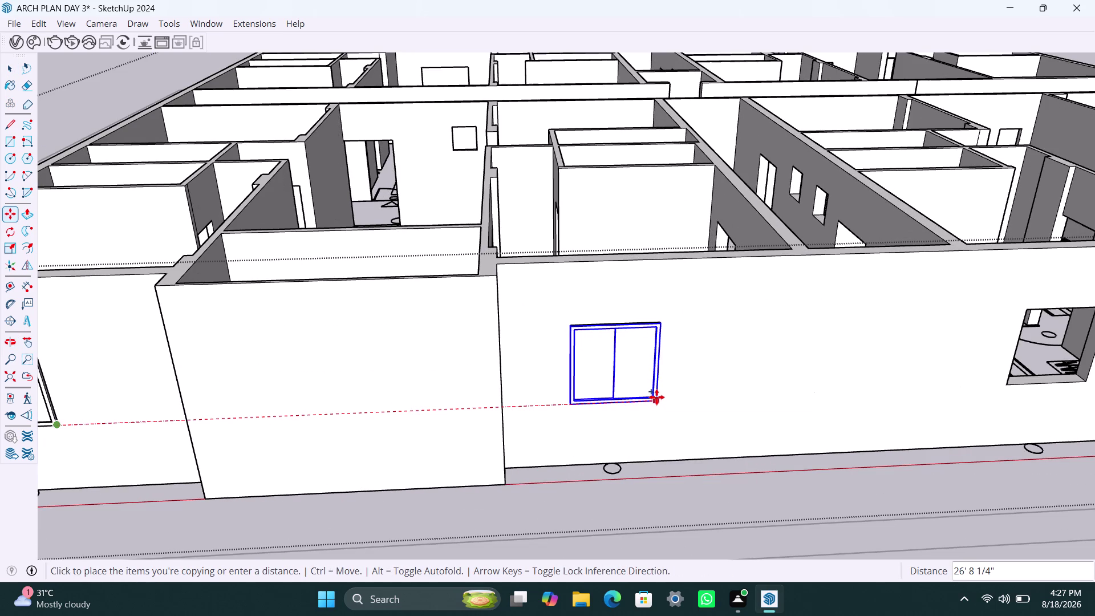
Copy the framed window into the next empty opening on the front wall.
click(656, 396)
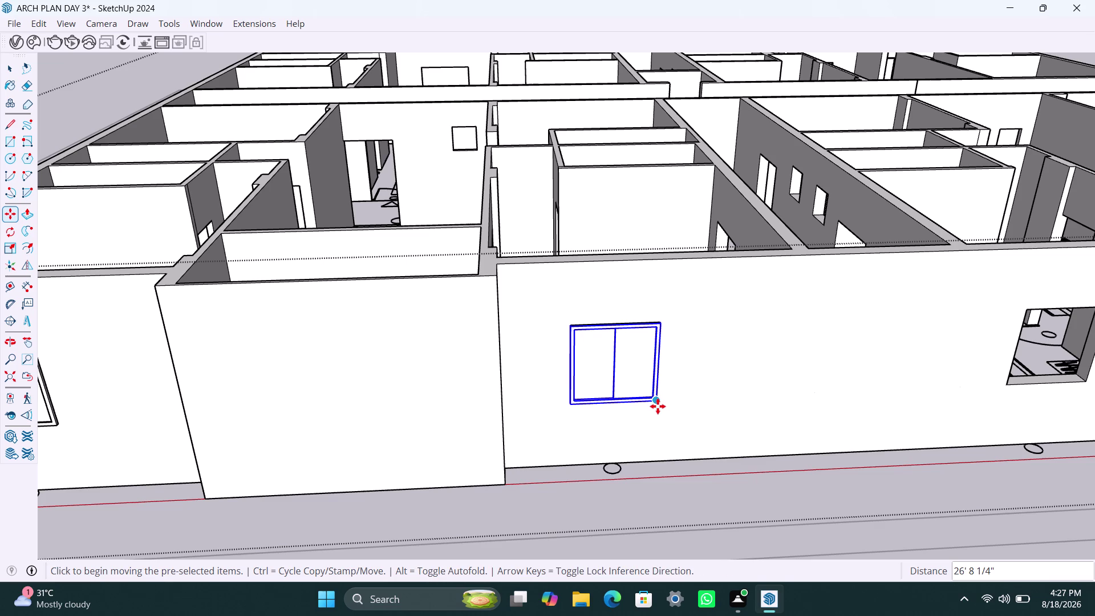
key(m)
click(658, 406)
scroll(down, 3)
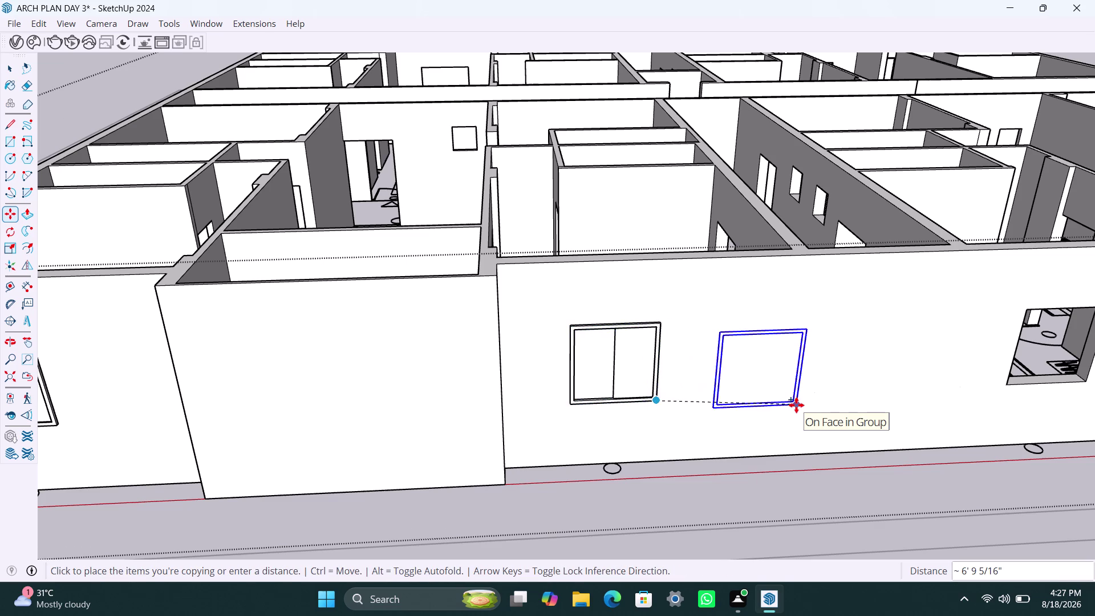
scroll(down, 3)
scroll(down, 3)
middle_drag(797, 405, 532, 421)
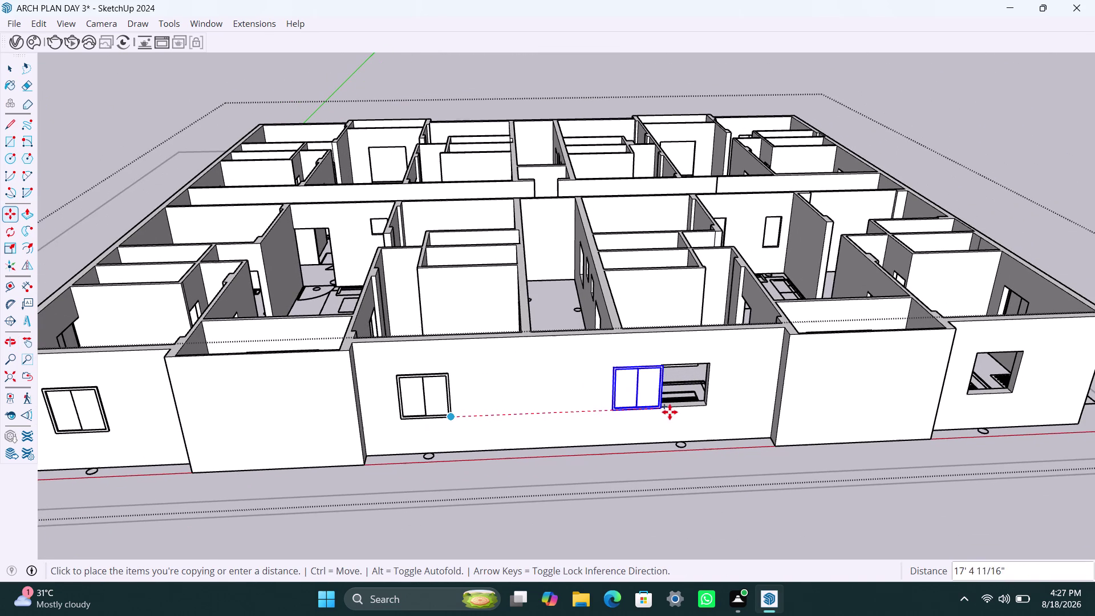
click(705, 406)
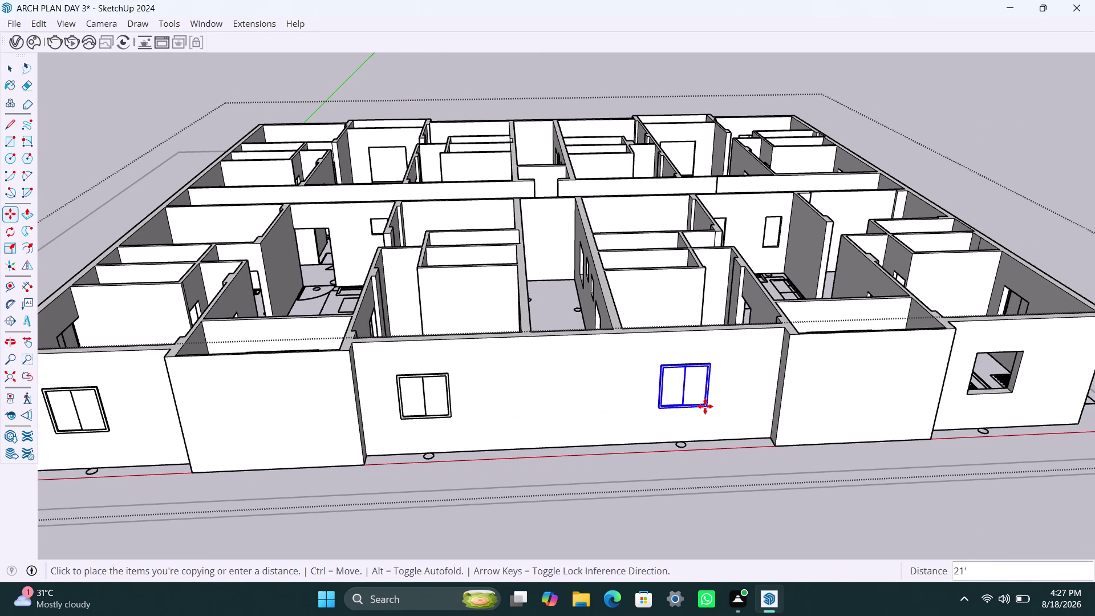
Copy the window into the rightmost front-wall opening, redoing a misplaced copy.
key(m)
click(705, 406)
scroll(down, 3)
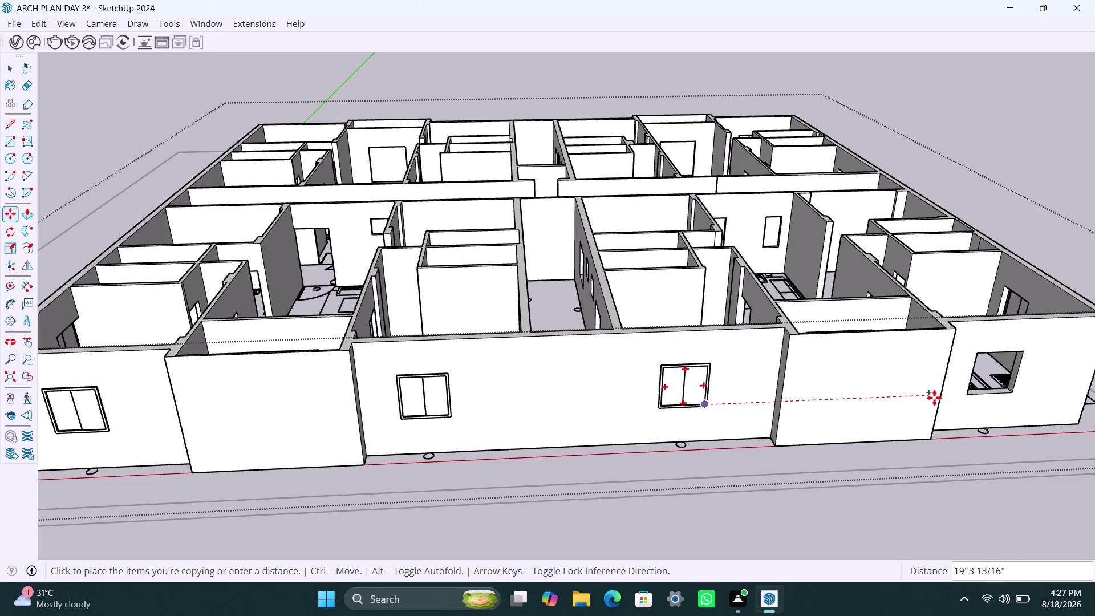
middle_drag(935, 398, 801, 416)
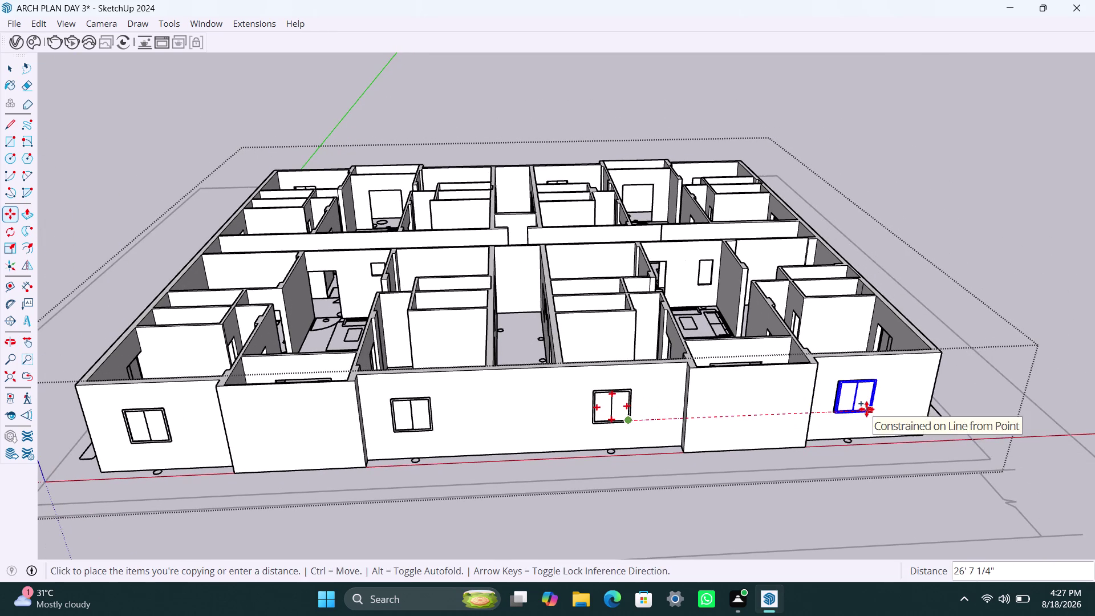
scroll(up, 3)
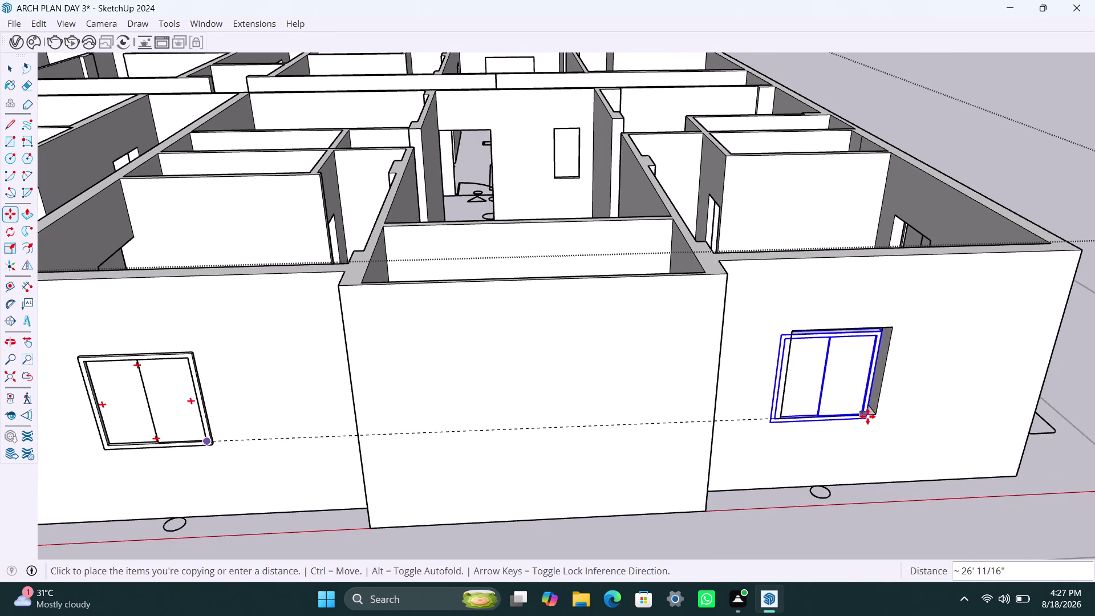
key(Escape)
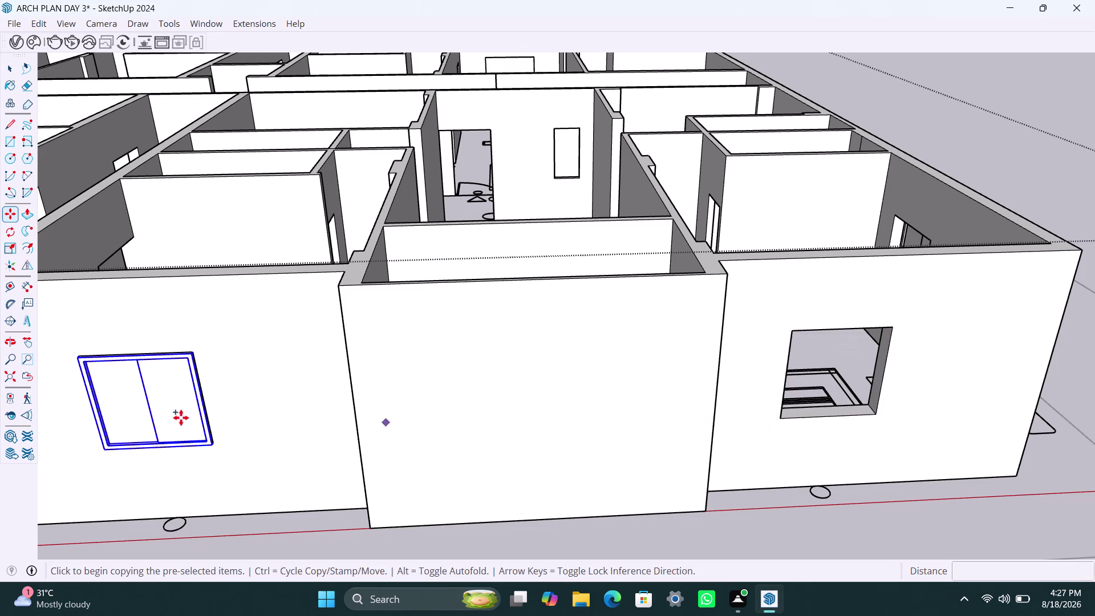
click(216, 444)
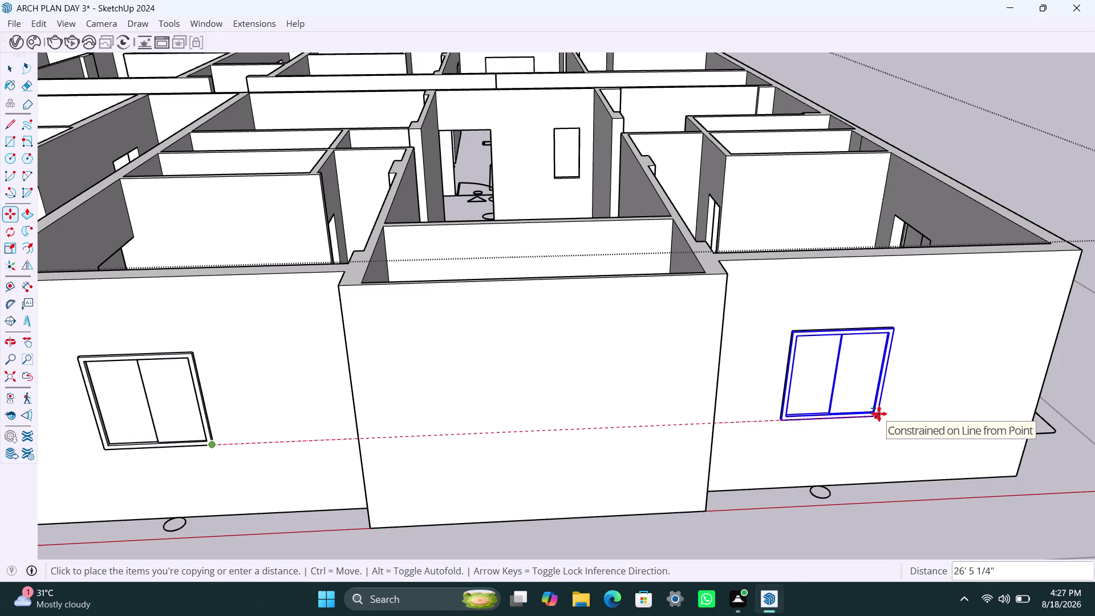
click(879, 414)
key(space)
scroll(down, 3)
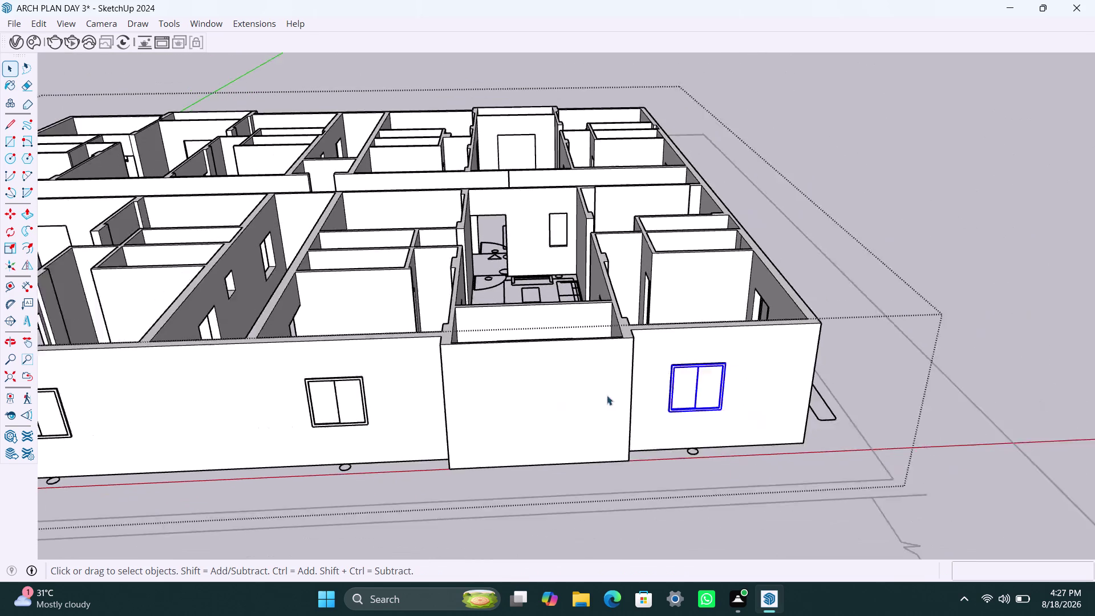
Orbit from the front wall over the house to look along the central corridor.
scroll(down, 3)
middle_drag(699, 383, 212, 455)
middle_drag(711, 375, 366, 412)
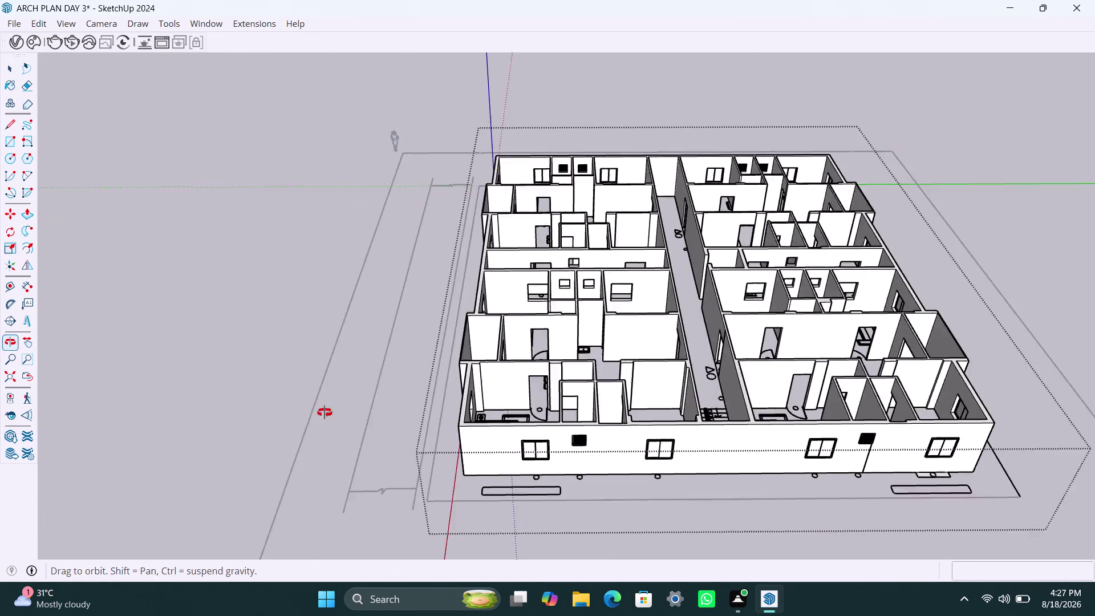
middle_drag(367, 413, 272, 411)
middle_drag(488, 372, 429, 398)
scroll(up, 3)
middle_drag(488, 360, 491, 375)
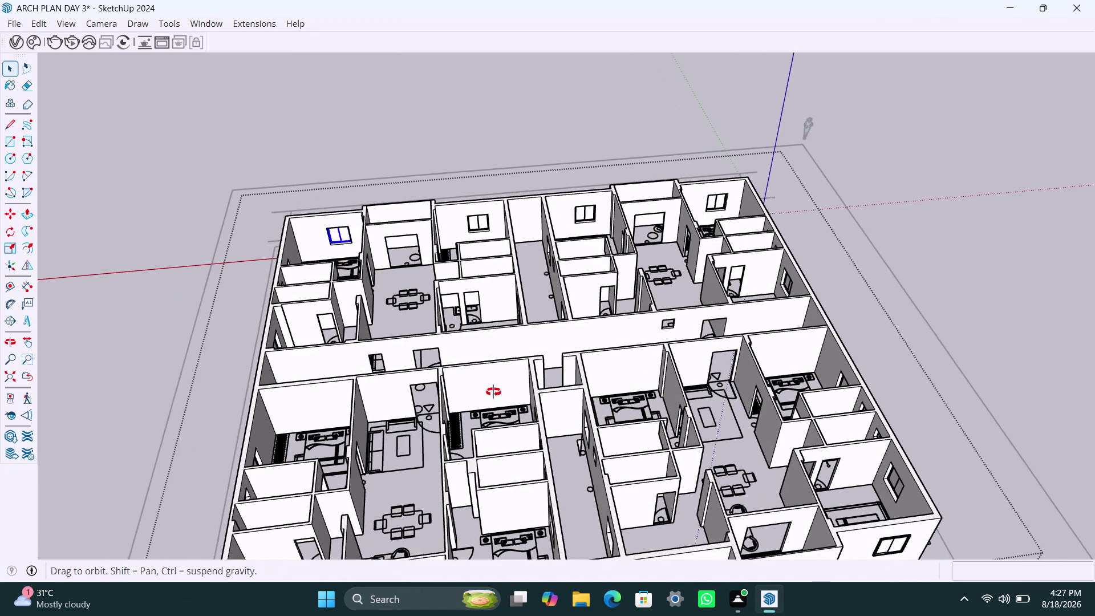
middle_drag(491, 374, 493, 415)
scroll(up, 3)
middle_drag(399, 403, 491, 371)
scroll(up, 3)
middle_drag(500, 379, 469, 395)
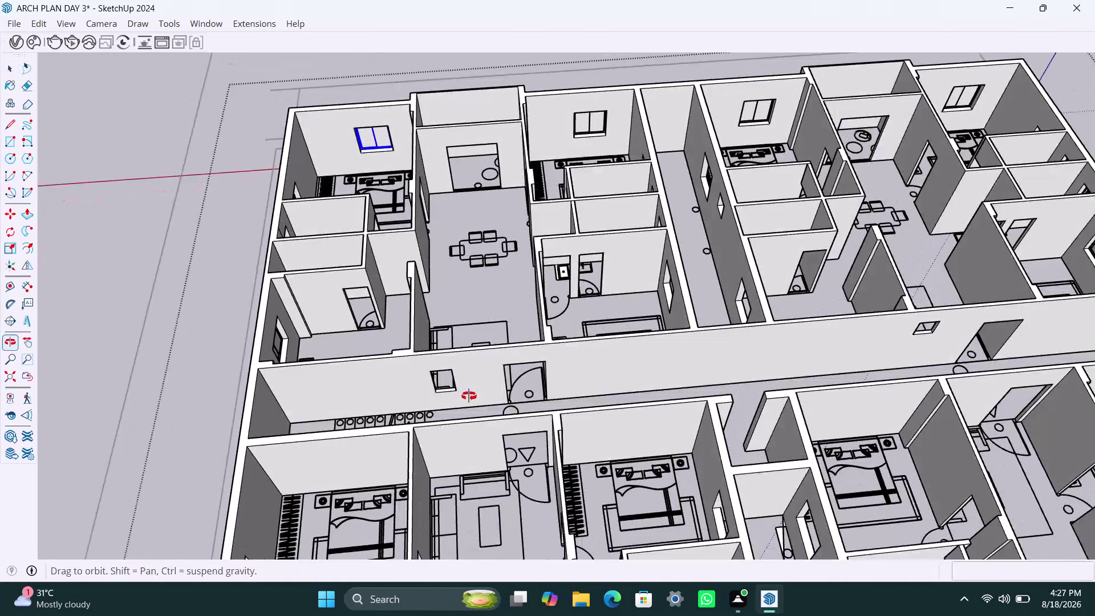
Zoom in and center the view on the small corridor wall opening.
middle_drag(469, 396, 468, 396)
scroll(up, 3)
middle_drag(427, 384, 460, 361)
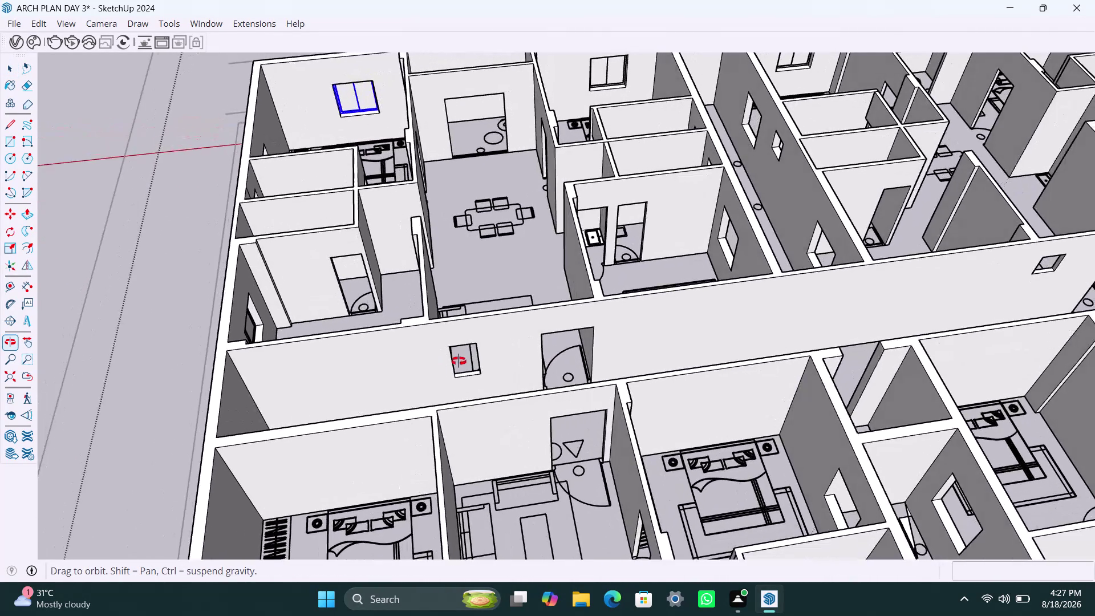
middle_drag(460, 360, 406, 354)
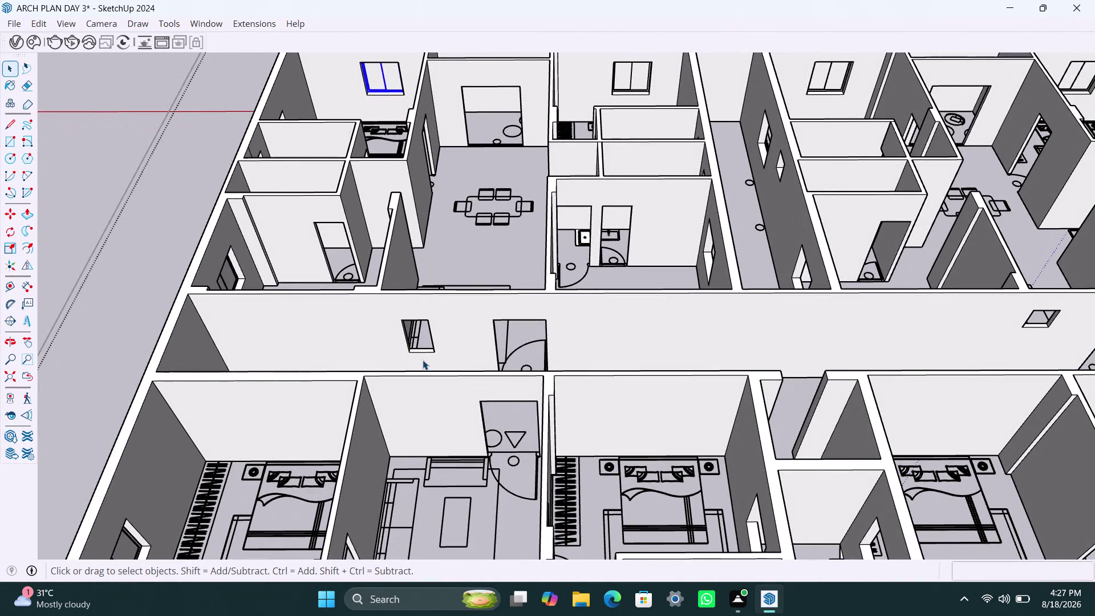
middle_drag(425, 361, 450, 360)
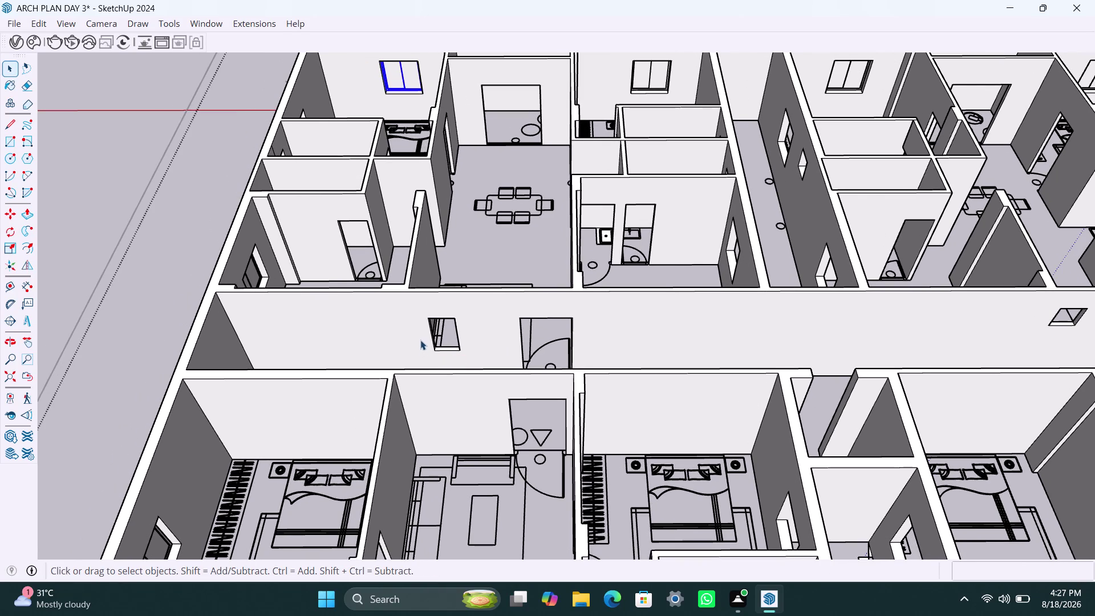
middle_drag(421, 323, 427, 302)
scroll(up, 3)
scroll(up, 3)
middle_drag(430, 290, 426, 284)
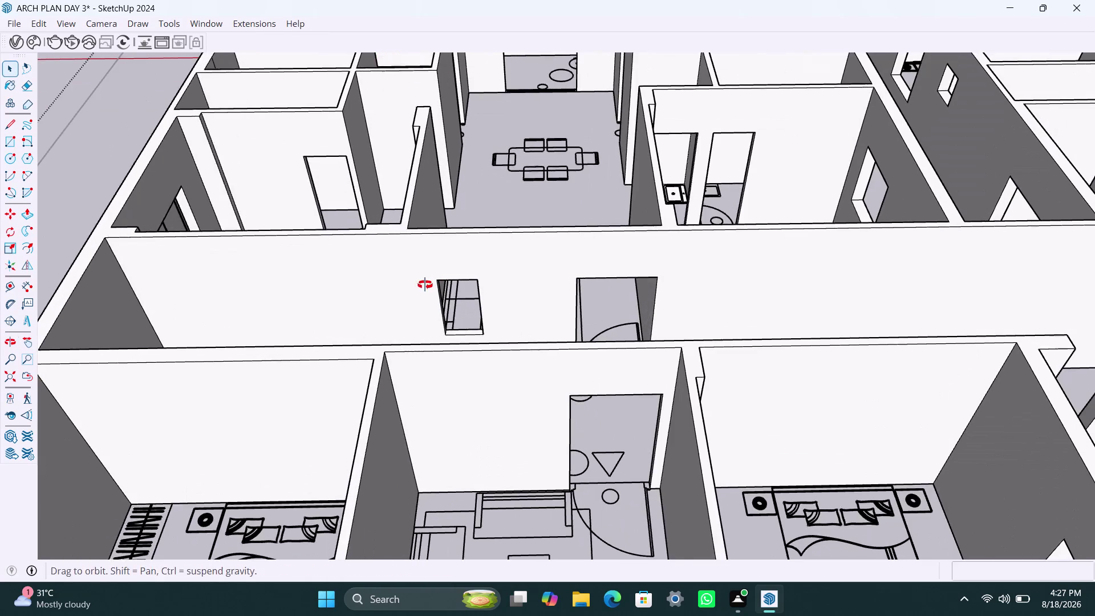
middle_drag(426, 284, 425, 285)
scroll(up, 3)
Draw a rectangular face over the small opening and select it.
key(r)
drag(429, 266, 437, 272)
click(488, 331)
key(space)
double_click(474, 300)
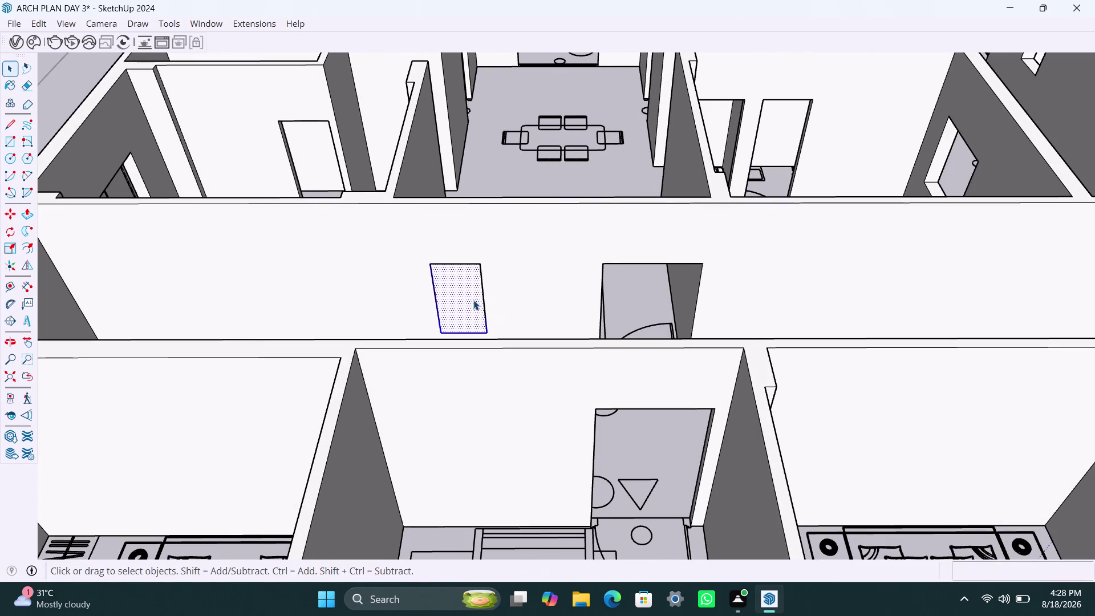
Group the opening's face and offset its outline 2" inward inside the group.
right_click(474, 300)
click(535, 142)
triple_click(461, 287)
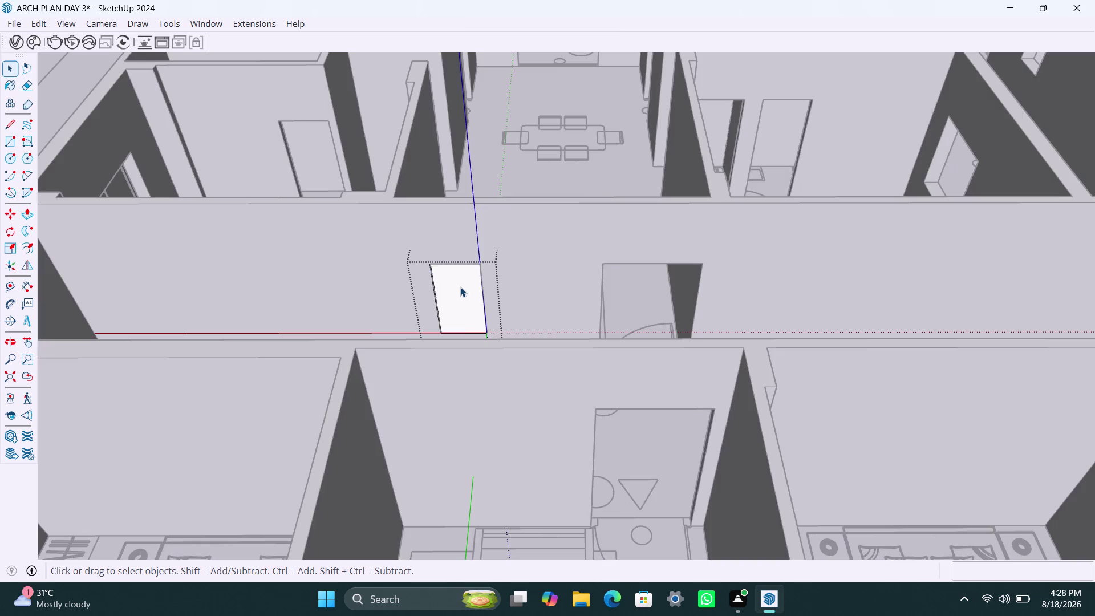
key(f)
click(456, 289)
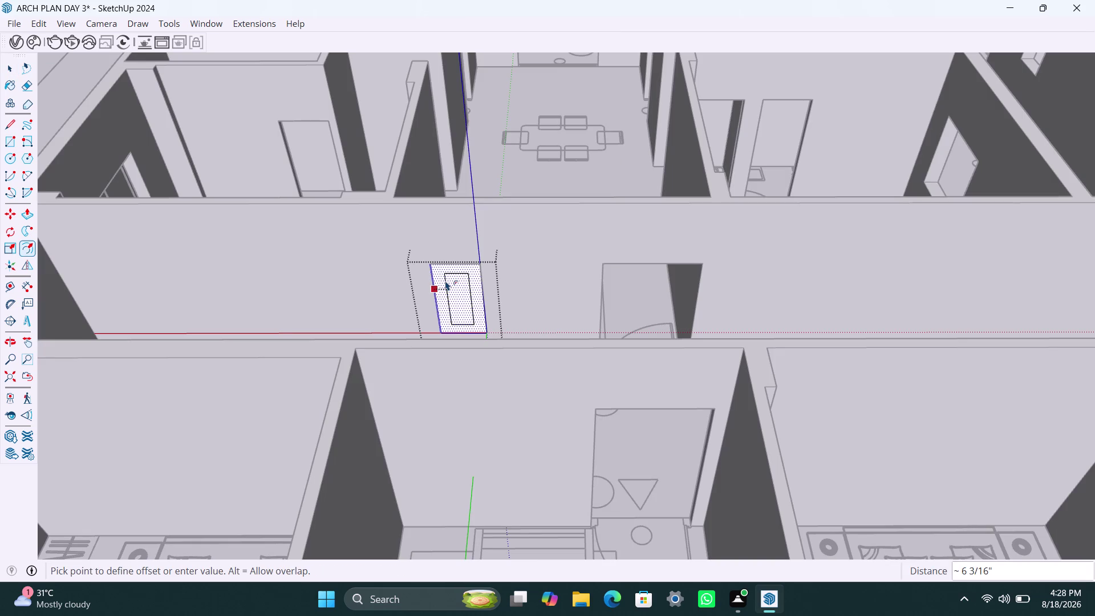
text(2")
key(Return)
key(space)
Delete the inner face and extrude the remaining frame ring 1.5".
click(458, 291)
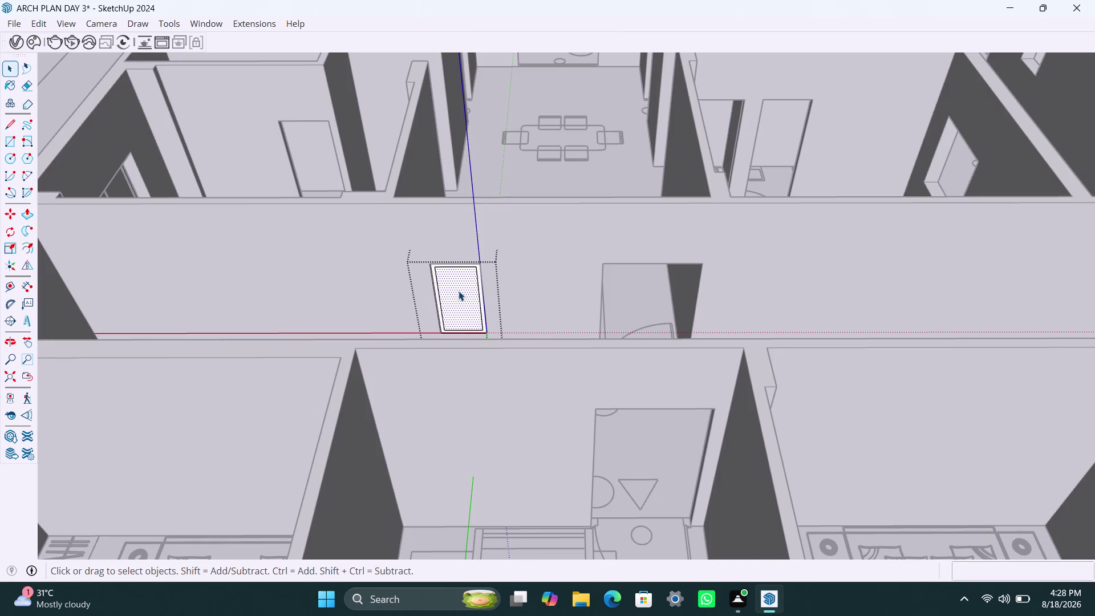
key(Delete)
scroll(up, 3)
click(435, 299)
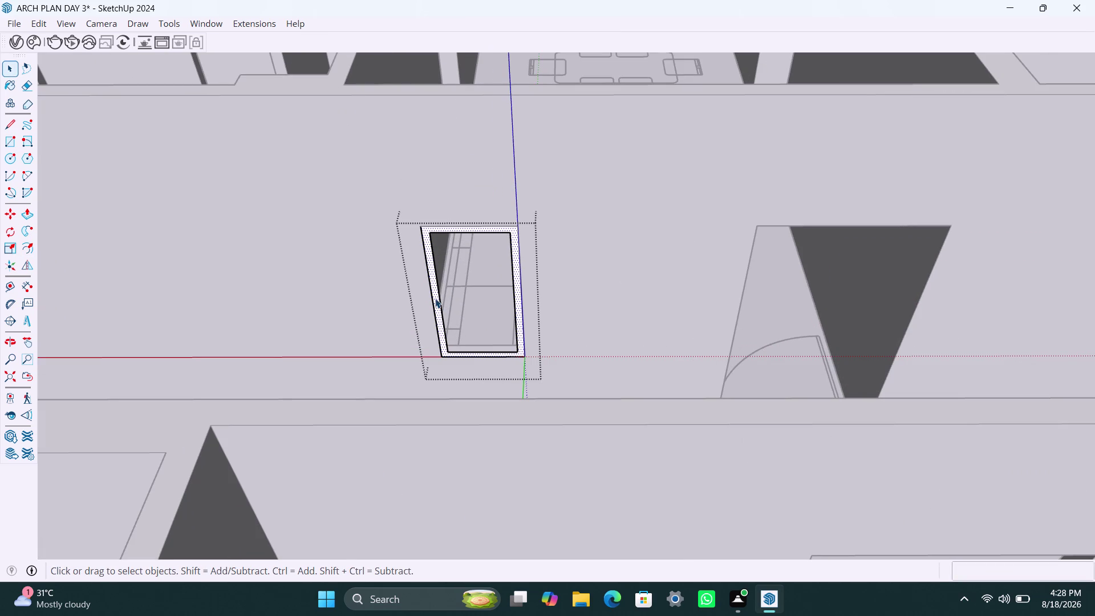
key(p)
click(435, 298)
text(1.)
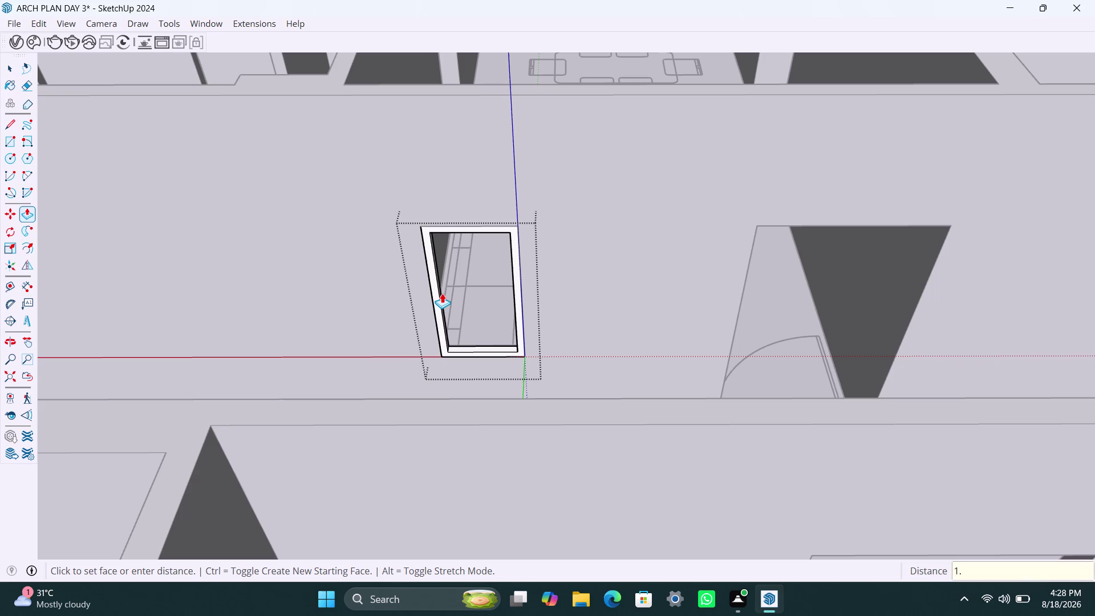
text(5)
key(shift+quotedbl)
key(Return)
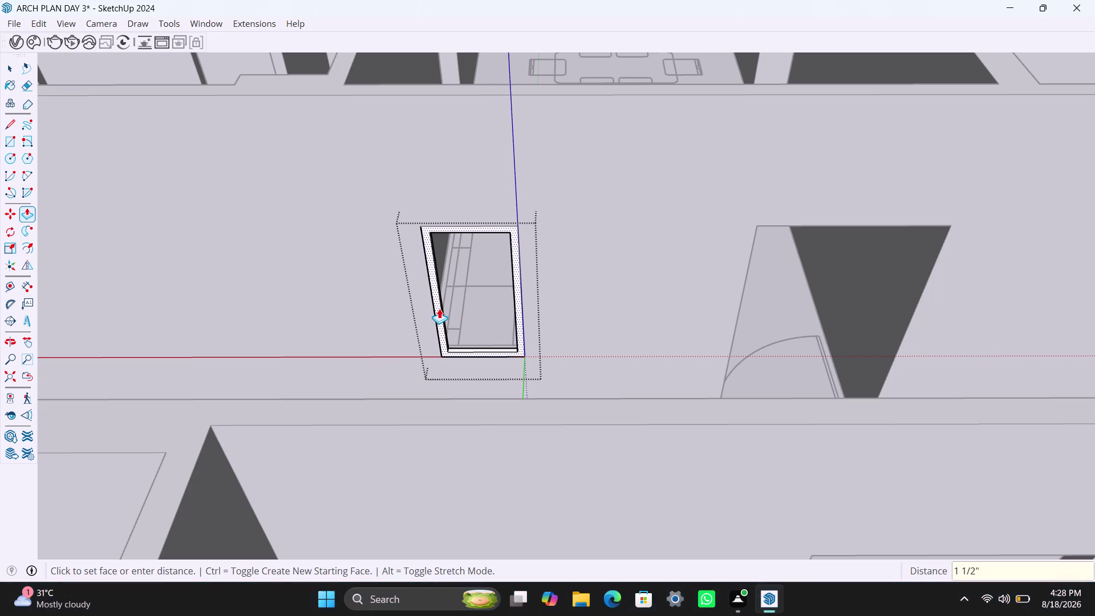
Extrude the frame ring another 1.5" in the other direction.
click(439, 309)
text(1.)
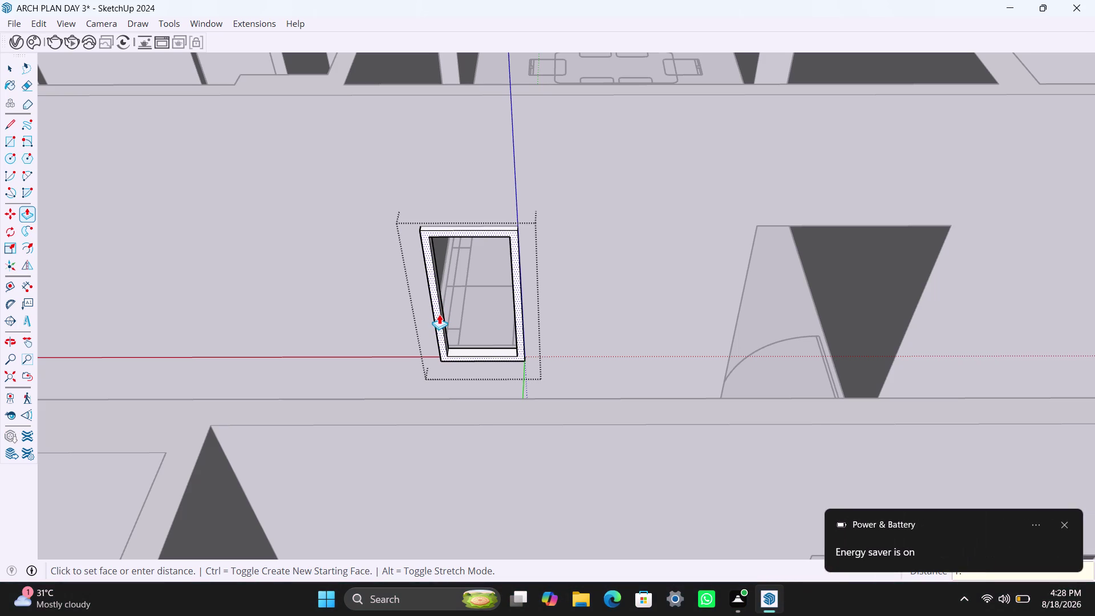
text(5)
key(shift+quotedbl)
key(Return)
key(space)
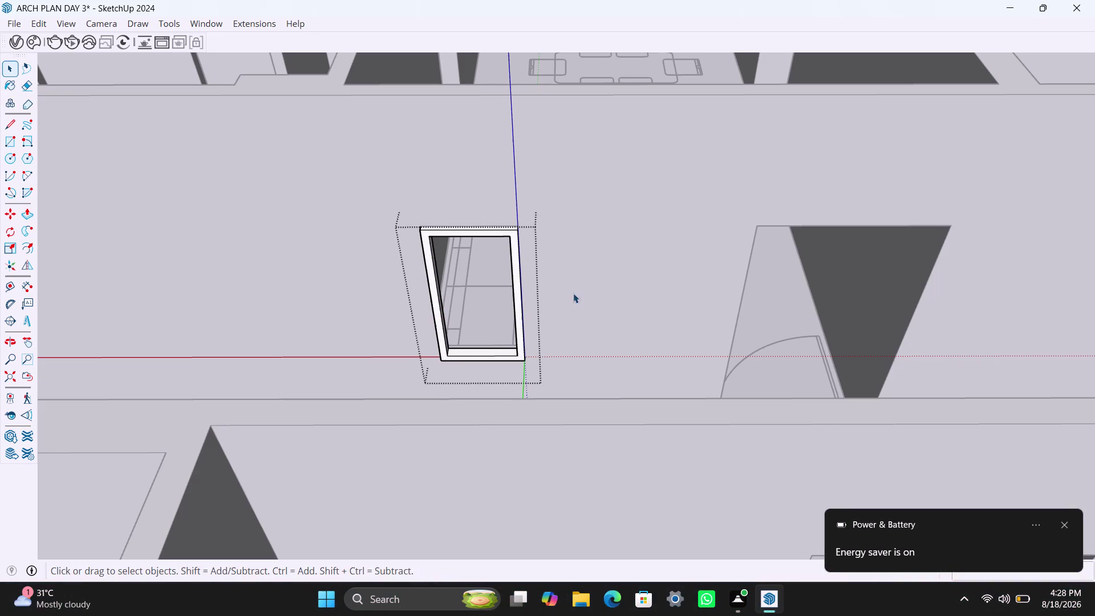
Draw a panel rectangle filling the frame opening and make it a group.
key(r)
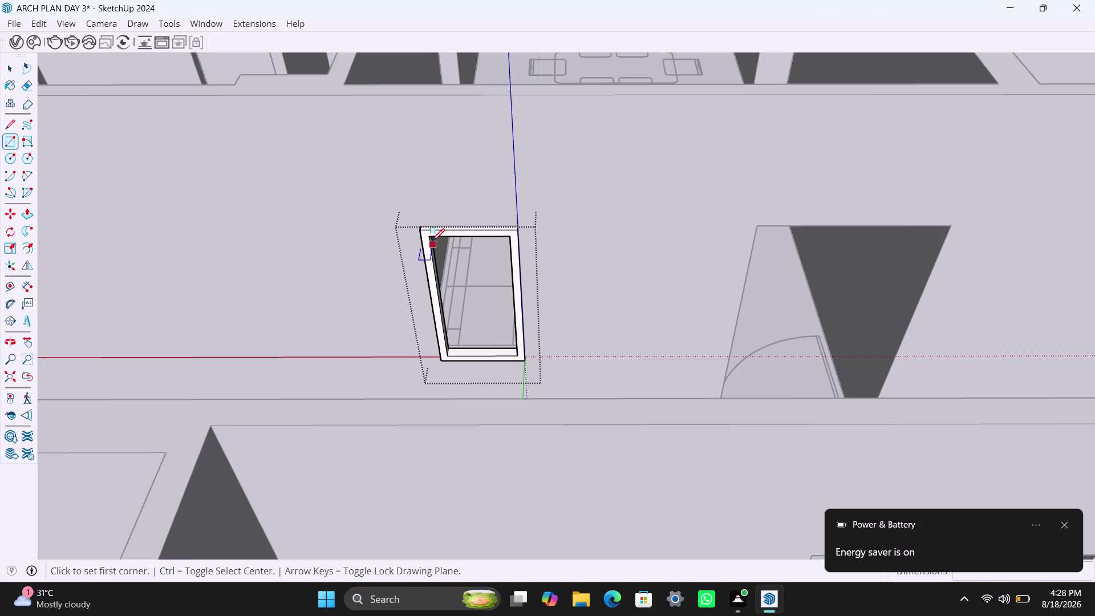
click(432, 241)
click(515, 357)
key(space)
double_click(486, 297)
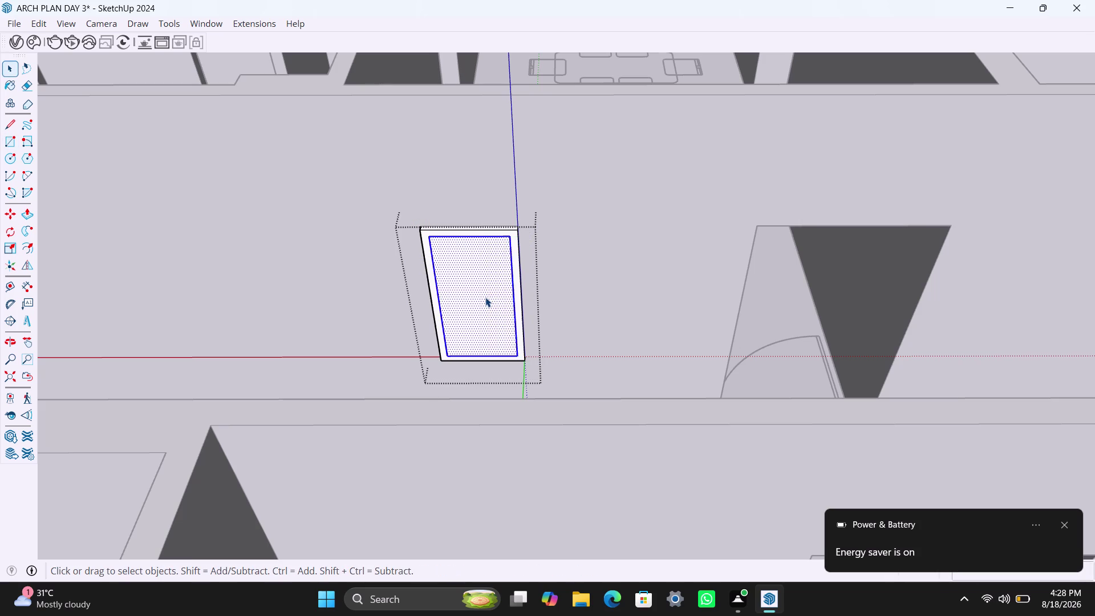
right_click(485, 297)
click(571, 140)
Give the panel group an 18mm depth.
double_click(466, 276)
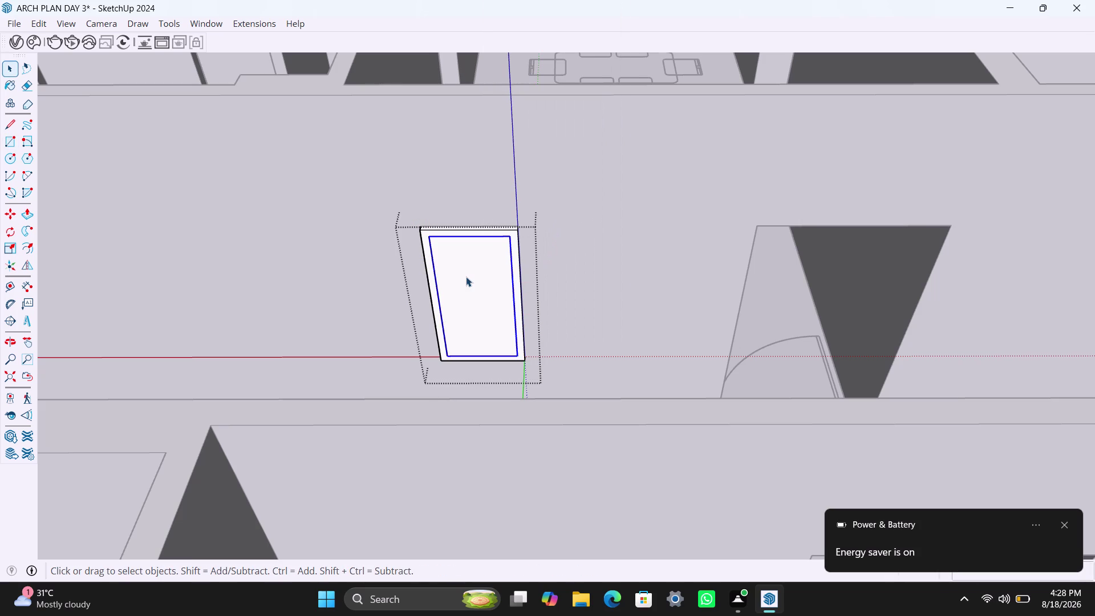
click(466, 276)
key(p)
click(464, 276)
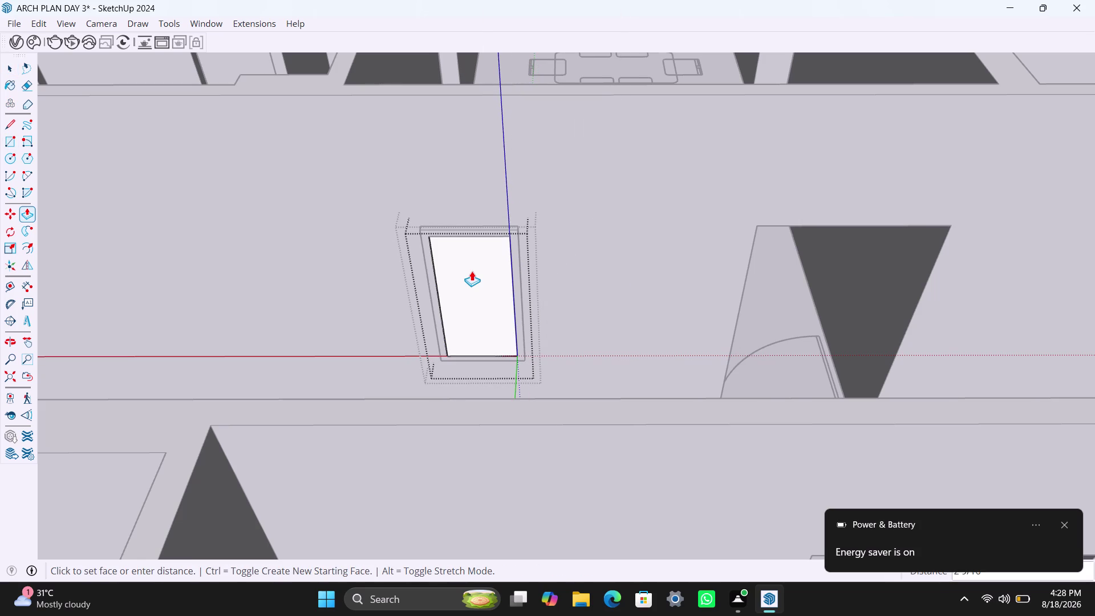
text(18mm)
key(Return)
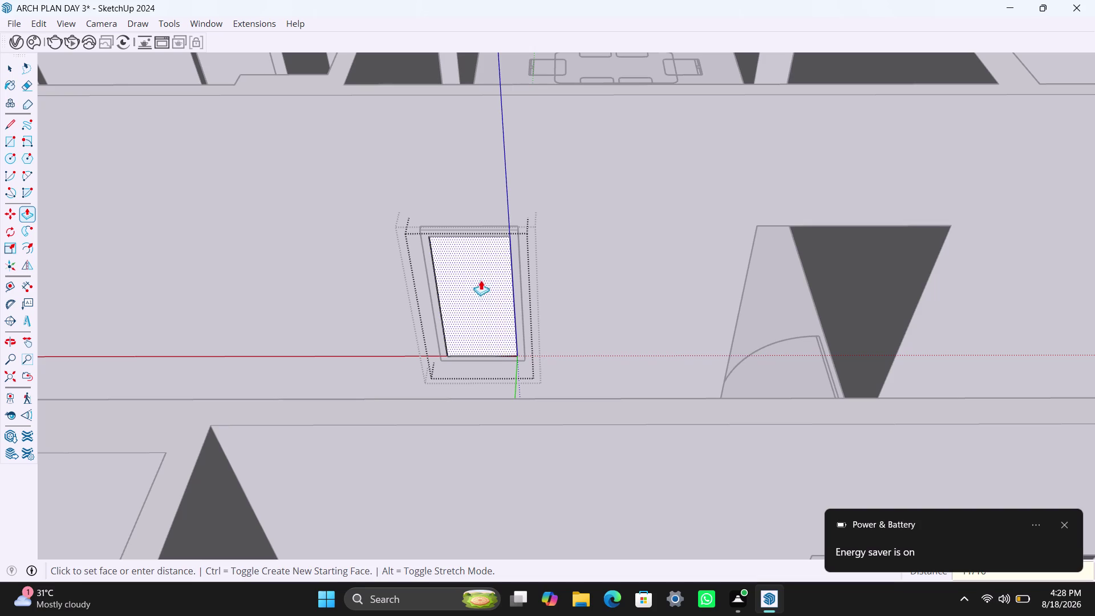
key(space)
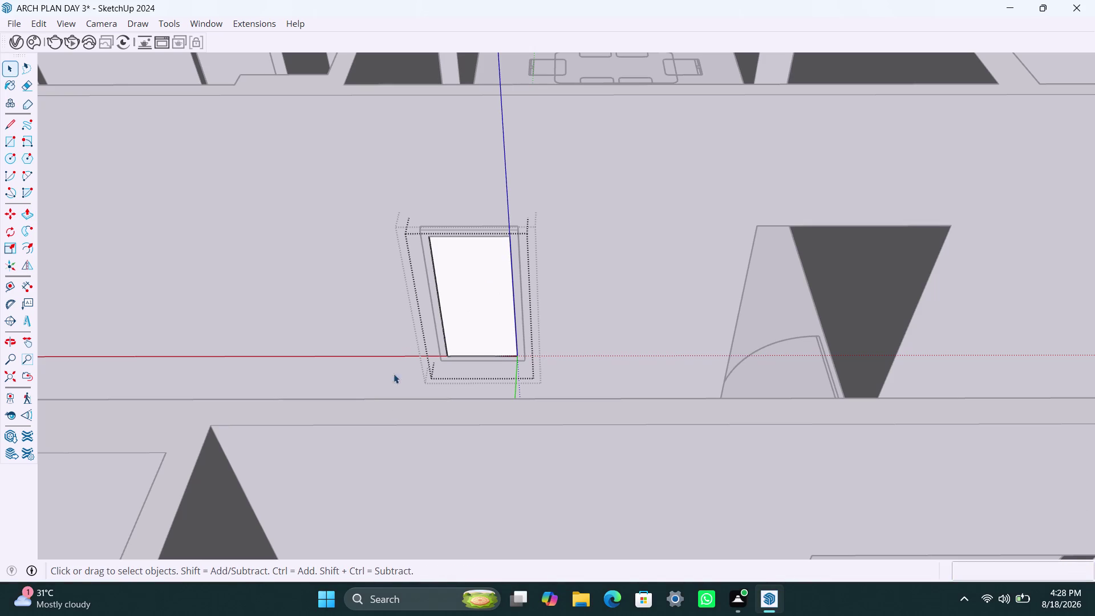
scroll(down, 3)
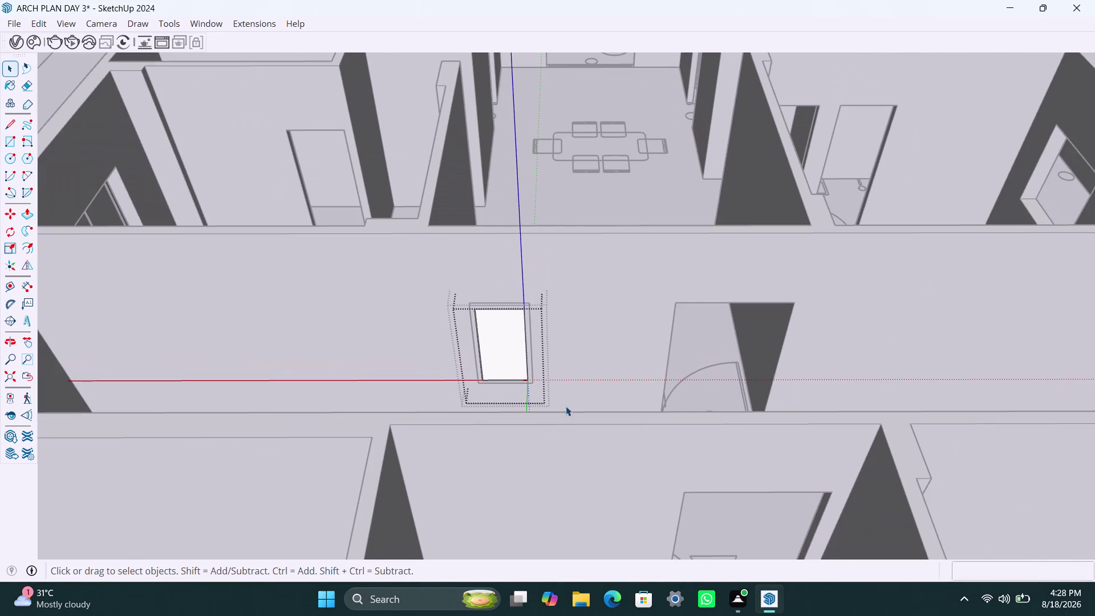
Pull back from the placed window to see the surrounding rooms.
middle_drag(566, 406, 509, 406)
key(ctrl+s)
scroll(down, 3)
scroll(down, 3)
middle_drag(574, 395, 376, 396)
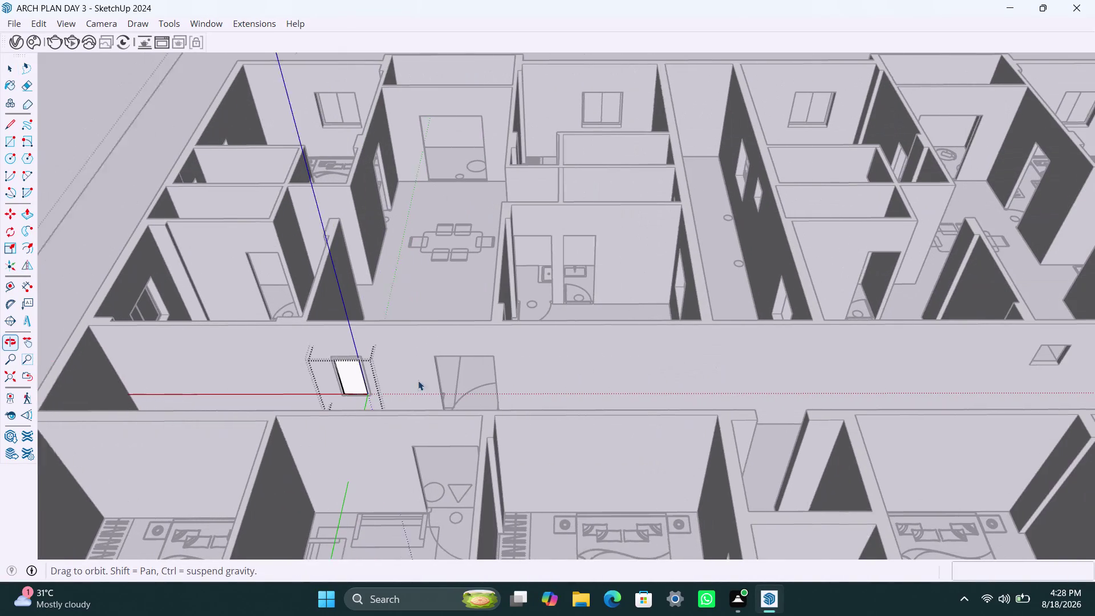
click(652, 298)
scroll(down, 3)
Orbit over the house to bring the opening near the dining area into view.
middle_drag(631, 369, 532, 376)
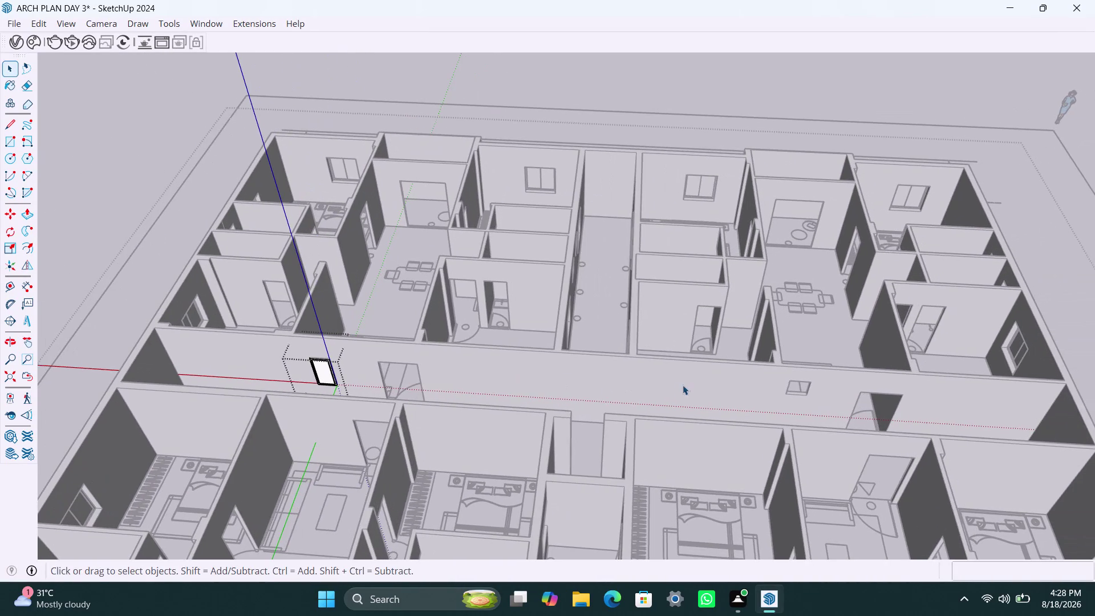
middle_drag(555, 390, 585, 390)
scroll(down, 3)
middle_drag(547, 382, 502, 382)
click(1059, 280)
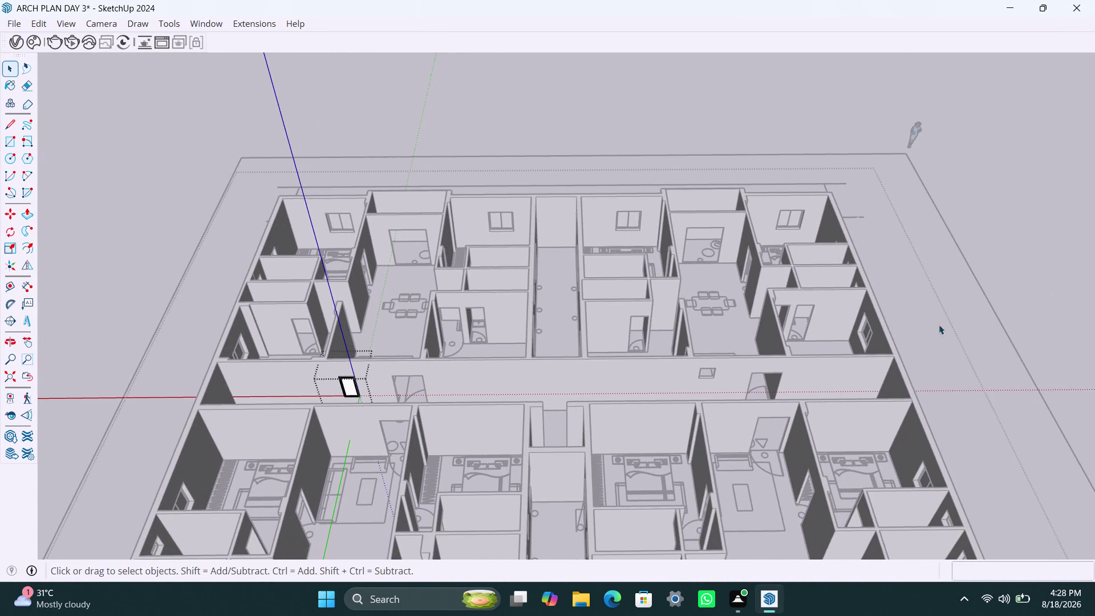
scroll(up, 3)
middle_drag(741, 387, 721, 374)
scroll(up, 3)
scroll(up, 3)
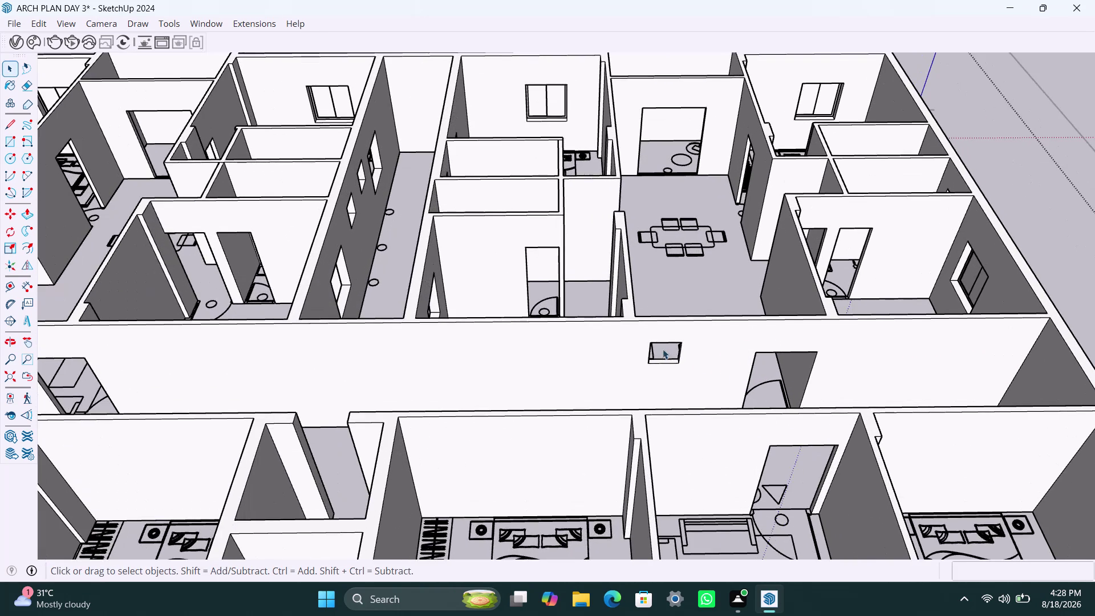
Draw a rectangle across the dining-area opening and select the new face.
key(r)
click(650, 345)
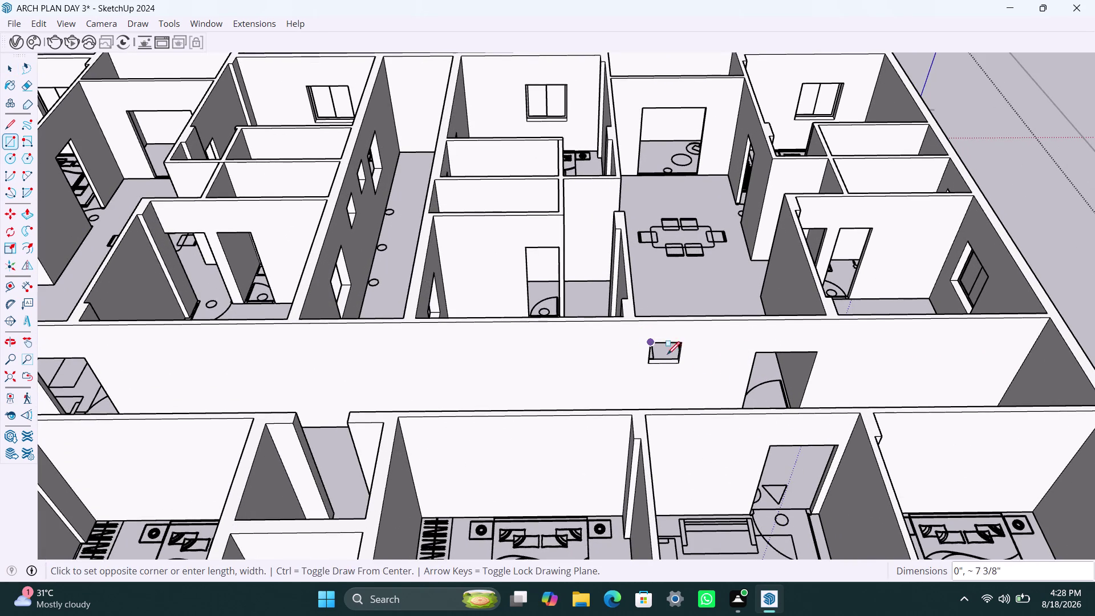
click(679, 361)
key(space)
double_click(666, 357)
Dismiss the new face's context menu and move in closer to the small opening.
right_click(666, 355)
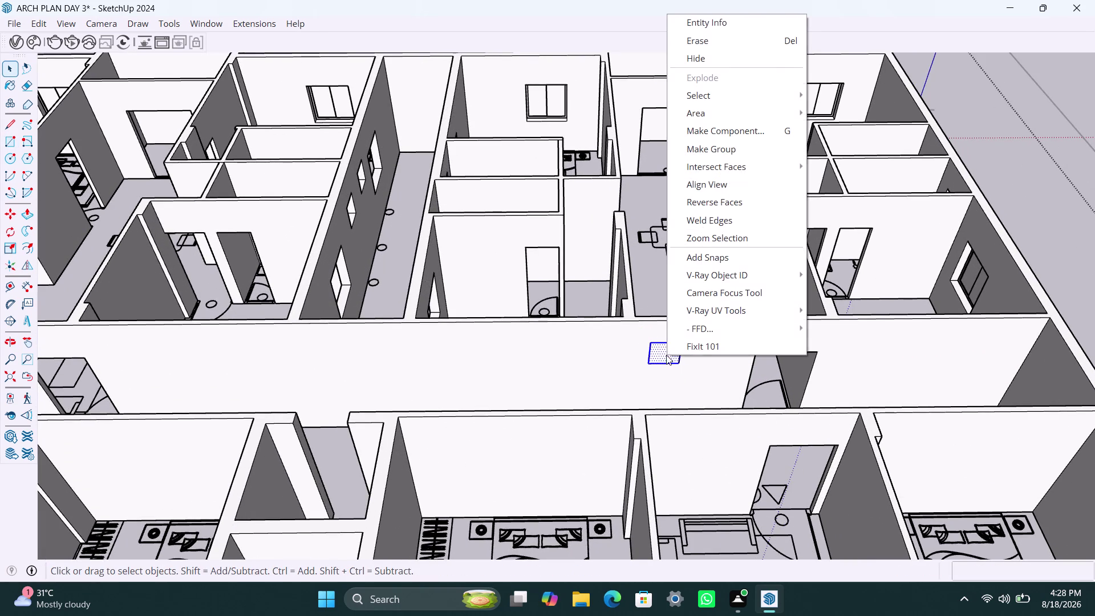
scroll(down, 3)
scroll(down, 3)
scroll(up, 3)
key(space)
click(649, 292)
scroll(down, 3)
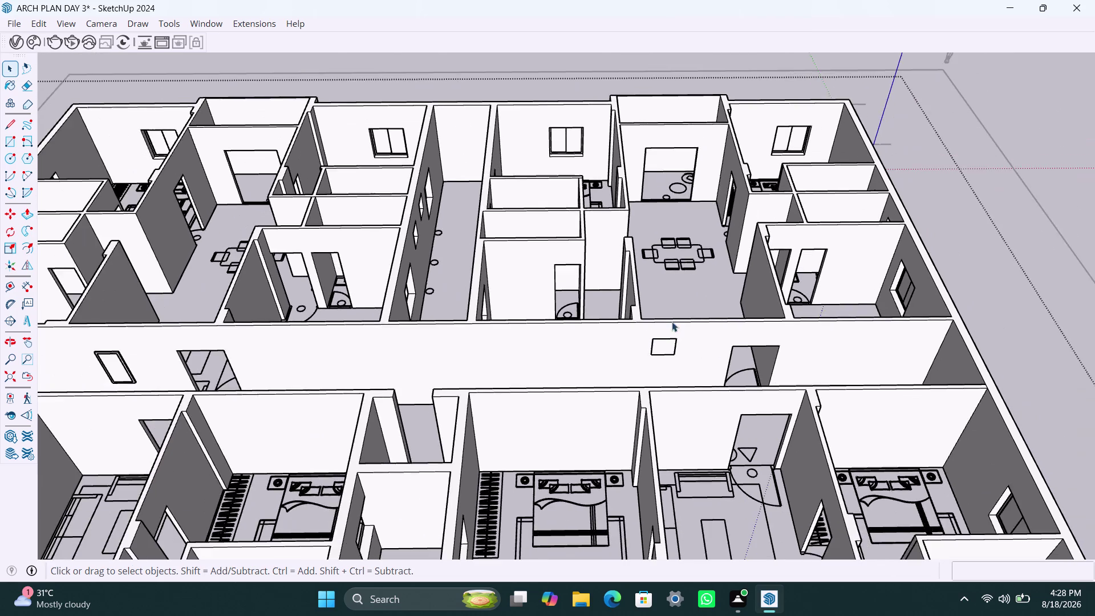
middle_drag(672, 322, 653, 456)
scroll(up, 3)
middle_drag(637, 525, 635, 523)
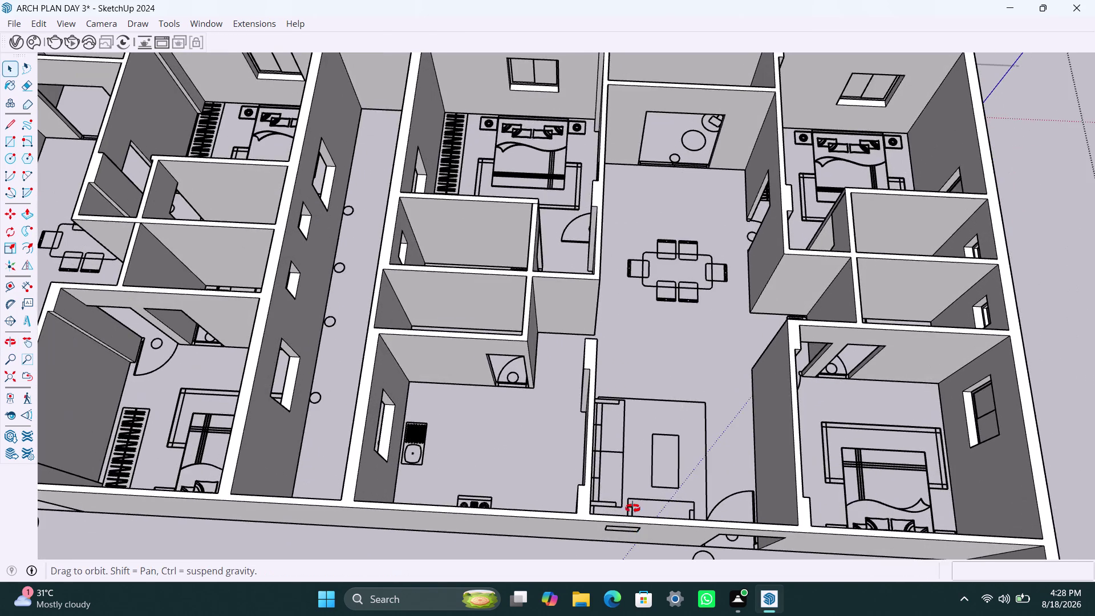
middle_drag(635, 523, 639, 388)
scroll(up, 3)
Remove the face covering the opening and orbit in to look through it.
scroll(up, 3)
click(627, 350)
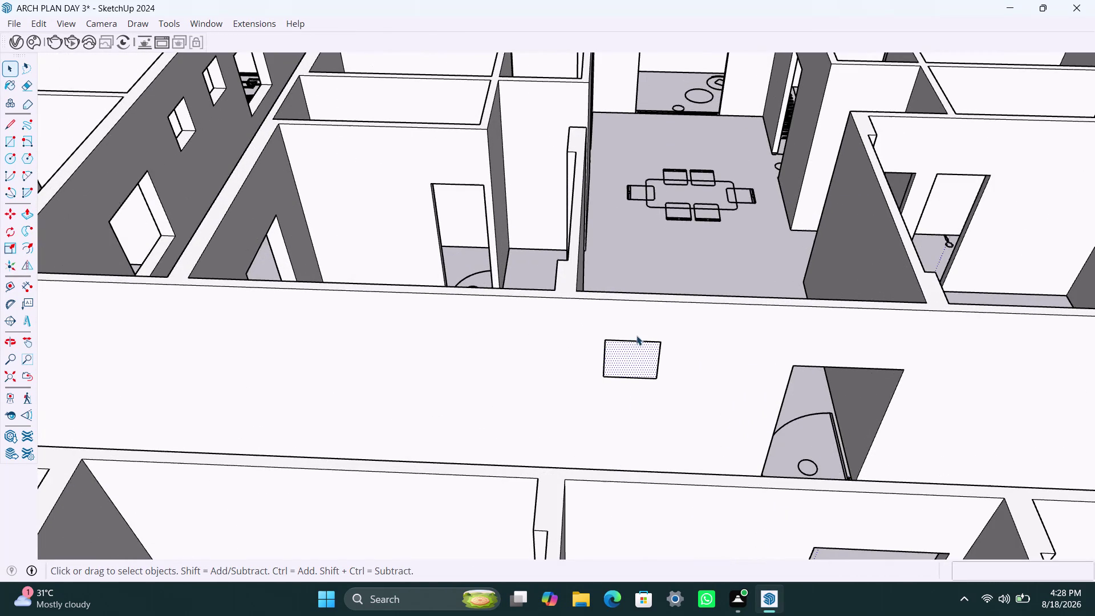
key(ctrl+z)
scroll(up, 3)
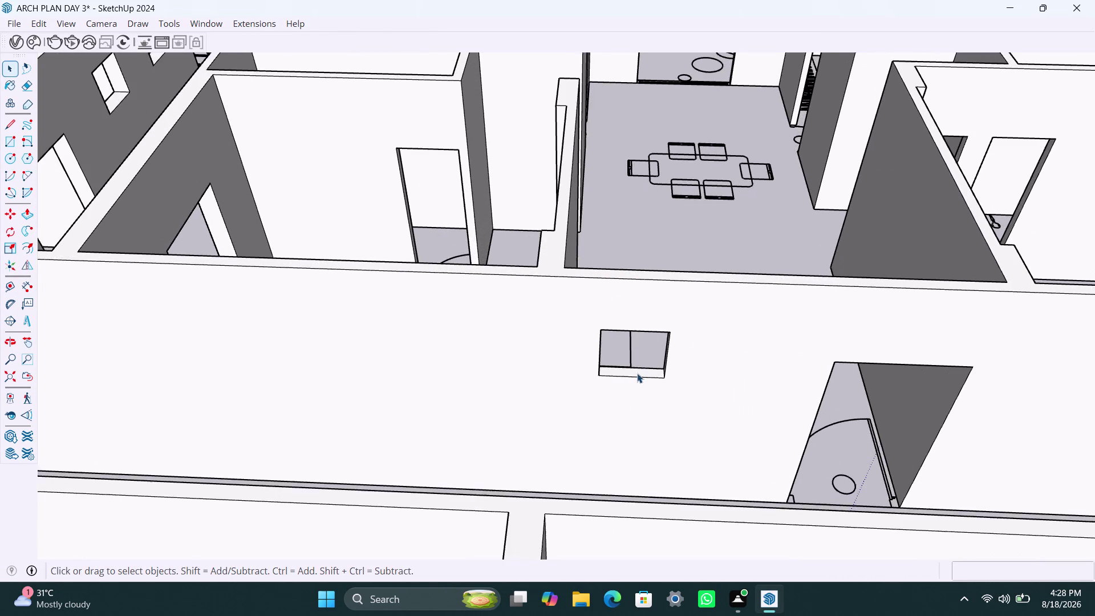
middle_drag(638, 373, 623, 300)
scroll(up, 3)
middle_drag(627, 328, 613, 317)
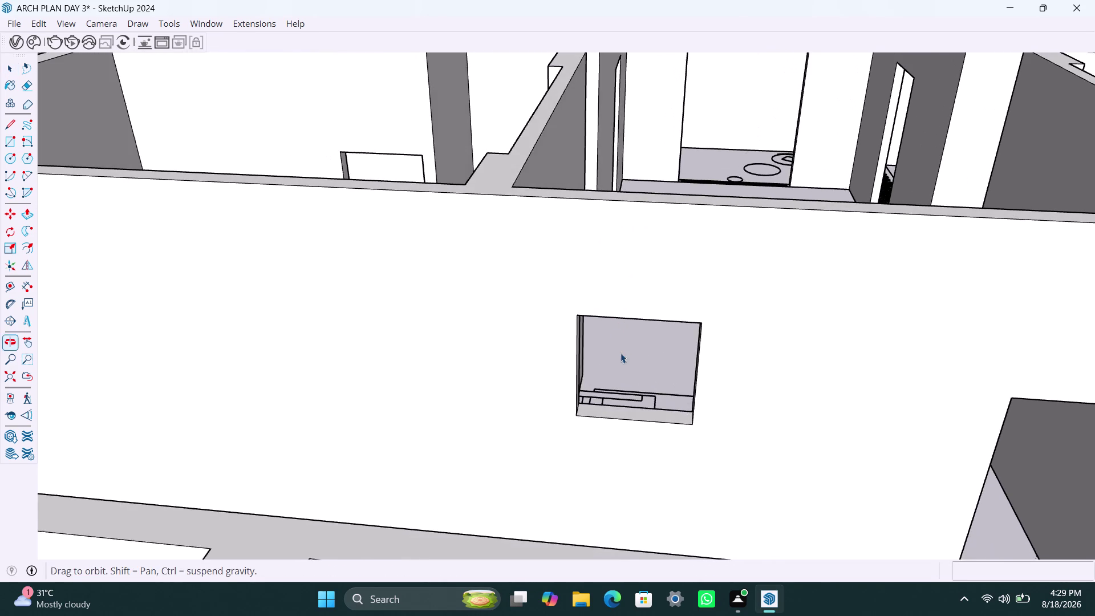
scroll(up, 3)
Select the opening's bottom face and push it down 2'.
click(635, 416)
triple_click(634, 417)
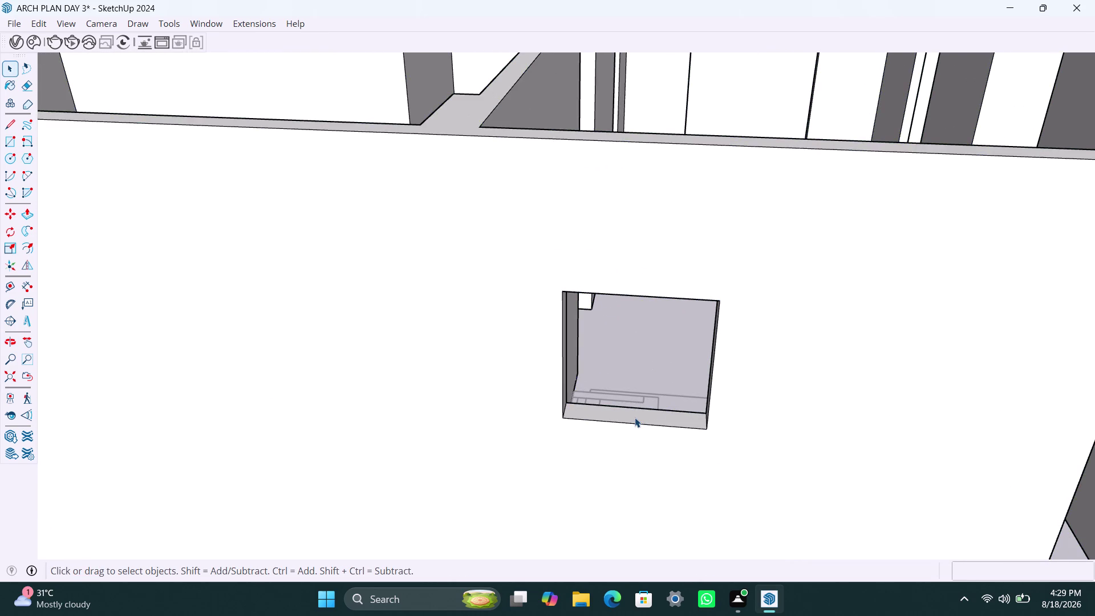
click(634, 417)
click(626, 418)
key(p)
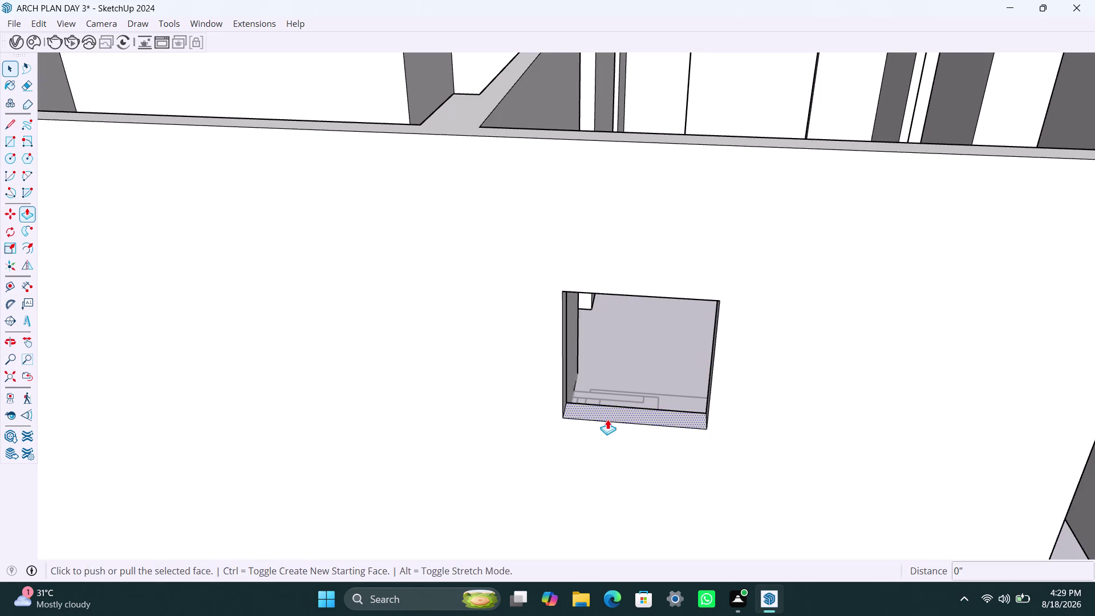
click(607, 419)
key(2)
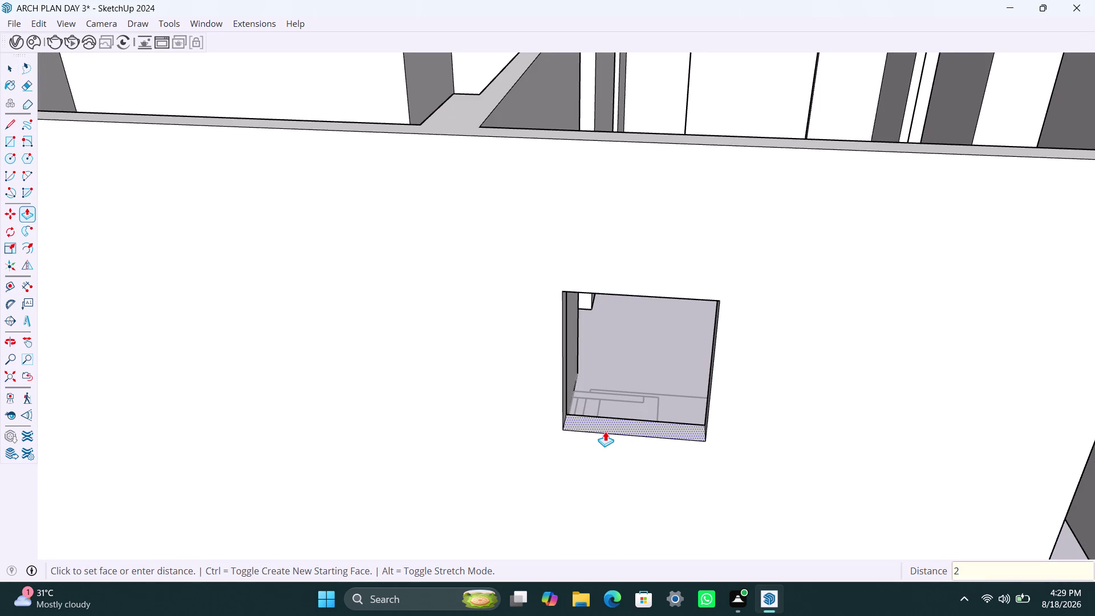
key(apostrophe)
Confirm the 2' push of the window rectangle and orbit to view the lowered opening.
key(Return)
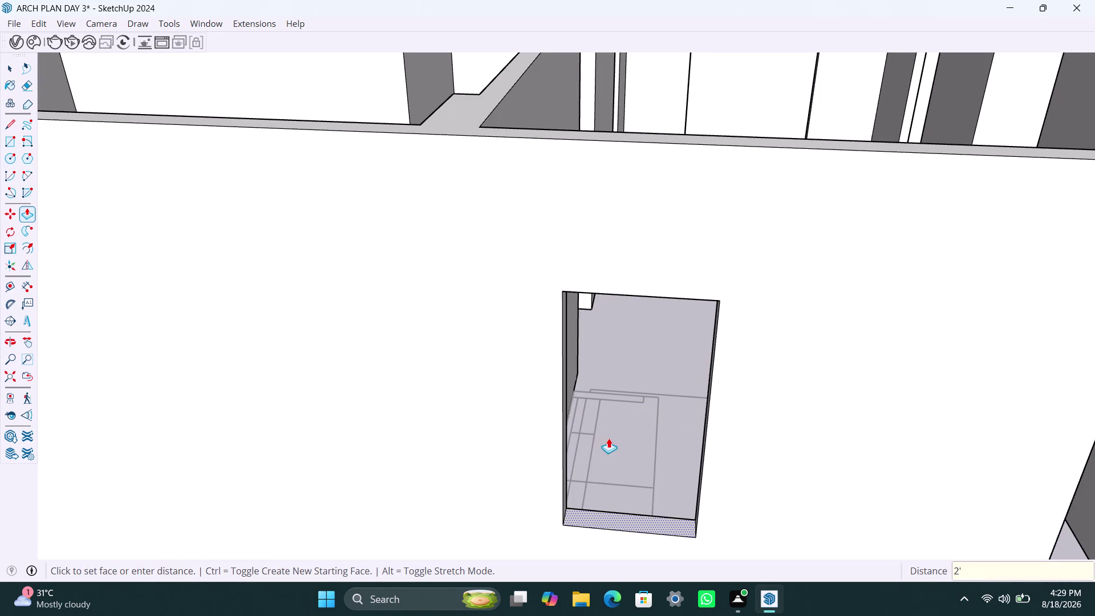
scroll(up, 3)
middle_drag(649, 313, 657, 266)
scroll(down, 3)
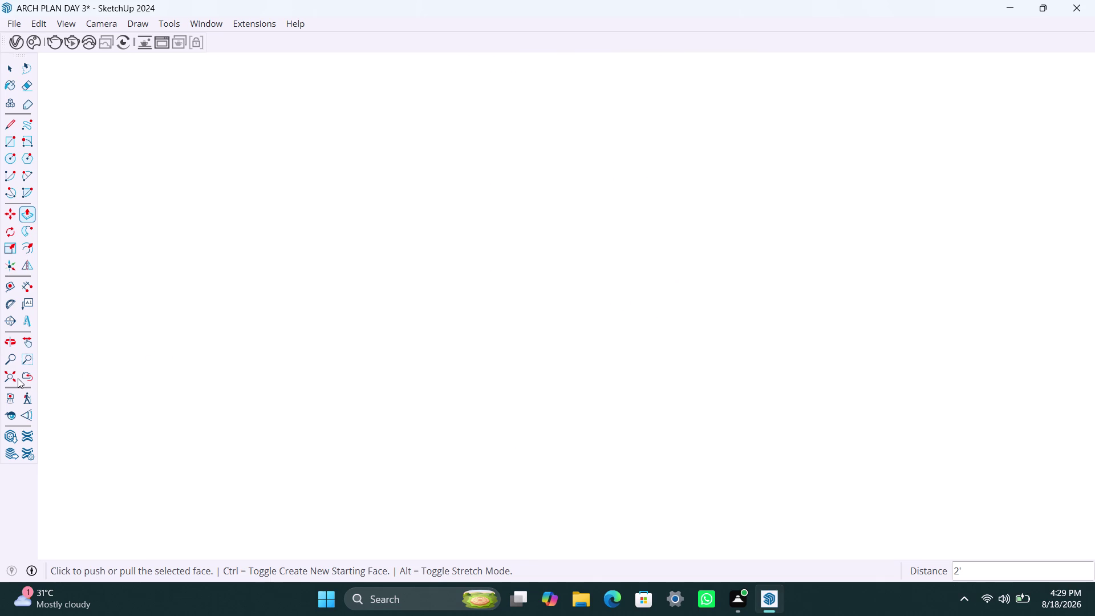
Zoom to the whole house, then orbit in to inspect the tall wall opening.
click(11, 377)
middle_drag(667, 202, 677, 267)
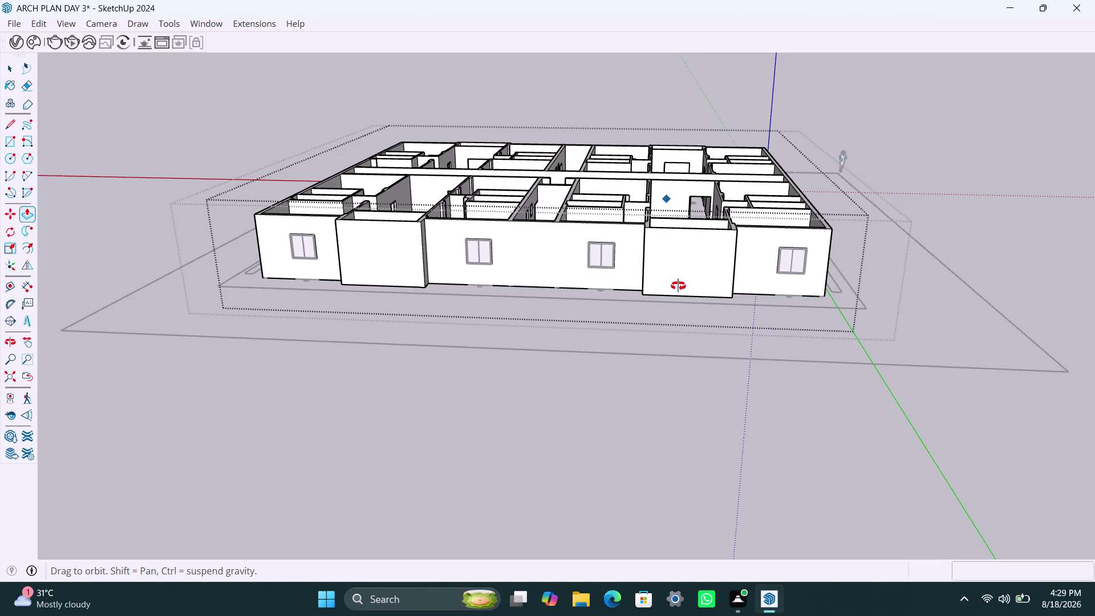
middle_drag(677, 266, 675, 339)
scroll(up, 3)
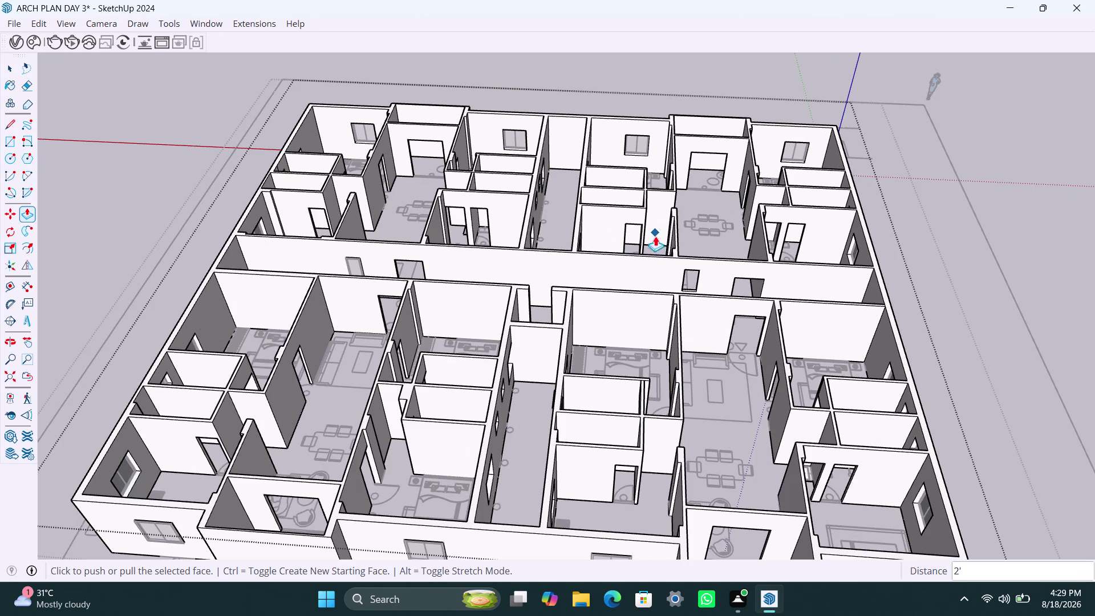
scroll(up, 3)
scroll(up, 3)
middle_drag(684, 268, 719, 251)
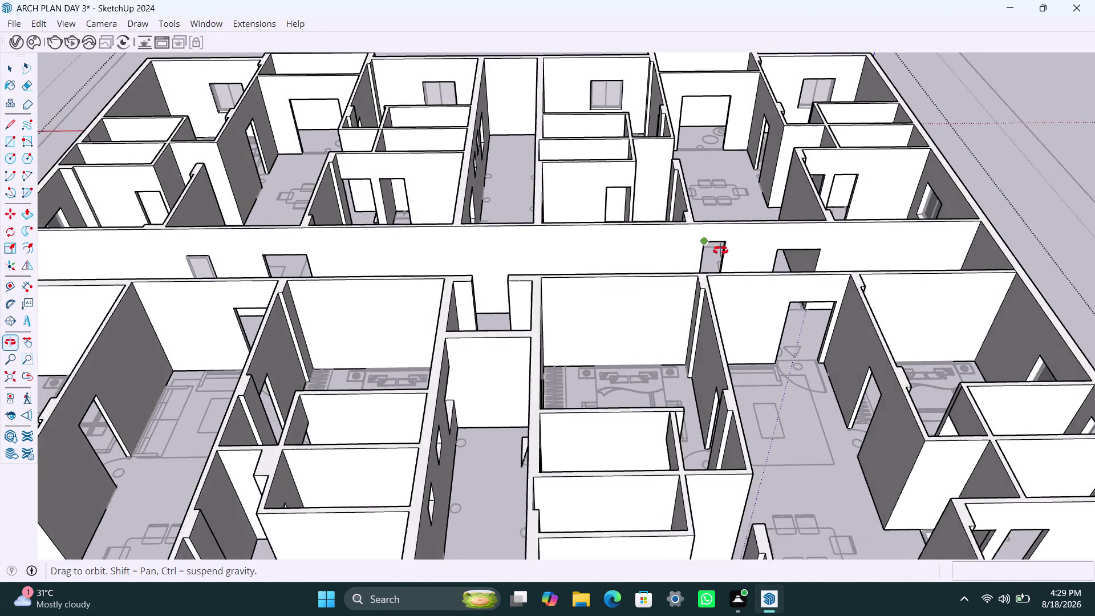
middle_drag(719, 250, 771, 241)
scroll(up, 3)
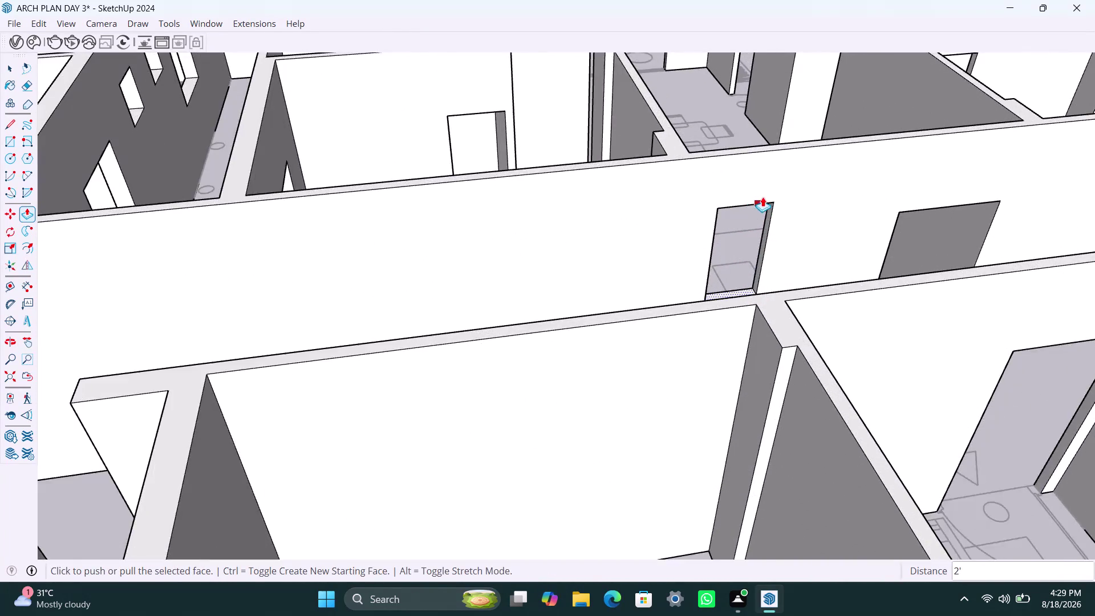
scroll(up, 3)
middle_drag(750, 196, 777, 133)
scroll(up, 3)
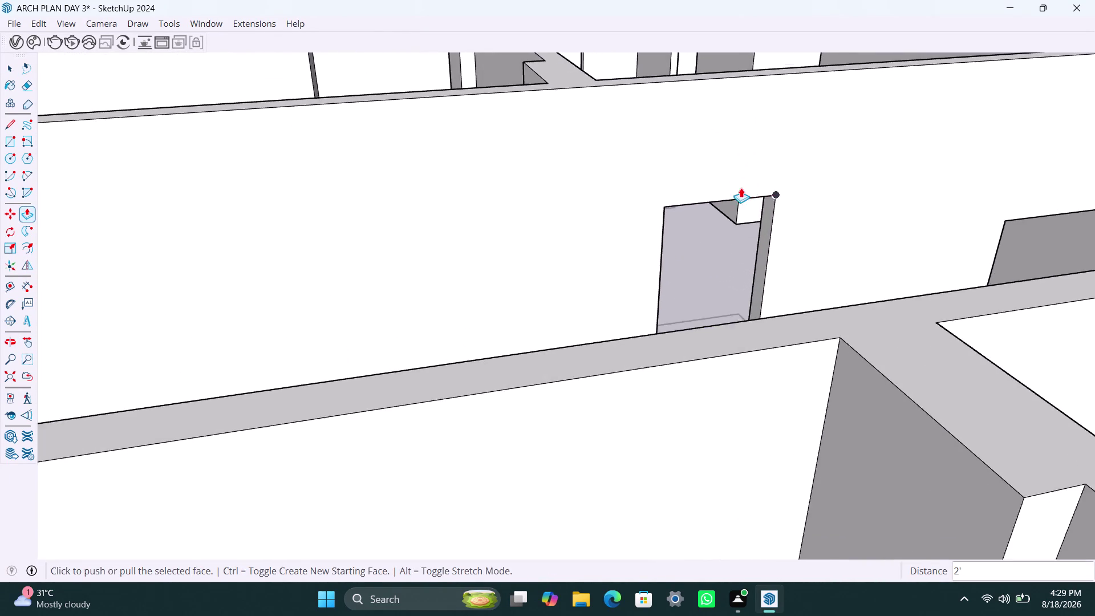
middle_drag(741, 187, 735, 163)
scroll(up, 3)
middle_drag(720, 207, 721, 178)
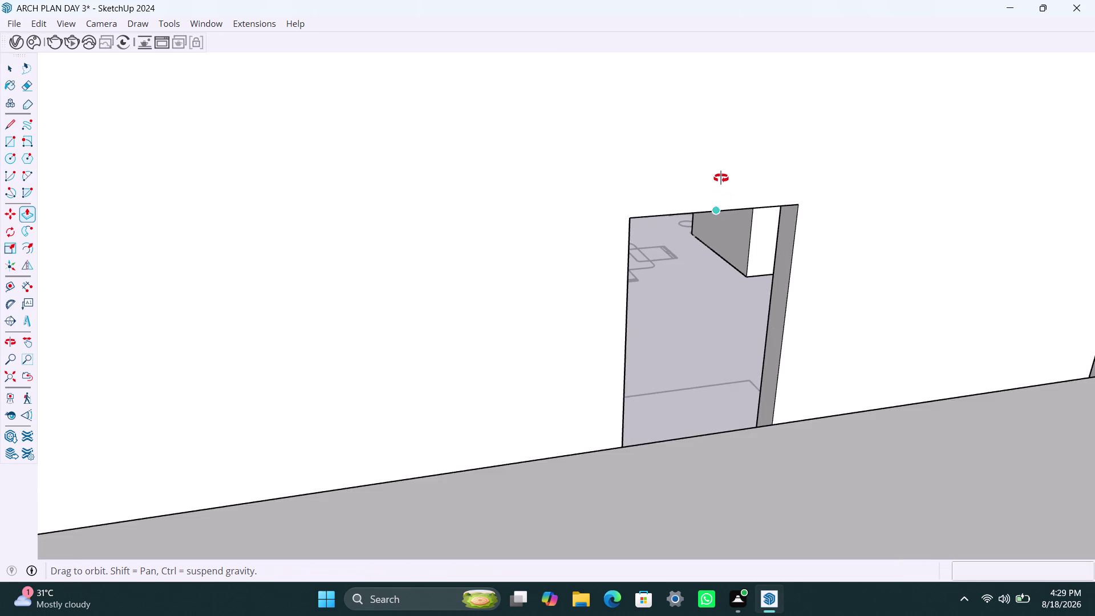
middle_drag(721, 178, 669, 233)
scroll(up, 3)
middle_click(731, 205)
scroll(down, 3)
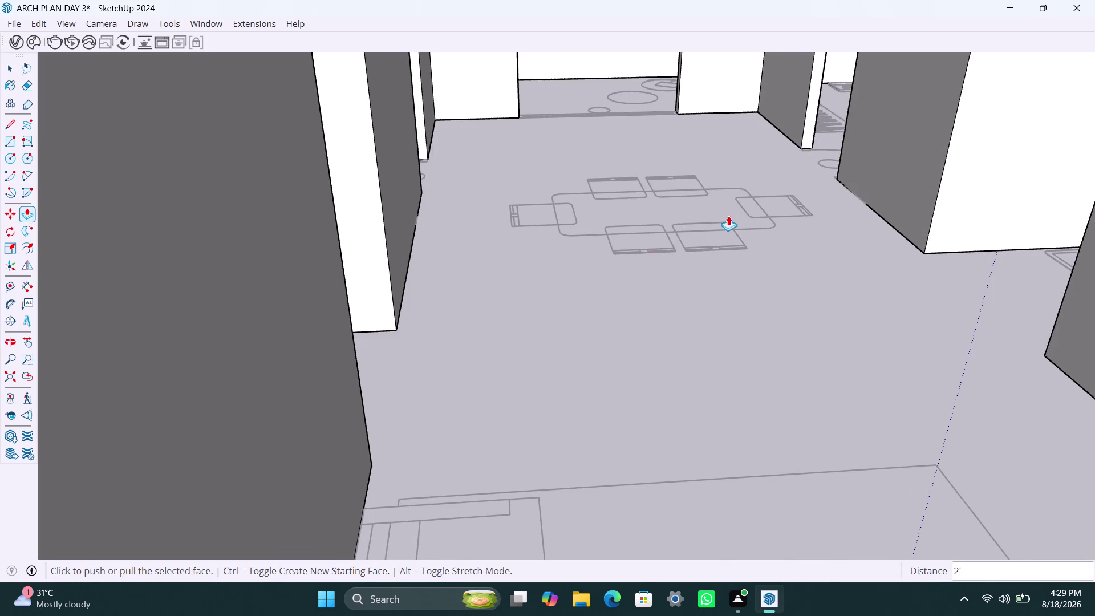
scroll(down, 3)
Orbit over the rooms and bedrooms to inspect the interior window opening's top edge.
middle_drag(753, 219, 574, 250)
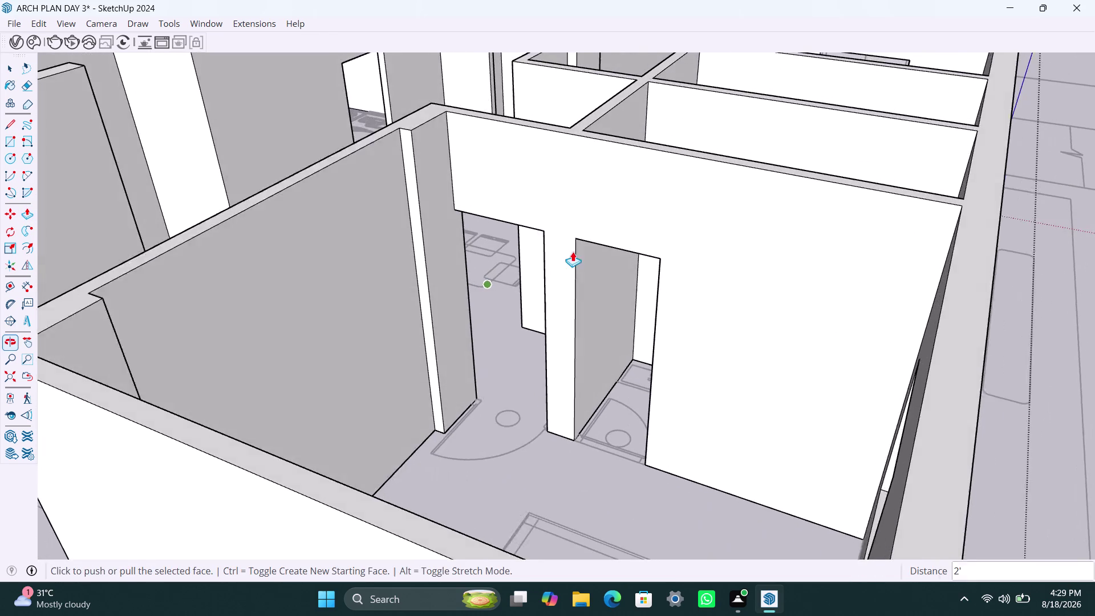
scroll(down, 3)
middle_drag(660, 252, 518, 334)
scroll(down, 3)
middle_drag(539, 247, 539, 247)
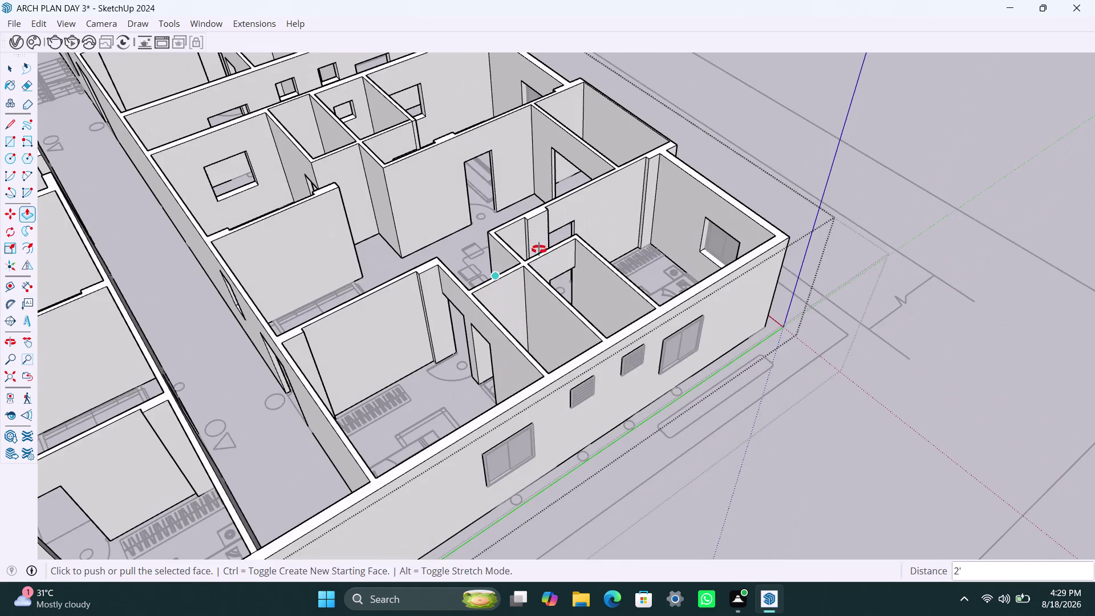
middle_drag(539, 247, 376, 315)
scroll(up, 3)
middle_drag(452, 181, 387, 227)
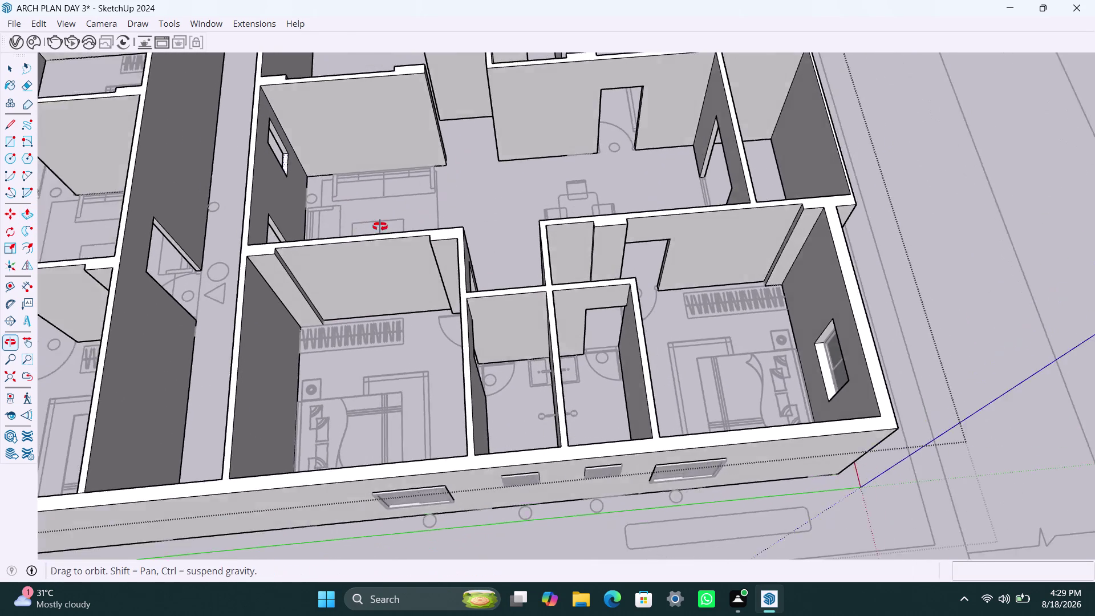
middle_drag(387, 226, 332, 77)
scroll(up, 3)
middle_drag(378, 141, 372, 131)
scroll(up, 3)
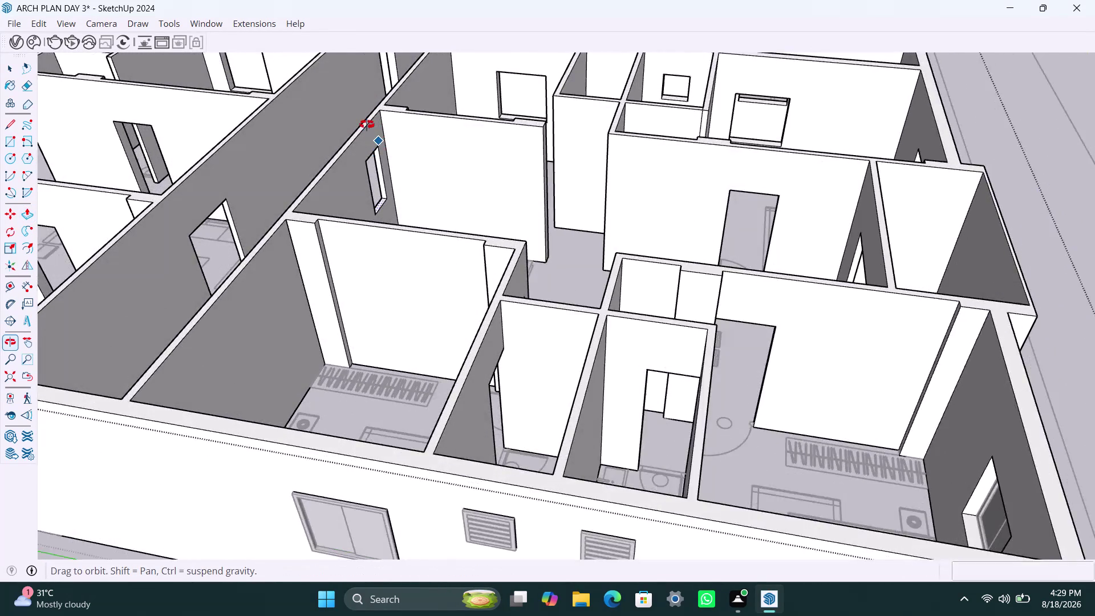
middle_drag(372, 131, 354, 111)
scroll(up, 3)
middle_drag(370, 144, 349, 114)
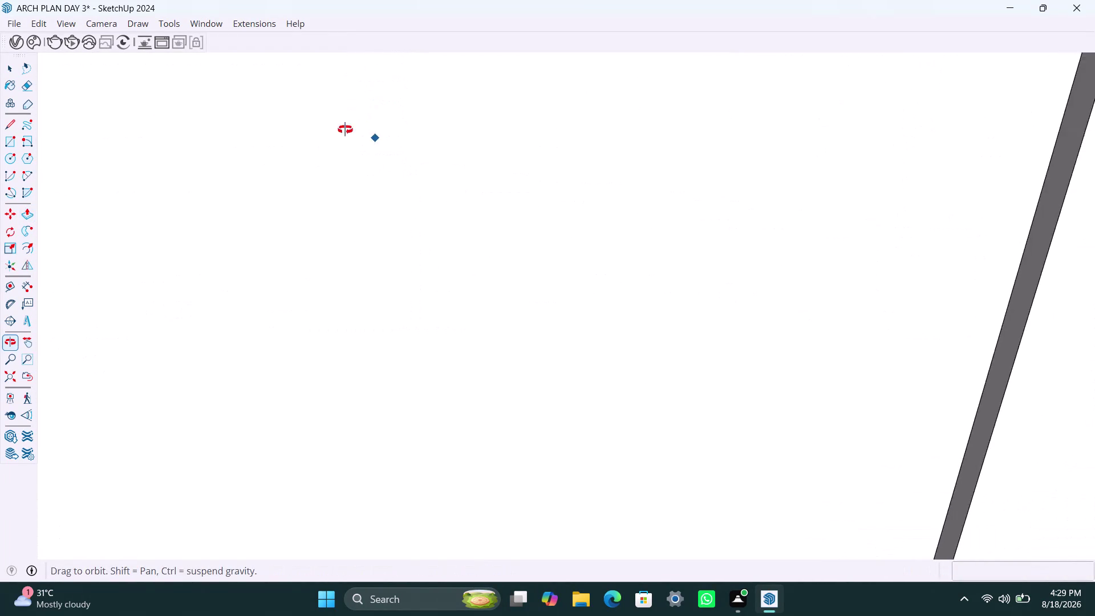
middle_drag(349, 115, 324, 163)
scroll(down, 3)
middle_drag(384, 264, 298, 177)
scroll(up, 3)
scroll(up, 3)
middle_drag(362, 115, 399, 74)
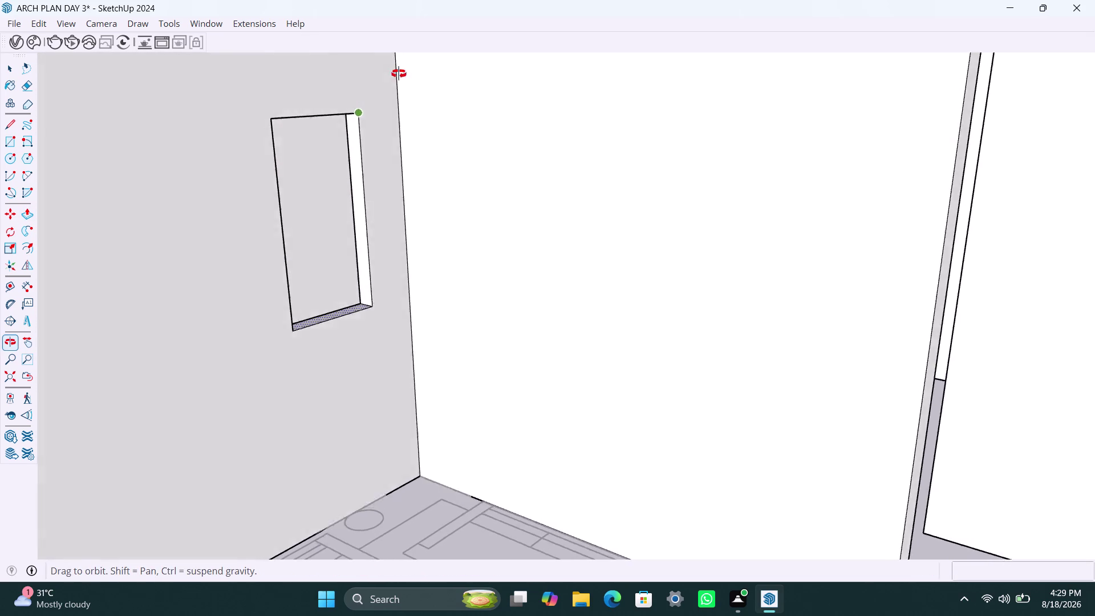
middle_drag(398, 74, 326, 172)
scroll(up, 3)
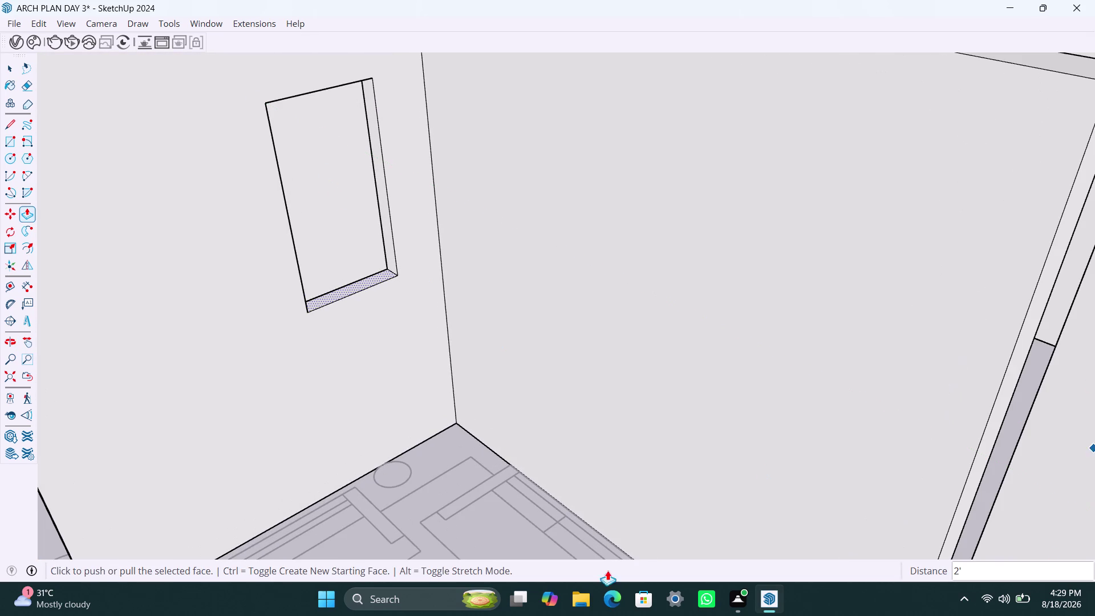
scroll(down, 3)
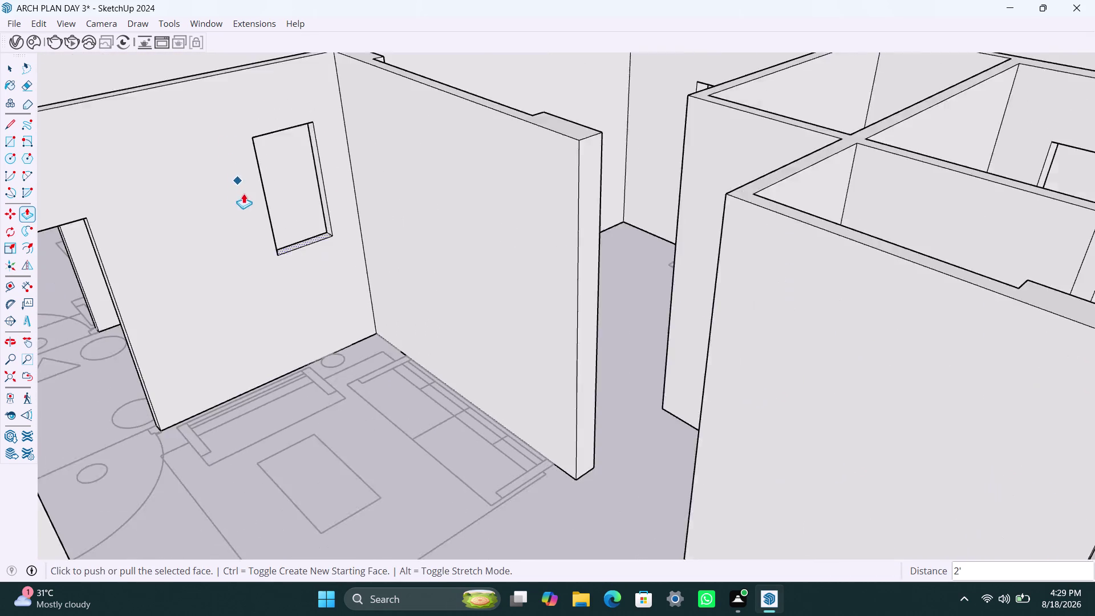
middle_drag(246, 184, 183, 101)
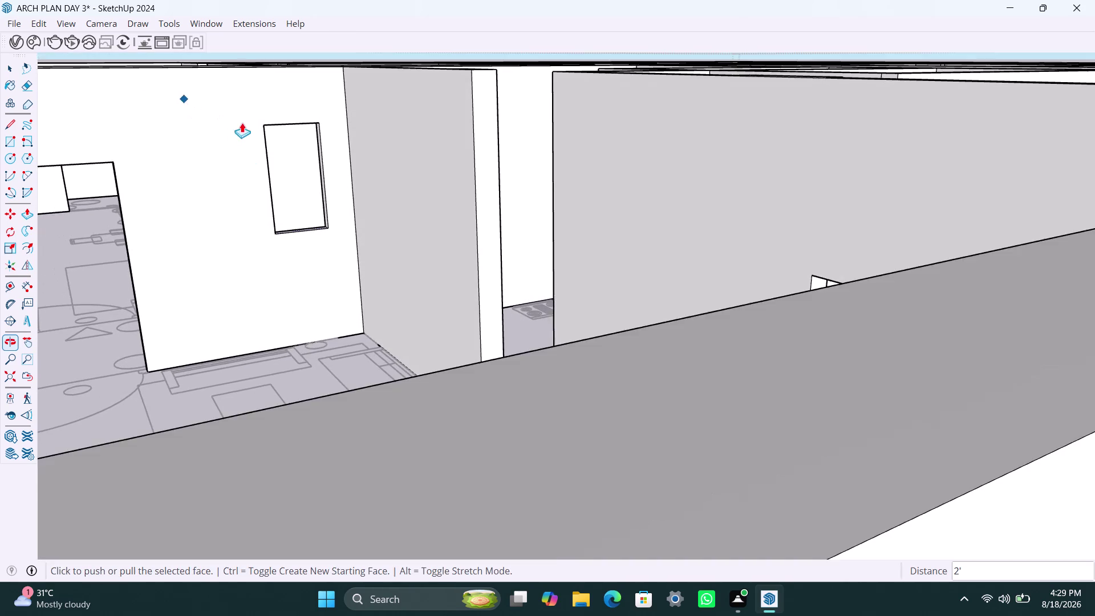
scroll(up, 3)
scroll(down, 3)
middle_drag(312, 134, 353, 340)
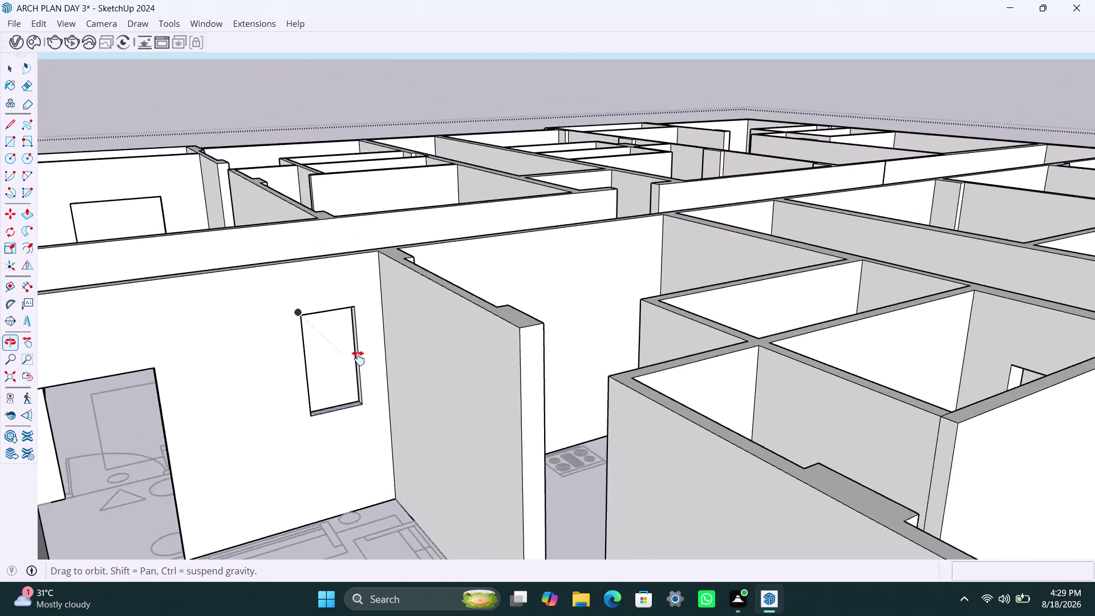
middle_drag(352, 340, 362, 368)
scroll(up, 3)
middle_drag(344, 386, 329, 278)
scroll(up, 3)
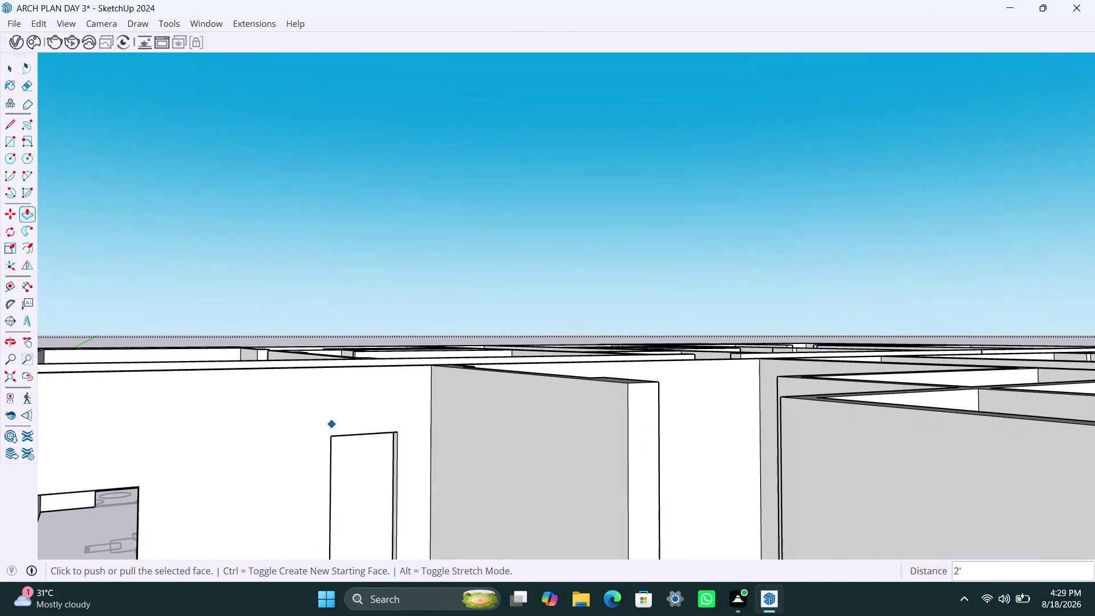
scroll(up, 3)
middle_drag(400, 450, 397, 358)
scroll(up, 3)
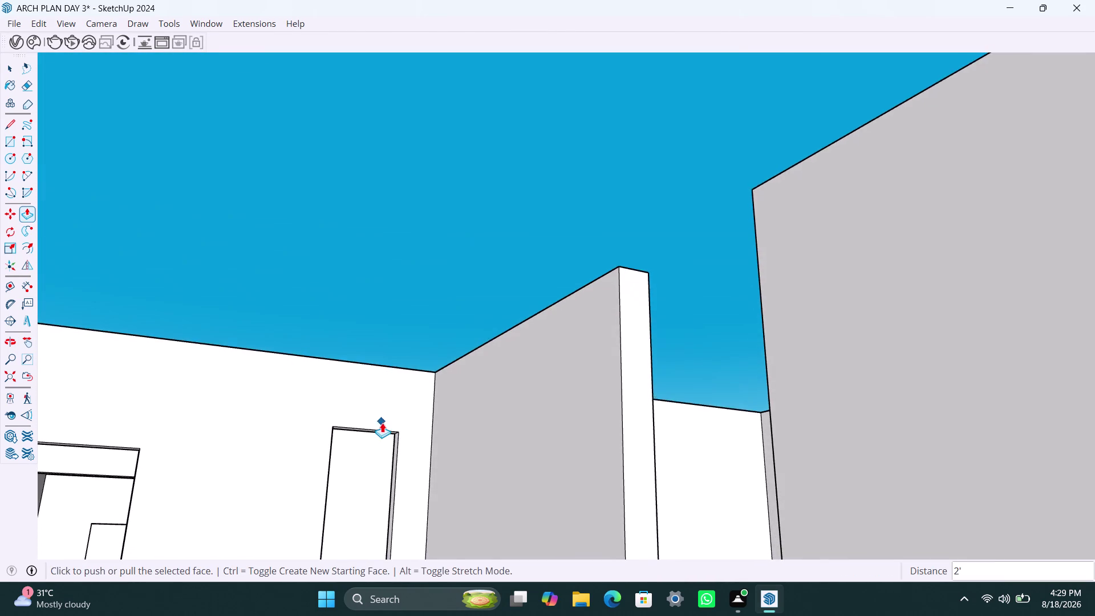
scroll(up, 3)
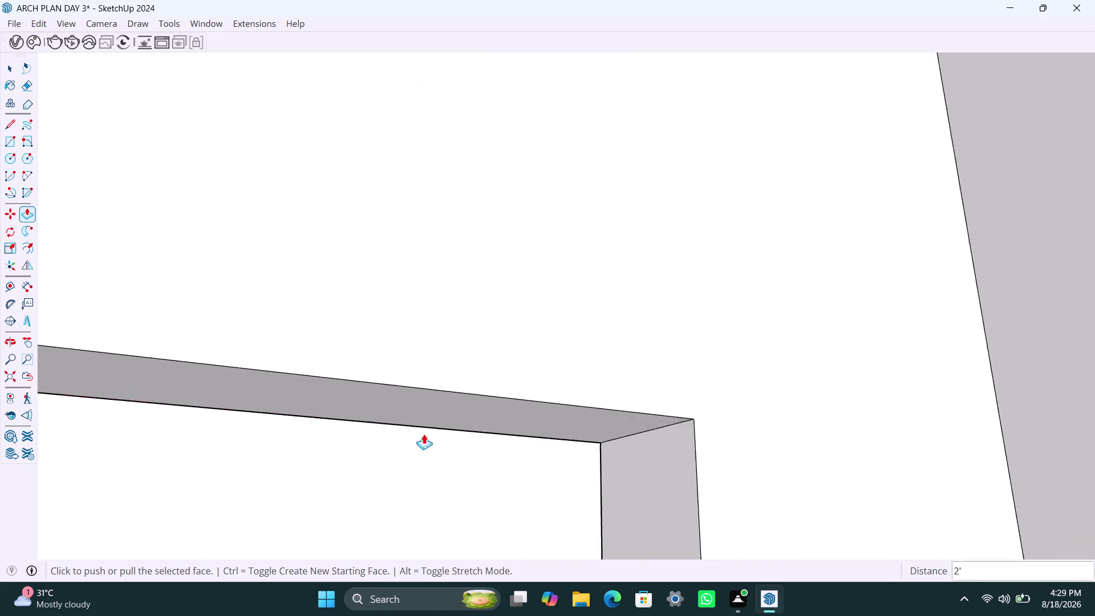
Push/Pull the corridor opening's top face by 1', then zoom out.
key(space)
click(473, 381)
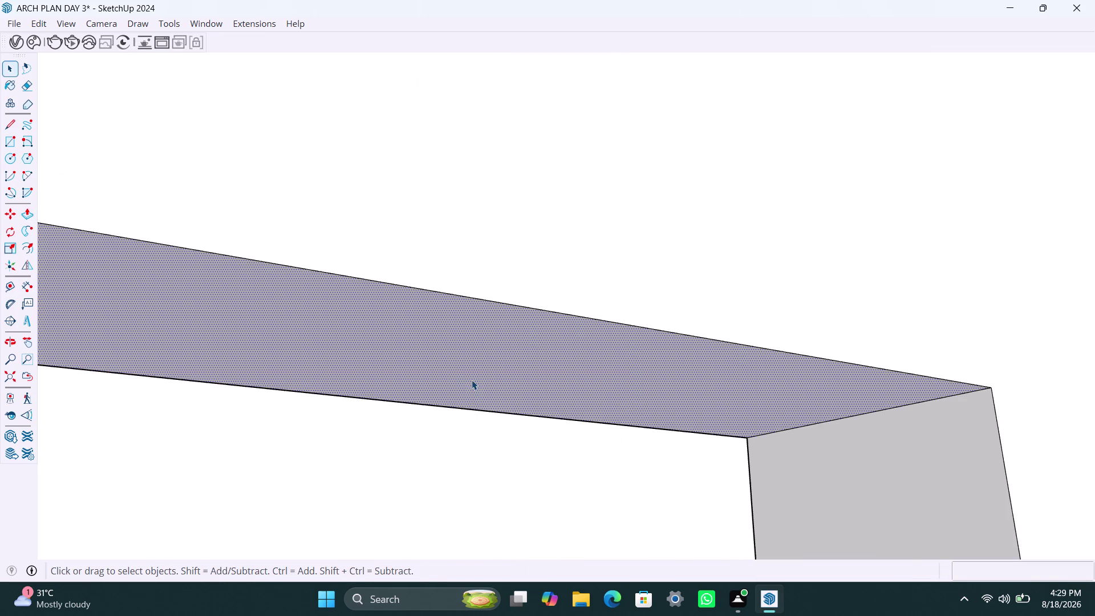
key(p)
click(471, 380)
text(1')
key(Return)
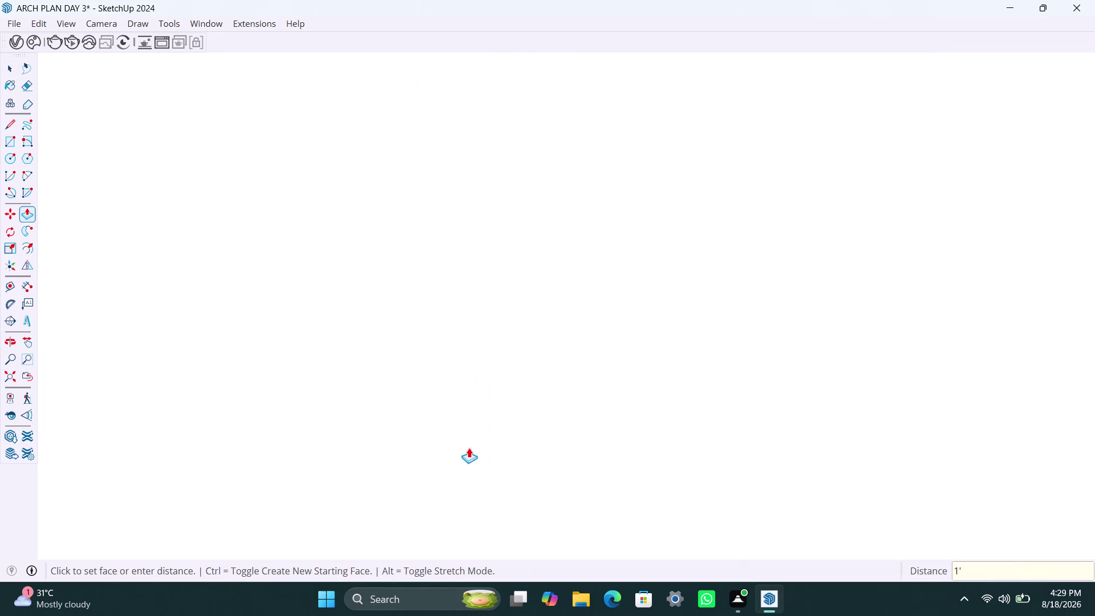
key(space)
scroll(down, 3)
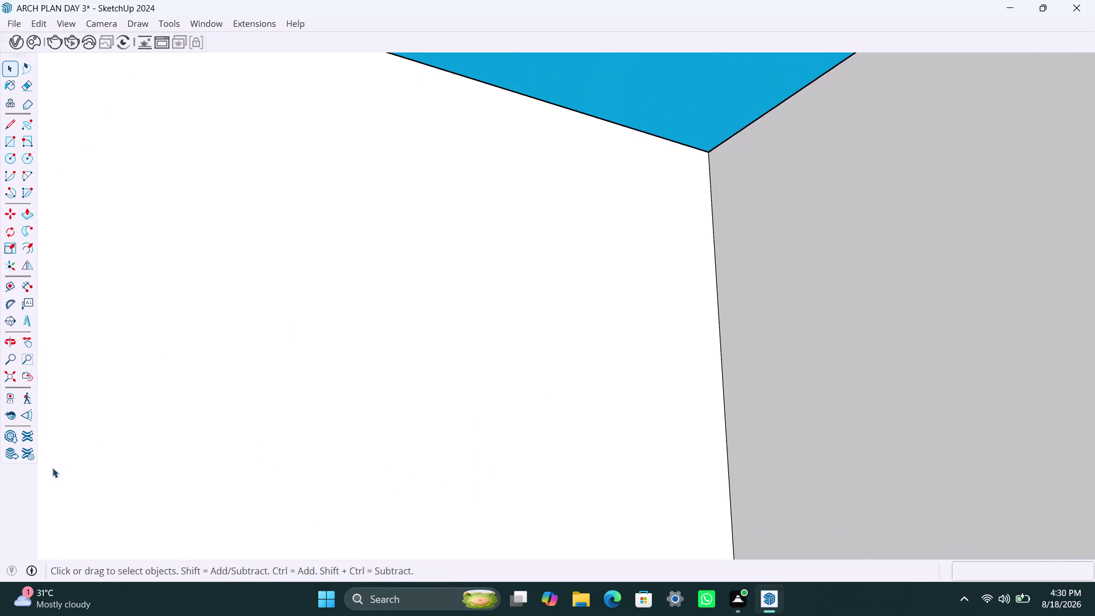
scroll(down, 3)
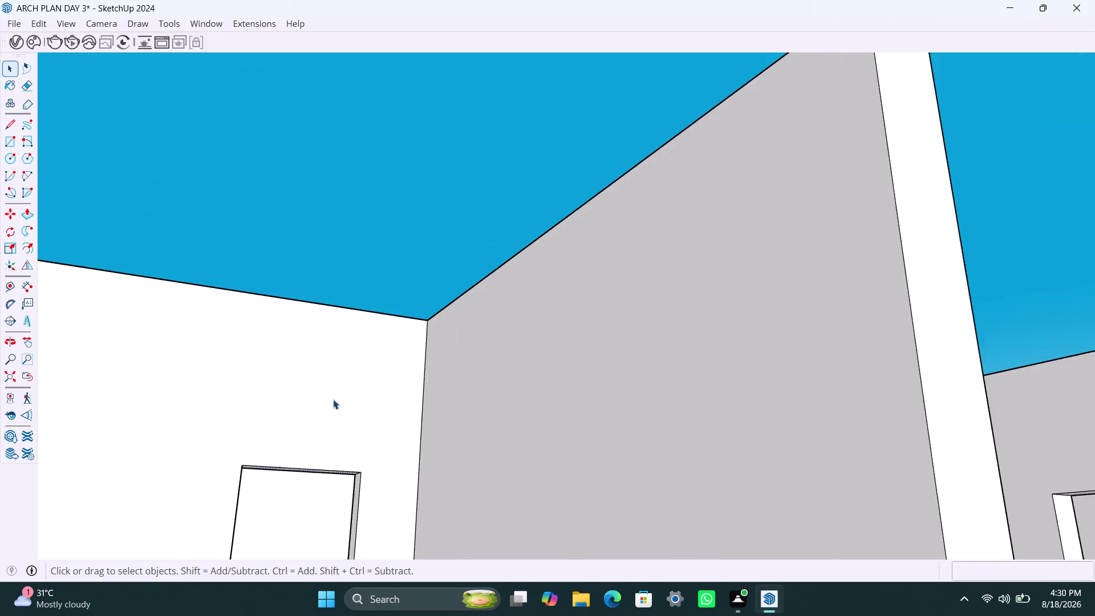
scroll(down, 3)
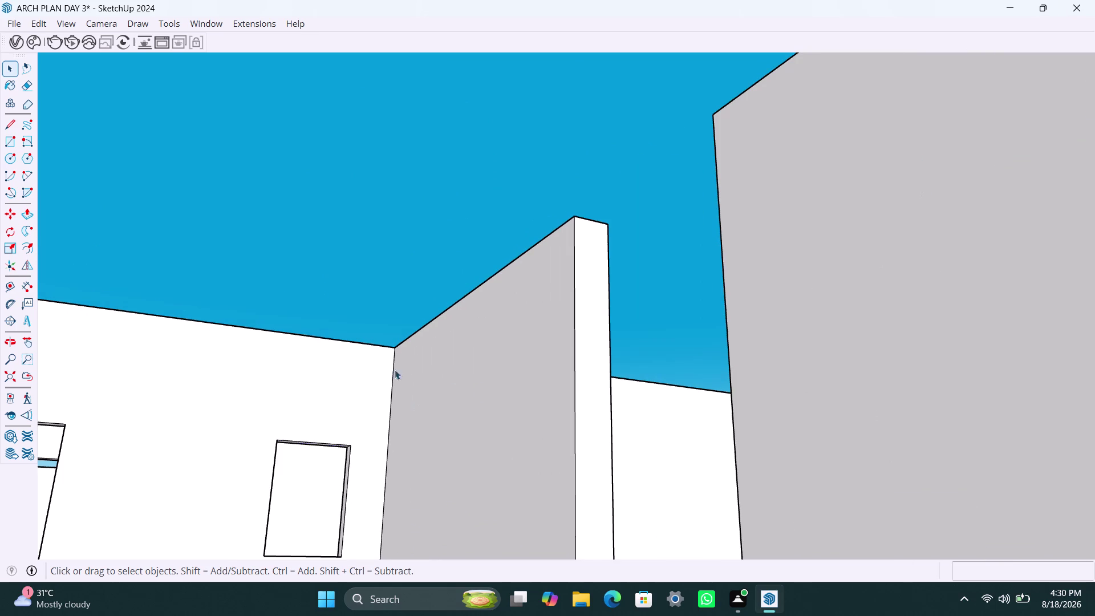
scroll(down, 3)
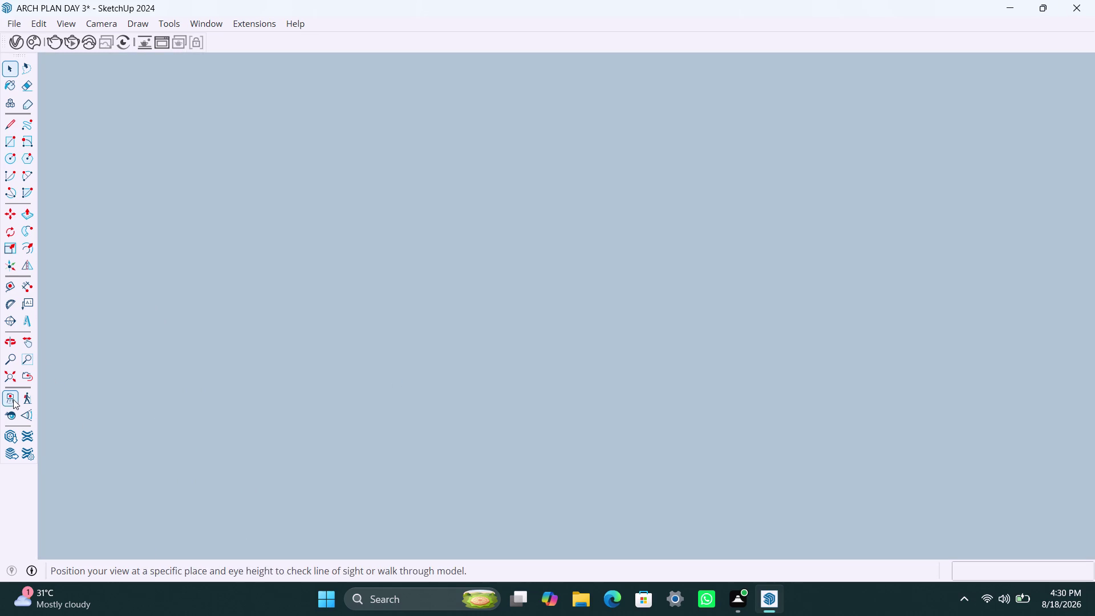
Zoom to the whole house and orbit across the floor plan and corridor walls.
click(12, 371)
scroll(down, 3)
middle_drag(403, 408, 493, 615)
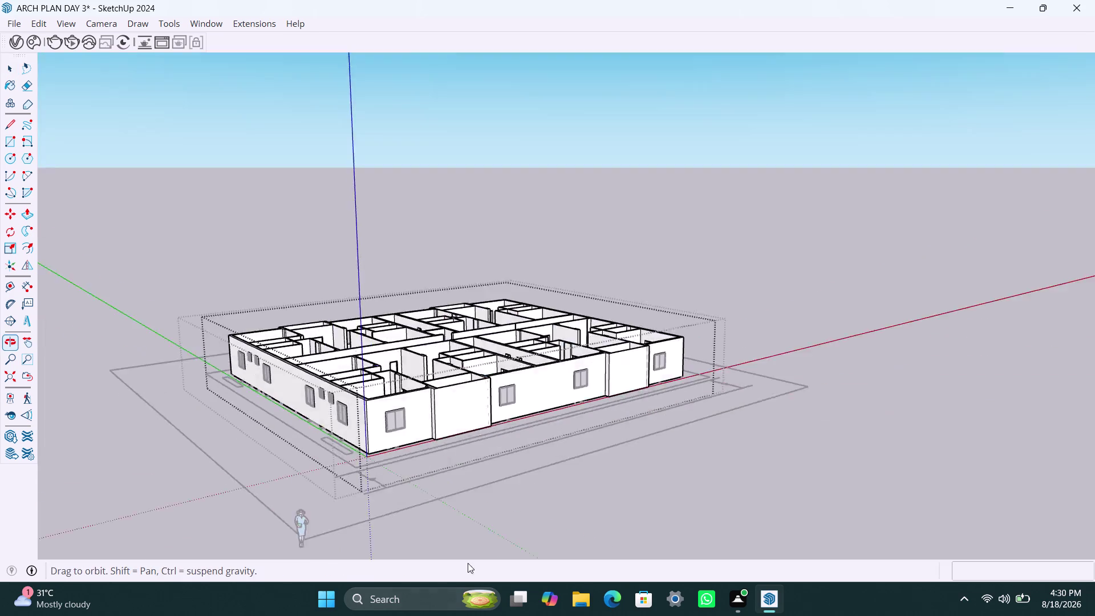
scroll(up, 3)
middle_drag(397, 350, 696, 412)
scroll(up, 3)
middle_drag(565, 372, 676, 406)
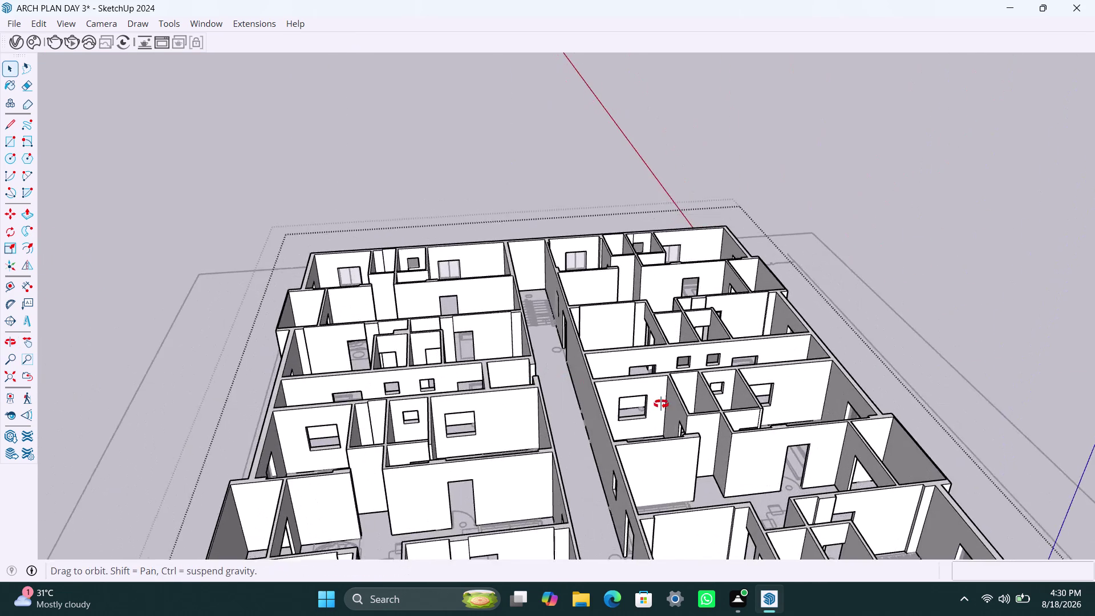
middle_drag(676, 407, 839, 406)
middle_drag(619, 287, 544, 328)
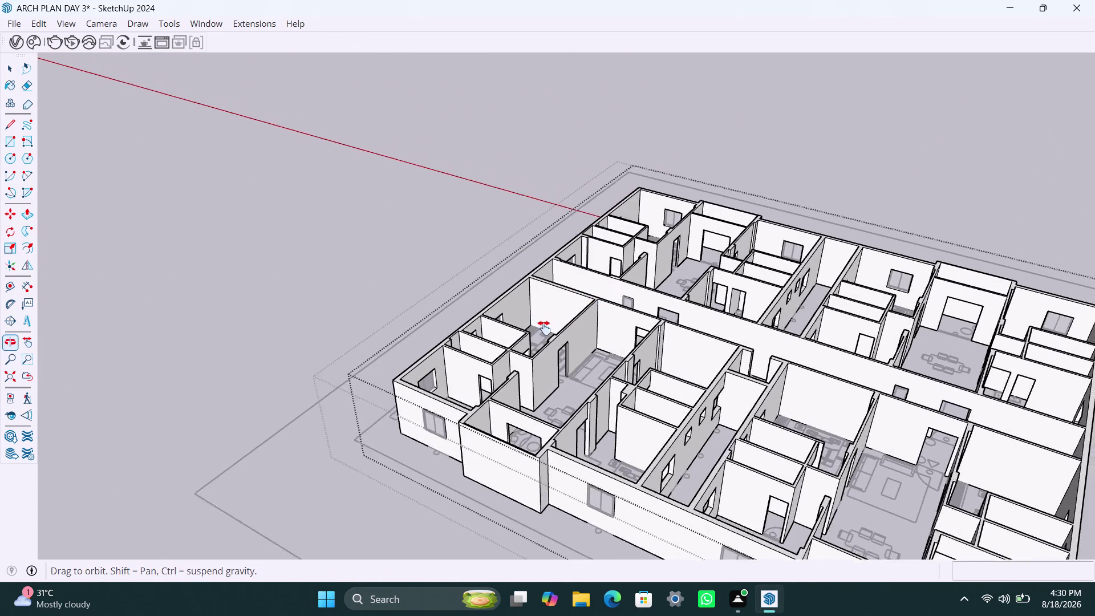
middle_drag(544, 328, 517, 360)
scroll(up, 3)
middle_drag(595, 423, 774, 463)
scroll(down, 3)
middle_drag(657, 365, 653, 365)
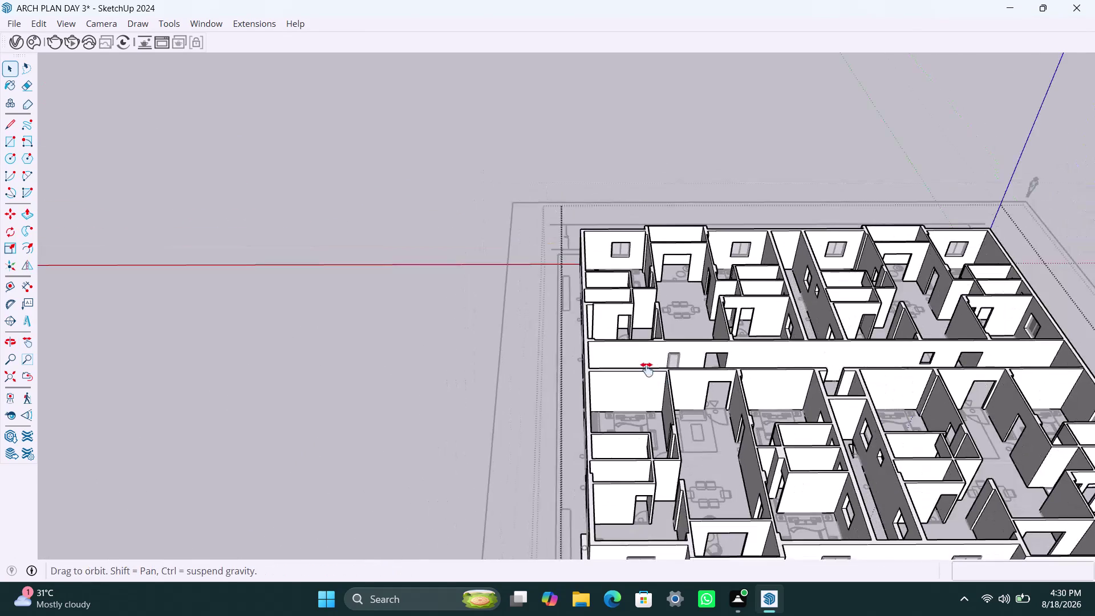
Bring the long corridor wall into view and select its small window frame.
middle_drag(653, 365, 496, 450)
scroll(up, 3)
middle_drag(599, 493, 630, 514)
scroll(up, 3)
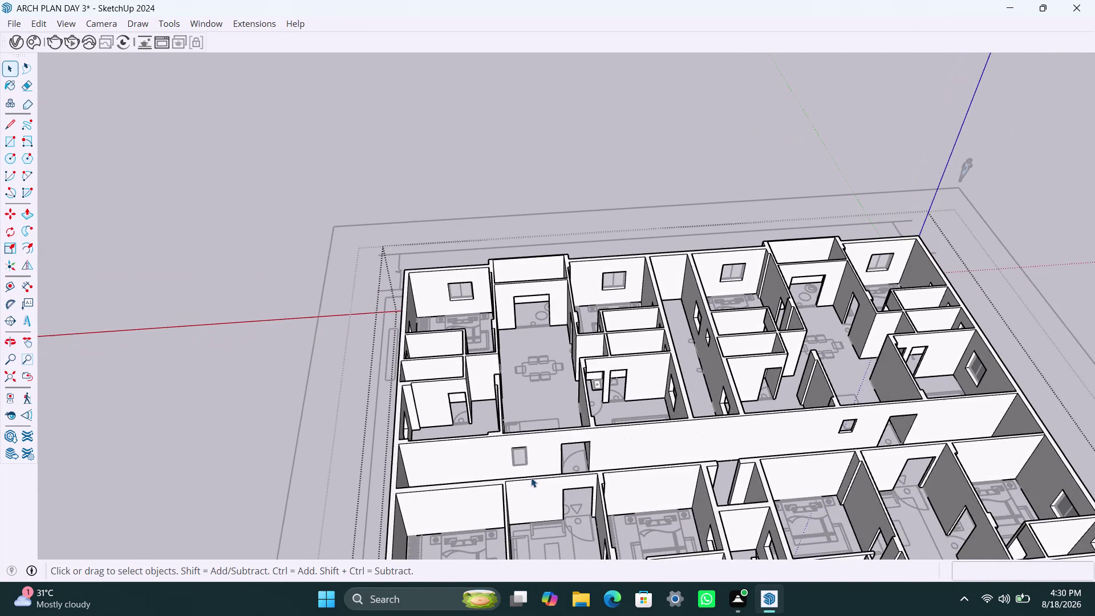
middle_drag(526, 477, 443, 490)
scroll(up, 3)
click(445, 471)
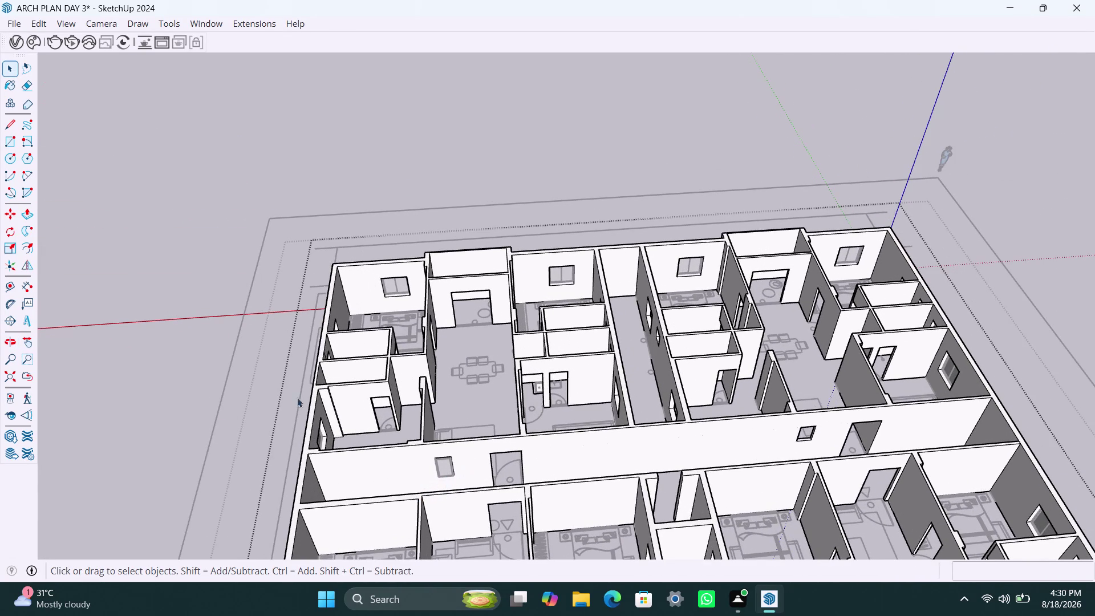
click(222, 407)
click(446, 472)
scroll(up, 3)
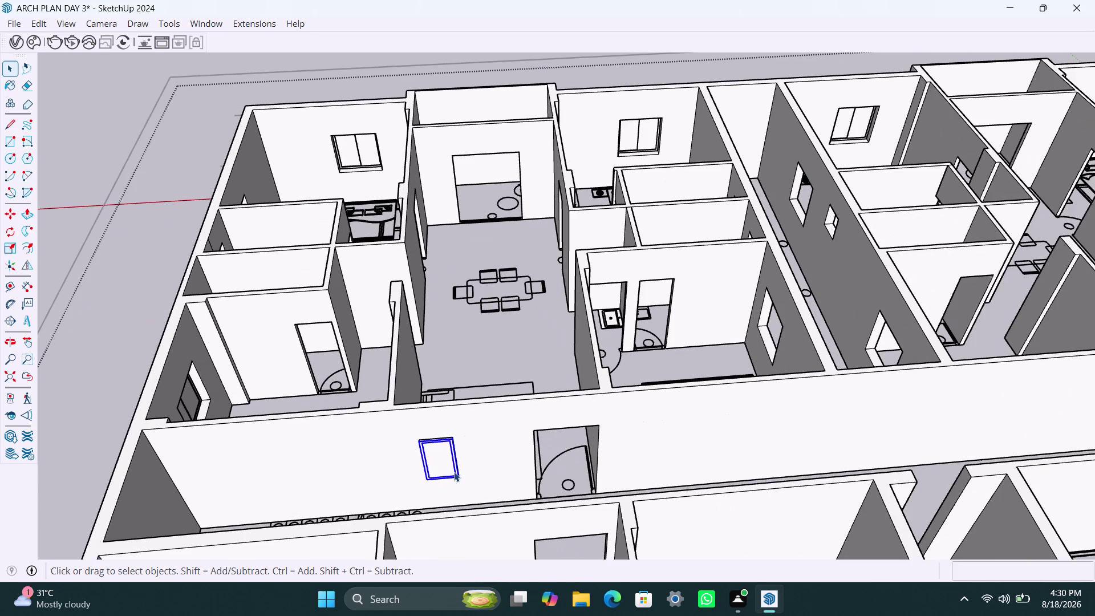
key(m)
click(460, 476)
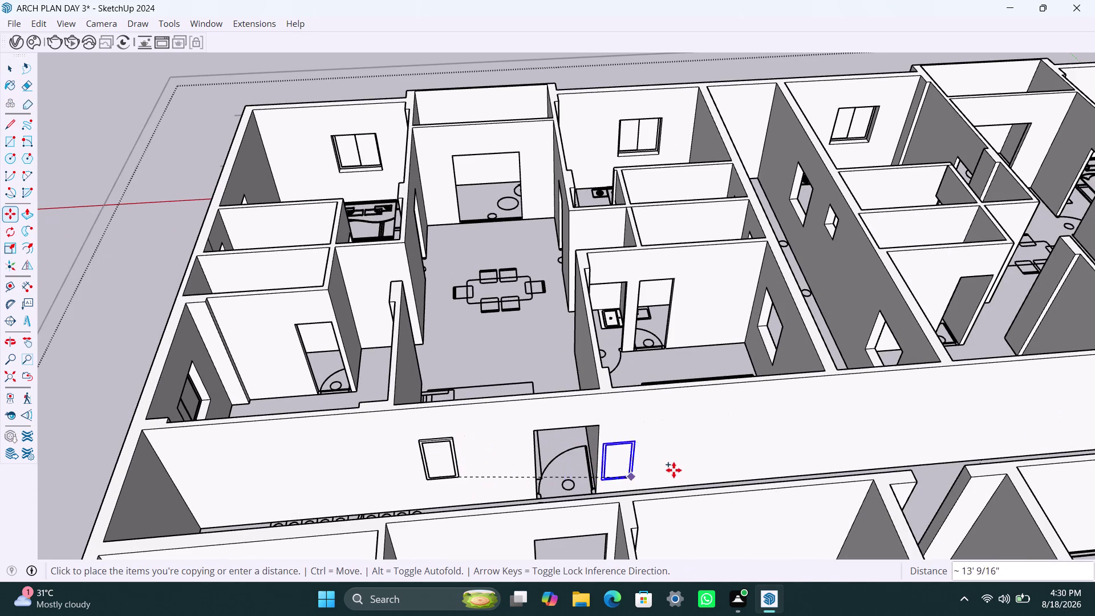
scroll(down, 3)
middle_drag(695, 463, 541, 480)
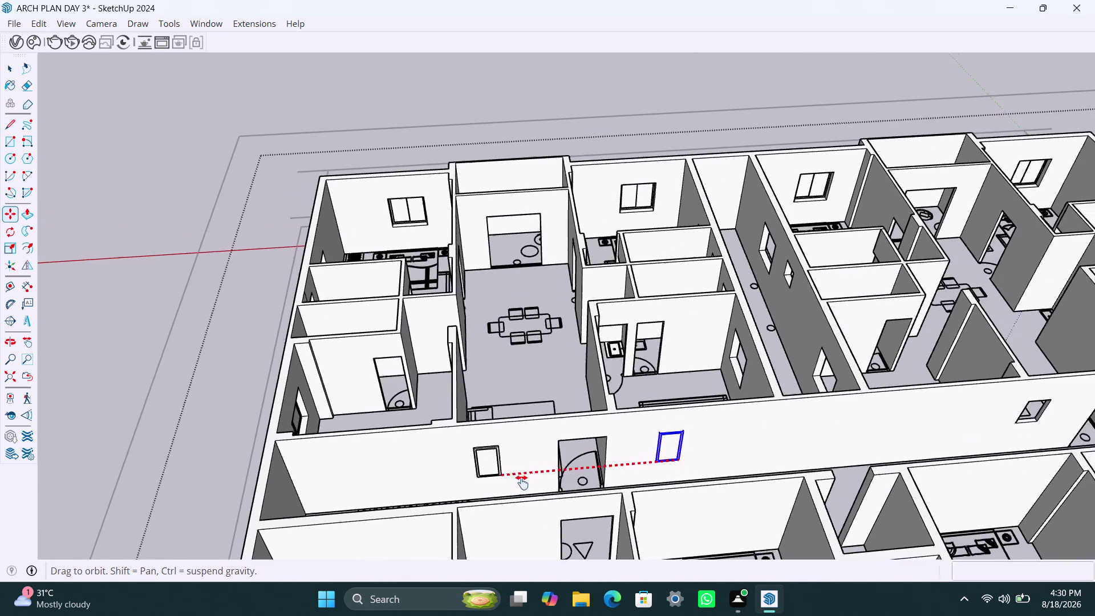
middle_drag(541, 479, 435, 490)
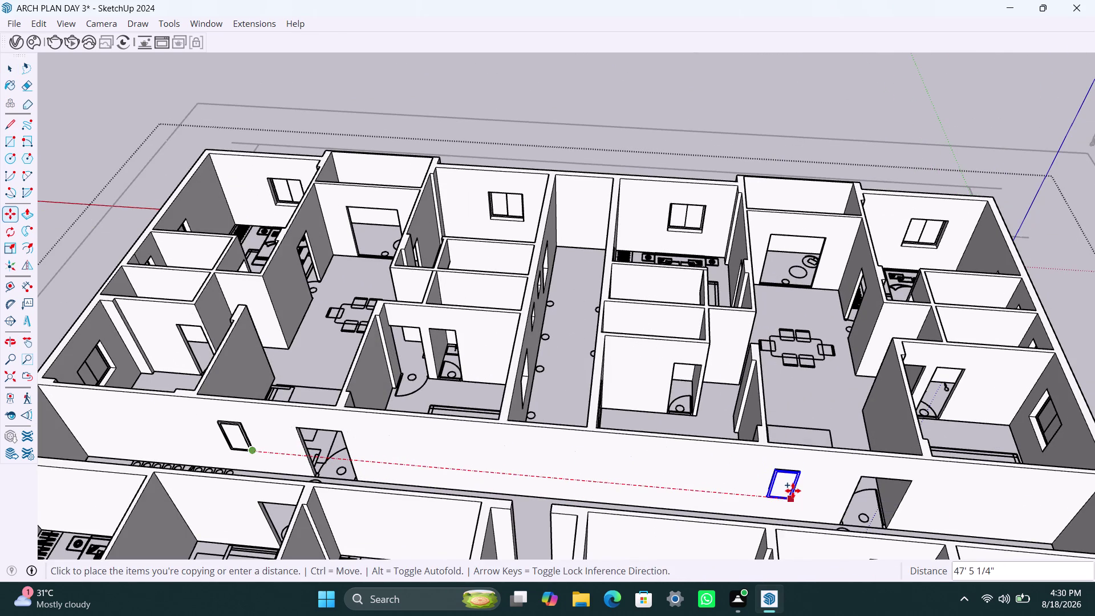
scroll(up, 3)
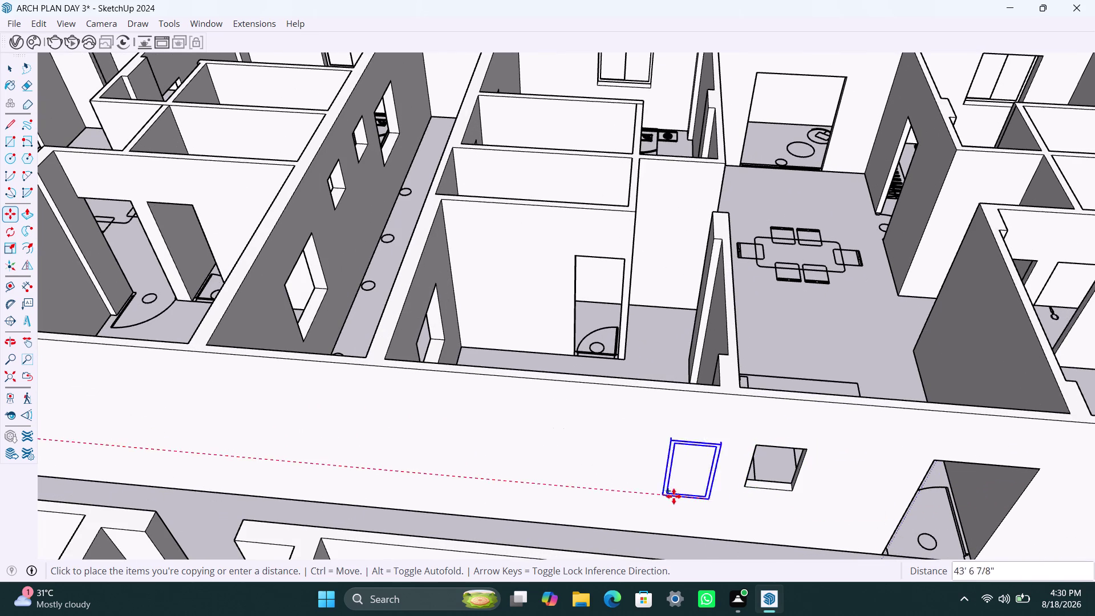
key(space)
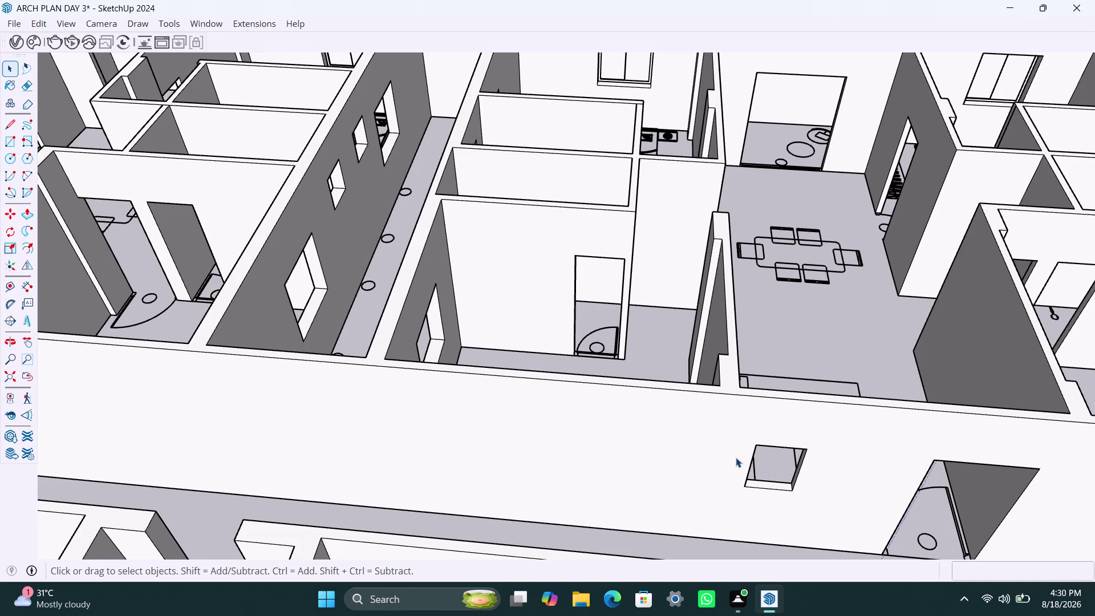
scroll(up, 3)
middle_drag(717, 464, 708, 437)
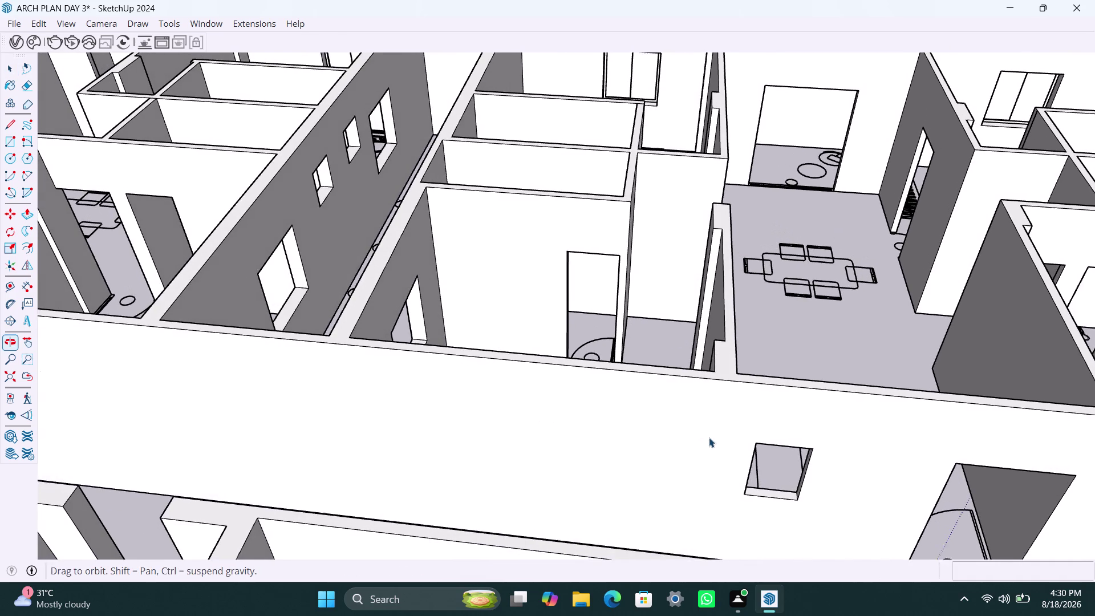
Draw a rectangle across the square opening and make it a group.
key(r)
click(757, 442)
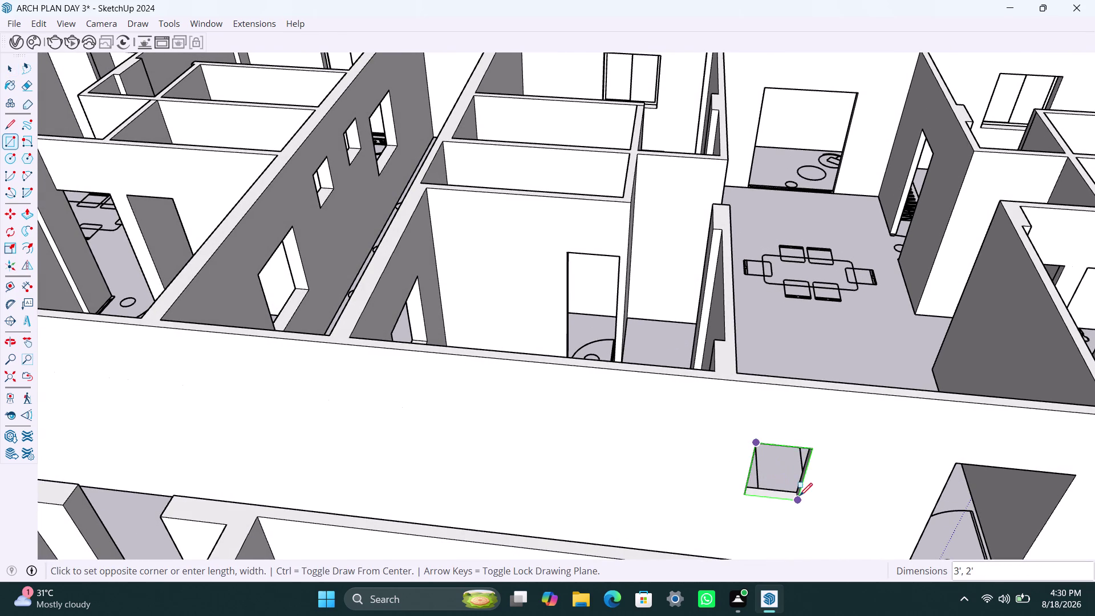
click(800, 496)
key(space)
double_click(786, 469)
right_click(785, 465)
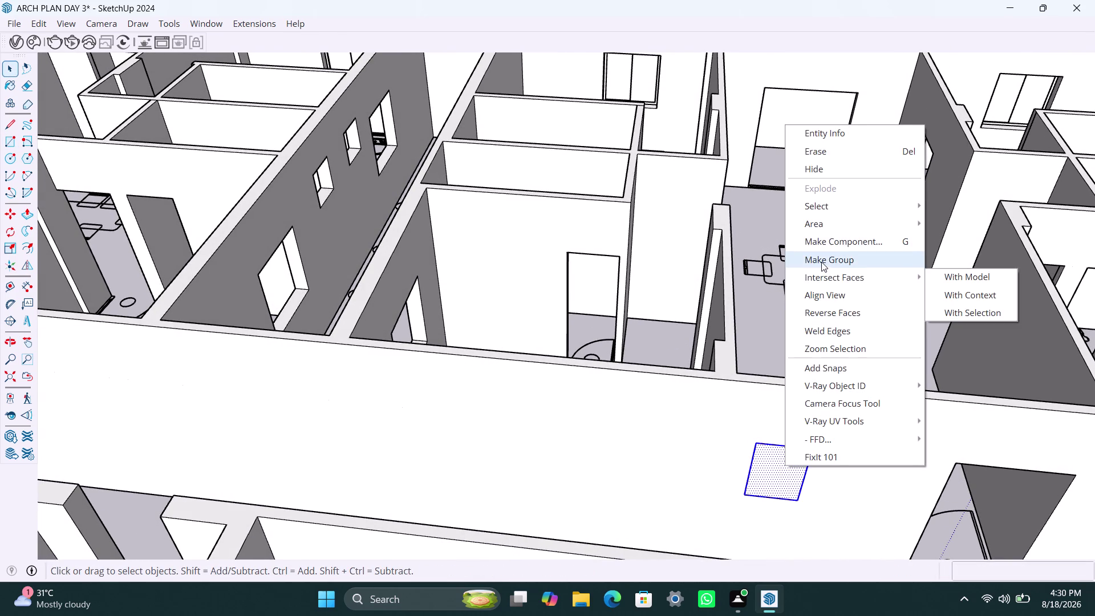
click(822, 262)
Open the new group for editing, then undo five recent actions.
double_click(791, 480)
click(786, 475)
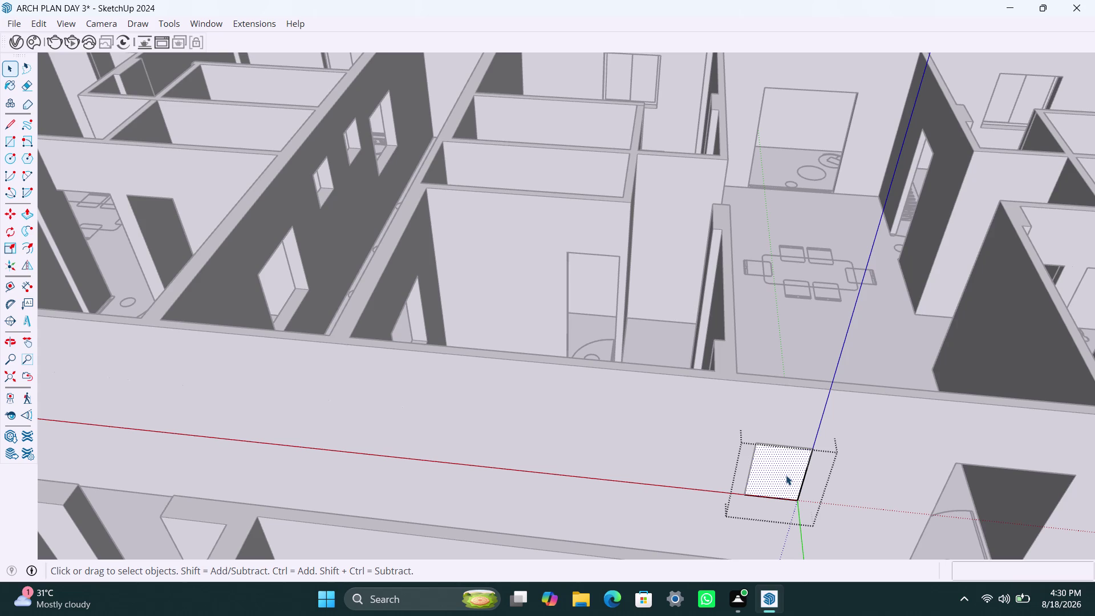
key(ctrl+z)
key(ctrl+z)
key(ctrl+z)
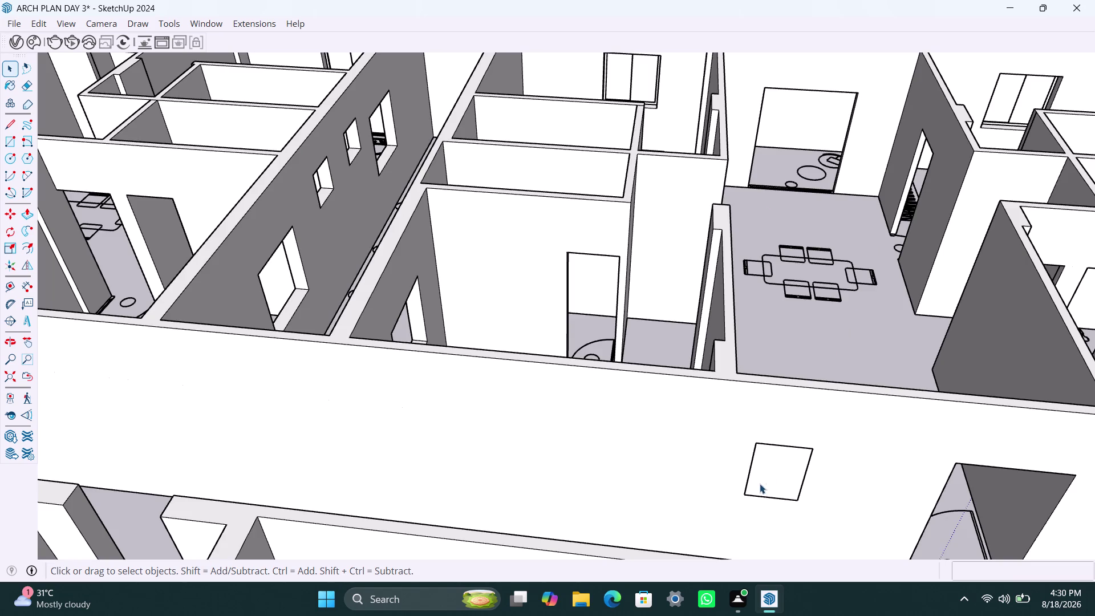
key(ctrl+z)
key(ctrl+z)
Select the corridor wall's small window frame and start moving a copy toward the opening.
scroll(down, 3)
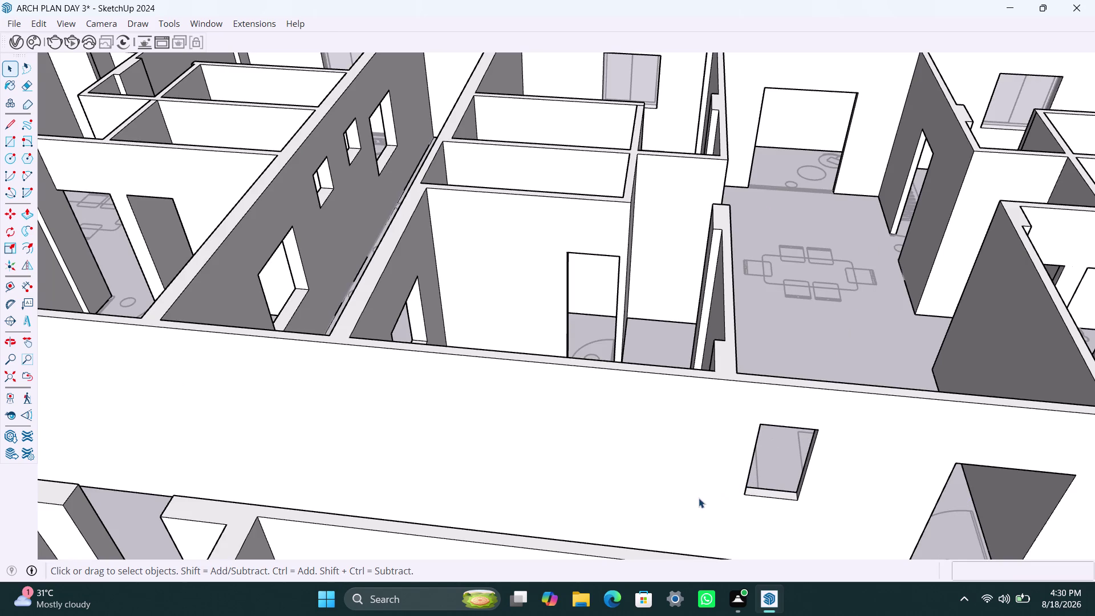
scroll(down, 3)
middle_drag(632, 497, 712, 485)
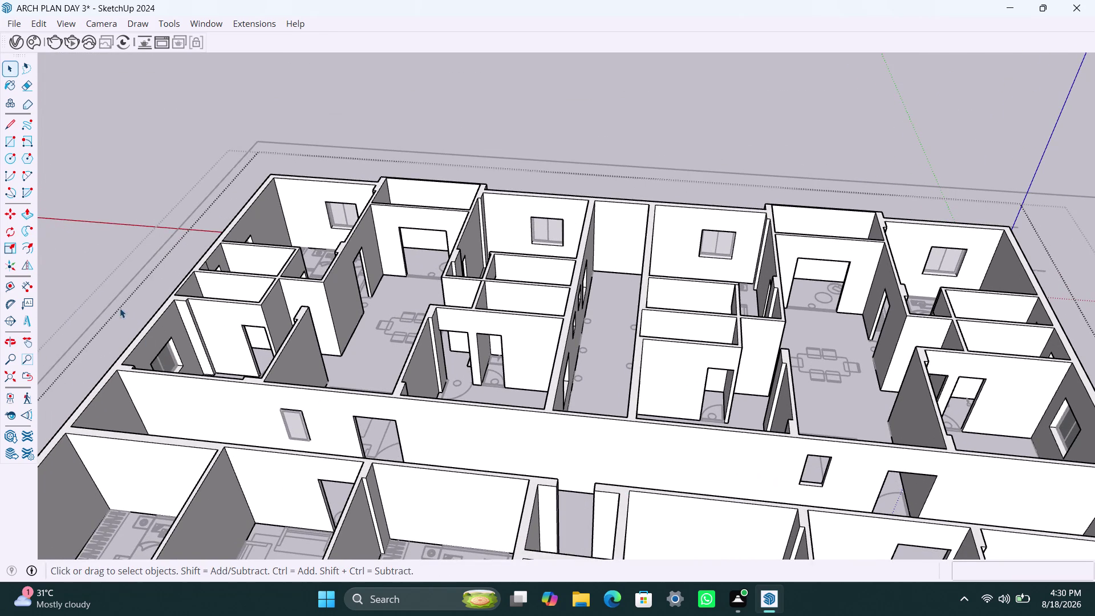
click(88, 285)
click(290, 427)
key(m)
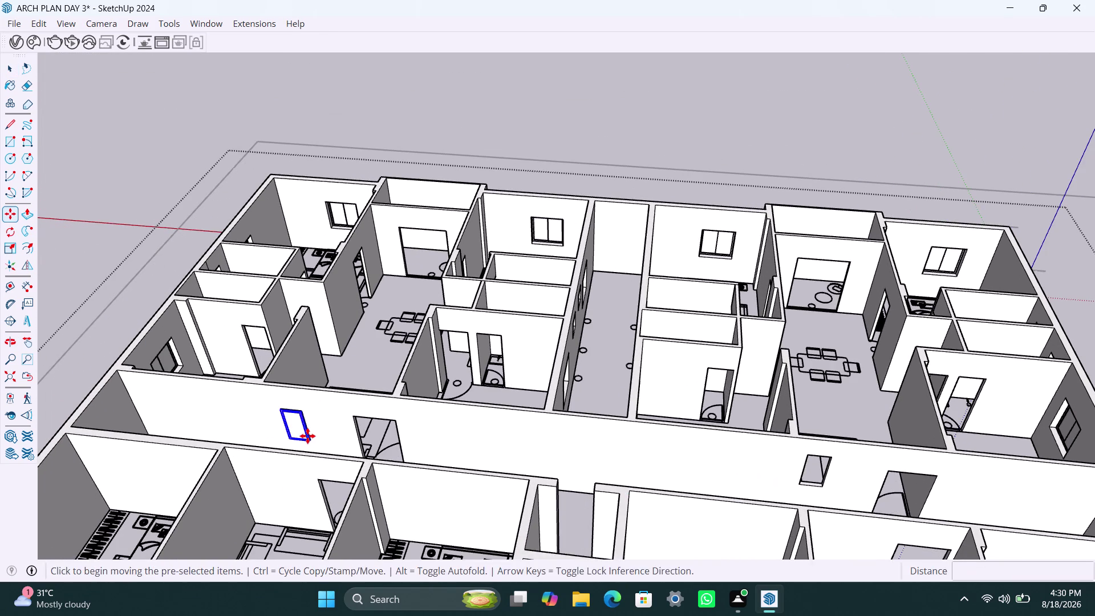
click(311, 444)
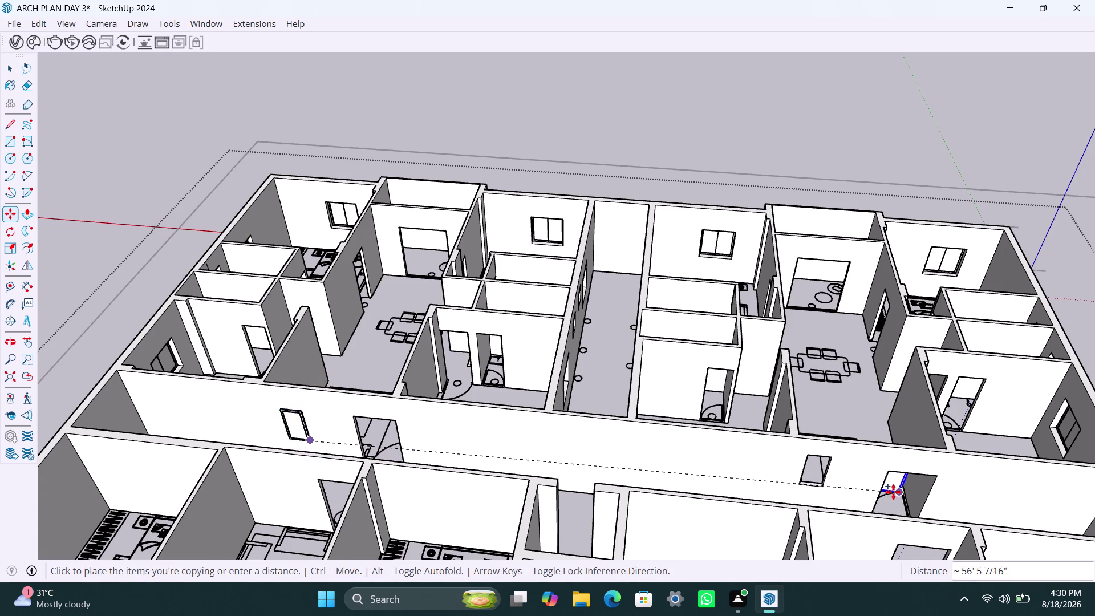
Place a frame copy on the wall, undo it, and reframe the view on the long wall.
click(820, 484)
key(space)
scroll(up, 3)
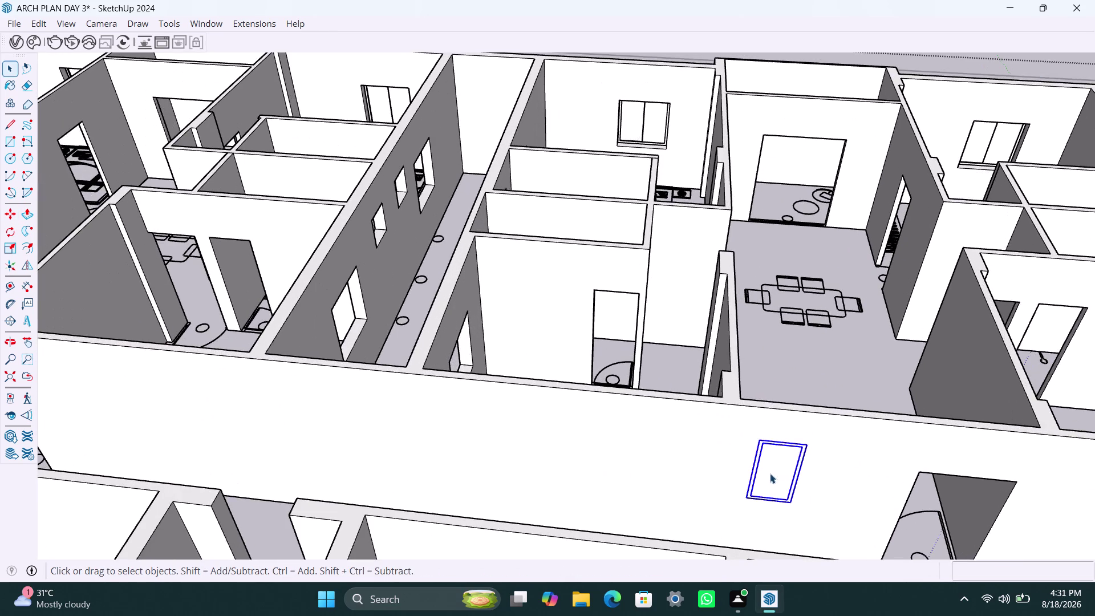
middle_drag(770, 475, 768, 494)
scroll(up, 3)
scroll(down, 3)
scroll(down, 3)
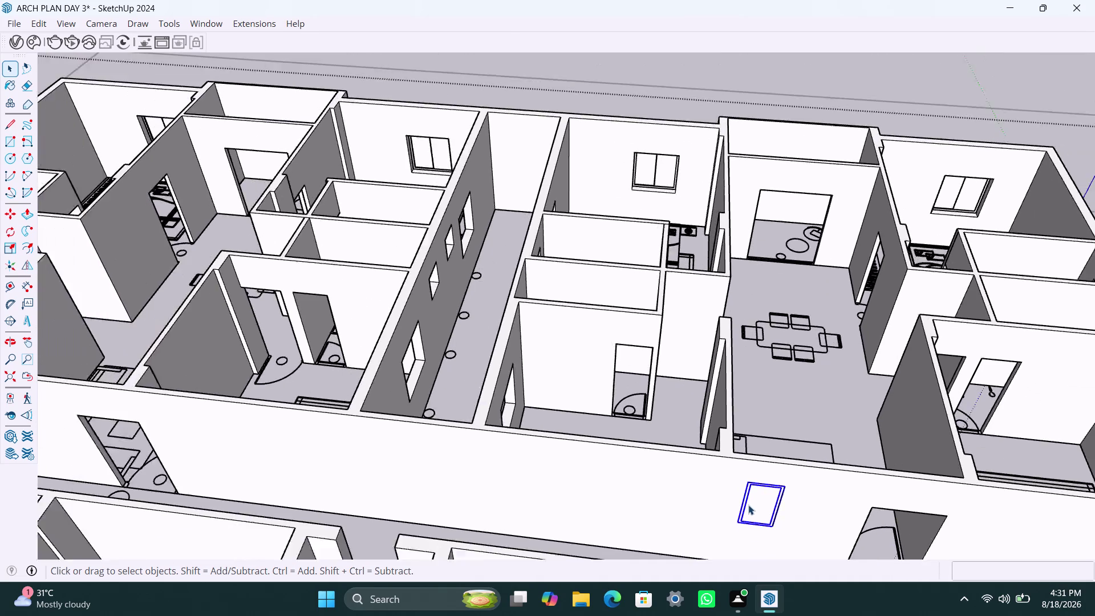
scroll(down, 3)
scroll(up, 3)
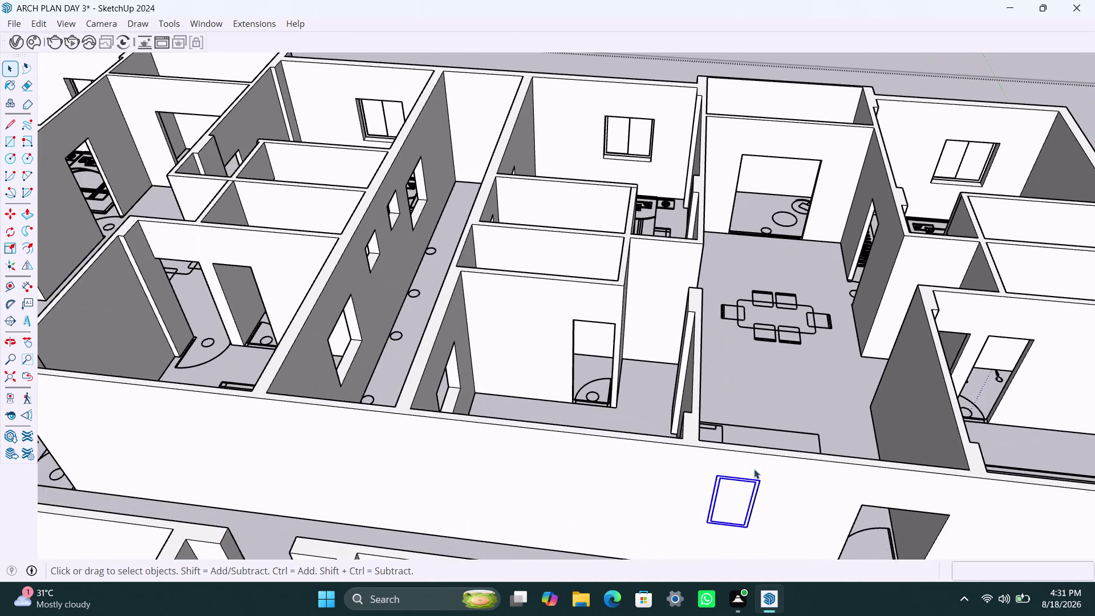
scroll(up, 3)
scroll(up, 3)
scroll(down, 3)
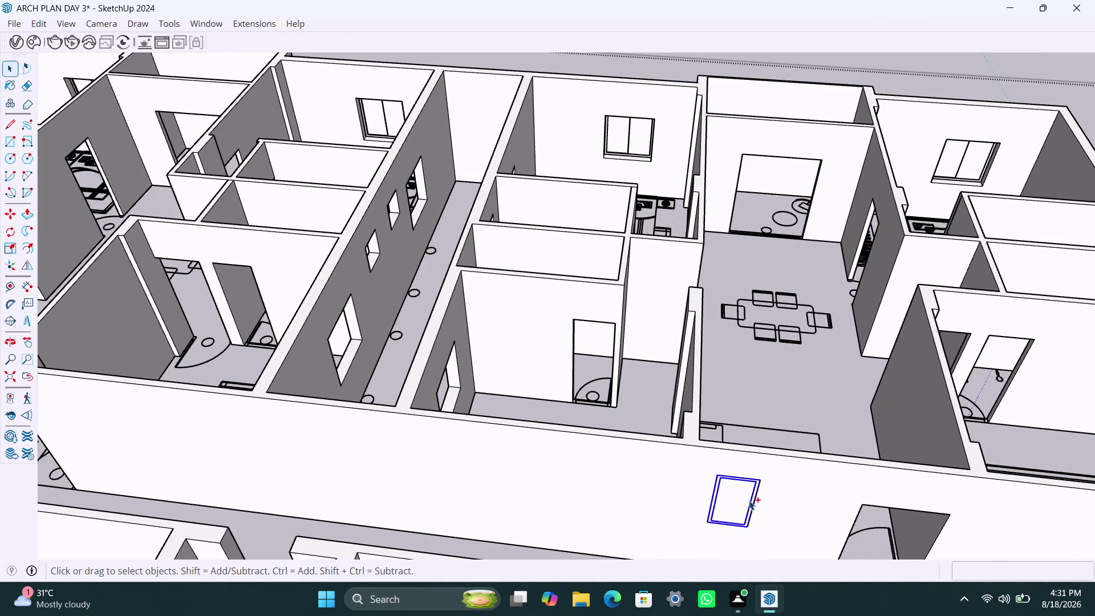
key(ctrl+z)
scroll(down, 3)
scroll(down, 3)
middle_drag(671, 519, 677, 517)
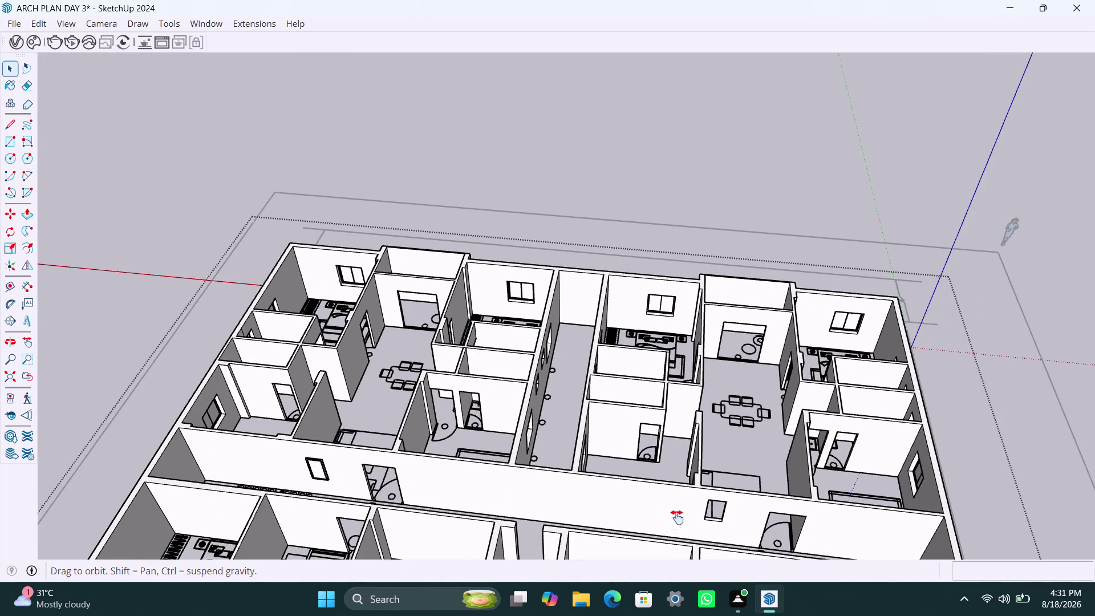
middle_drag(677, 518, 761, 470)
scroll(up, 3)
scroll(up, 3)
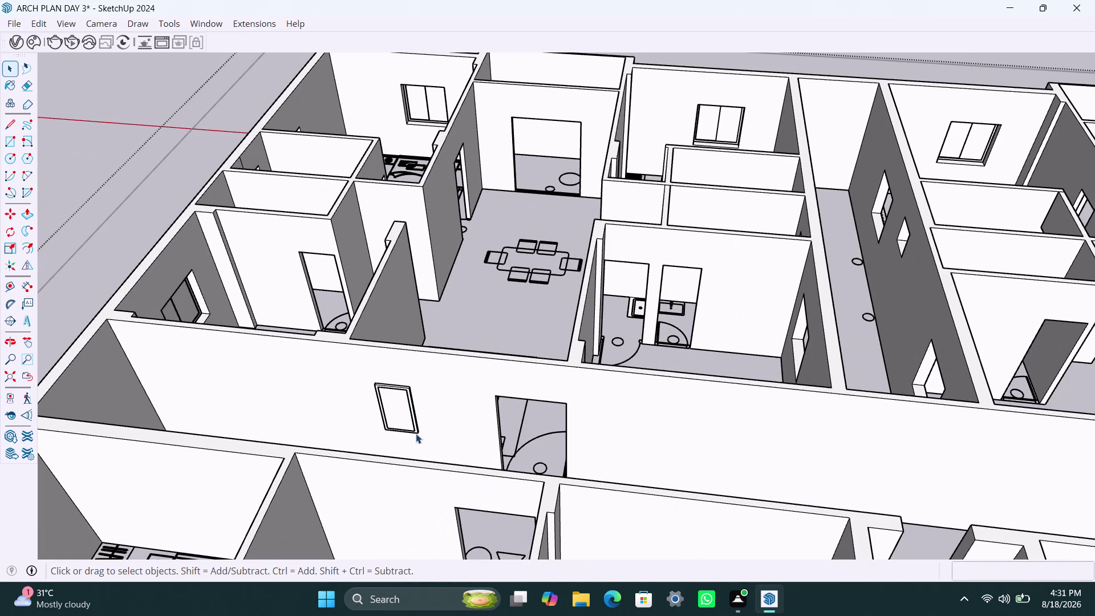
Copy the small frame from its corner to the spot near the wall's right end.
click(414, 429)
key(m)
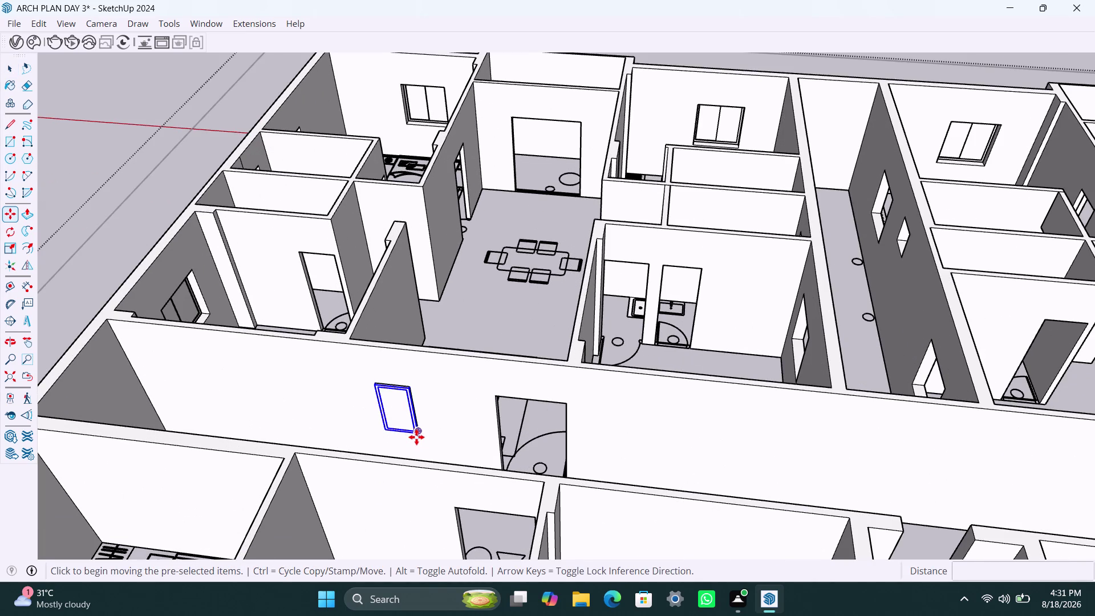
click(418, 436)
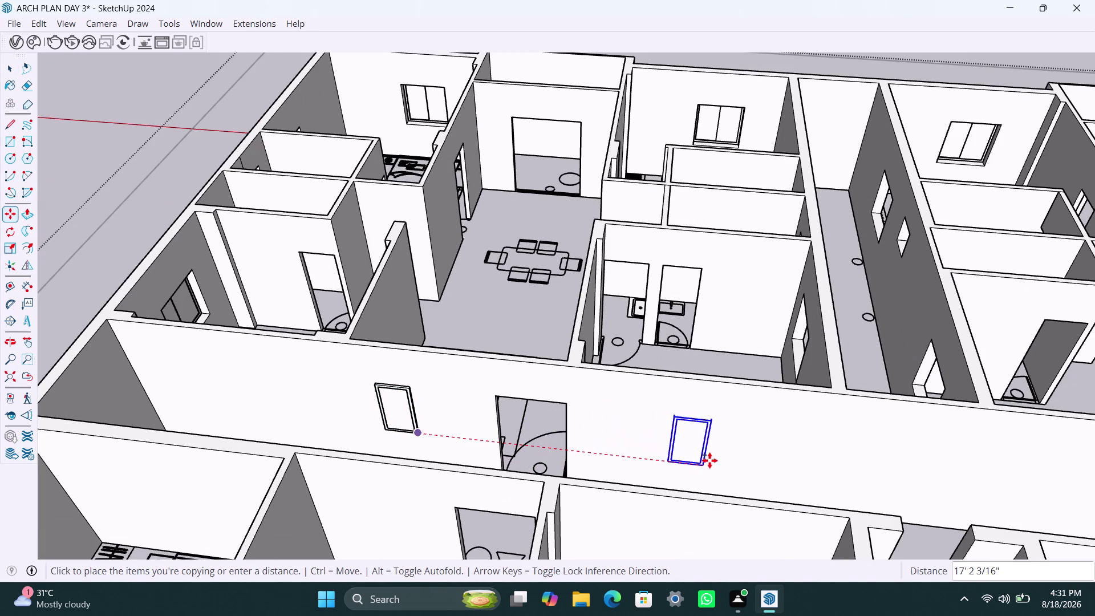
scroll(down, 3)
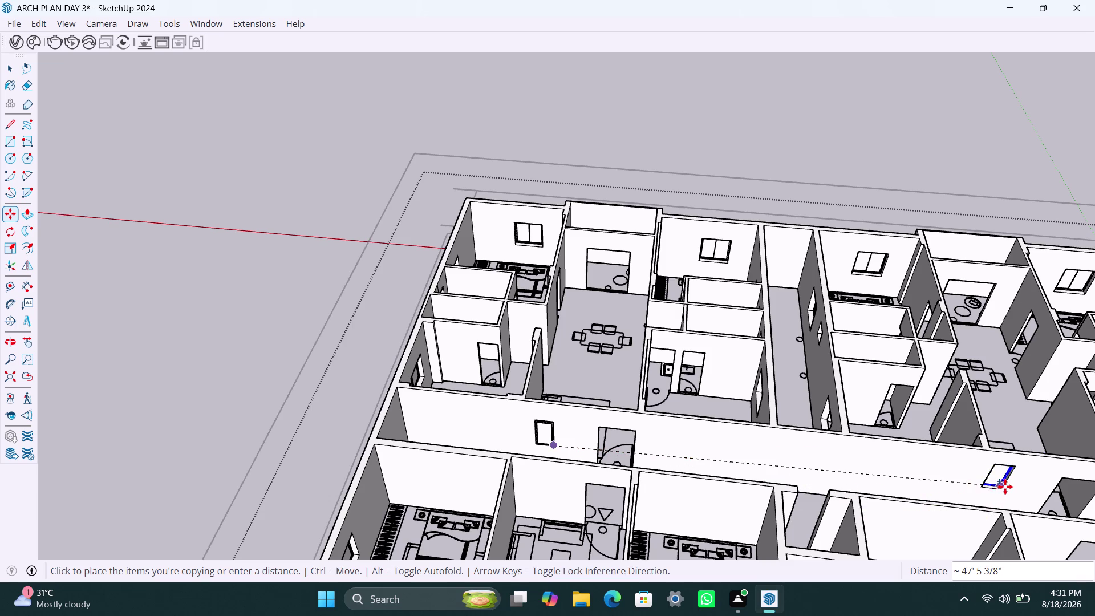
scroll(up, 3)
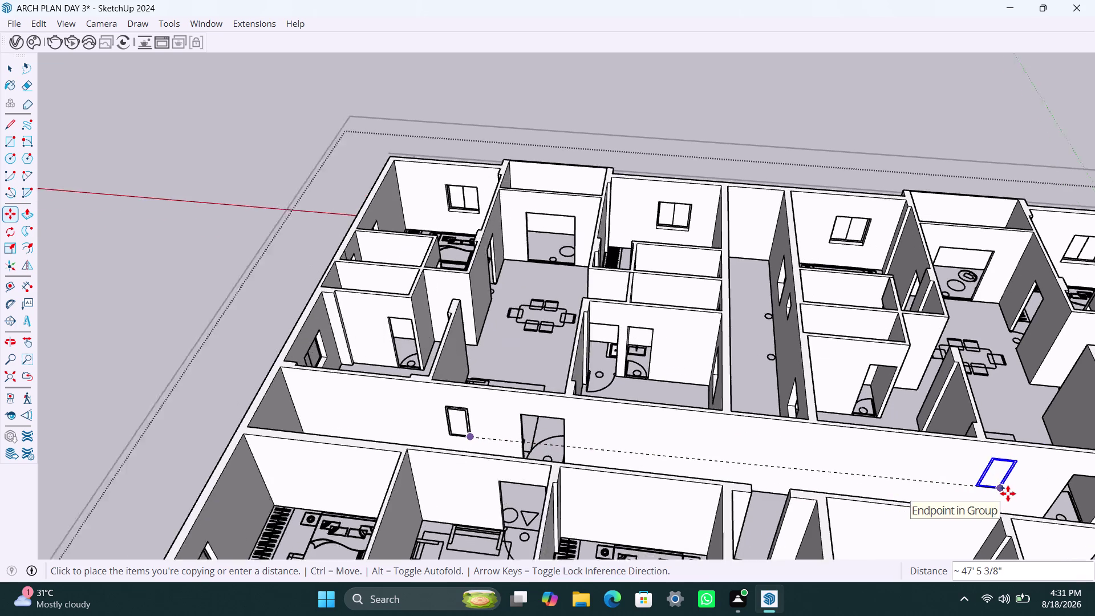
scroll(up, 3)
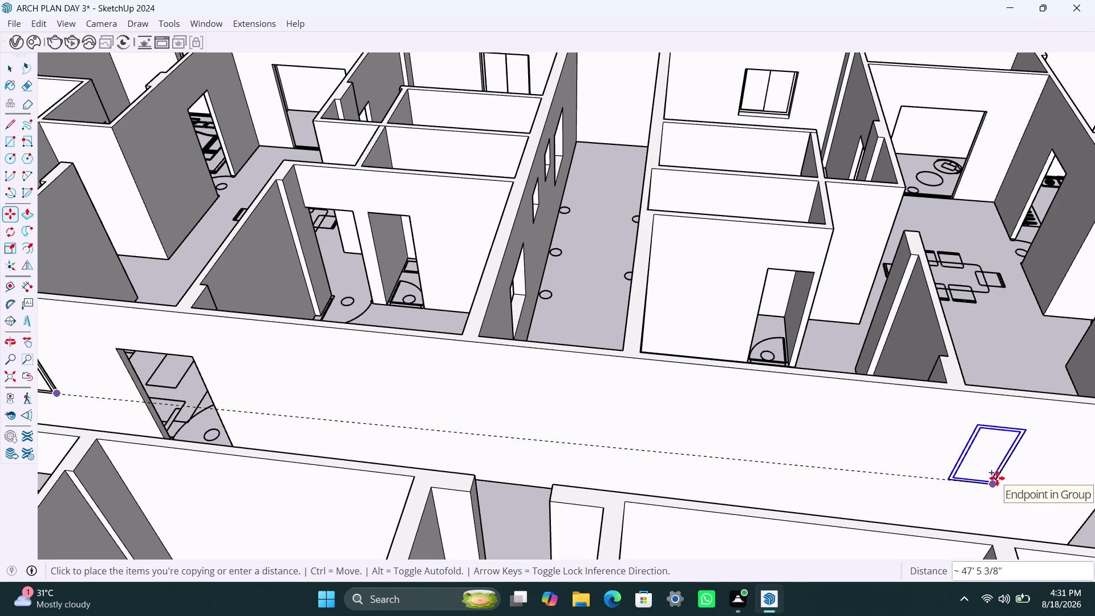
key(Escape)
key(space)
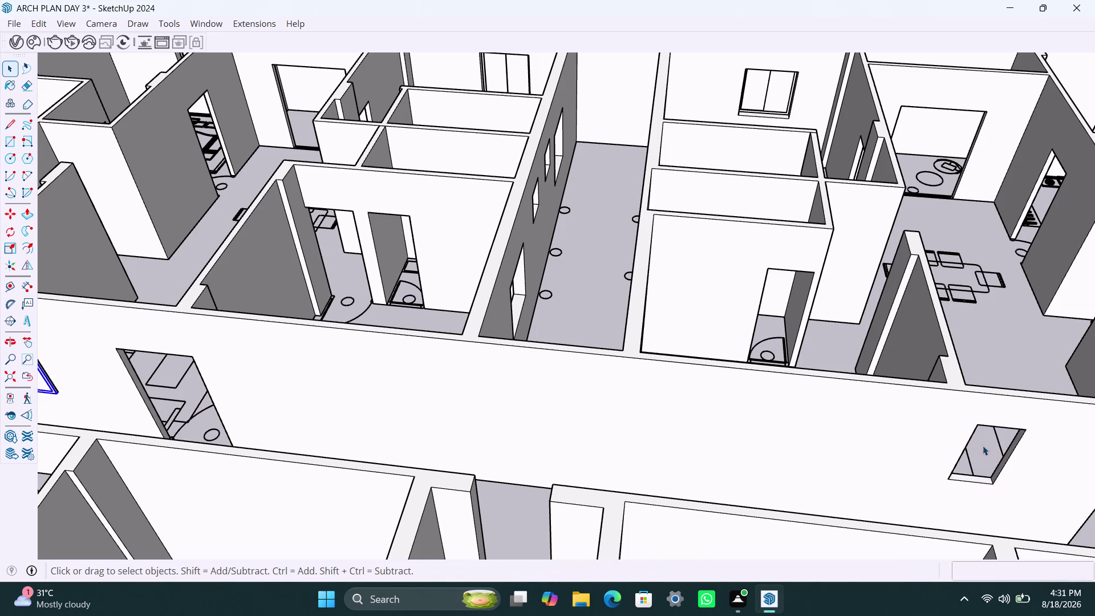
Draw a rectangle over the copied frame.
key(t)
key(space)
key(space)
key(r)
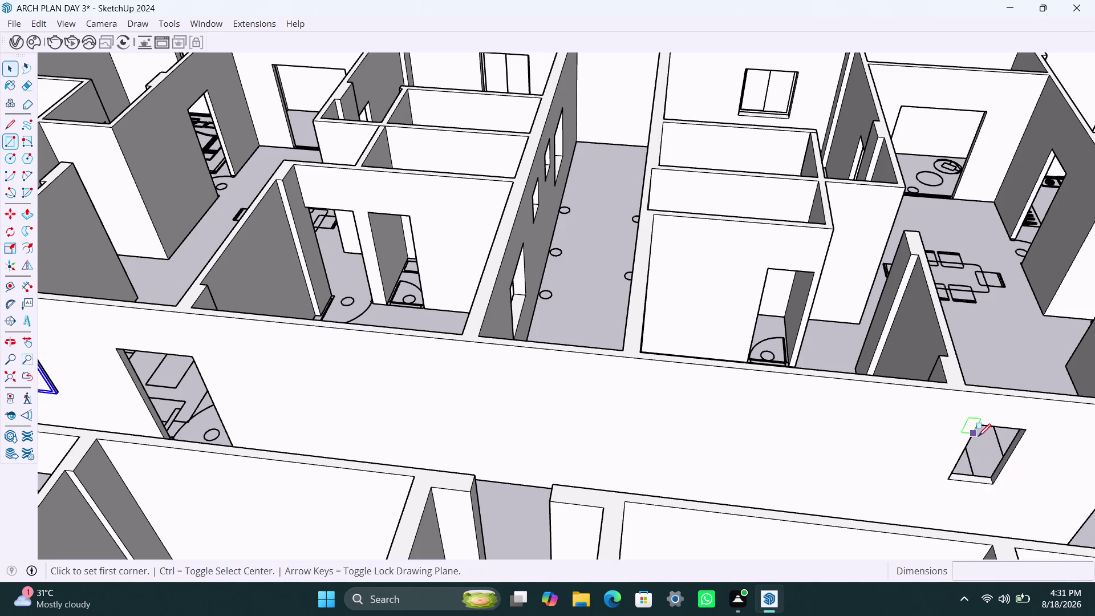
click(978, 427)
click(995, 483)
key(space)
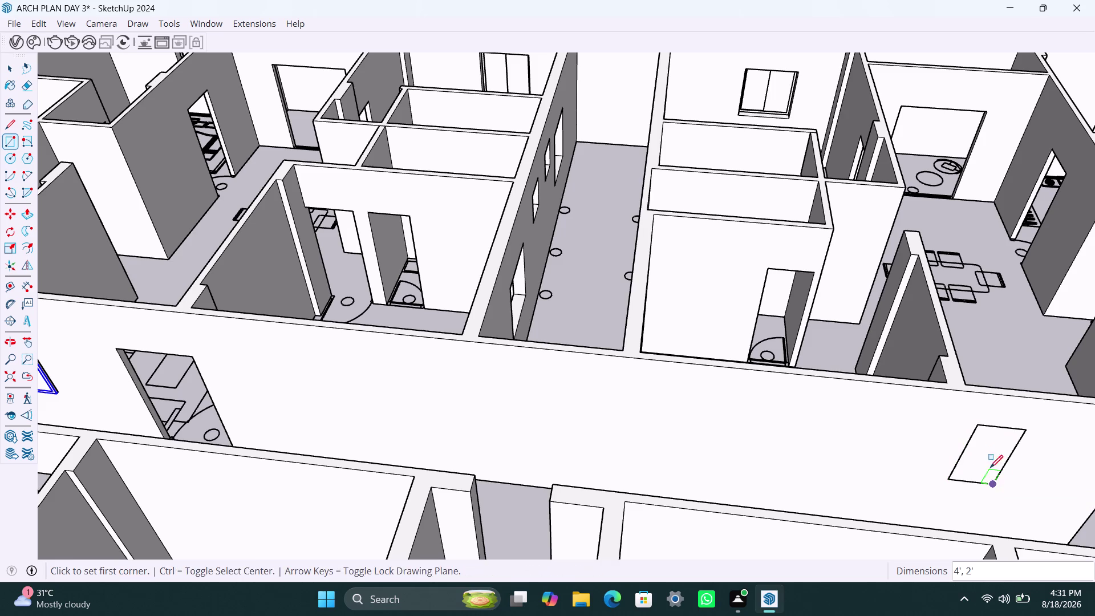
double_click(989, 458)
right_click(988, 453)
click(1014, 245)
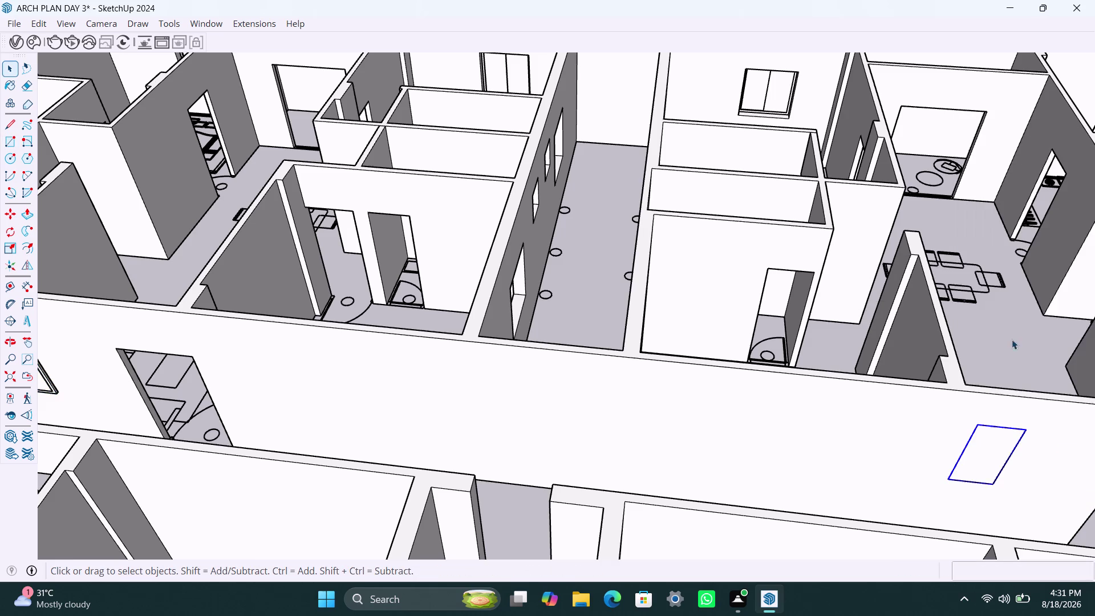
Offset the rectangle 2 inches inward to form the frame border.
triple_click(981, 449)
key(f)
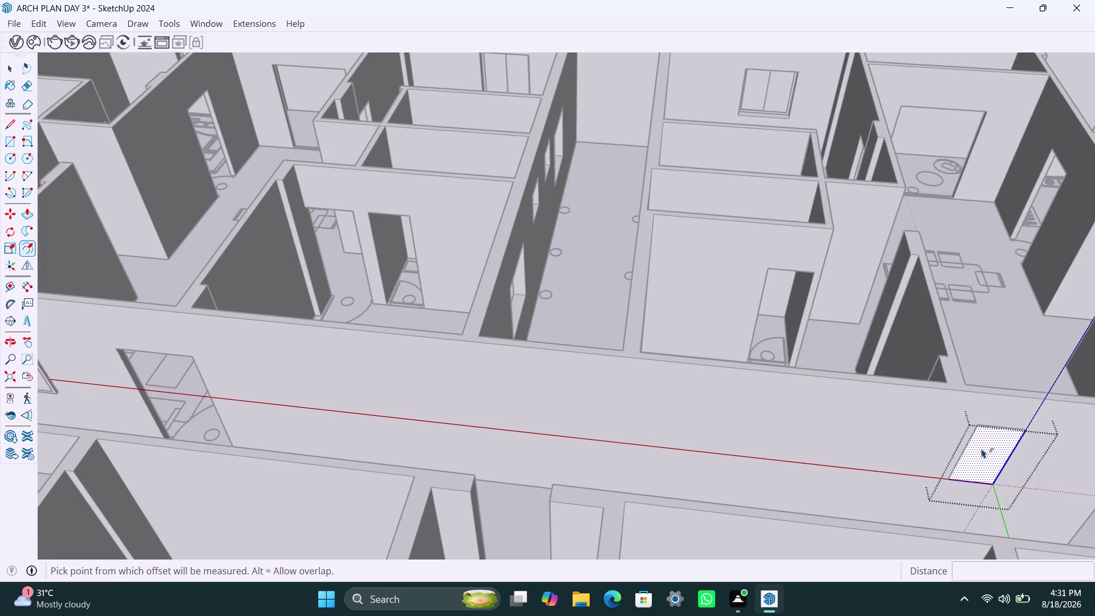
click(982, 448)
key(2)
key(shift+quotedbl)
key(Return)
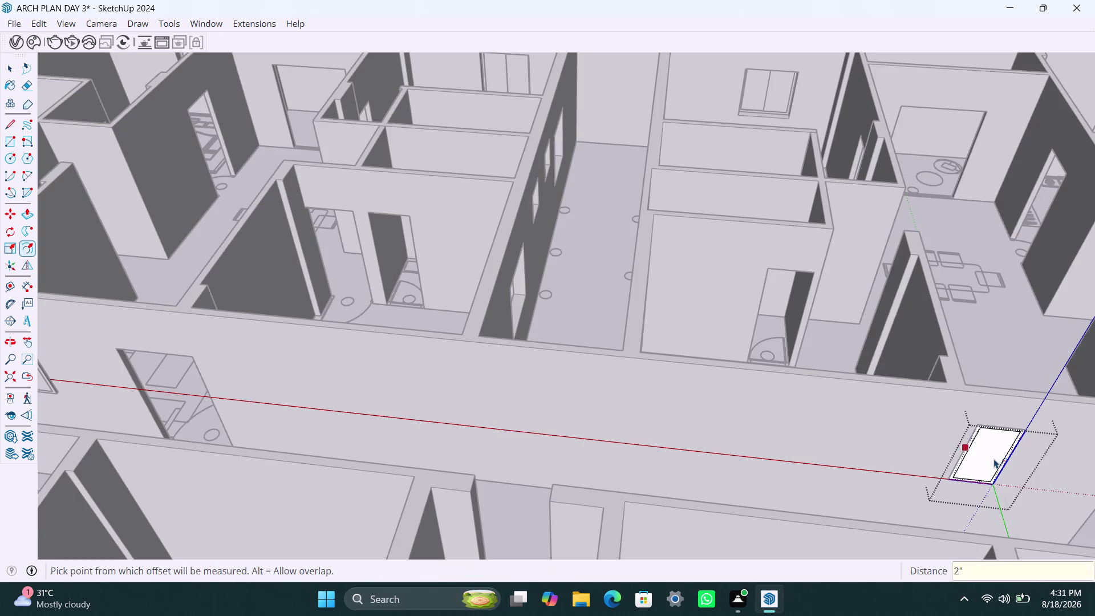
key(space)
click(987, 455)
key(Delete)
Push/Pull the 2-inch border 1.5 inches deep.
scroll(up, 3)
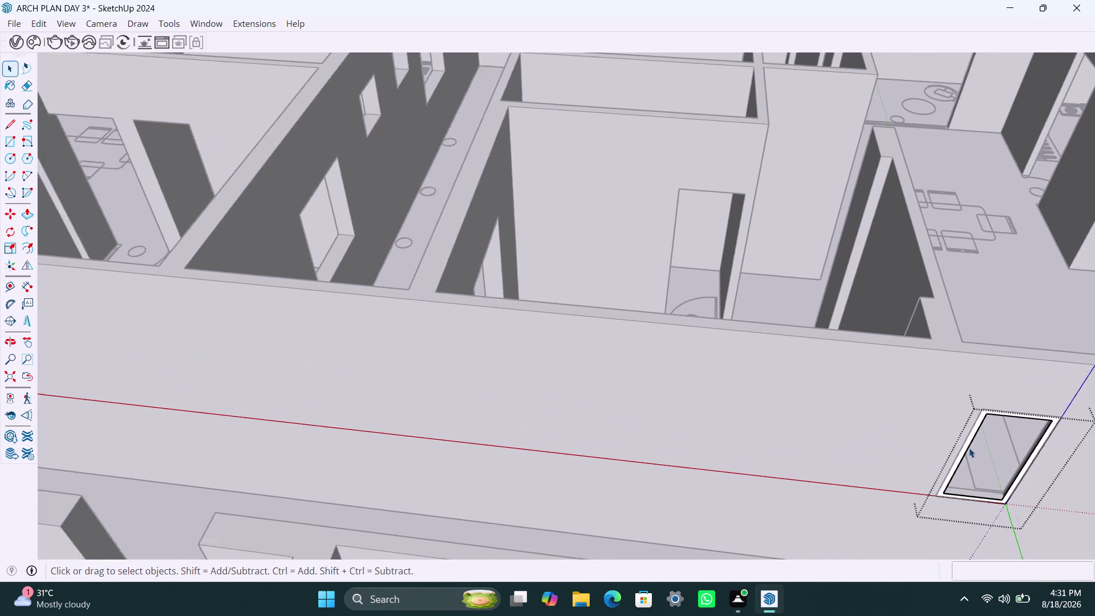
click(967, 440)
scroll(up, 3)
click(972, 432)
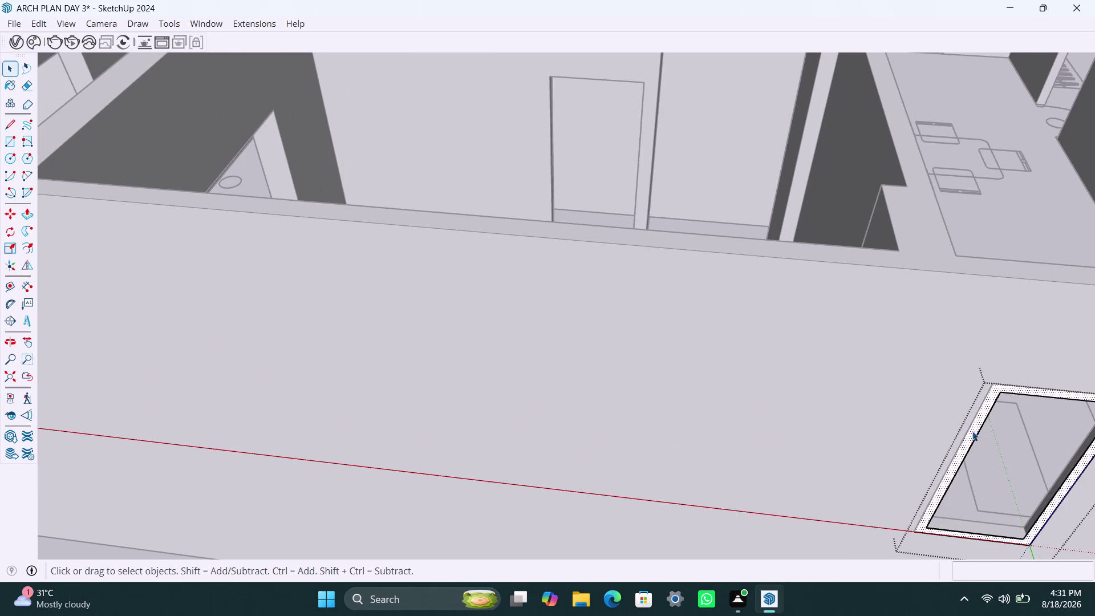
key(p)
click(973, 431)
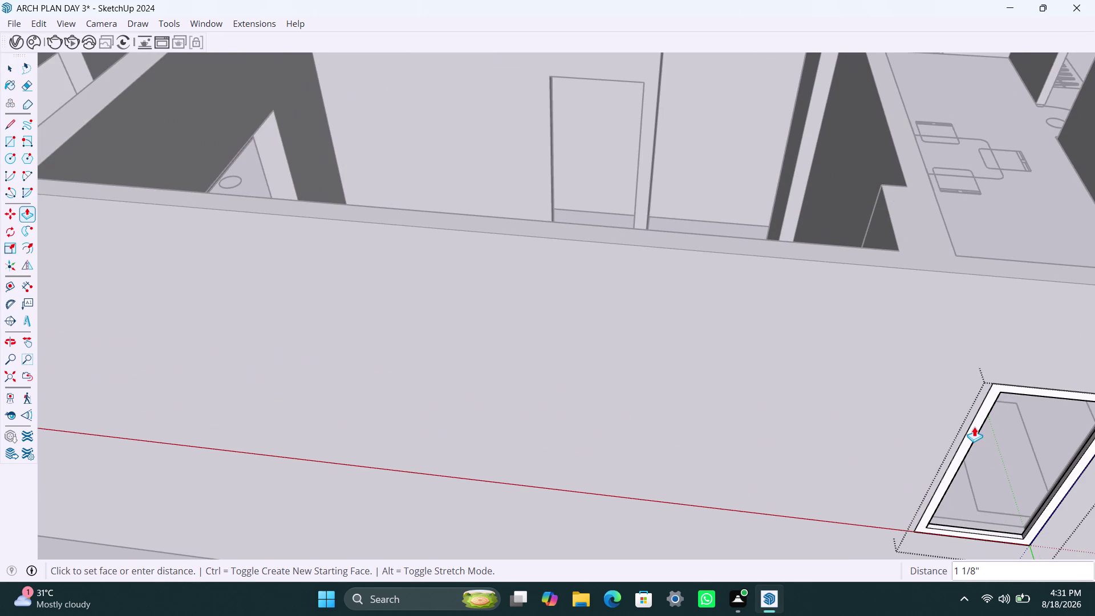
key(1)
text(.5)
key(shift+quotedbl)
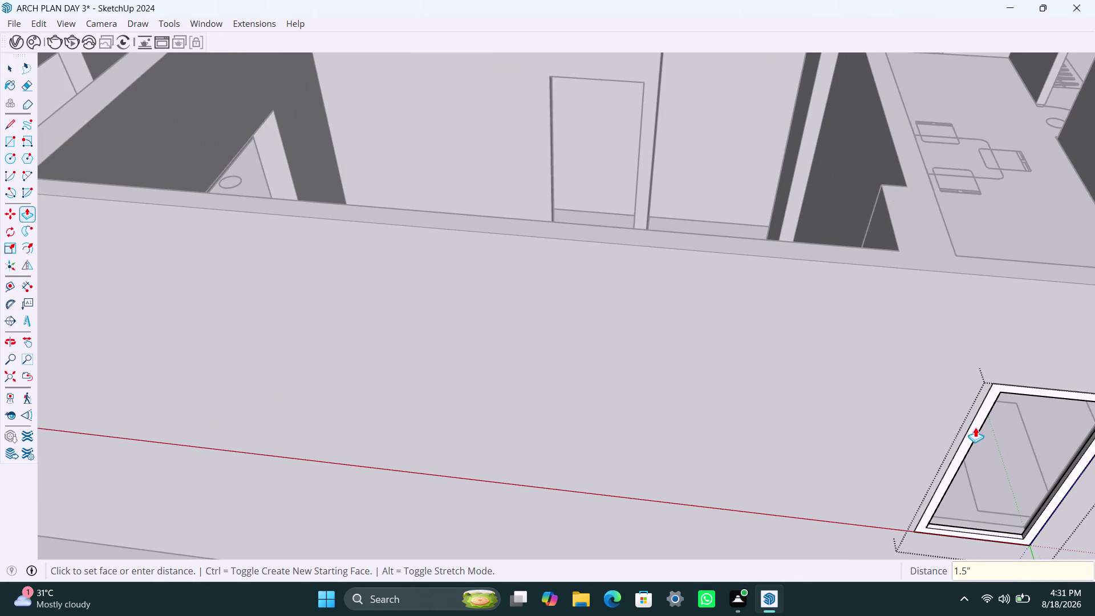
key(Return)
click(975, 428)
text(1.)
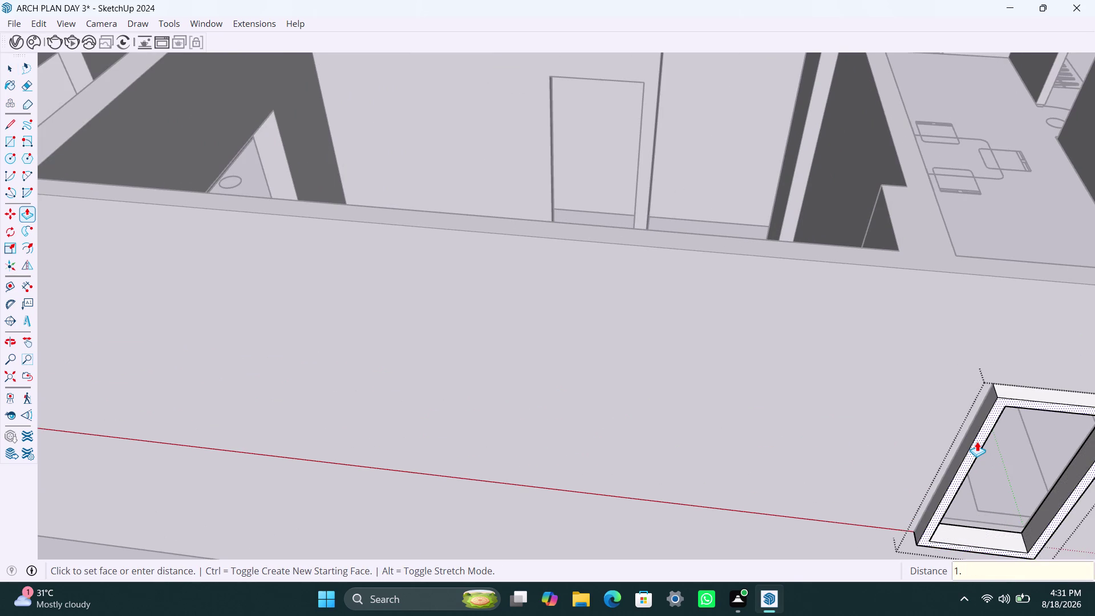
text(5")
key(Return)
key(space)
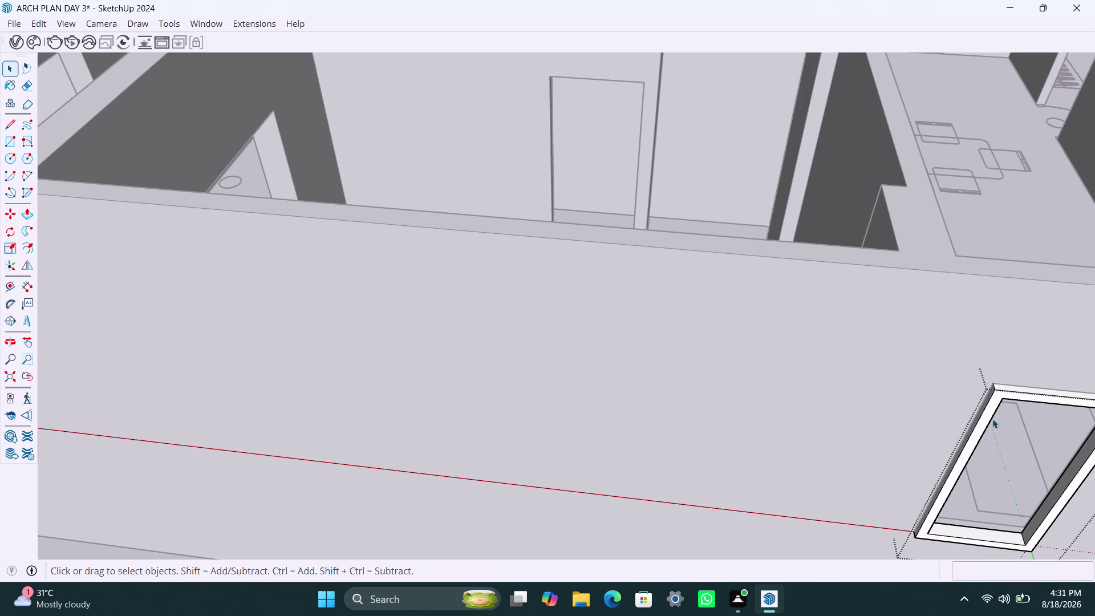
Draw an inner panel rectangle inside the frame opening.
scroll(down, 3)
middle_drag(967, 435, 860, 419)
key(r)
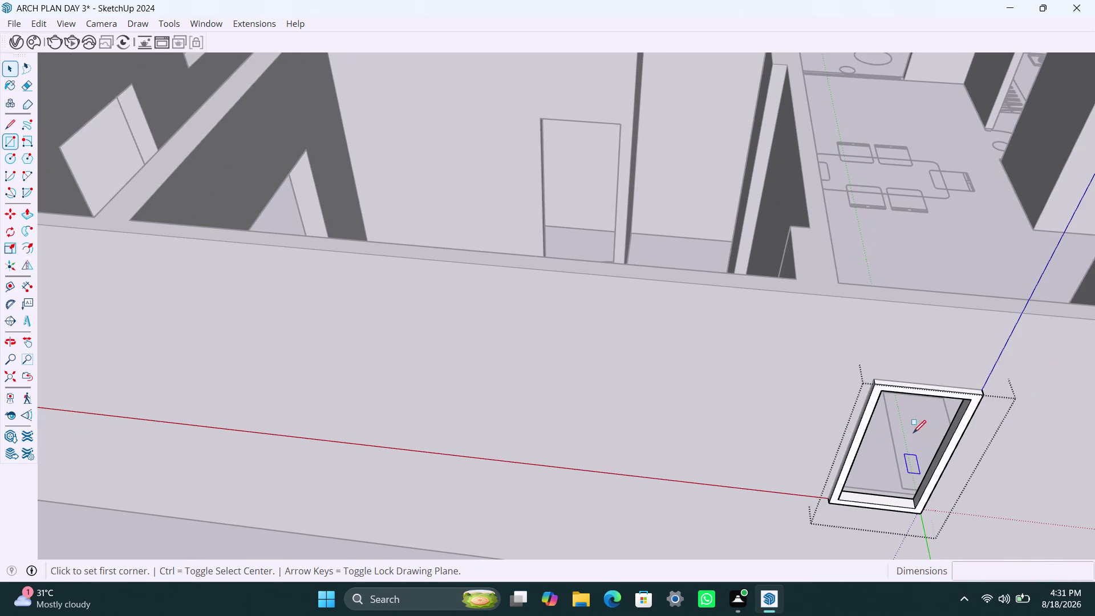
click(886, 391)
click(915, 507)
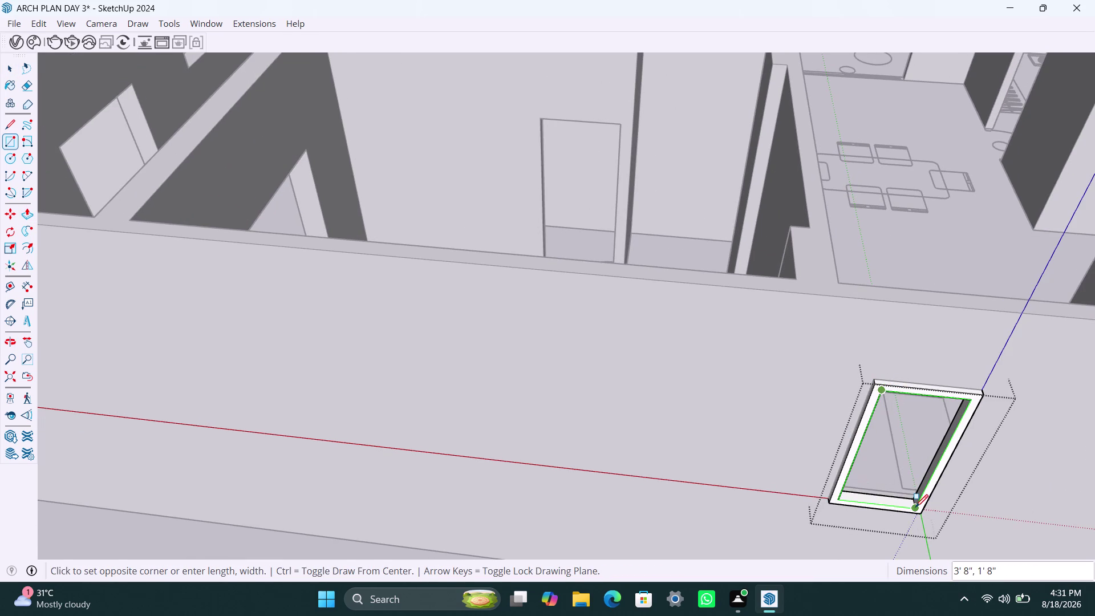
key(space)
double_click(913, 435)
right_click(912, 431)
click(937, 230)
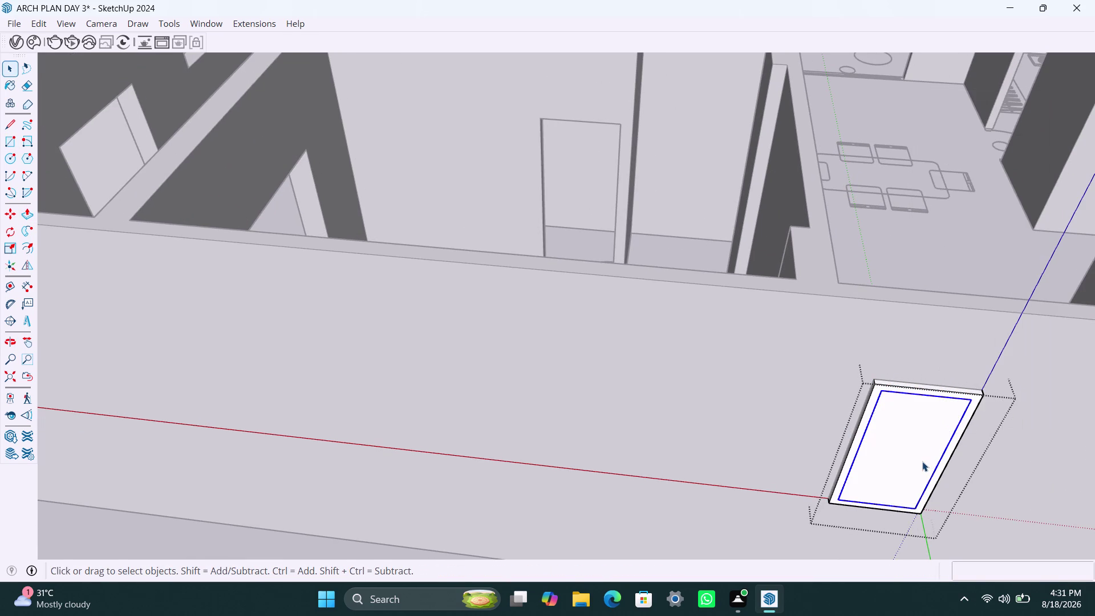
Push/Pull the inner panel face 18 mm.
double_click(923, 461)
click(922, 461)
key(p)
drag(920, 459, 919, 452)
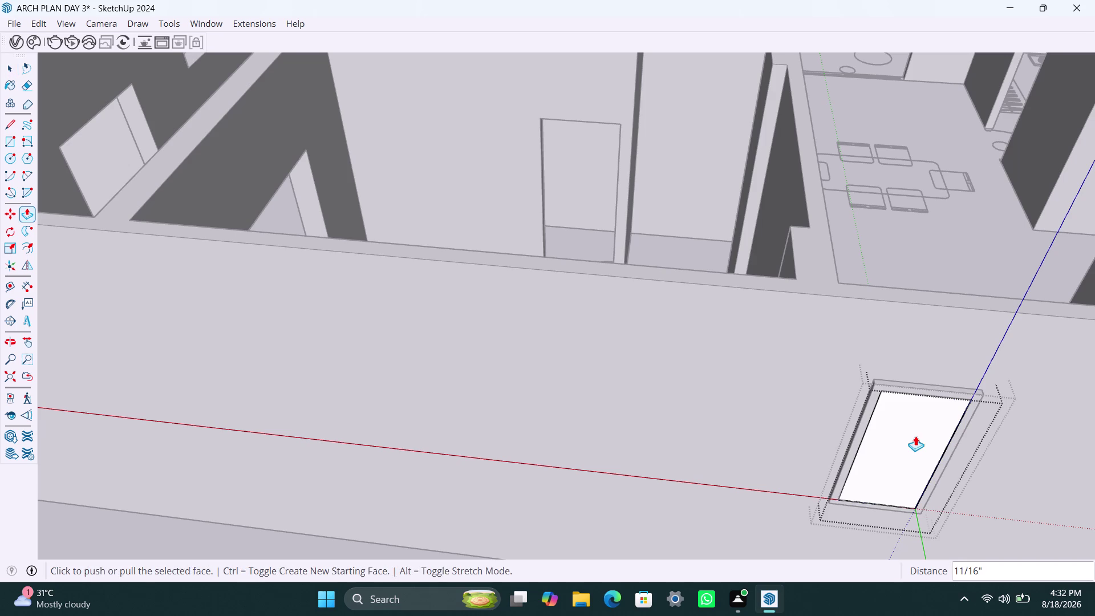
text(18mm)
key(Return)
key(space)
click(760, 462)
scroll(down, 3)
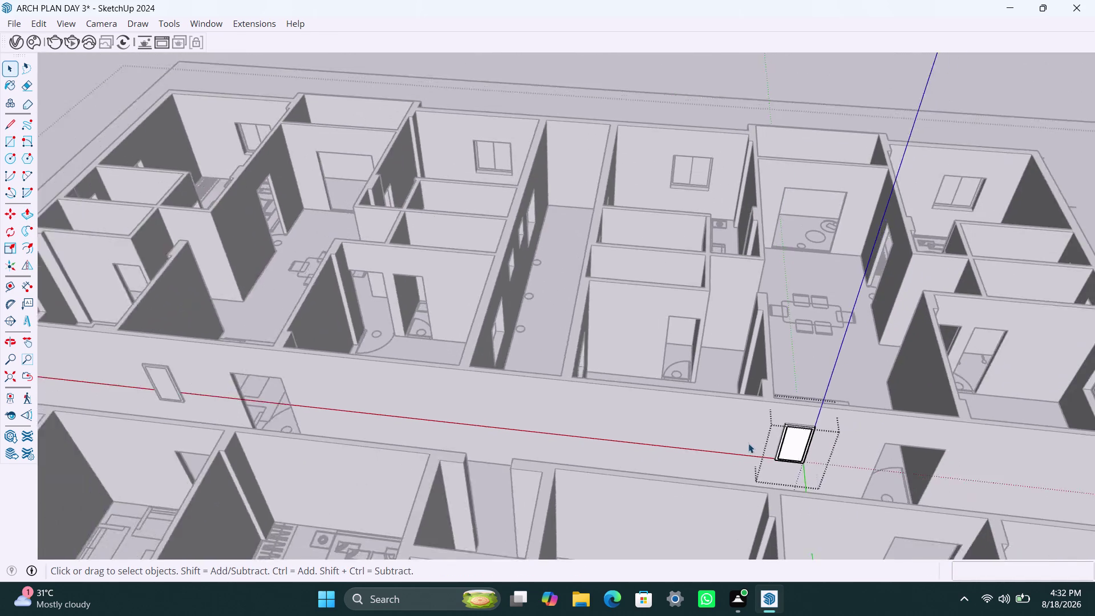
scroll(down, 3)
scroll(down, 3)
middle_drag(706, 450, 603, 460)
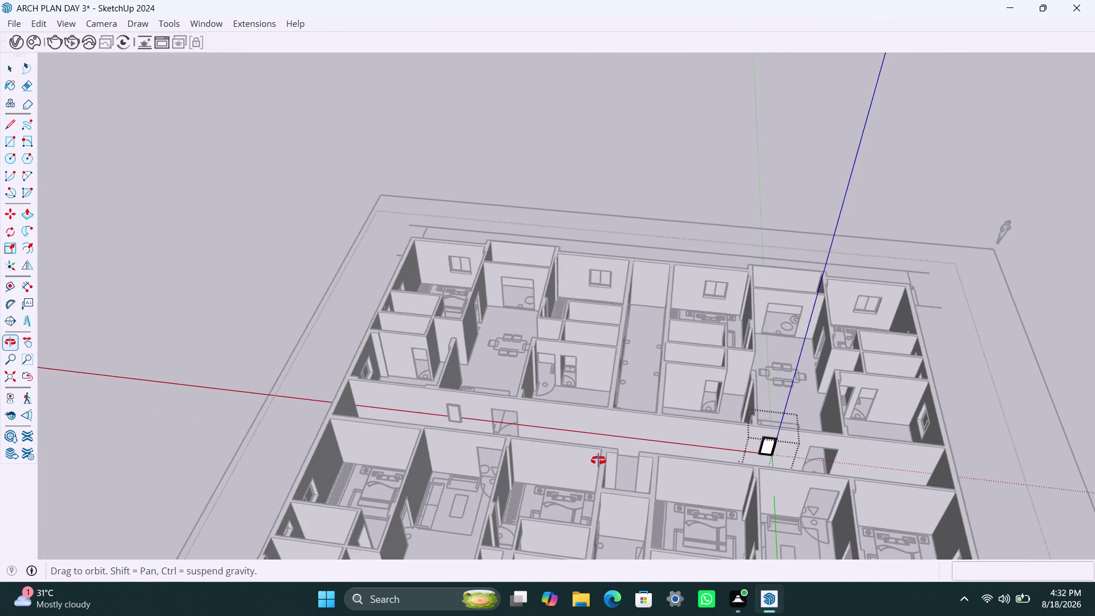
middle_drag(603, 460, 313, 466)
scroll(down, 3)
middle_drag(471, 450, 250, 467)
scroll(up, 3)
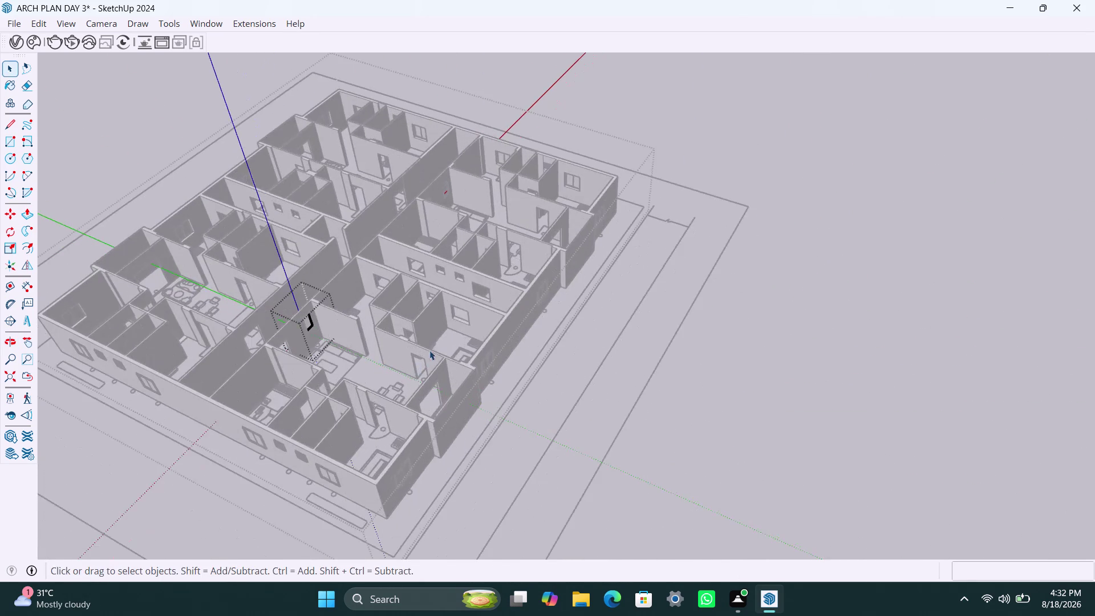
middle_drag(487, 287, 276, 339)
scroll(down, 3)
middle_drag(584, 219, 595, 269)
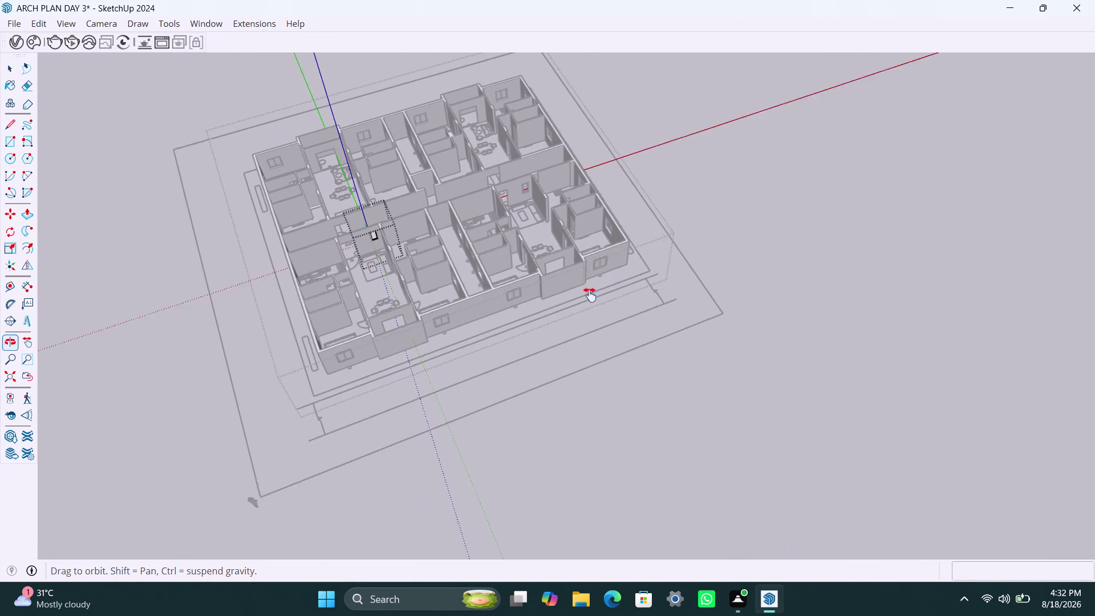
middle_drag(595, 269, 587, 303)
click(756, 47)
double_click(686, 181)
middle_drag(671, 263, 648, 315)
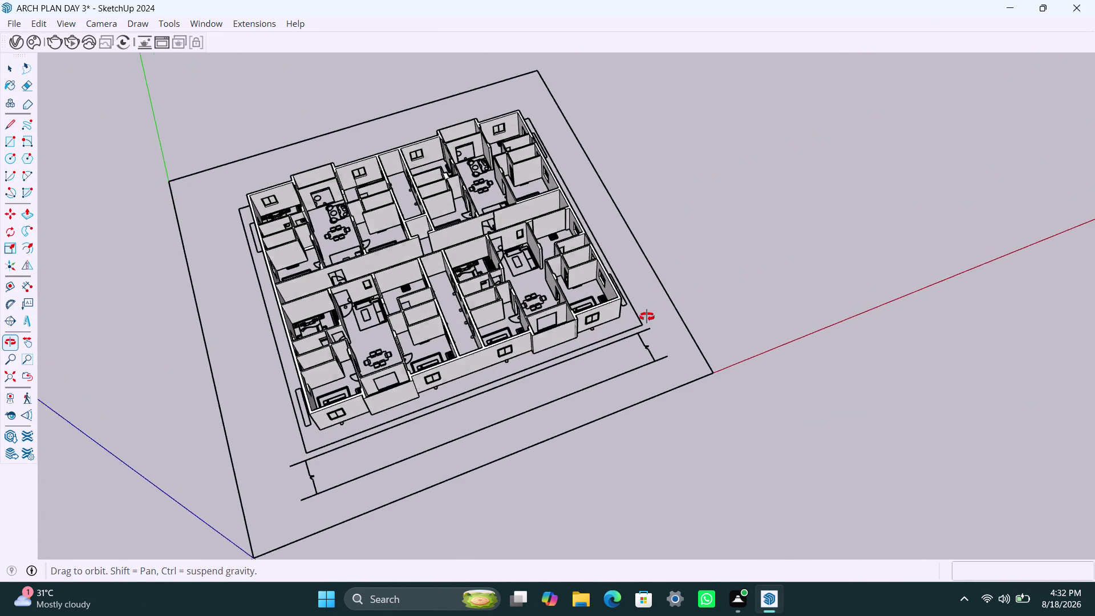
middle_drag(647, 315, 637, 337)
scroll(up, 3)
middle_drag(395, 250, 551, 209)
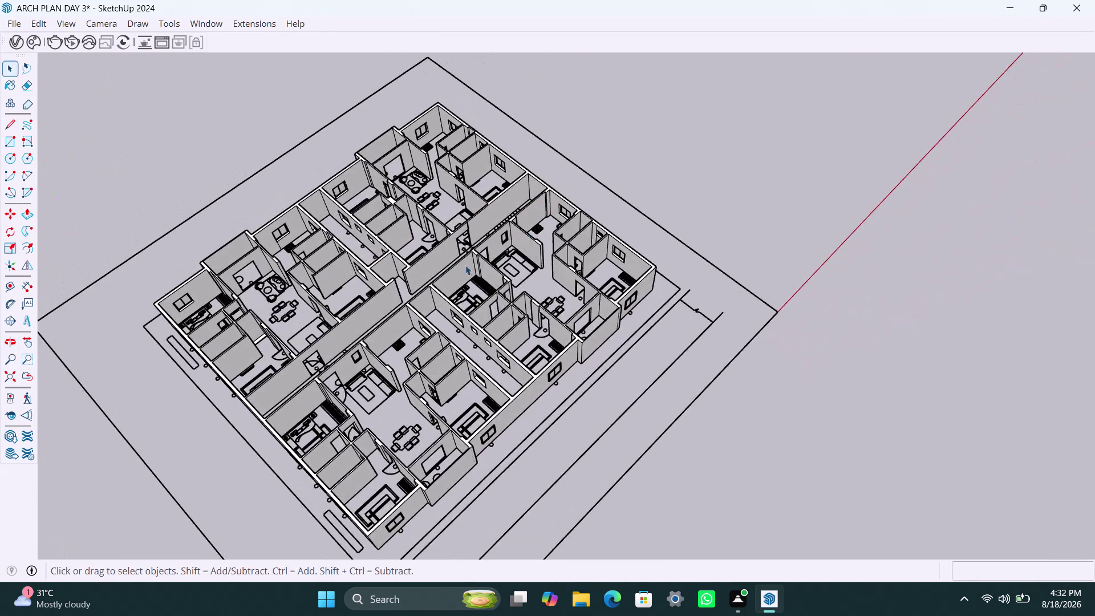
scroll(up, 3)
scroll(up, 3)
scroll(up, 3)
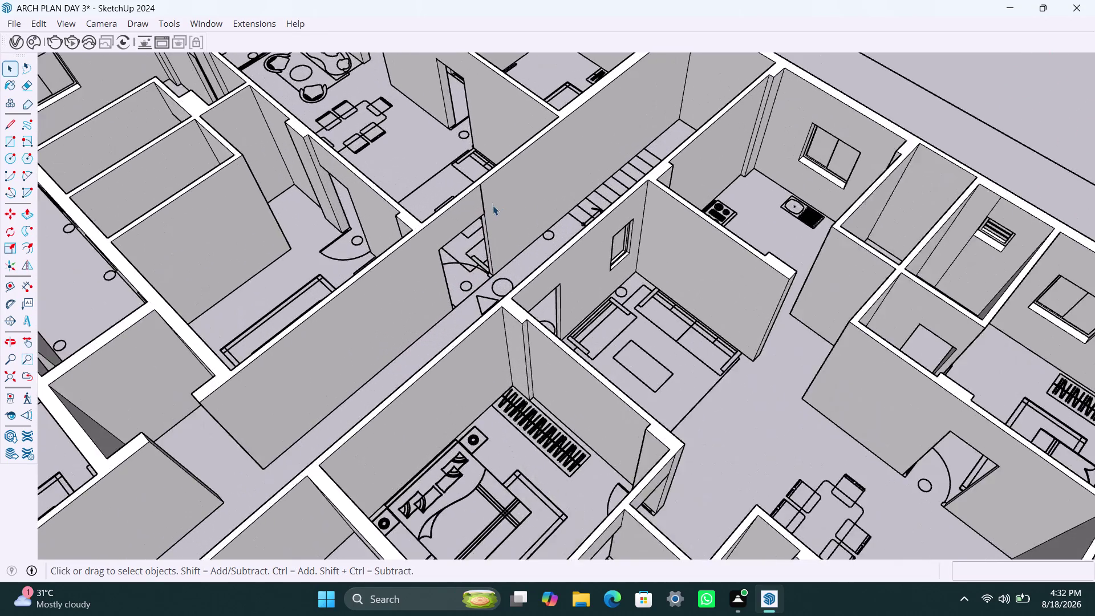
scroll(up, 3)
click(443, 195)
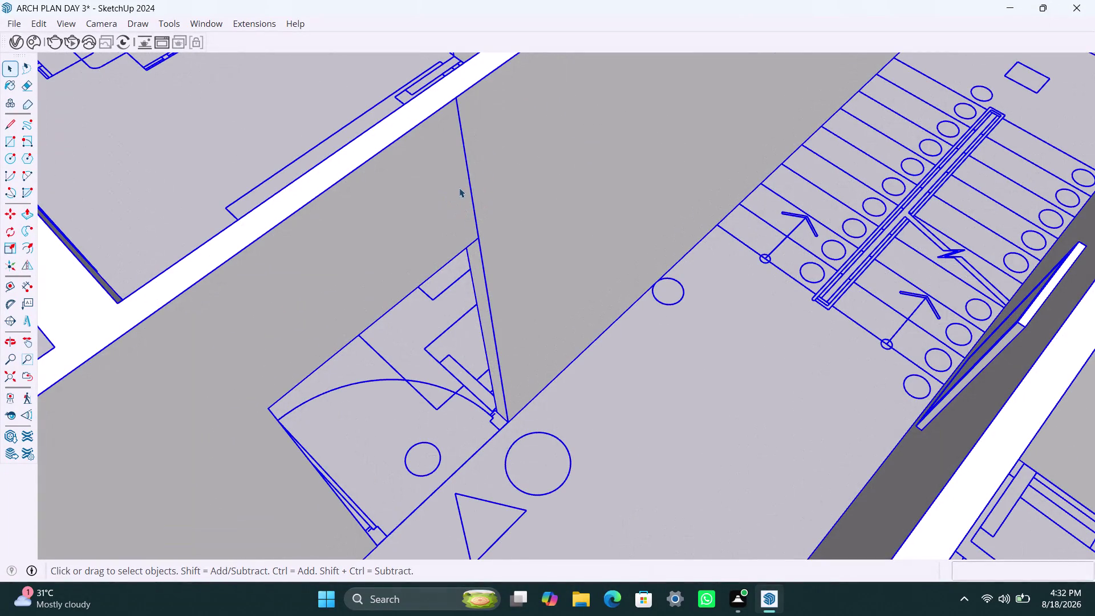
scroll(down, 3)
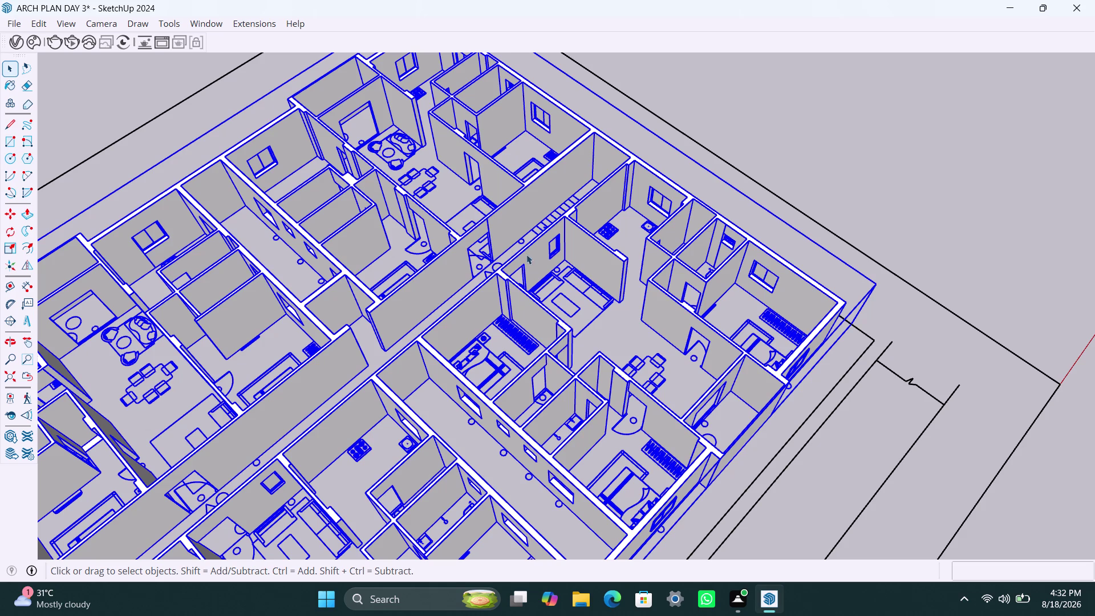
scroll(down, 3)
click(716, 194)
Orbit around the house to inspect the windowed outer wall, then return to an overview.
scroll(up, 3)
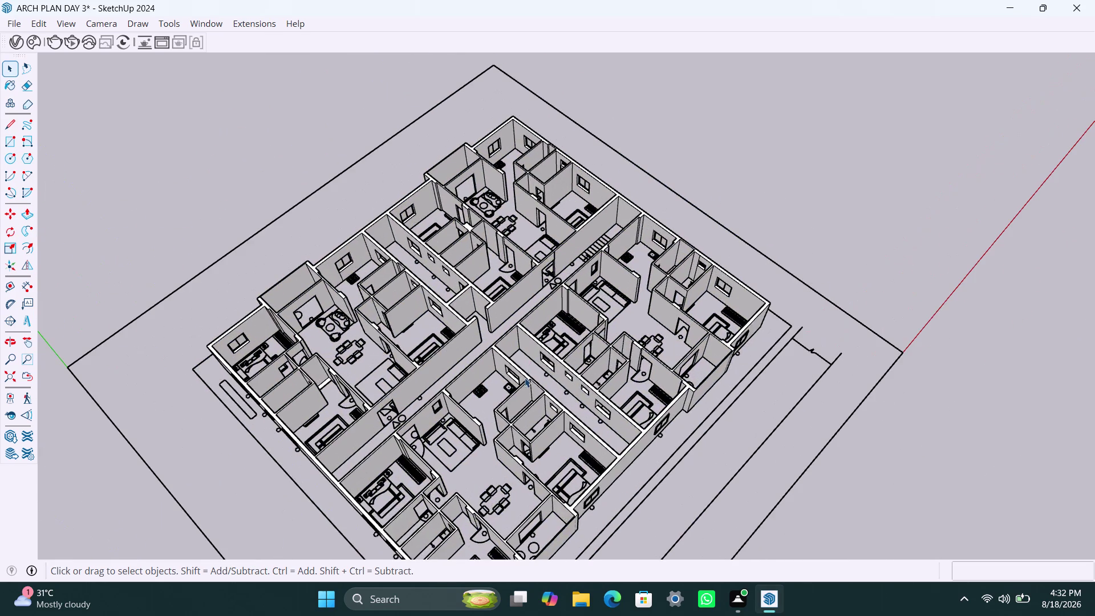
middle_drag(524, 378, 707, 187)
scroll(up, 3)
middle_drag(740, 340, 717, 350)
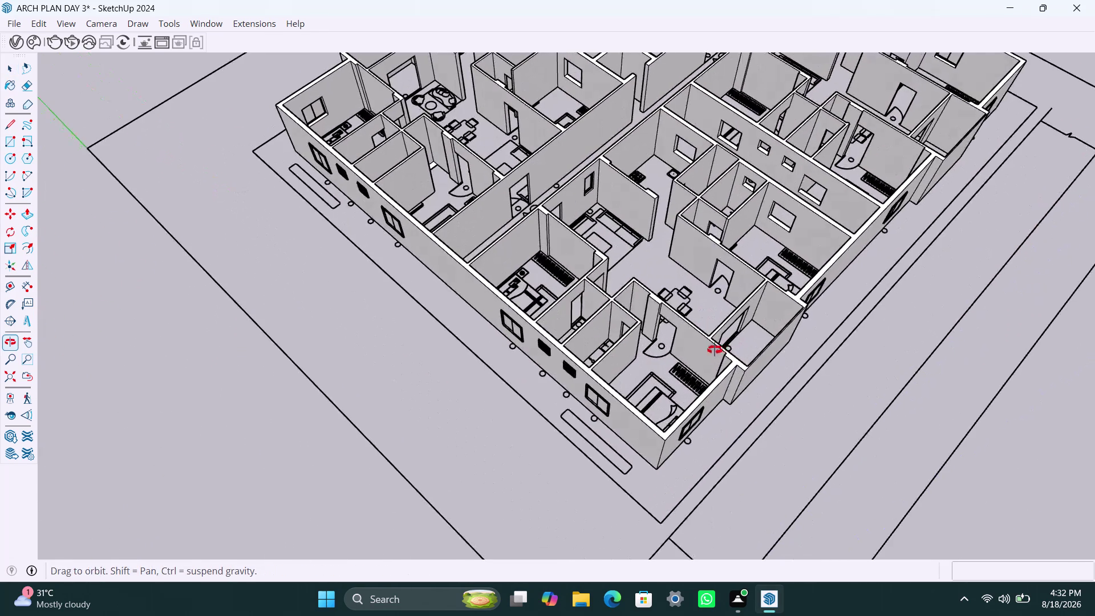
middle_drag(717, 350, 683, 341)
scroll(up, 3)
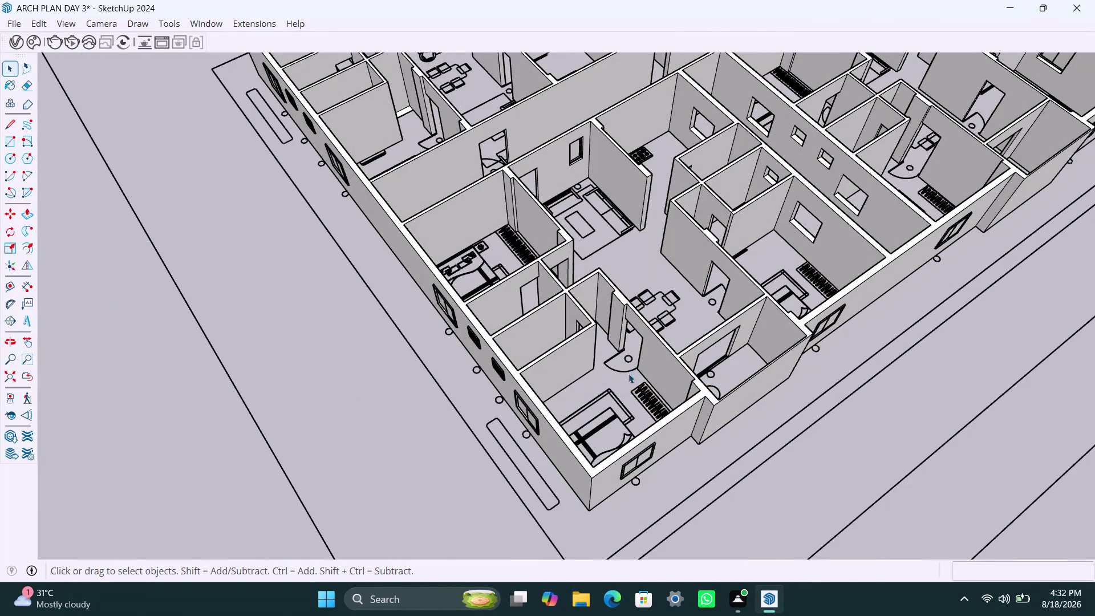
middle_drag(627, 377, 901, 396)
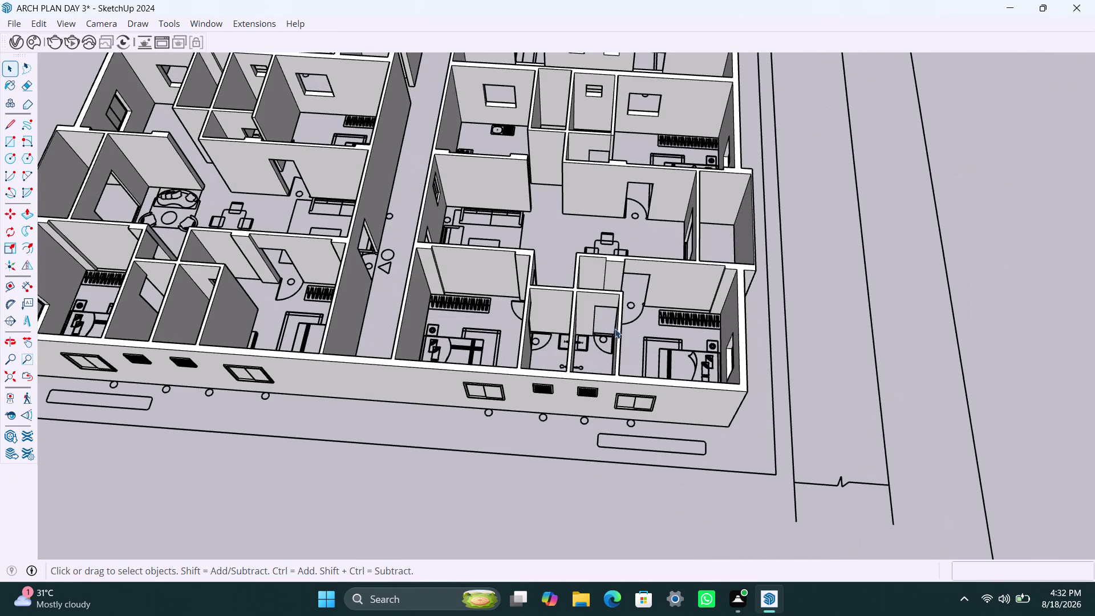
scroll(down, 3)
scroll(down, 3)
middle_drag(501, 230, 490, 259)
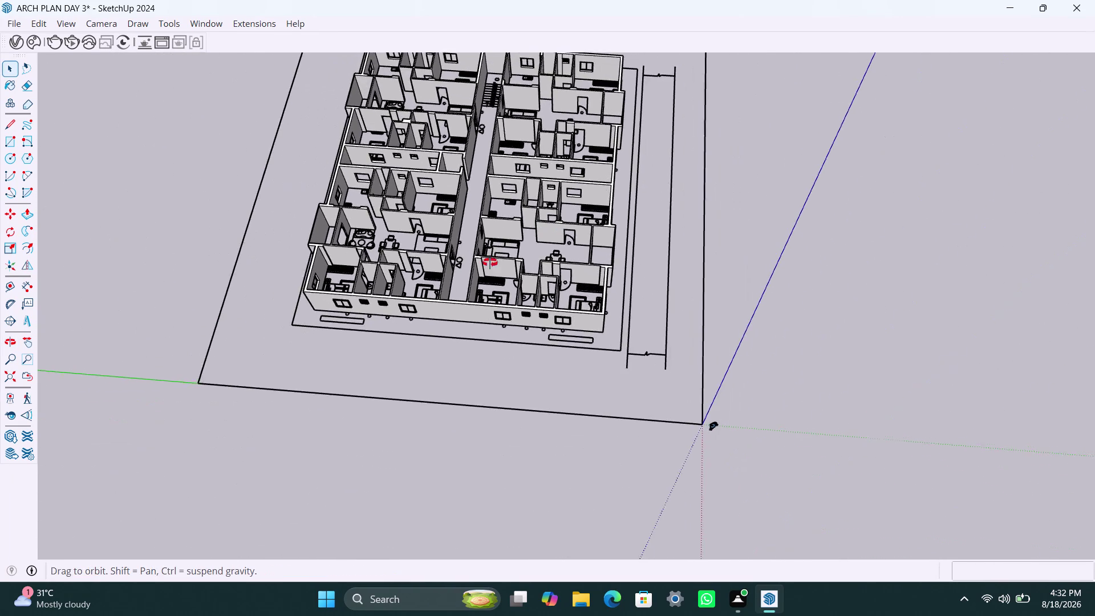
middle_drag(490, 259, 679, 263)
scroll(up, 3)
Orbit and zoom along the corridor until the wall opening beside the stairs fills the view.
middle_drag(535, 227, 523, 299)
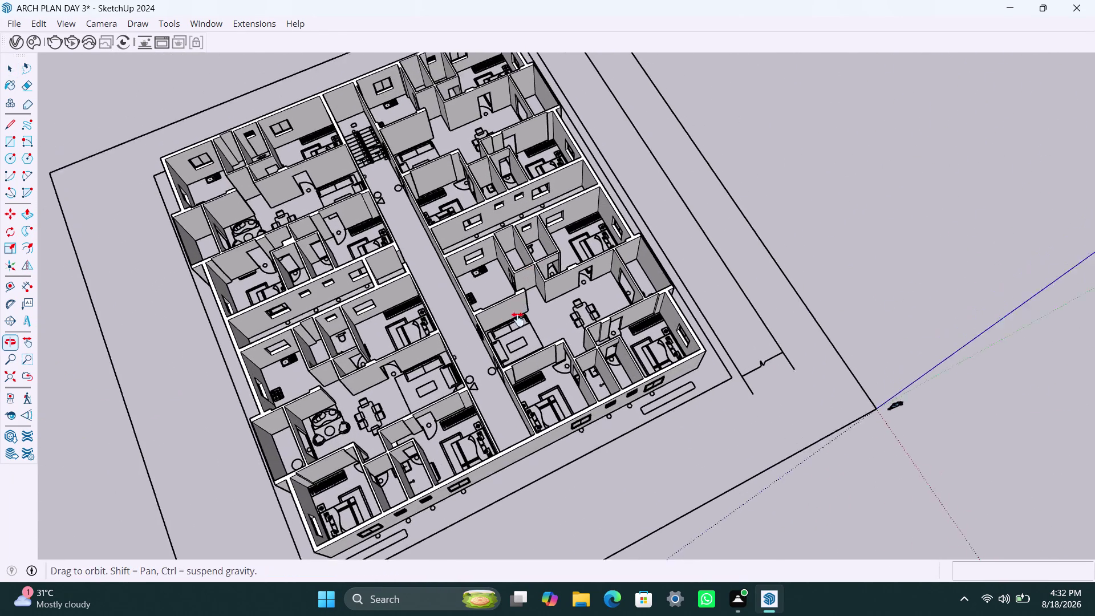
middle_drag(522, 298, 505, 338)
scroll(up, 3)
middle_drag(413, 234, 341, 232)
scroll(up, 3)
scroll(down, 3)
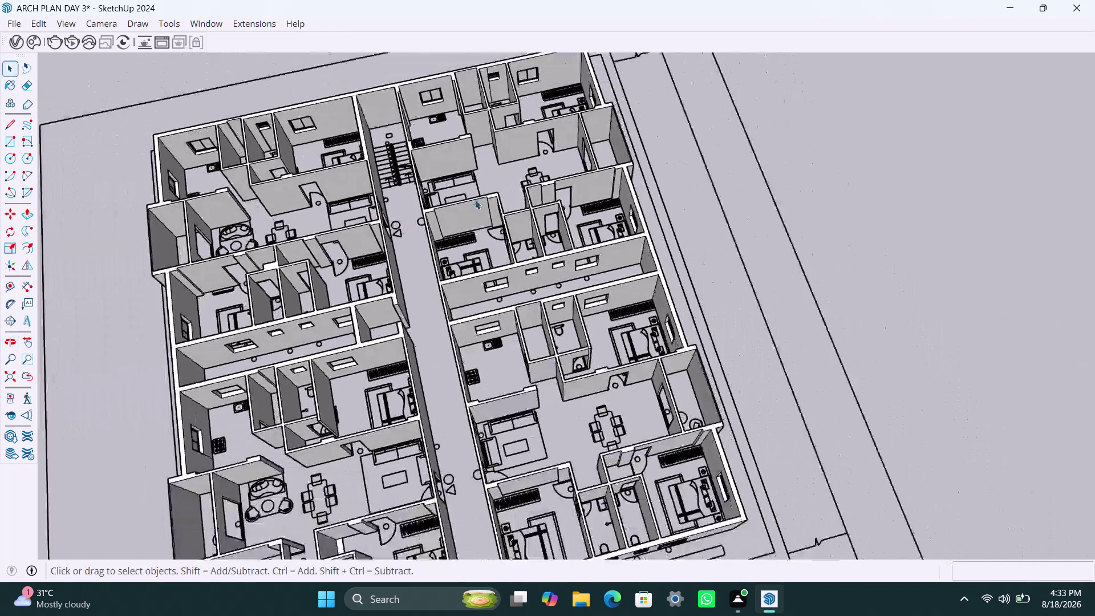
middle_drag(482, 198, 449, 302)
scroll(up, 3)
middle_drag(413, 374, 807, 206)
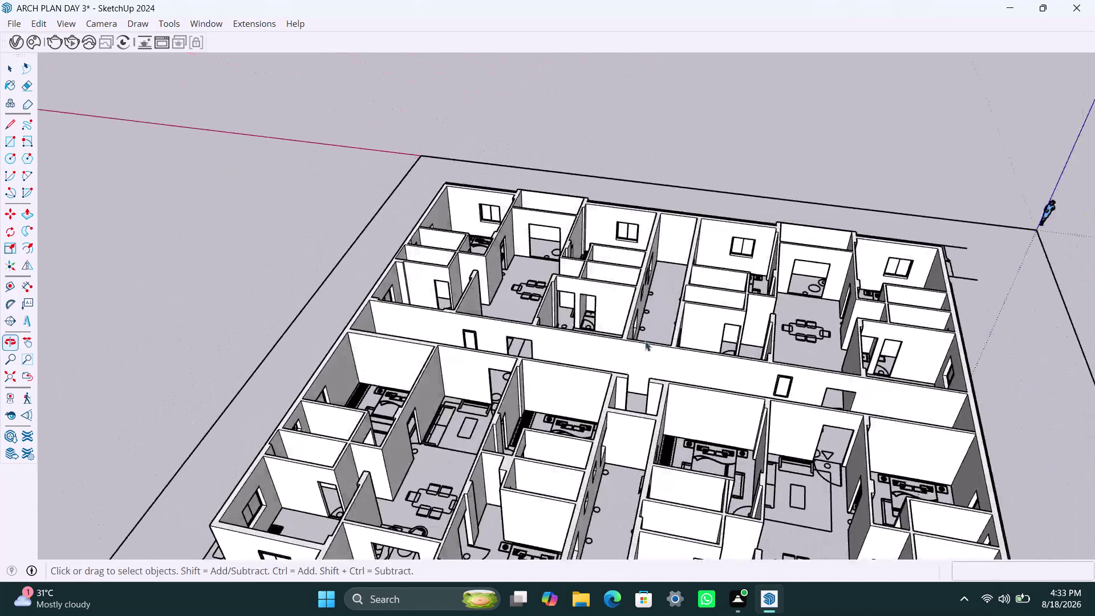
scroll(up, 3)
middle_drag(528, 348, 594, 411)
scroll(up, 3)
middle_drag(550, 378, 548, 356)
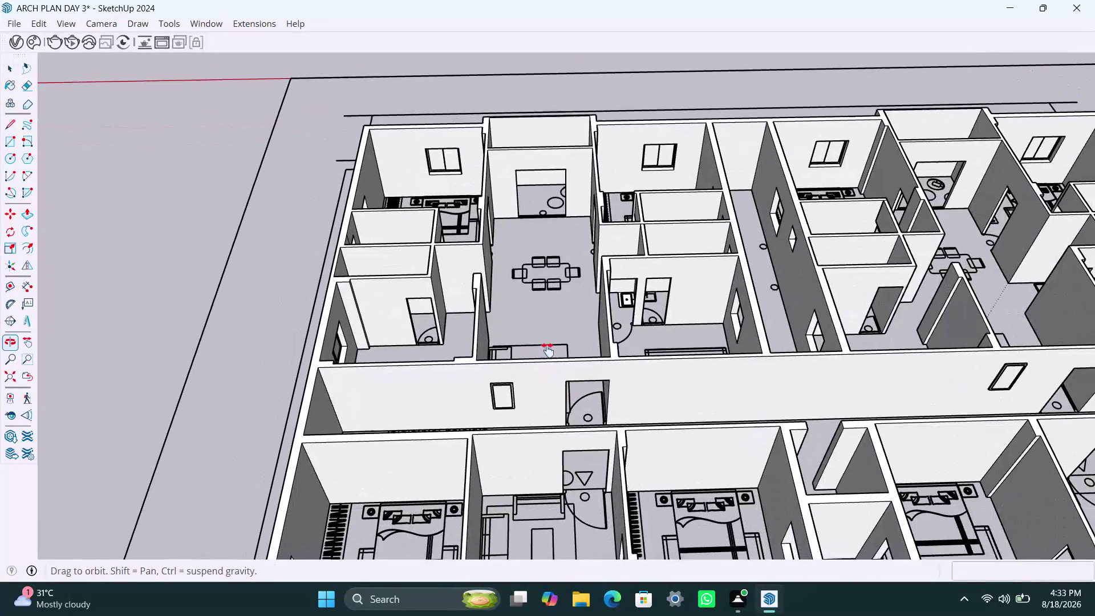
middle_drag(548, 356, 542, 339)
scroll(up, 3)
middle_drag(602, 377, 606, 471)
scroll(down, 3)
middle_drag(603, 450, 546, 341)
scroll(up, 3)
scroll(up, 3)
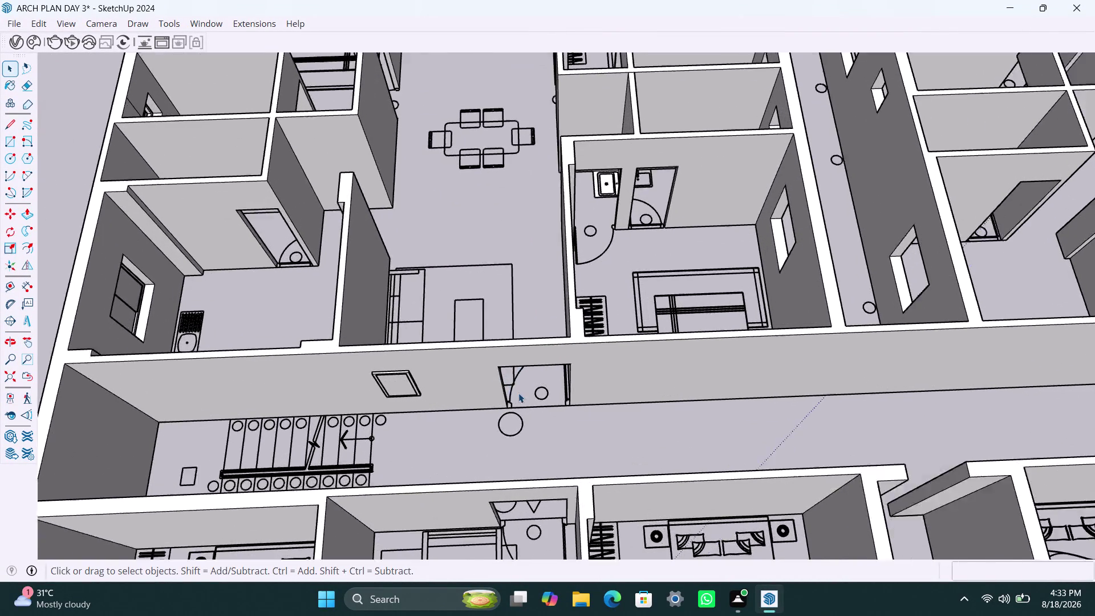
scroll(up, 3)
middle_drag(524, 397, 500, 402)
scroll(up, 3)
middle_drag(457, 375, 460, 357)
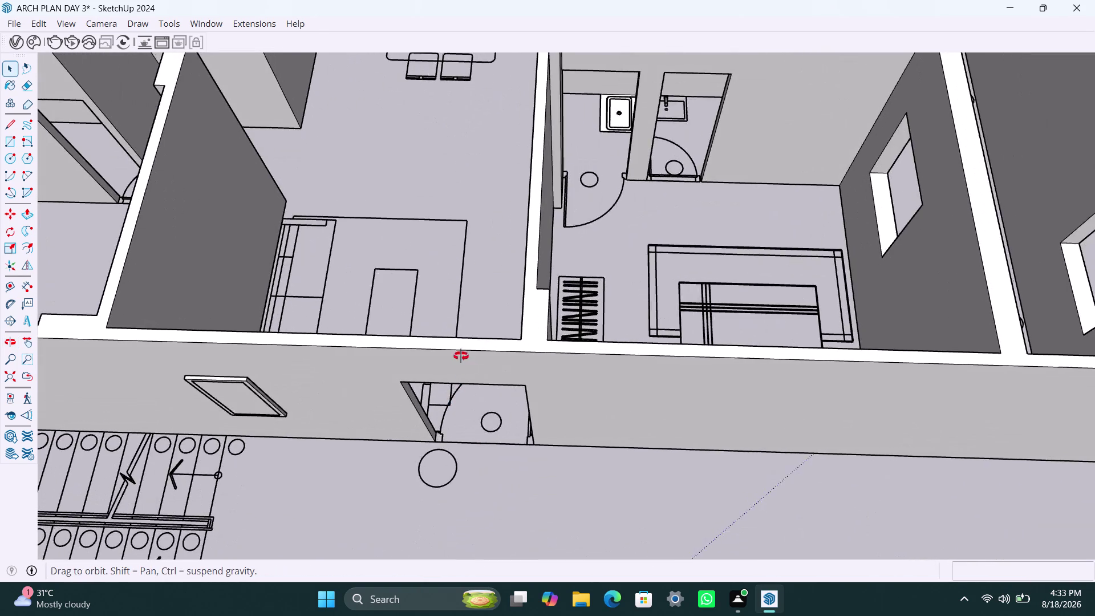
middle_drag(460, 356, 462, 345)
scroll(up, 3)
Draw a rectangle over the corridor doorway opening and make it a group.
middle_drag(440, 399, 449, 363)
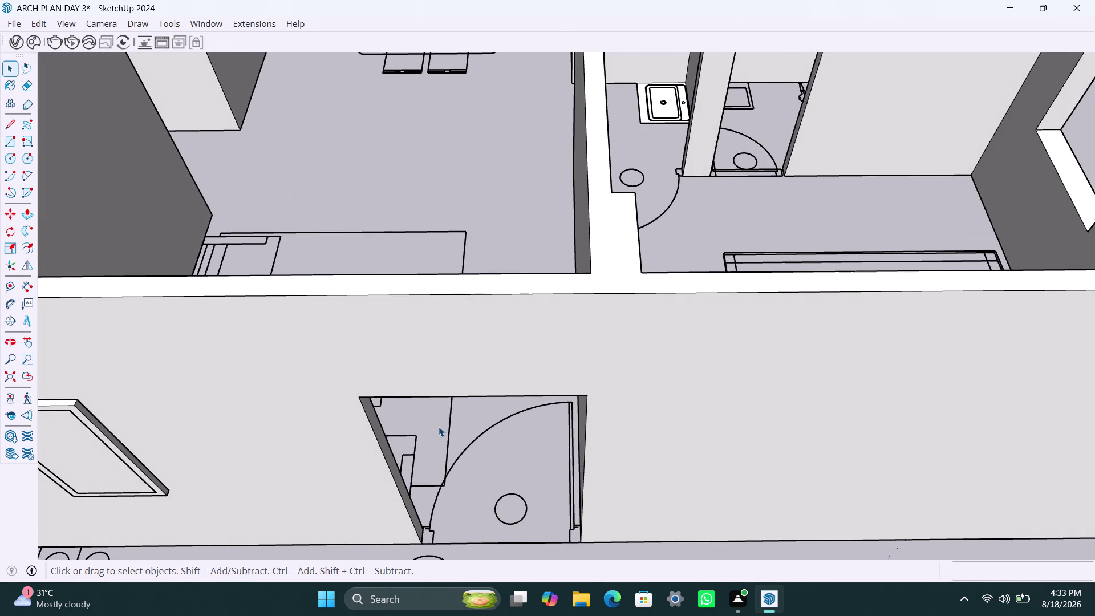
scroll(down, 3)
key(r)
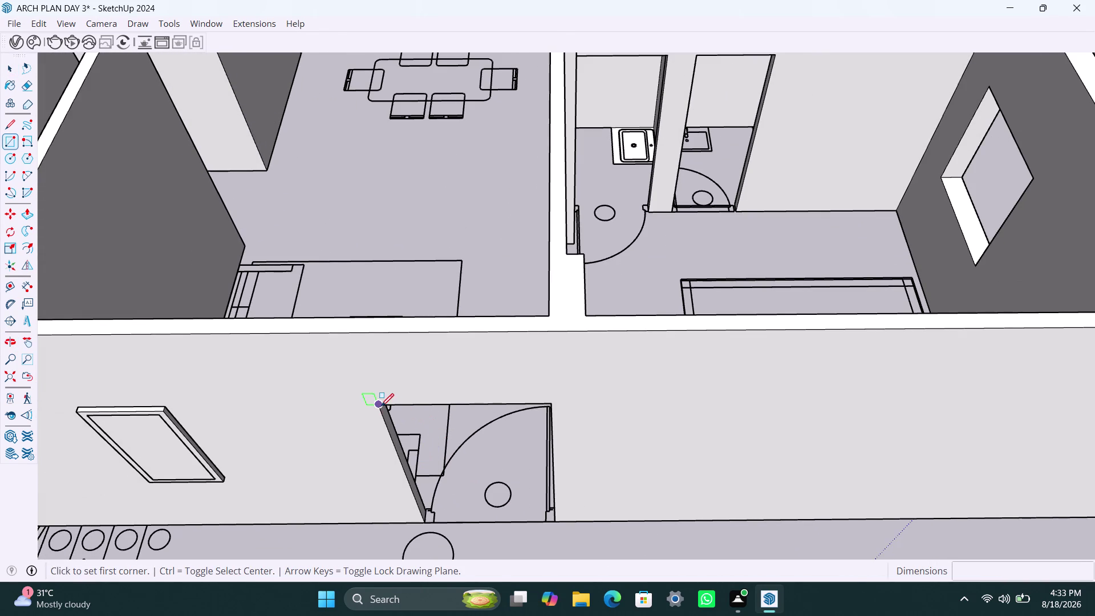
click(381, 406)
click(556, 524)
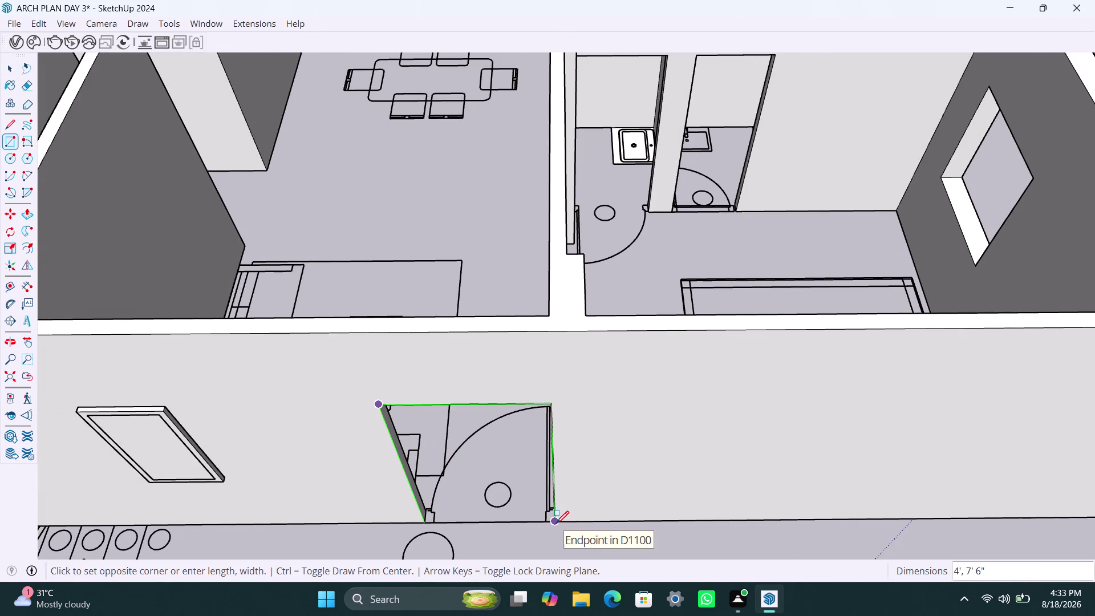
key(space)
double_click(508, 454)
right_click(503, 449)
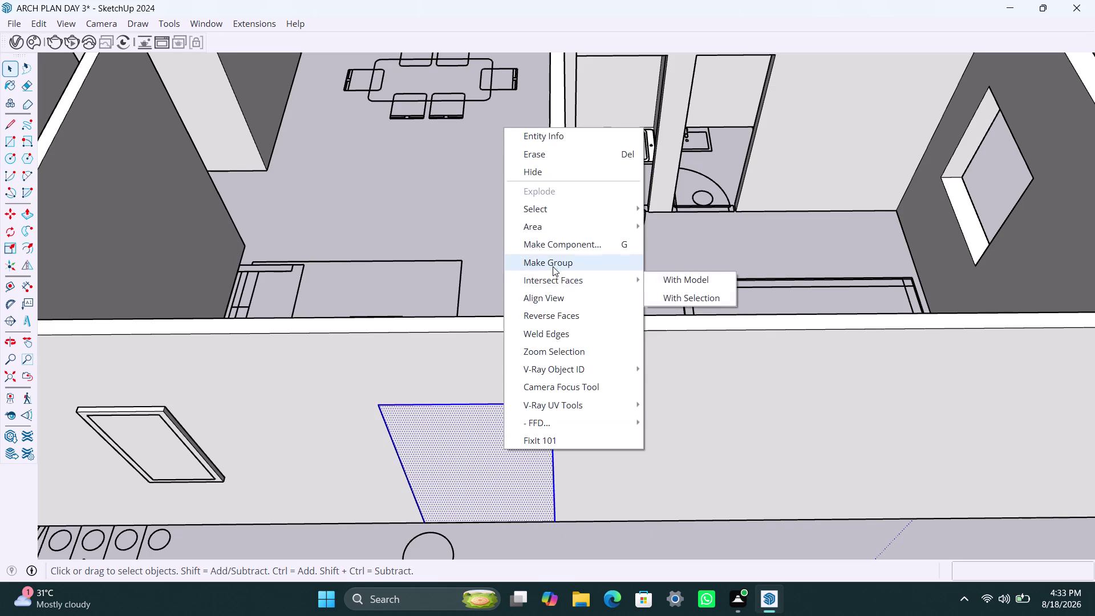
click(553, 266)
triple_click(474, 446)
Offset the rectangle 2 inches inward and delete the inner panel face.
key(f)
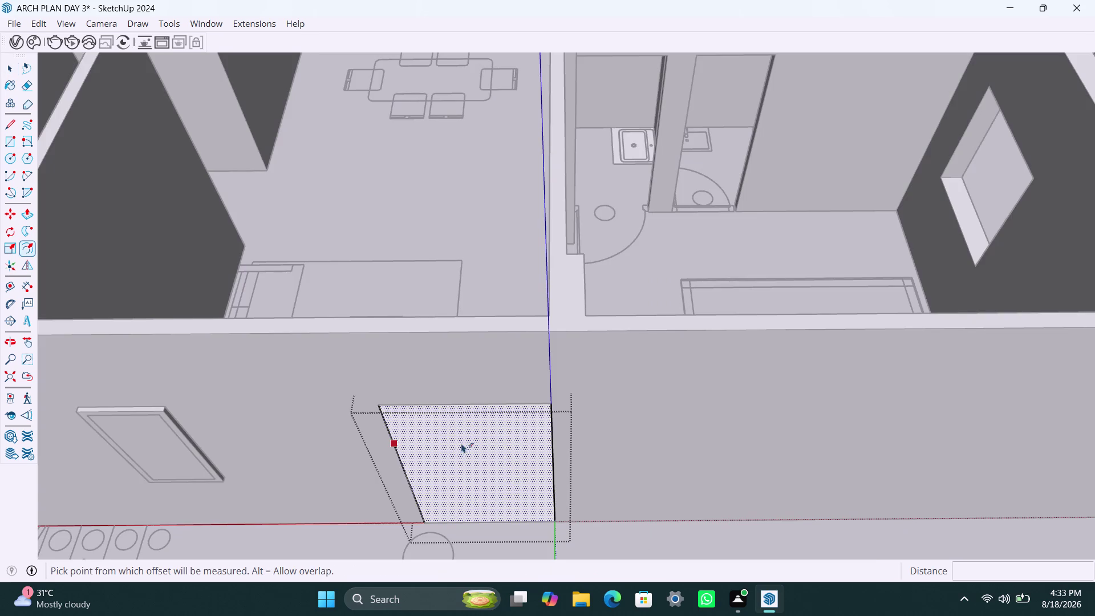
click(451, 443)
key(2)
key(shift+quotedbl)
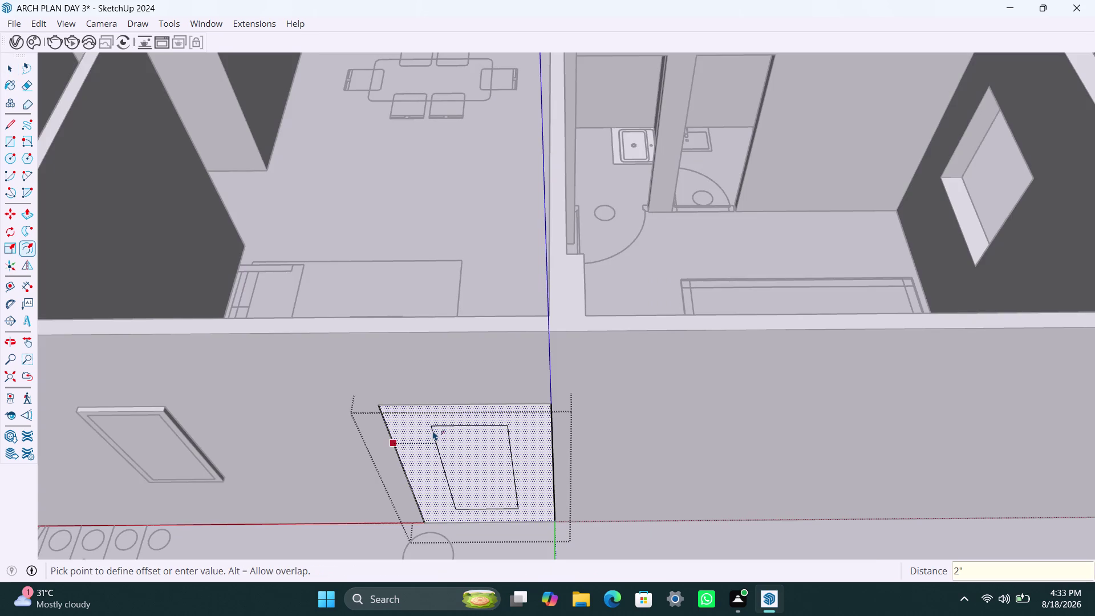
key(Return)
key(space)
click(492, 453)
key(Delete)
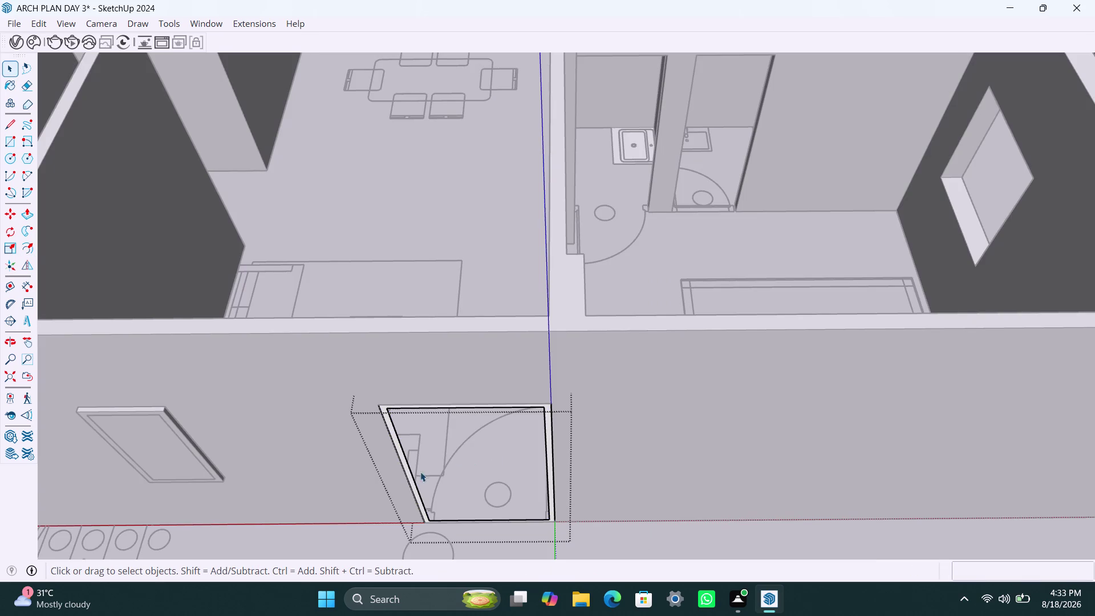
Push/Pull the 2-inch frame border 2.5 inches deep.
click(413, 481)
click(413, 486)
scroll(up, 3)
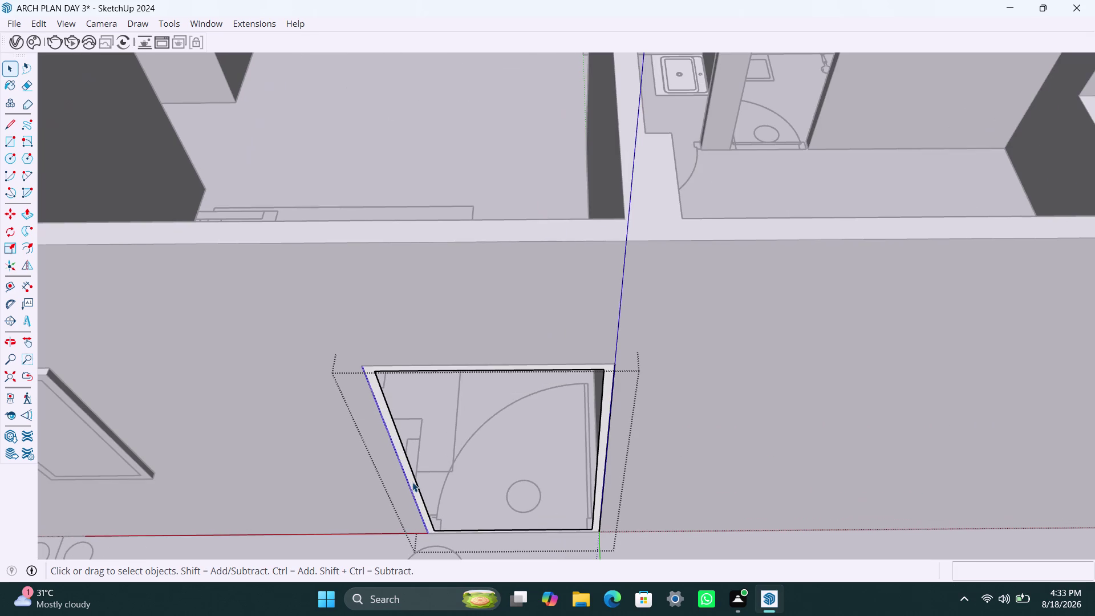
click(412, 482)
key(p)
click(413, 481)
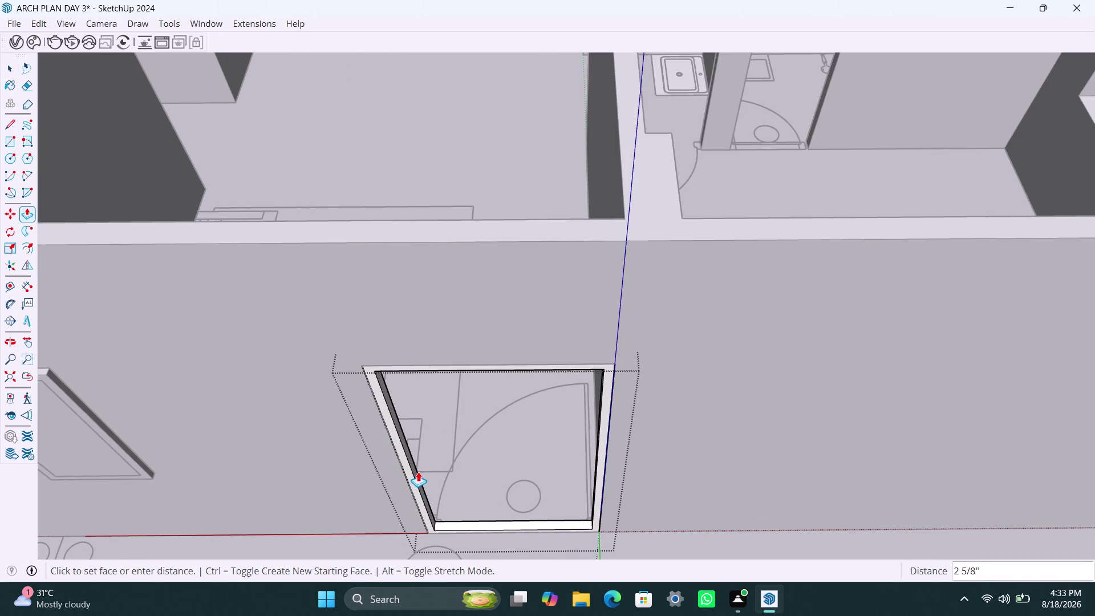
text(2.5")
key(Return)
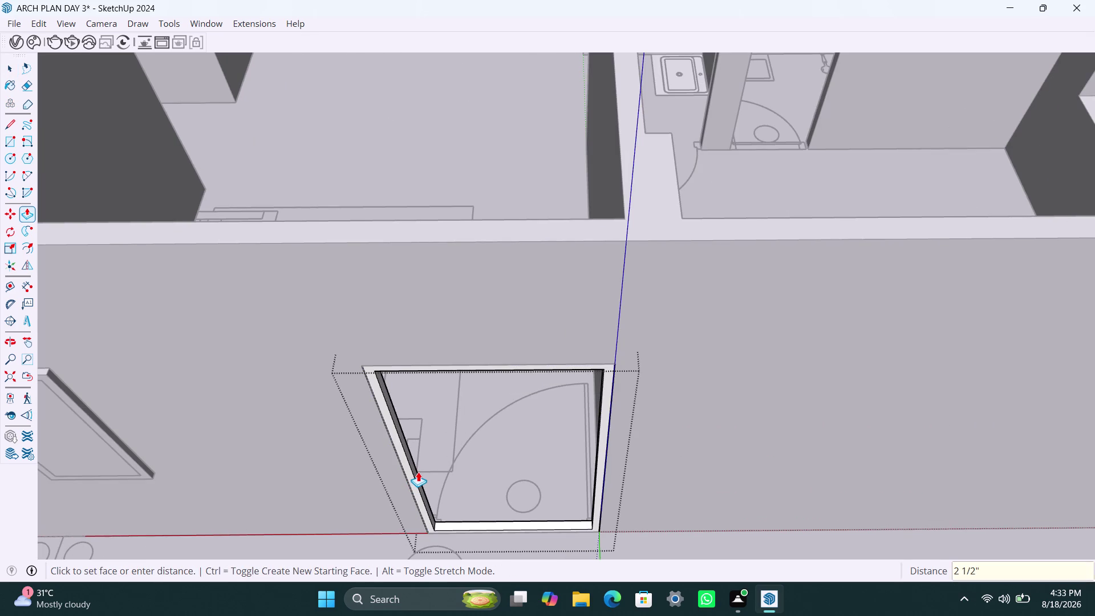
key(space)
scroll(down, 3)
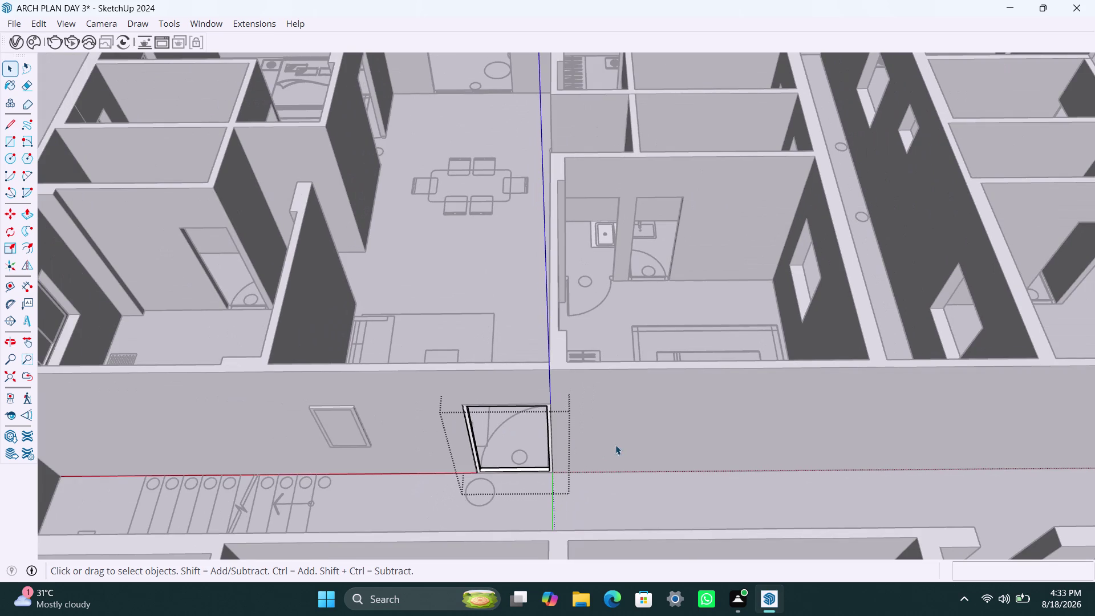
View the new corridor frame in the wall and exit the frame group.
middle_drag(615, 445, 357, 398)
scroll(down, 3)
scroll(down, 3)
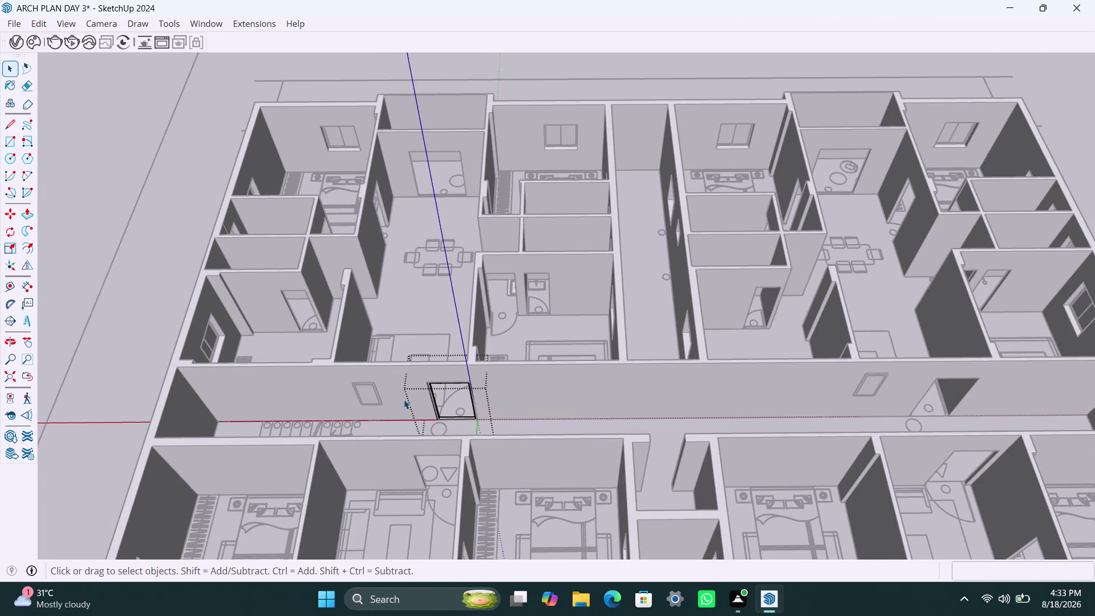
scroll(up, 3)
click(351, 265)
Orbit to face the left room's wall opening and save the model.
scroll(up, 3)
middle_drag(273, 319, 322, 323)
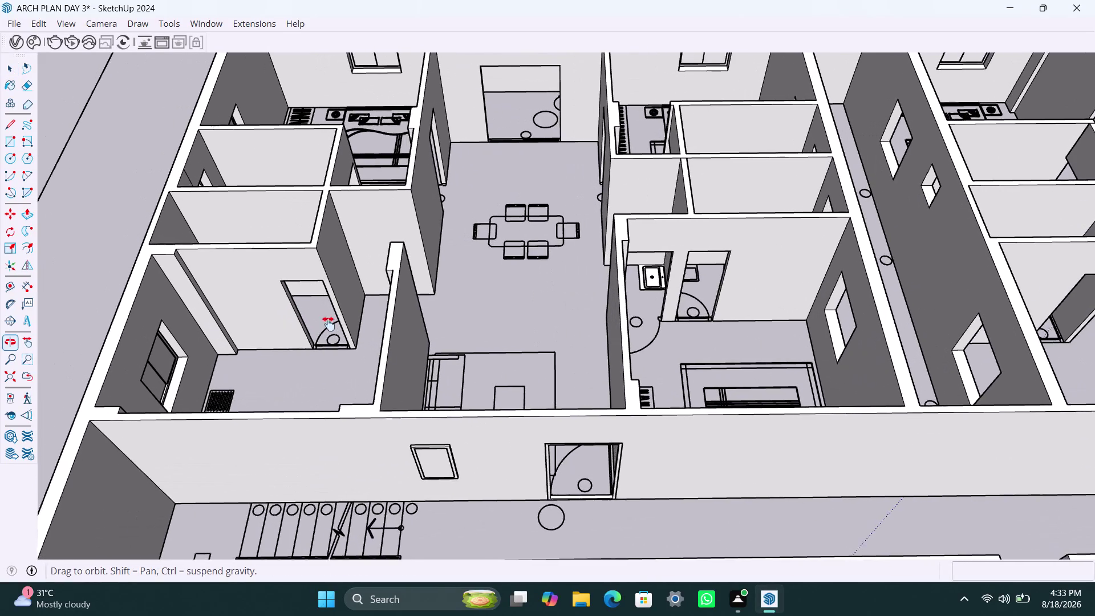
middle_drag(323, 323, 334, 326)
scroll(up, 3)
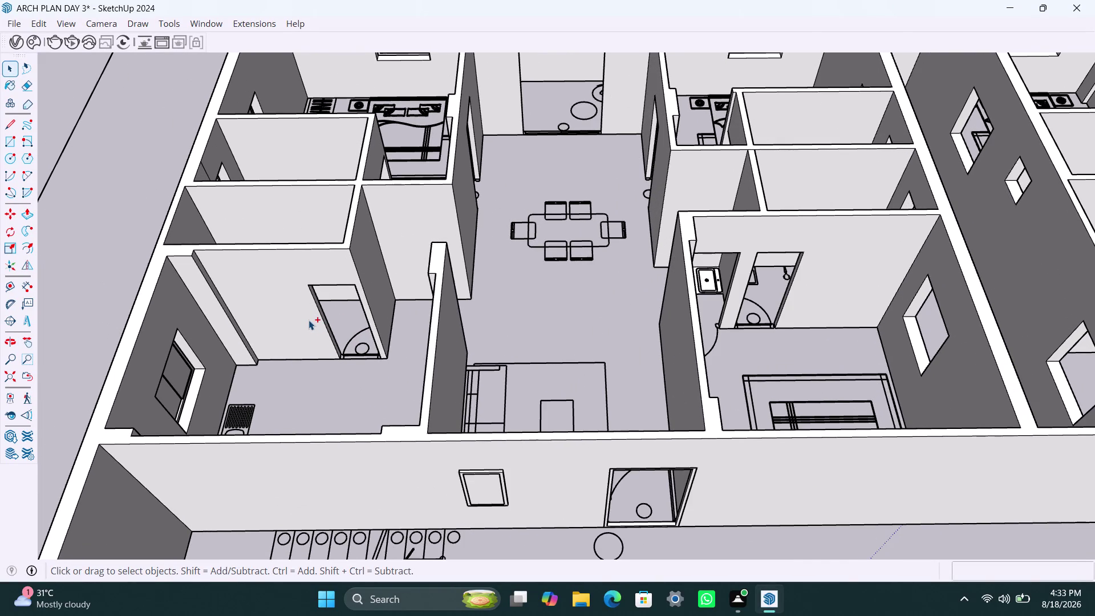
key(ctrl+s)
middle_drag(312, 338, 374, 348)
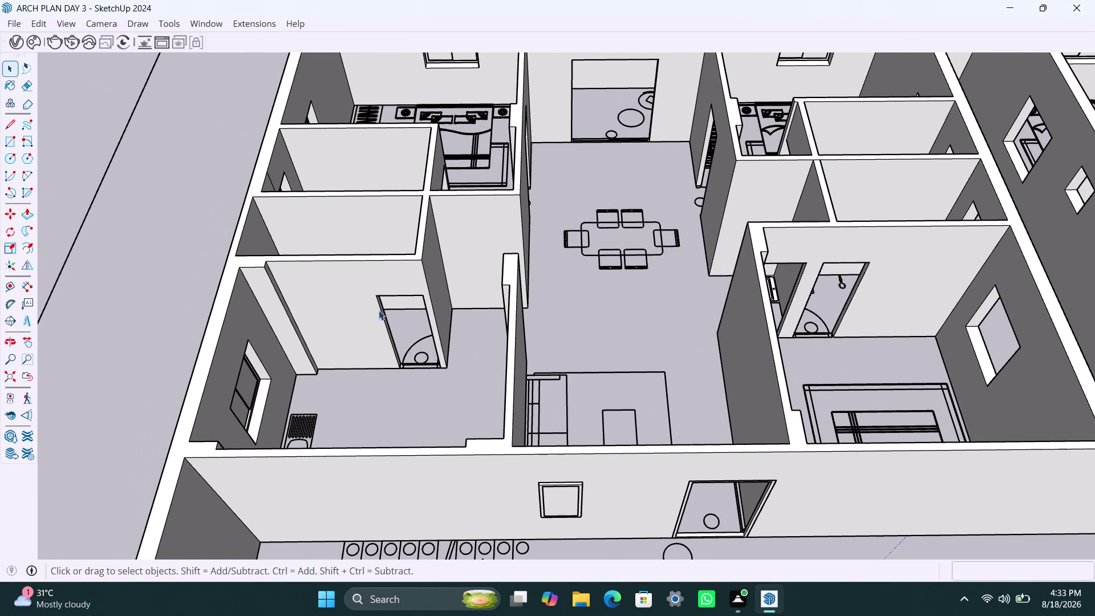
Make a group from the face filling the left room's wall opening.
key(r)
click(378, 297)
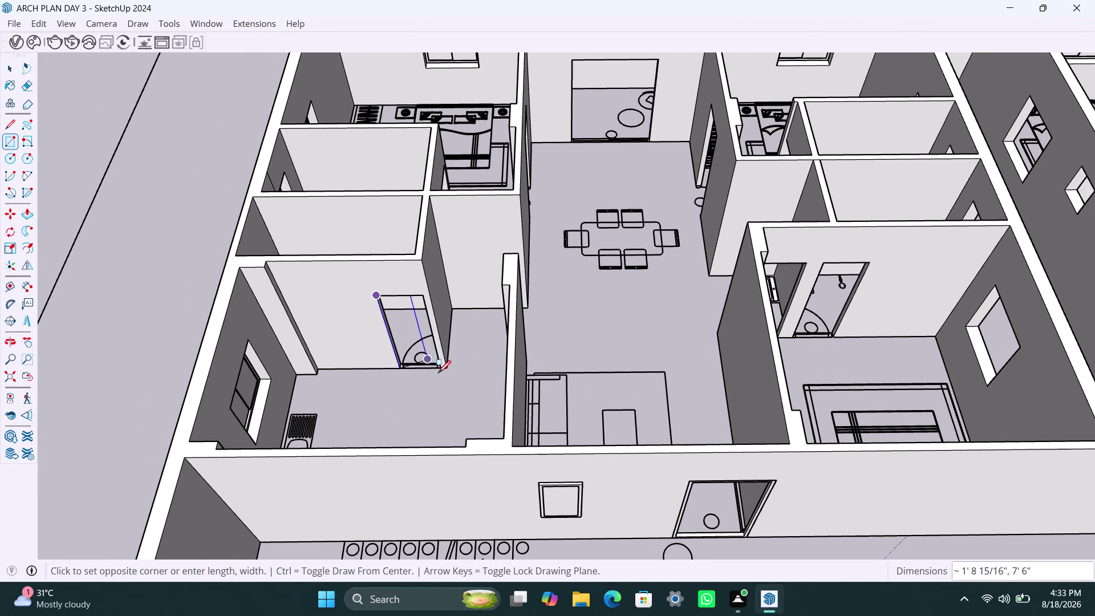
click(441, 368)
key(space)
double_click(417, 335)
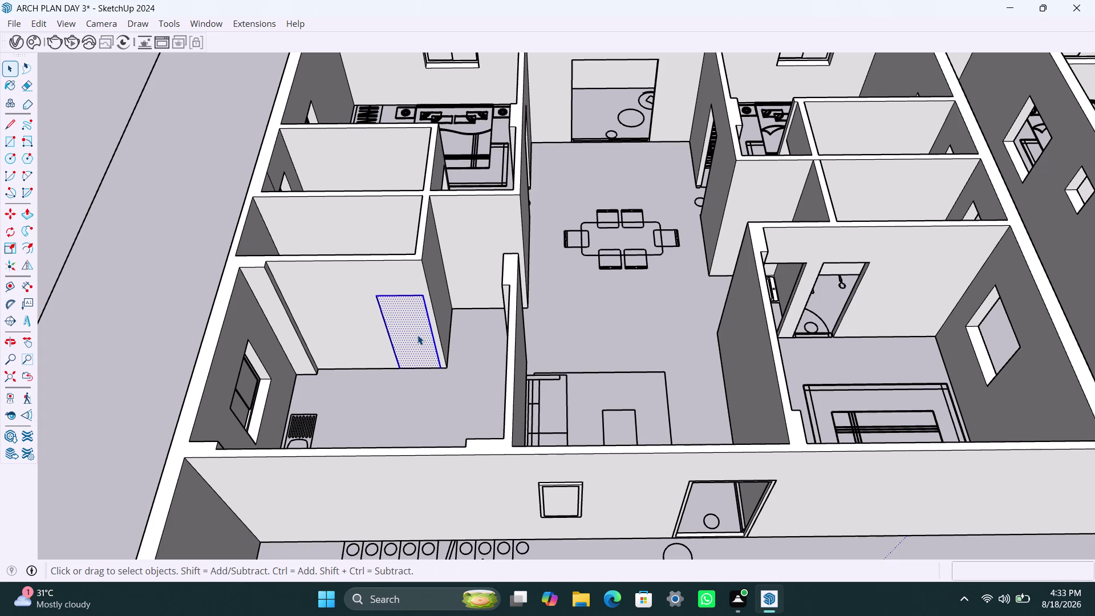
right_click(418, 335)
click(473, 152)
triple_click(410, 336)
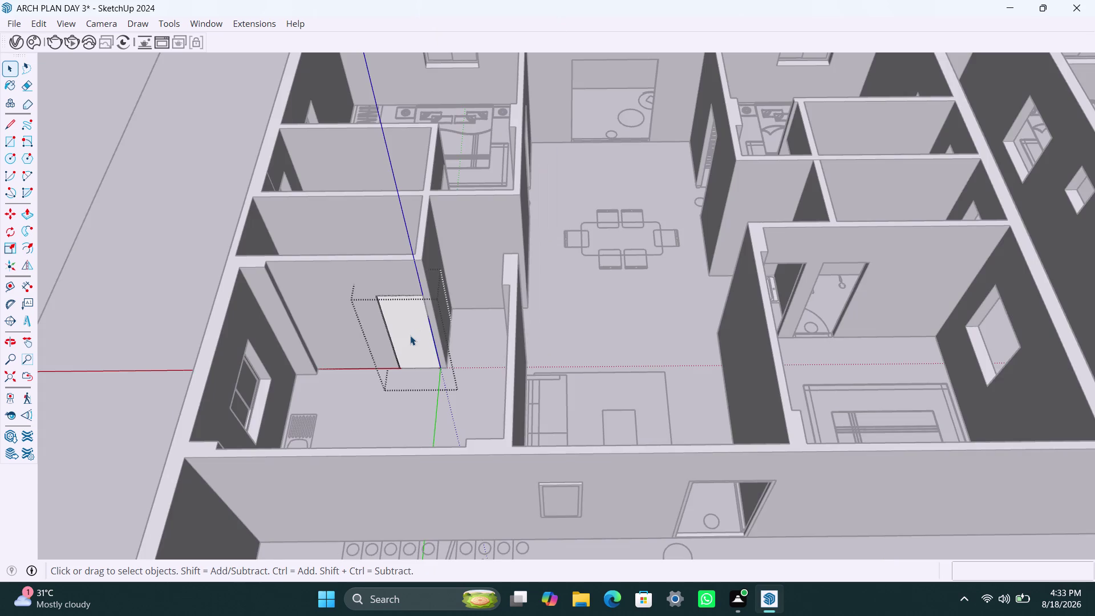
Offset the face outline 2 inches inward and delete the inner face.
key(f)
click(404, 329)
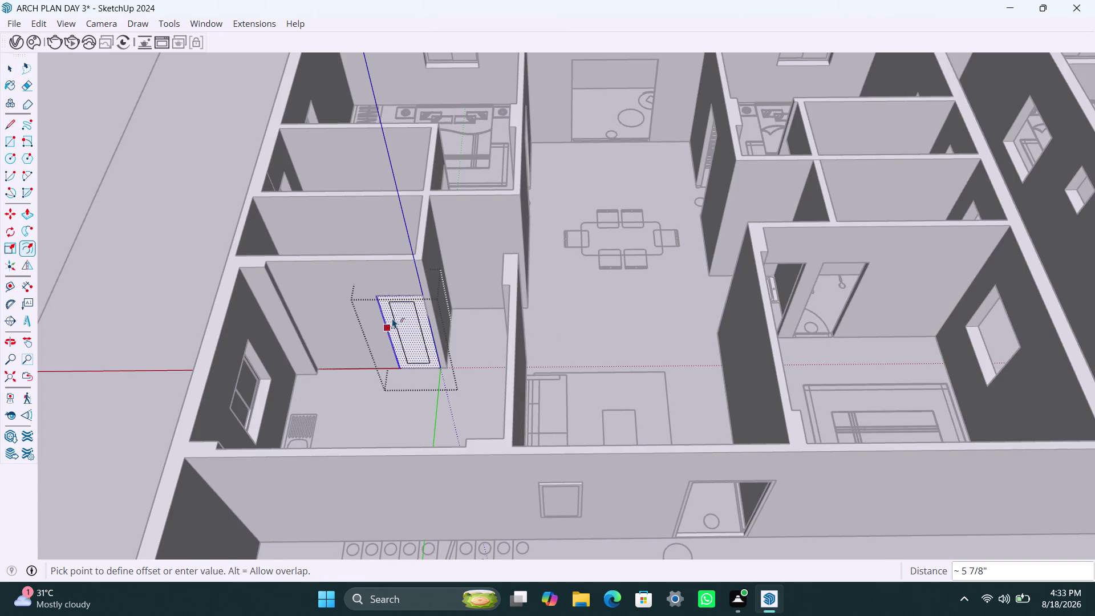
text(2")
key(Return)
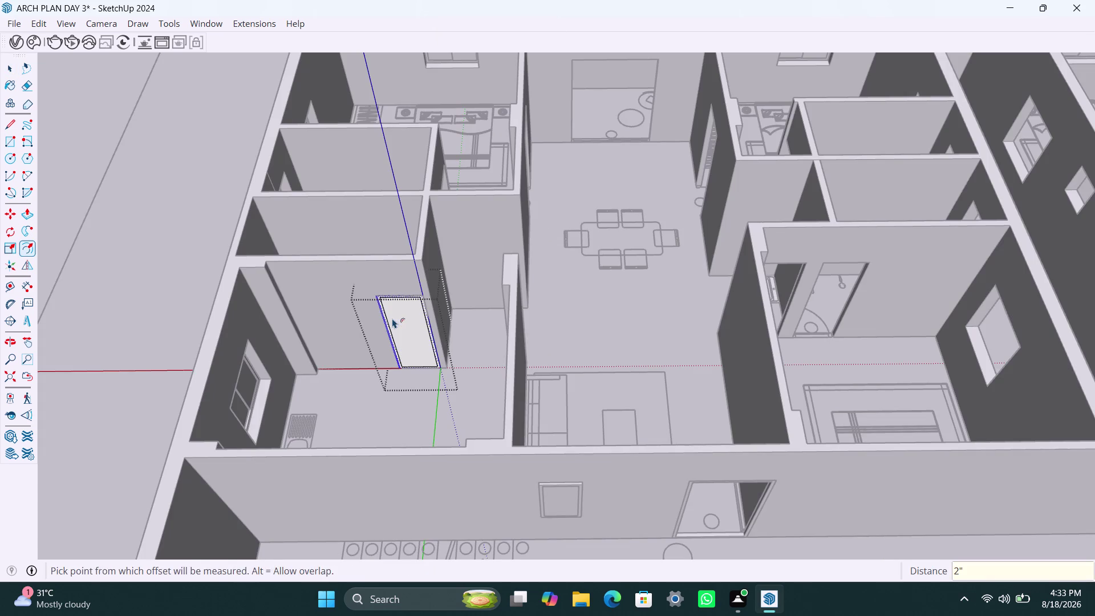
key(space)
click(412, 335)
key(Delete)
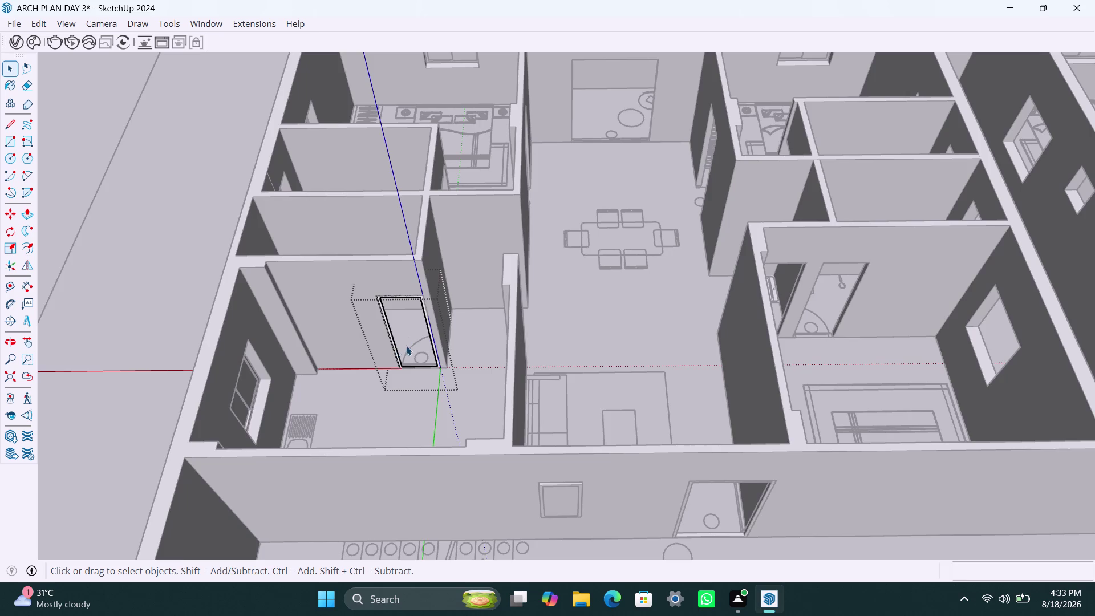
Push the remaining border out 2.5 inches and finish editing the group.
scroll(up, 3)
click(393, 337)
click(394, 340)
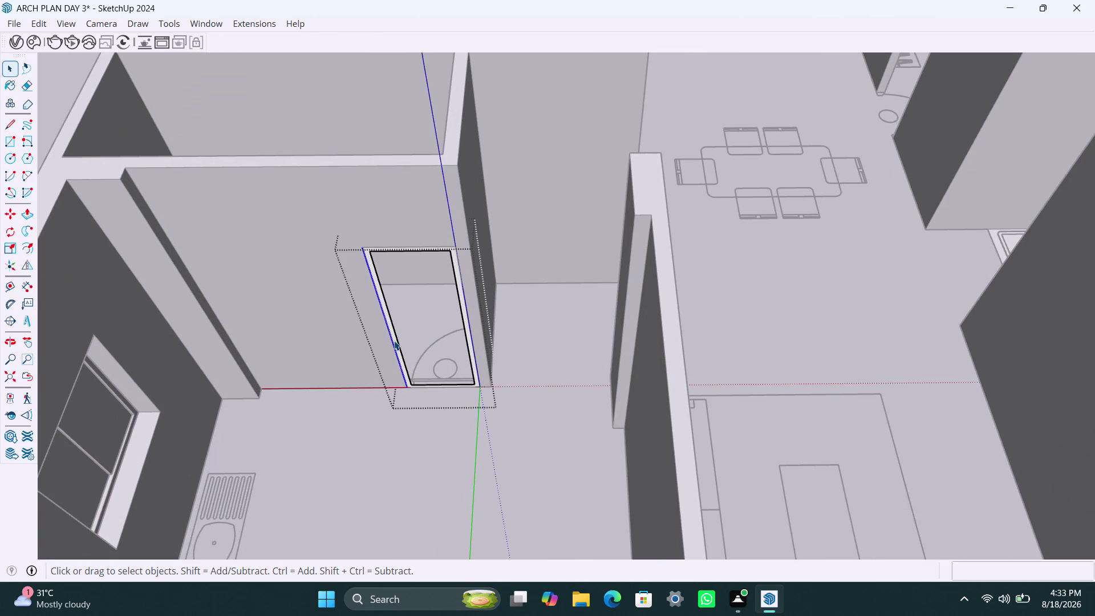
scroll(up, 3)
click(396, 340)
key(p)
click(399, 344)
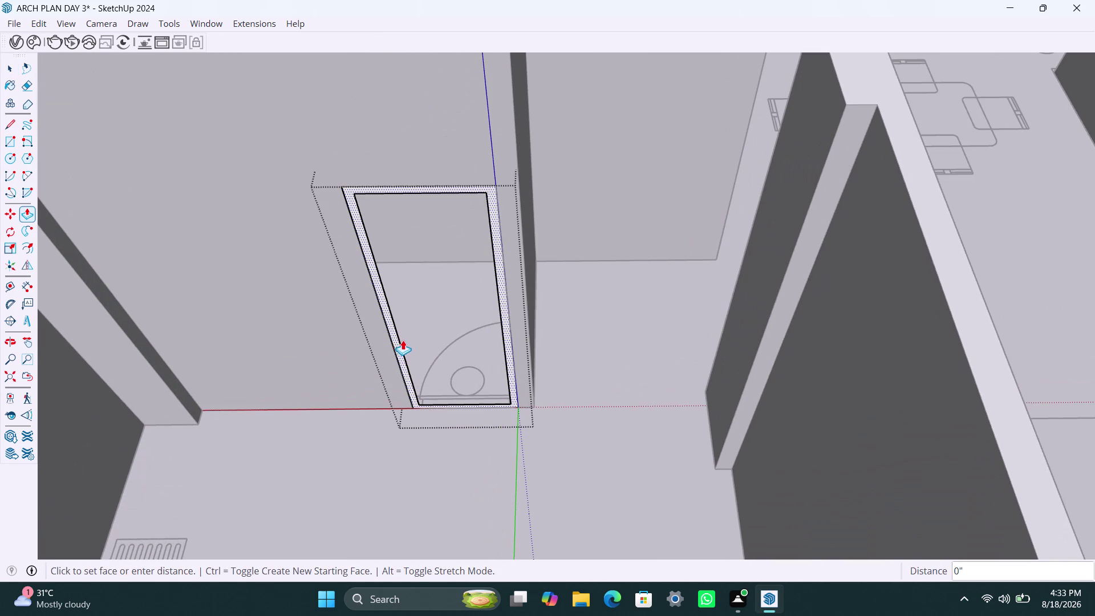
text(2.)
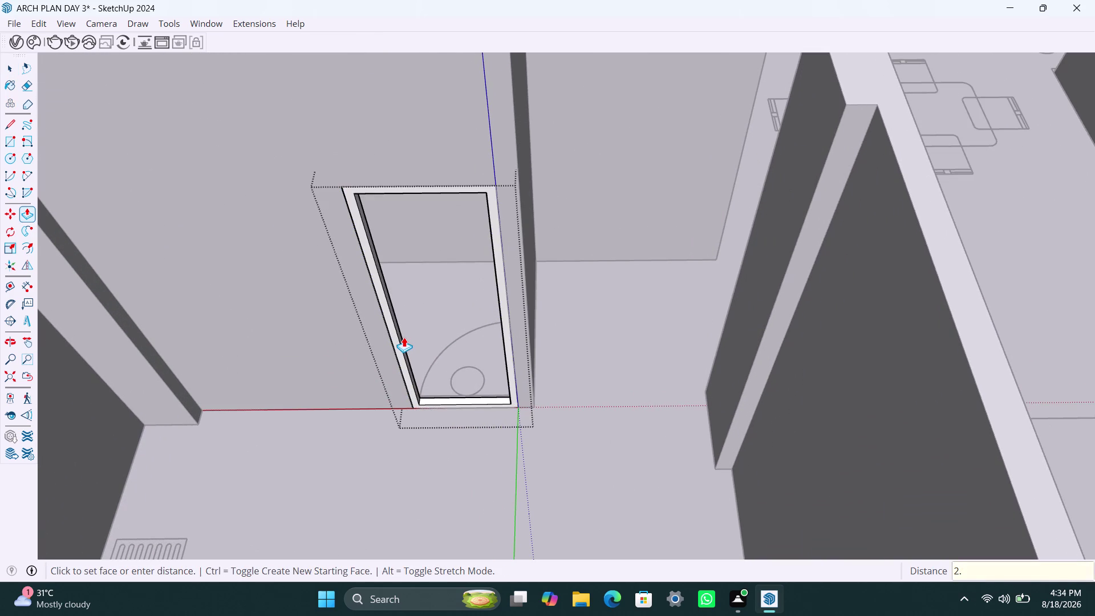
text(5")
key(Return)
key(space)
scroll(down, 3)
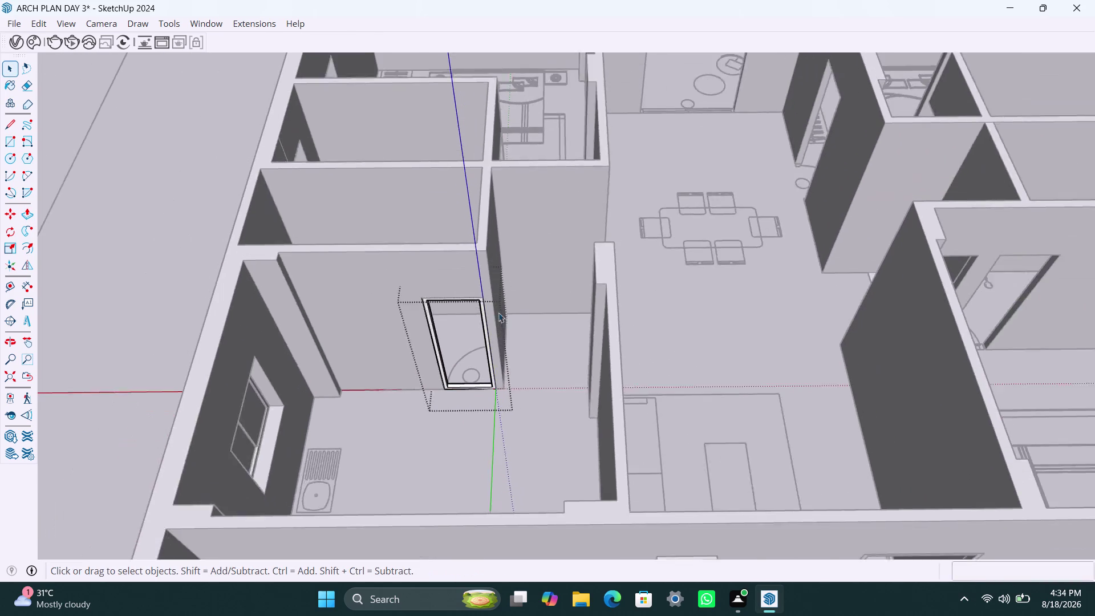
middle_drag(489, 302, 489, 325)
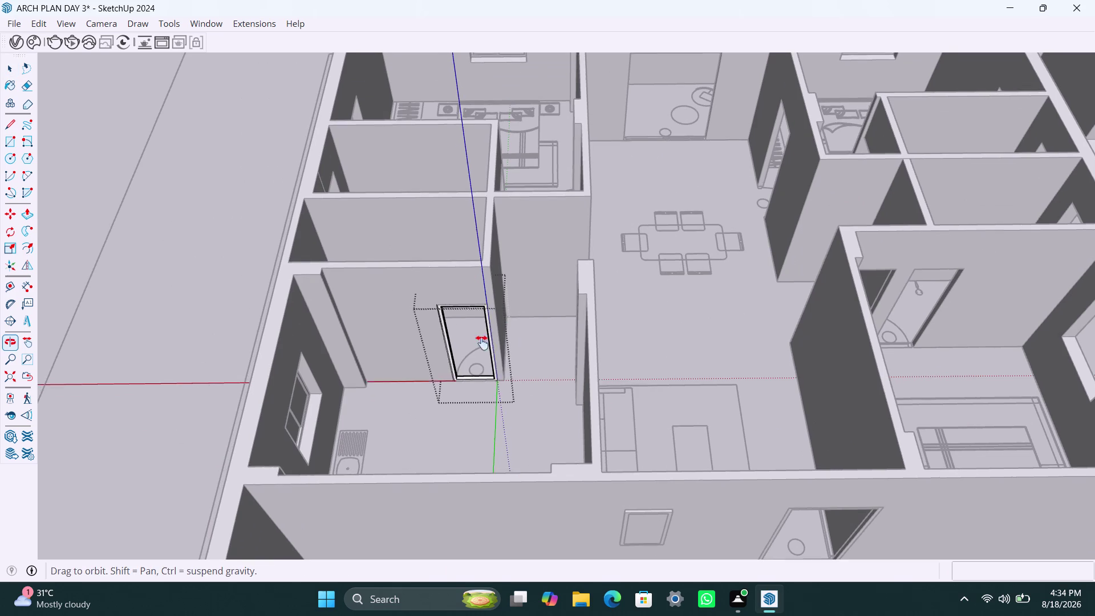
Orbit and pan across the floor plan to the doorway beside the dining table.
middle_drag(490, 325, 453, 399)
middle_drag(478, 348, 444, 379)
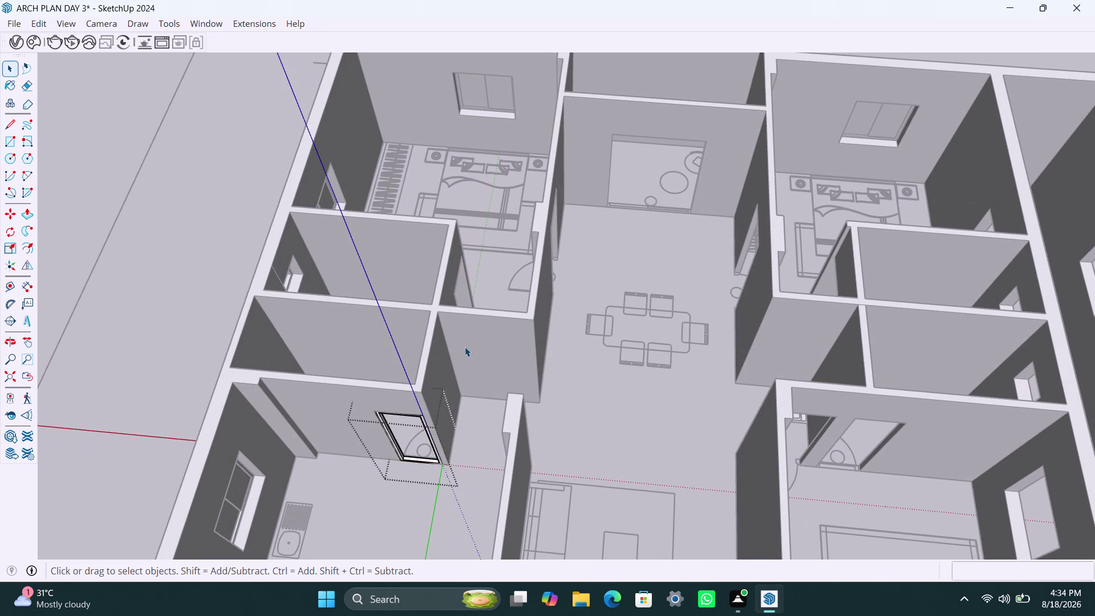
middle_drag(471, 339, 171, 341)
middle_drag(598, 288, 448, 322)
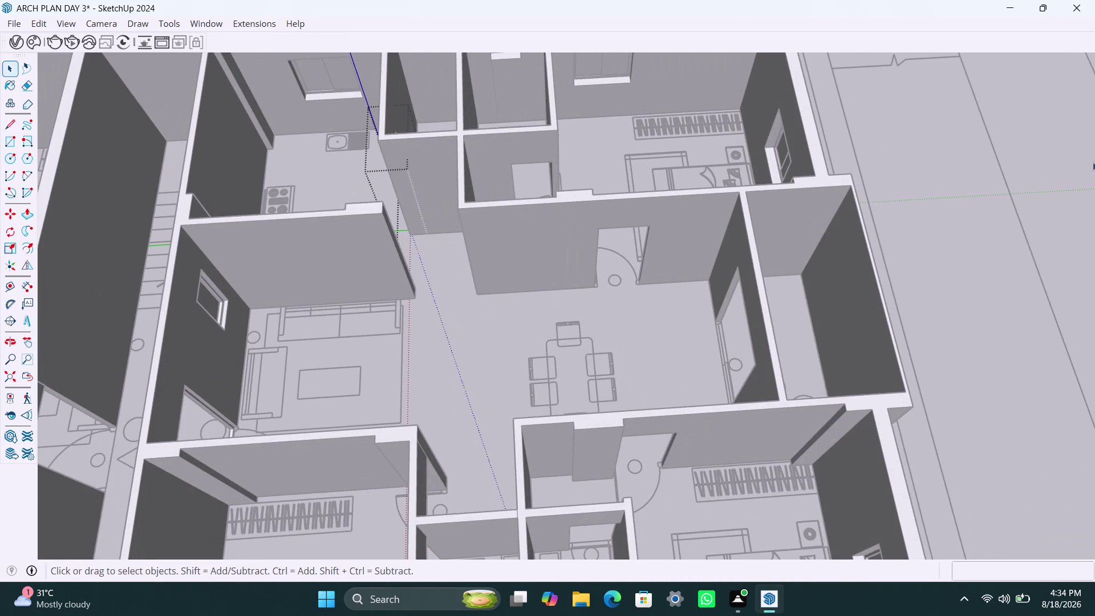
click(975, 190)
middle_drag(577, 283, 547, 338)
scroll(up, 3)
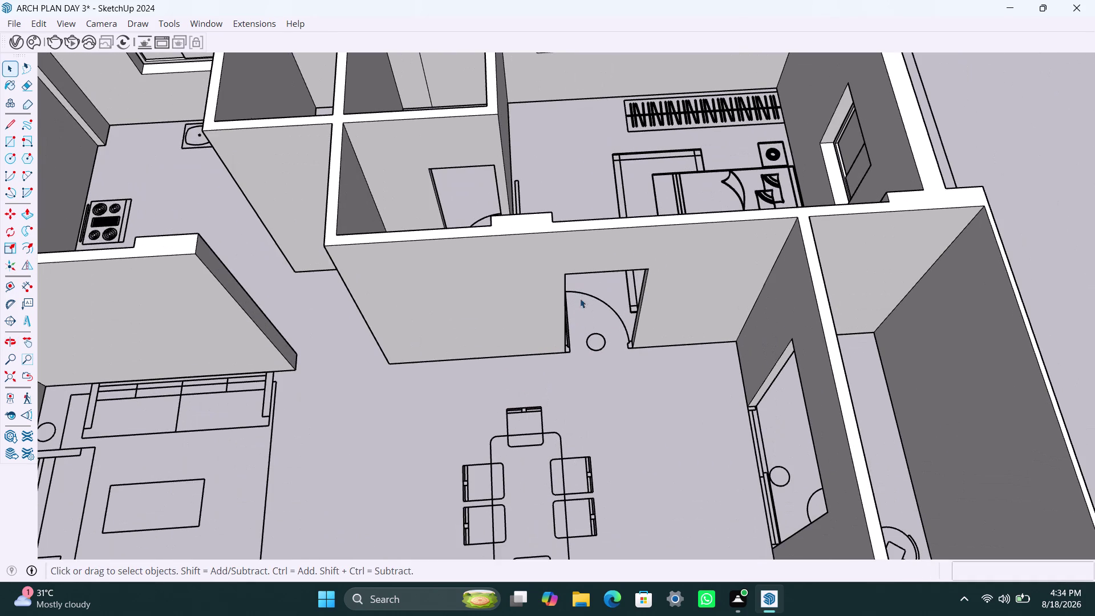
Draw a rectangle across the dining-area doorway and make it a group.
key(r)
click(566, 272)
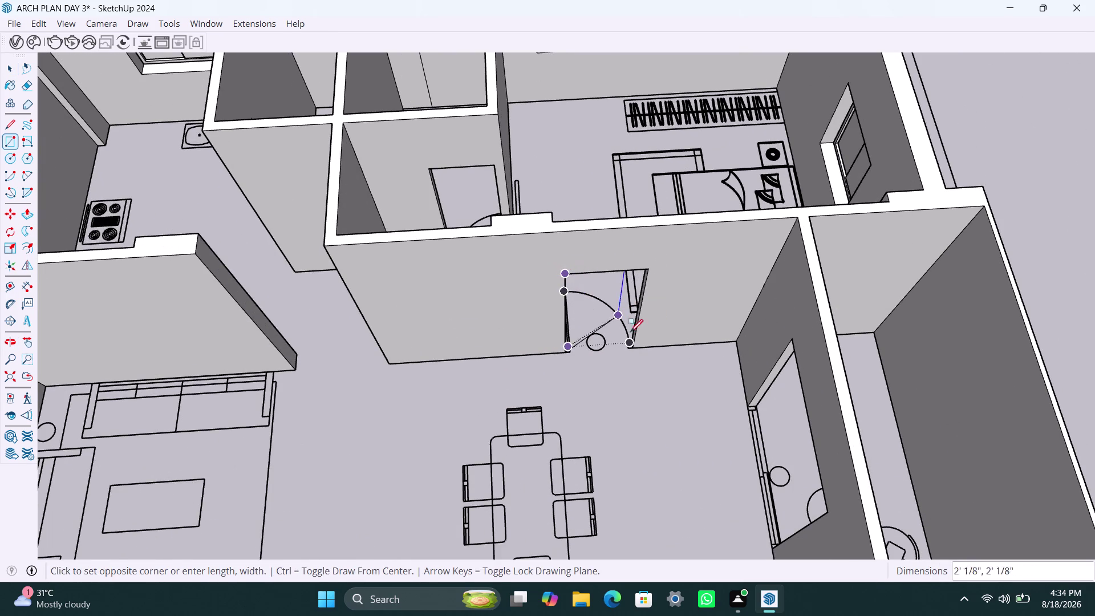
click(636, 348)
key(space)
double_click(617, 318)
right_click(617, 316)
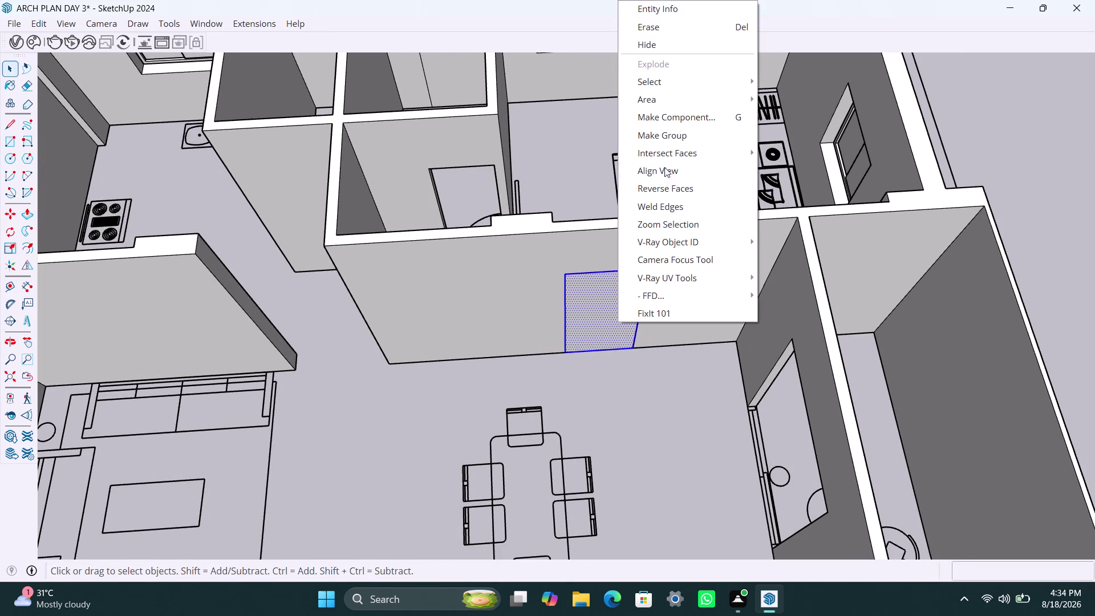
click(666, 134)
triple_click(613, 324)
Offset the rectangle 2 inches inward and delete its inner face.
key(f)
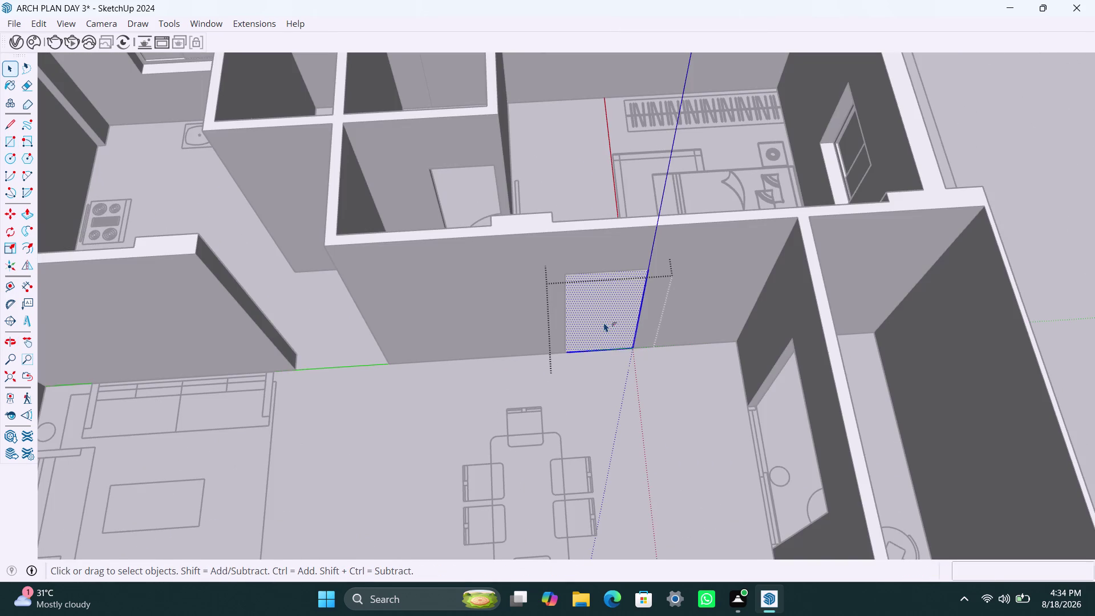
click(594, 311)
key(2)
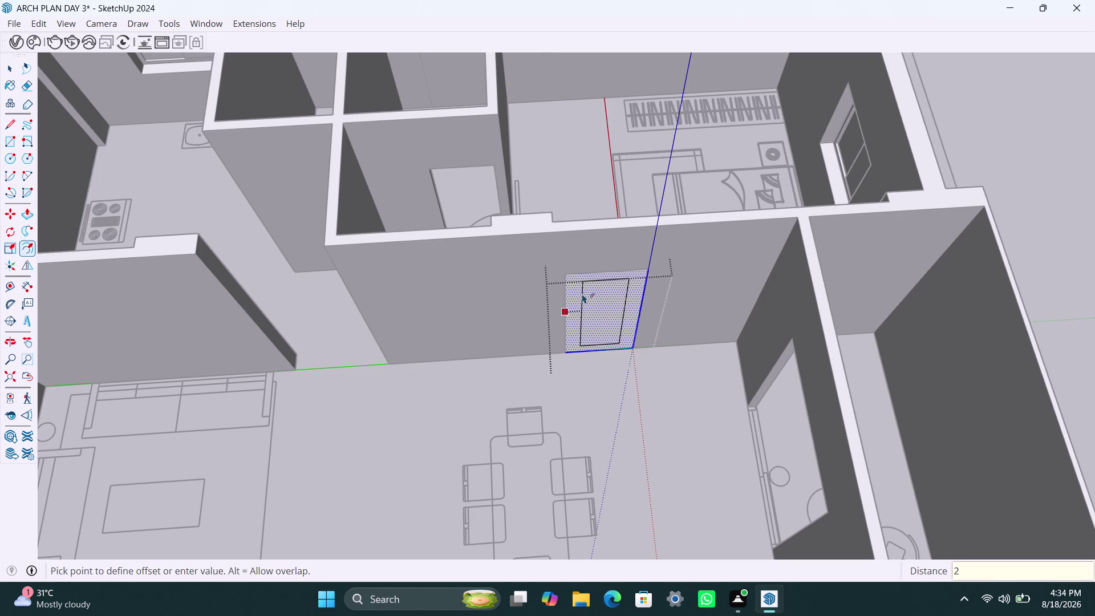
key(shift+quotedbl)
key(Return)
key(space)
click(584, 297)
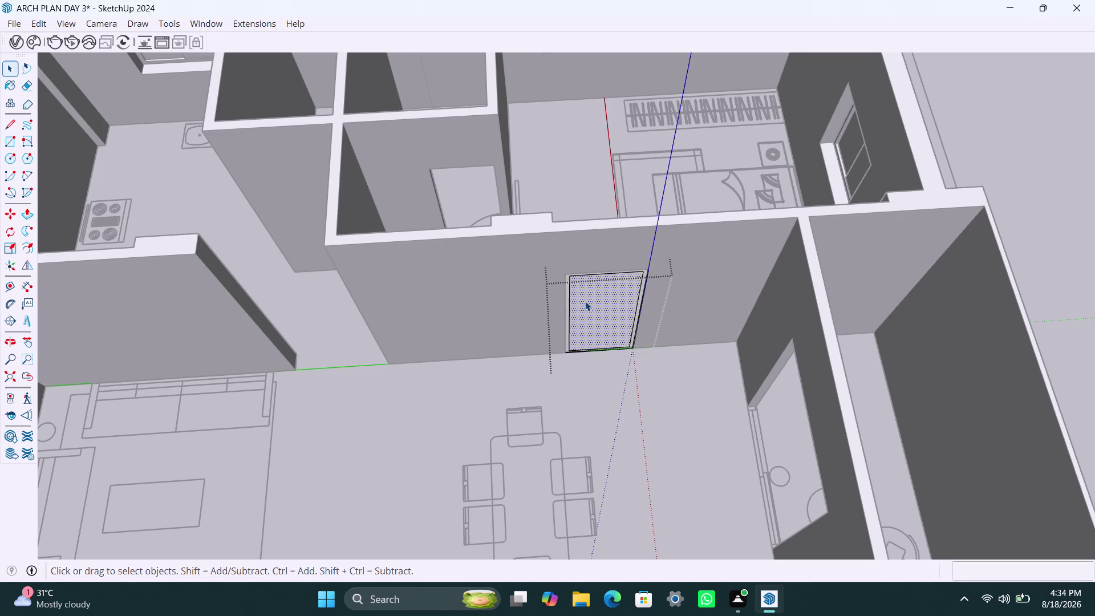
key(Delete)
Extrude the dining-doorway frame border 2.5 inches deep.
scroll(up, 3)
click(570, 292)
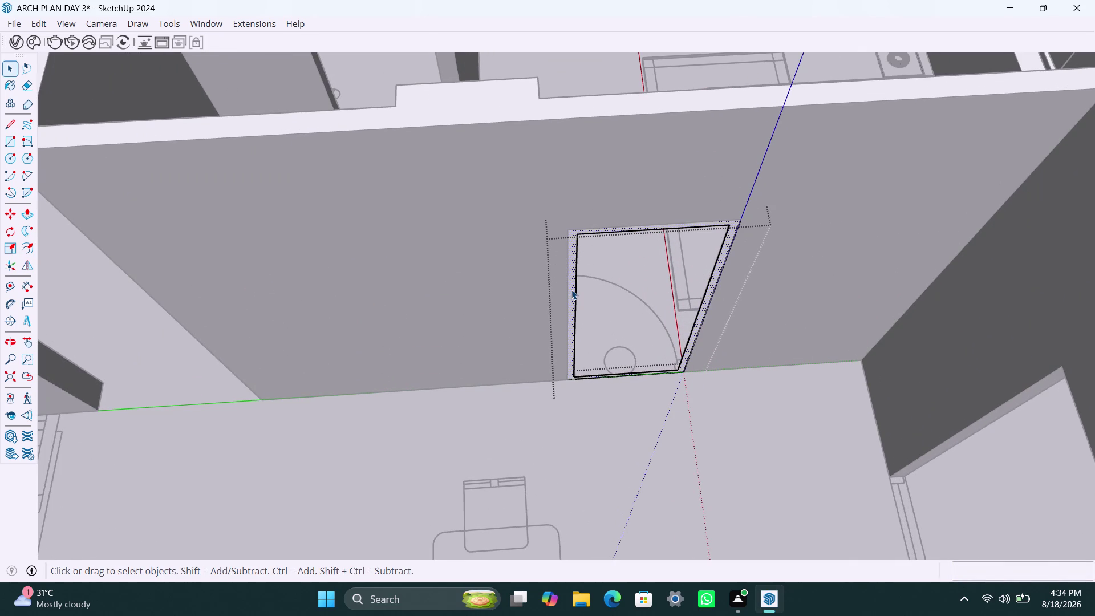
key(p)
click(572, 289)
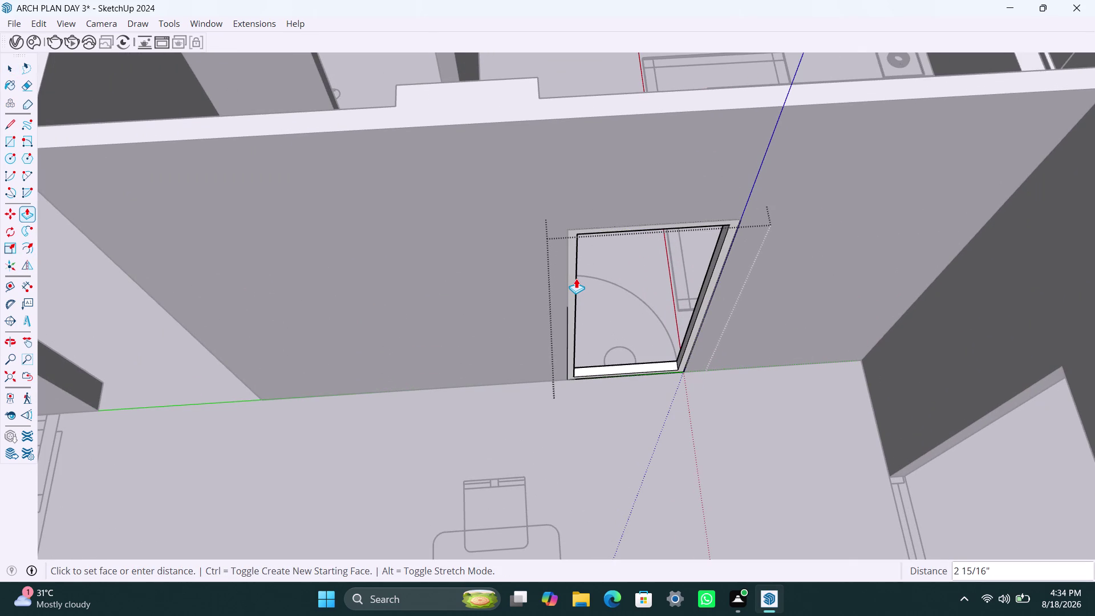
text(2.5")
key(Return)
key(space)
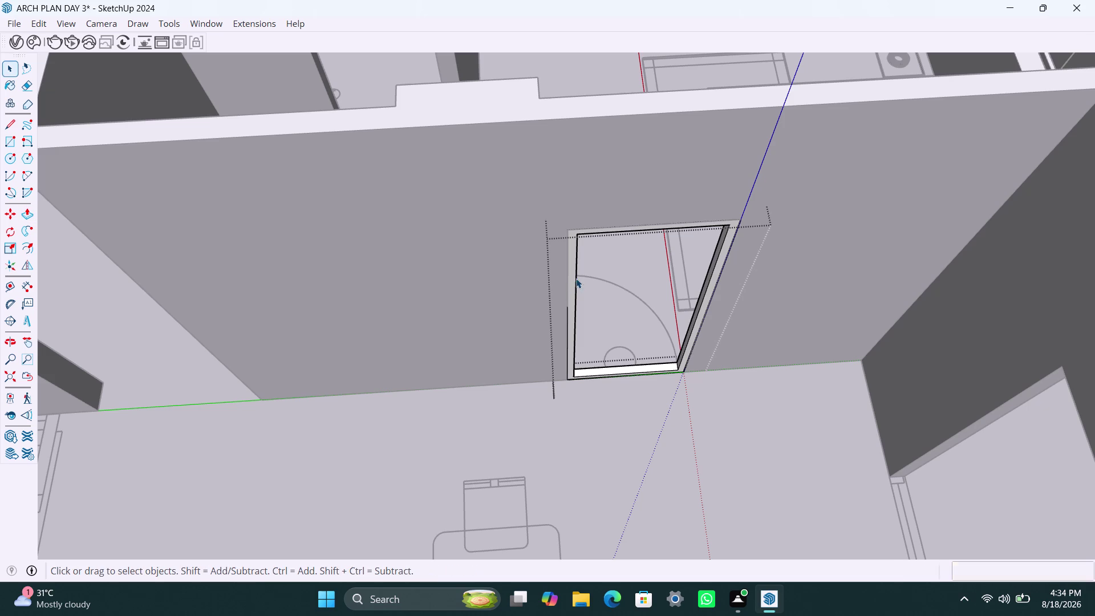
scroll(down, 3)
middle_drag(564, 242, 573, 301)
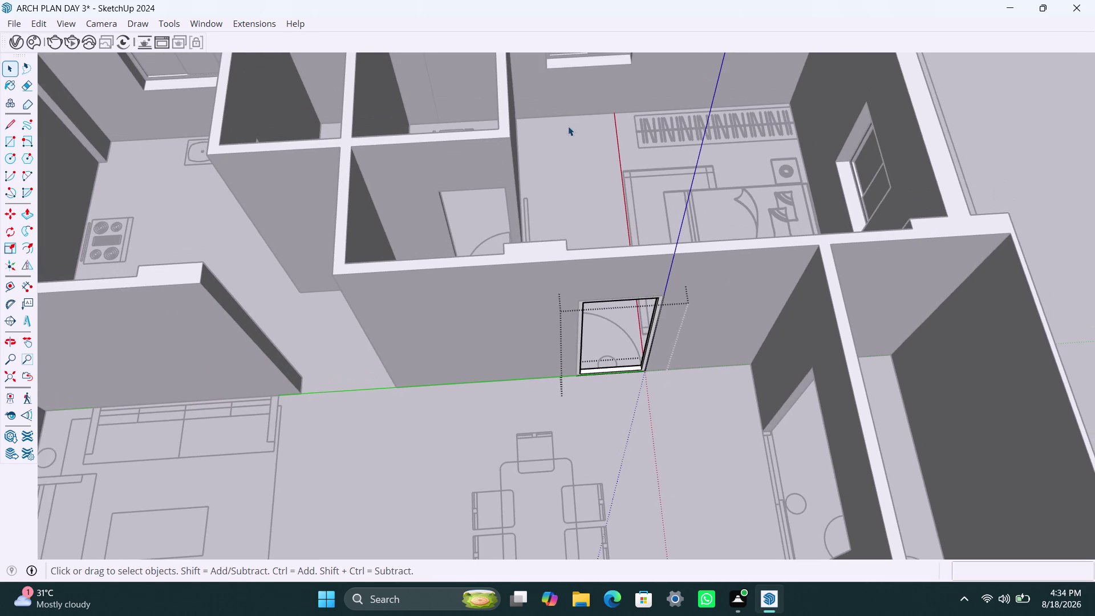
click(569, 130)
scroll(up, 3)
middle_drag(492, 190, 507, 224)
scroll(up, 3)
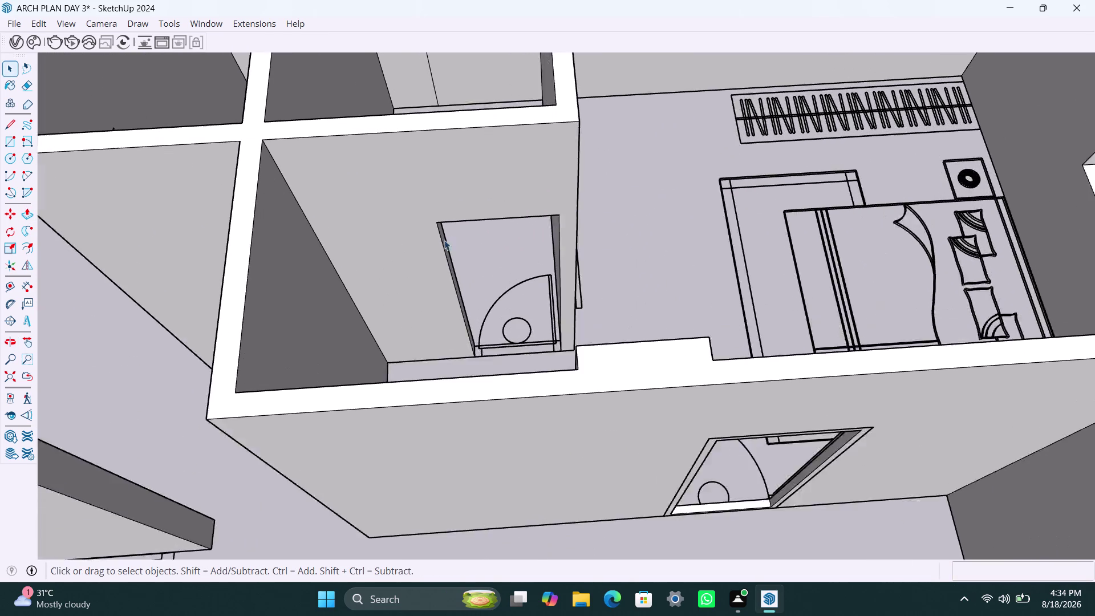
Draw a rectangle across the small room's doorway and make it a group.
key(r)
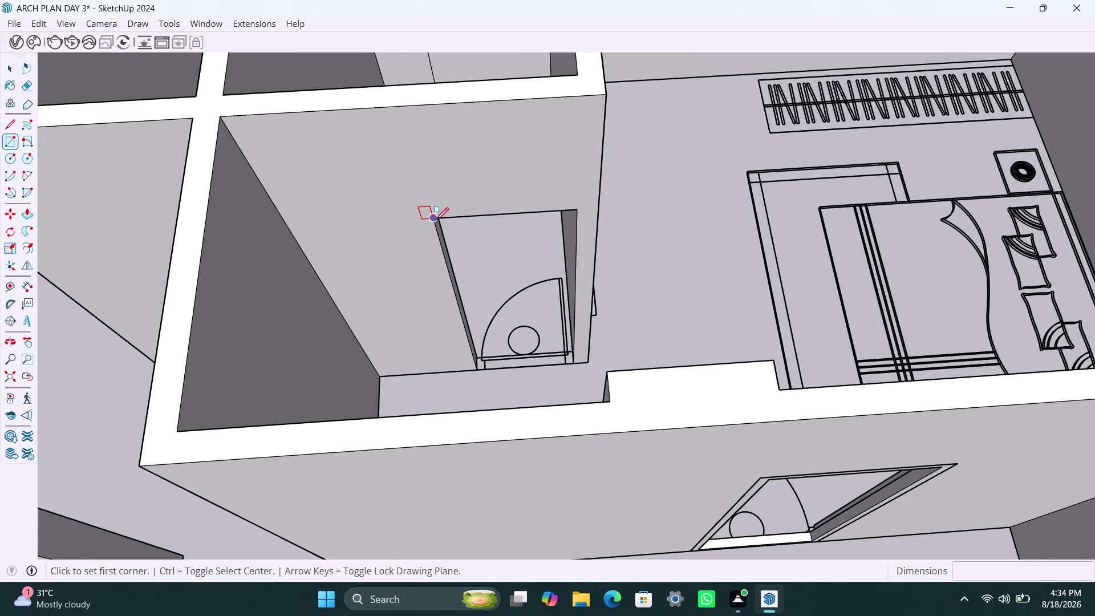
click(436, 220)
click(574, 359)
key(space)
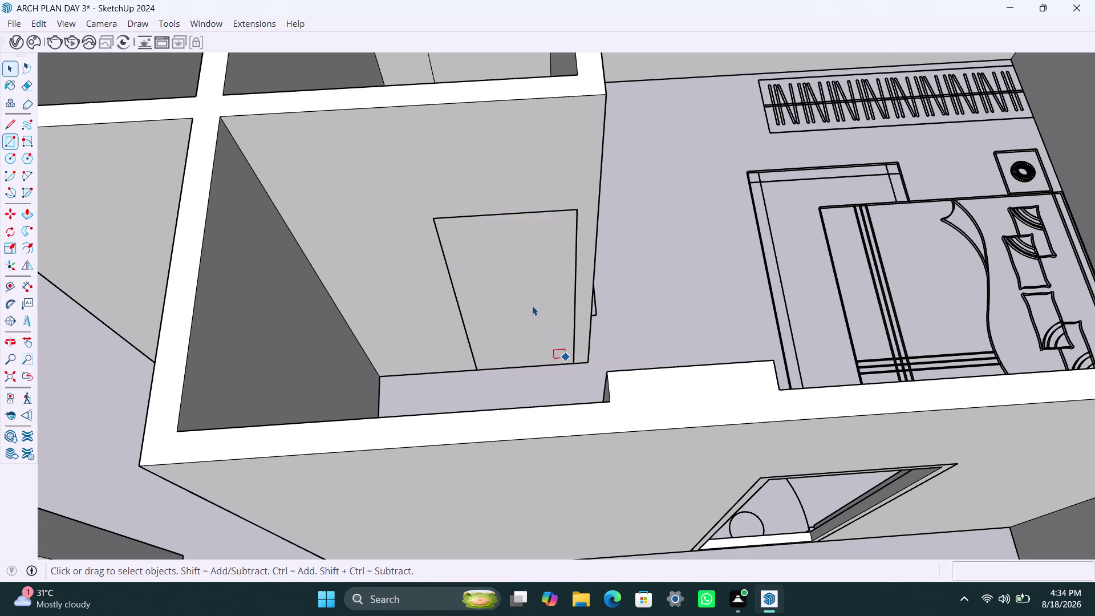
double_click(529, 302)
right_click(529, 300)
click(614, 133)
triple_click(510, 285)
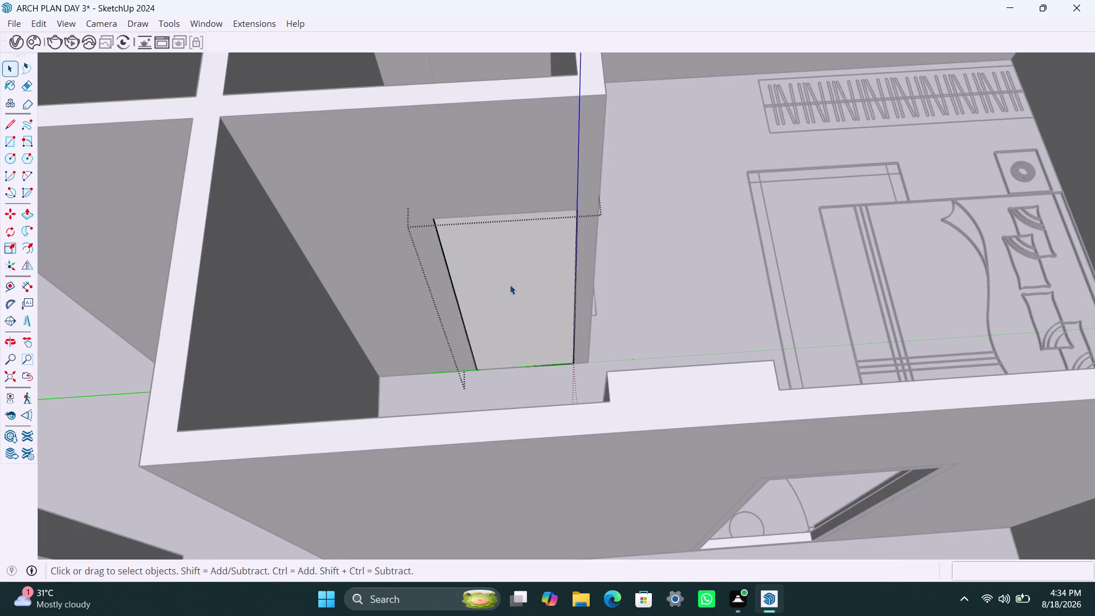
Offset the outline 2 inches inward and delete the inner face.
key(f)
drag(501, 285, 498, 280)
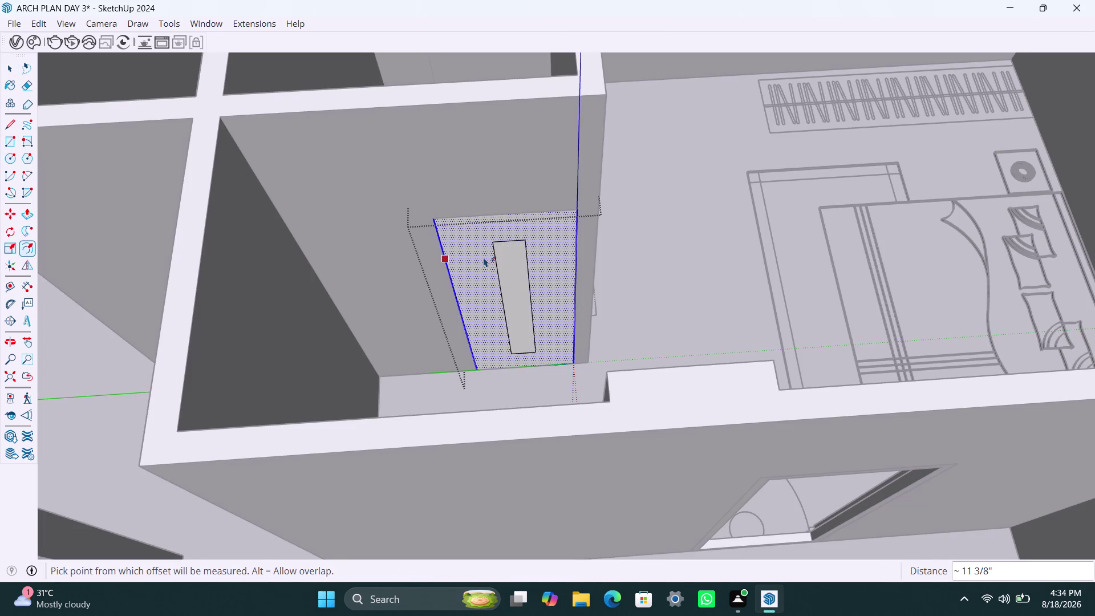
text(2")
key(Return)
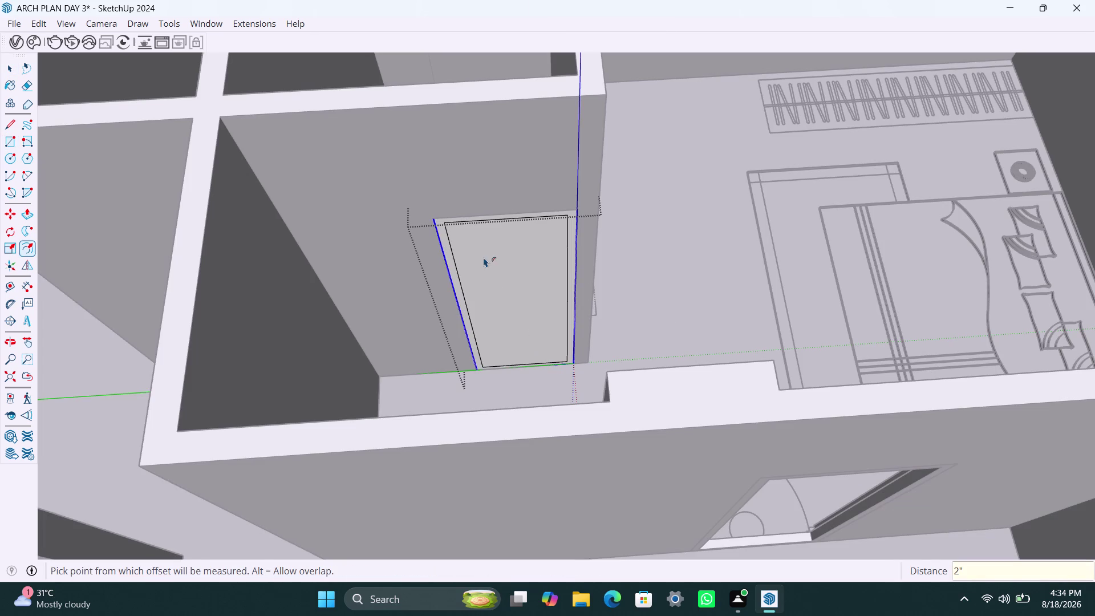
key(space)
click(486, 288)
key(Delete)
Push/Pull the frame border 2.5 inches and finish editing the group.
scroll(up, 3)
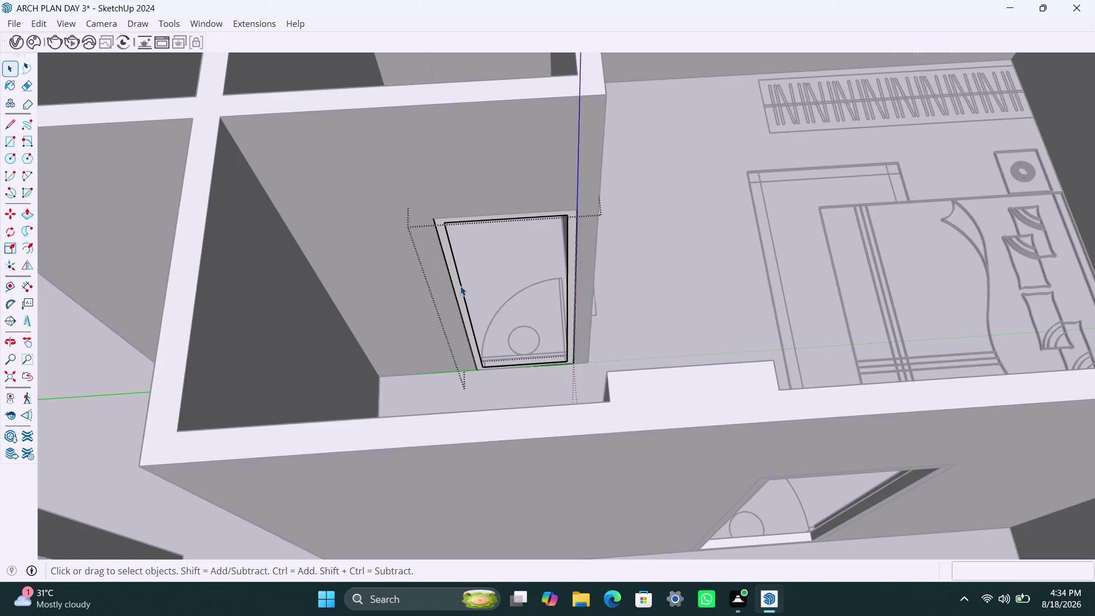
click(452, 278)
key(p)
click(455, 279)
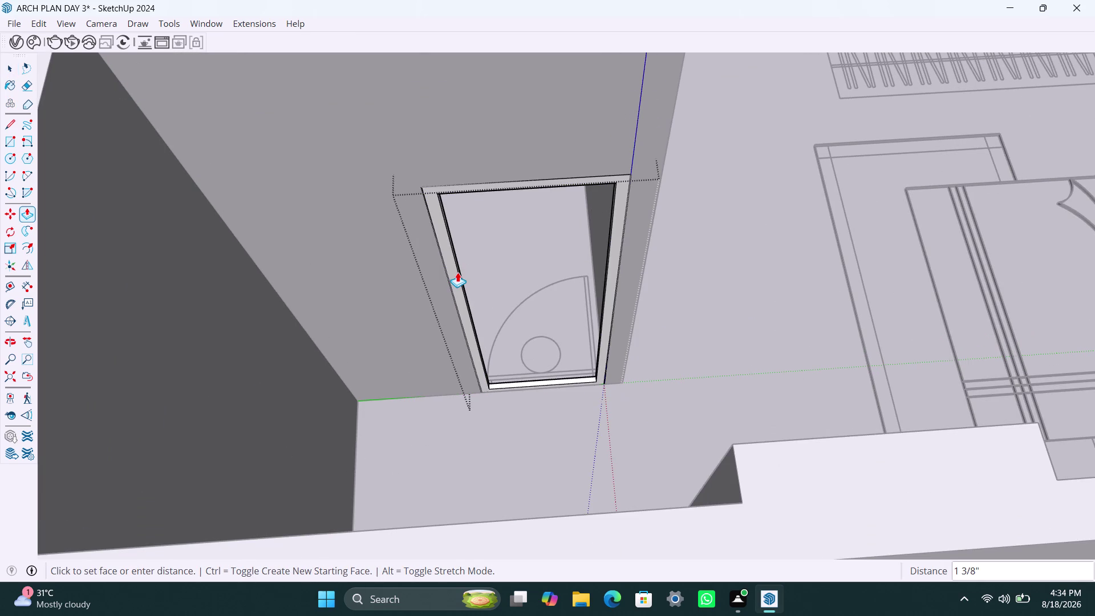
text(2.5")
key(Return)
key(space)
Zoom out and orbit around the house to survey the whole floor plan.
scroll(down, 3)
scroll(down, 3)
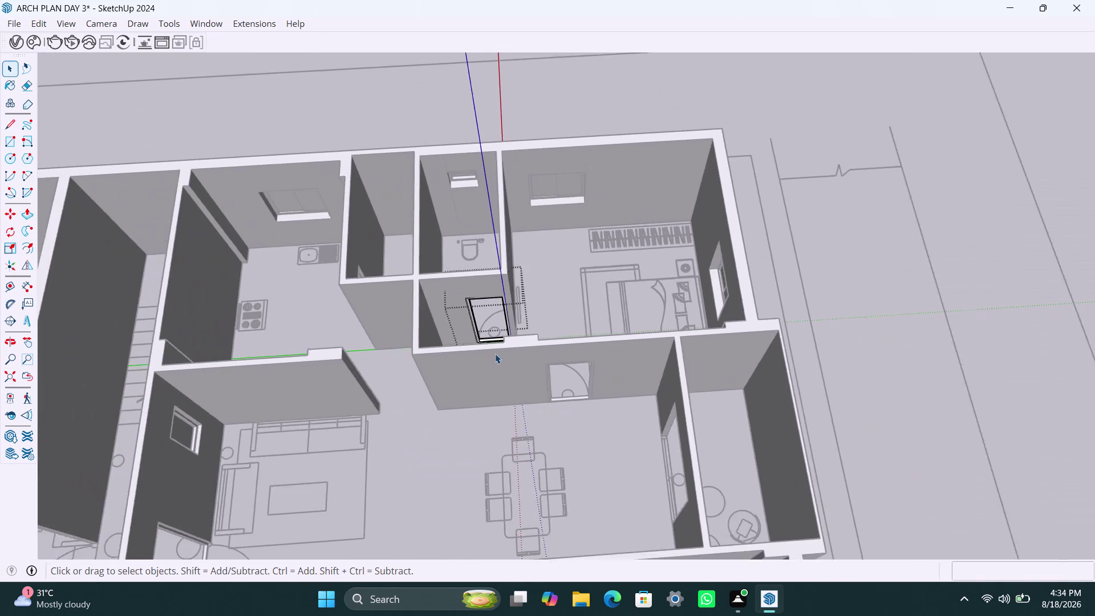
scroll(down, 3)
middle_drag(492, 406, 831, 376)
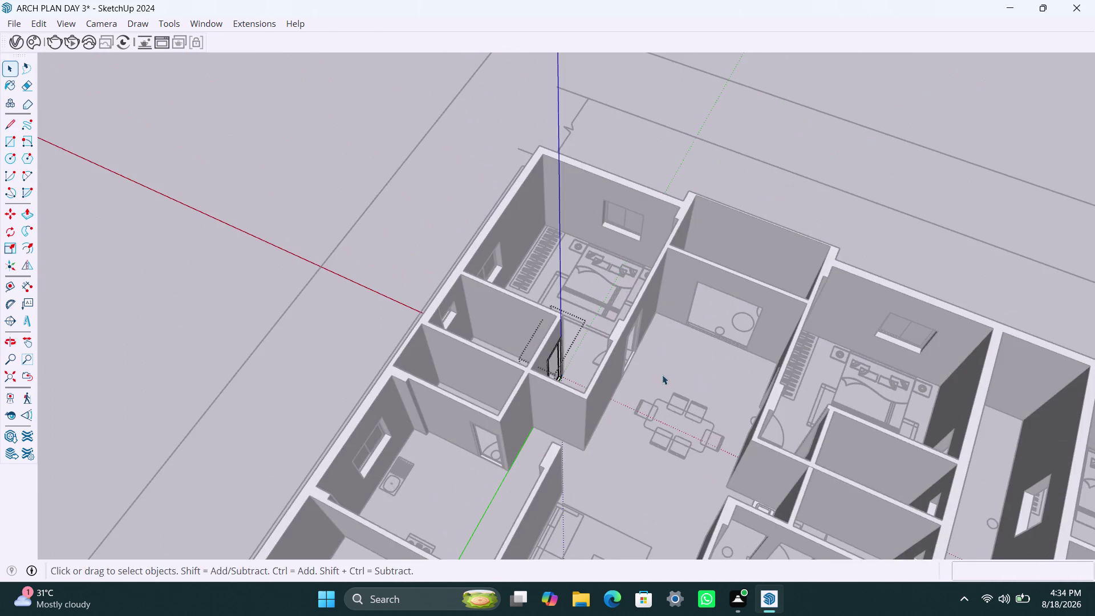
middle_drag(662, 374, 760, 390)
middle_drag(646, 353, 590, 383)
scroll(up, 3)
click(782, 141)
scroll(up, 3)
middle_drag(660, 290, 611, 308)
scroll(up, 3)
middle_drag(648, 394, 714, 396)
scroll(up, 3)
middle_drag(621, 345, 595, 354)
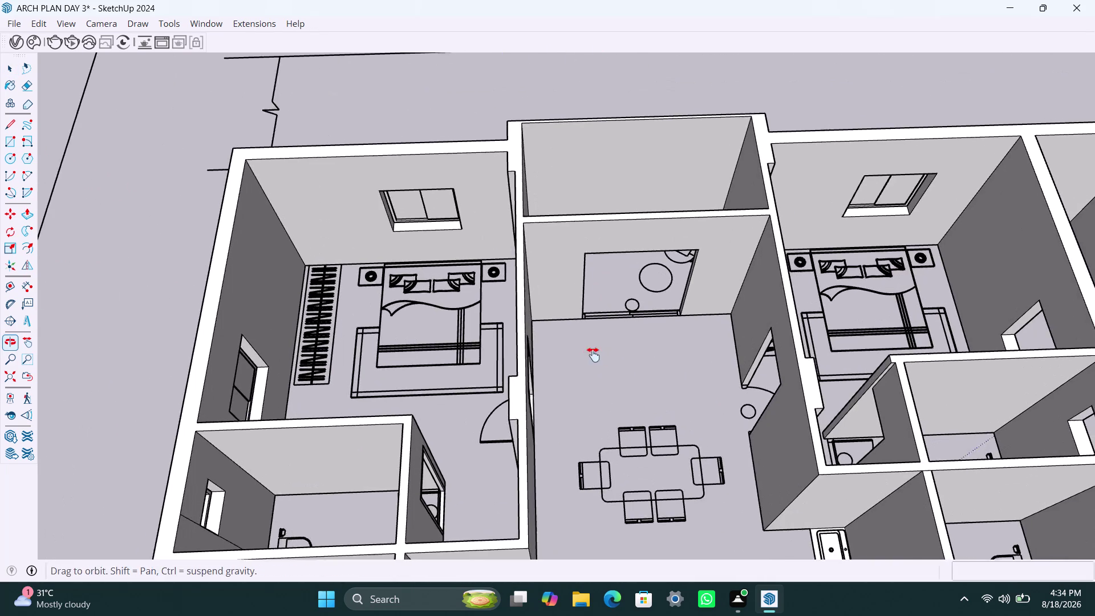
Draw a rectangle filling the wall opening beyond the dining table and group it.
middle_drag(595, 354, 569, 361)
key(r)
drag(535, 267, 545, 275)
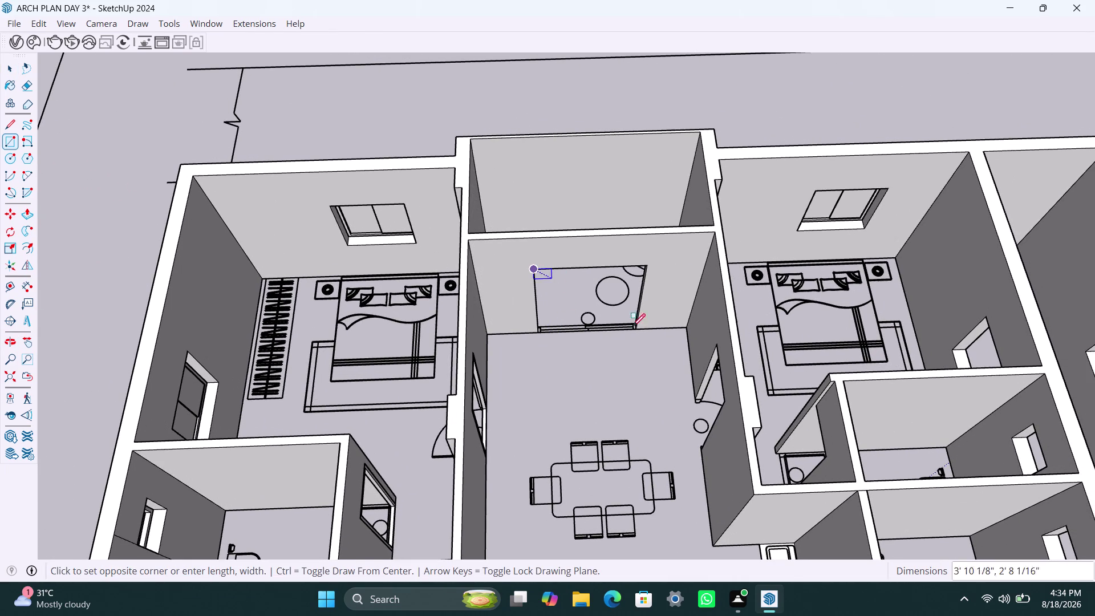
click(636, 329)
key(space)
double_click(618, 296)
right_click(618, 296)
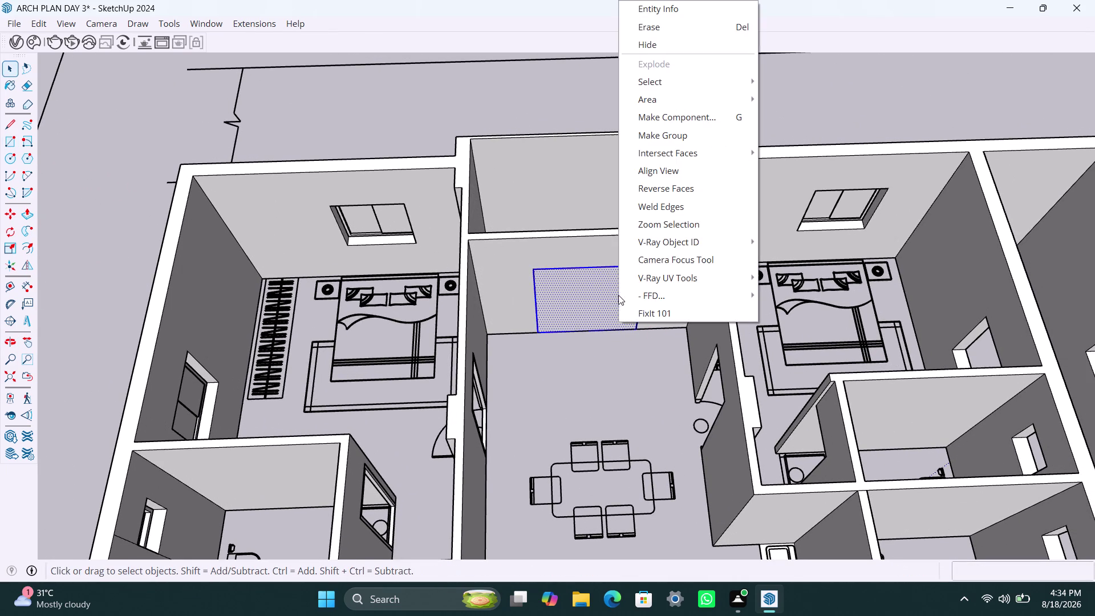
click(668, 139)
triple_click(575, 305)
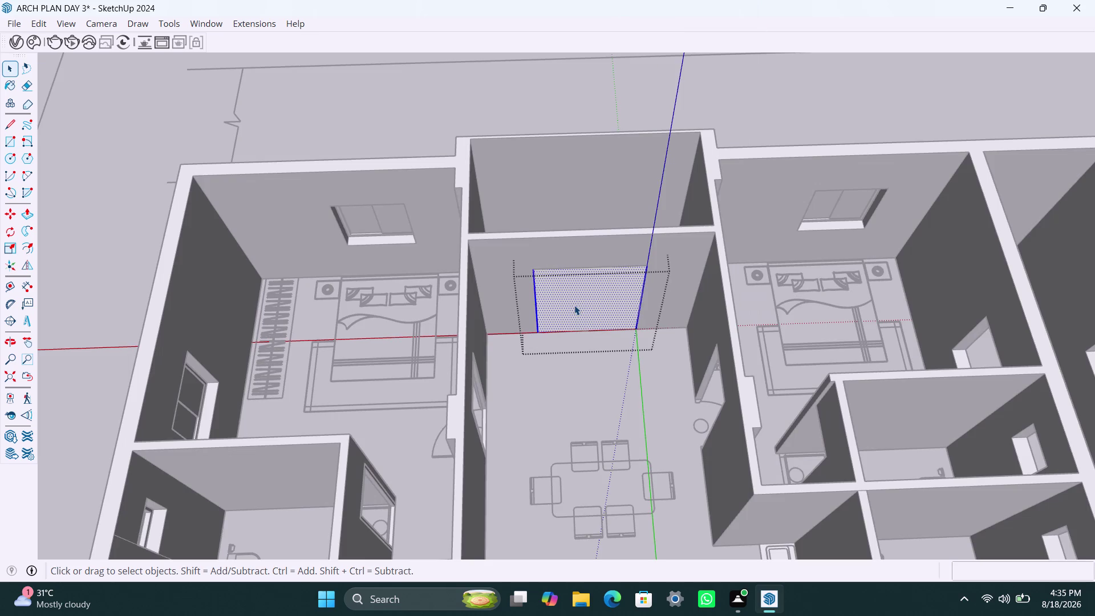
Offset the rectangle 2" inward and delete the centre face to form the frame.
key(f)
click(571, 304)
text(2)
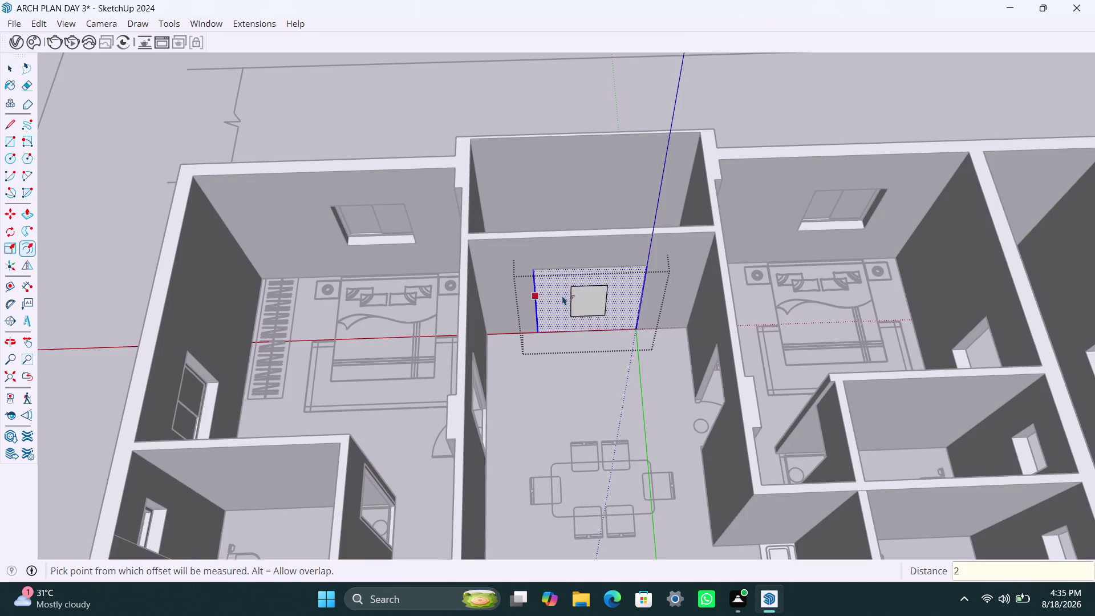
text(")
key(Return)
key(space)
click(597, 292)
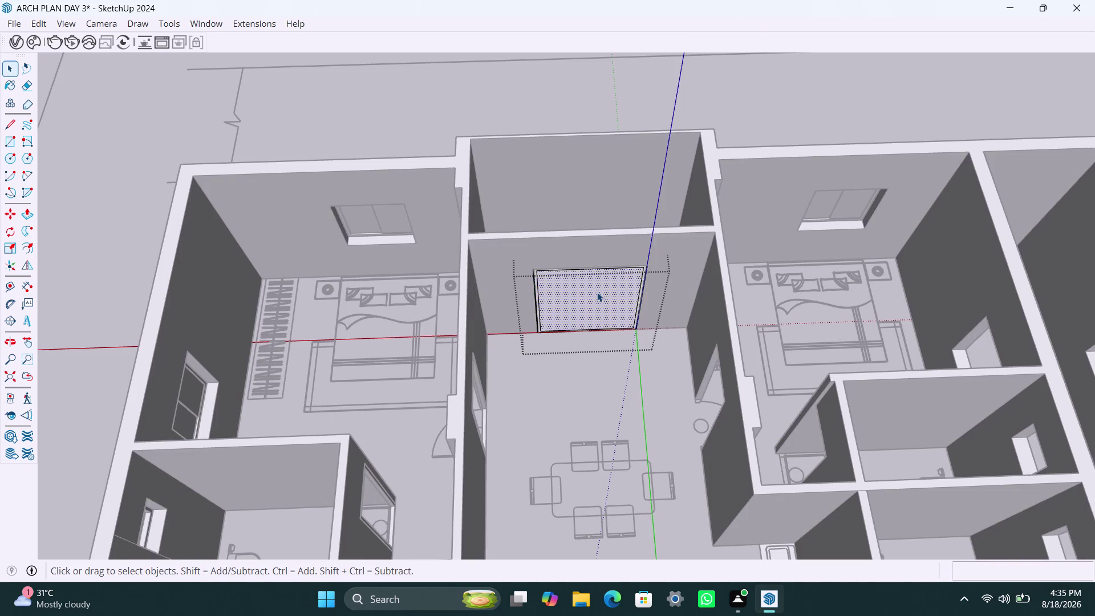
key(Delete)
Push/Pull the frame face 1.5", then another 1.5" deeper.
scroll(up, 3)
click(534, 313)
scroll(up, 3)
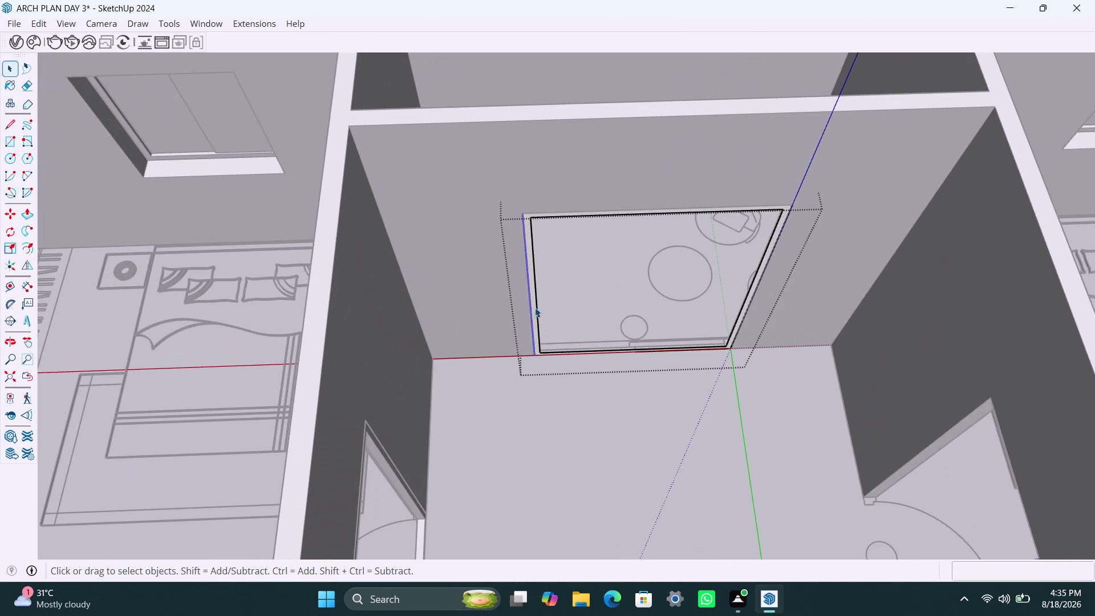
scroll(up, 3)
click(532, 297)
key(p)
click(532, 297)
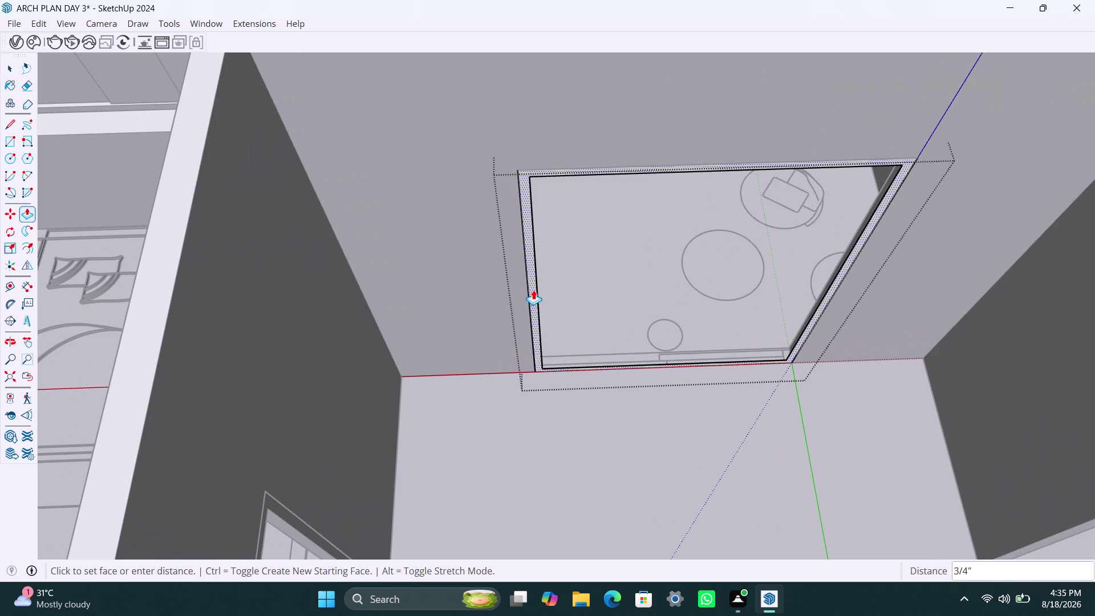
text(1.5")
key(Return)
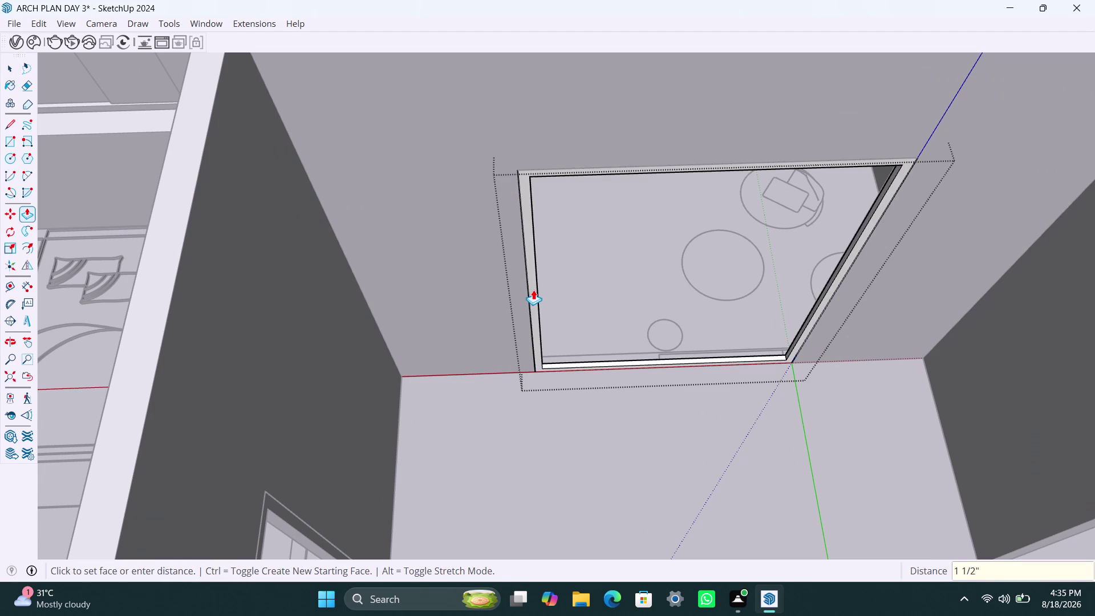
click(544, 290)
click(539, 309)
text(1)
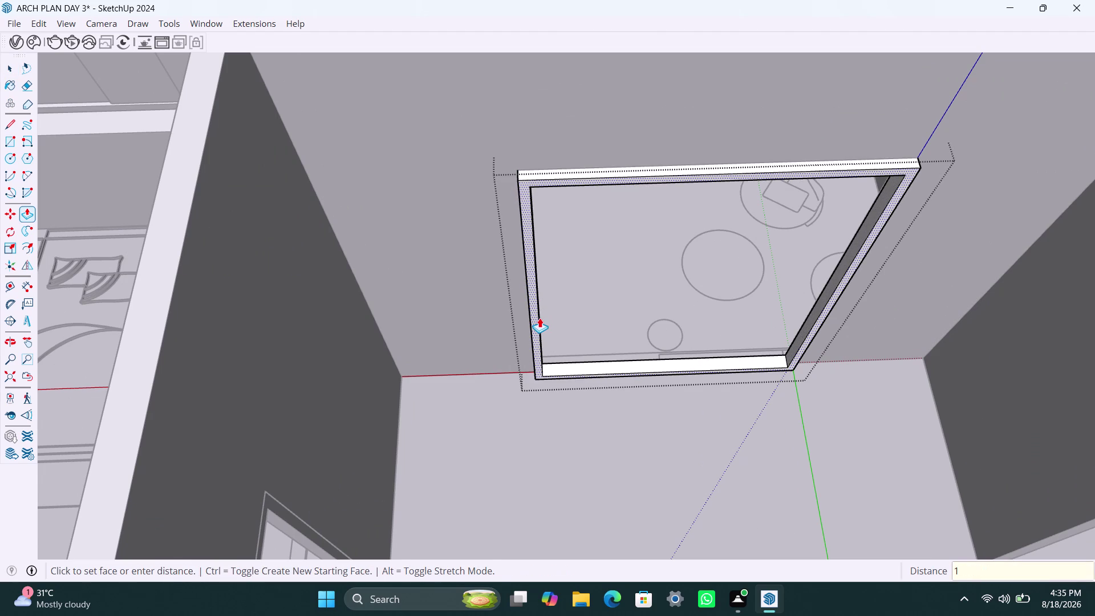
text(.5")
key(Return)
key(space)
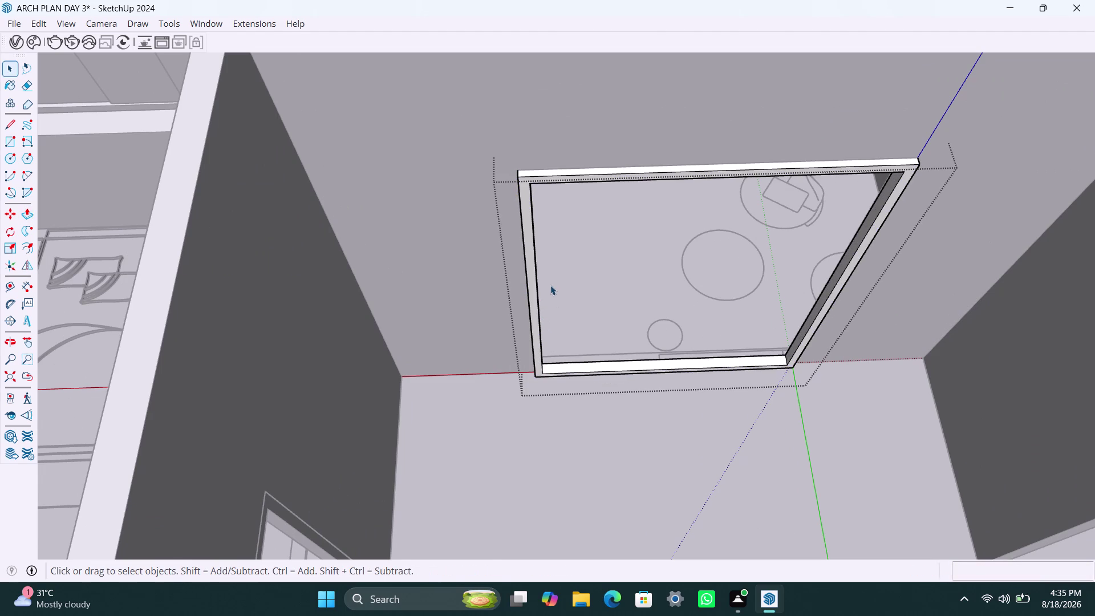
Draw the left pane rectangle inside the frame and delete the right half face.
key(r)
click(535, 186)
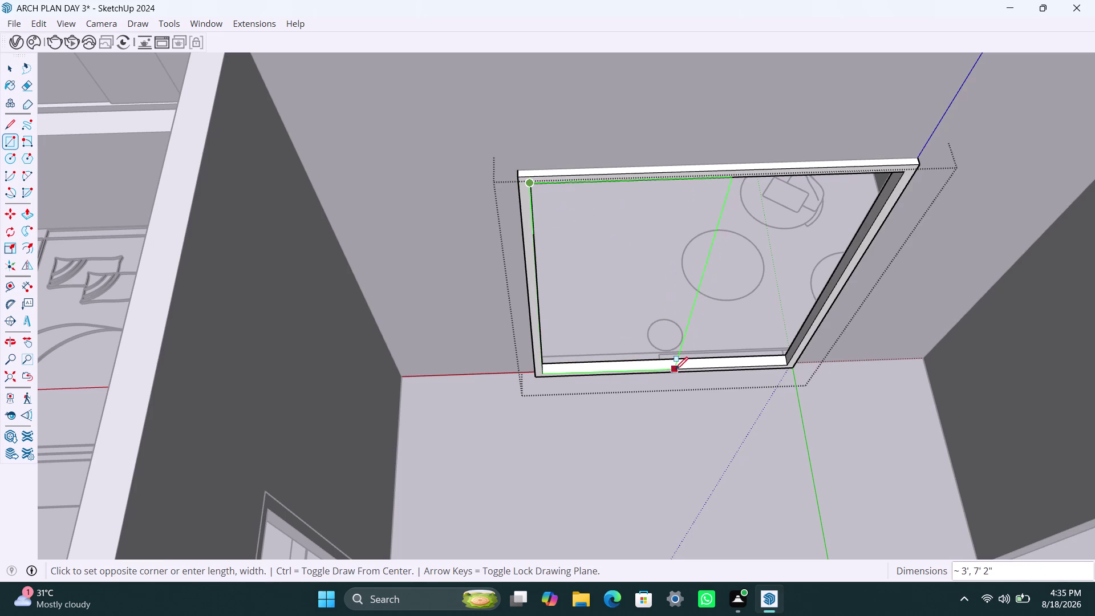
click(670, 369)
key(space)
double_click(756, 315)
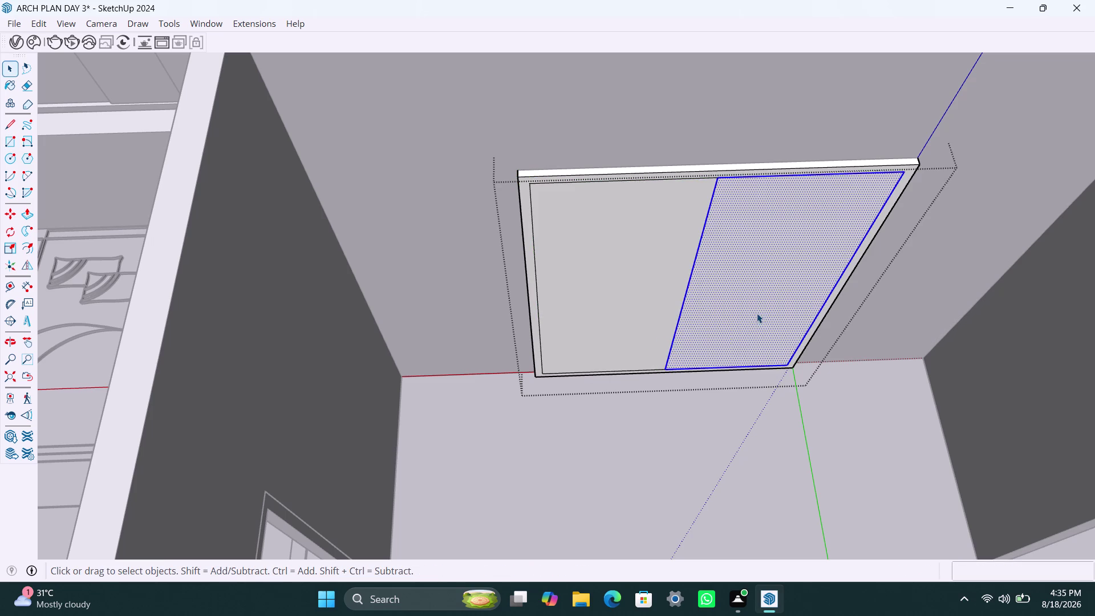
key(Delete)
key(ctrl+z)
click(746, 289)
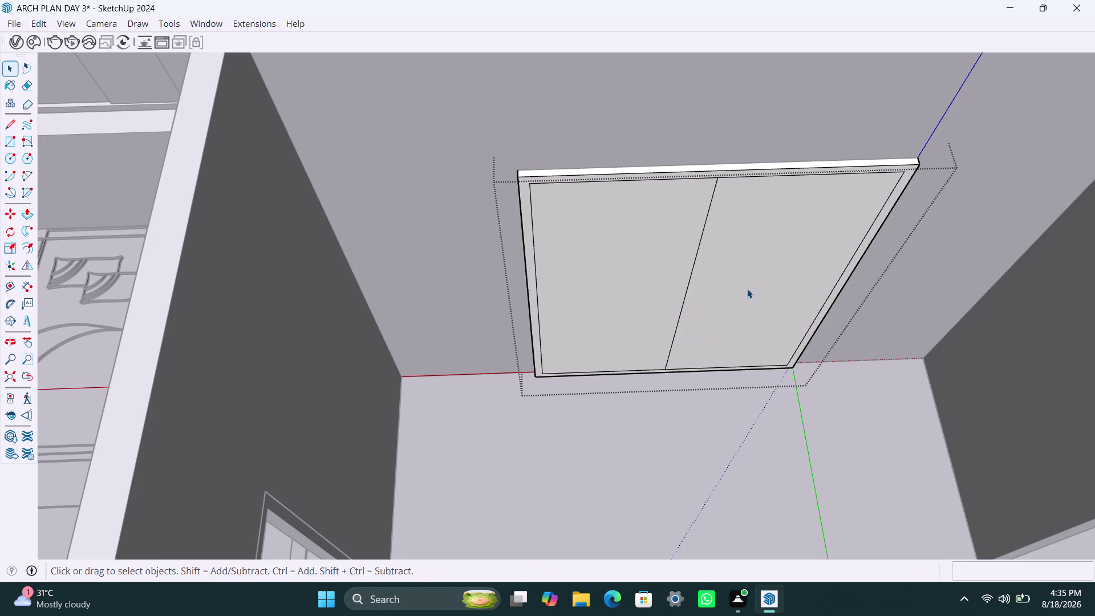
key(Delete)
Group the left pane and push/pull it to 18mm thick.
double_click(636, 294)
right_click(636, 294)
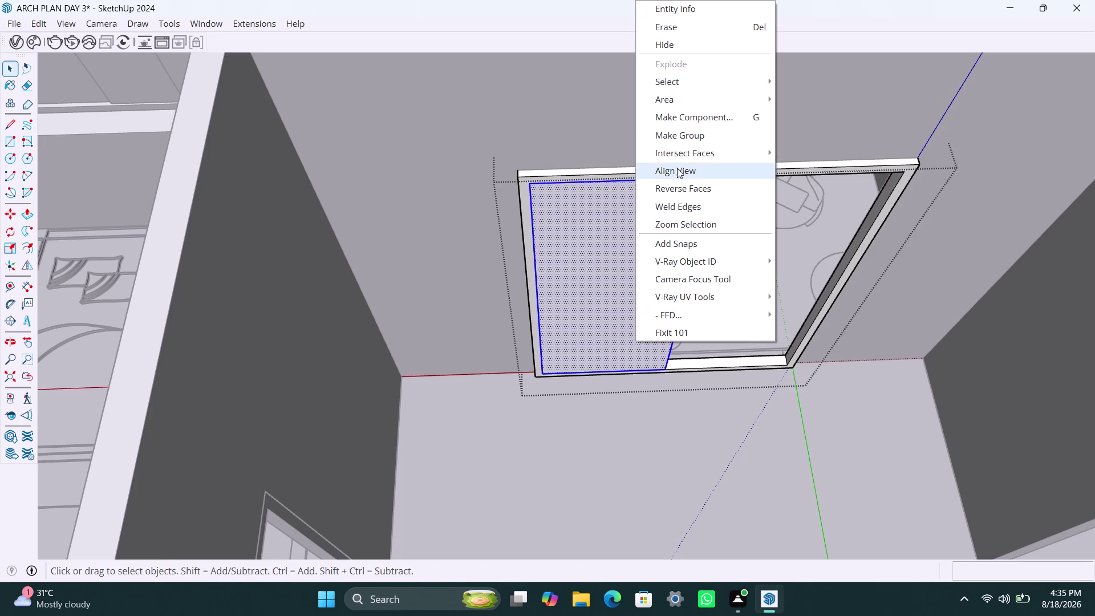
click(677, 138)
double_click(643, 262)
key(p)
click(643, 262)
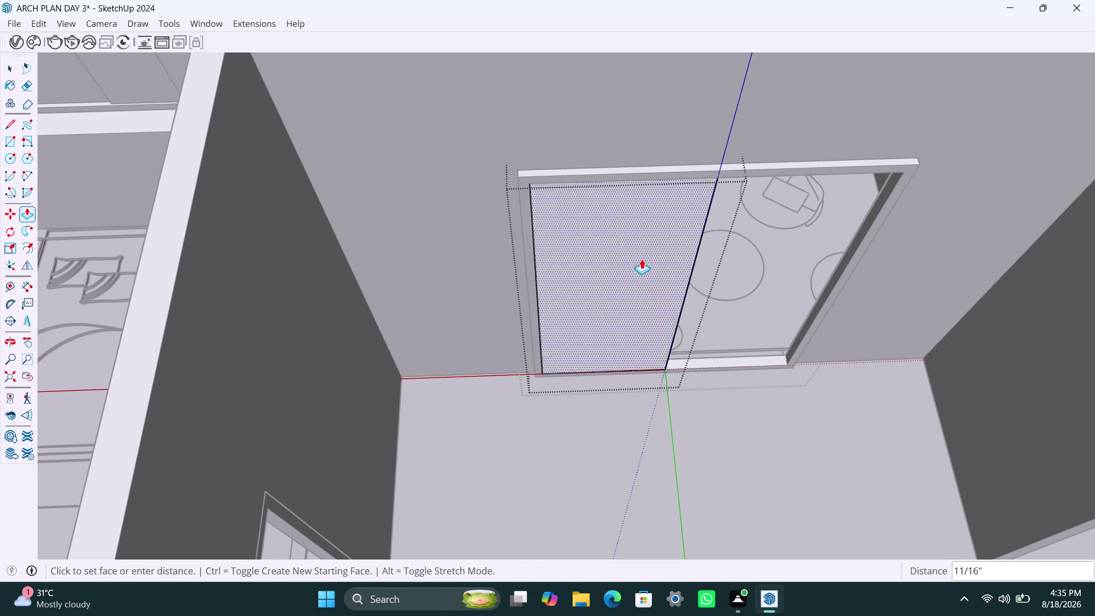
text(18mm)
key(Return)
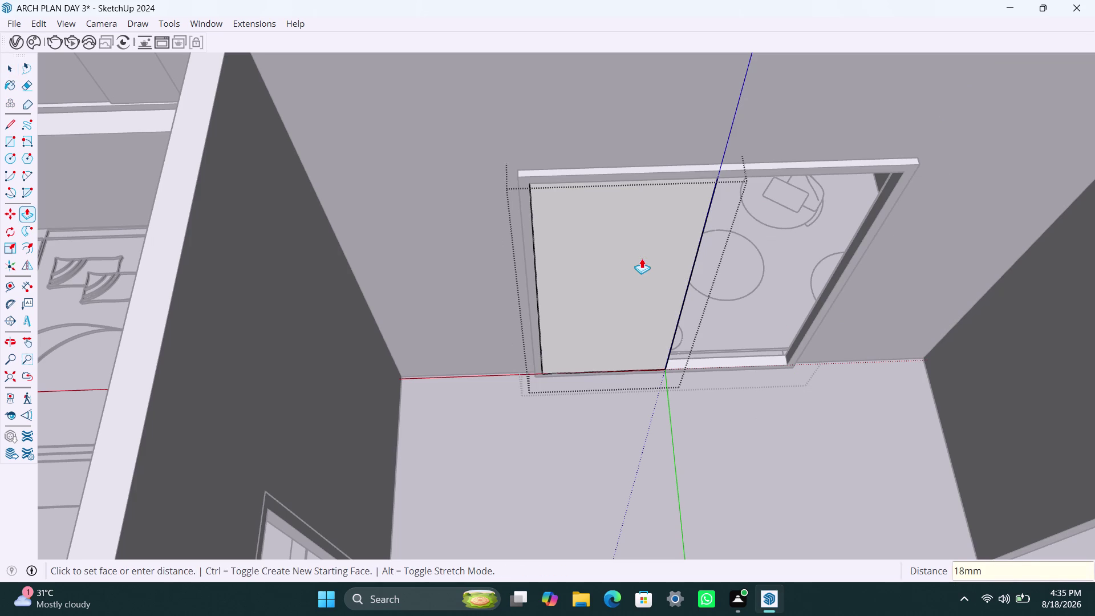
key(space)
click(682, 427)
click(655, 348)
scroll(up, 3)
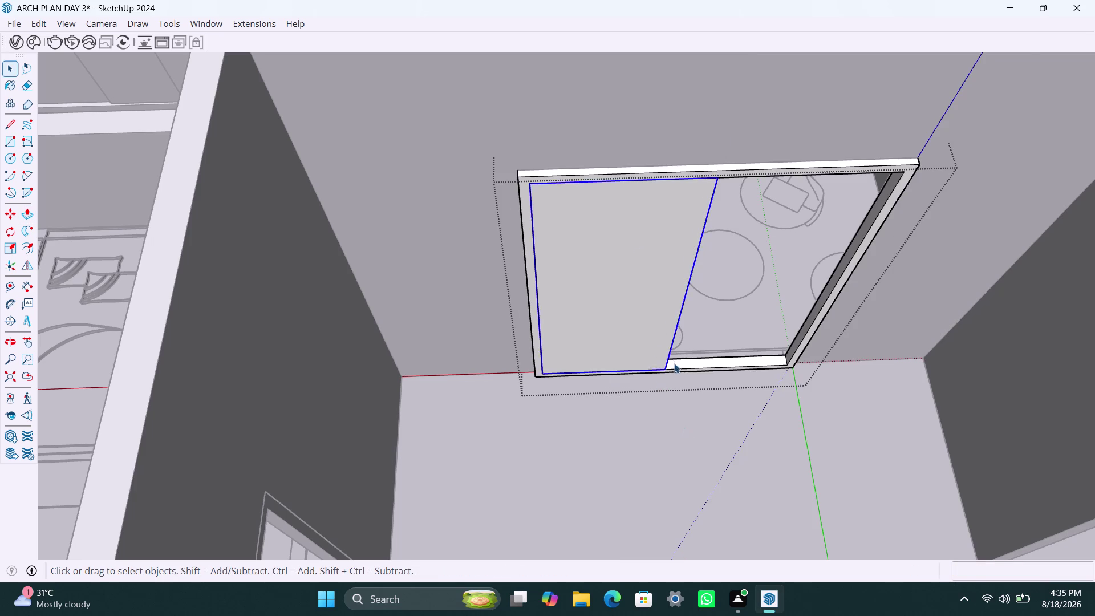
Set the left pane inside the frame and copy it onto the right half.
scroll(up, 3)
middle_drag(666, 392, 640, 360)
scroll(up, 3)
key(m)
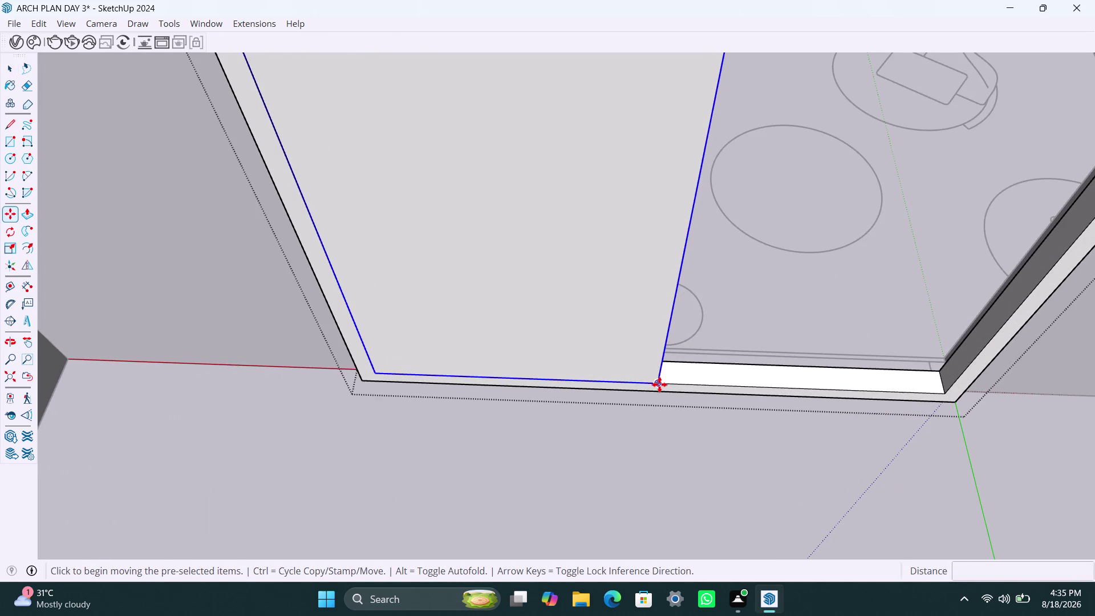
click(659, 384)
click(657, 372)
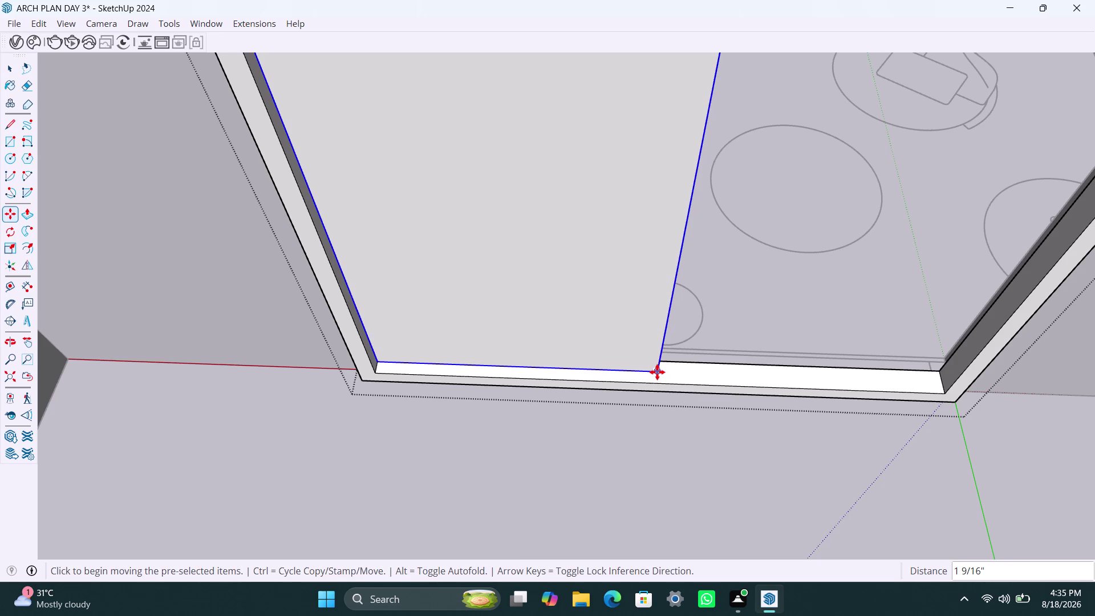
key(m)
click(662, 374)
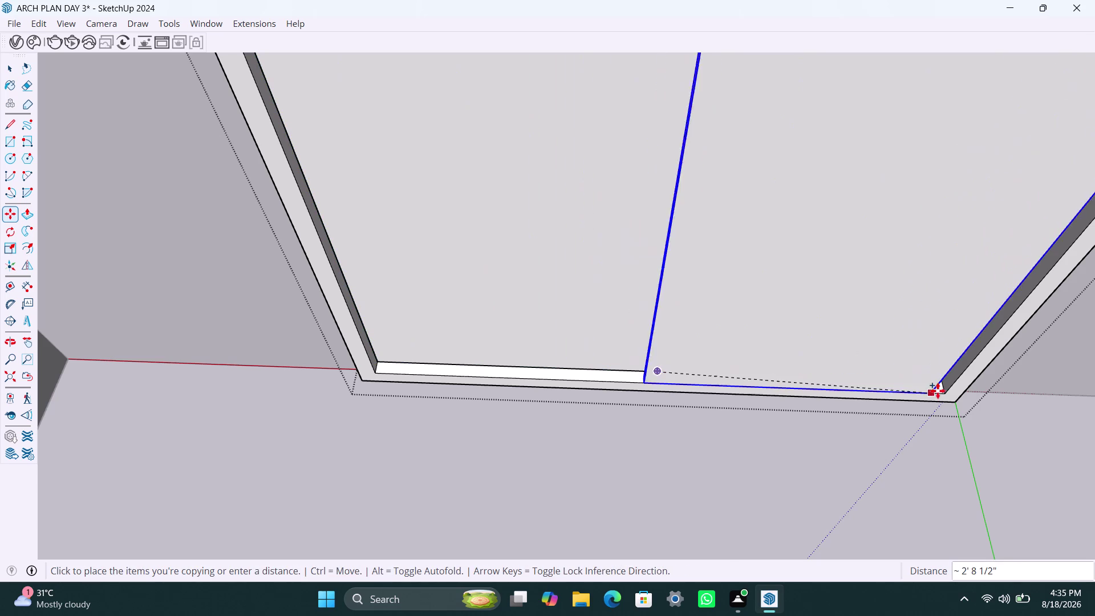
click(945, 393)
Shift the copied pane back so it sits behind the left pane.
scroll(up, 3)
middle_drag(655, 392, 724, 420)
scroll(up, 3)
scroll(up, 3)
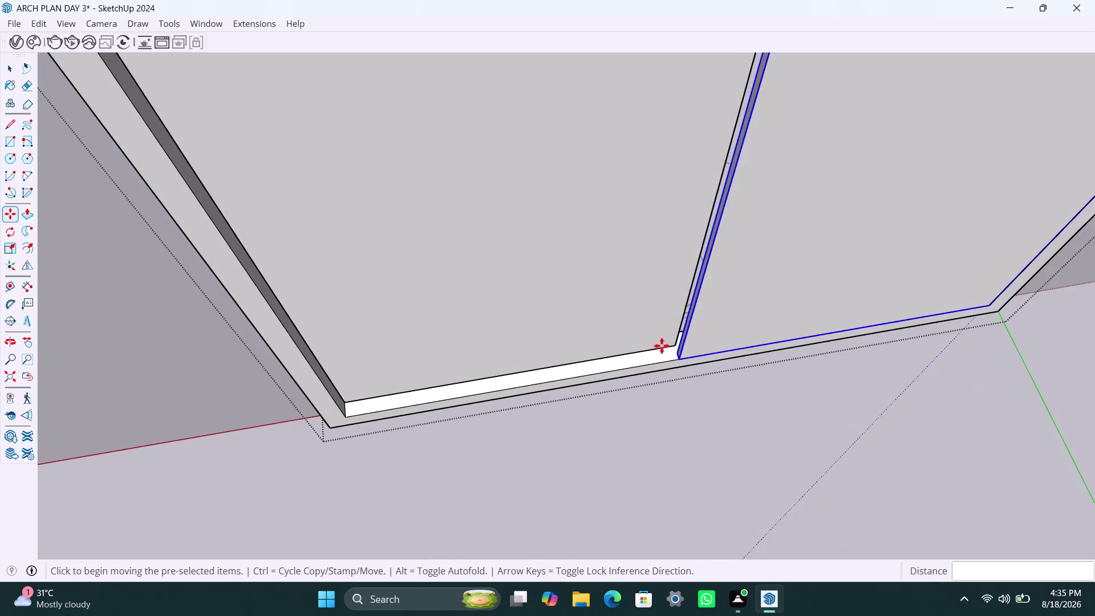
scroll(up, 3)
click(682, 355)
click(678, 345)
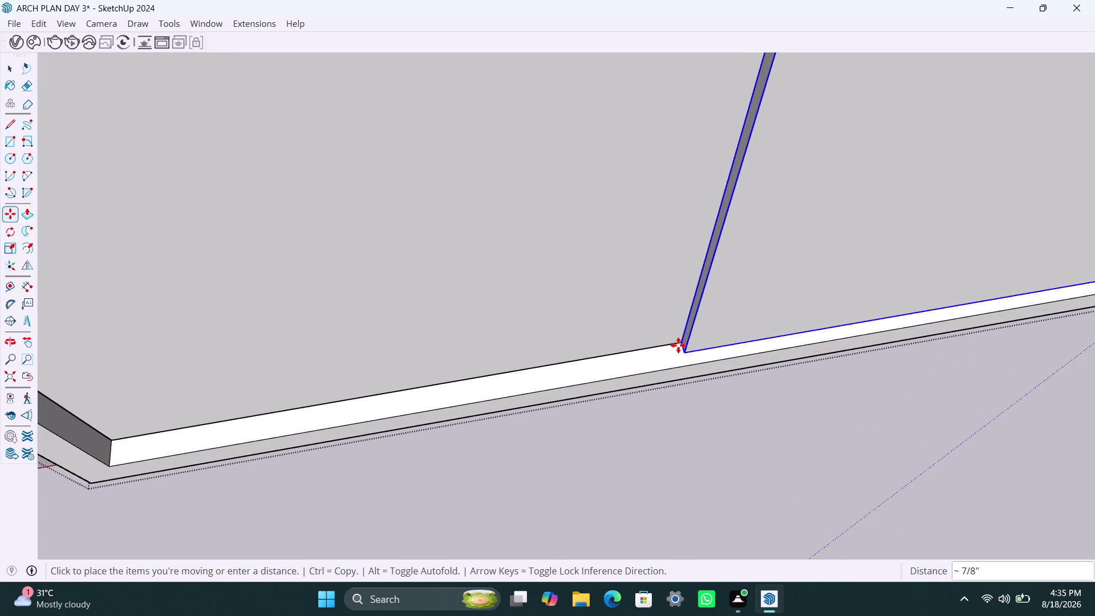
scroll(down, 3)
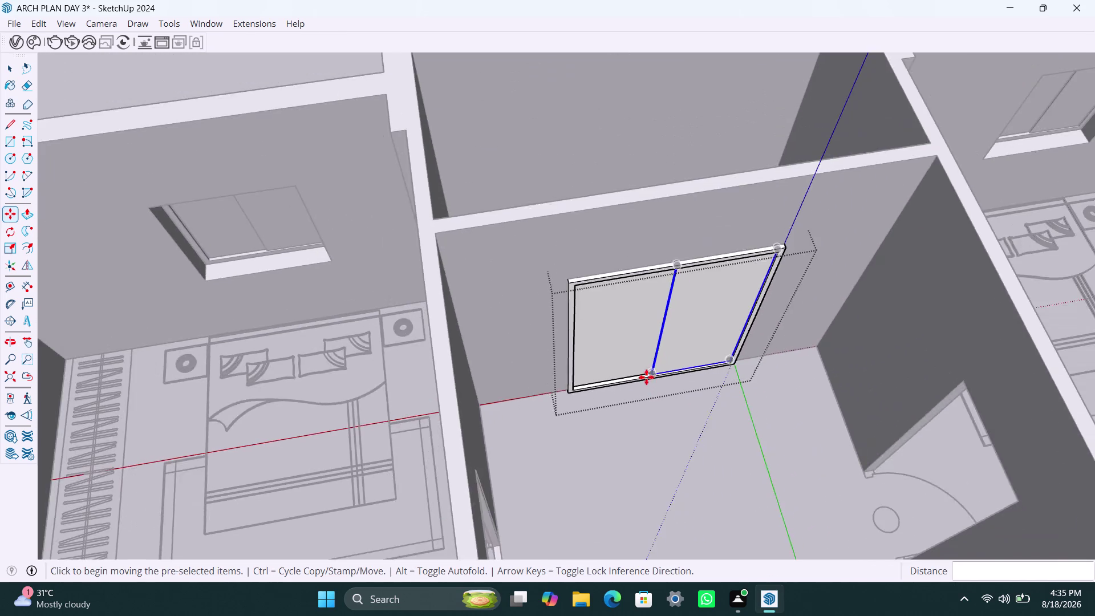
scroll(down, 3)
scroll(down, 3)
Orbit and pan around the house to face the next wall opening.
middle_drag(632, 391, 954, 389)
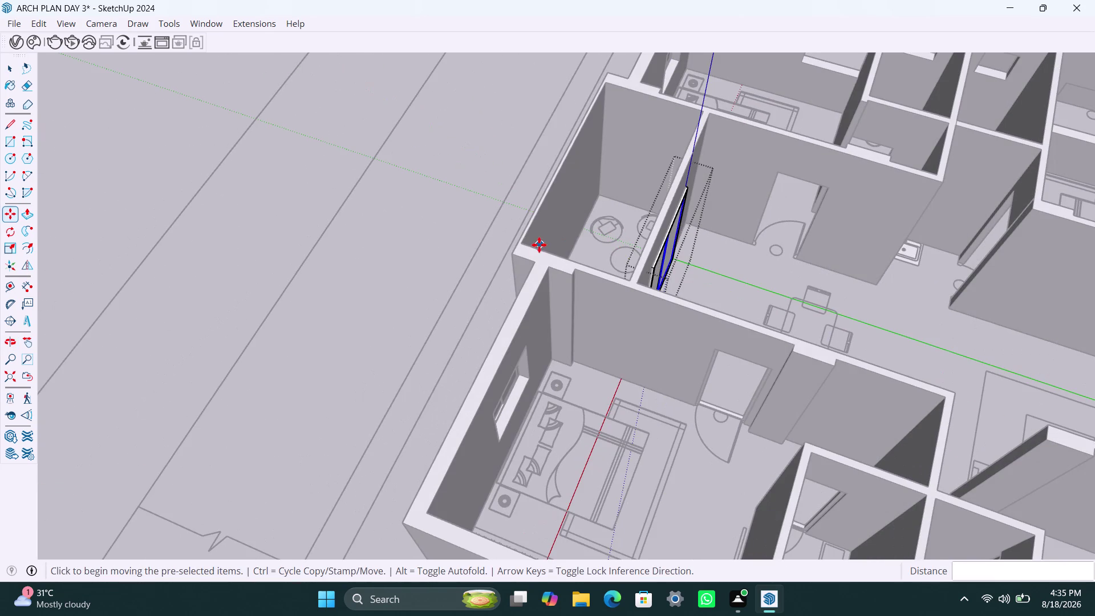
middle_drag(539, 246, 503, 338)
scroll(up, 3)
middle_drag(675, 279, 816, 297)
scroll(up, 3)
middle_drag(622, 235, 599, 249)
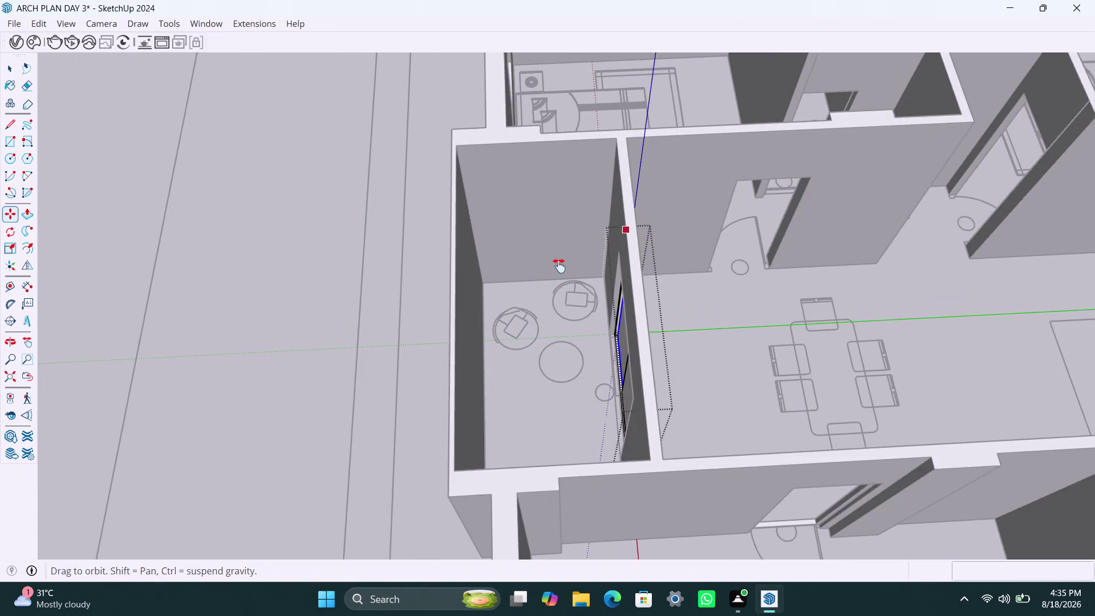
middle_drag(599, 249, 429, 316)
key(space)
click(733, 344)
middle_click(528, 266)
scroll(up, 3)
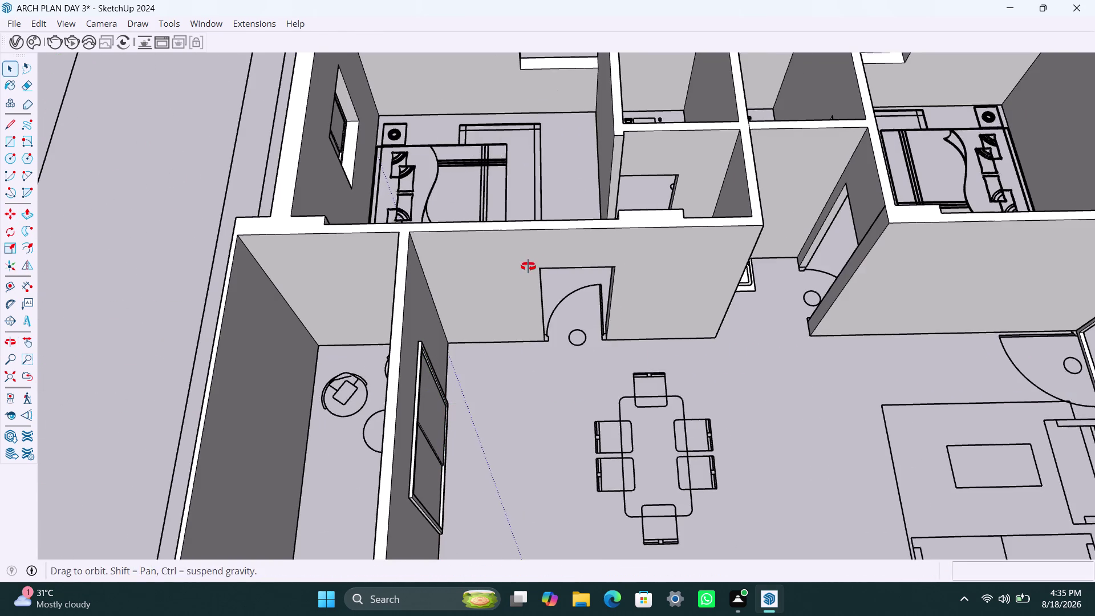
Draw a rectangle over the new wall opening and make it a group.
key(r)
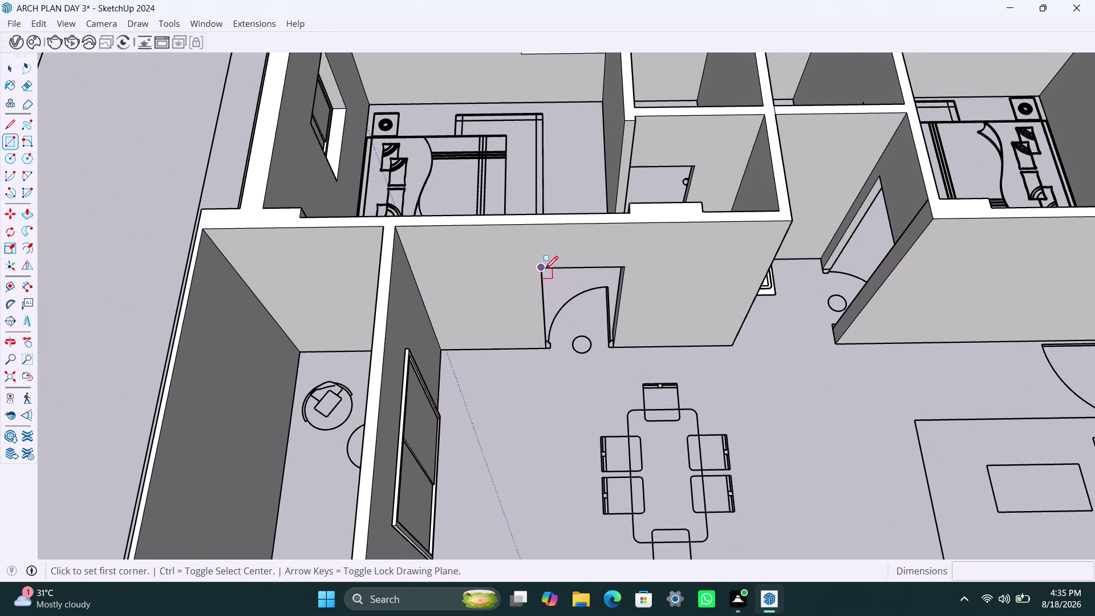
drag(542, 268, 553, 283)
click(613, 344)
key(space)
double_click(581, 311)
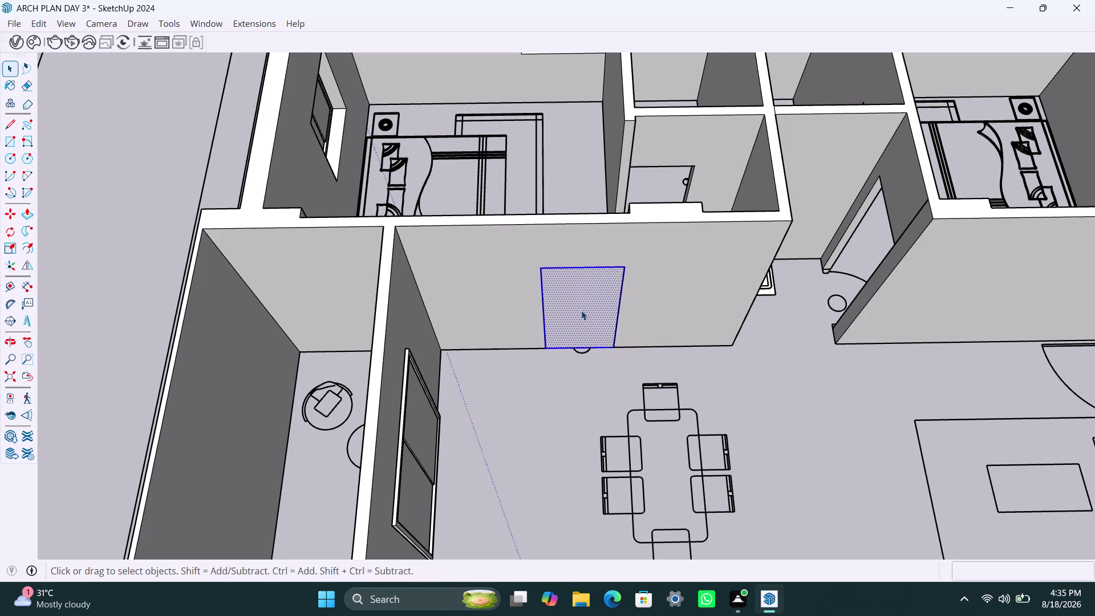
right_click(582, 311)
click(642, 139)
double_click(572, 335)
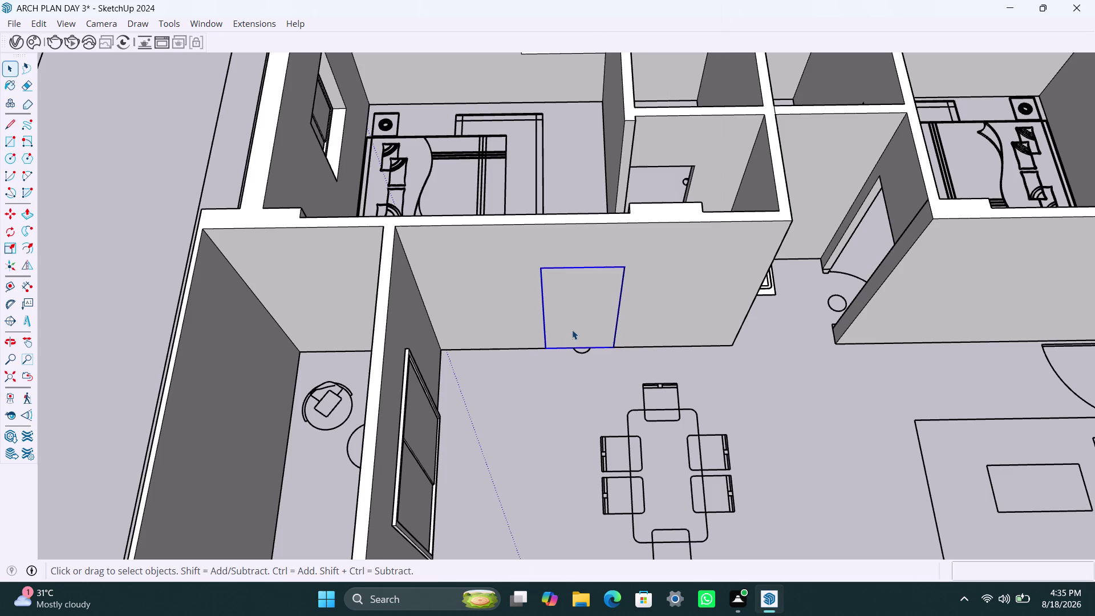
Offset the rectangle 2" inward and delete the centre face.
double_click(572, 324)
click(573, 323)
key(f)
click(565, 315)
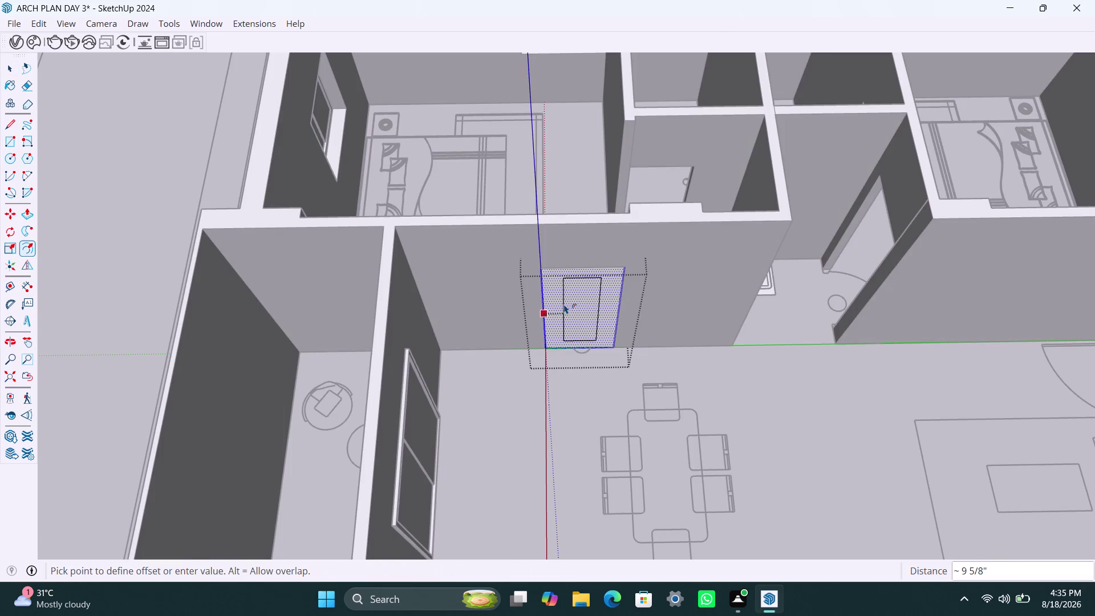
text(2")
key(Return)
key(space)
click(564, 303)
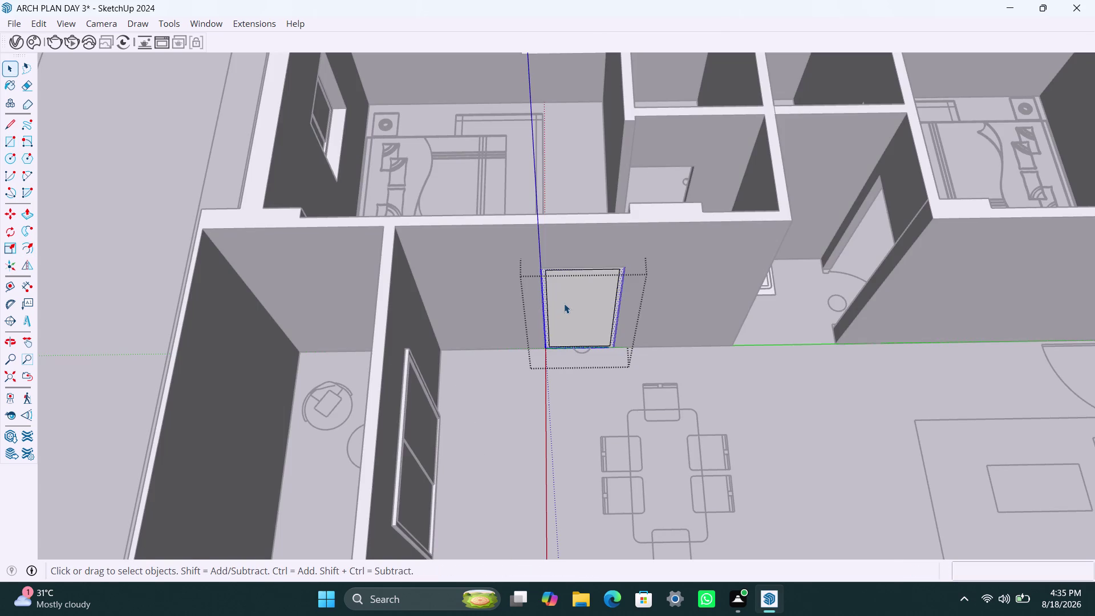
key(Delete)
Pull the frame face out 2.5" from the wall.
scroll(up, 3)
click(548, 292)
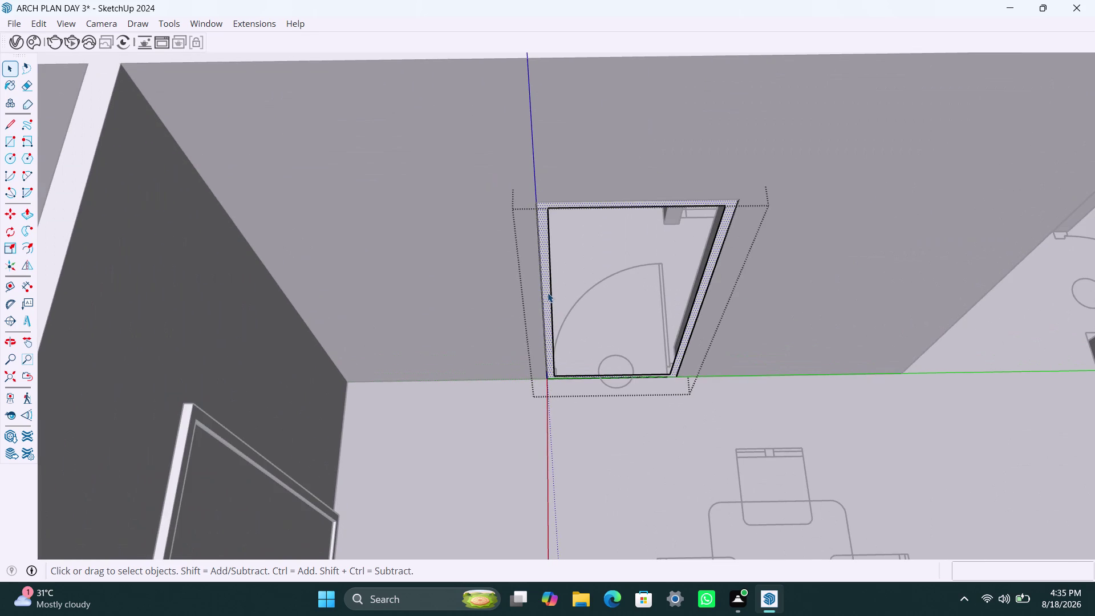
key(p)
drag(548, 293, 546, 278)
key(2)
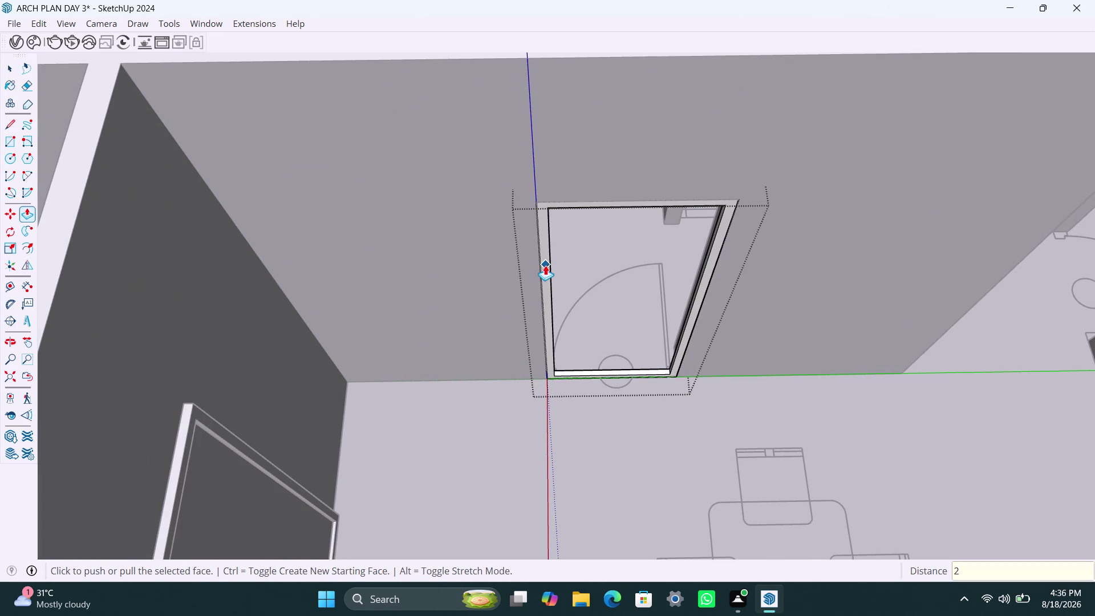
text(.5")
key(Return)
key(space)
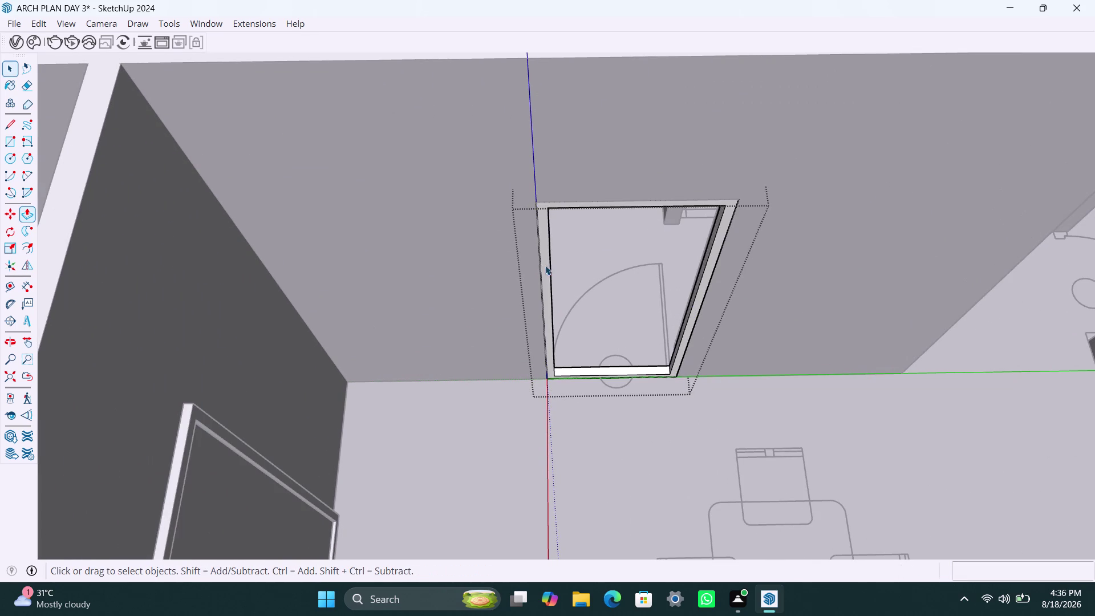
scroll(down, 3)
scroll(down, 3)
middle_drag(560, 252, 567, 314)
scroll(up, 3)
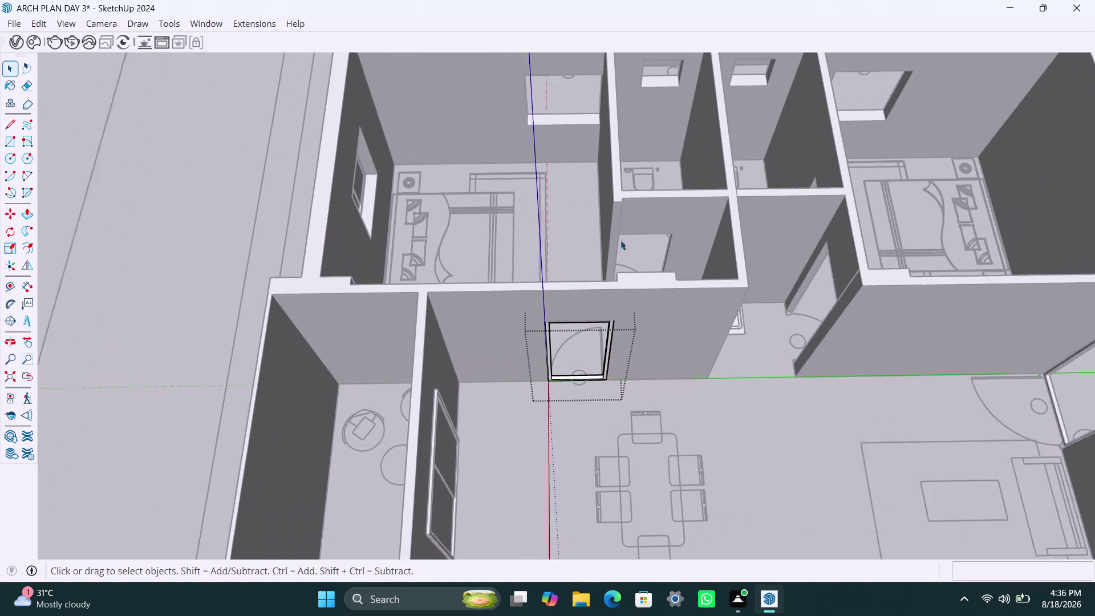
Orbit and zoom to the small room's opening beside the bedroom.
middle_drag(621, 240, 572, 244)
click(792, 286)
scroll(up, 3)
middle_drag(671, 247, 631, 285)
scroll(up, 3)
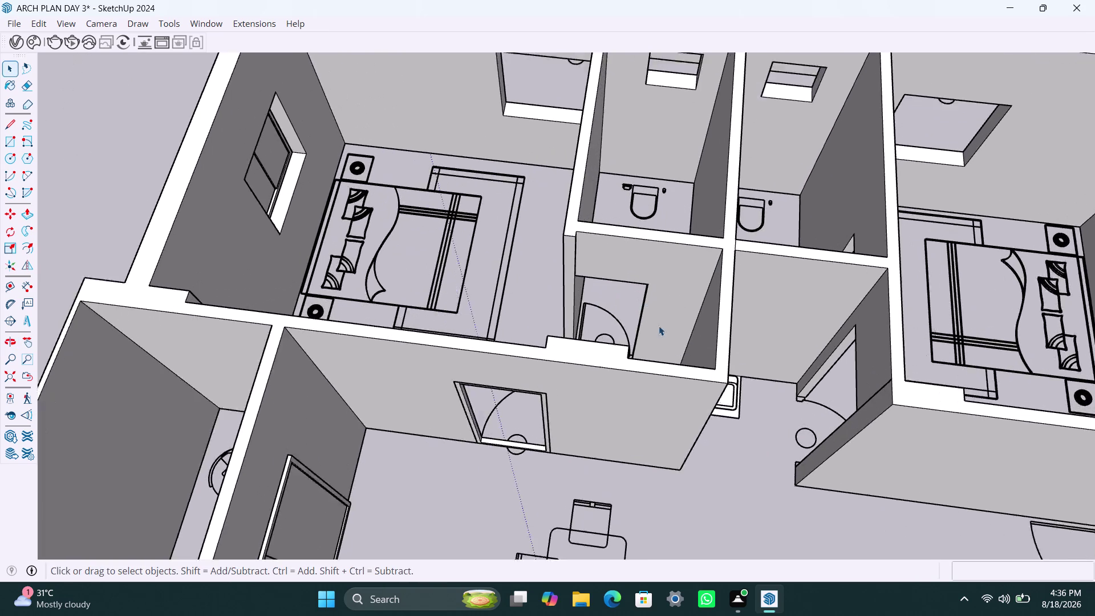
middle_drag(663, 335, 701, 361)
scroll(up, 3)
middle_click(578, 287)
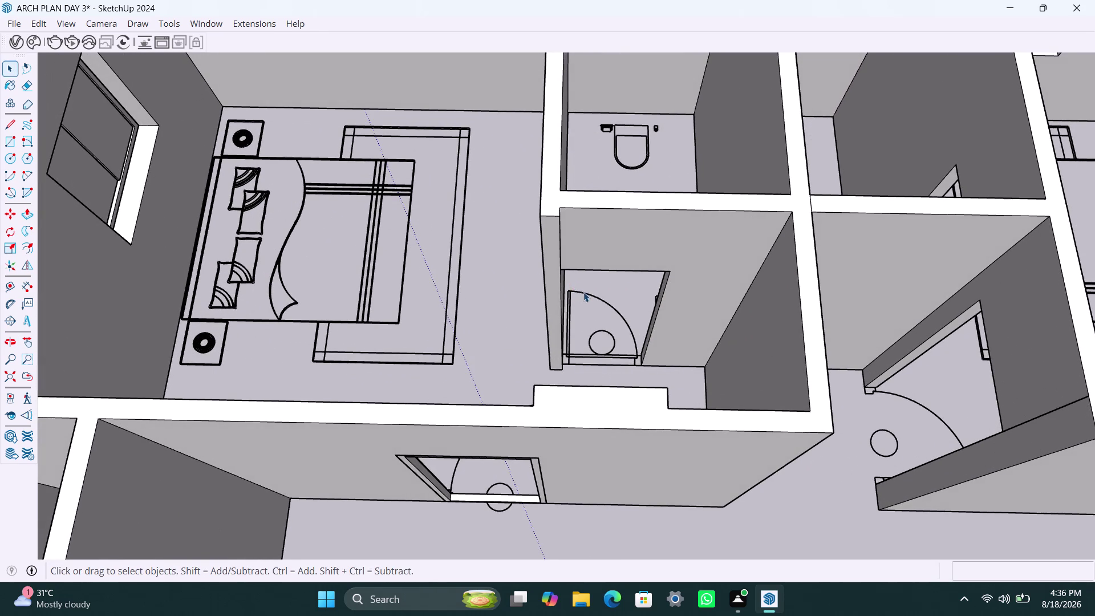
Draw the rectangle corner to corner across the bathroom doorway, after cancelling a misplaced start.
key(r)
click(564, 271)
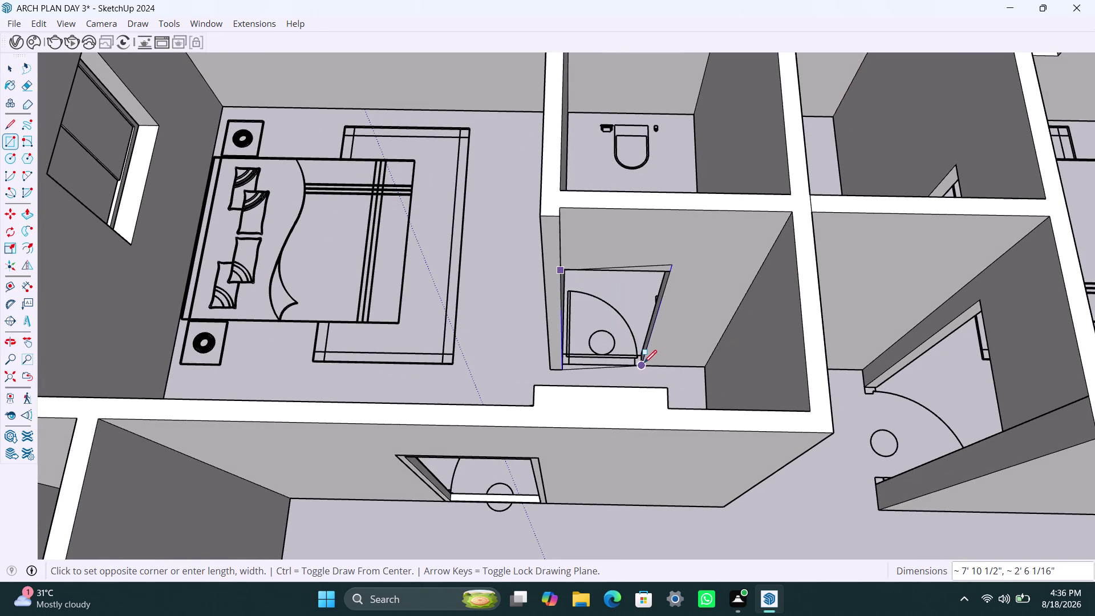
key(Escape)
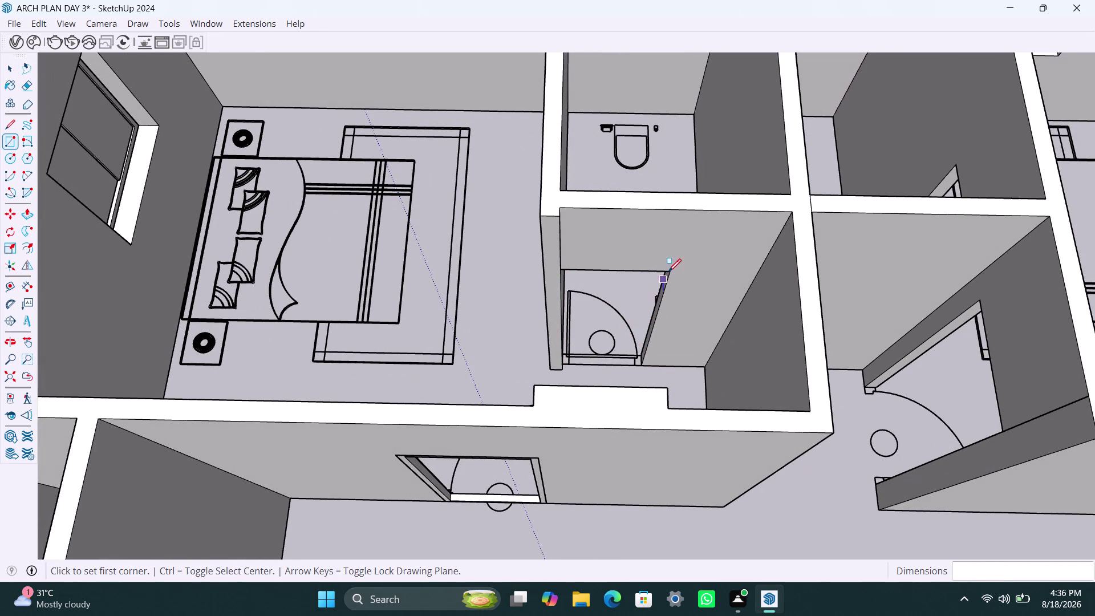
click(669, 272)
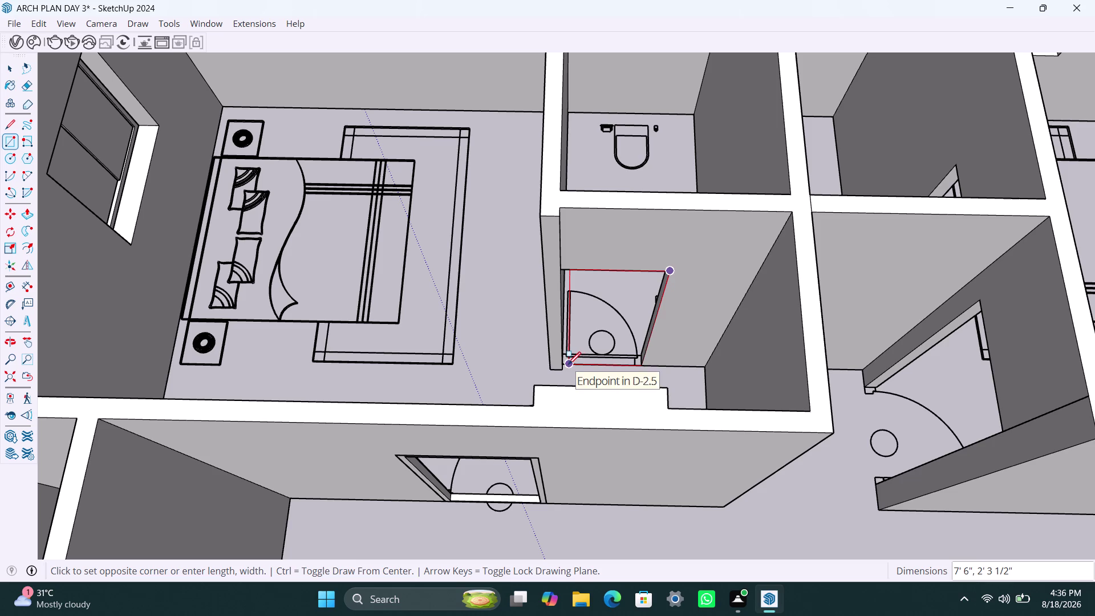
scroll(up, 3)
scroll(up, 3)
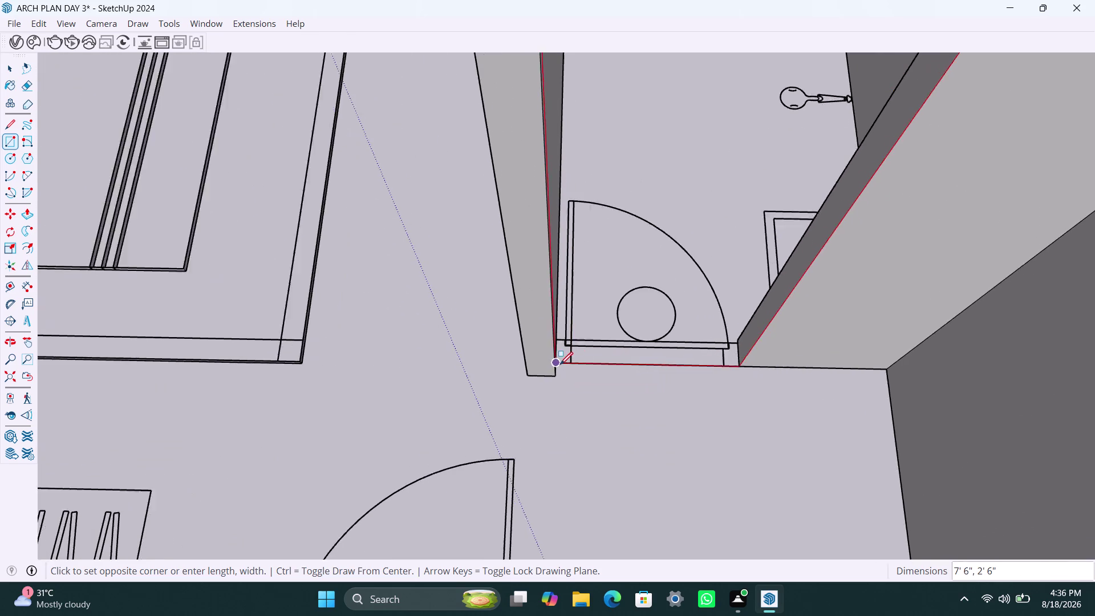
scroll(up, 3)
click(554, 361)
key(space)
double_click(641, 287)
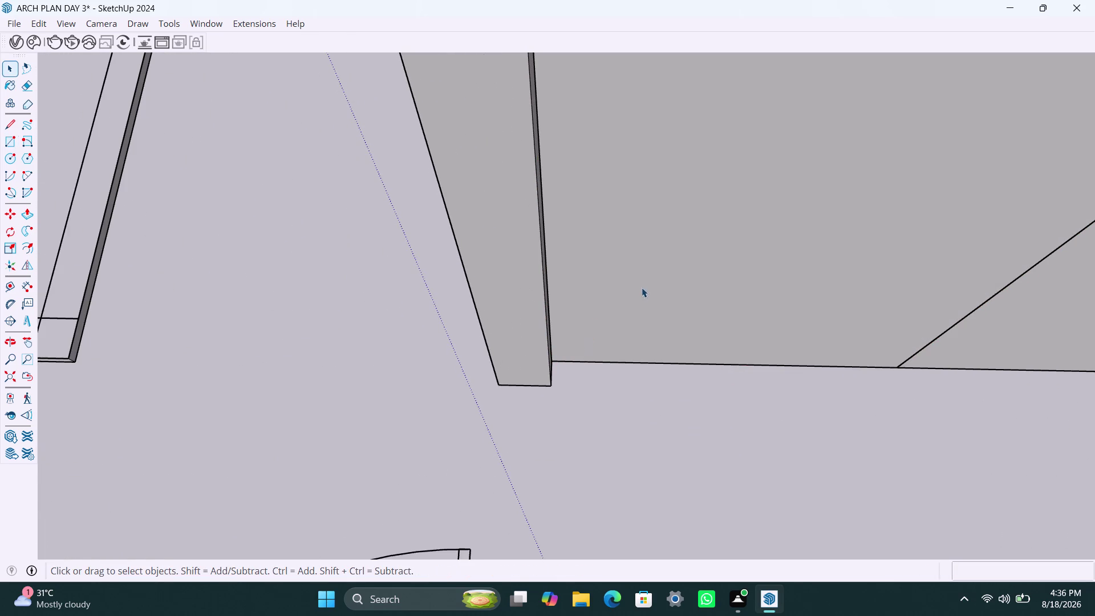
scroll(down, 3)
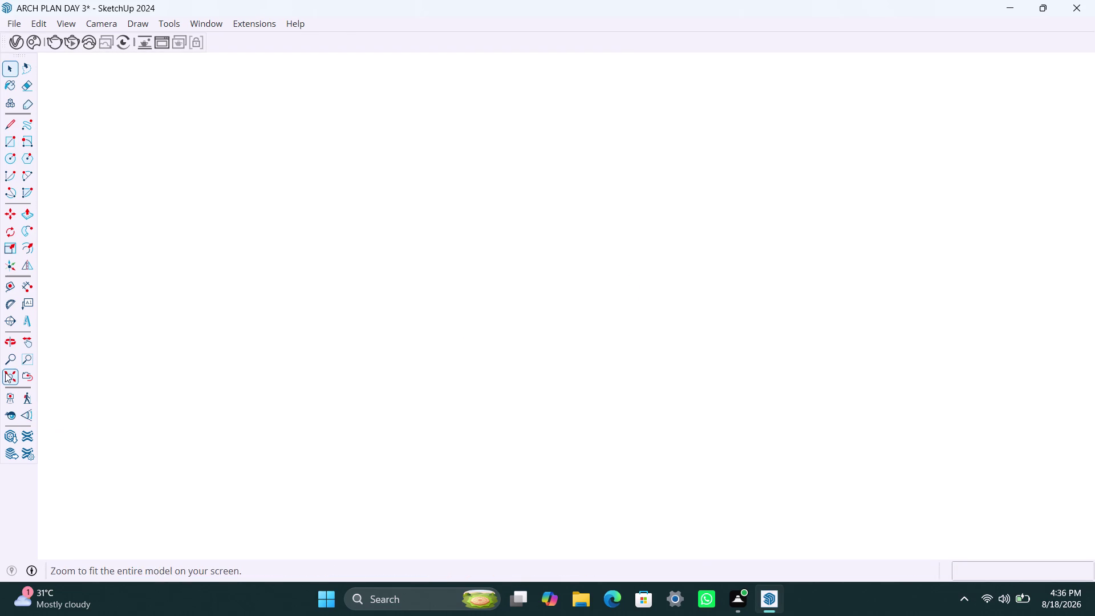
Offset the small room's rectangle 2" inward and delete the inner face.
click(4, 372)
scroll(up, 3)
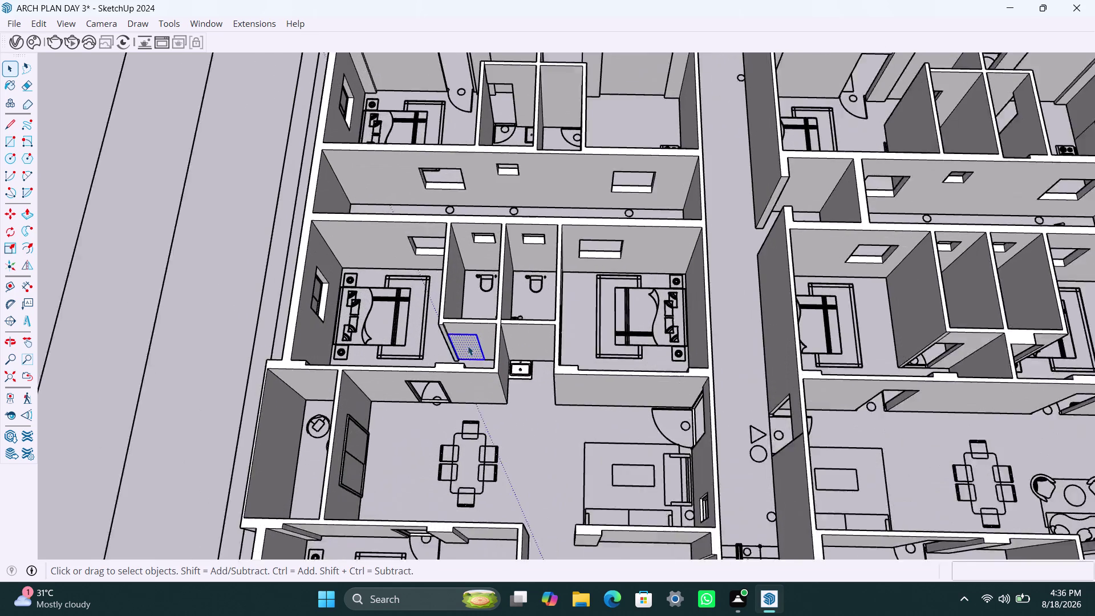
middle_drag(471, 353, 567, 350)
scroll(up, 3)
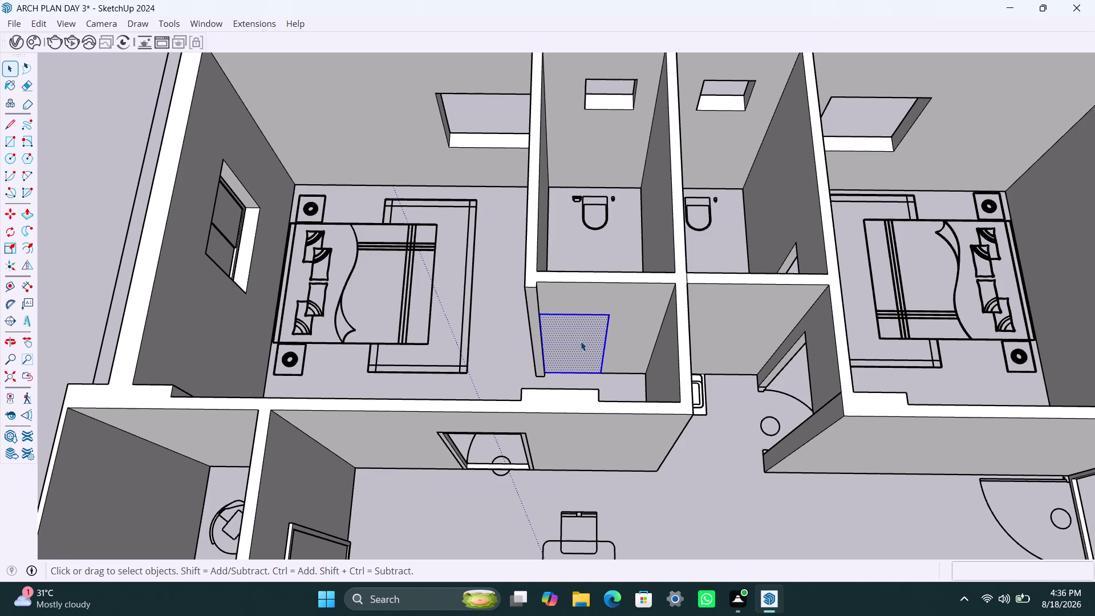
key(f)
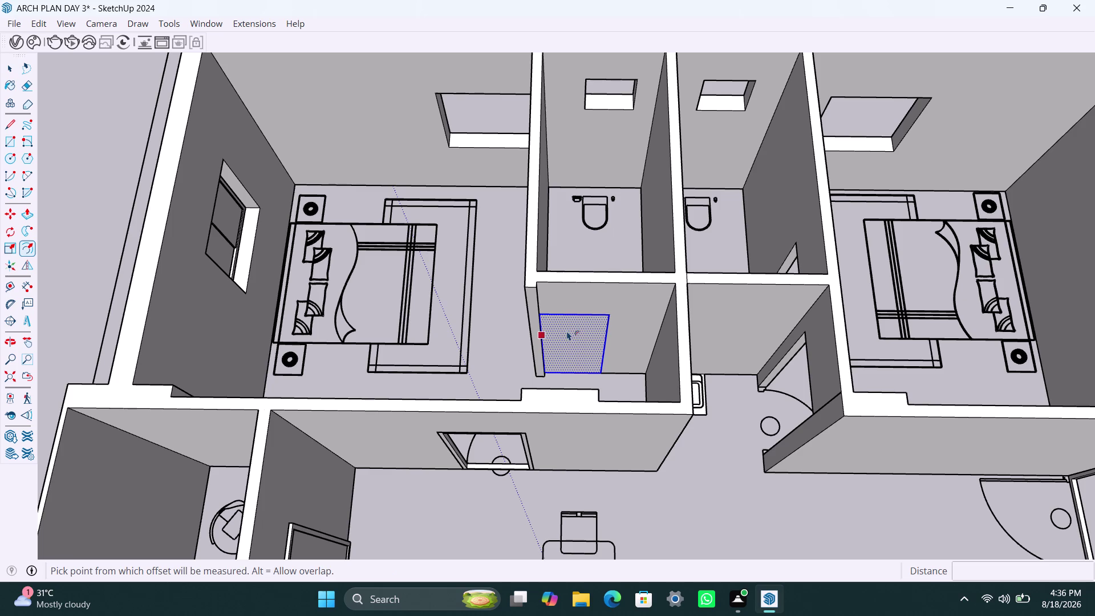
click(567, 331)
text(2")
key(Return)
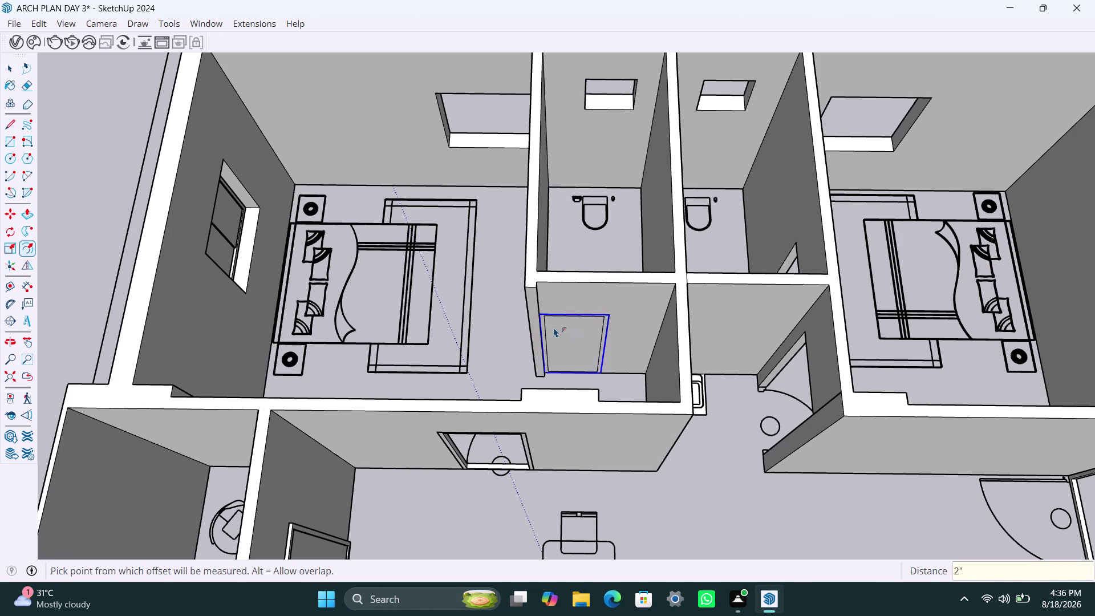
key(space)
click(573, 353)
key(Delete)
scroll(up, 3)
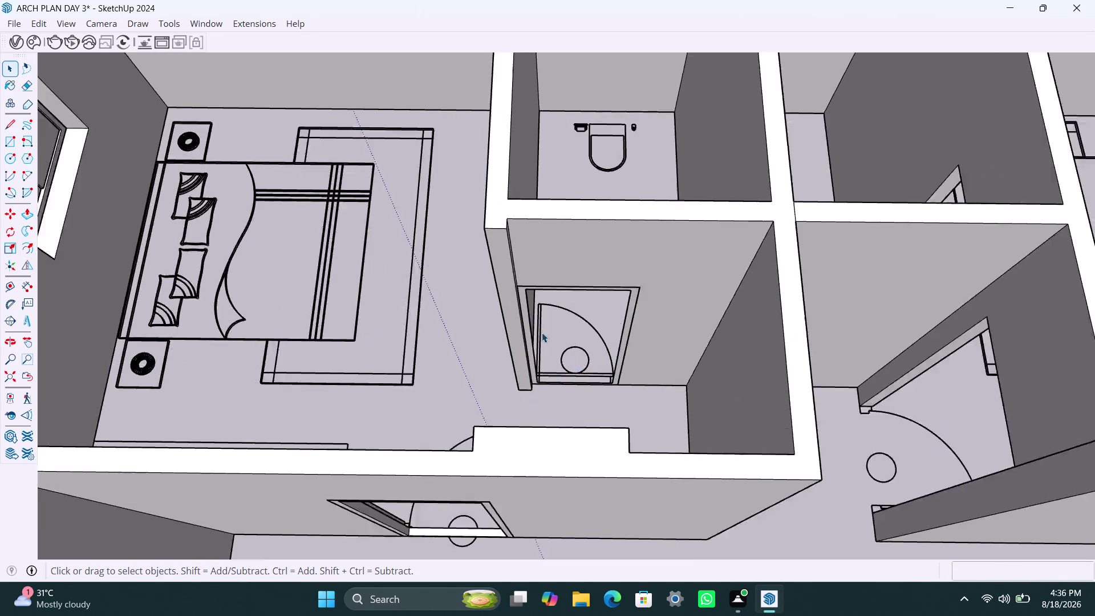
scroll(up, 3)
Push/Pull the frame ring 2.5" out from the wall.
click(513, 318)
key(p)
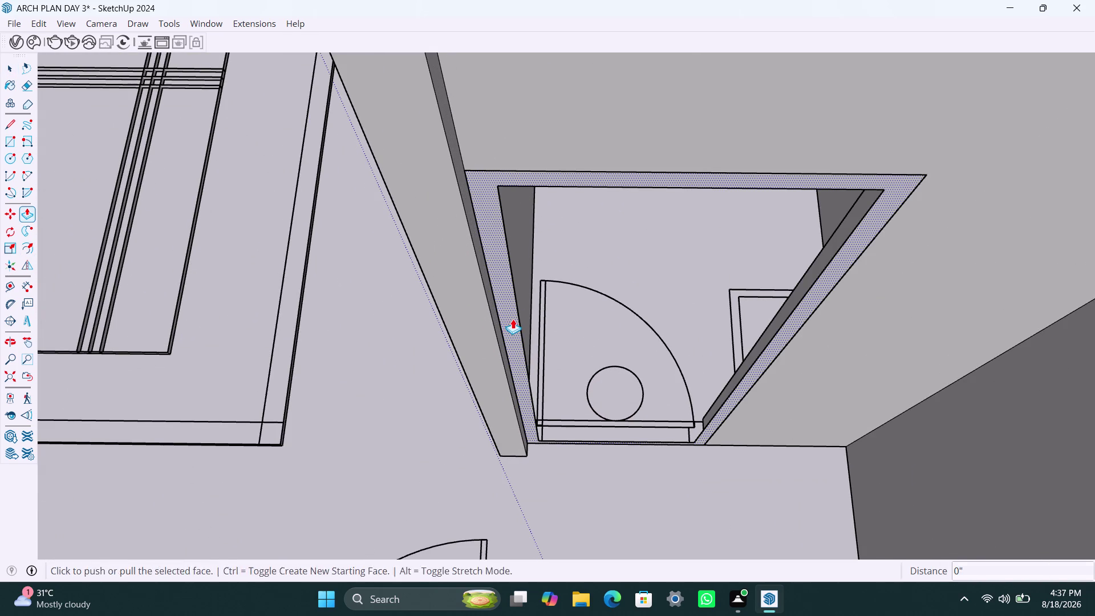
click(512, 318)
text(2.)
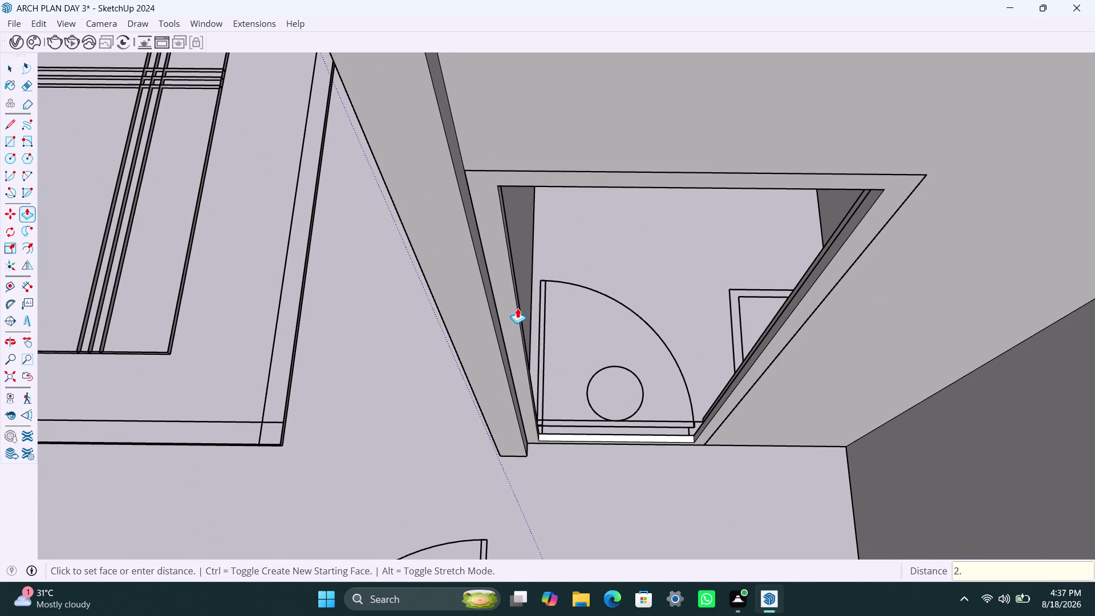
text(5")
key(Return)
key(space)
scroll(down, 3)
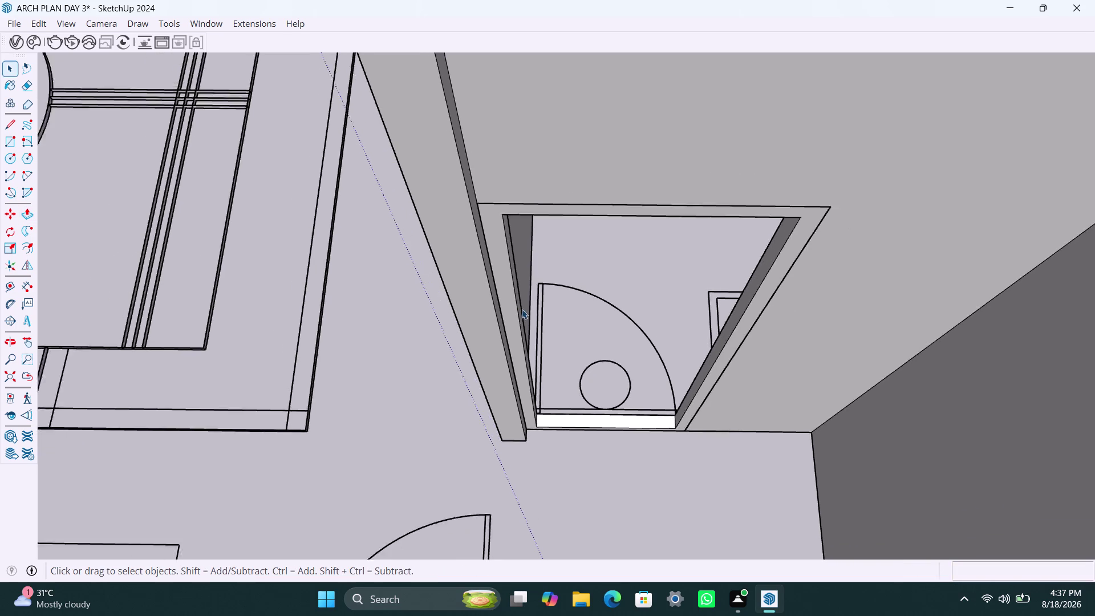
scroll(down, 3)
scroll(down, 3)
scroll(down, 3)
scroll(down, 3)
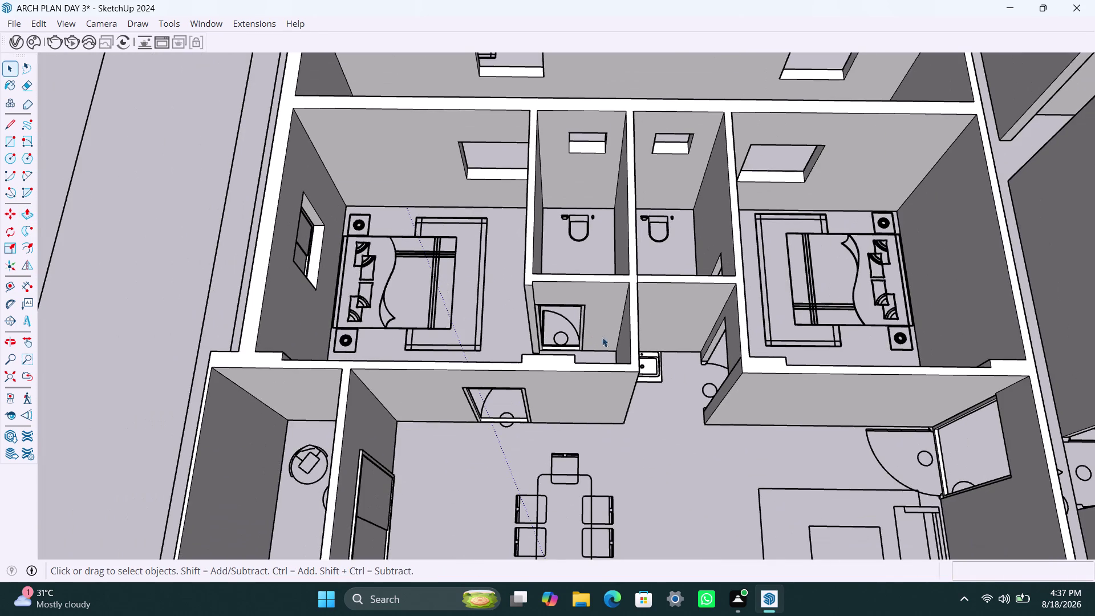
middle_drag(631, 362, 879, 371)
scroll(up, 3)
middle_drag(488, 332, 636, 330)
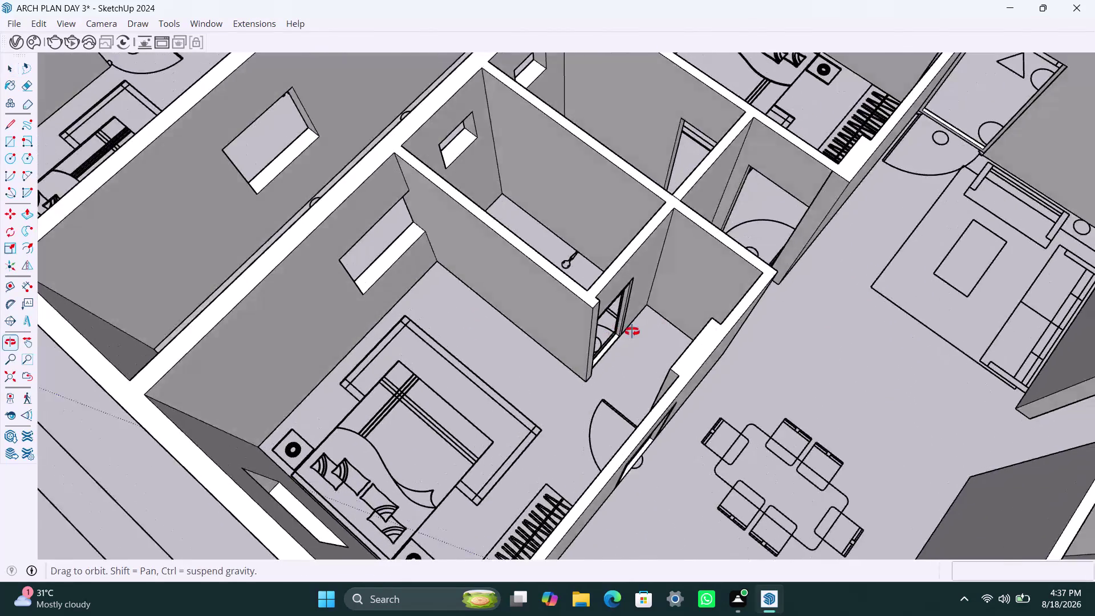
middle_drag(635, 330, 661, 326)
scroll(down, 3)
middle_drag(436, 301, 523, 319)
middle_drag(462, 248, 354, 300)
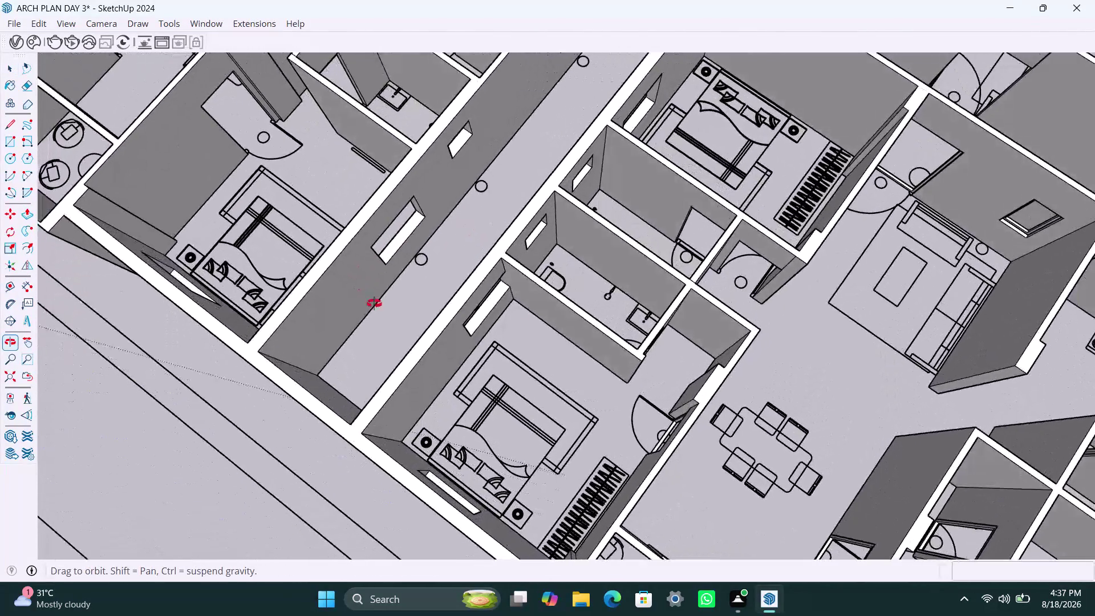
middle_drag(355, 300, 604, 311)
scroll(down, 3)
middle_drag(584, 279, 424, 349)
scroll(up, 3)
middle_drag(467, 281, 462, 277)
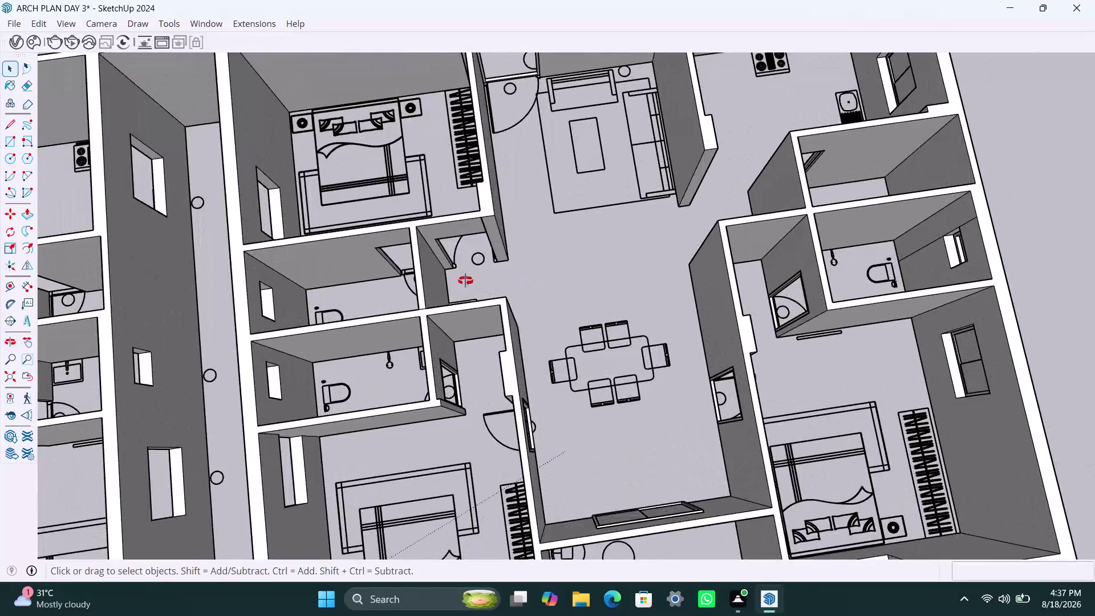
middle_drag(462, 277, 419, 207)
scroll(up, 3)
scroll(up, 3)
middle_drag(489, 233, 455, 235)
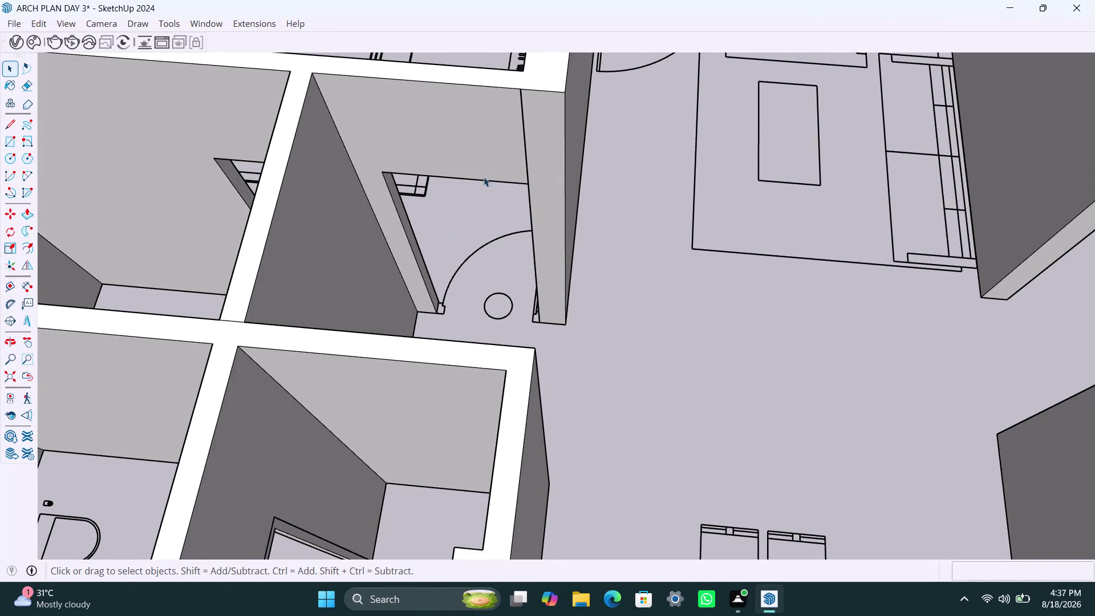
scroll(up, 3)
click(531, 131)
double_click(531, 131)
click(544, 133)
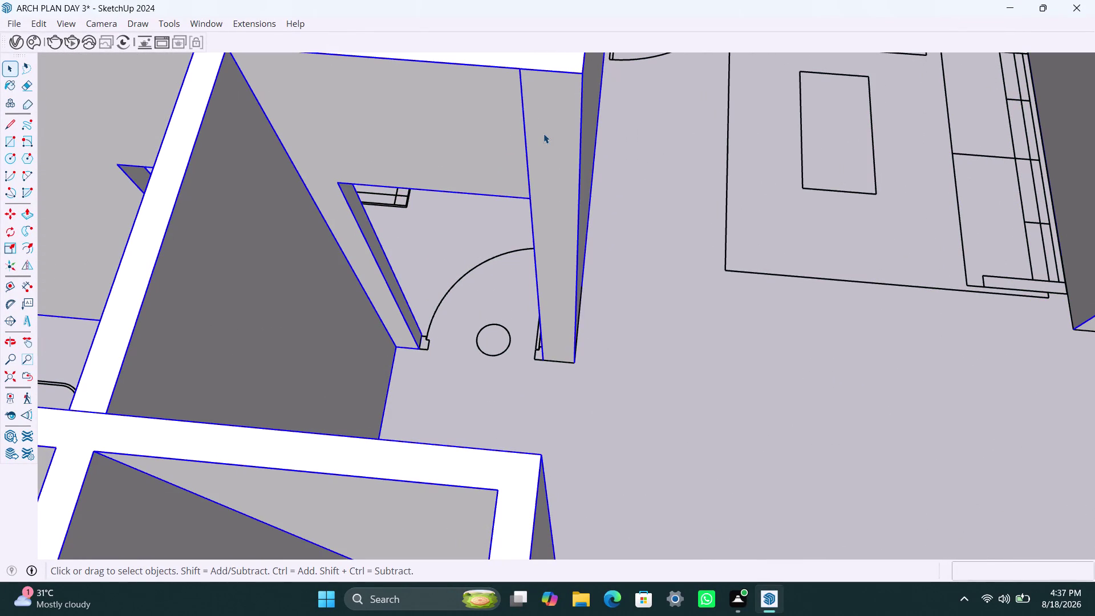
double_click(544, 134)
click(544, 139)
click(543, 153)
click(494, 152)
triple_click(560, 153)
click(555, 153)
click(554, 154)
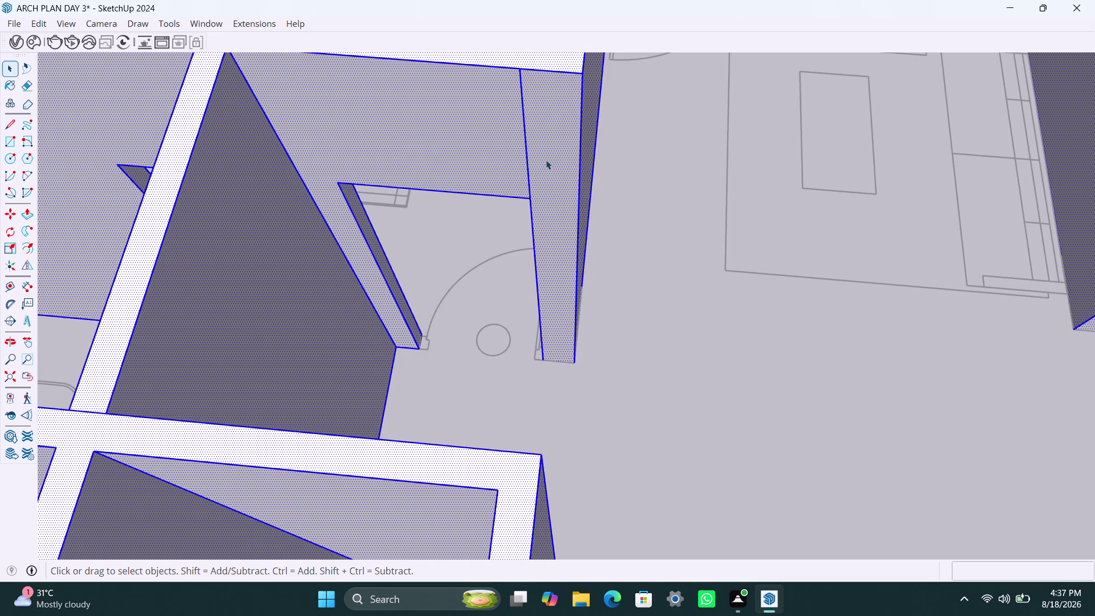
click(507, 149)
click(541, 152)
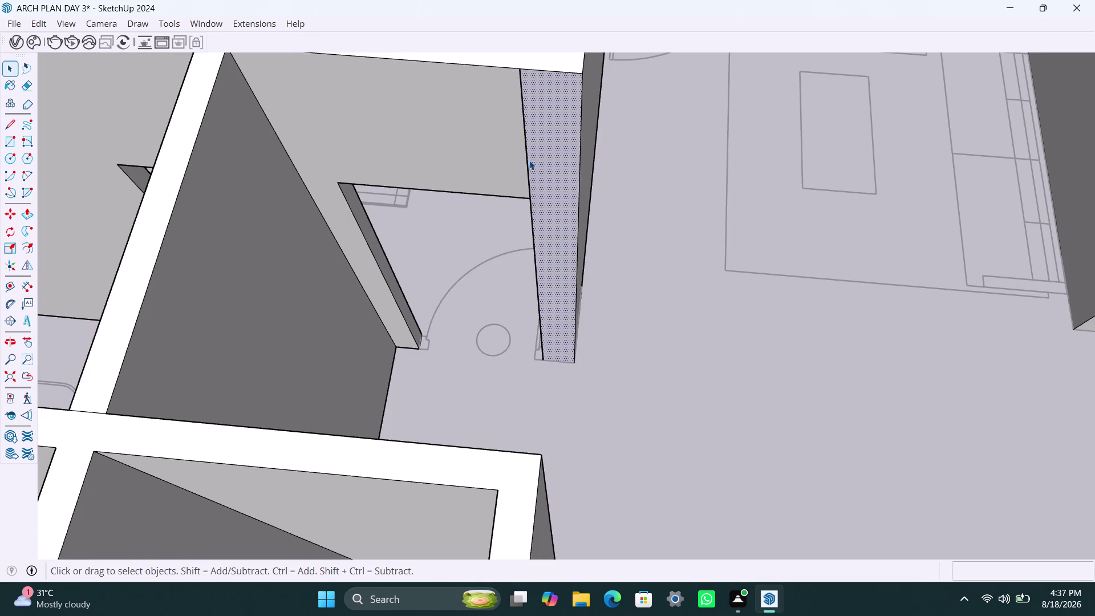
key(p)
click(530, 165)
click(511, 166)
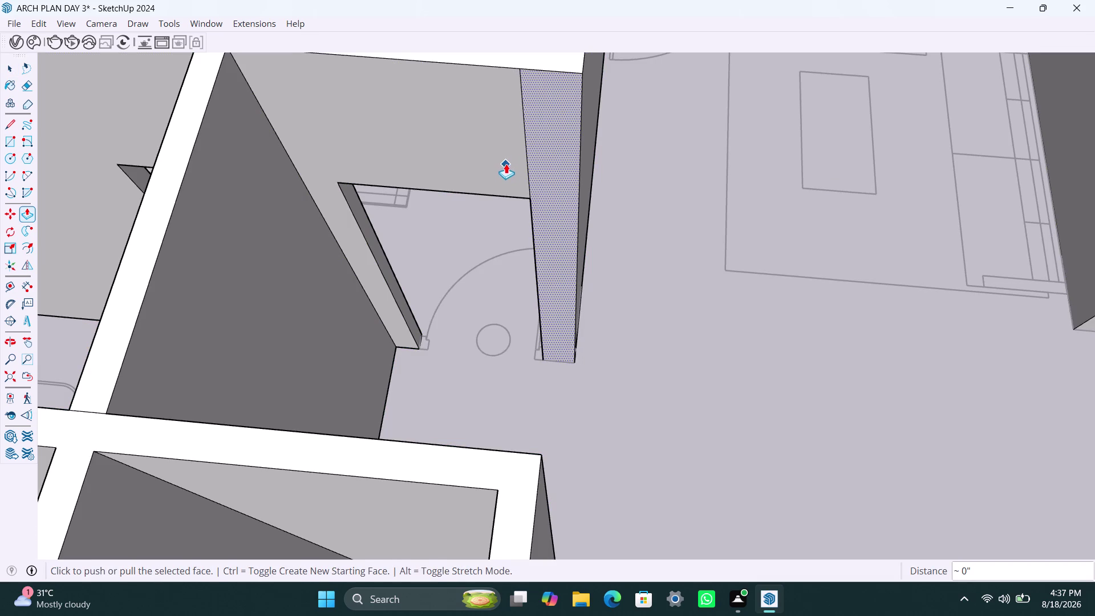
key(space)
click(527, 167)
key(Delete)
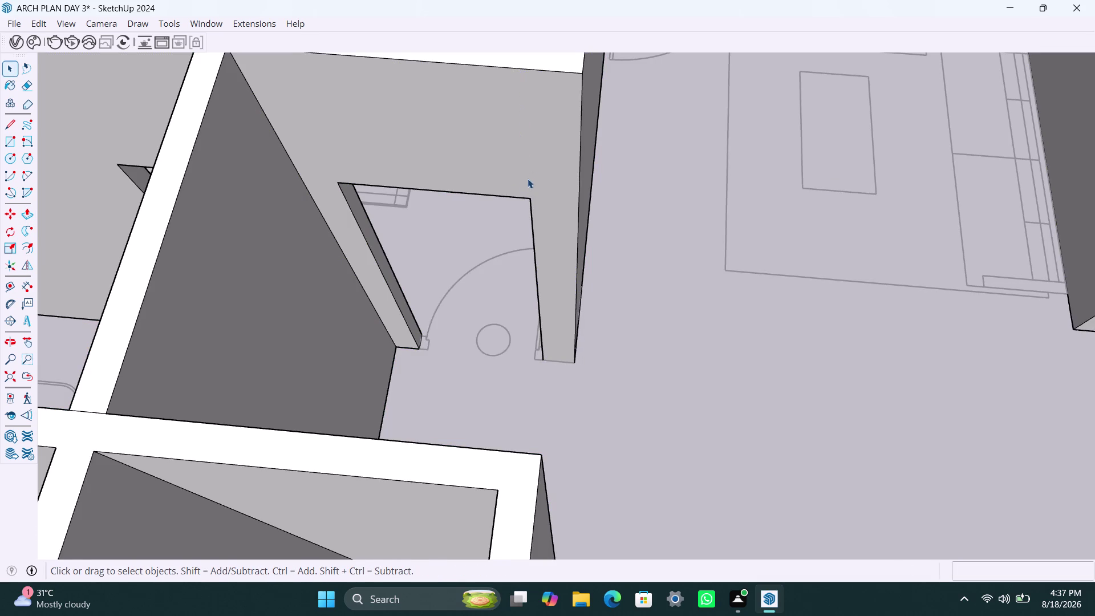
scroll(down, 3)
scroll(up, 3)
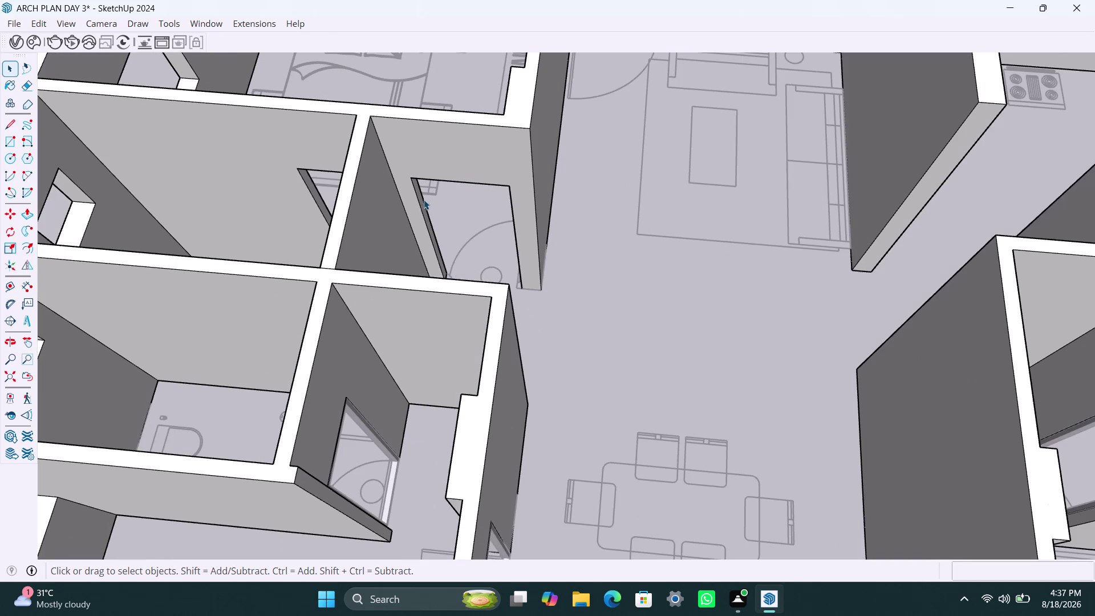
Make the face filling the sofa-side doorway a group and enter it for editing.
key(r)
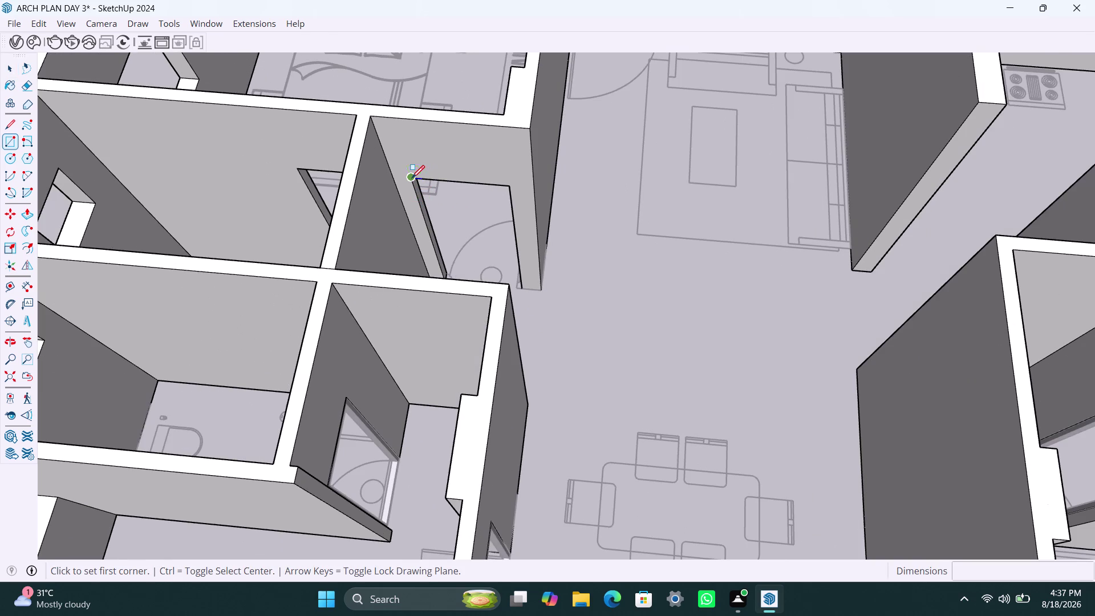
click(411, 178)
click(522, 283)
key(space)
double_click(490, 232)
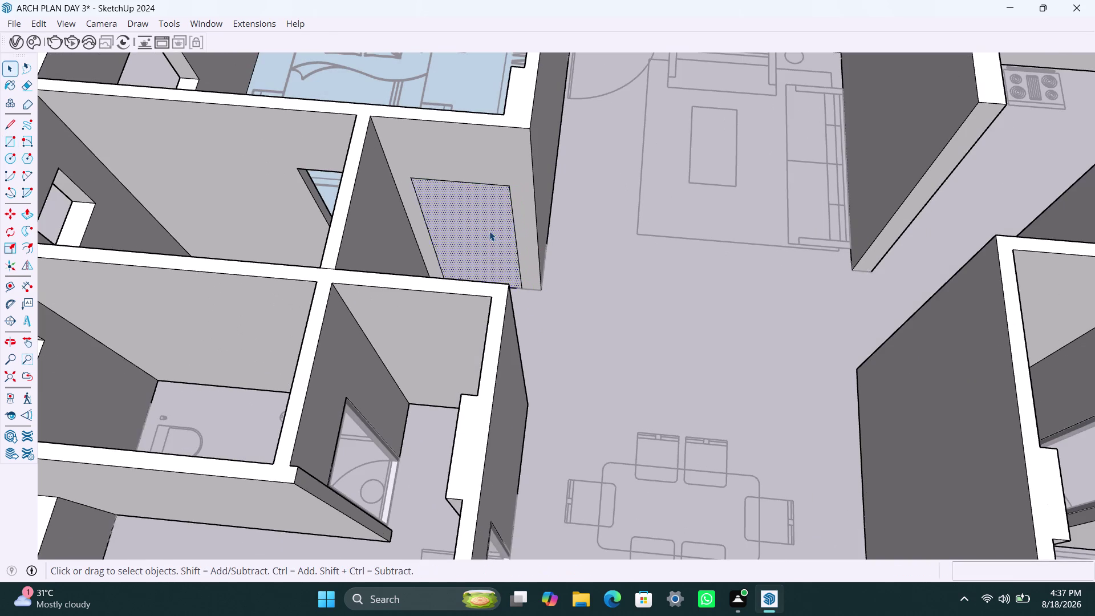
right_click(489, 231)
click(549, 364)
triple_click(464, 210)
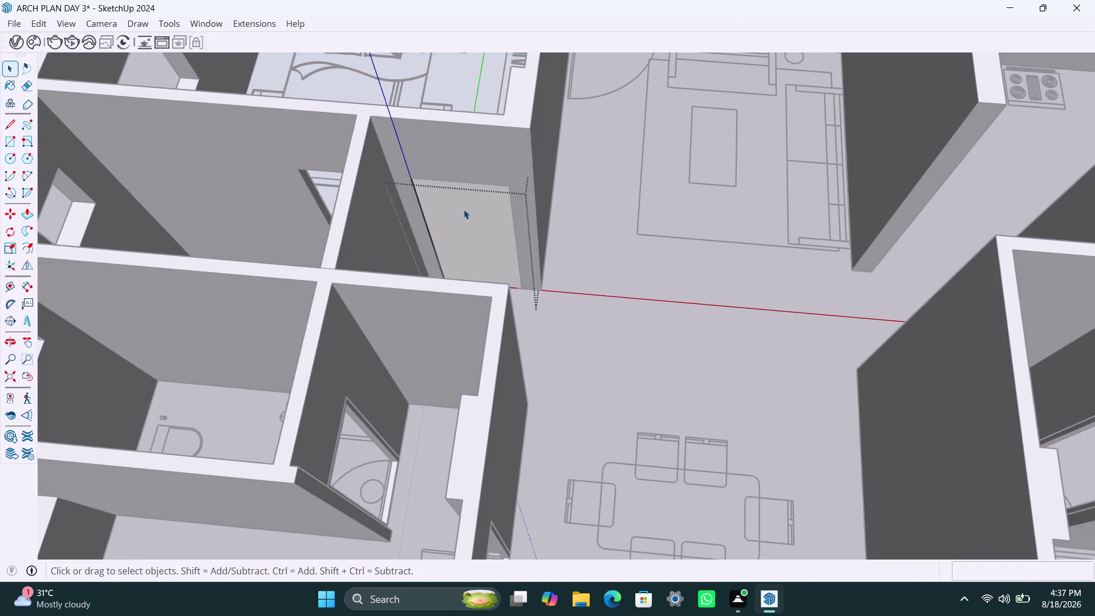
Offset the opening face 2" inward and delete the inner face.
key(f)
click(455, 214)
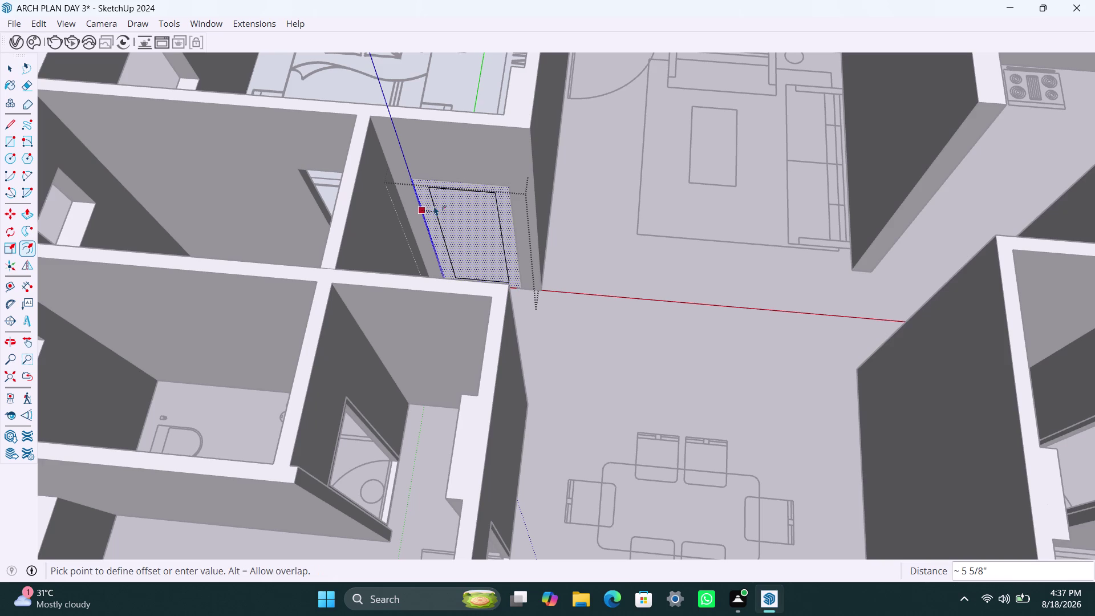
text(2")
key(Return)
key(space)
click(435, 216)
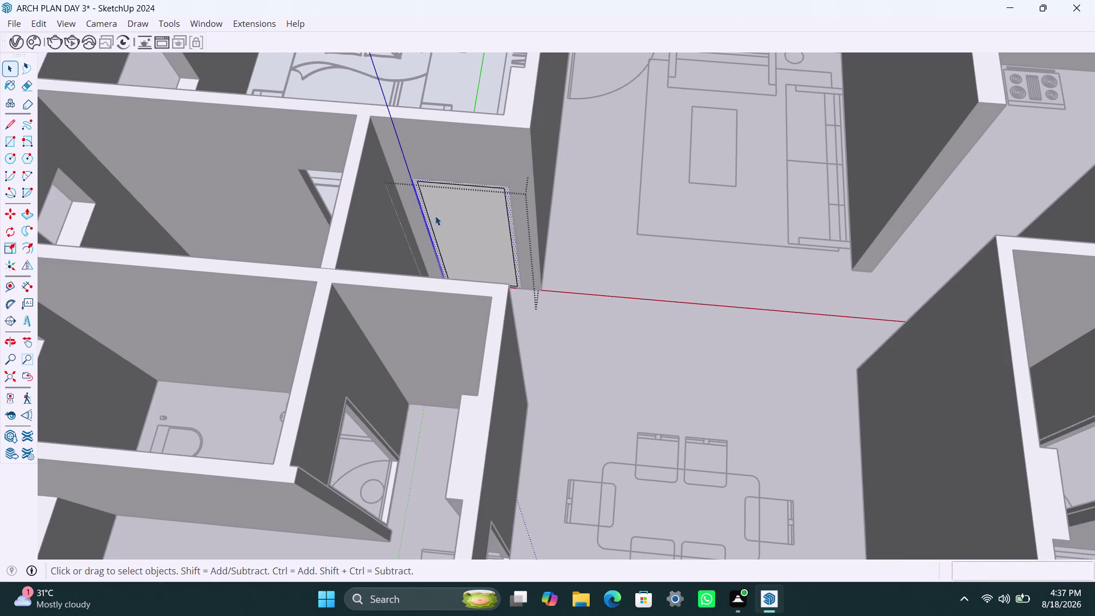
click(466, 218)
key(Delete)
scroll(up, 3)
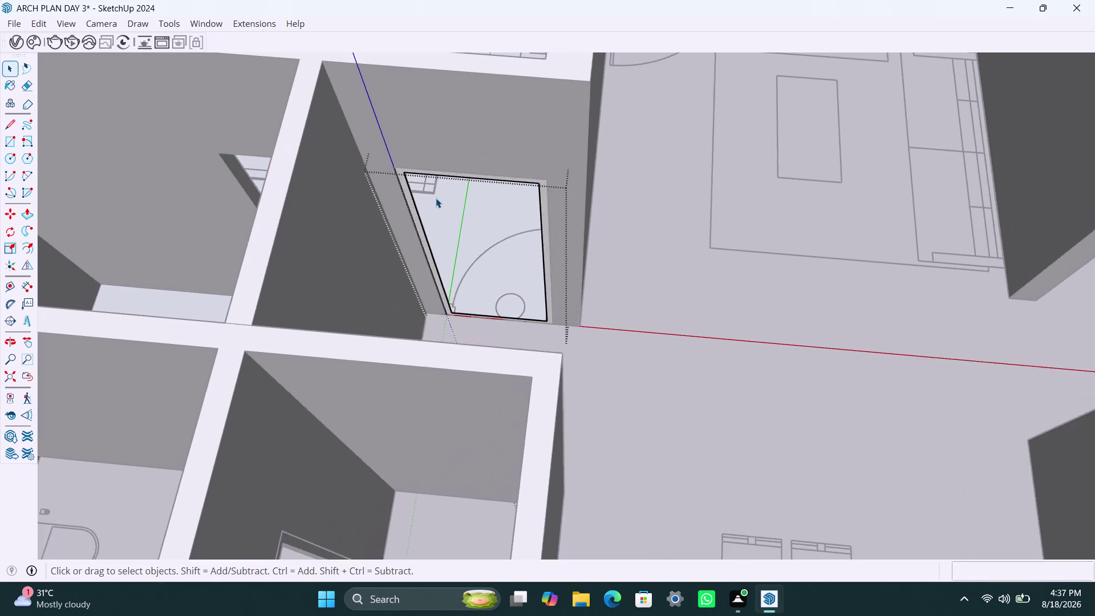
scroll(up, 3)
Extrude the frame border ring 2.5" deep.
click(418, 253)
click(414, 259)
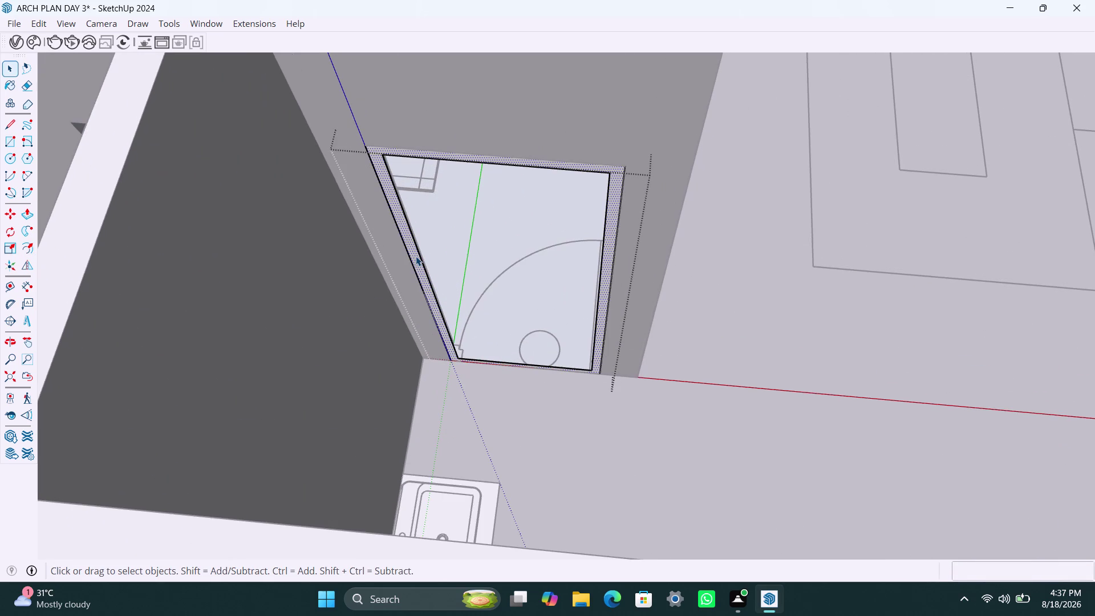
key(p)
click(416, 256)
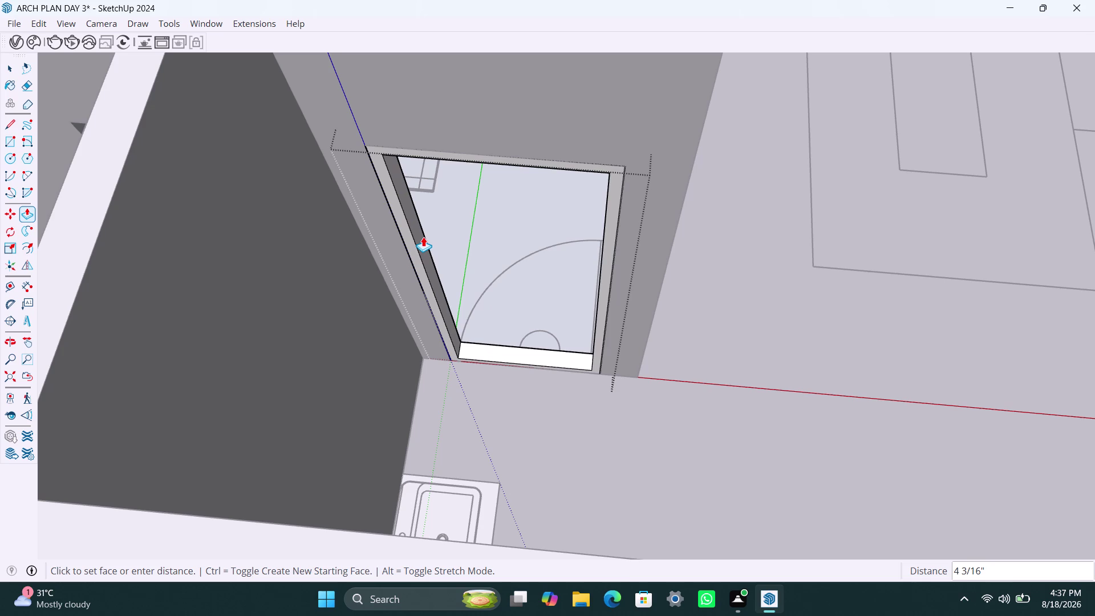
text(2)
text(.5")
key(Return)
key(space)
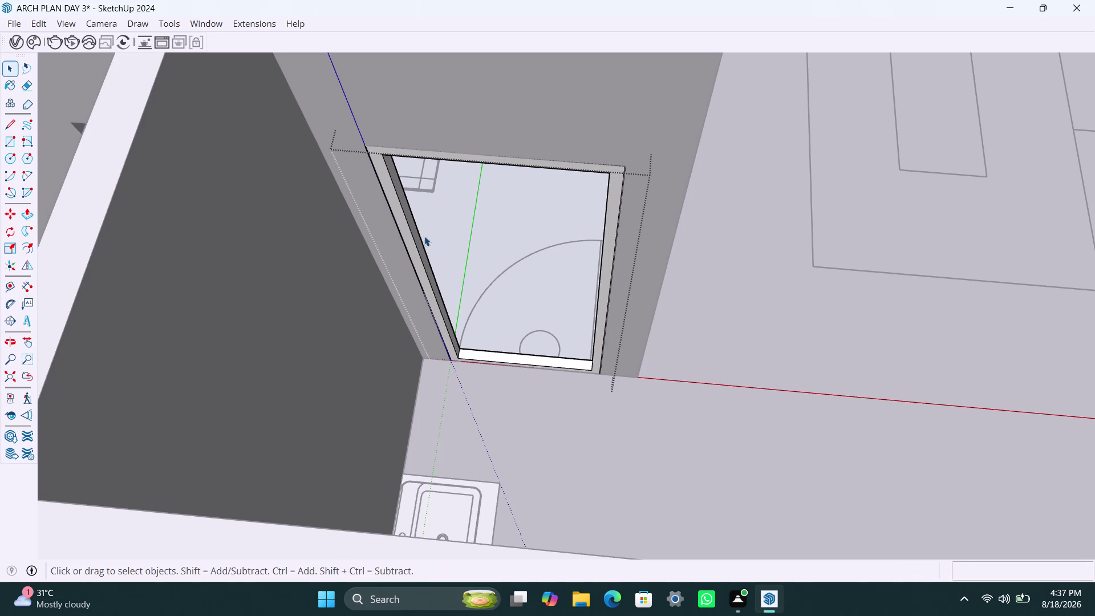
scroll(down, 3)
middle_drag(430, 219, 151, 283)
scroll(down, 3)
middle_drag(561, 187, 501, 209)
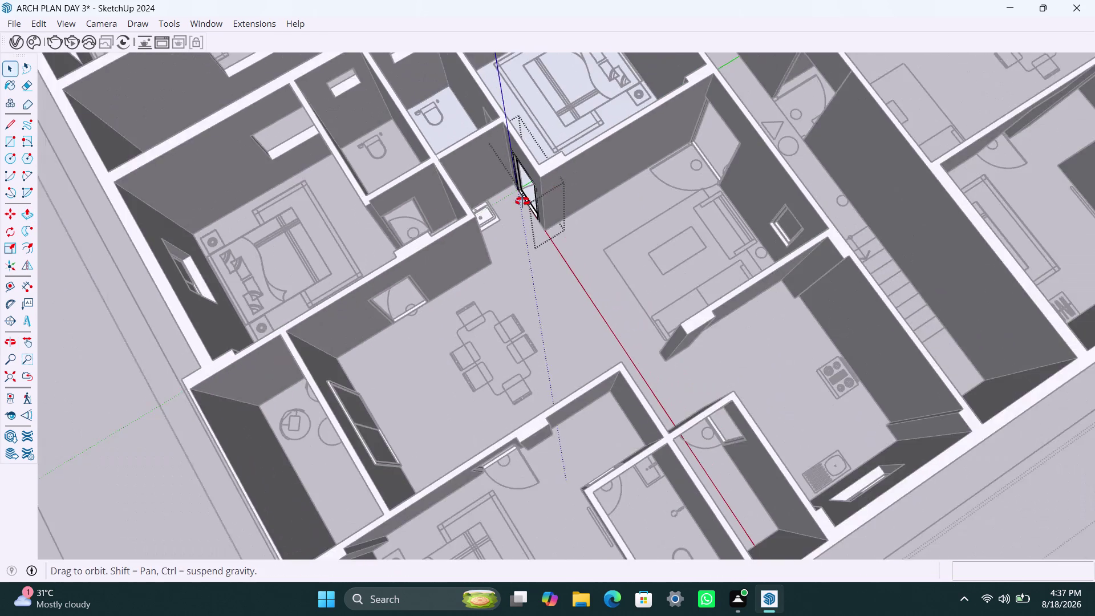
Draw a rectangle filling the bathroom doorway opening.
middle_drag(501, 208, 231, 210)
scroll(up, 3)
middle_drag(652, 211, 483, 163)
scroll(up, 3)
middle_drag(737, 260, 542, 159)
scroll(up, 3)
middle_drag(731, 320, 688, 314)
click(840, 317)
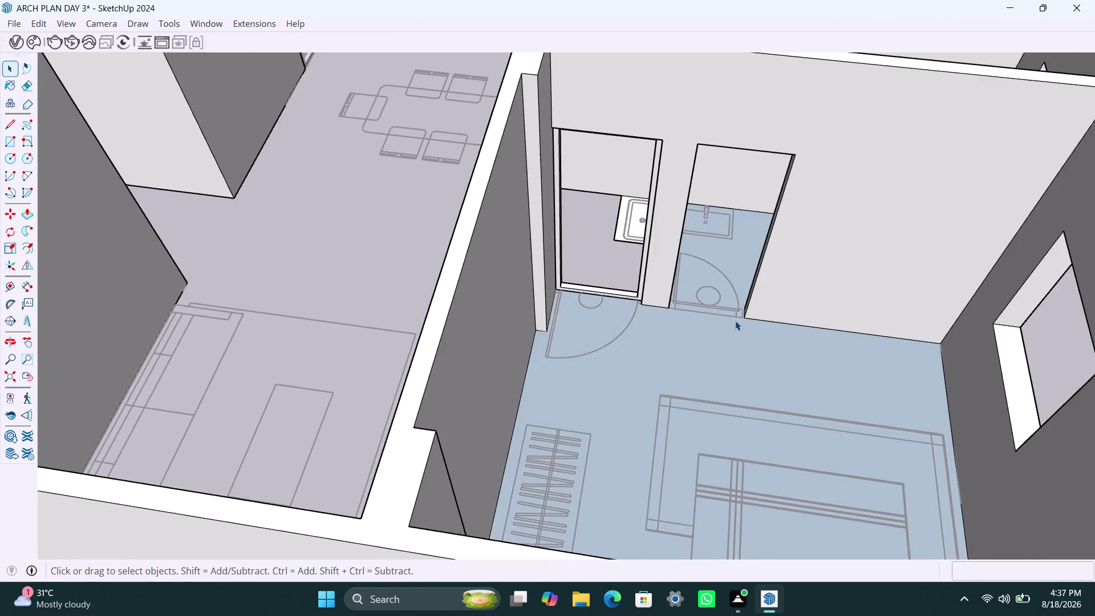
scroll(down, 3)
middle_drag(690, 316, 614, 313)
scroll(up, 3)
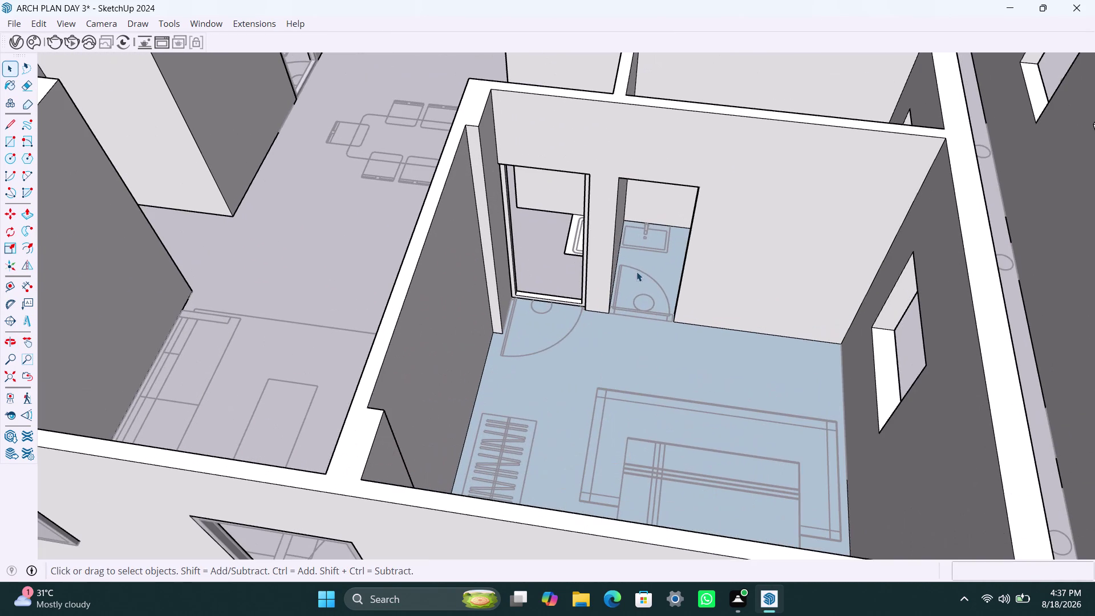
key(r)
click(621, 178)
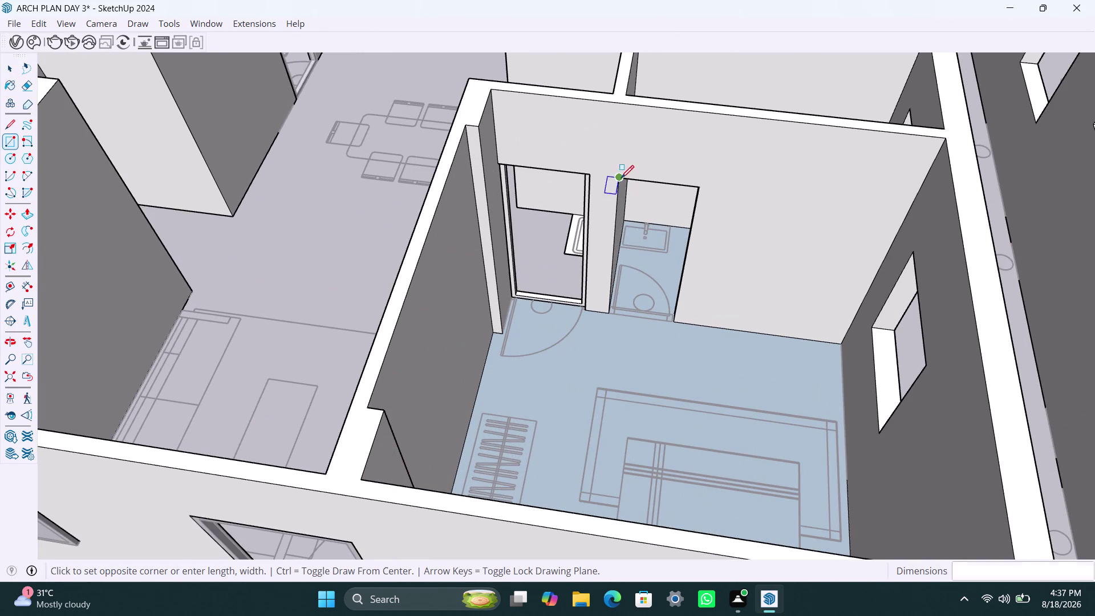
click(674, 319)
key(space)
Group the new rectangle and enter the group for editing.
double_click(662, 252)
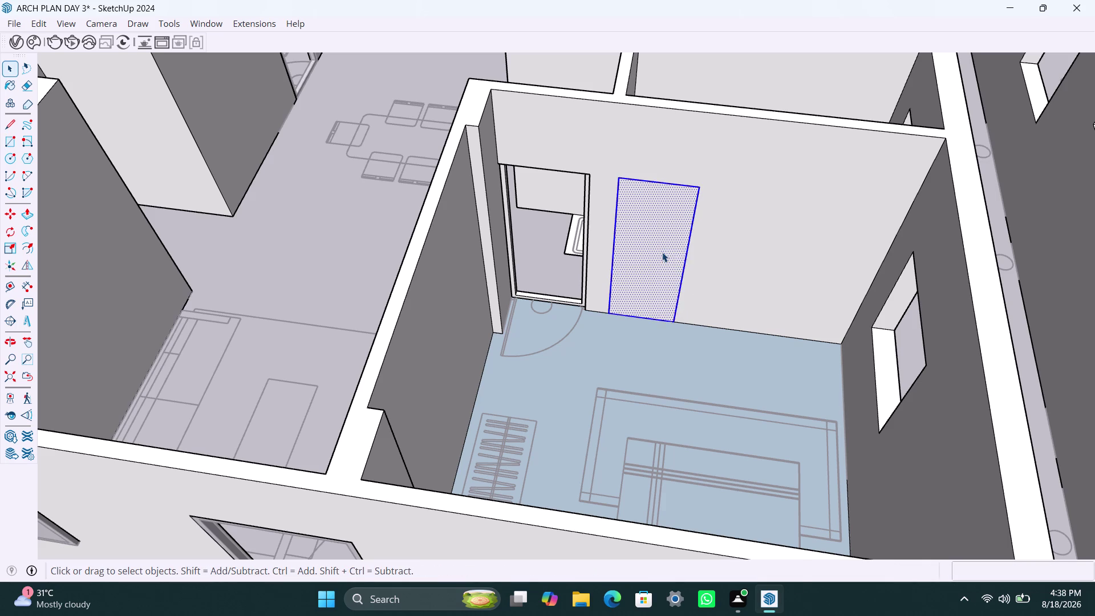
right_click(661, 251)
click(707, 381)
triple_click(646, 229)
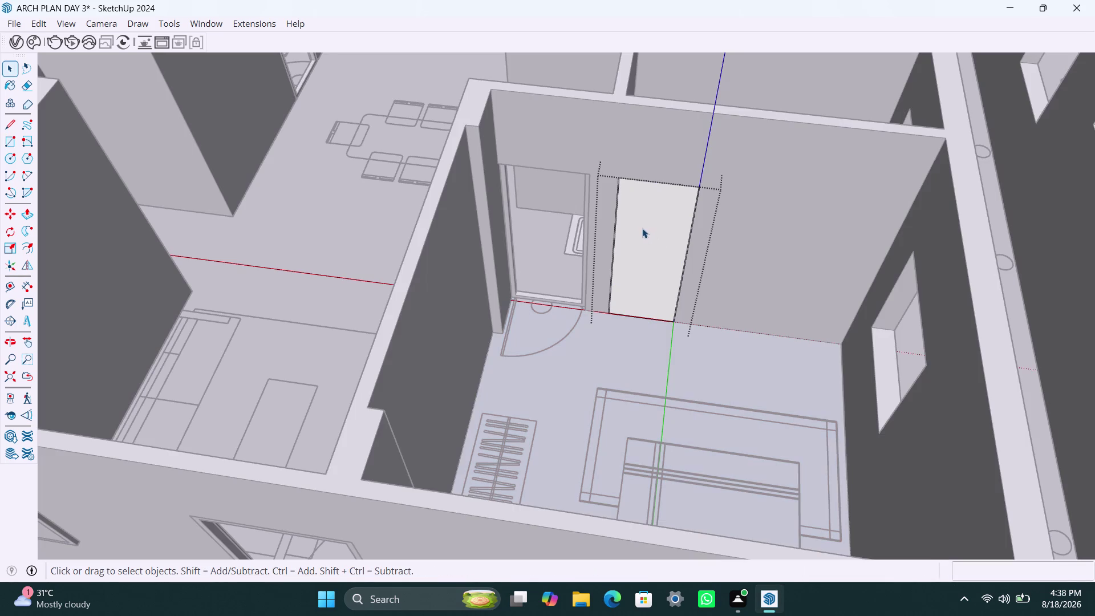
Offset the rectangle 2" inward and delete its centre face.
key(f)
click(650, 225)
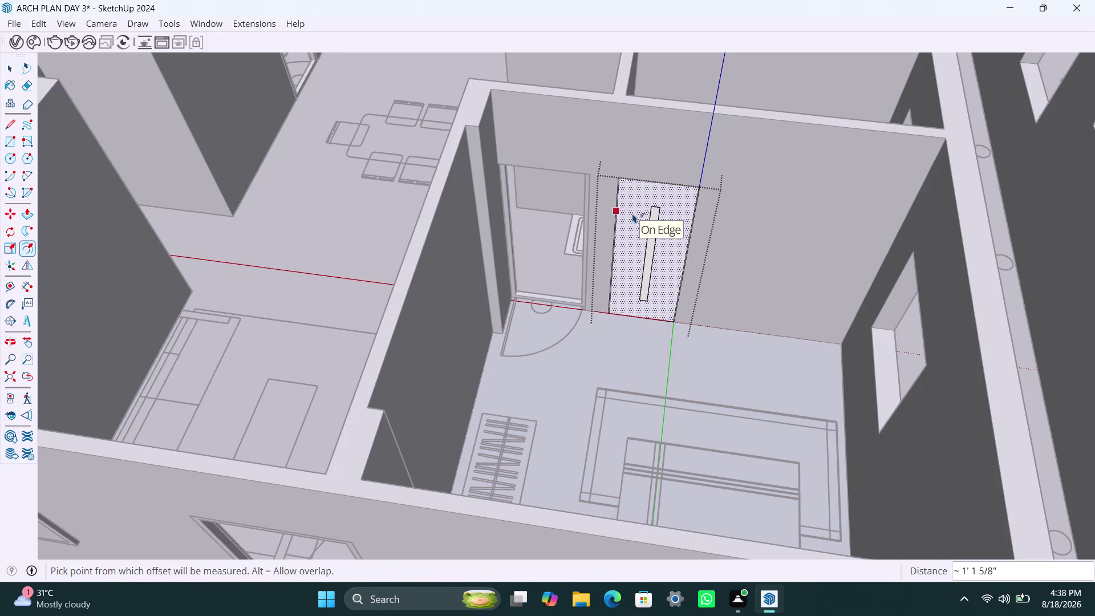
text(2")
key(Return)
key(space)
click(648, 219)
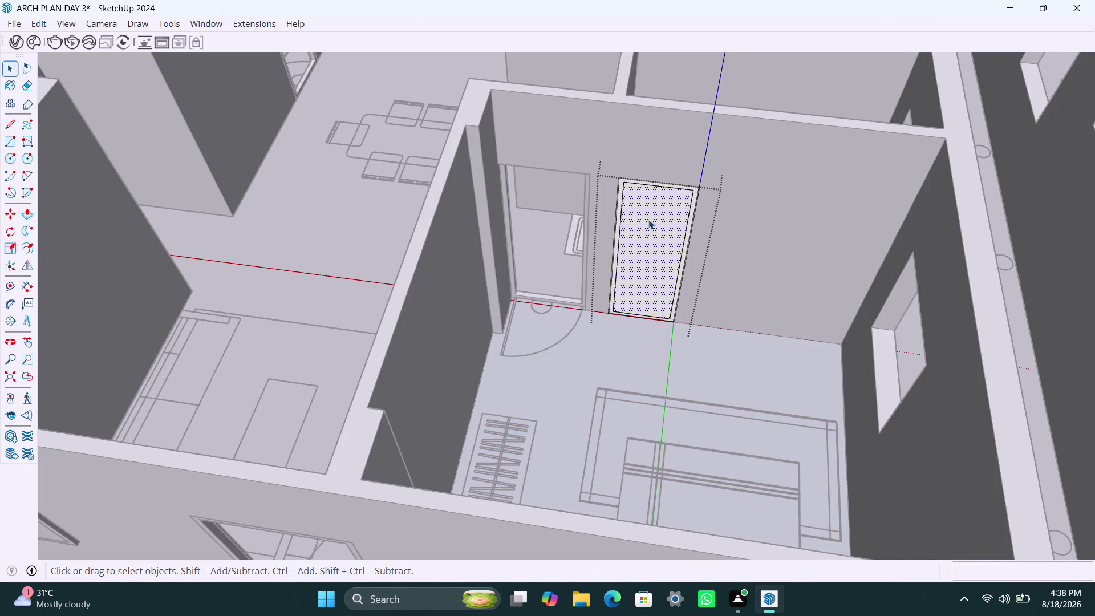
key(Delete)
scroll(up, 3)
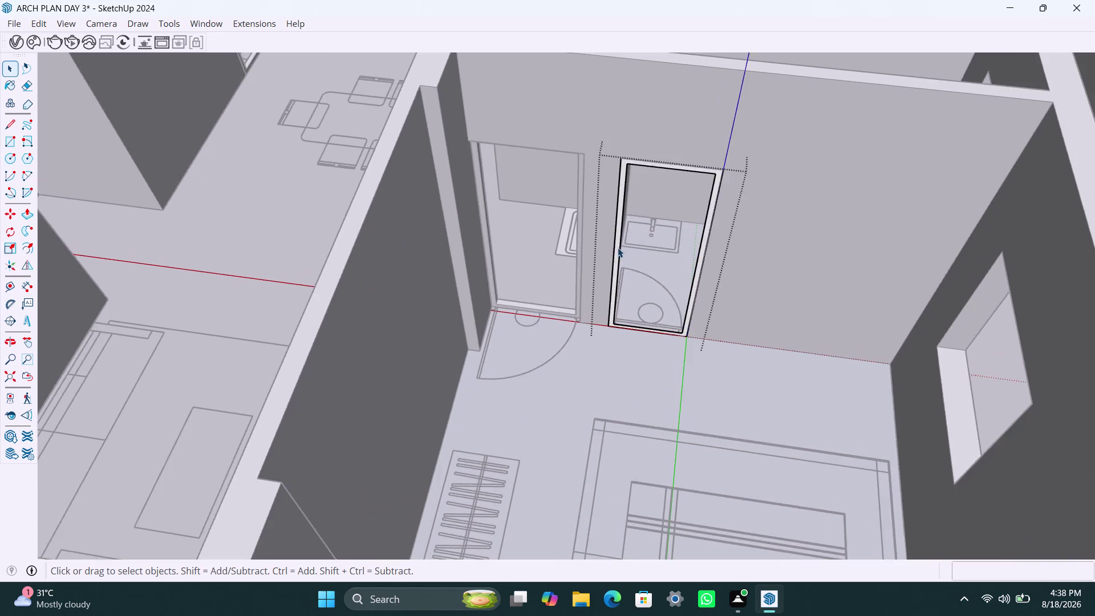
scroll(up, 3)
Push/Pull the bathroom frame border out 2.5".
click(619, 239)
key(p)
click(618, 239)
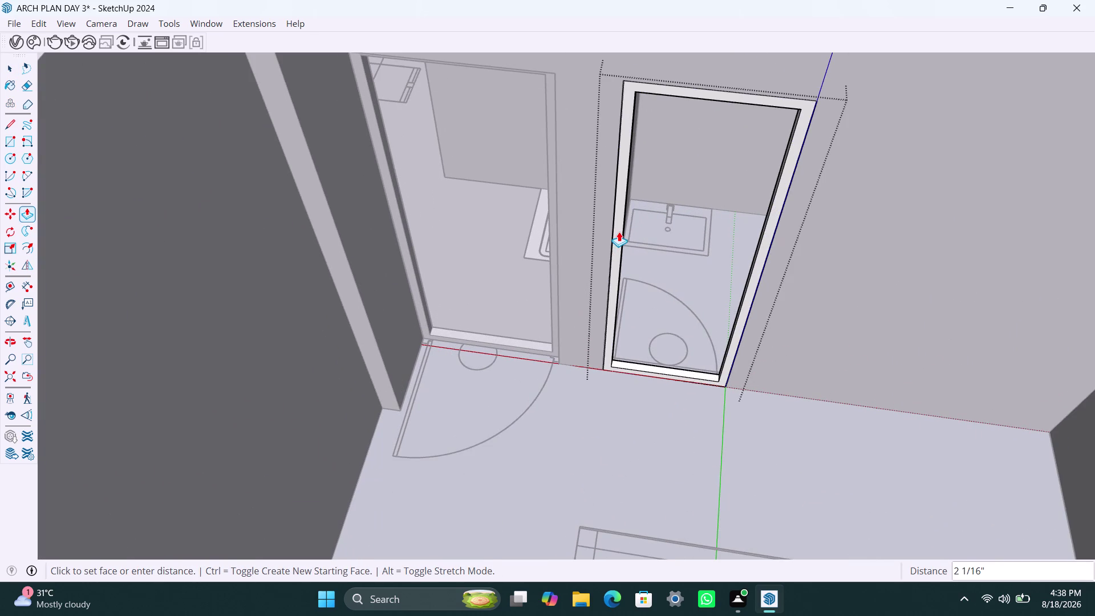
text(2.5")
key(Return)
key(space)
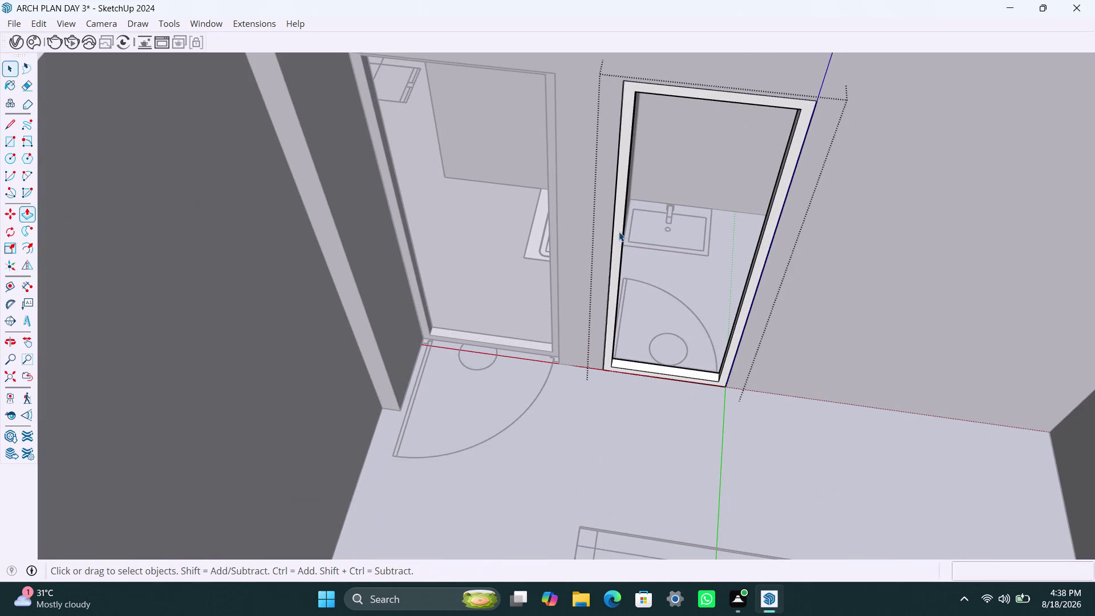
scroll(down, 3)
middle_drag(503, 282, 683, 332)
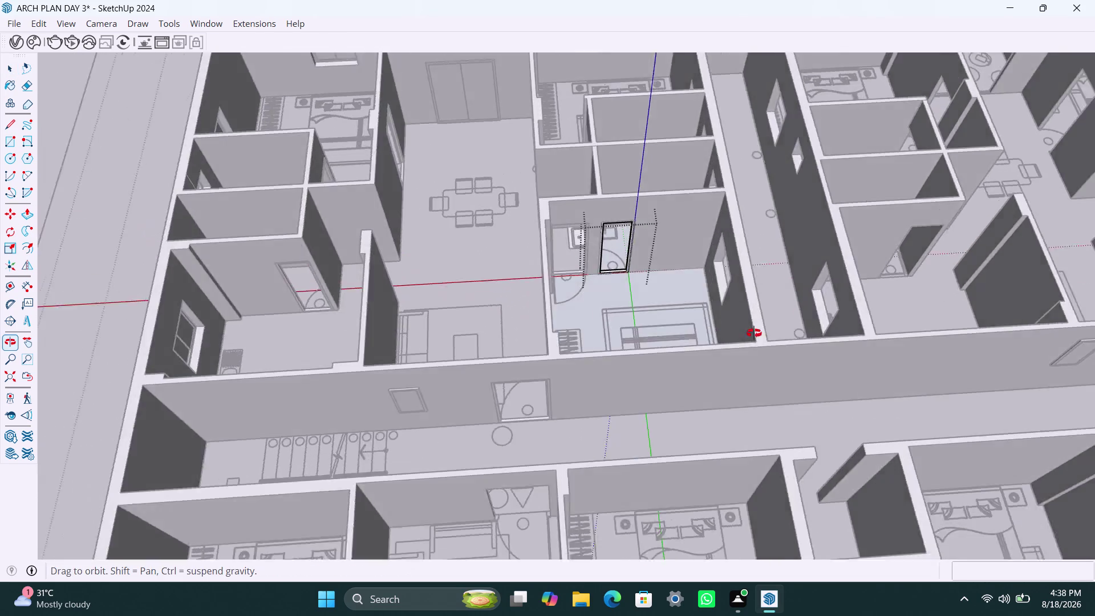
Orbit and zoom across the plan to a close view of the unframed corridor doorway.
middle_drag(683, 332, 938, 322)
scroll(down, 3)
middle_drag(579, 330, 779, 324)
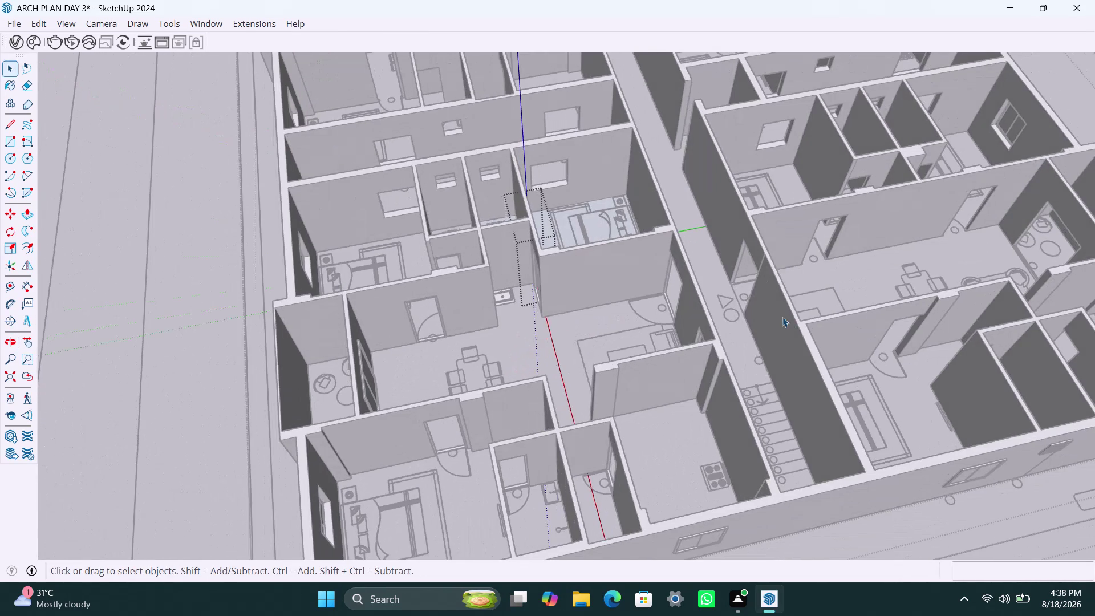
scroll(down, 3)
middle_drag(581, 325, 604, 330)
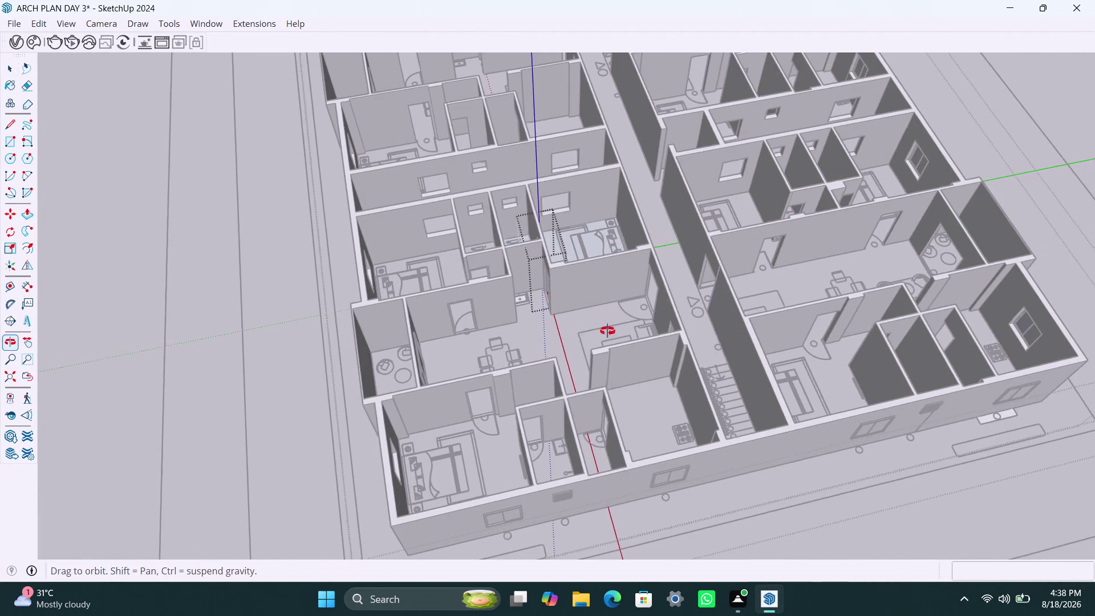
middle_drag(603, 330, 648, 330)
click(620, 330)
scroll(up, 3)
scroll(up, 3)
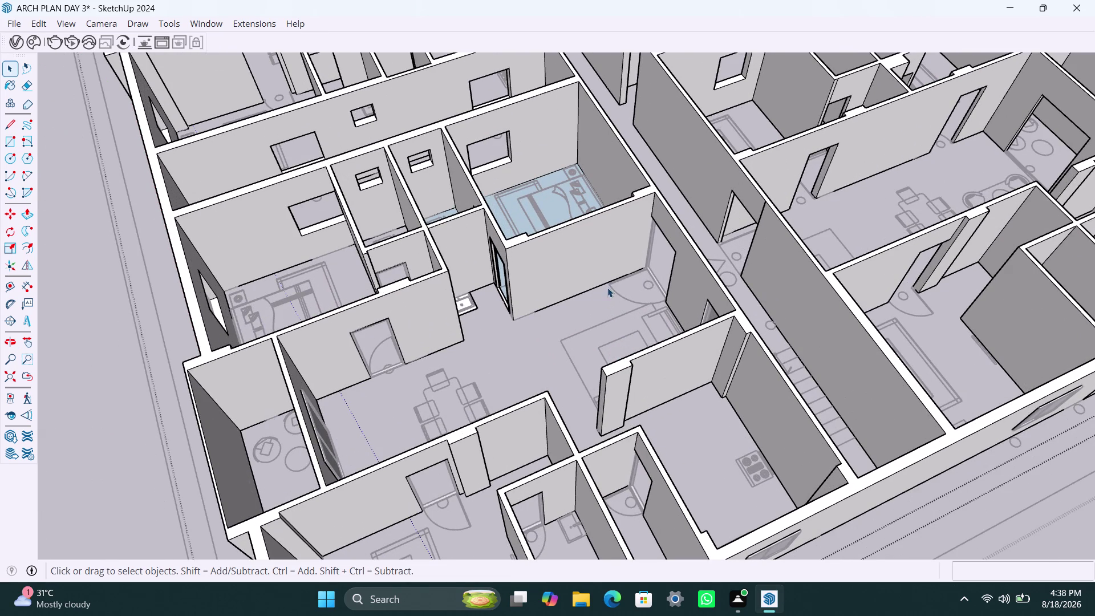
scroll(down, 3)
middle_drag(584, 299, 452, 341)
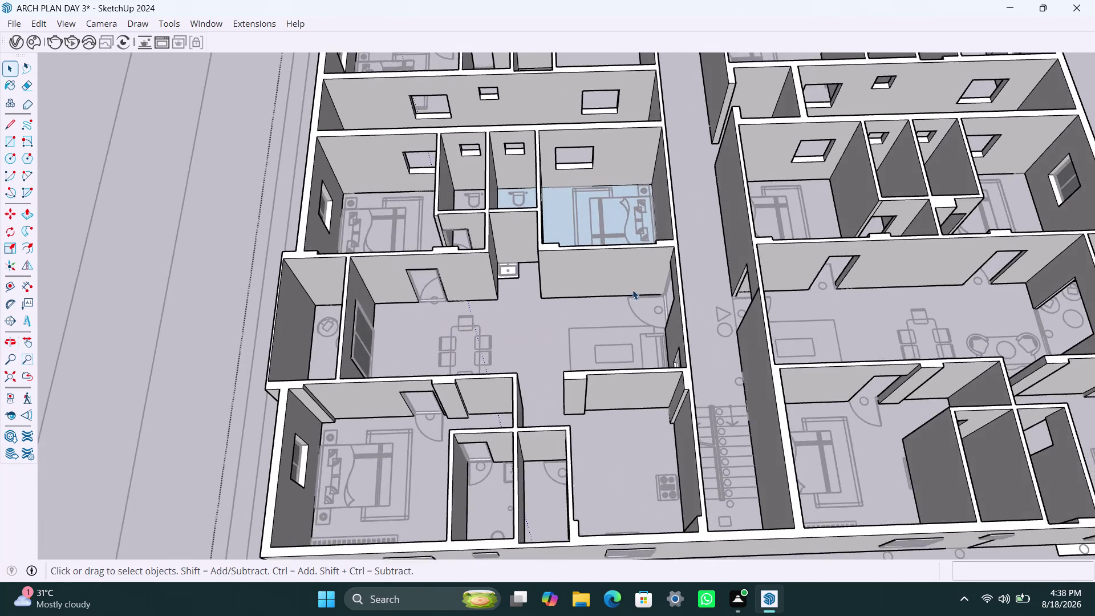
scroll(down, 3)
middle_drag(660, 355, 911, 343)
scroll(up, 3)
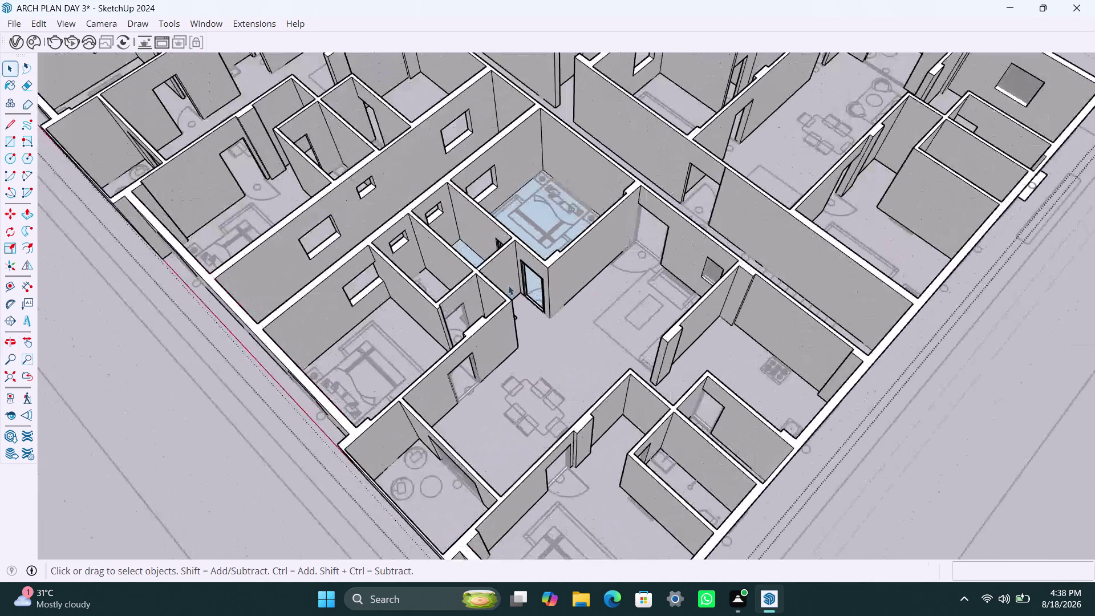
middle_drag(507, 295, 510, 381)
scroll(up, 3)
middle_drag(572, 324, 721, 356)
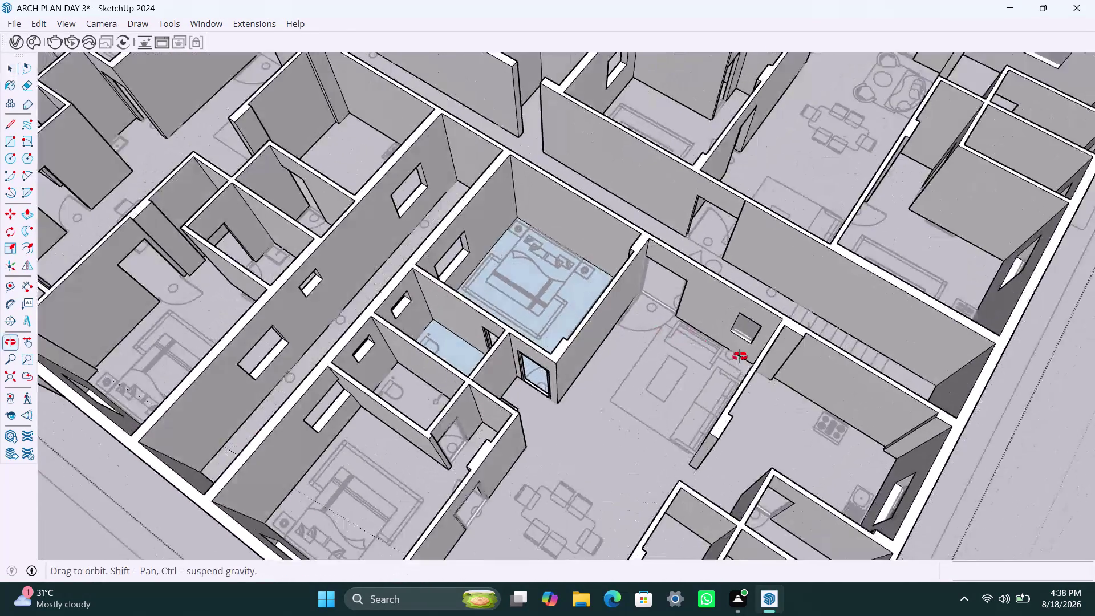
middle_drag(721, 357, 764, 351)
scroll(down, 3)
middle_drag(555, 214, 548, 305)
scroll(up, 3)
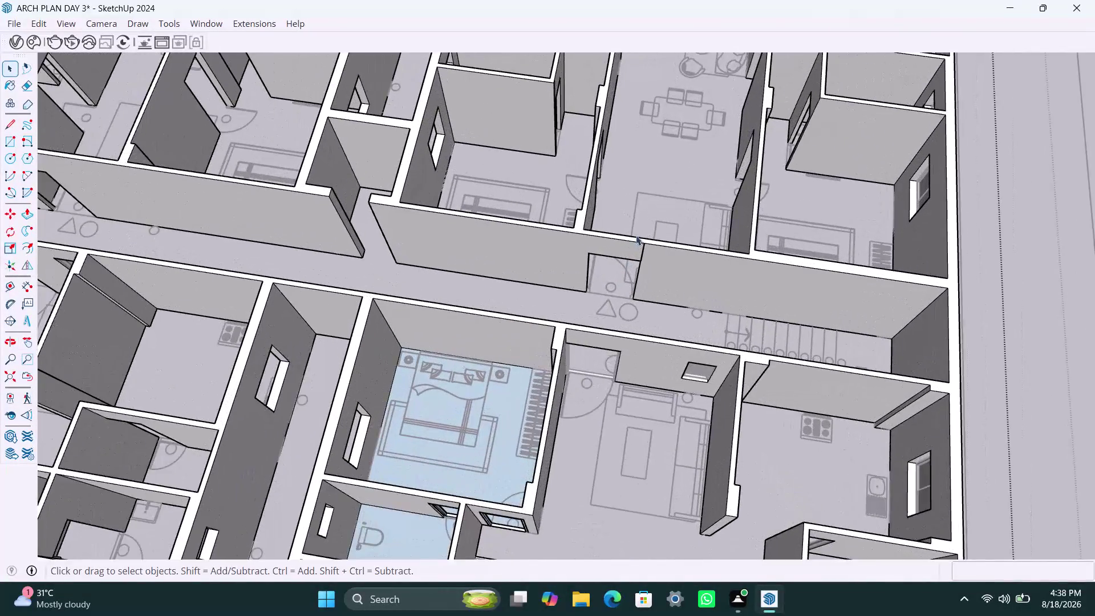
scroll(up, 3)
scroll(up, 3)
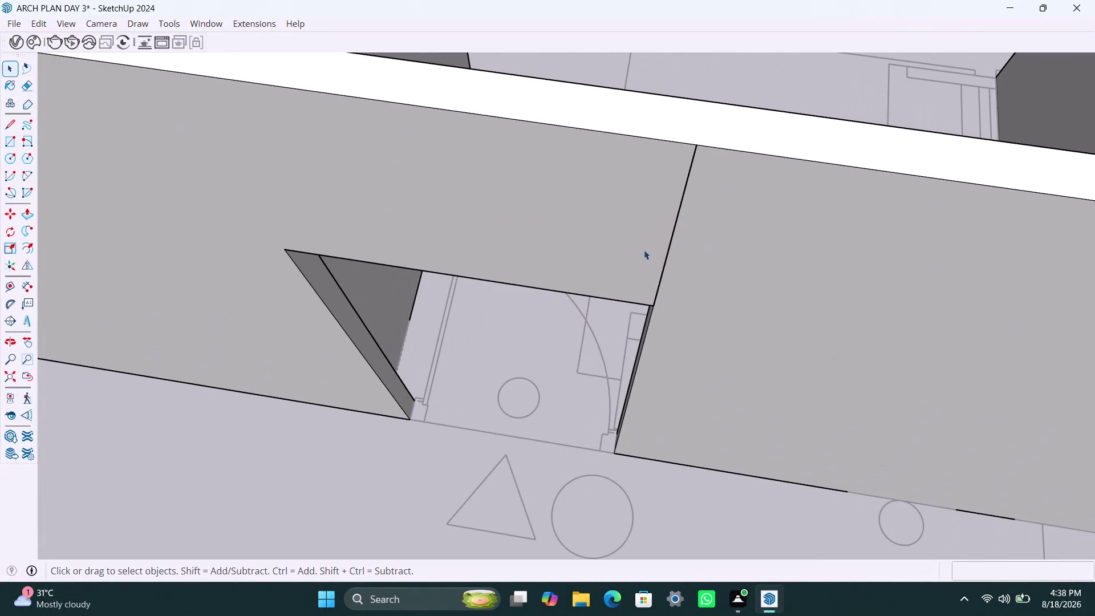
Select the wall face above the corridor opening and attempt a first push/pull.
click(644, 253)
scroll(up, 3)
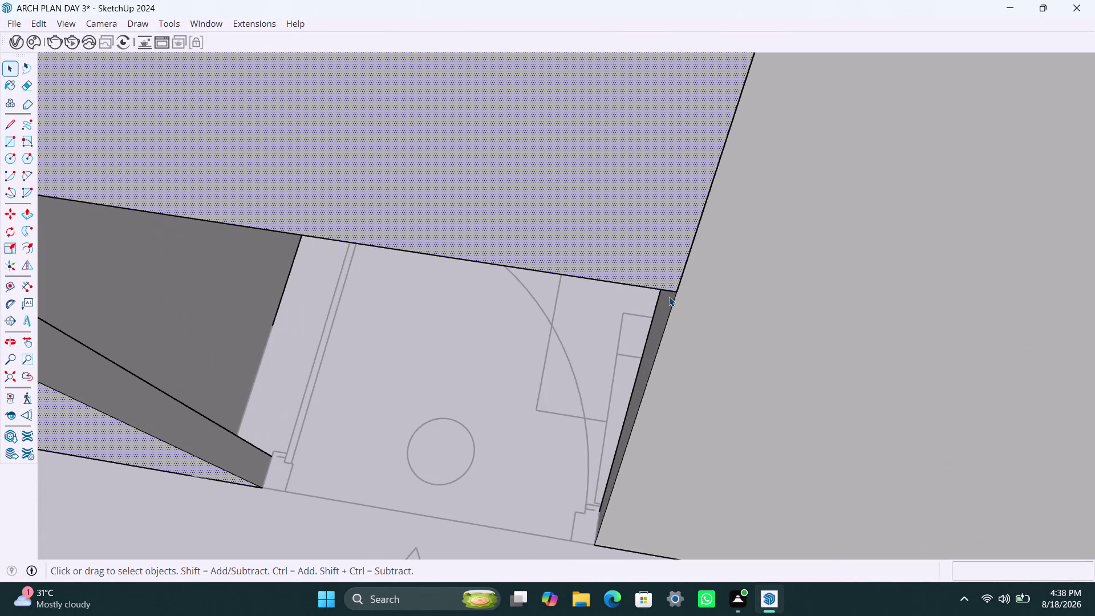
scroll(up, 3)
scroll(up, 3)
scroll(up, 3)
click(705, 284)
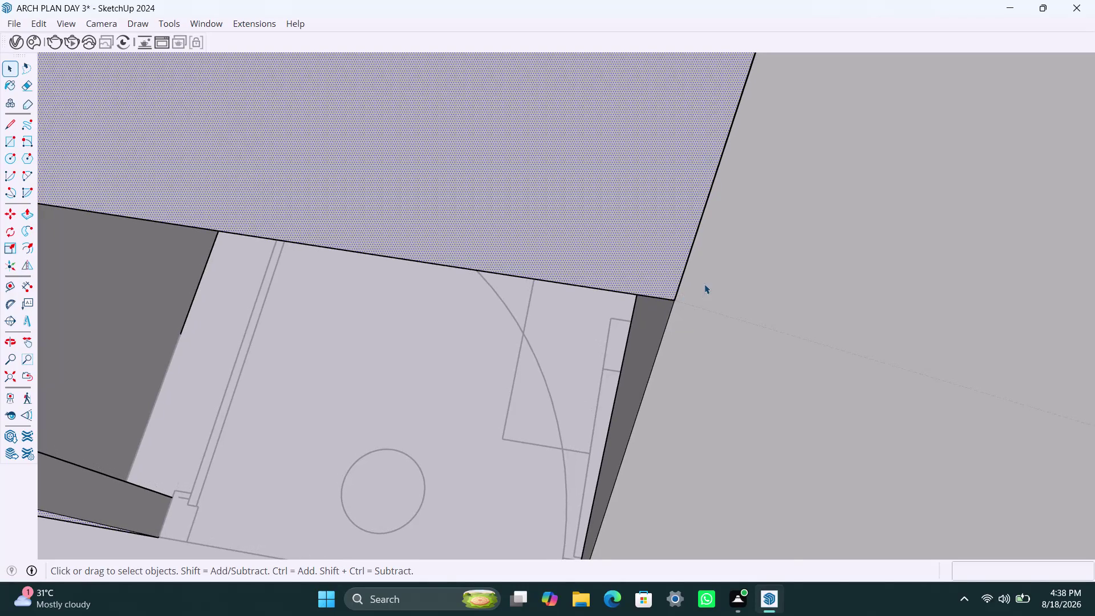
key(p)
click(703, 284)
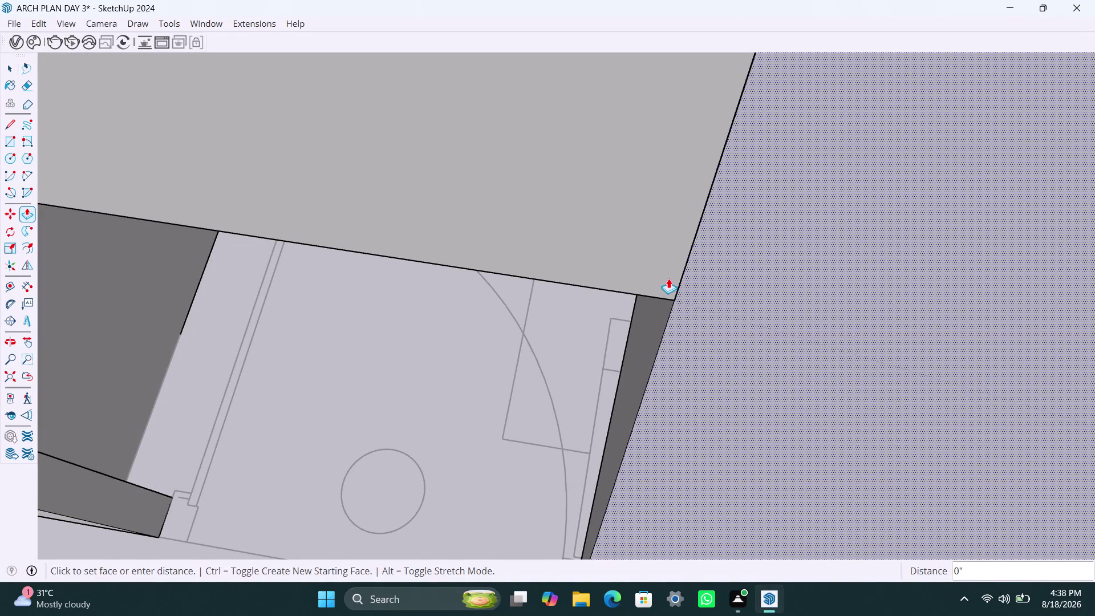
click(668, 279)
key(space)
Push the wall face above the opening through to clear the doorway.
click(638, 267)
key(p)
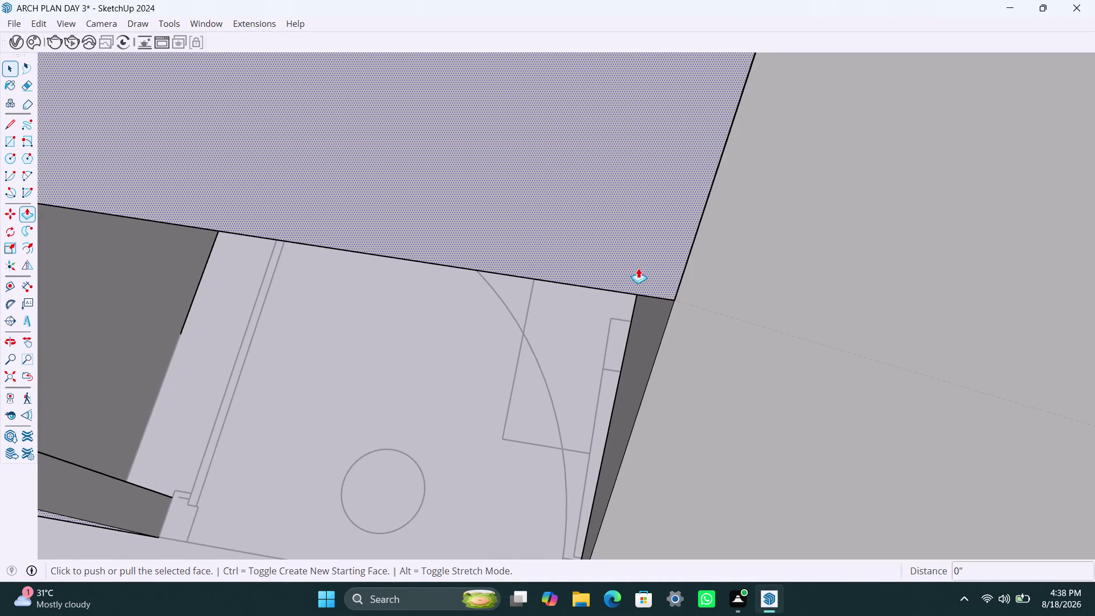
click(638, 268)
click(711, 277)
click(642, 275)
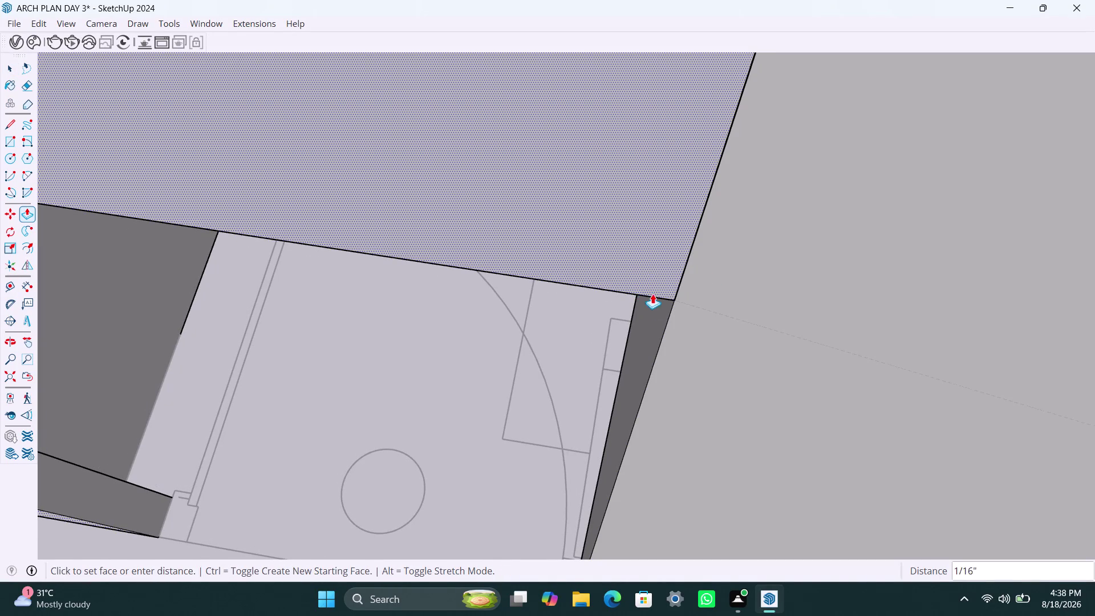
click(716, 283)
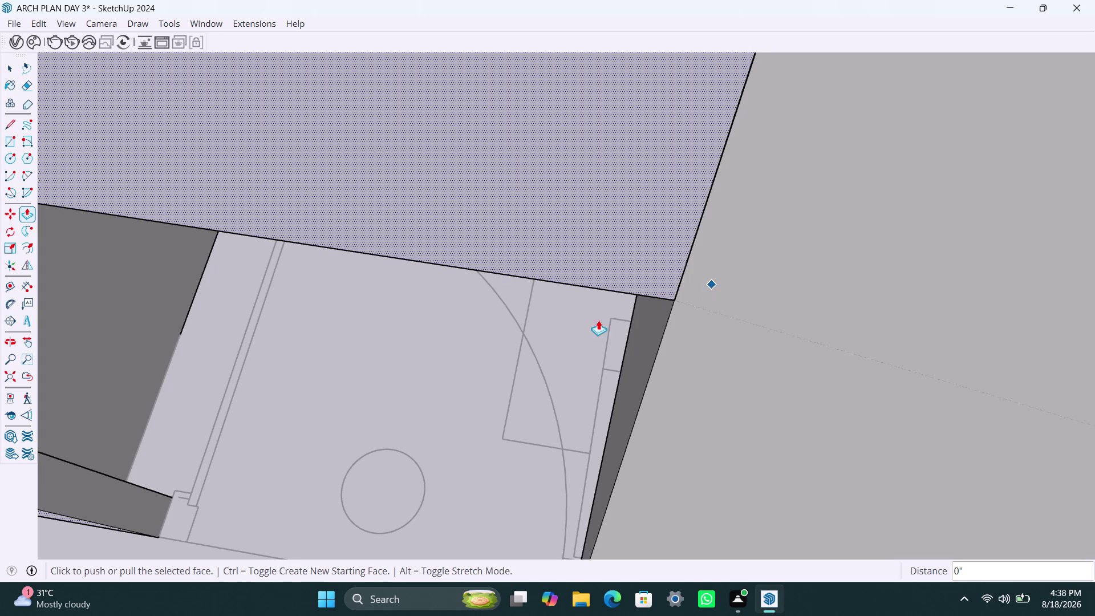
key(space)
Orbit out to check the cleared opening in the corridor wall.
scroll(down, 3)
scroll(down, 3)
middle_click(496, 318)
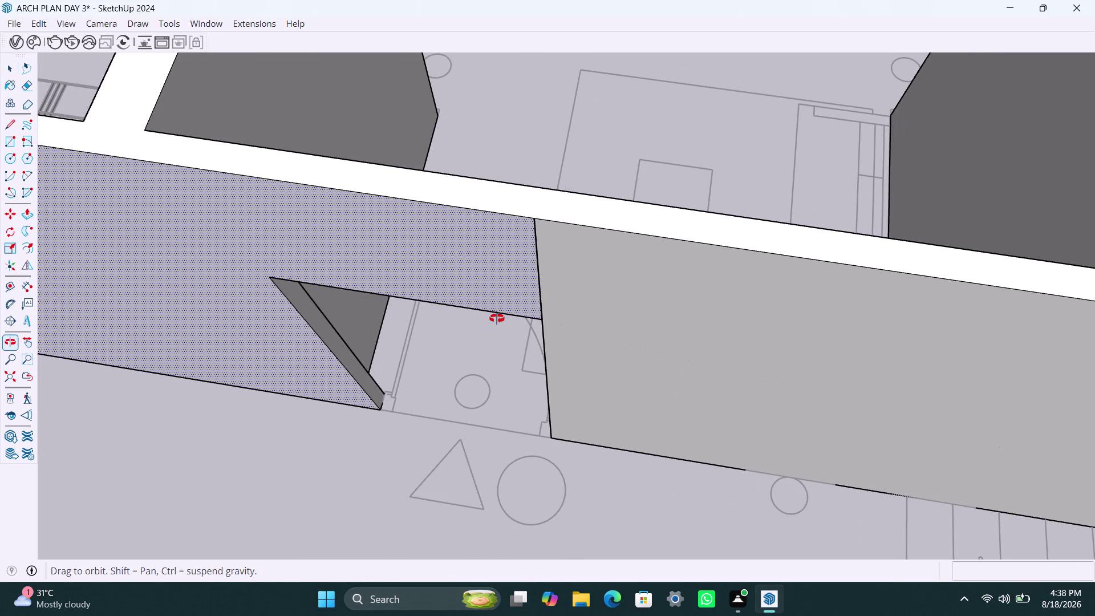
middle_drag(499, 317, 666, 289)
key(space)
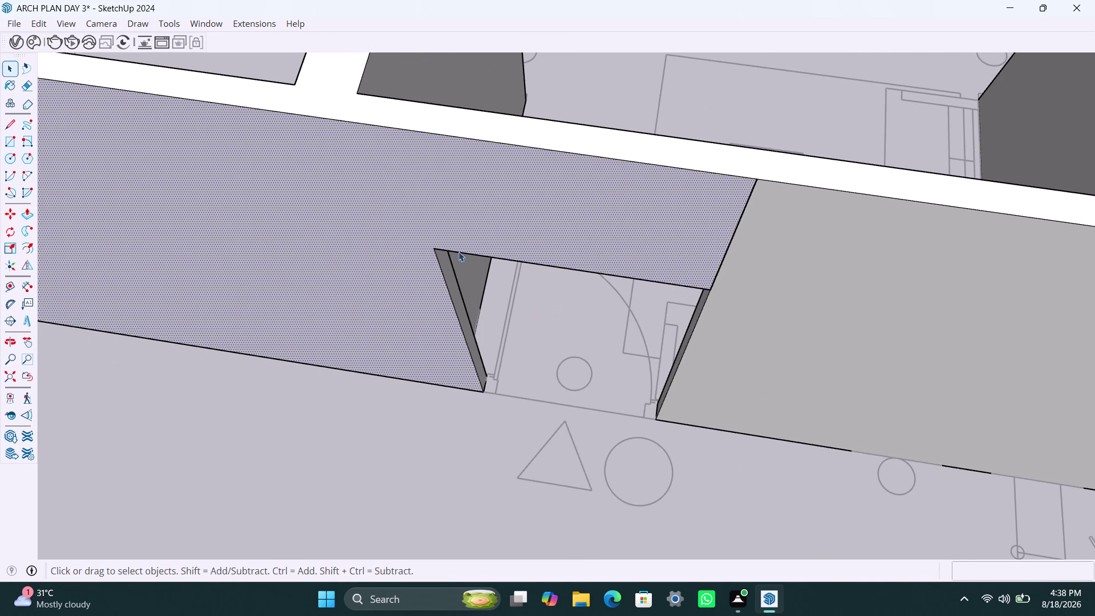
scroll(up, 3)
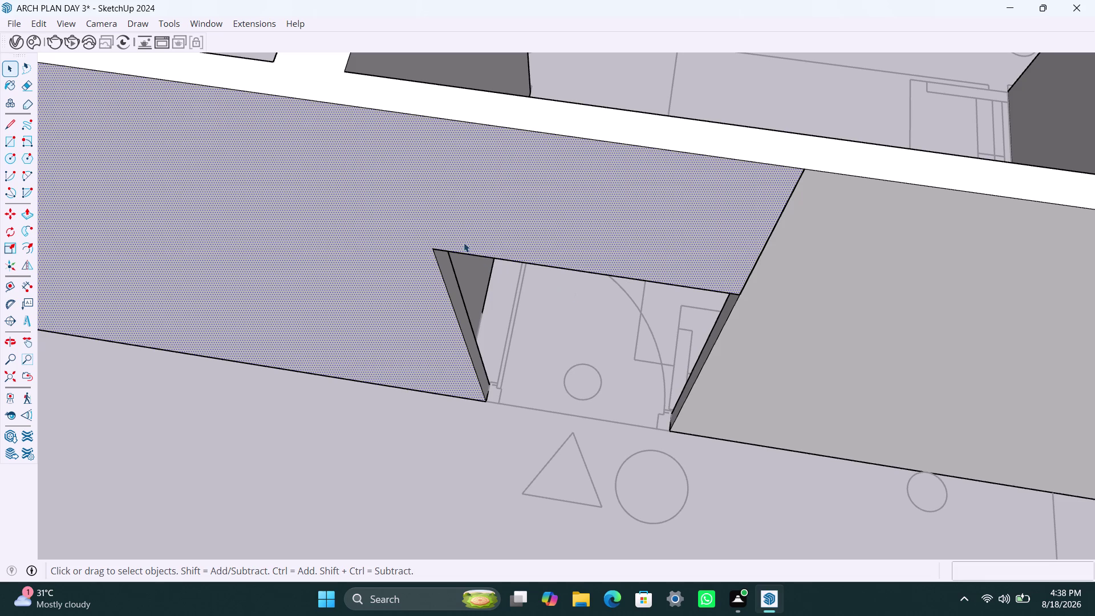
Cover the corridor doorway with a rectangle, make it a group, and enter the group.
key(r)
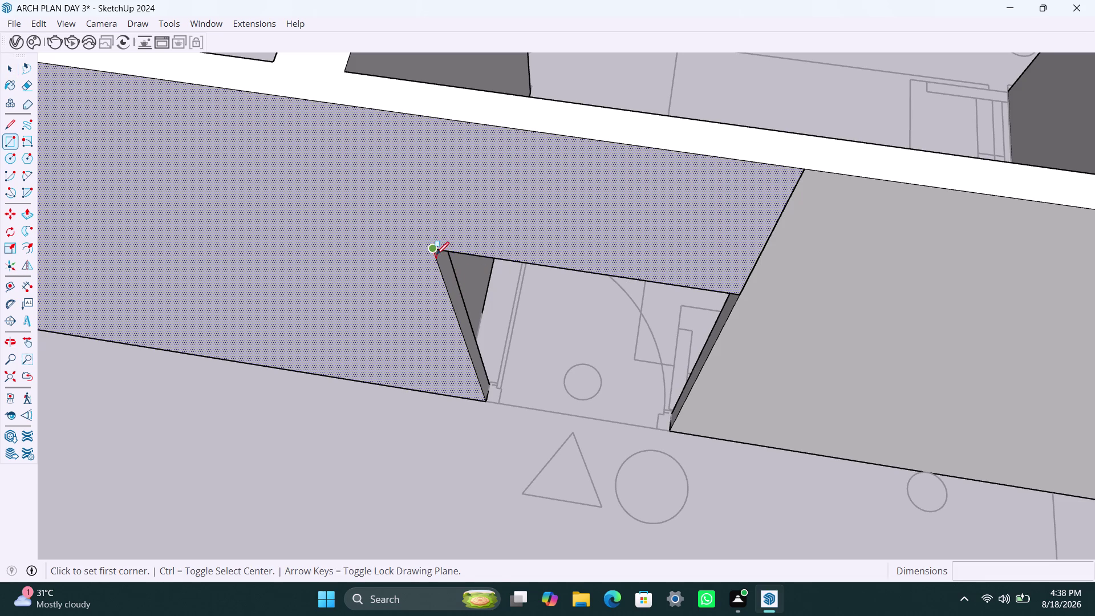
click(436, 254)
click(672, 431)
key(space)
double_click(645, 365)
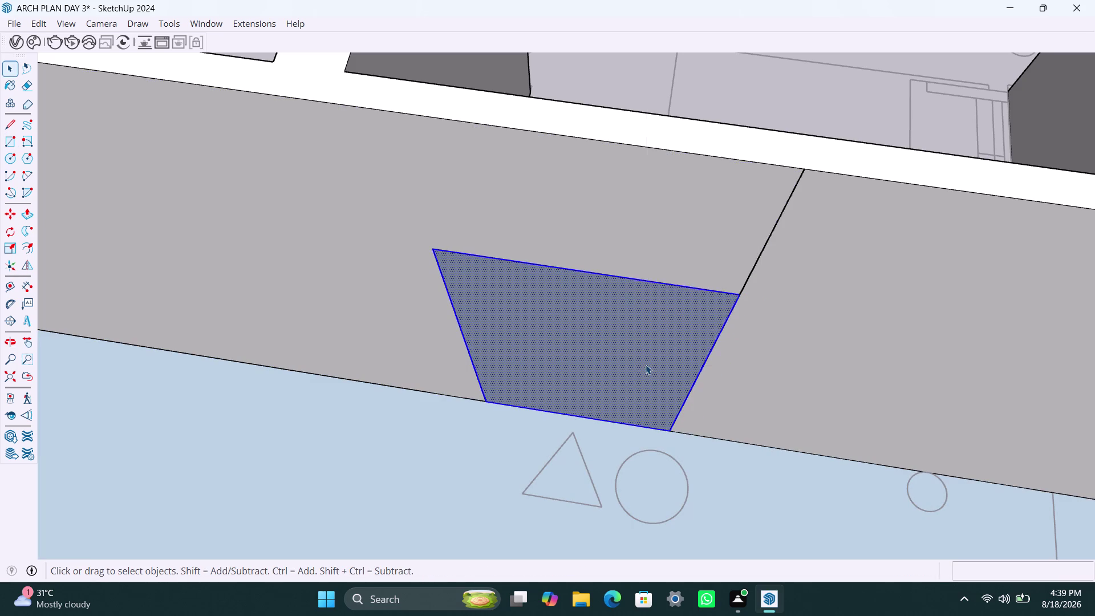
right_click(646, 365)
click(700, 141)
triple_click(634, 316)
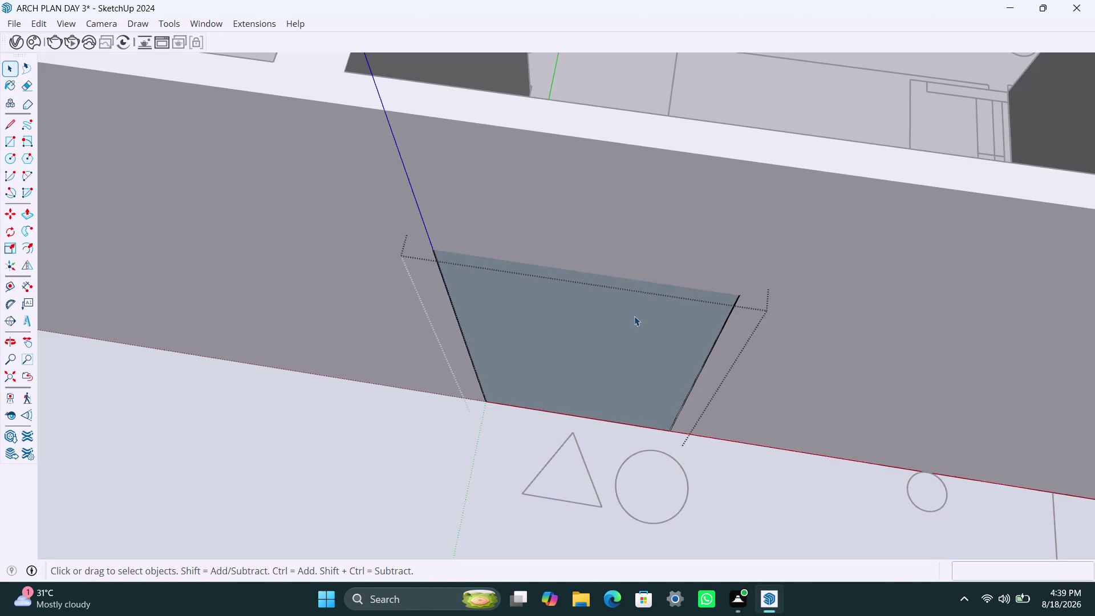
Offset the rectangle's edge 2" inward and delete the centre panel.
key(f)
click(565, 321)
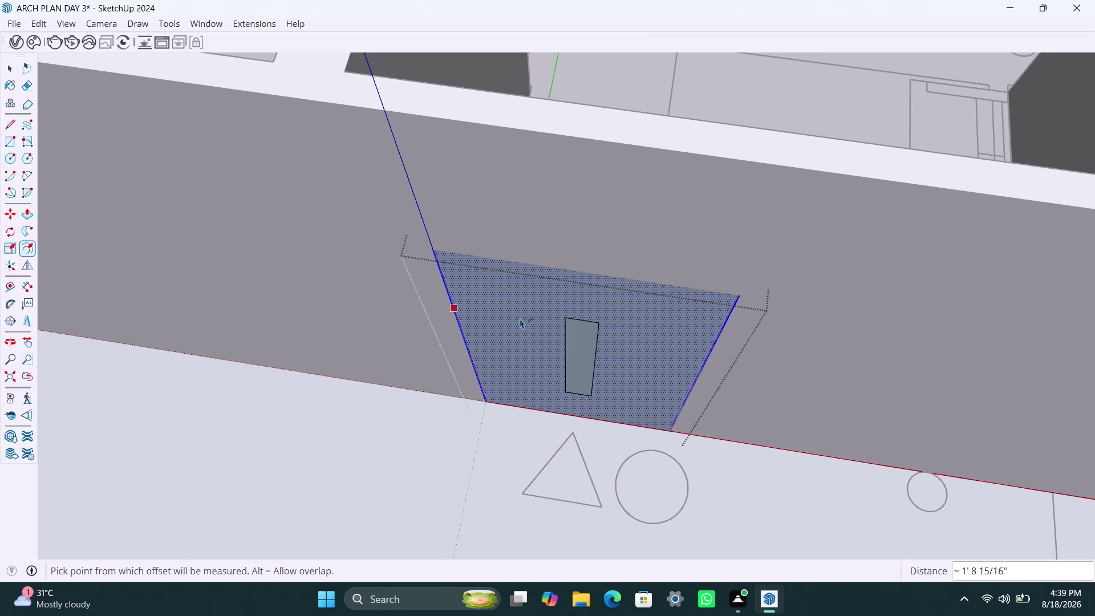
text(2")
key(Return)
key(space)
click(547, 331)
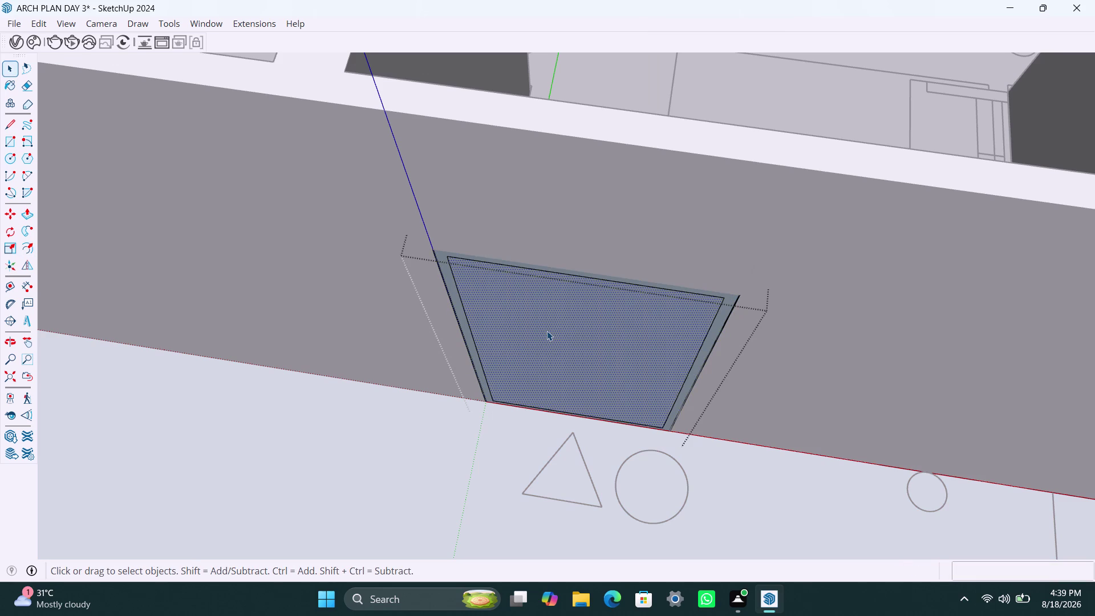
key(Delete)
Extrude the frame border 2.5" deep.
middle_drag(543, 367, 560, 219)
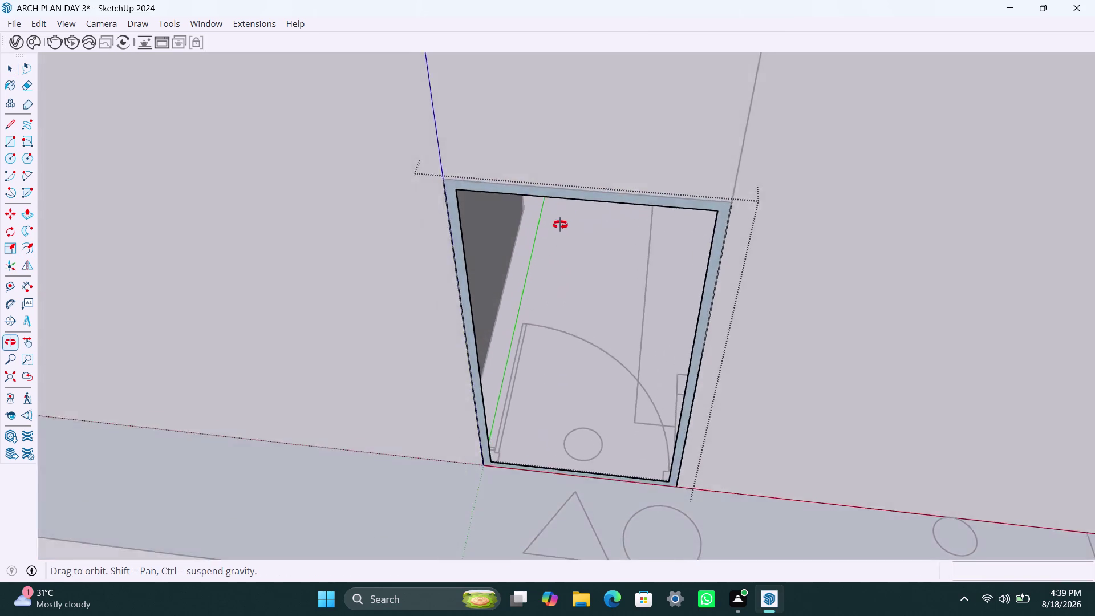
middle_drag(561, 219, 566, 195)
middle_drag(515, 235, 516, 276)
scroll(up, 3)
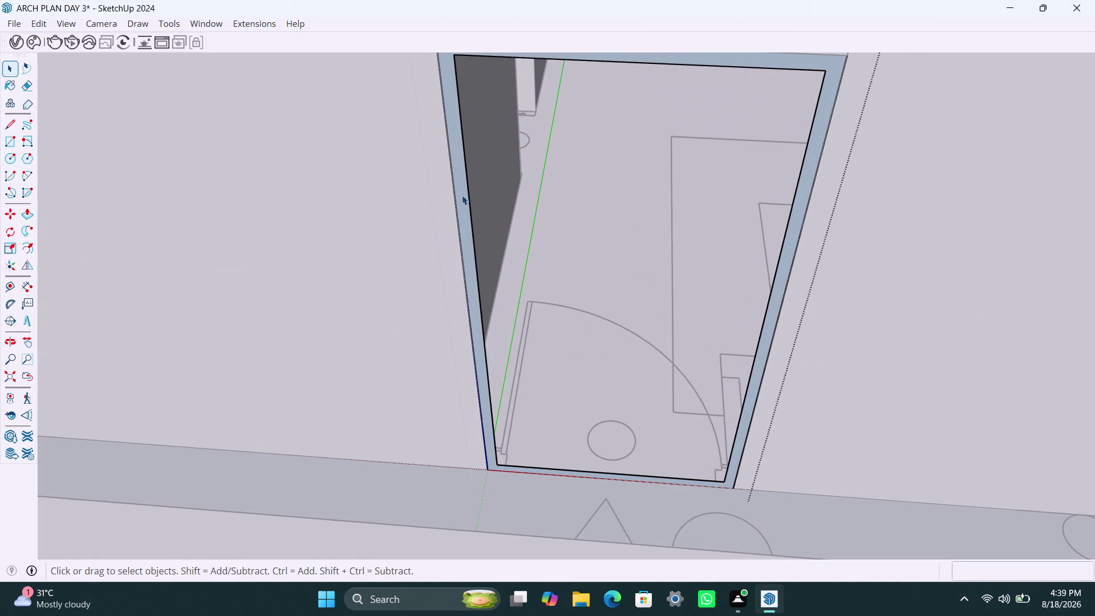
click(462, 195)
key(p)
click(464, 200)
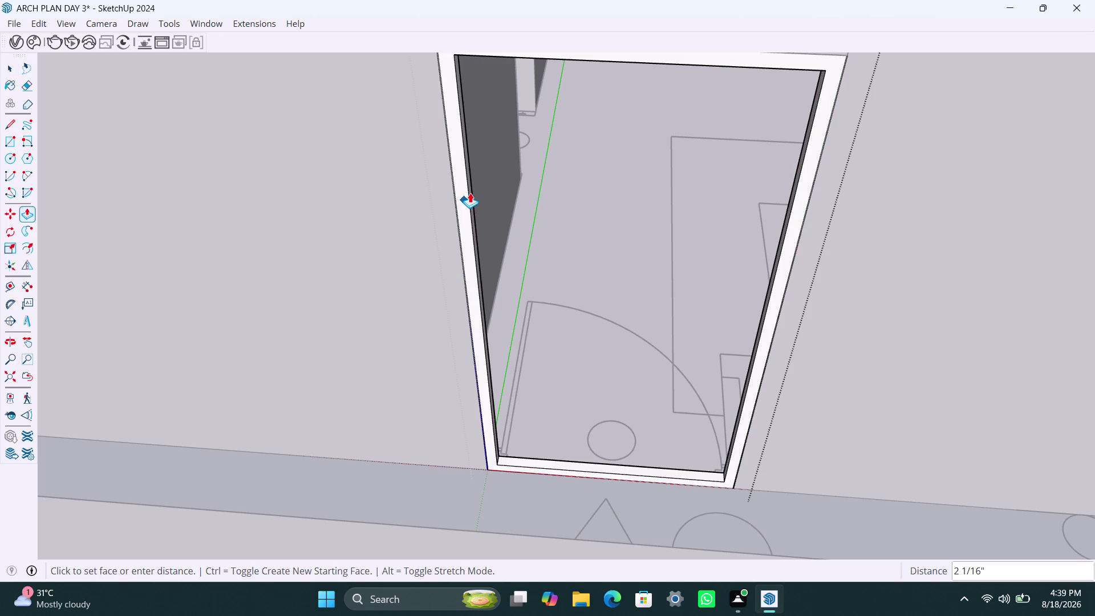
text(2.5)
text(")
key(Return)
key(space)
Orbit around the house walls to face the next wall opening.
scroll(down, 3)
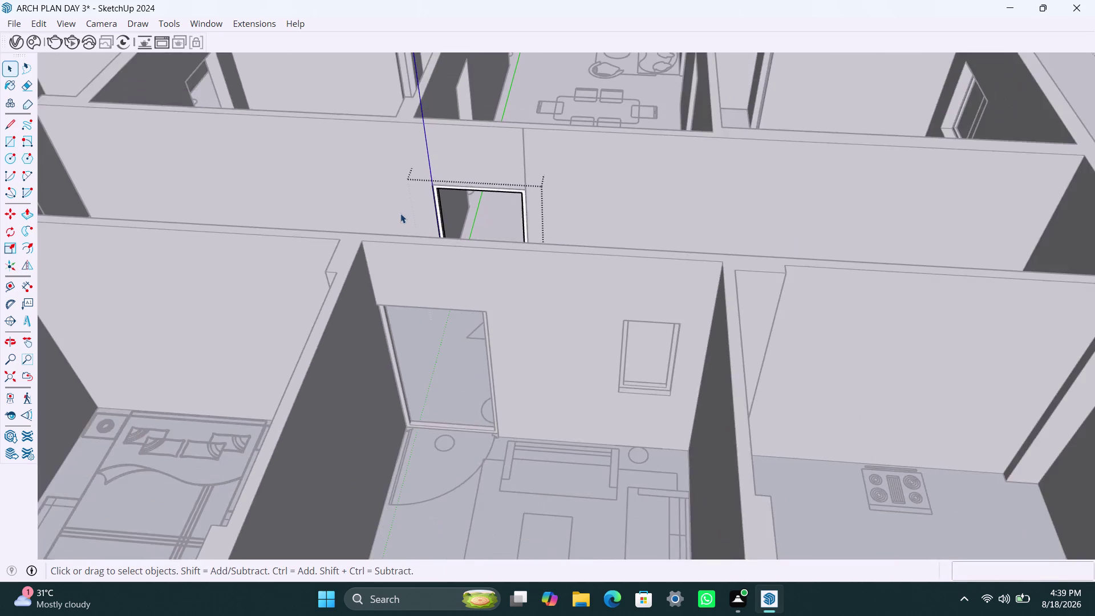
scroll(down, 3)
scroll(down, 3)
middle_drag(389, 208, 495, 236)
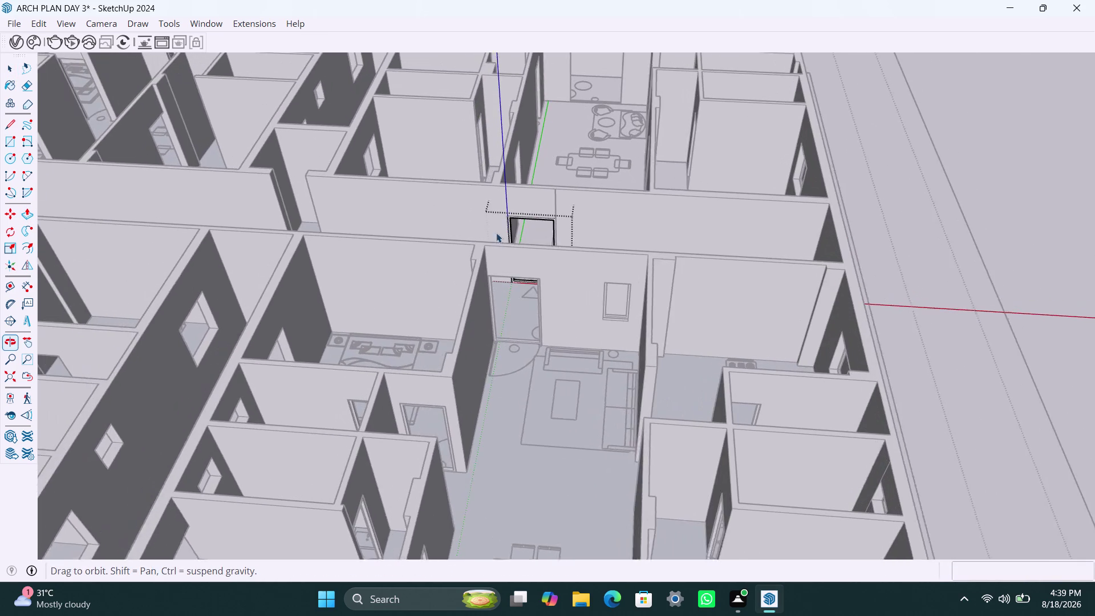
middle_drag(497, 201, 549, 237)
scroll(up, 3)
middle_drag(558, 177, 512, 309)
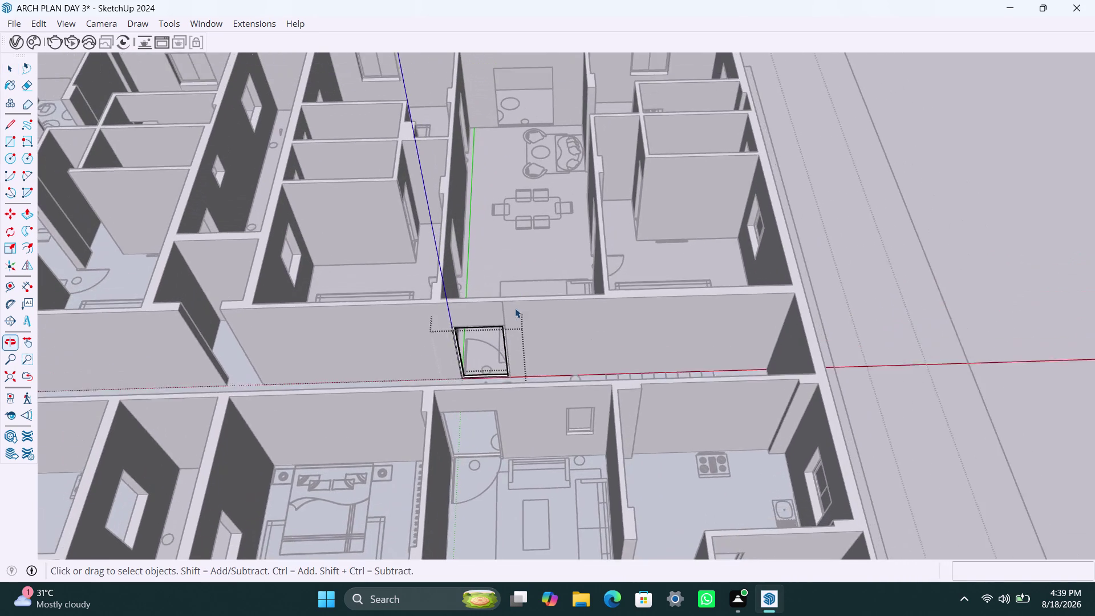
scroll(up, 3)
click(983, 206)
middle_drag(584, 307, 720, 324)
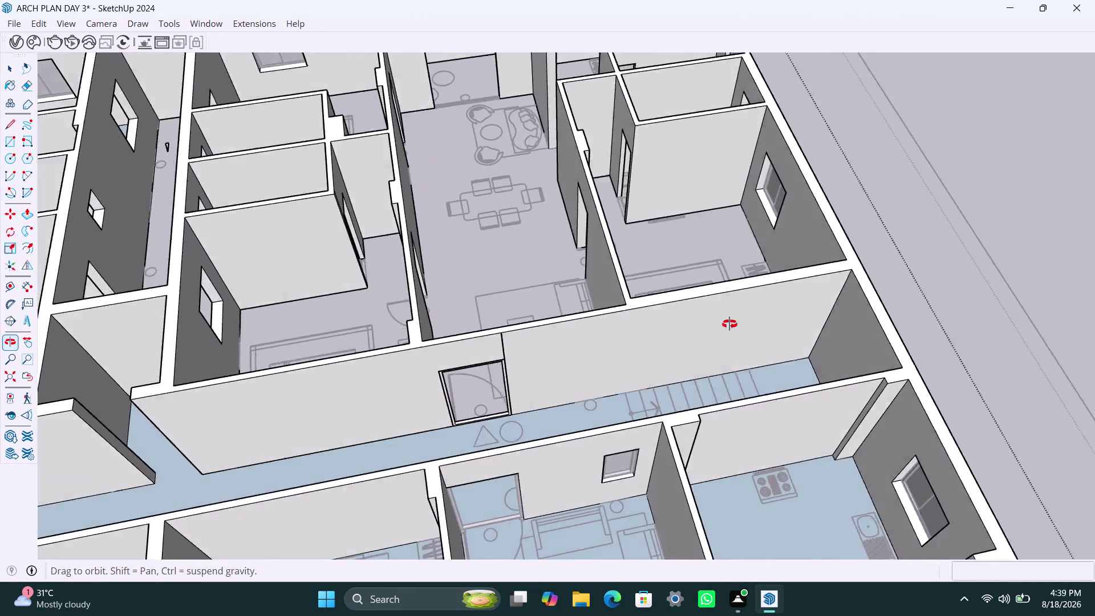
middle_drag(719, 323, 867, 284)
middle_drag(369, 345, 623, 321)
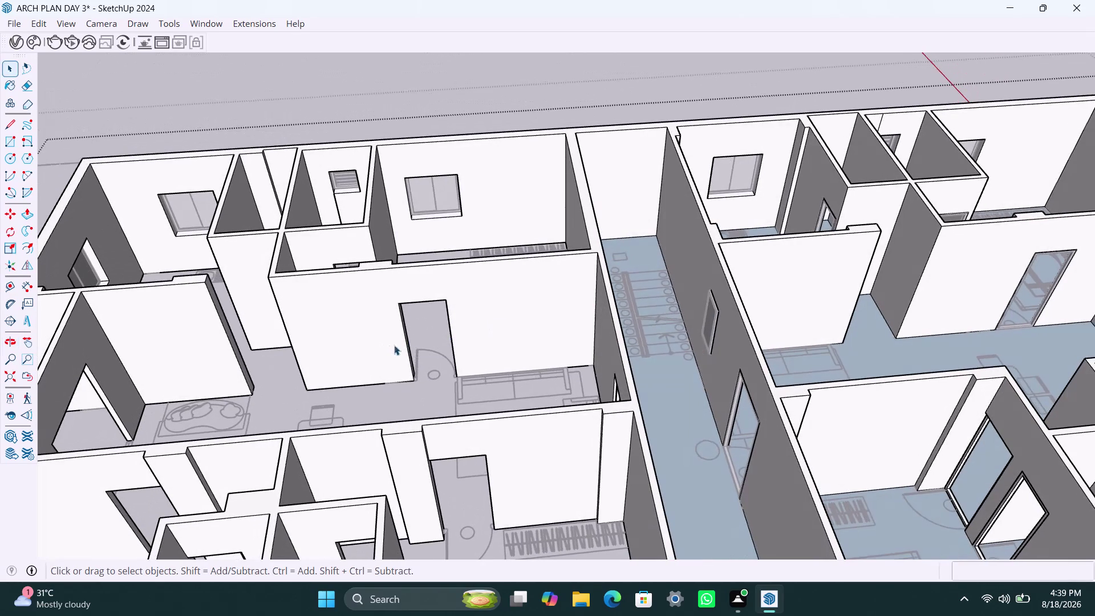
Cover the second wall opening with a rectangle, make it a group, and enter the group.
key(r)
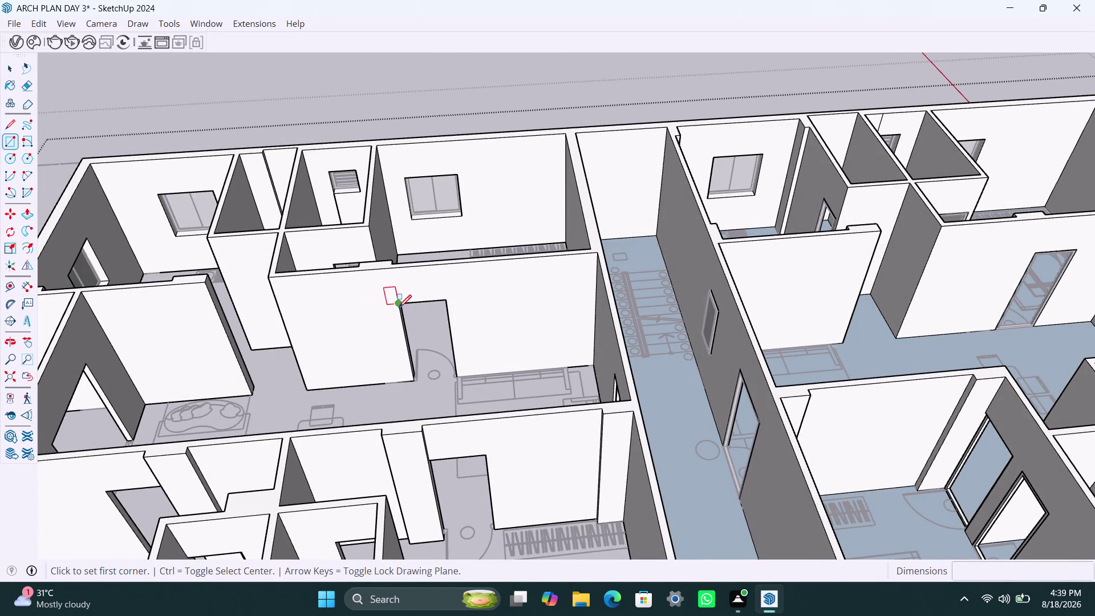
click(398, 307)
click(455, 374)
key(space)
double_click(440, 345)
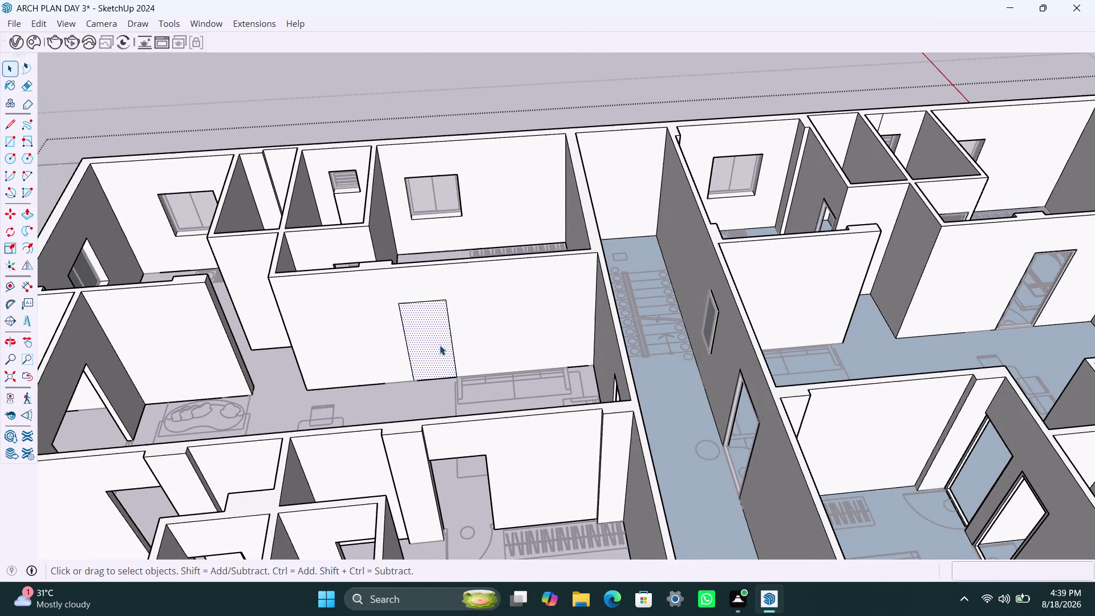
right_click(439, 345)
click(500, 144)
double_click(427, 336)
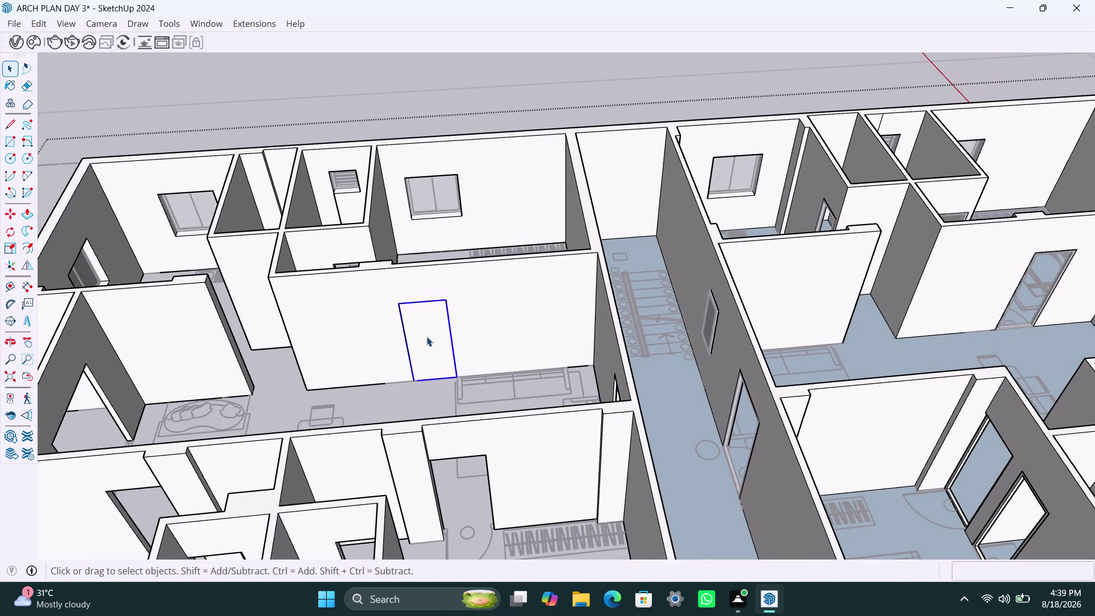
Offset the opening rectangle's edge 2" inward and delete the inner panel.
key(f)
click(424, 329)
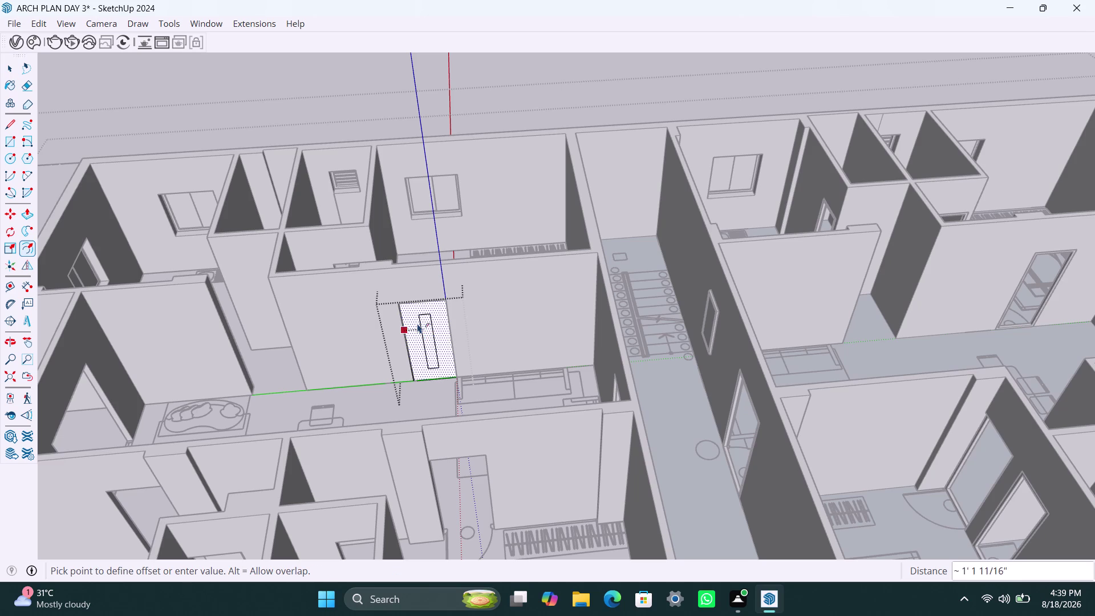
text(2")
key(Return)
key(space)
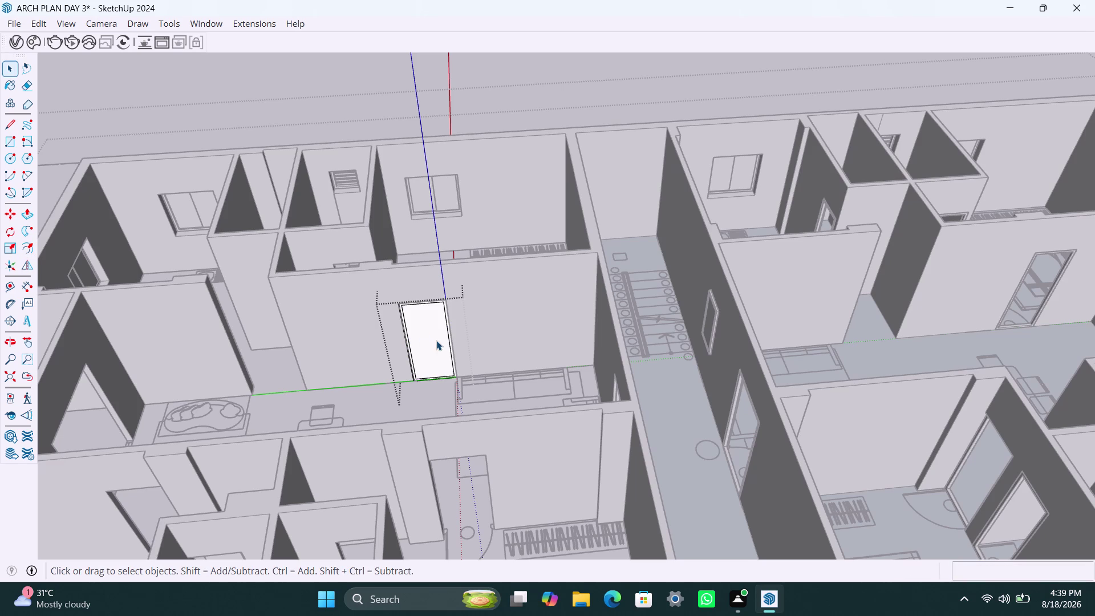
click(437, 341)
key(Delete)
Push/Pull the second frame's border to a depth of 2.5".
scroll(up, 3)
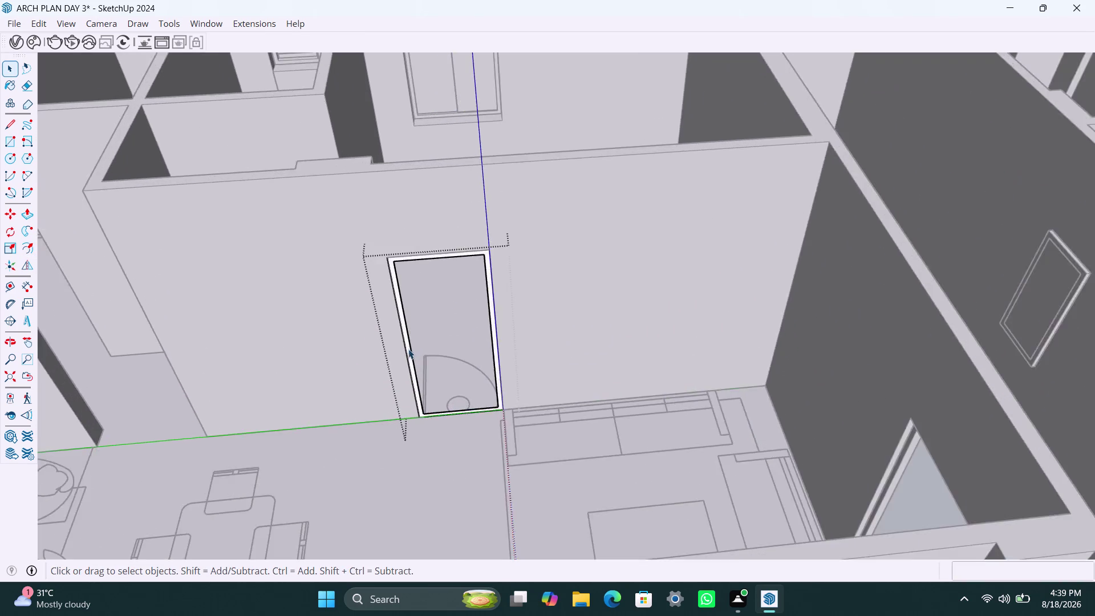
scroll(up, 3)
click(409, 343)
click(407, 348)
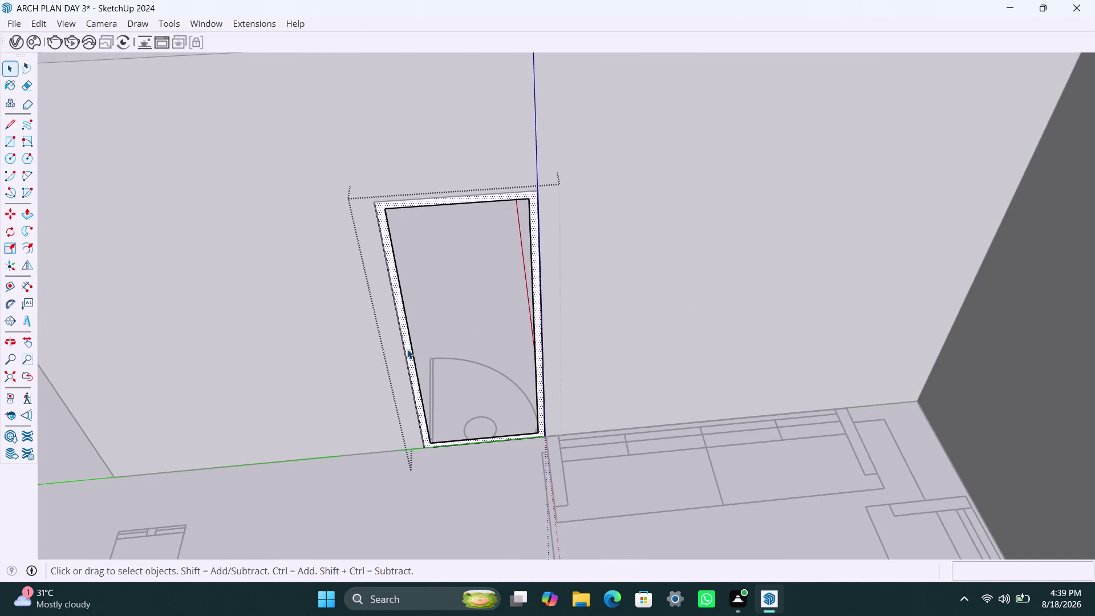
key(p)
click(407, 349)
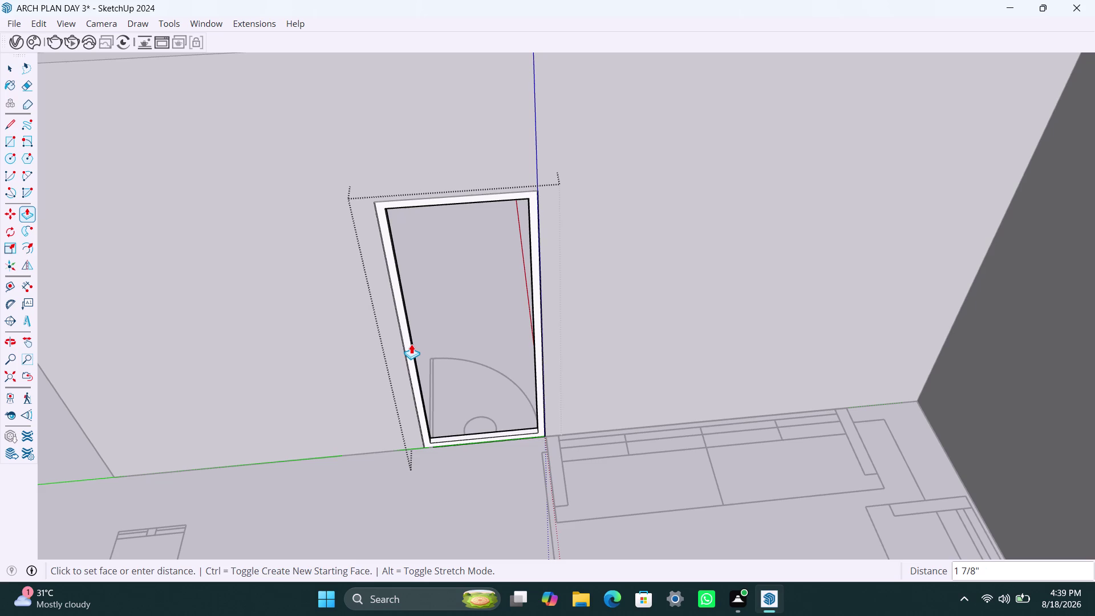
key(2)
text(.5")
key(Return)
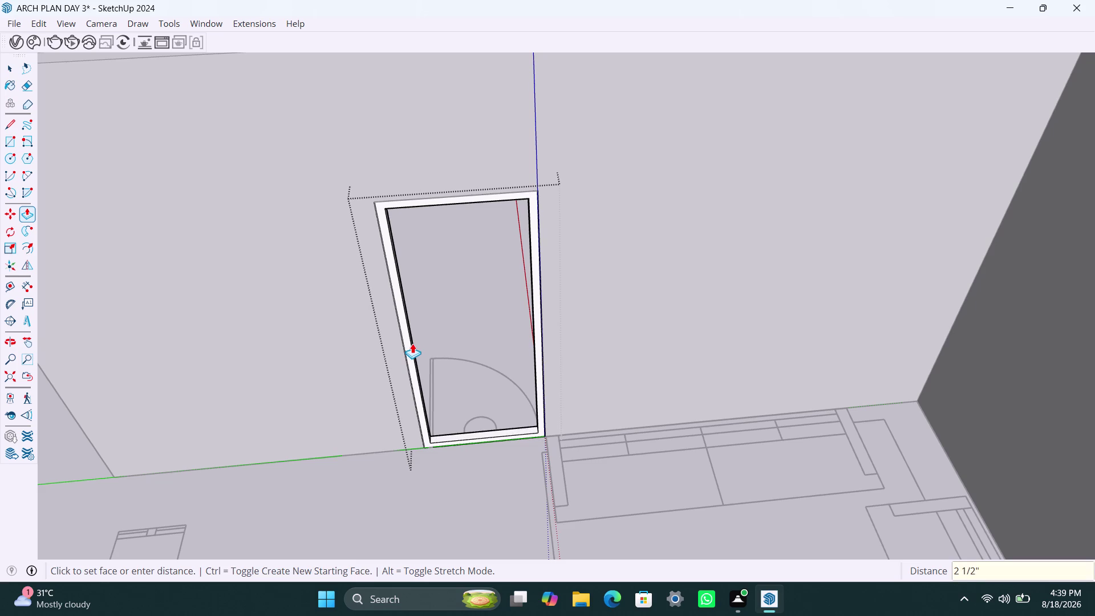
key(space)
Orbit toward the bathroom walls to look down at its doorway.
scroll(down, 3)
scroll(down, 3)
scroll(down, 3)
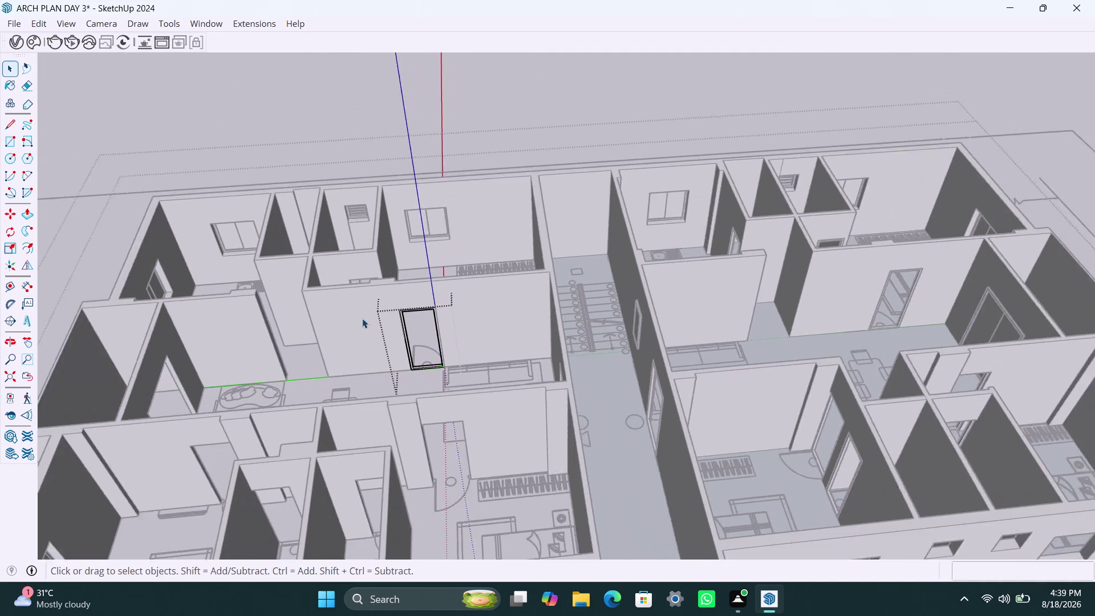
scroll(down, 3)
middle_drag(381, 302, 421, 398)
scroll(up, 3)
middle_drag(436, 403, 448, 457)
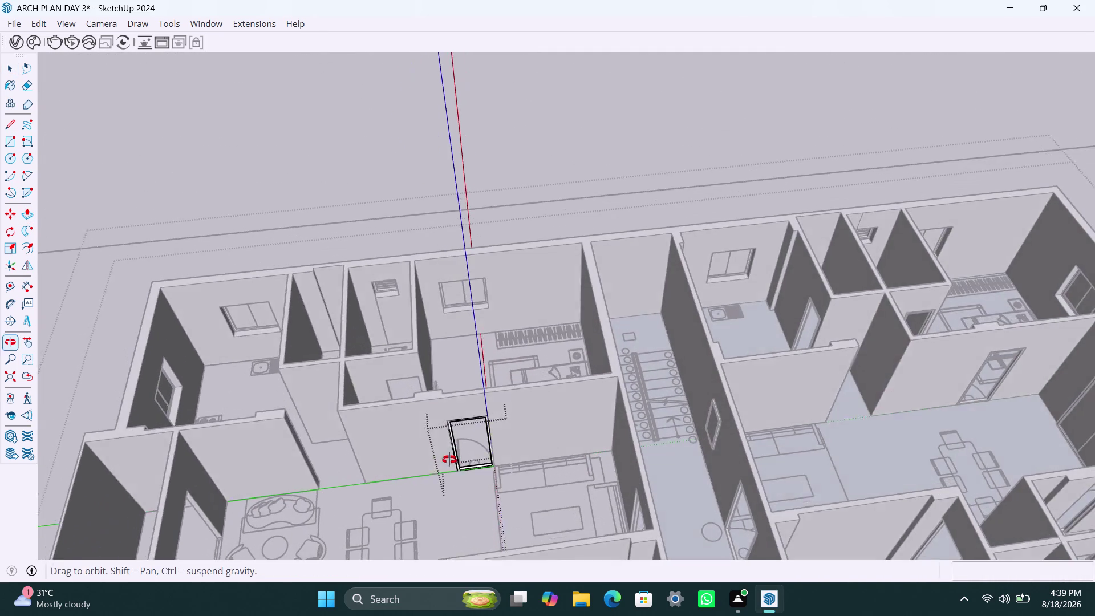
middle_drag(448, 457, 433, 490)
scroll(up, 3)
middle_drag(431, 401, 424, 435)
scroll(up, 3)
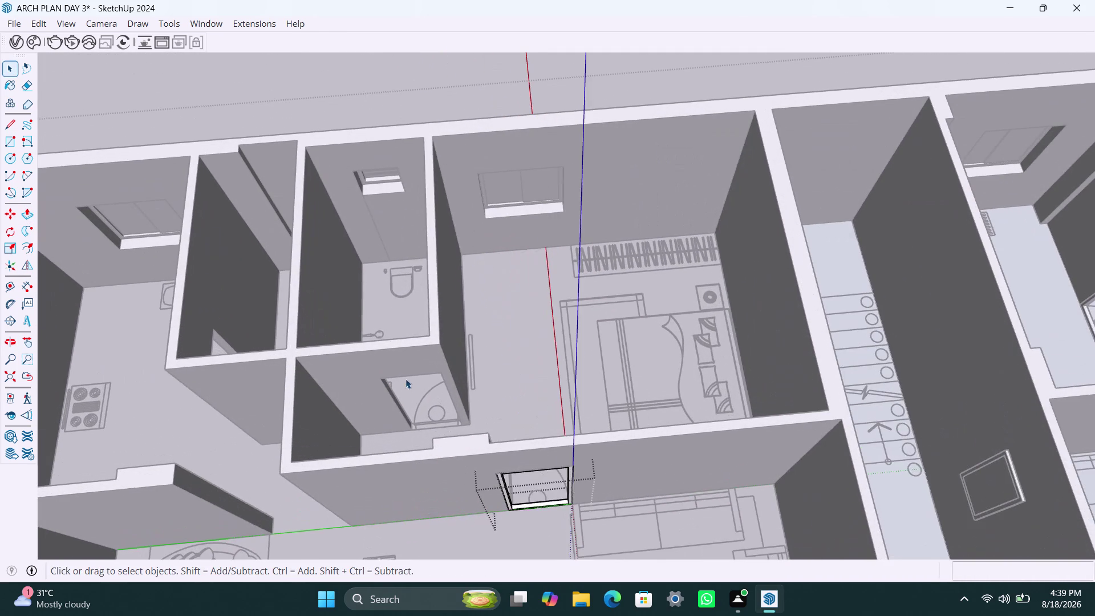
middle_drag(419, 399, 392, 401)
key(space)
key(space)
key(space)
key(space)
key(space)
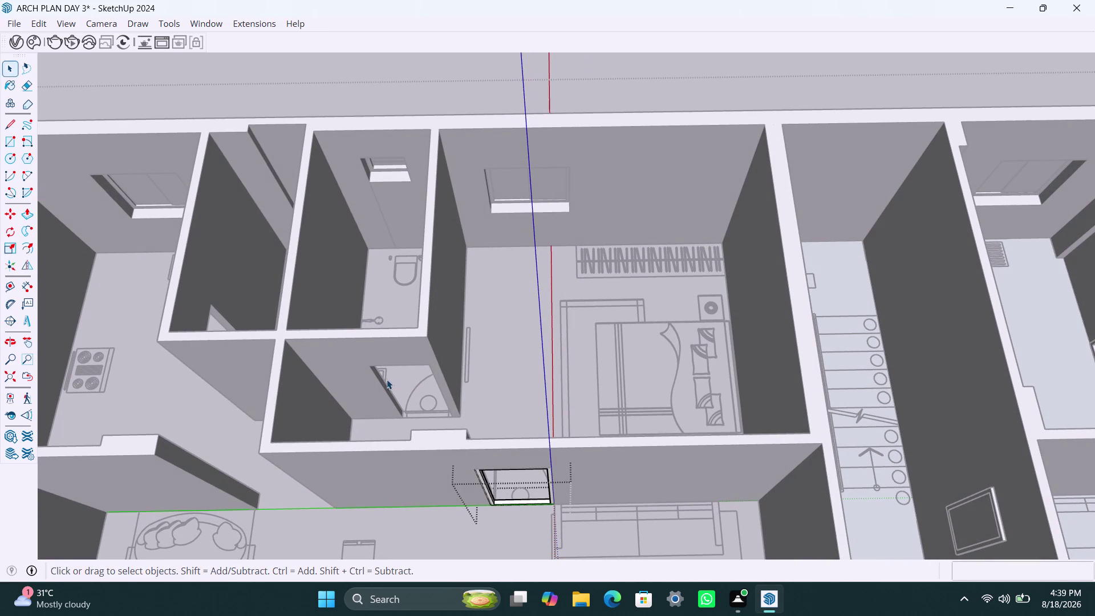
key(space)
key(space)
key(space)
key(space)
click(595, 108)
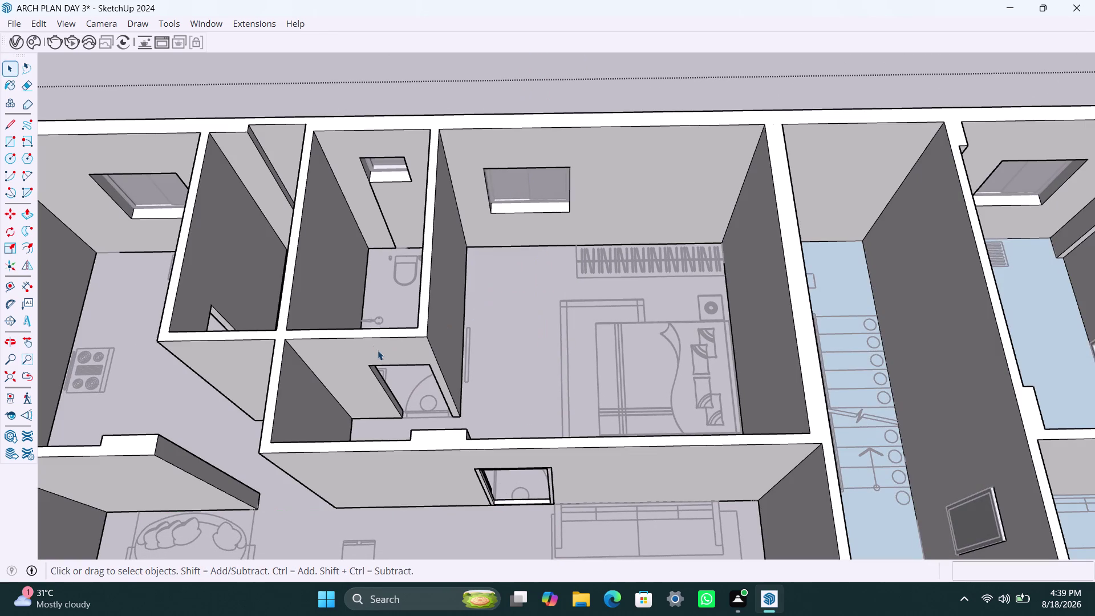
Cover the bathroom doorway with a rectangle, make it a group, and enter the group.
key(r)
click(372, 369)
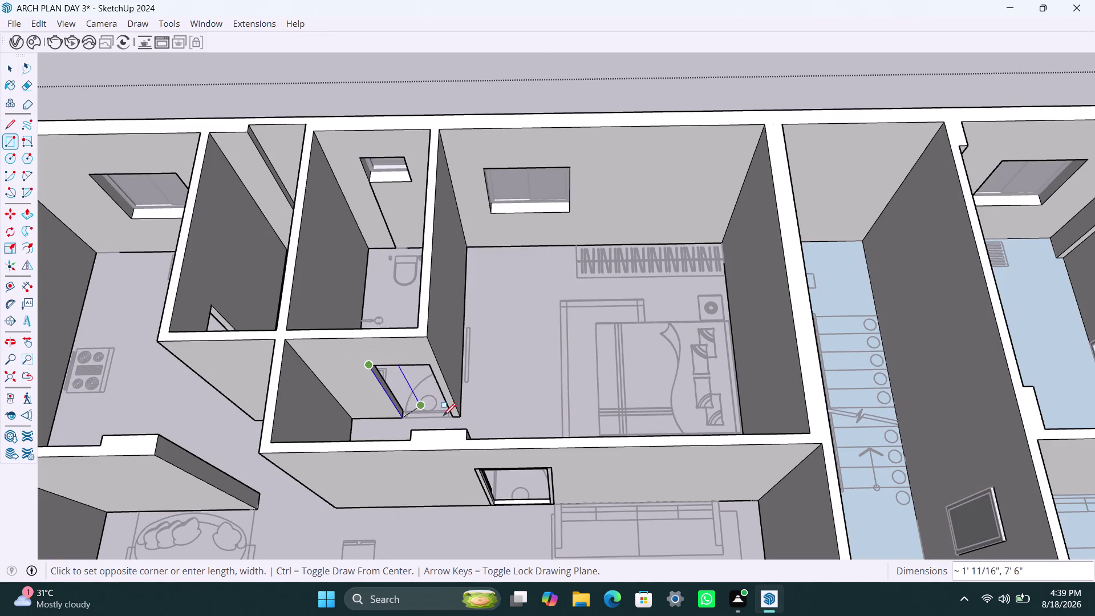
scroll(up, 3)
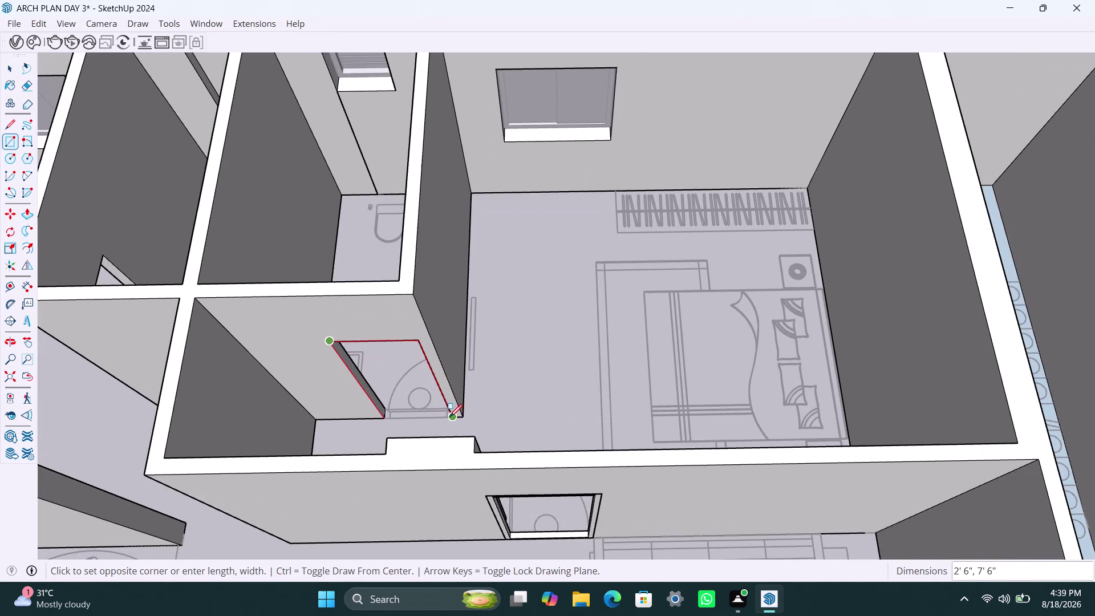
scroll(up, 3)
click(450, 416)
key(space)
double_click(415, 364)
right_click(415, 362)
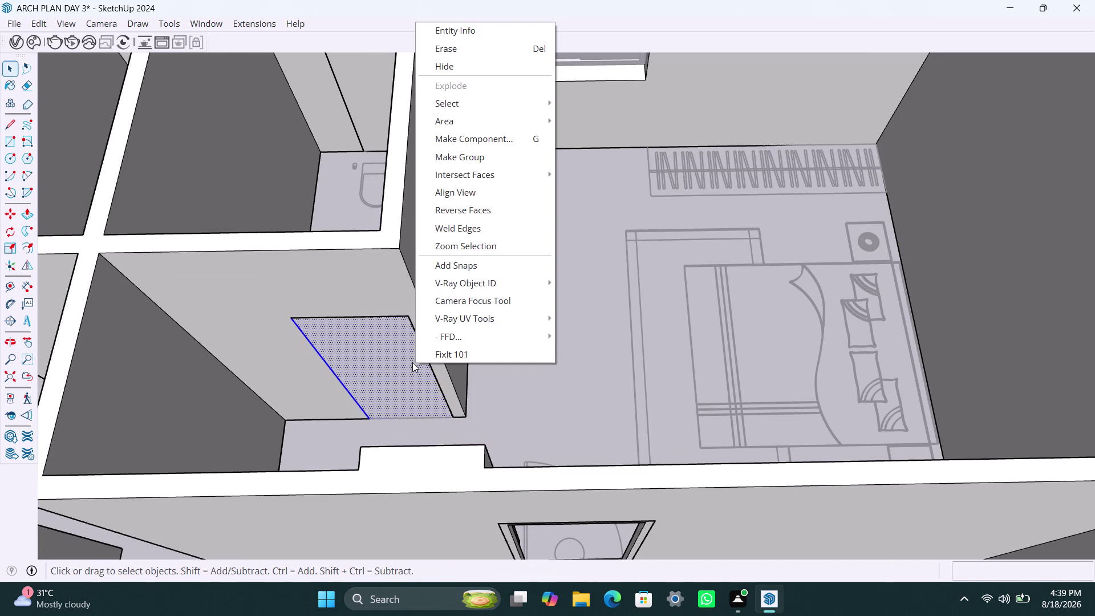
click(493, 156)
double_click(380, 389)
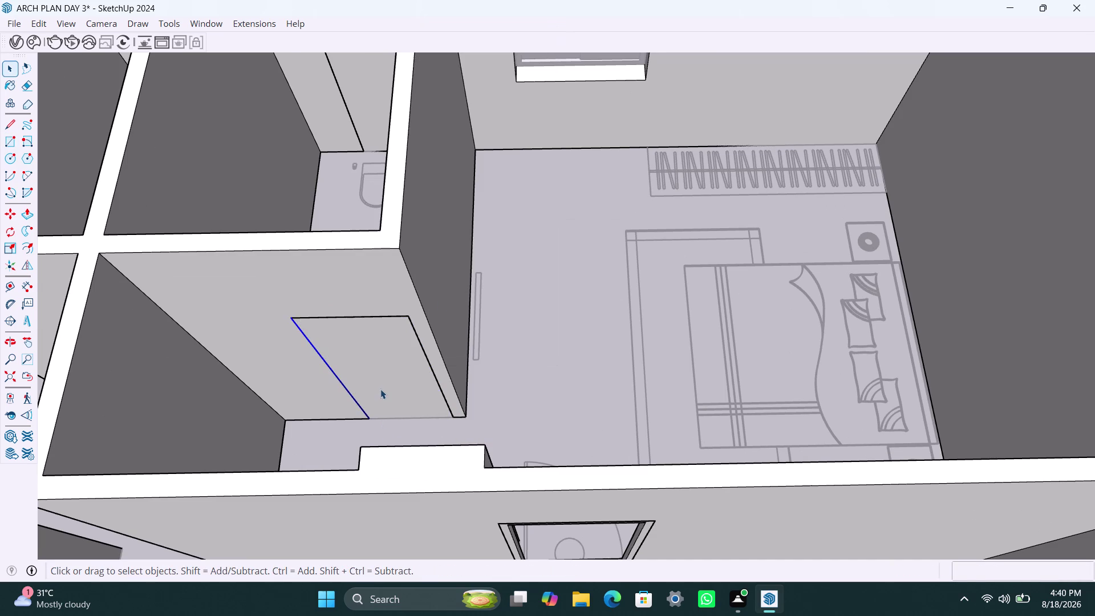
Inset the bathroom face's edge by 2" and delete the inner face.
right_click(381, 389)
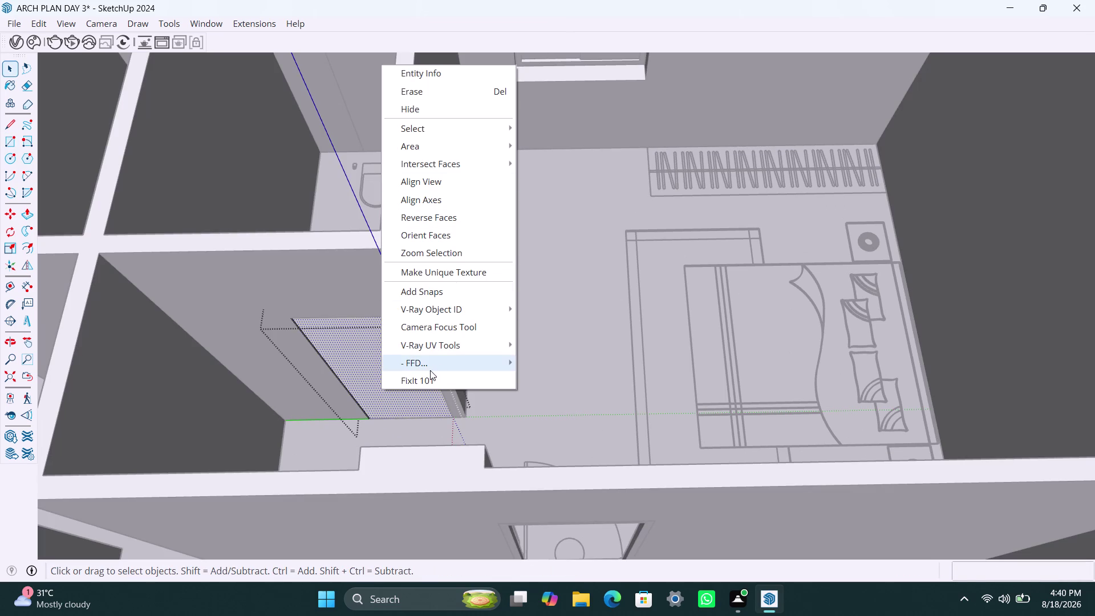
key(f)
click(368, 371)
key(f)
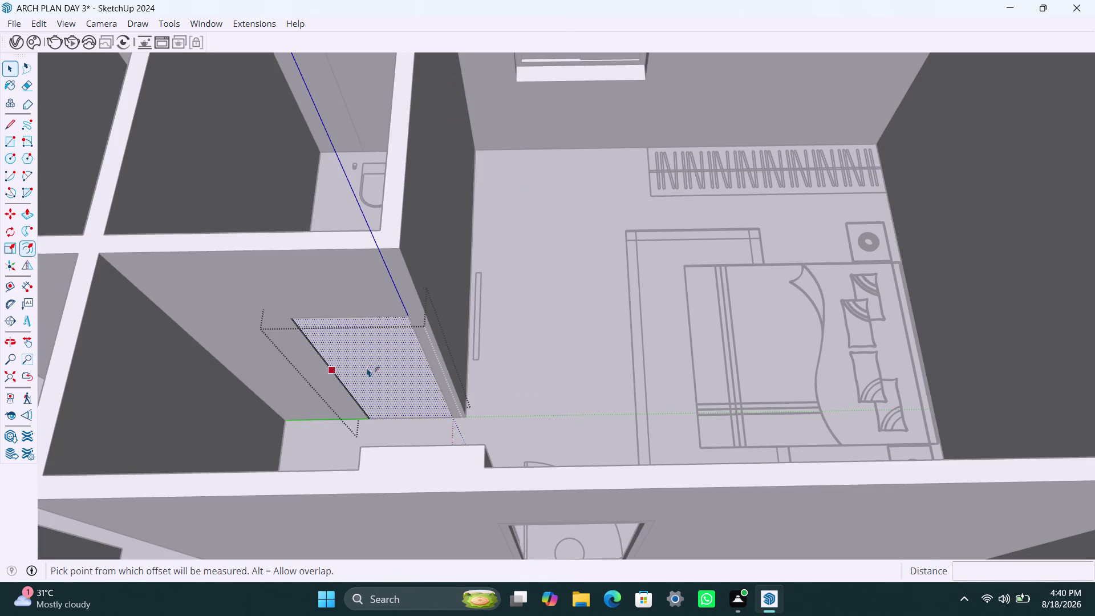
click(365, 365)
text(2")
key(Return)
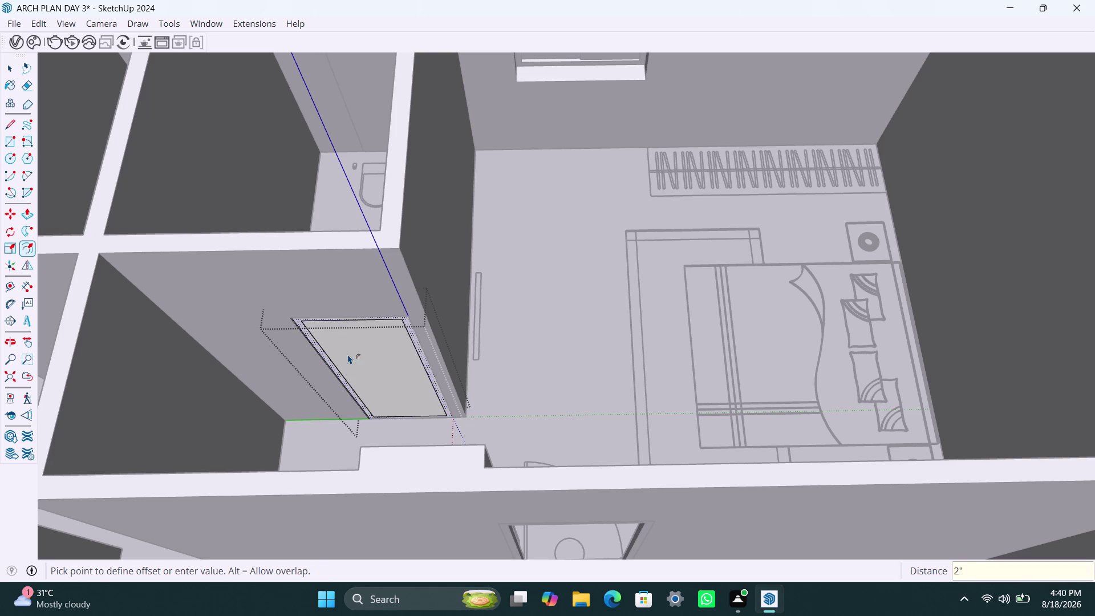
key(space)
click(348, 354)
key(Delete)
Push/Pull the bathroom frame ring to a depth of 2.5".
scroll(up, 3)
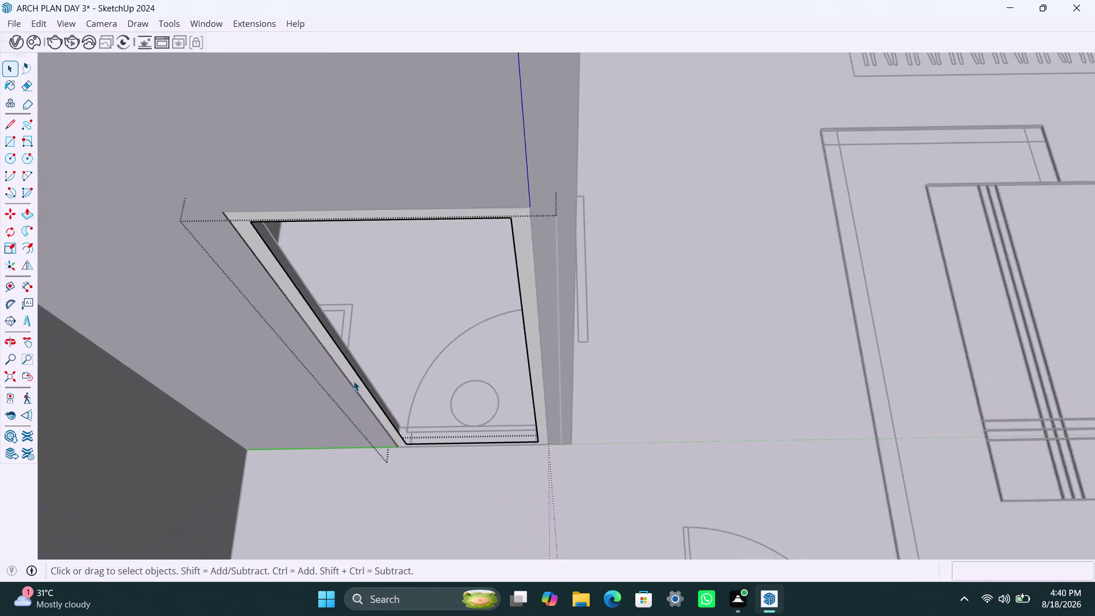
click(354, 381)
key(p)
click(355, 382)
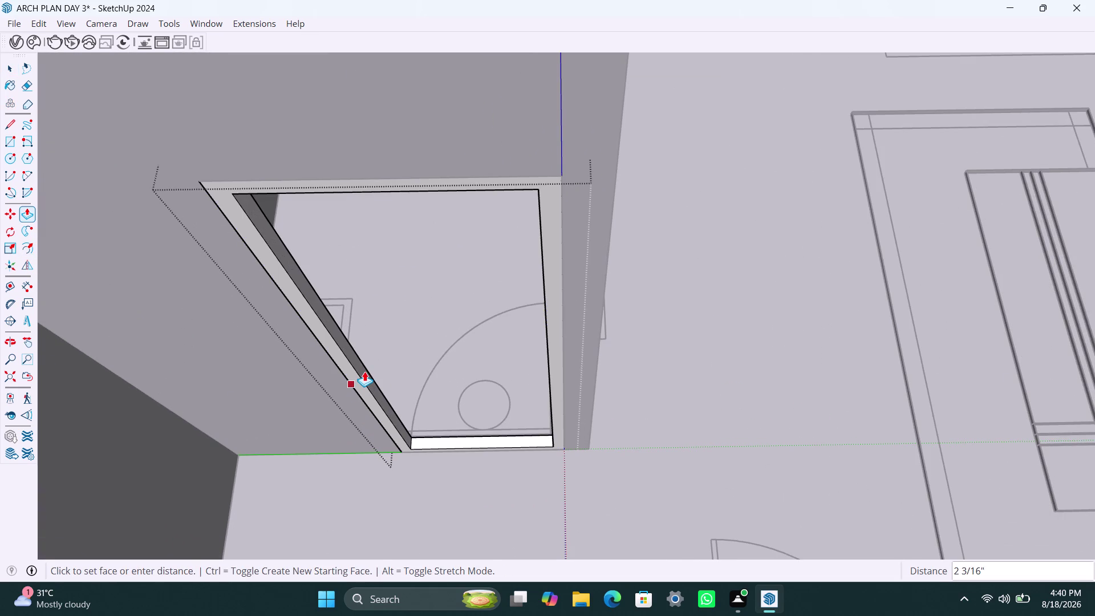
text(2.5")
key(Return)
key(space)
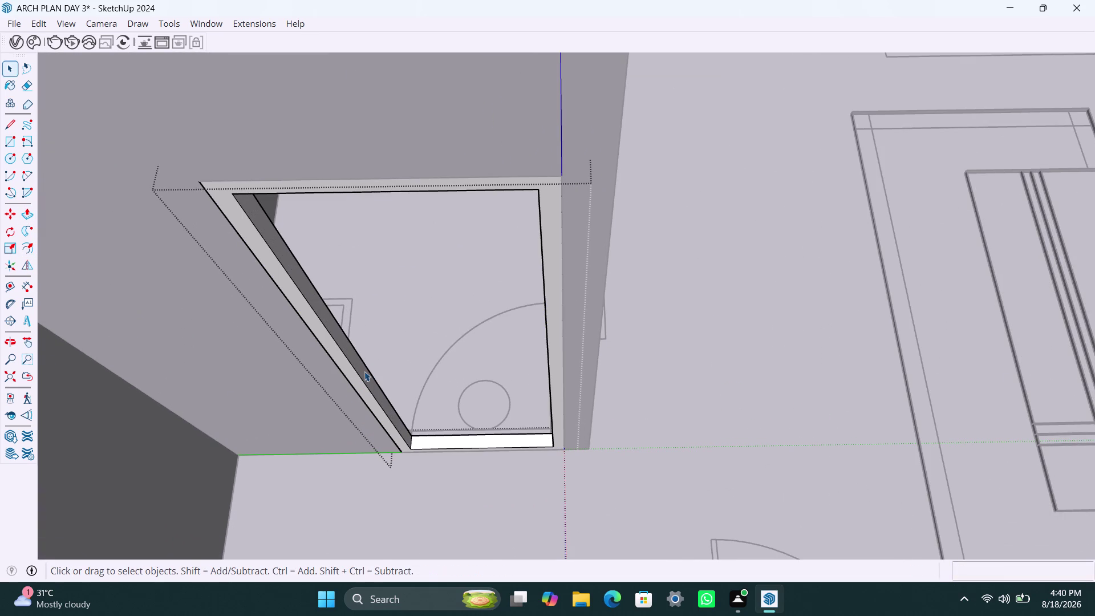
scroll(down, 3)
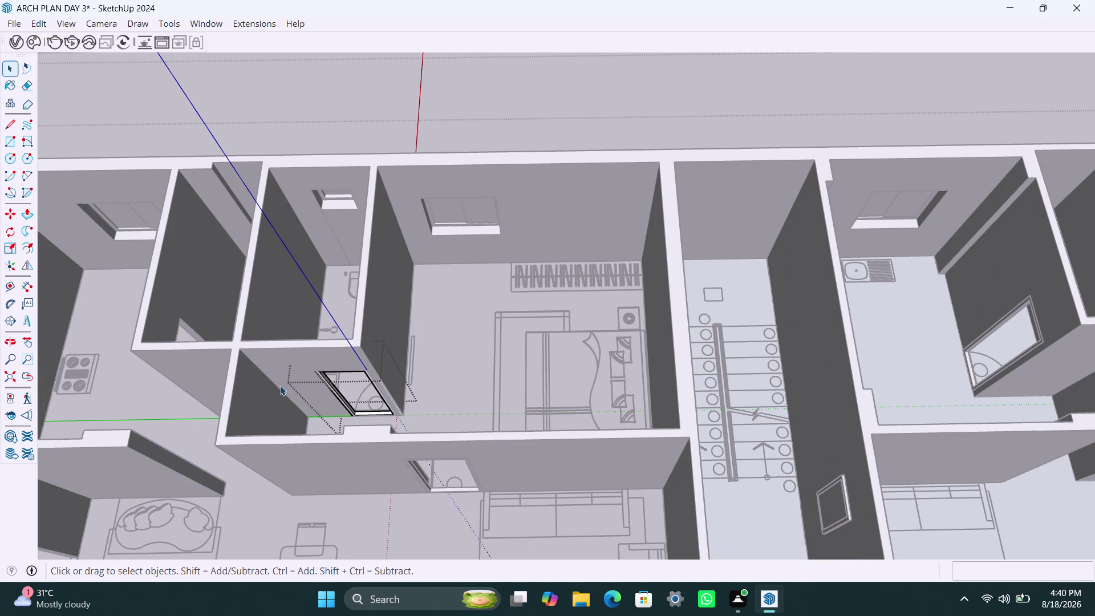
Draw a rectangle across the next room's wall opening and make it a group.
middle_drag(281, 386, 509, 351)
scroll(up, 3)
middle_drag(323, 388, 782, 322)
middle_drag(564, 340, 427, 377)
middle_drag(505, 421, 568, 426)
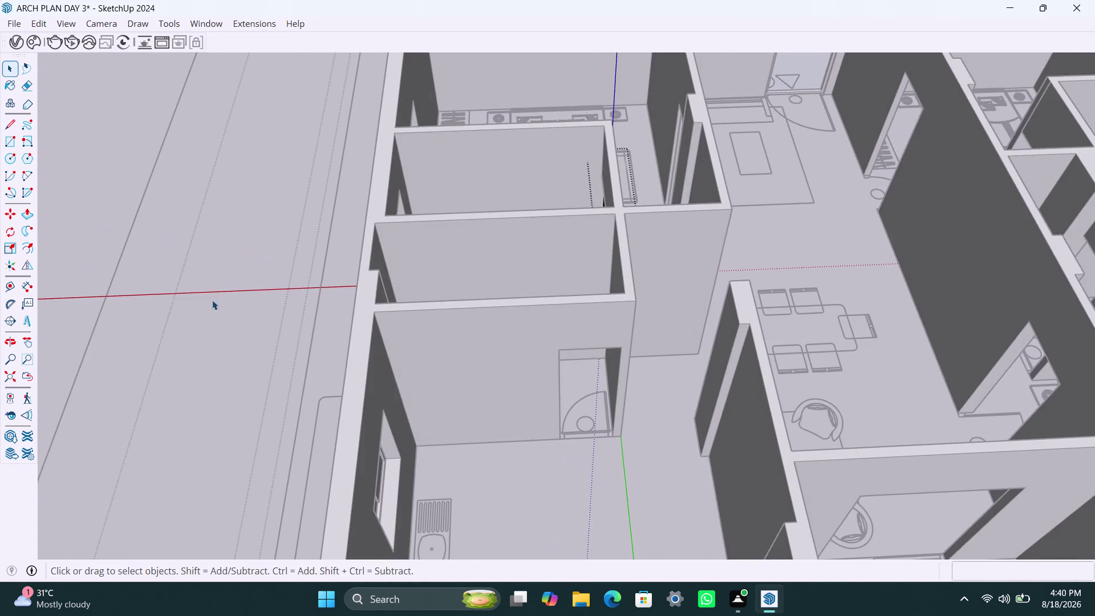
click(211, 299)
scroll(down, 3)
middle_drag(336, 403, 244, 395)
scroll(up, 3)
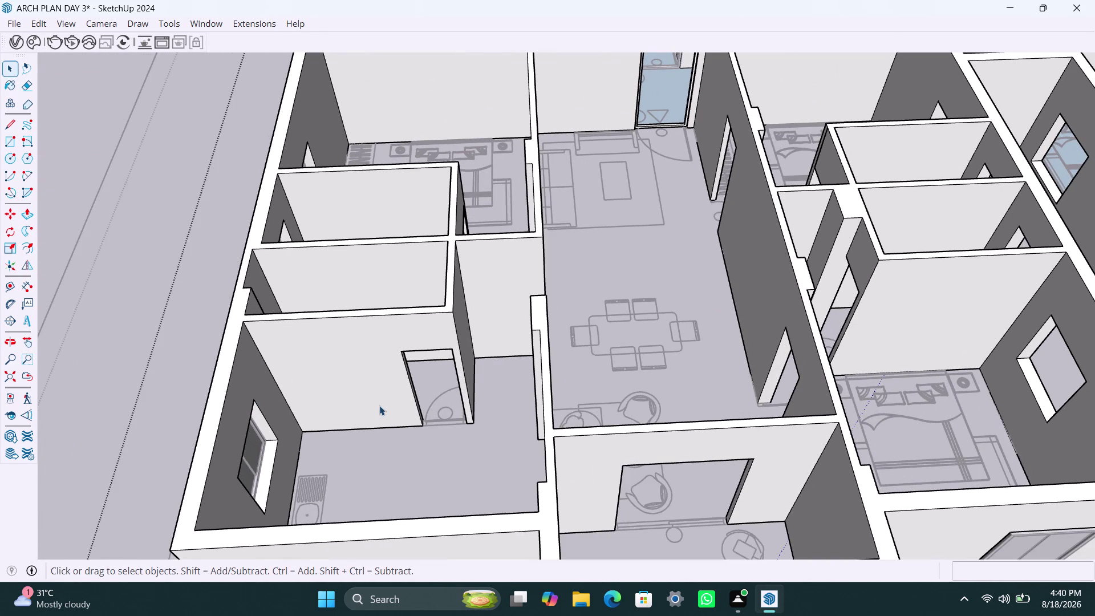
key(r)
click(405, 354)
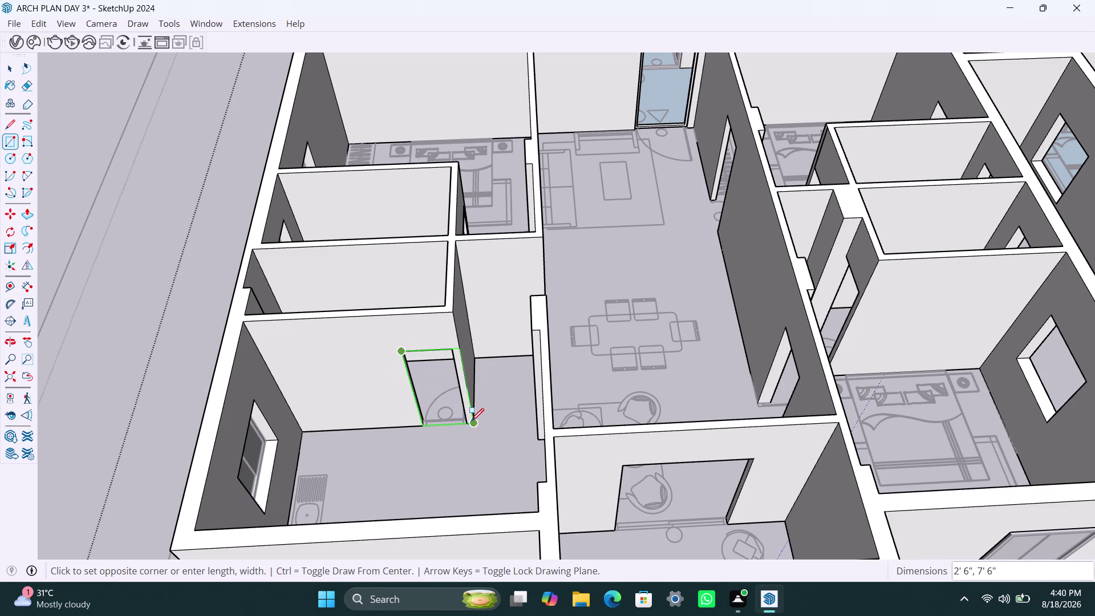
click(467, 423)
key(space)
double_click(447, 383)
right_click(448, 383)
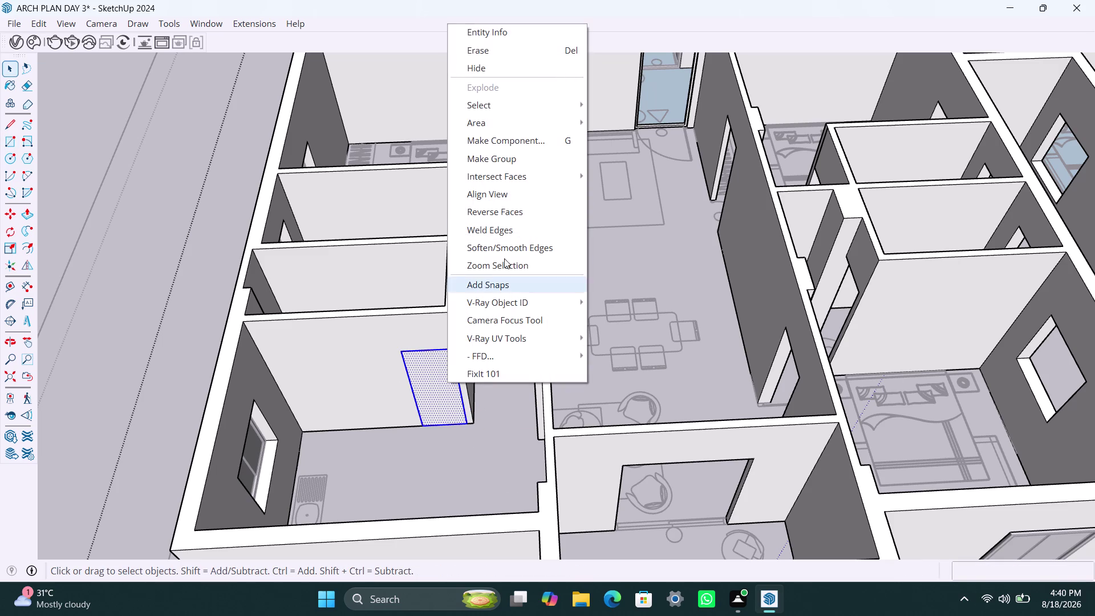
click(506, 163)
Inside the group, offset the face 2" inward and delete the centre face.
double_click(438, 369)
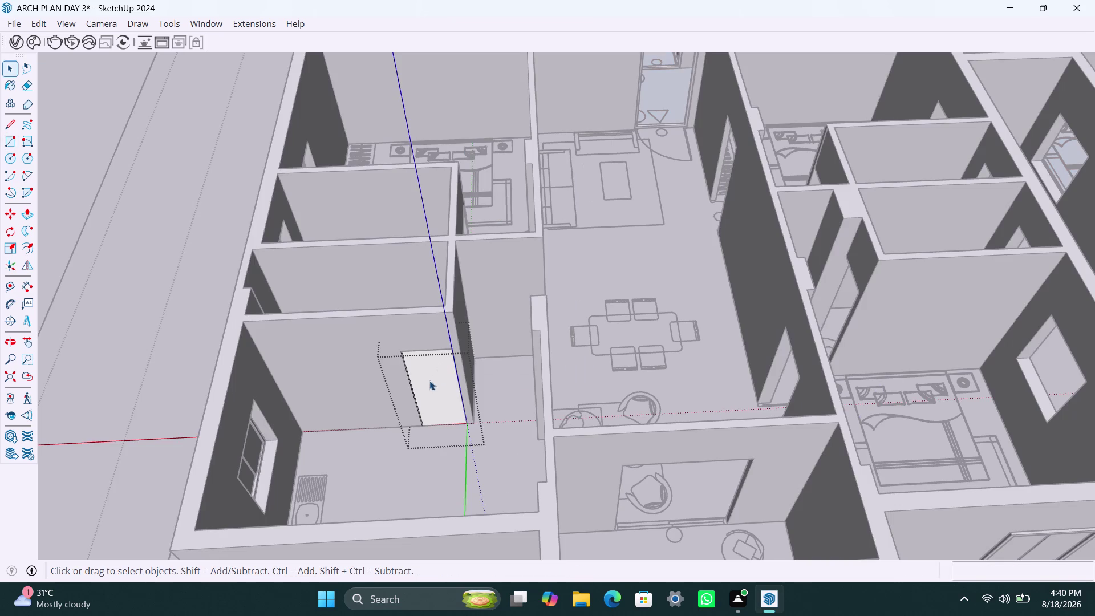
click(429, 380)
key(f)
click(429, 380)
text(2)
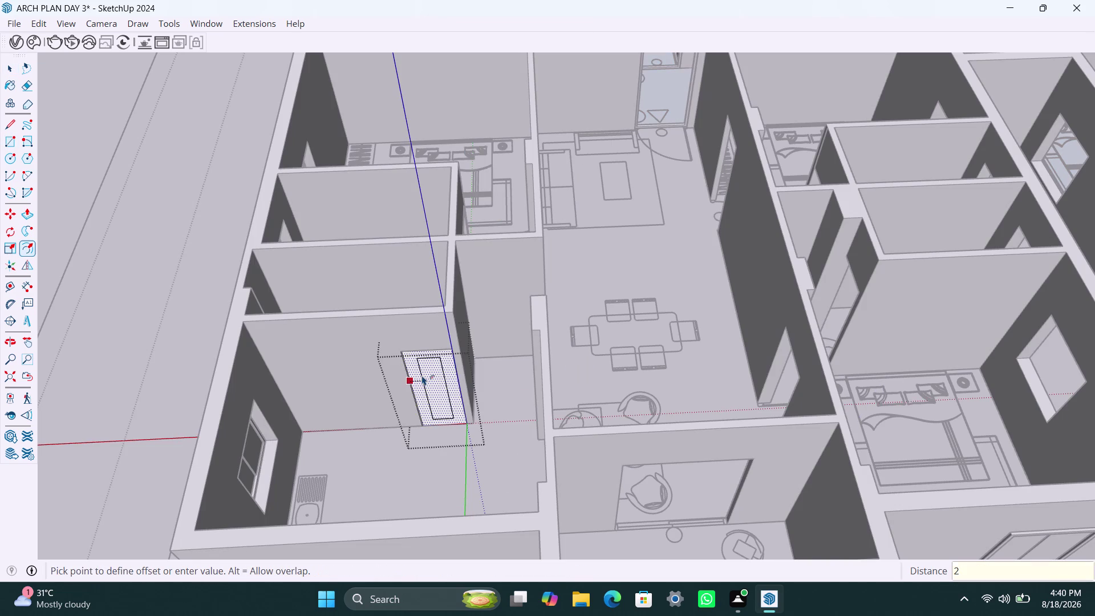
text(")
key(Return)
key(space)
click(421, 375)
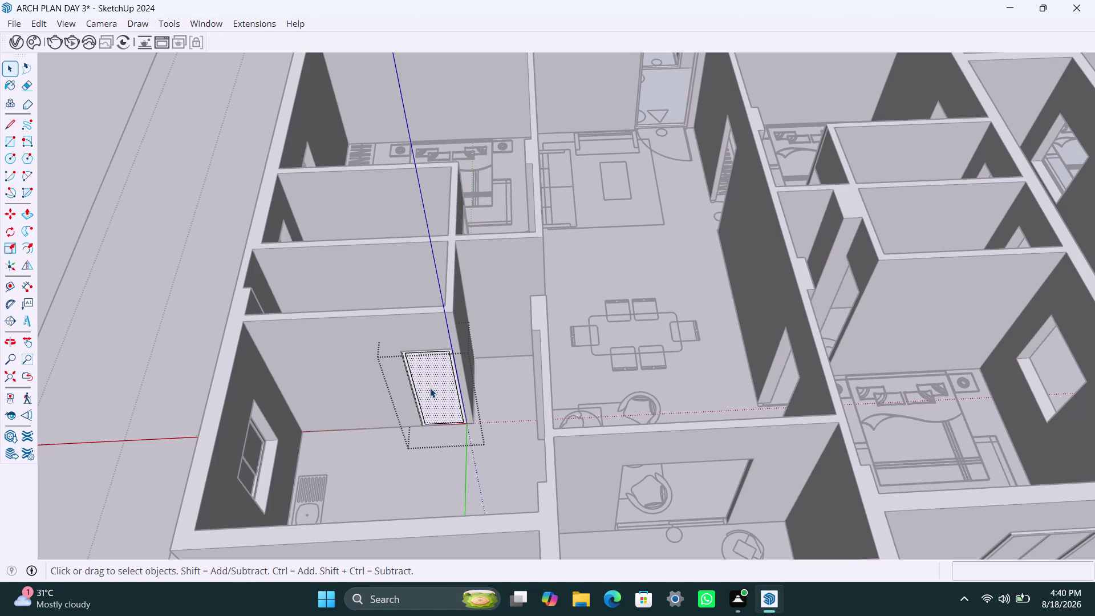
key(Delete)
Push/pull the remaining frame ring out 2 inches.
scroll(up, 3)
click(418, 388)
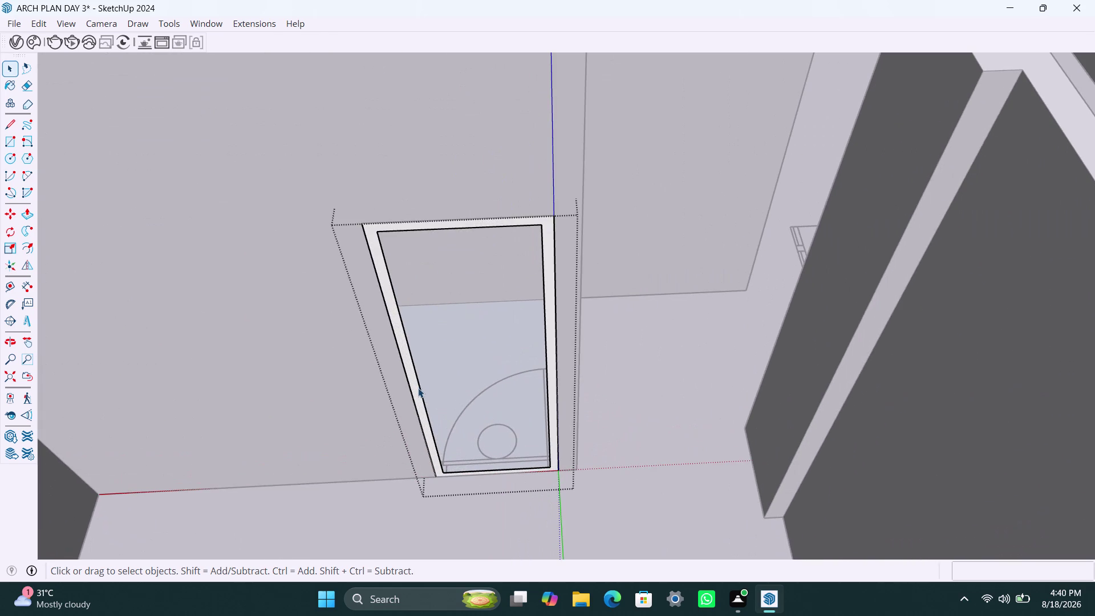
click(418, 391)
click(418, 394)
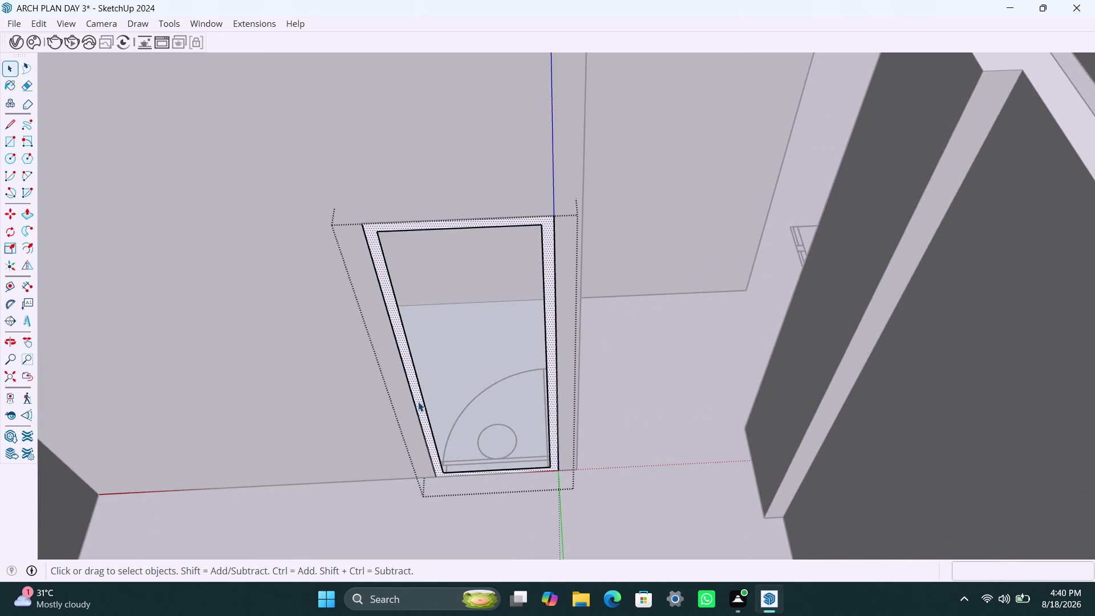
key(p)
click(418, 402)
key(2)
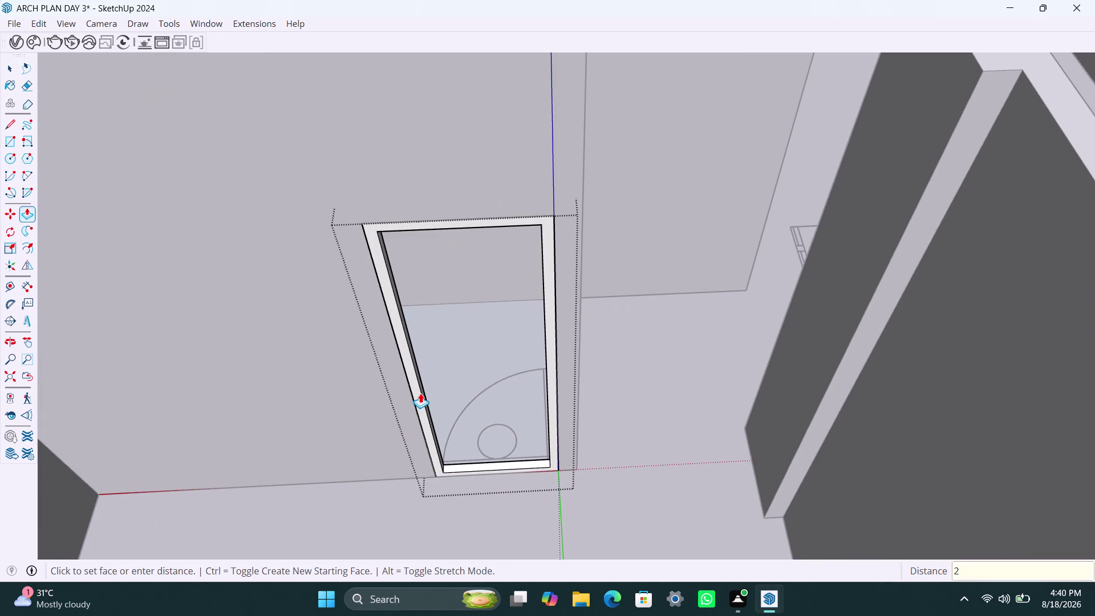
key(shift+quotedbl)
key(Return)
key(space)
scroll(down, 3)
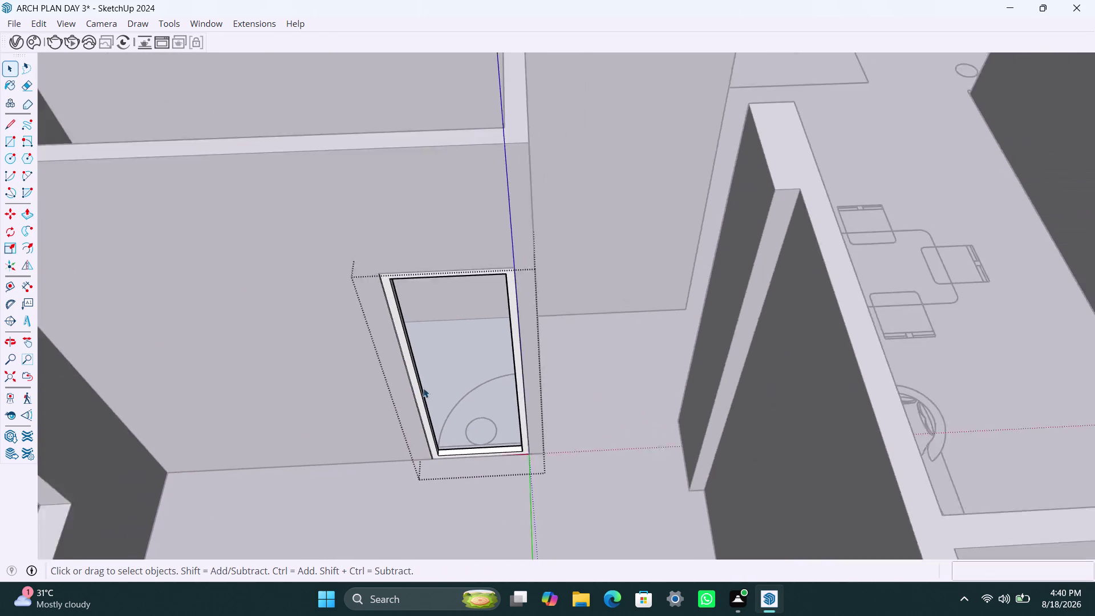
scroll(down, 3)
middle_click(500, 375)
scroll(down, 3)
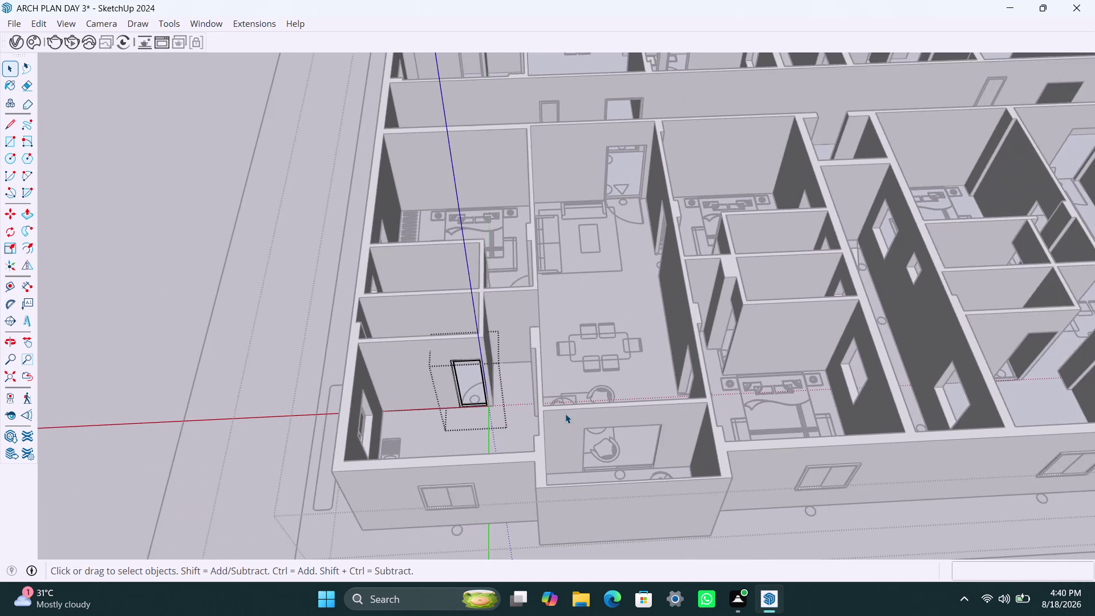
middle_drag(566, 414, 663, 415)
scroll(down, 3)
middle_drag(412, 380, 564, 386)
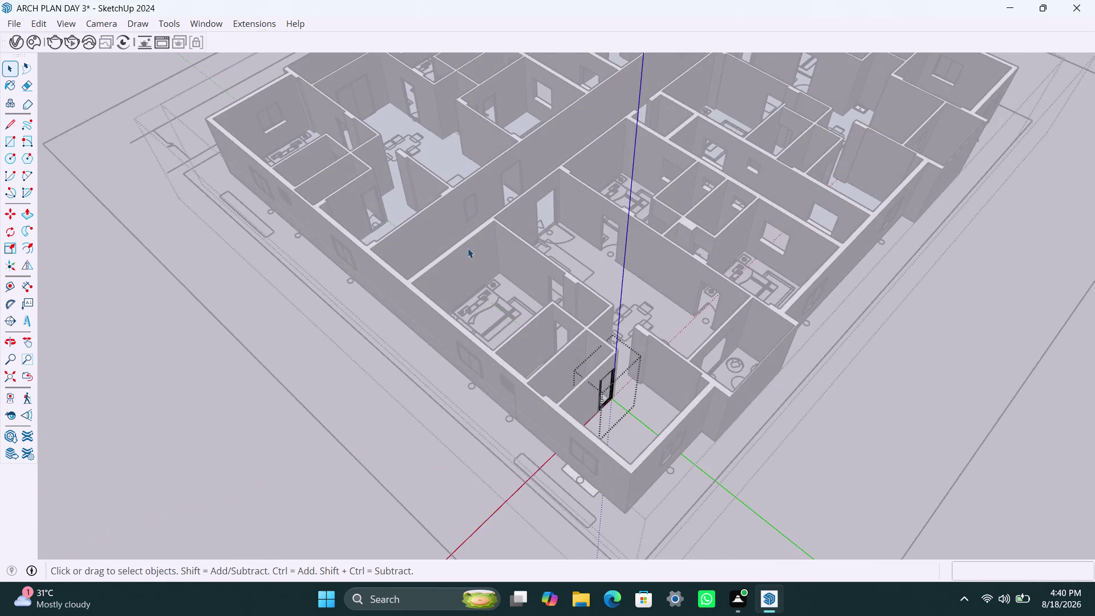
scroll(down, 3)
middle_drag(441, 278, 361, 362)
click(240, 377)
middle_drag(462, 357, 514, 362)
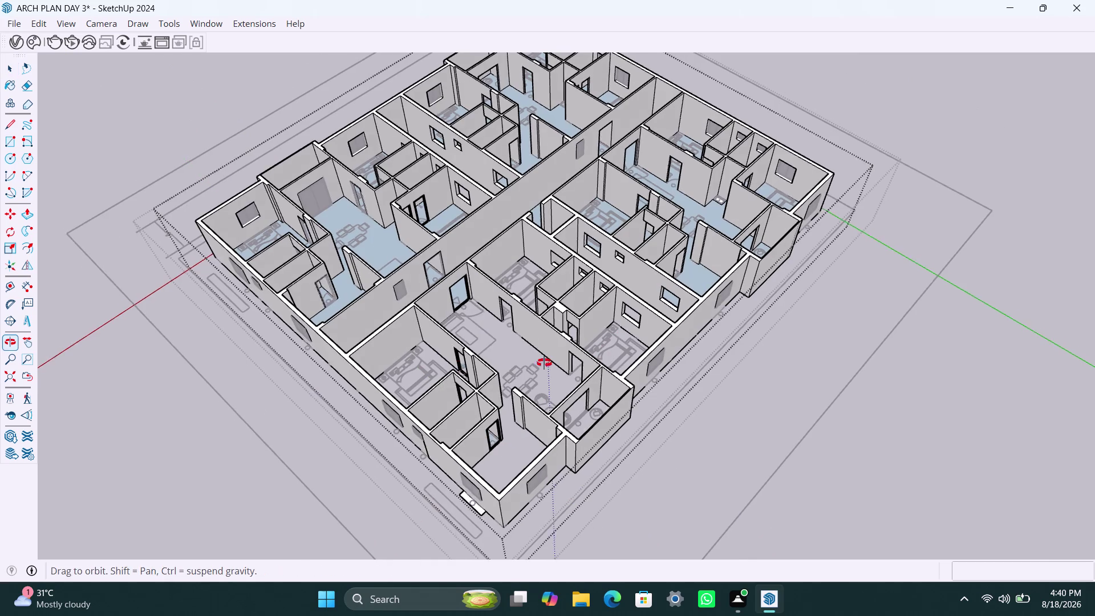
middle_drag(514, 362, 624, 357)
scroll(up, 3)
middle_drag(485, 348, 576, 361)
scroll(up, 3)
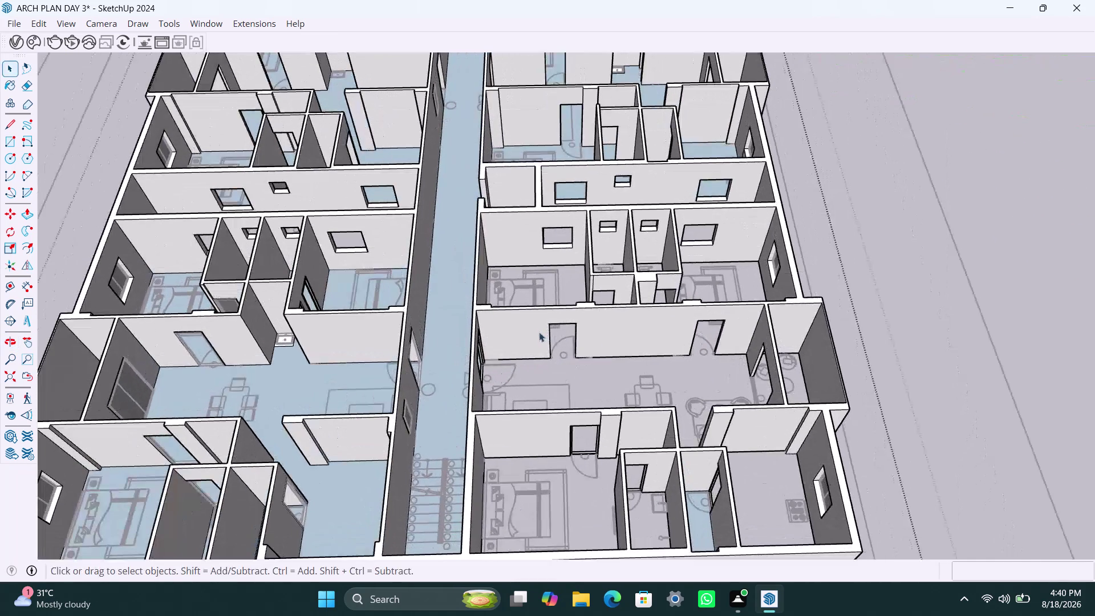
middle_drag(533, 337, 438, 355)
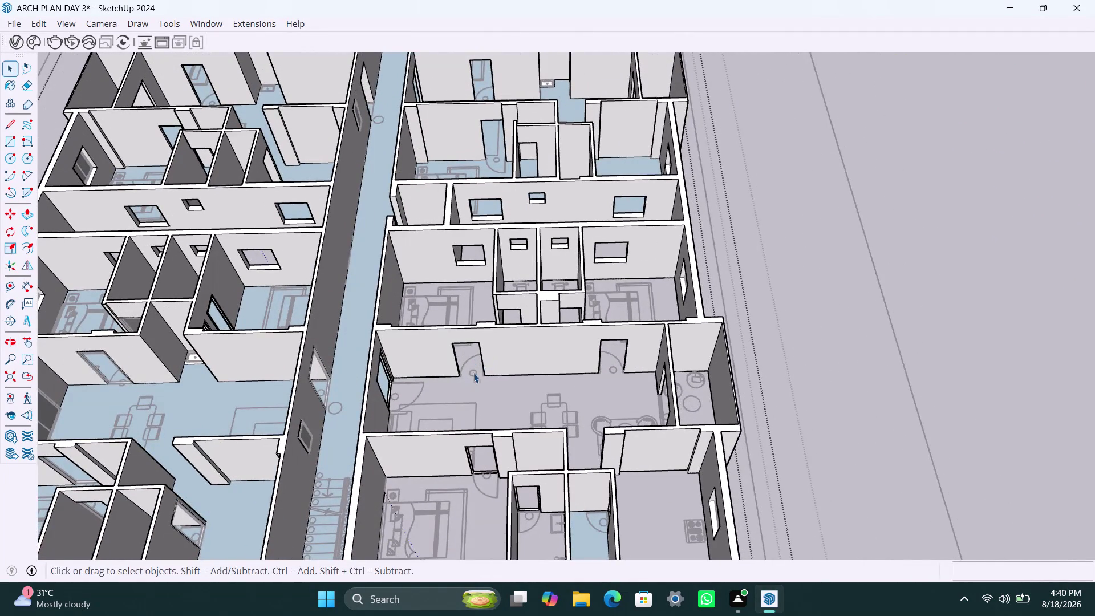
middle_drag(474, 373, 511, 374)
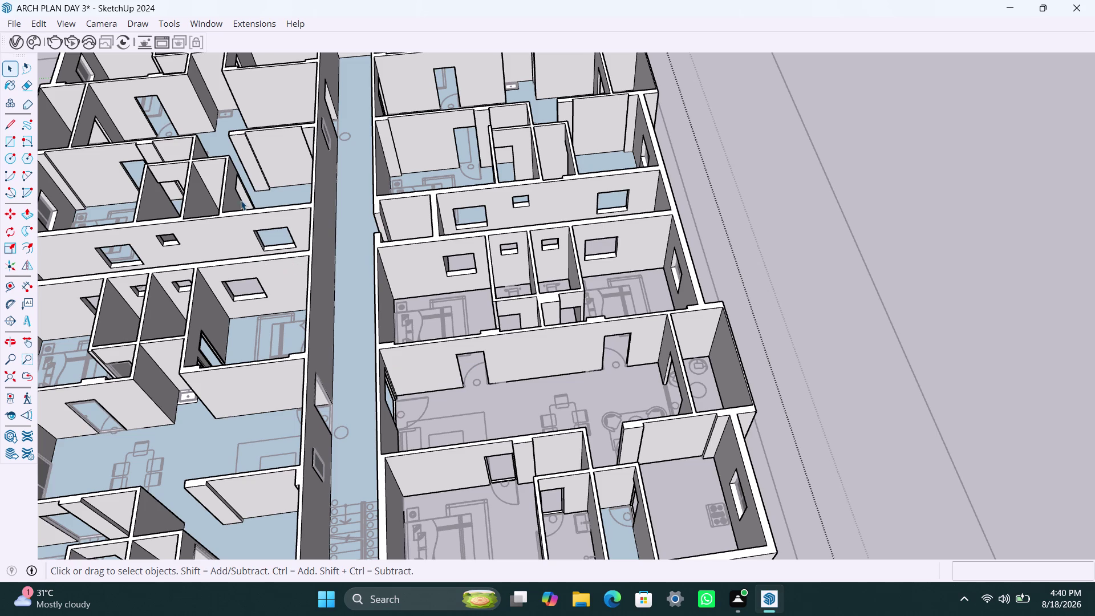
scroll(up, 3)
scroll(up, 3)
scroll(up, 3)
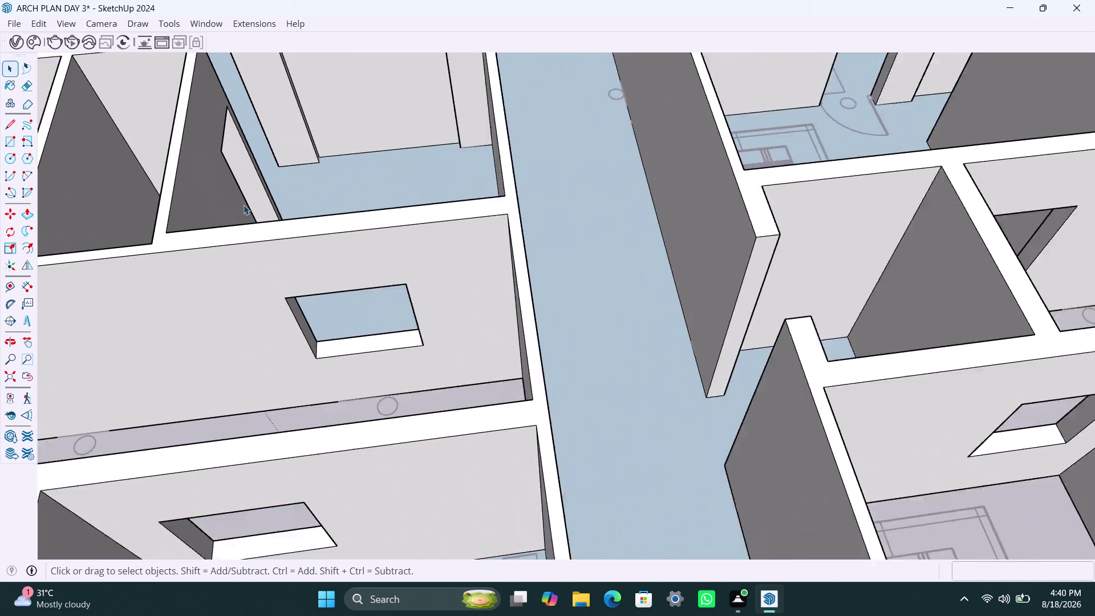
scroll(down, 3)
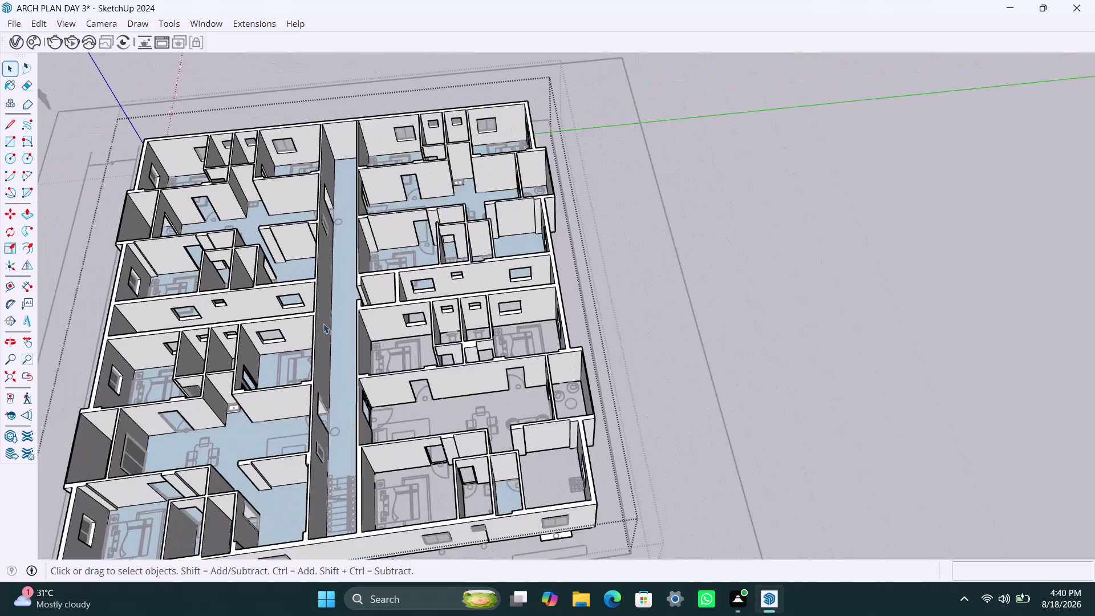
scroll(up, 3)
scroll(up, 3)
middle_drag(441, 394, 412, 377)
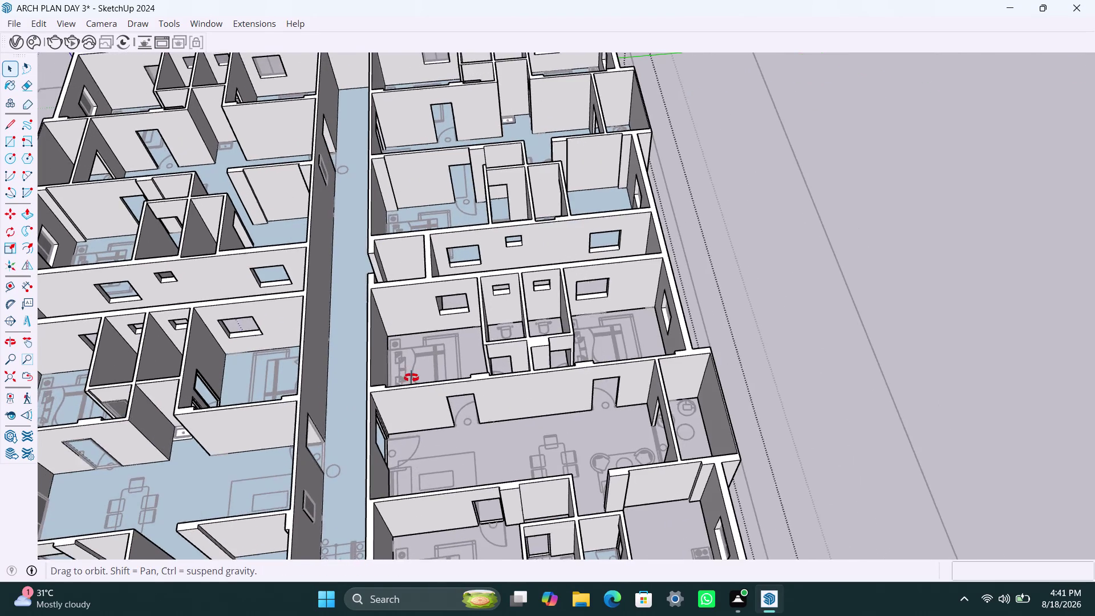
middle_drag(411, 378, 396, 356)
scroll(up, 3)
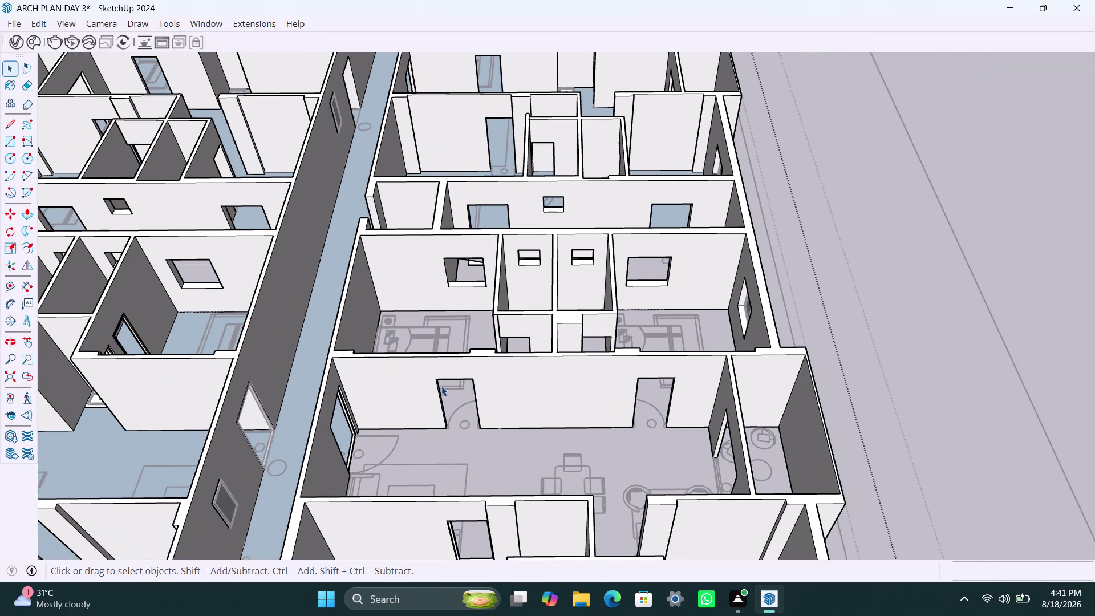
Draw a rectangle filling the left wall opening and make it a group.
key(r)
click(438, 381)
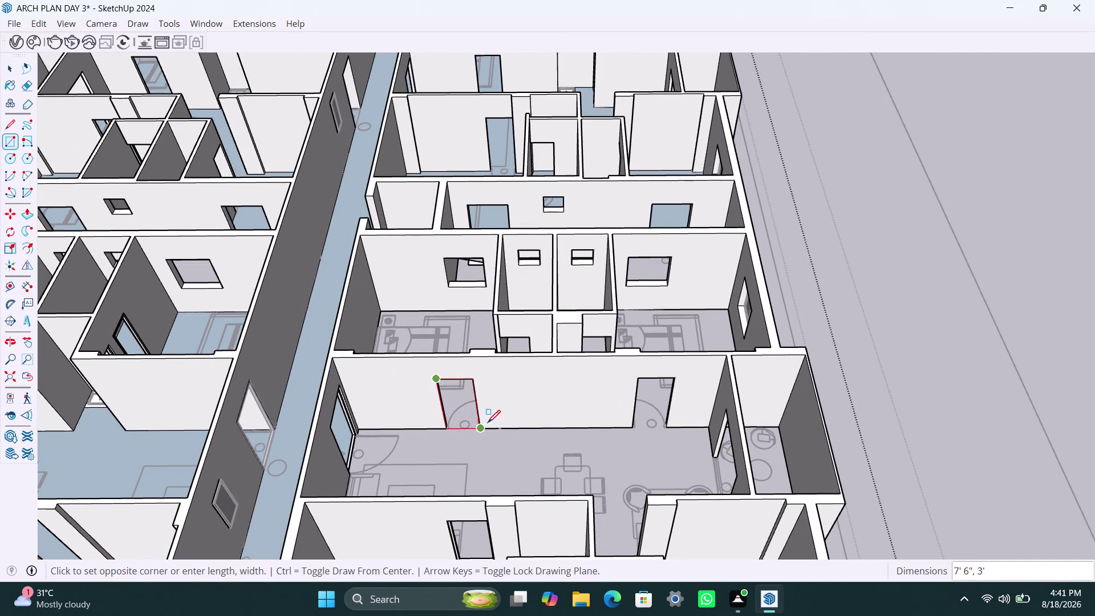
click(479, 431)
key(space)
double_click(461, 394)
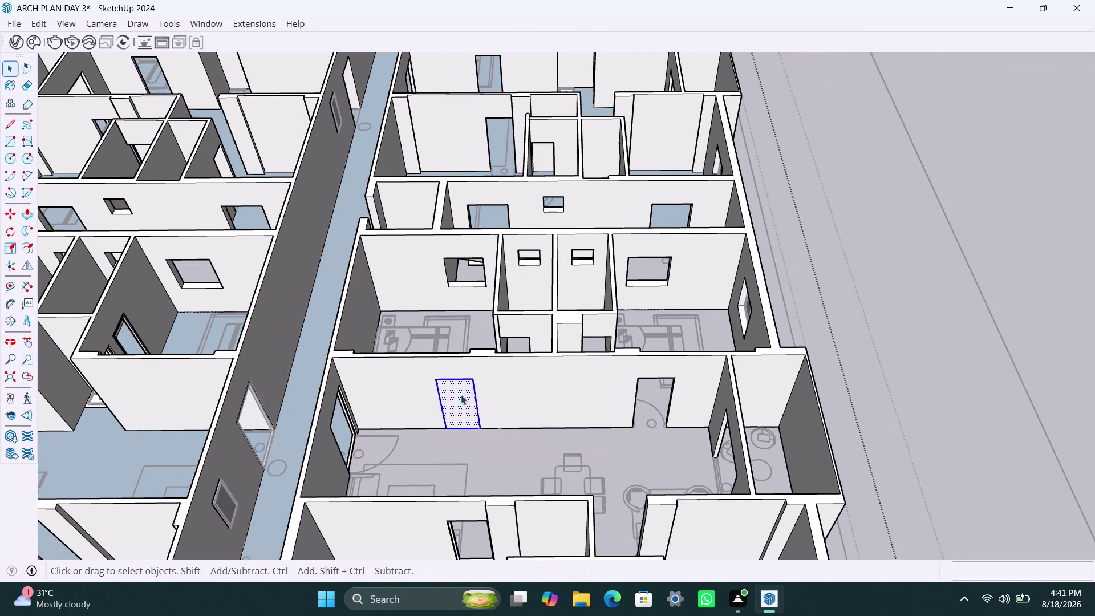
right_click(461, 394)
click(524, 186)
Inside the group, offset the outline 2" inward and delete the inner face.
triple_click(461, 403)
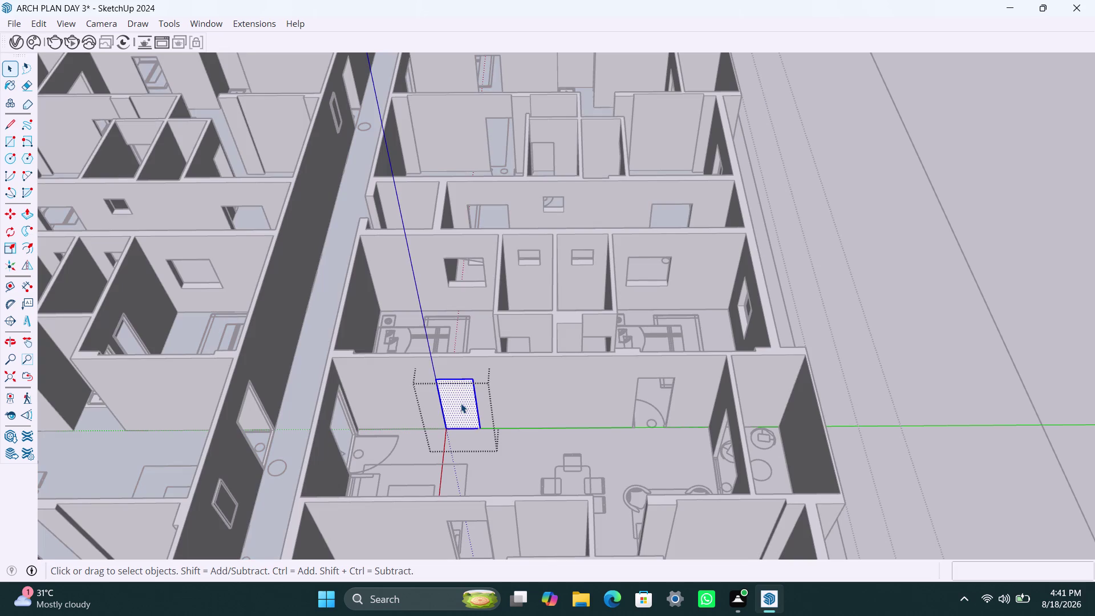
key(f)
click(455, 401)
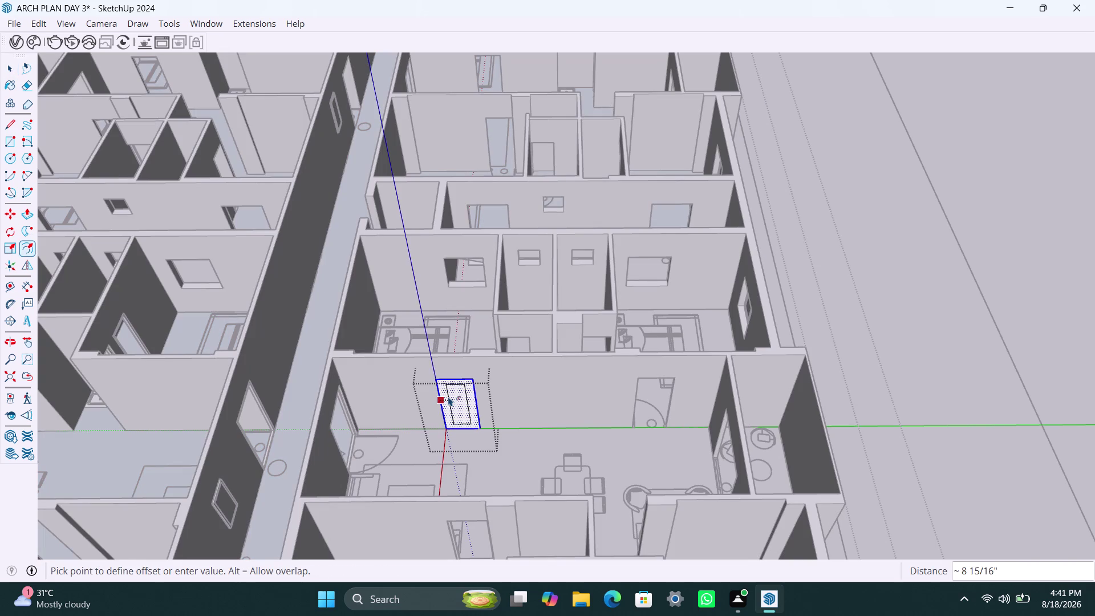
key(2)
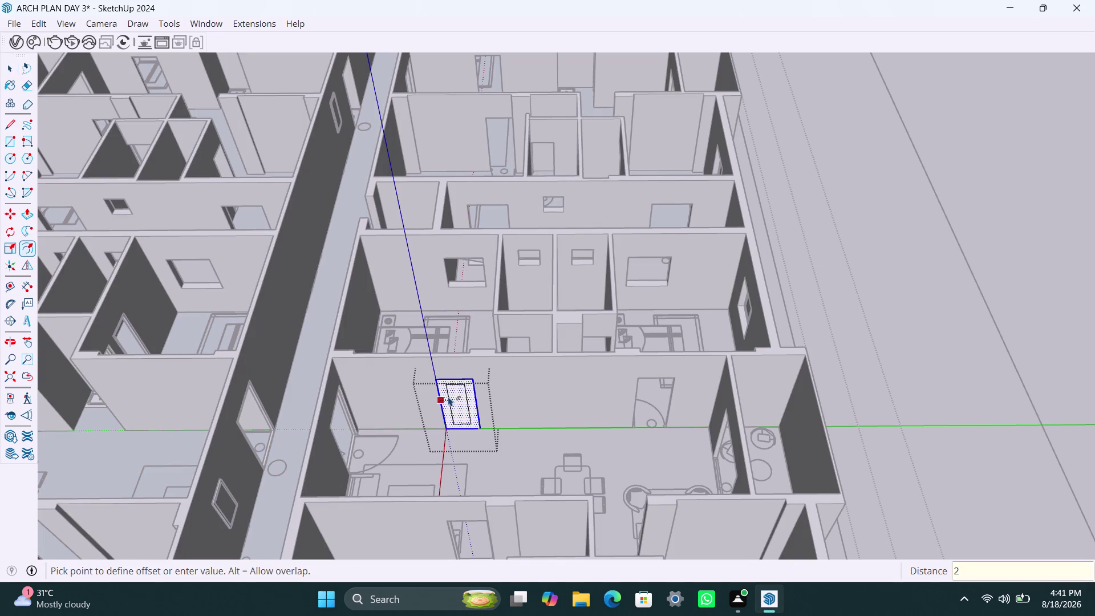
key(shift+quotedbl)
key(Return)
key(space)
click(449, 396)
key(Delete)
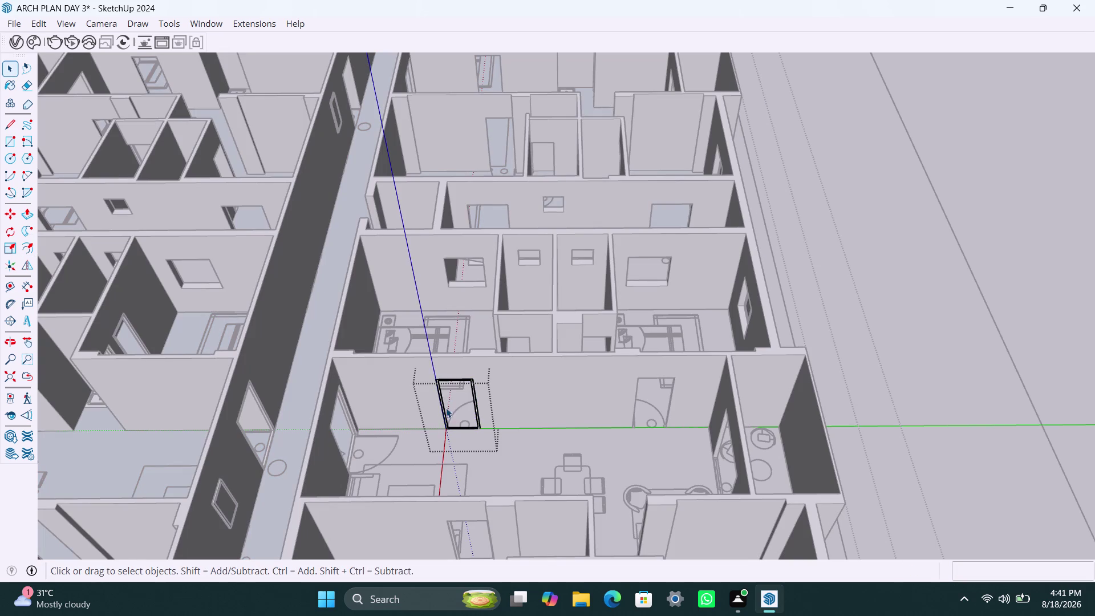
Pull the frame ring out 2.5 inches from the wall.
scroll(up, 3)
click(439, 424)
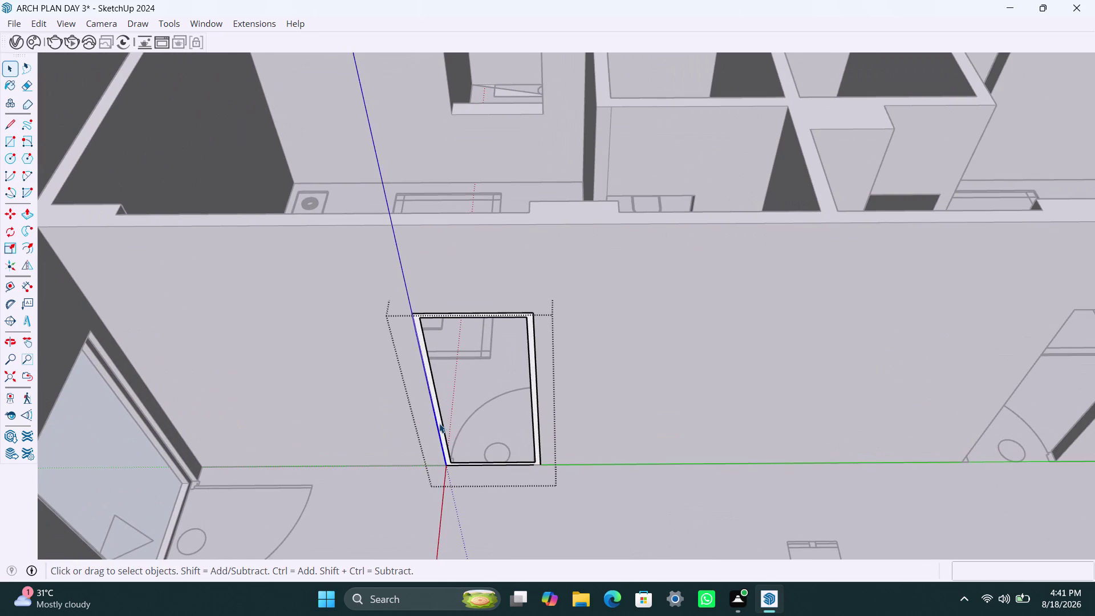
scroll(up, 3)
click(440, 421)
key(p)
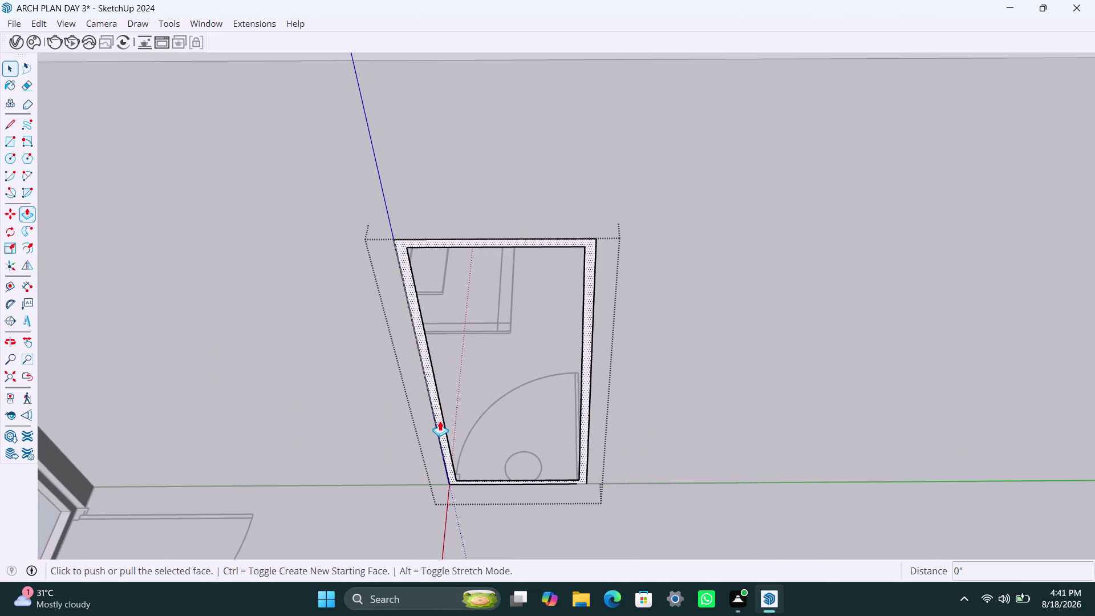
click(439, 421)
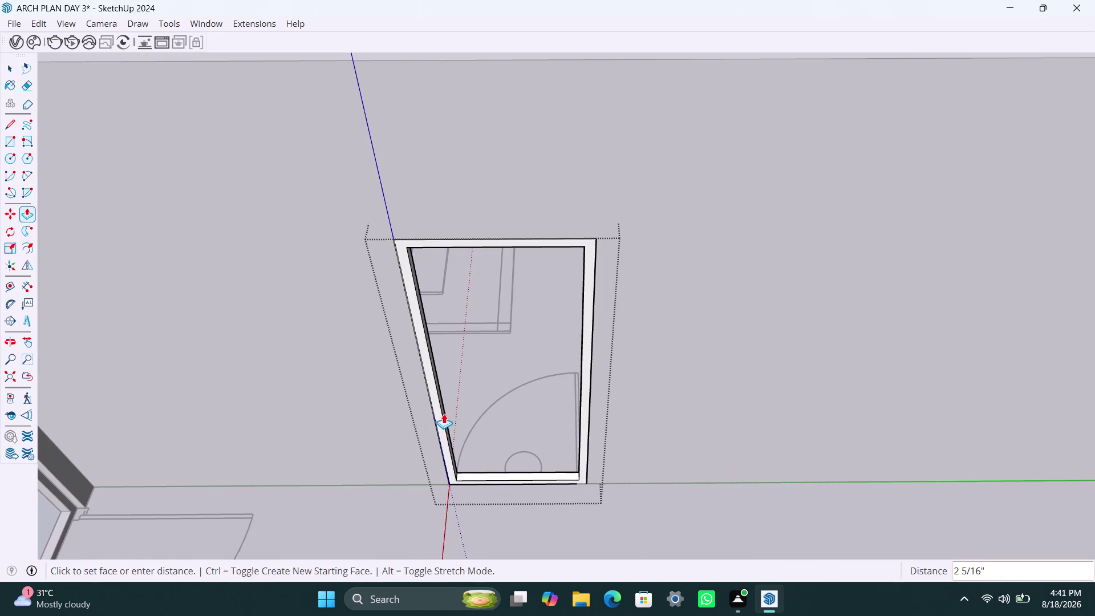
text(2.5")
key(Return)
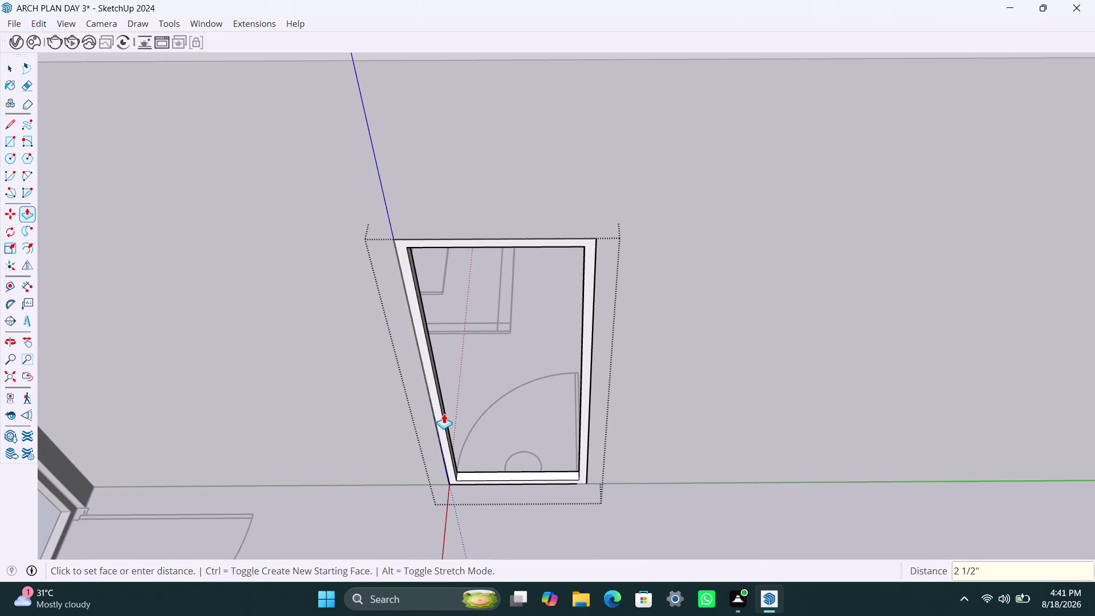
key(Return)
scroll(down, 3)
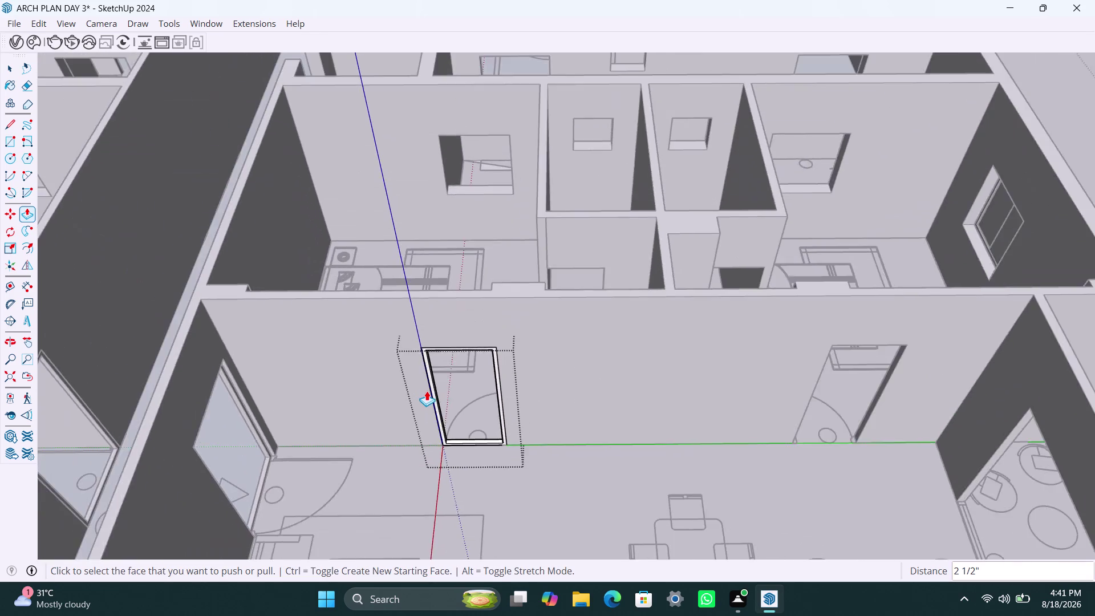
scroll(down, 3)
Close the frame group and turn the view toward the next opening.
middle_drag(480, 416, 424, 417)
key(space)
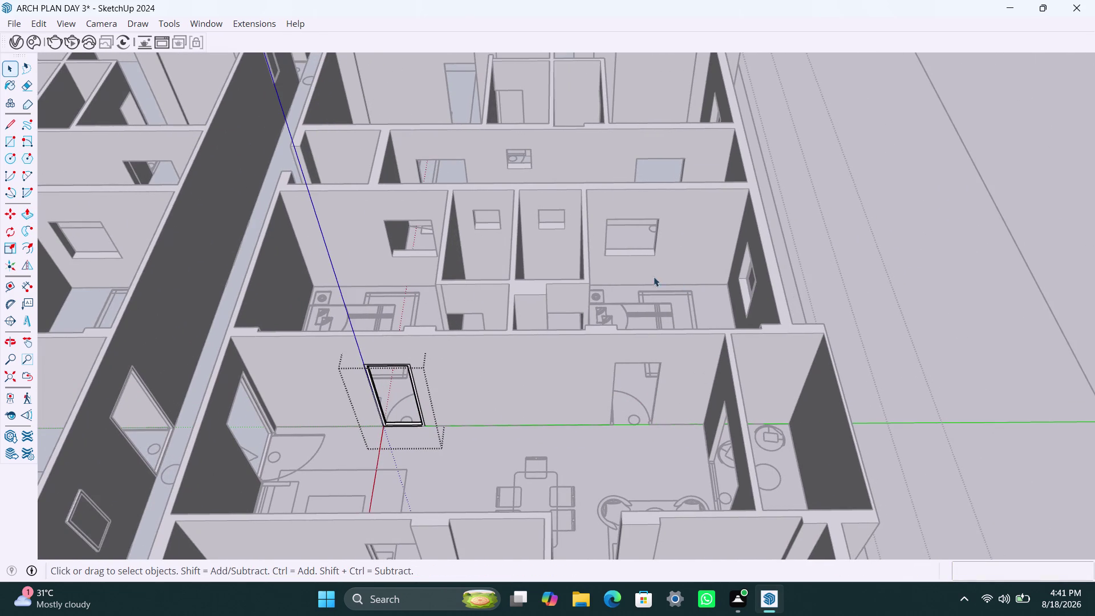
click(653, 276)
scroll(down, 3)
middle_drag(548, 391, 414, 396)
scroll(up, 3)
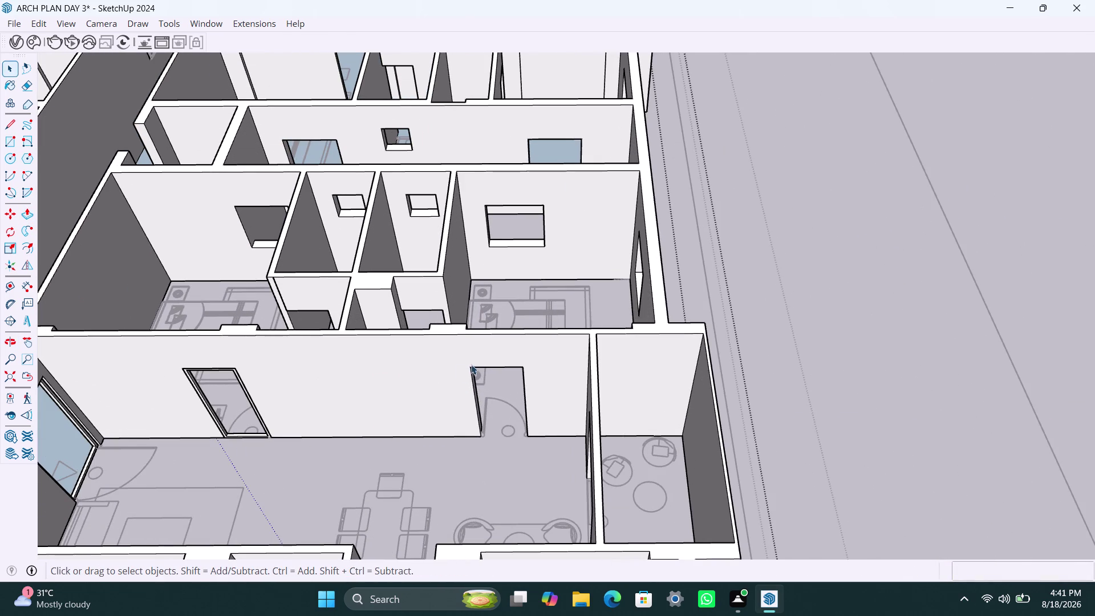
Draw a rectangle across the second opening and make it a group.
key(r)
click(474, 366)
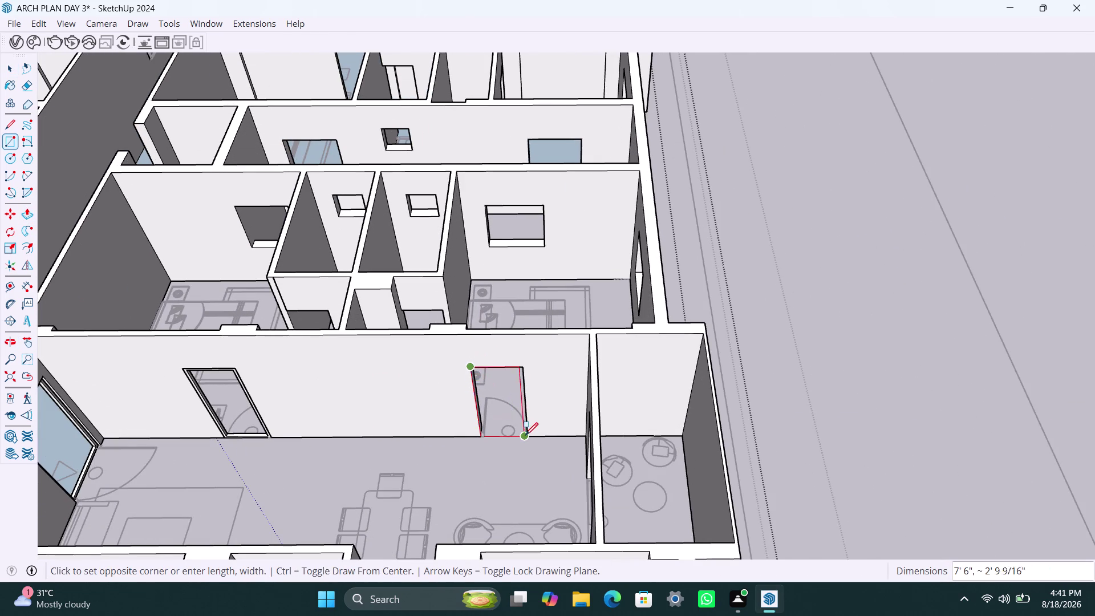
click(525, 436)
key(space)
double_click(513, 411)
right_click(511, 409)
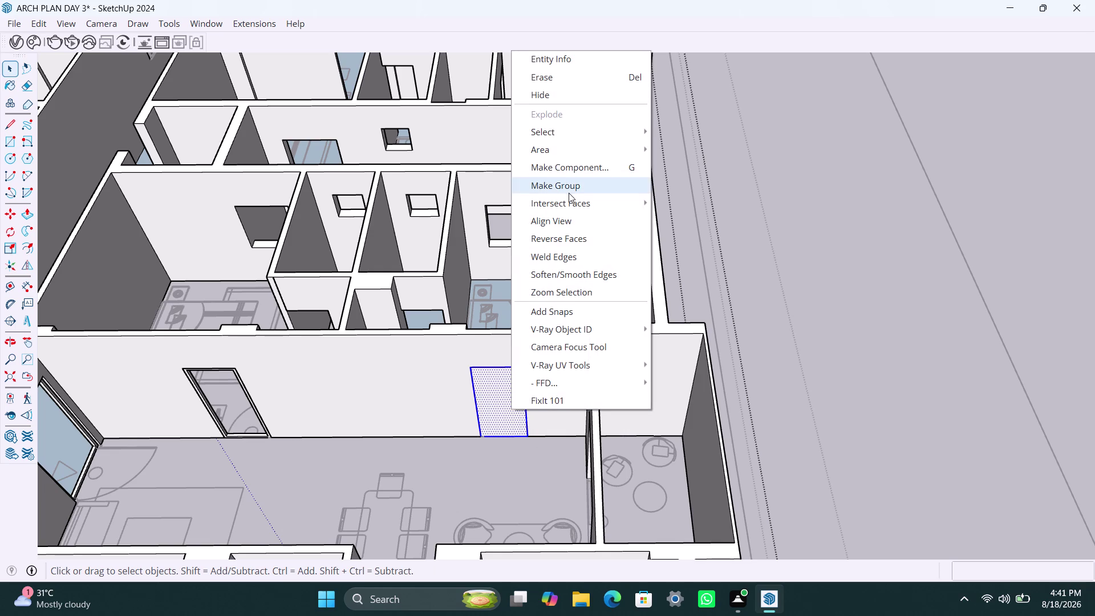
click(568, 191)
Inside the group, offset the rectangle 2" inward and delete the centre face.
triple_click(507, 387)
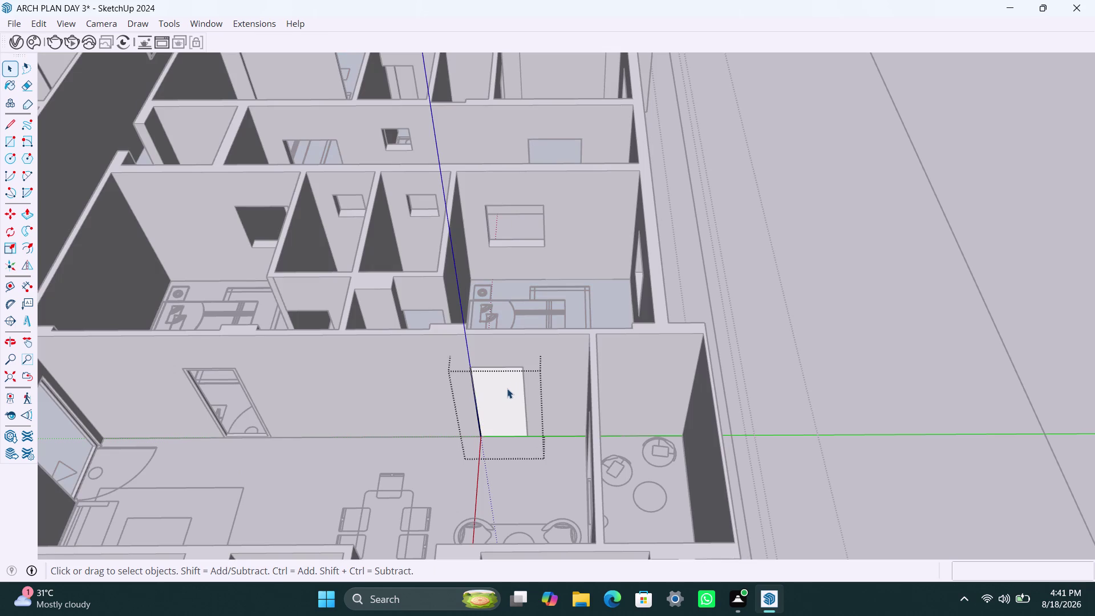
click(507, 388)
key(f)
click(489, 391)
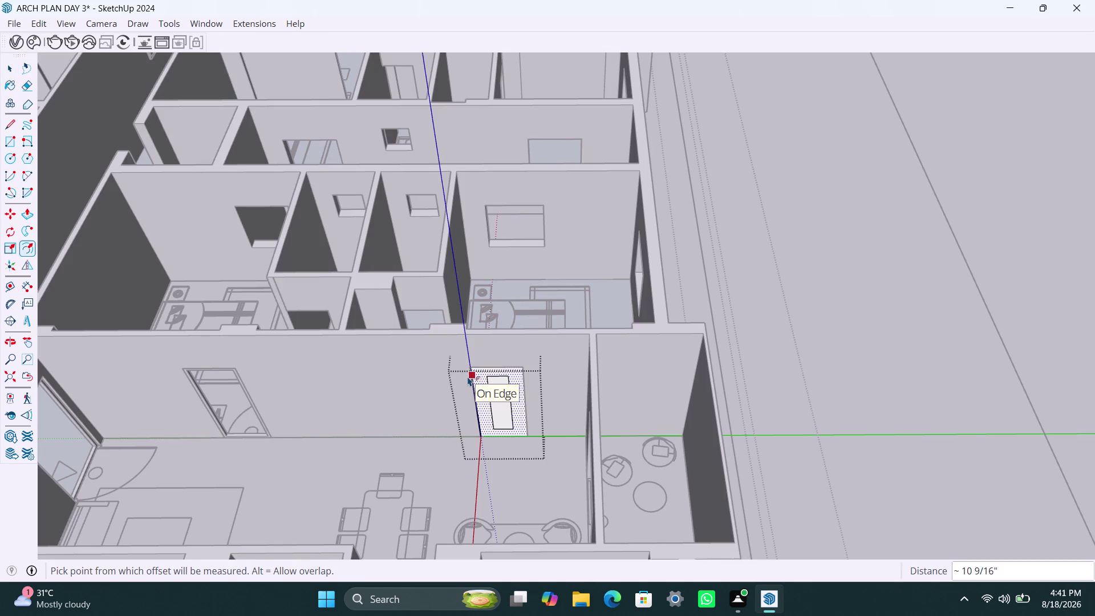
text(2")
key(Return)
key(space)
click(497, 384)
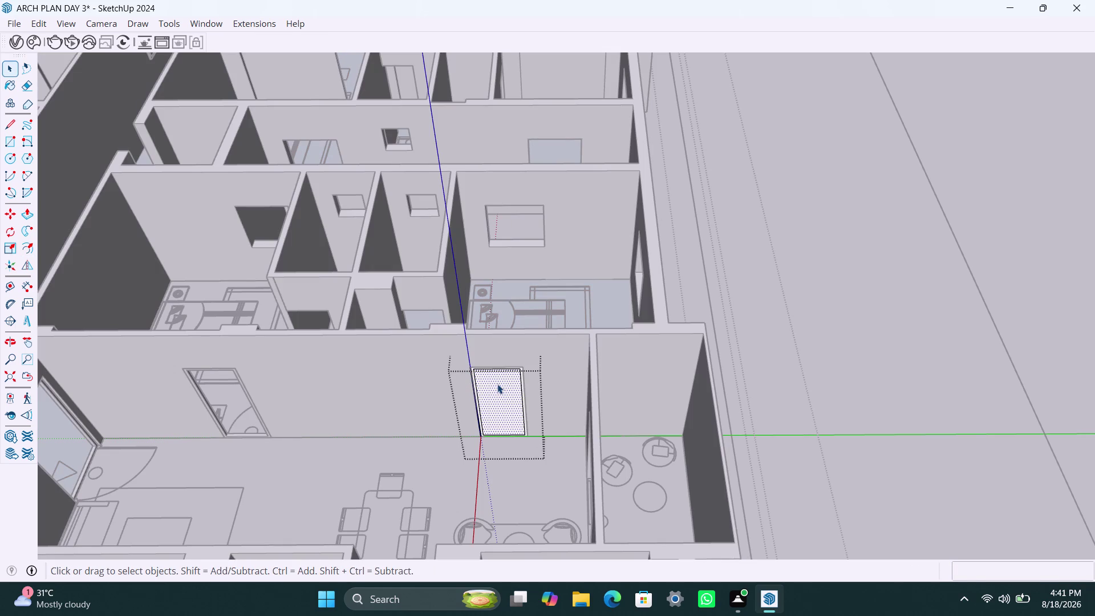
key(Delete)
Pull the second frame ring out 2.5 inches.
scroll(up, 3)
click(469, 402)
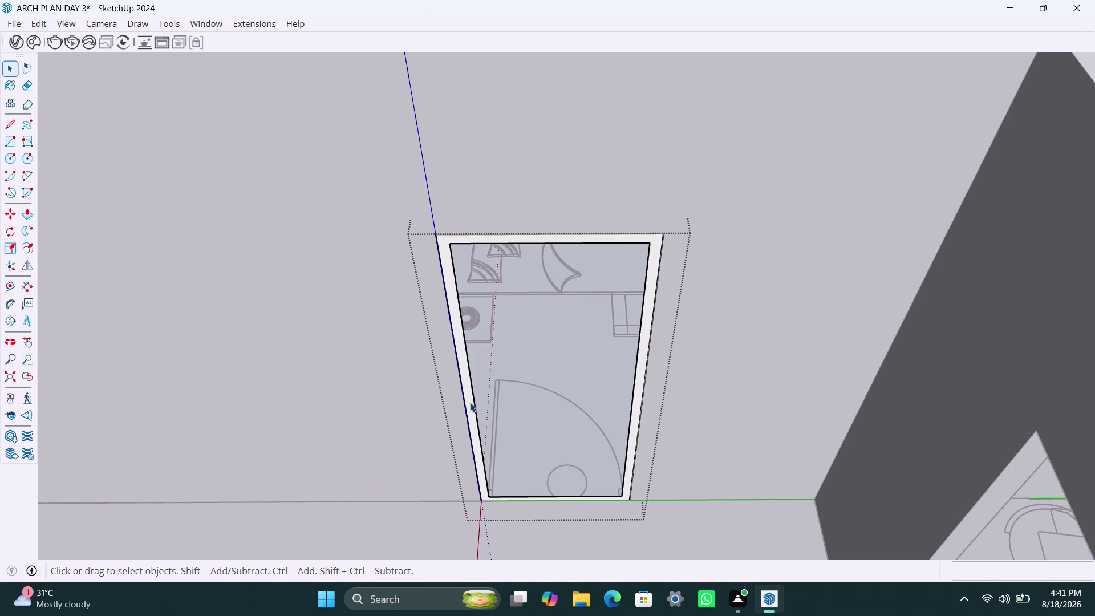
key(p)
click(471, 402)
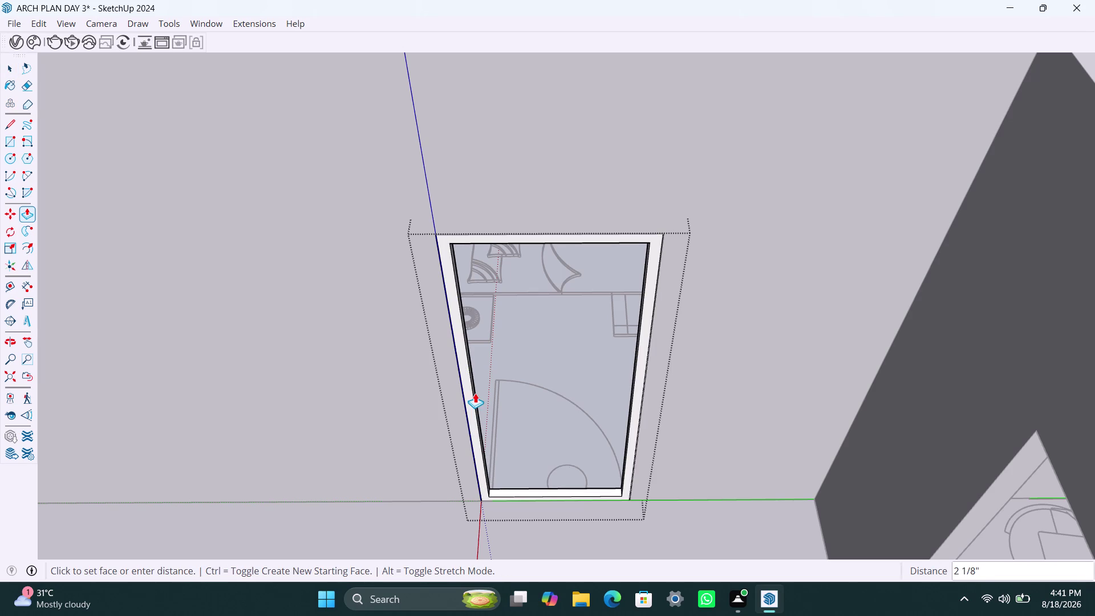
text(2.5")
key(Return)
key(space)
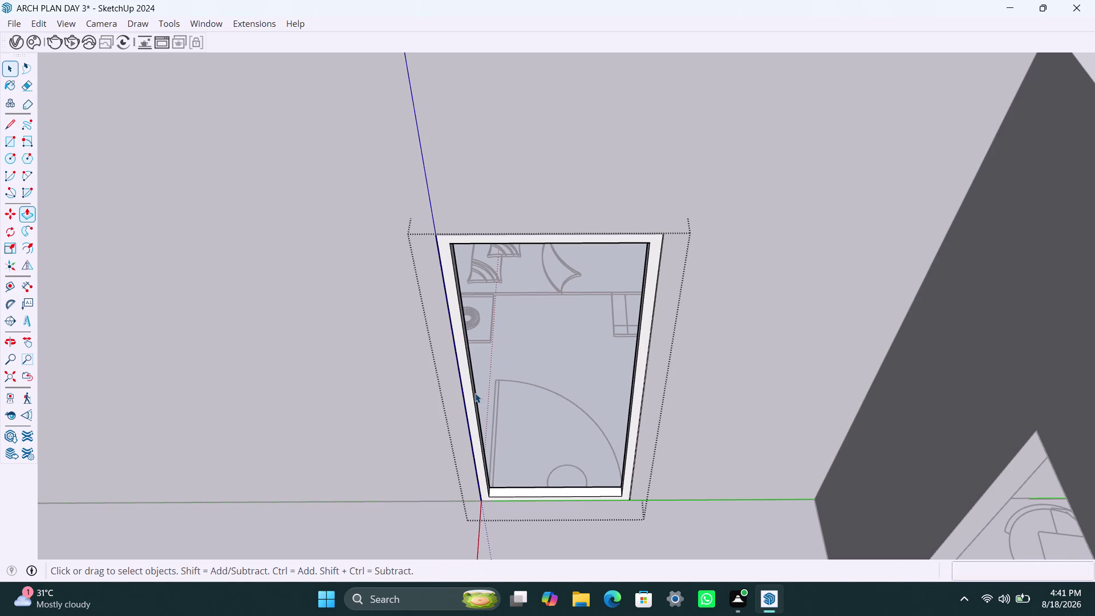
scroll(down, 3)
scroll(down, 3)
middle_drag(464, 419, 617, 413)
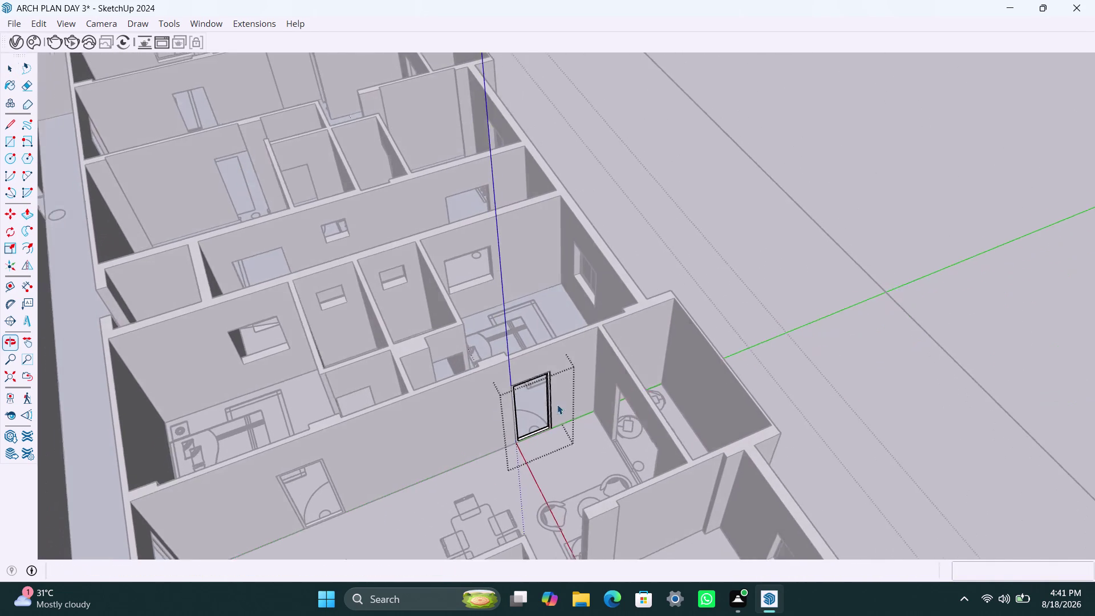
scroll(up, 3)
middle_drag(467, 427, 633, 428)
scroll(down, 3)
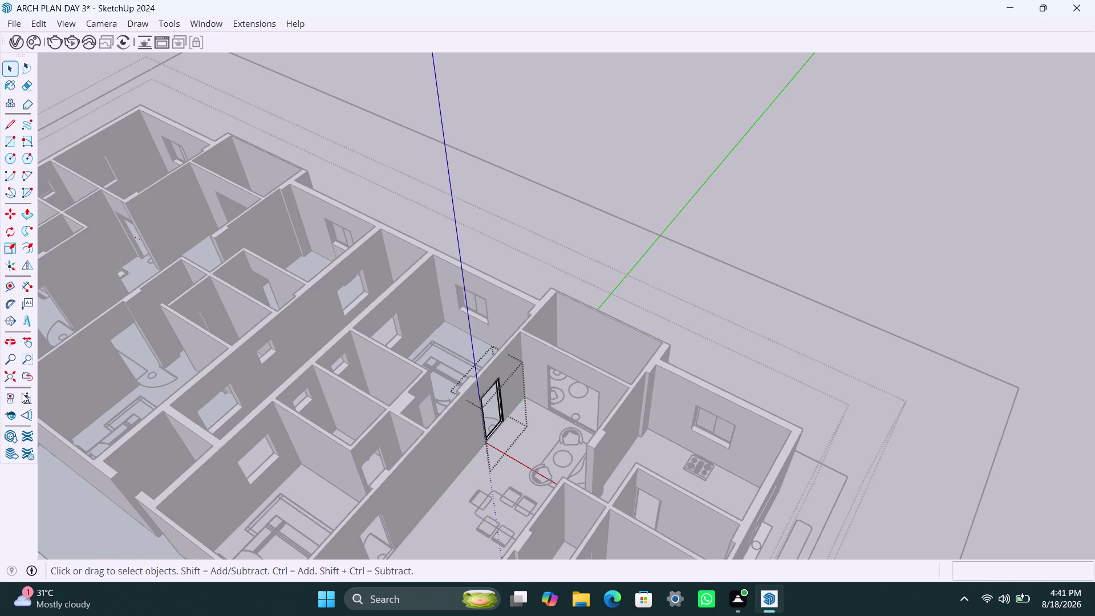
scroll(down, 3)
middle_drag(502, 432, 751, 418)
click(576, 232)
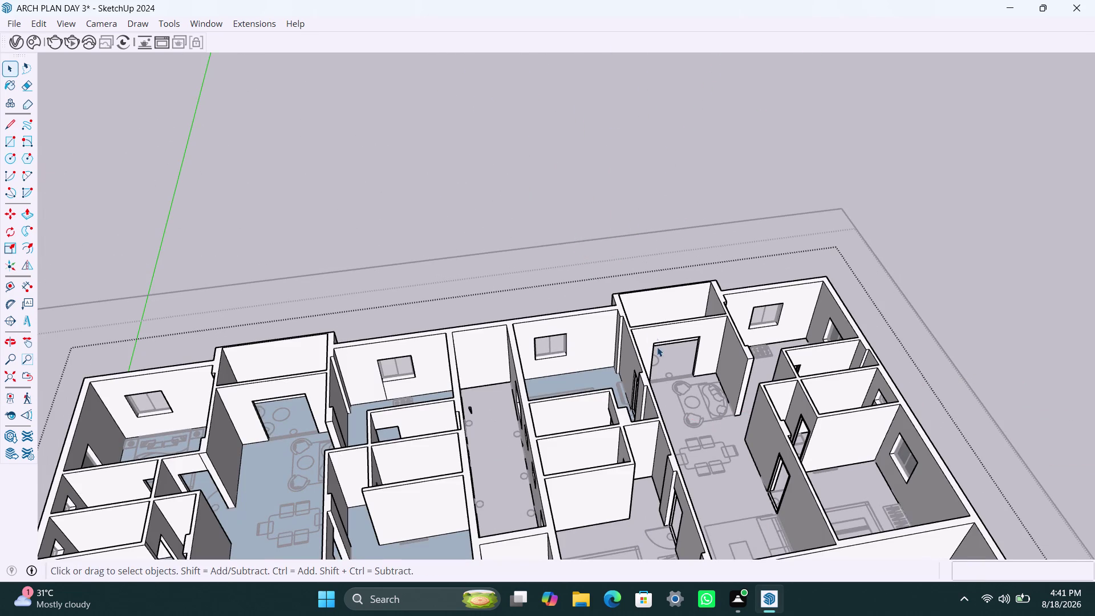
middle_drag(662, 366, 603, 381)
scroll(up, 3)
middle_drag(623, 391, 531, 380)
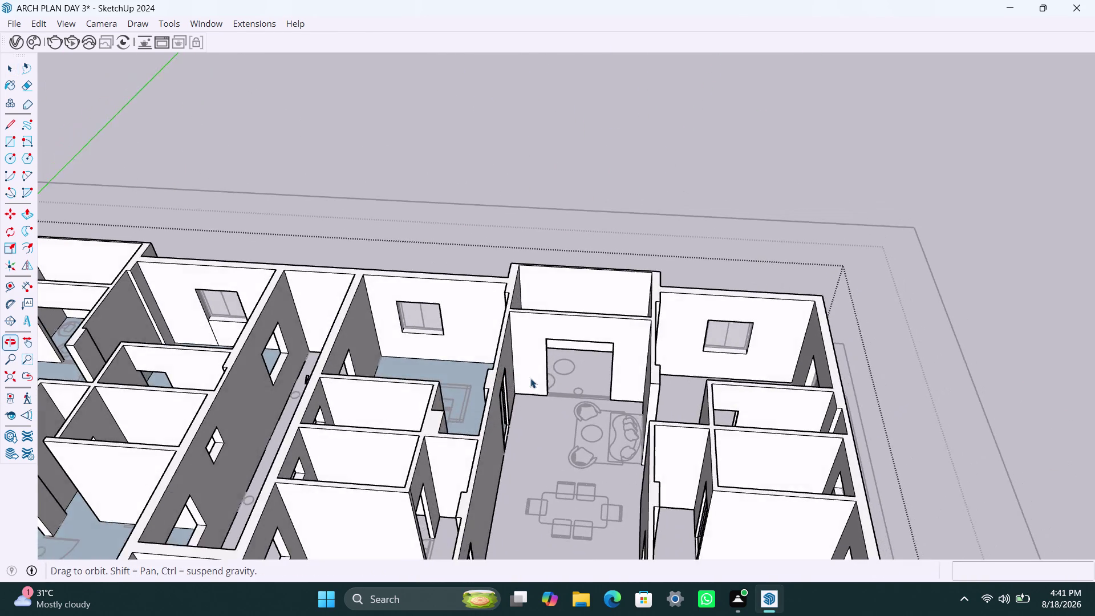
middle_drag(532, 381, 531, 379)
scroll(up, 3)
Draw a rectangle across the living-room opening behind the sofa and group it.
middle_drag(561, 406, 551, 393)
key(r)
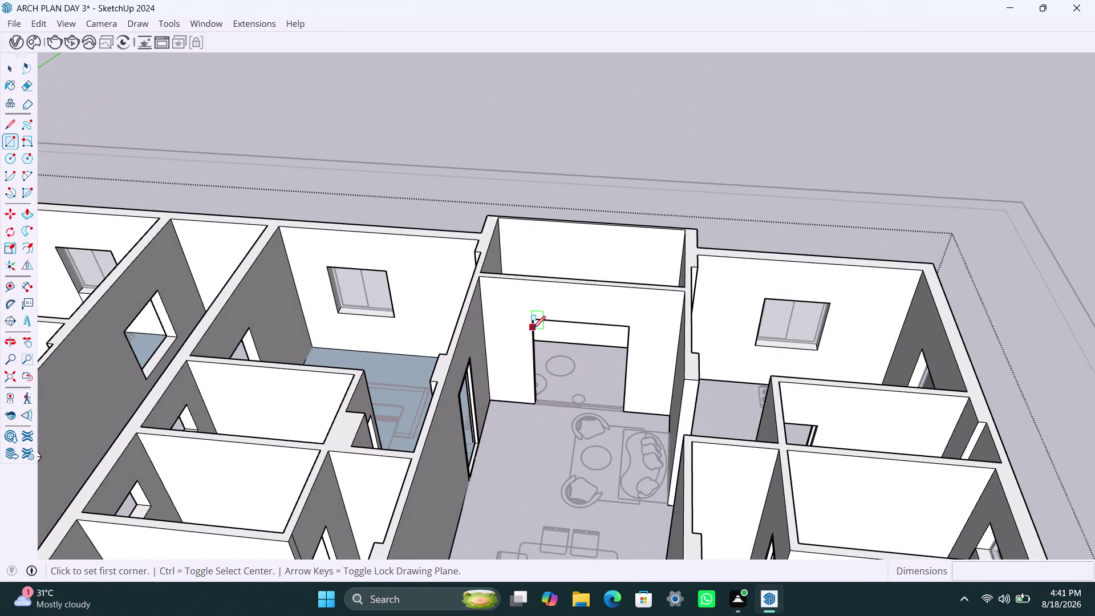
click(534, 319)
click(624, 410)
key(space)
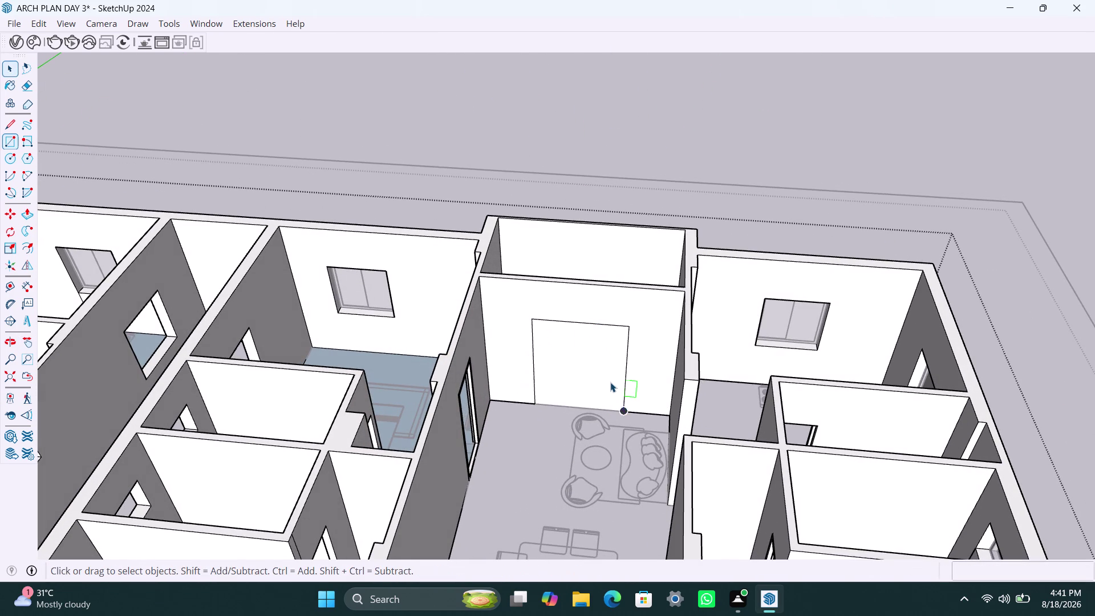
double_click(610, 382)
right_click(609, 381)
click(674, 170)
Inside the group, offset the outline 2" inward and delete the inner face.
triple_click(594, 350)
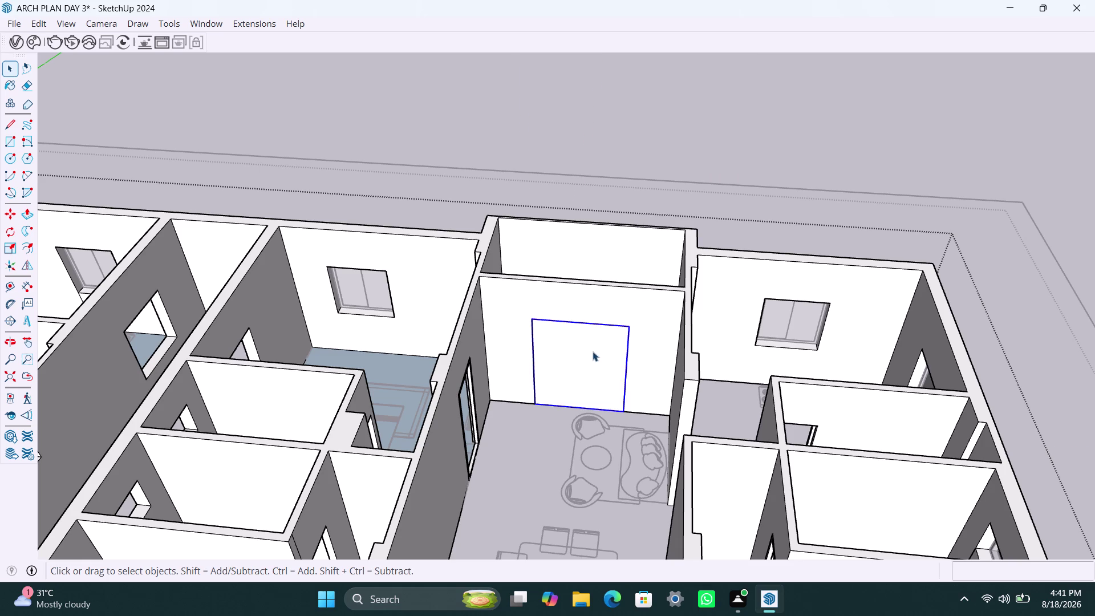
key(f)
click(575, 362)
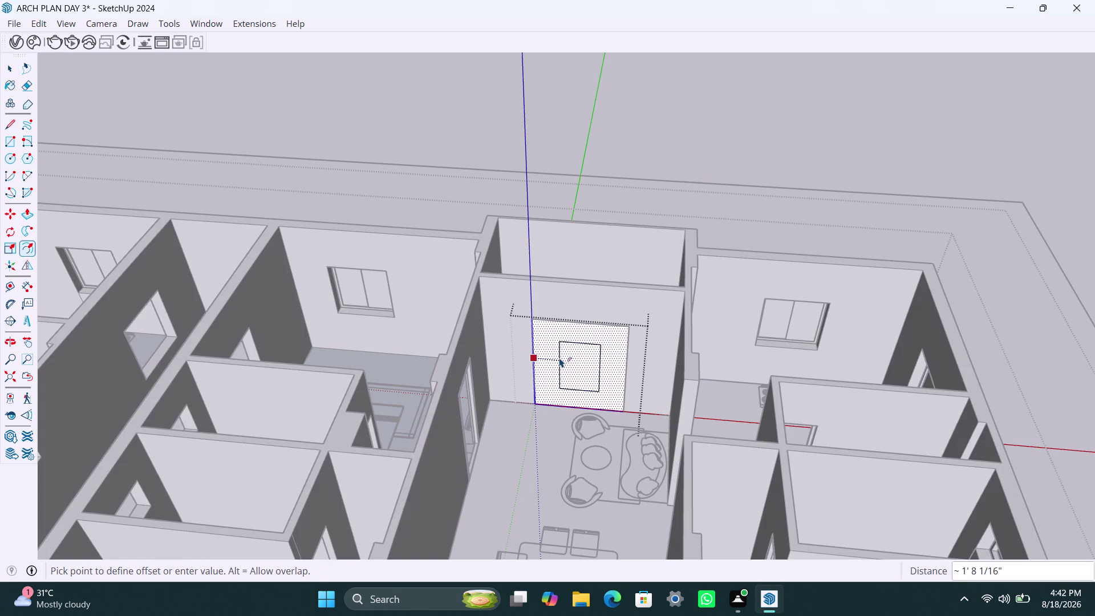
text(2")
key(Return)
key(space)
click(570, 357)
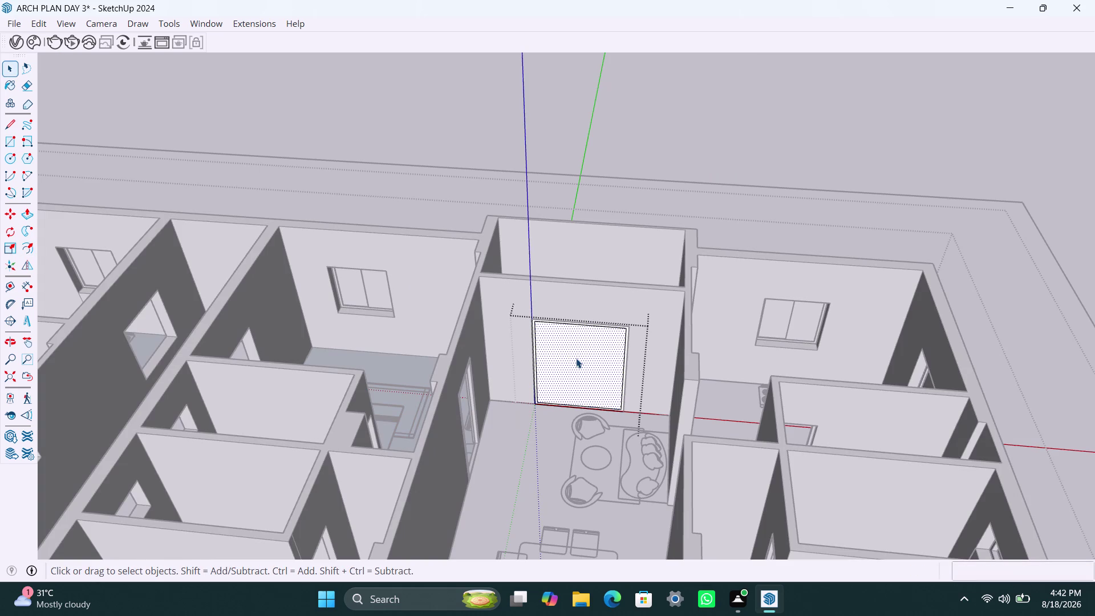
key(Delete)
Push/pull the frame ring to a 1.5-inch depth.
scroll(up, 3)
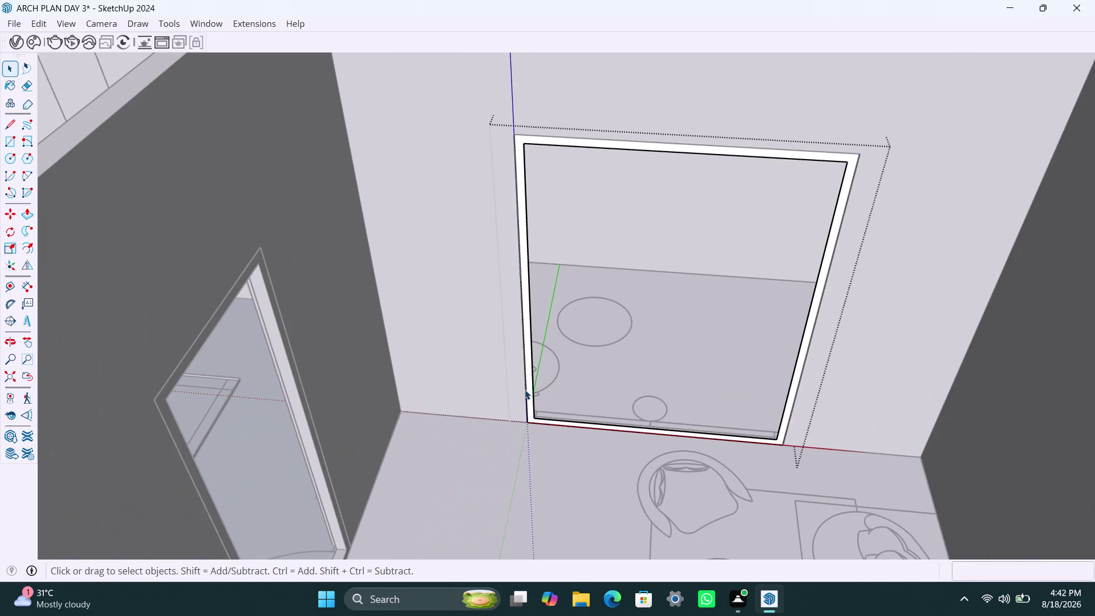
click(528, 376)
key(p)
click(529, 376)
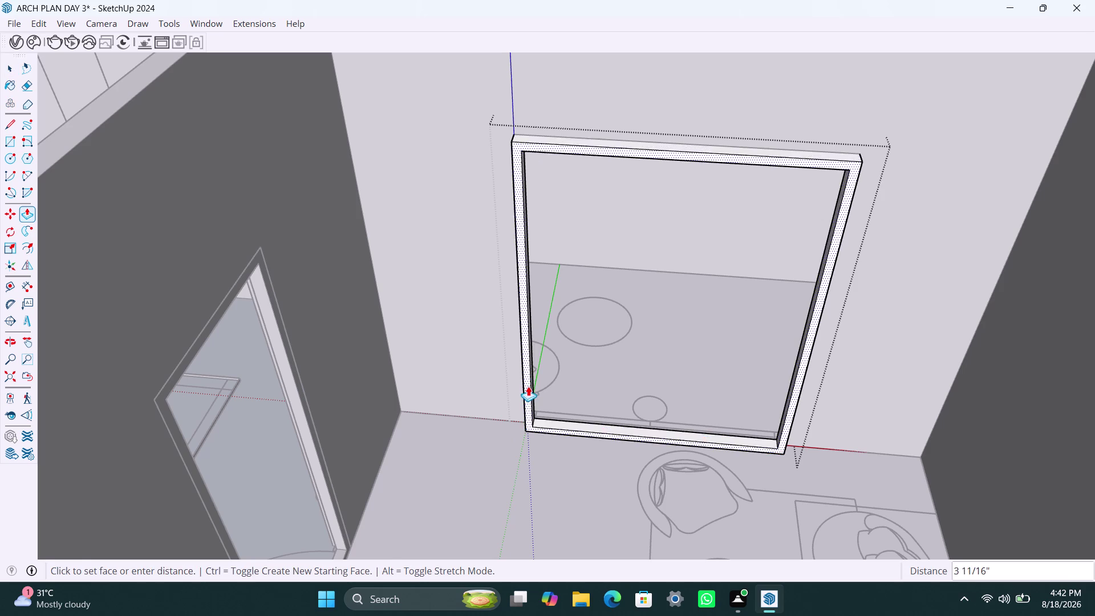
text(1.)
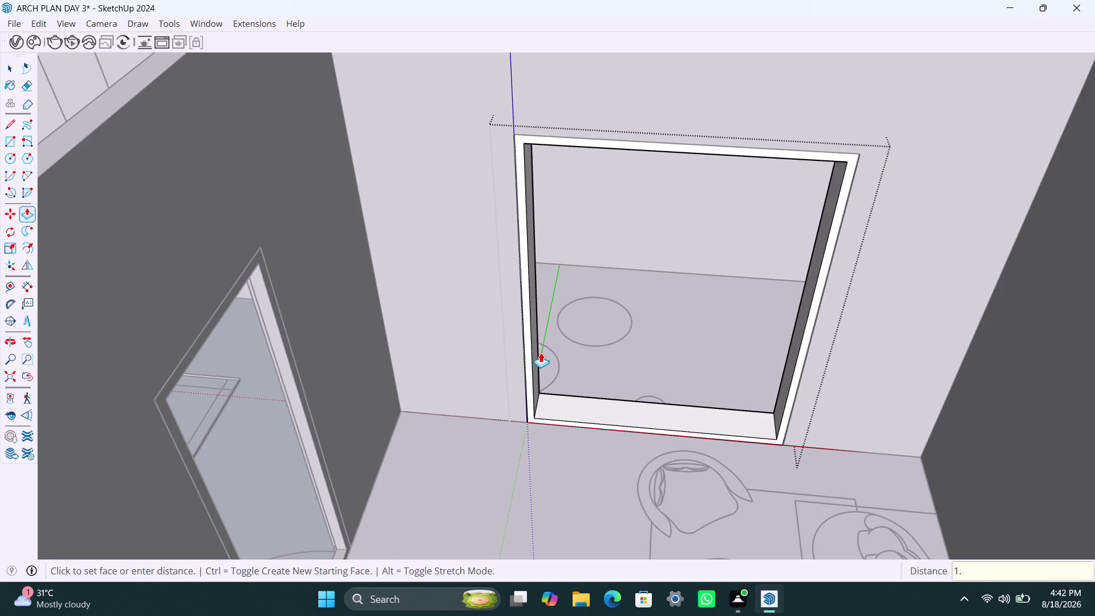
text(5")
key(Return)
click(532, 372)
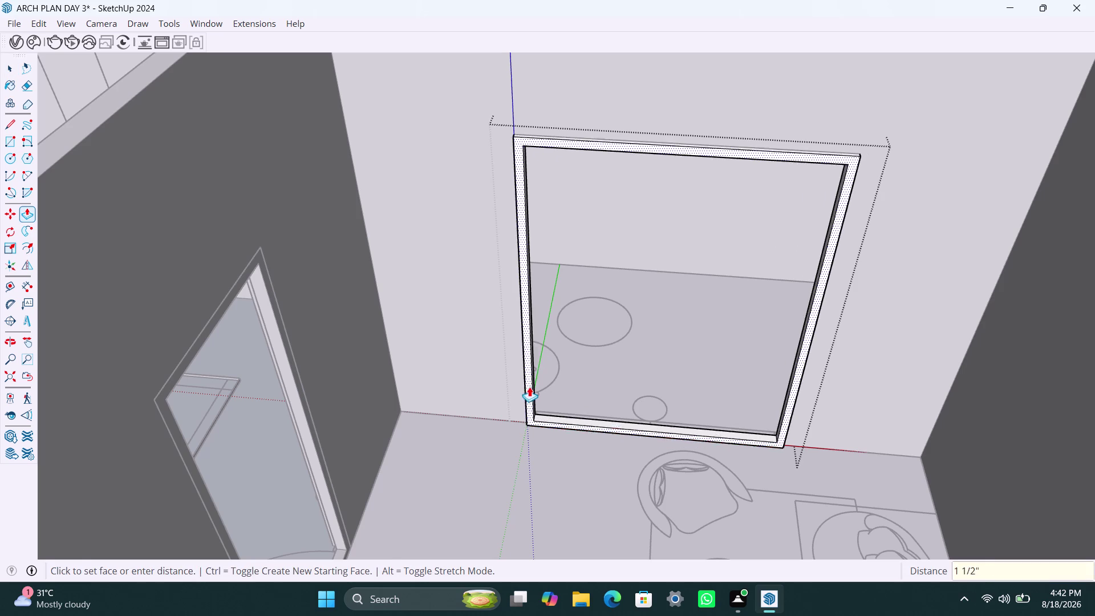
text(1.5")
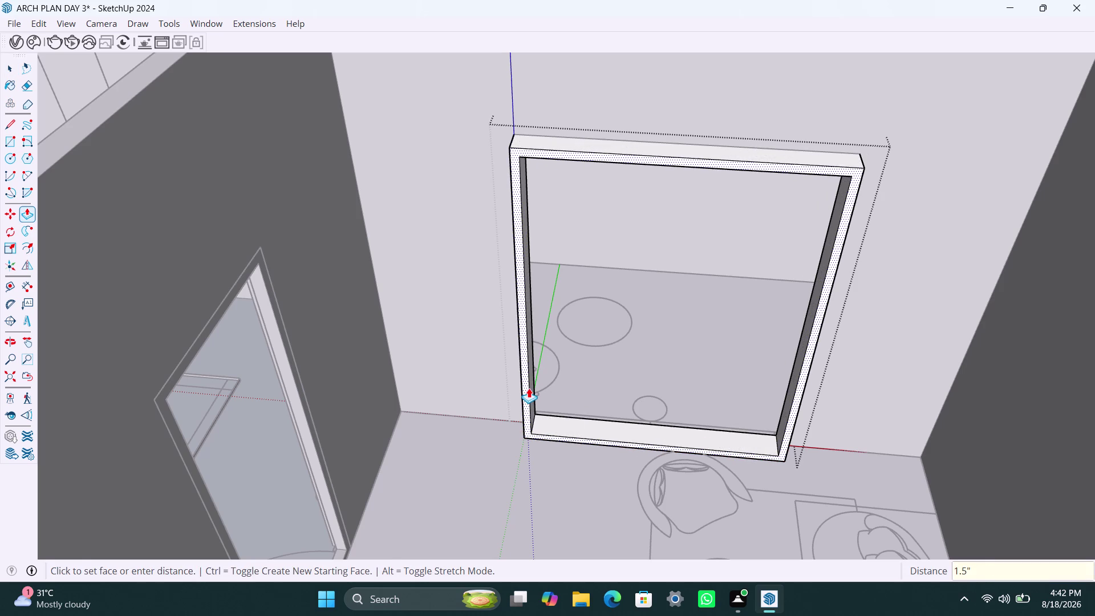
key(Return)
key(space)
Draw the left sliding panel rectangle inside the window frame and select it.
key(r)
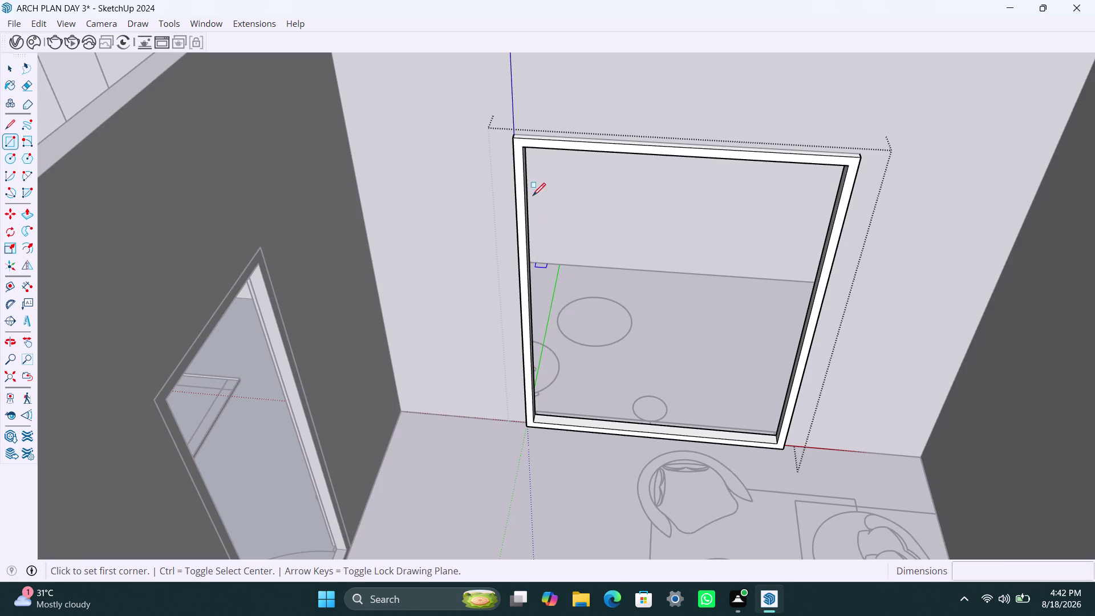
click(522, 147)
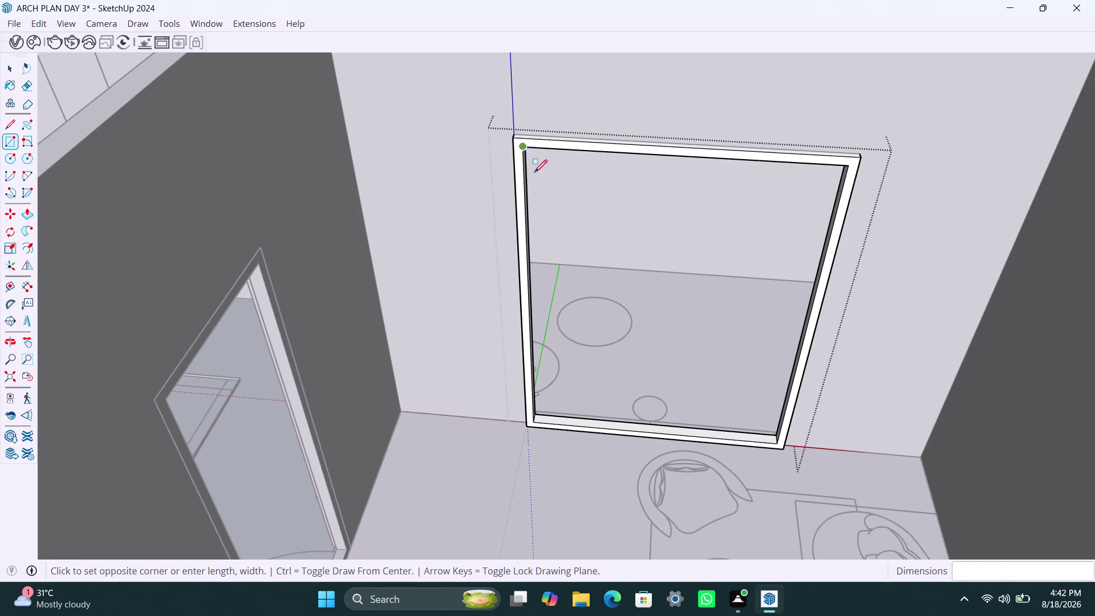
click(657, 433)
key(space)
click(731, 361)
key(Delete)
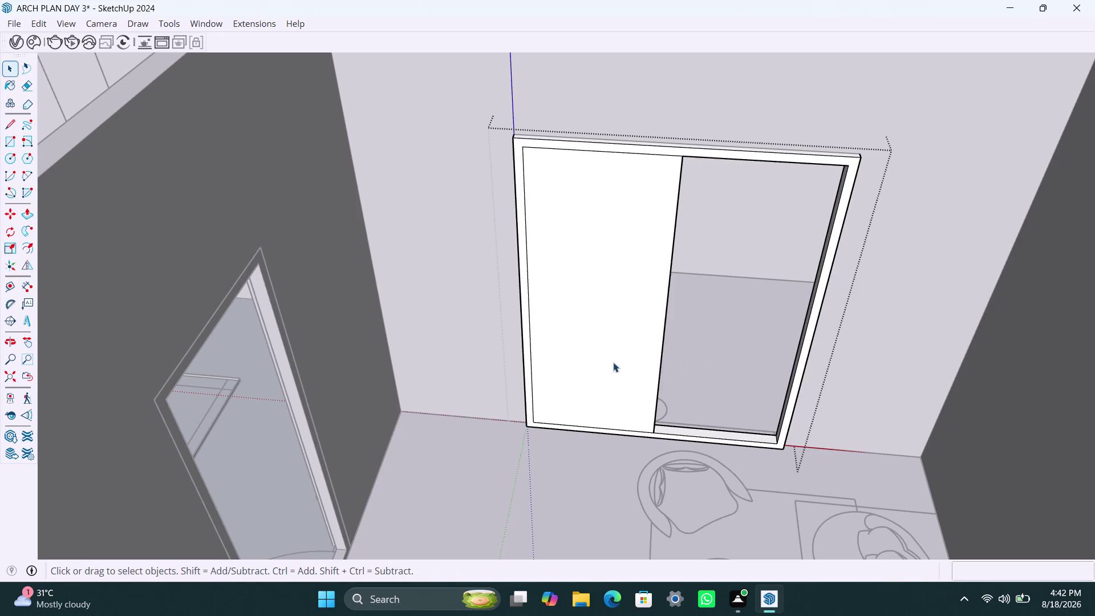
double_click(613, 362)
right_click(613, 362)
click(699, 156)
triple_click(643, 315)
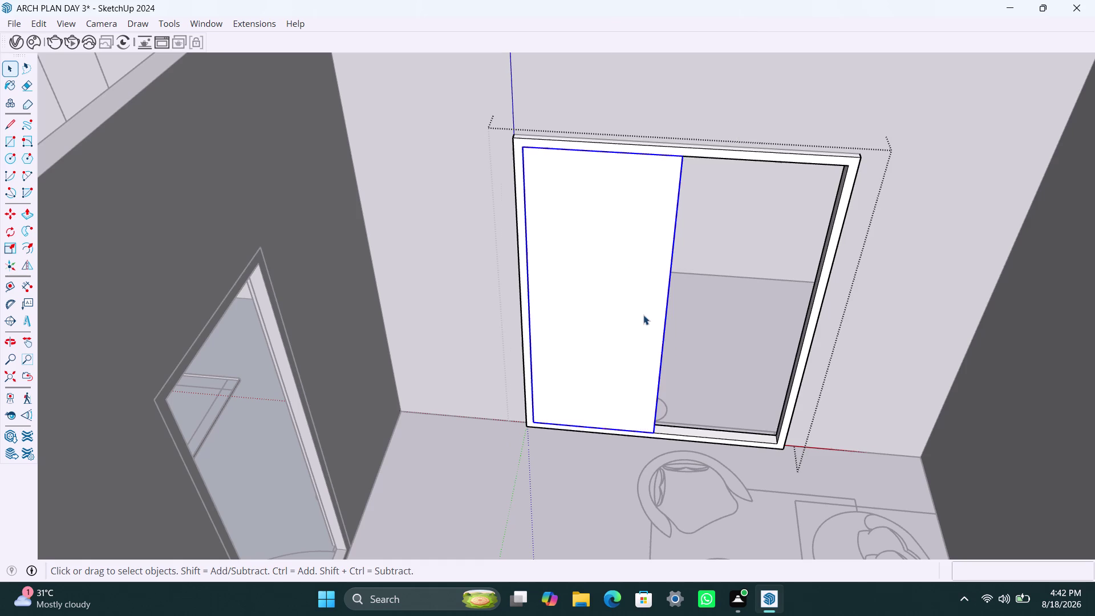
Pull the left panel out to an 18 mm thickness and select it.
key(p)
click(643, 315)
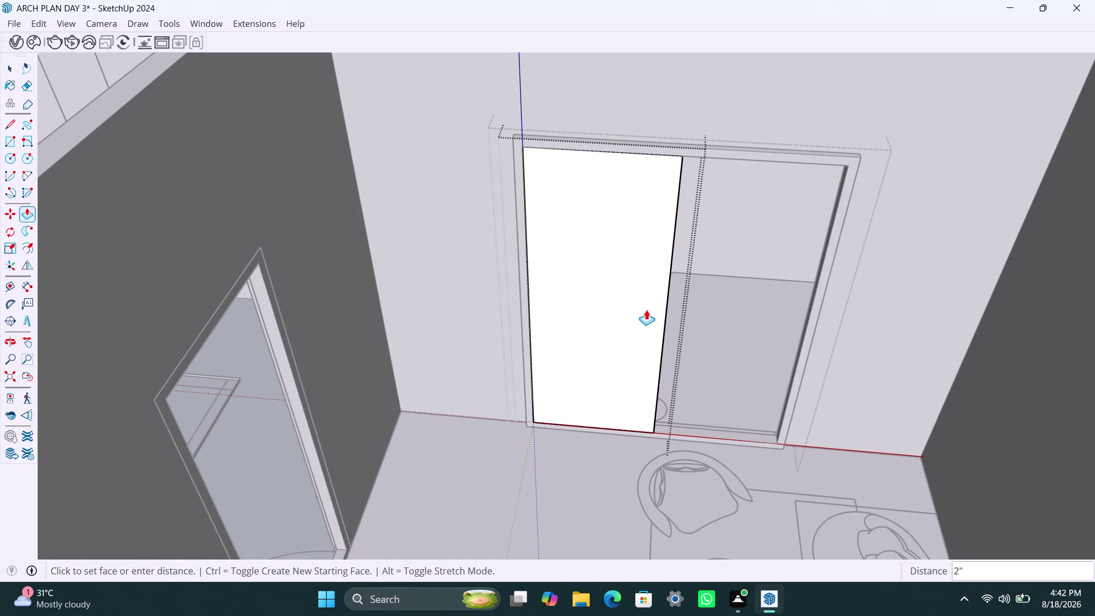
text(18mm)
key(Return)
key(space)
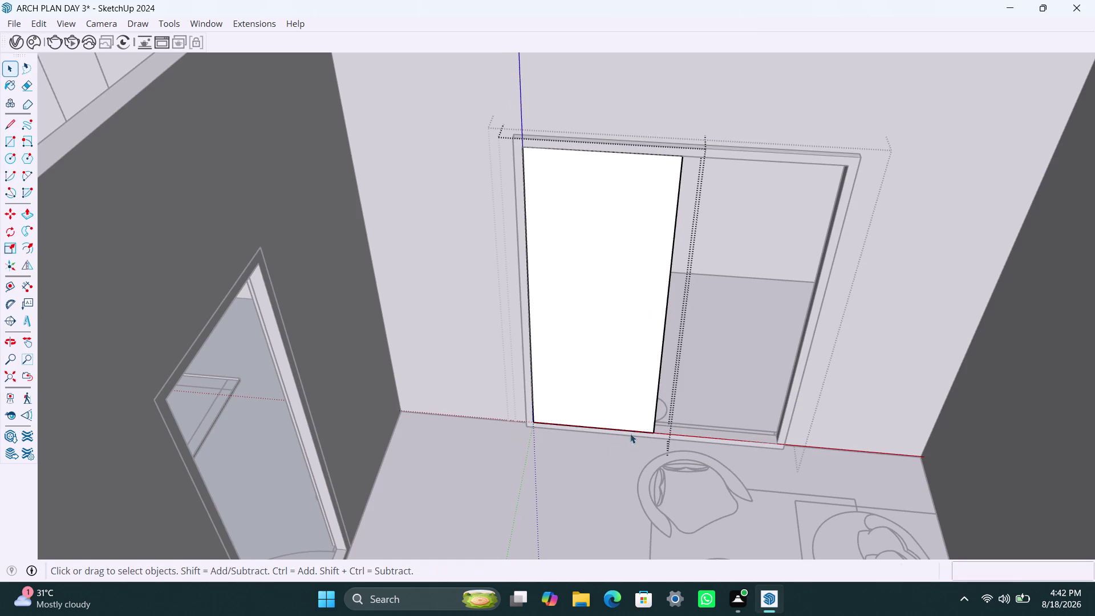
click(598, 462)
scroll(up, 3)
click(642, 429)
Move the panel into the frame and copy a second panel beside it.
key(m)
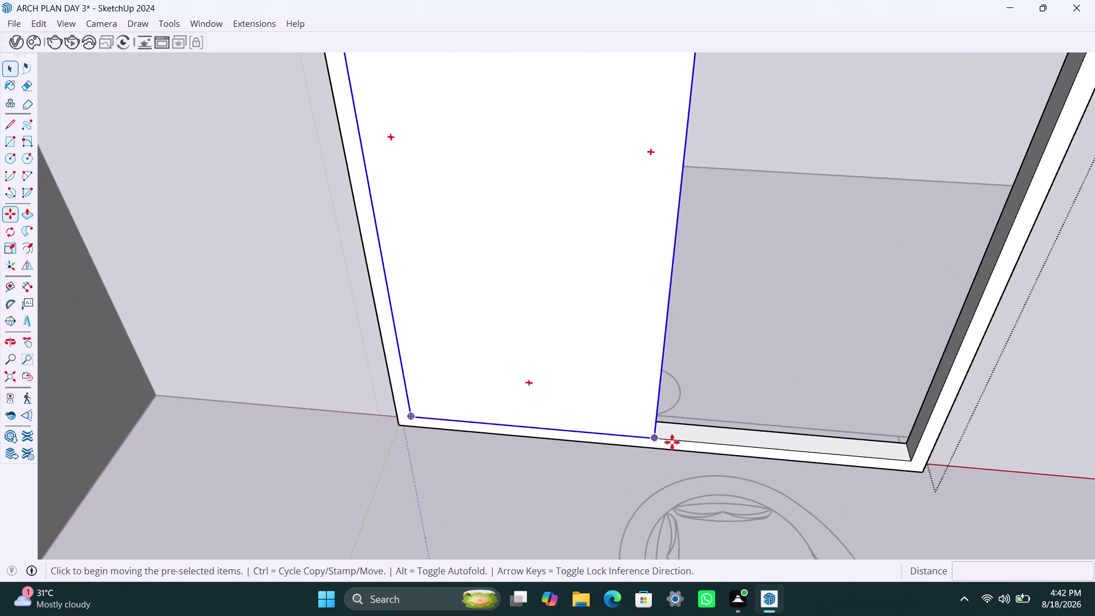
click(655, 440)
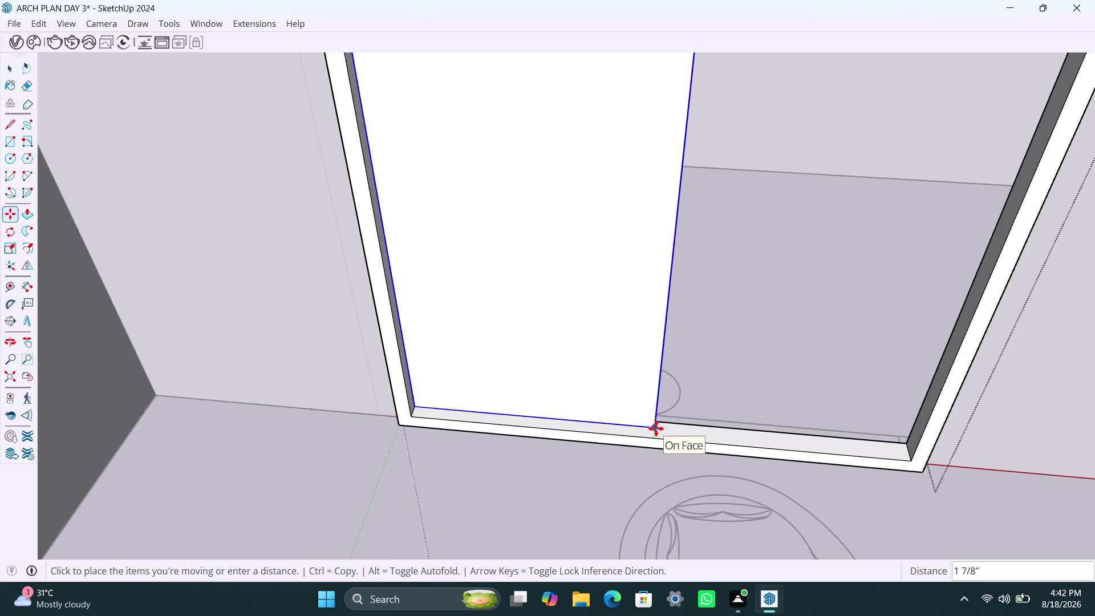
click(656, 429)
key(m)
click(658, 428)
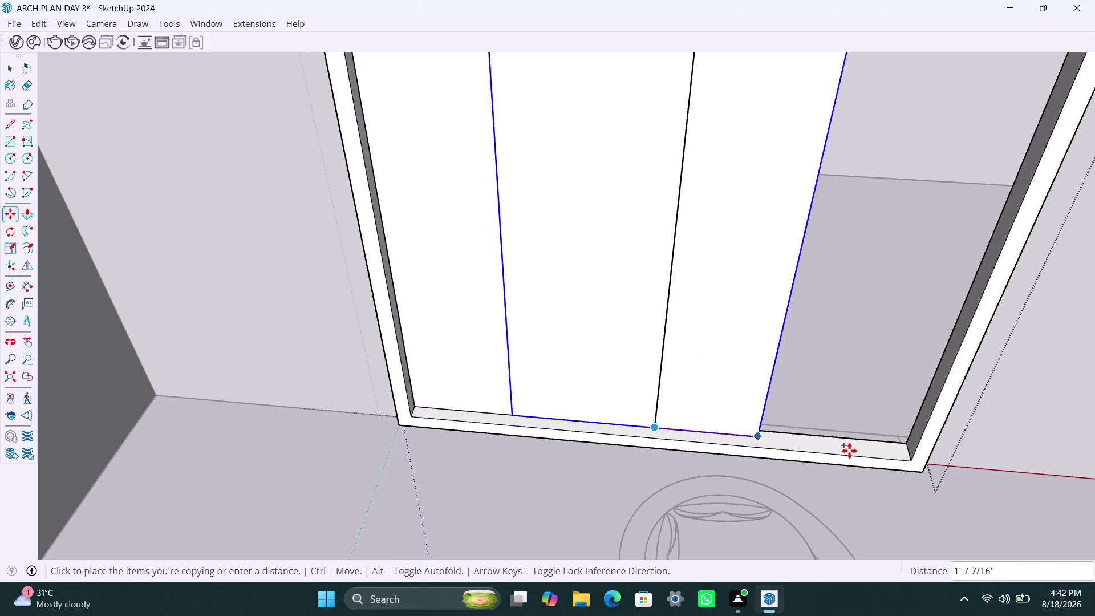
click(906, 458)
Snap the second panel against the frame edge.
scroll(up, 3)
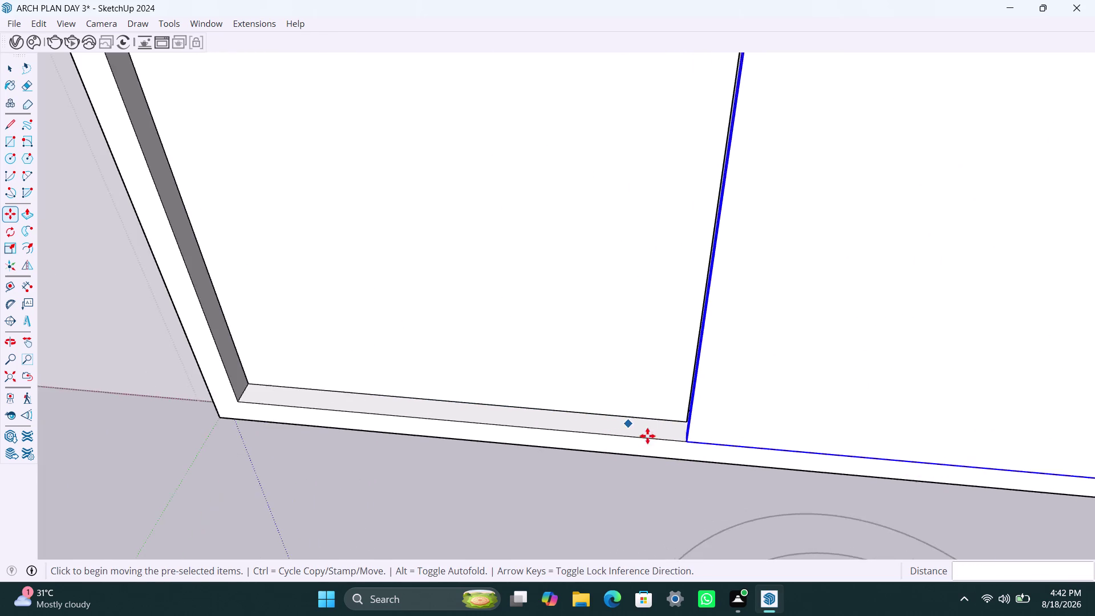
middle_drag(649, 436, 726, 469)
scroll(up, 3)
click(705, 411)
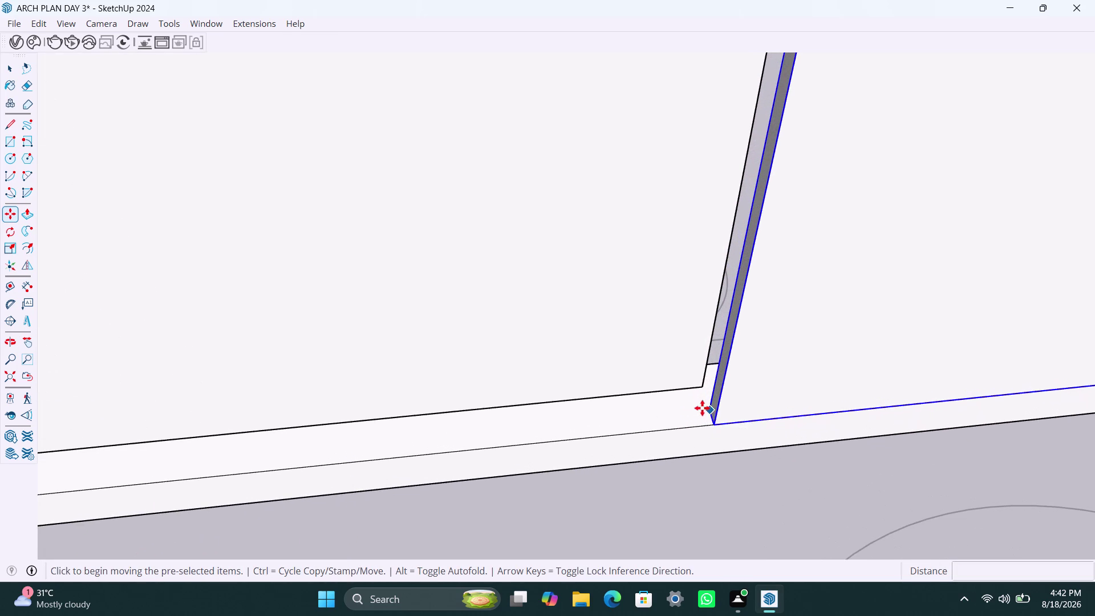
click(698, 390)
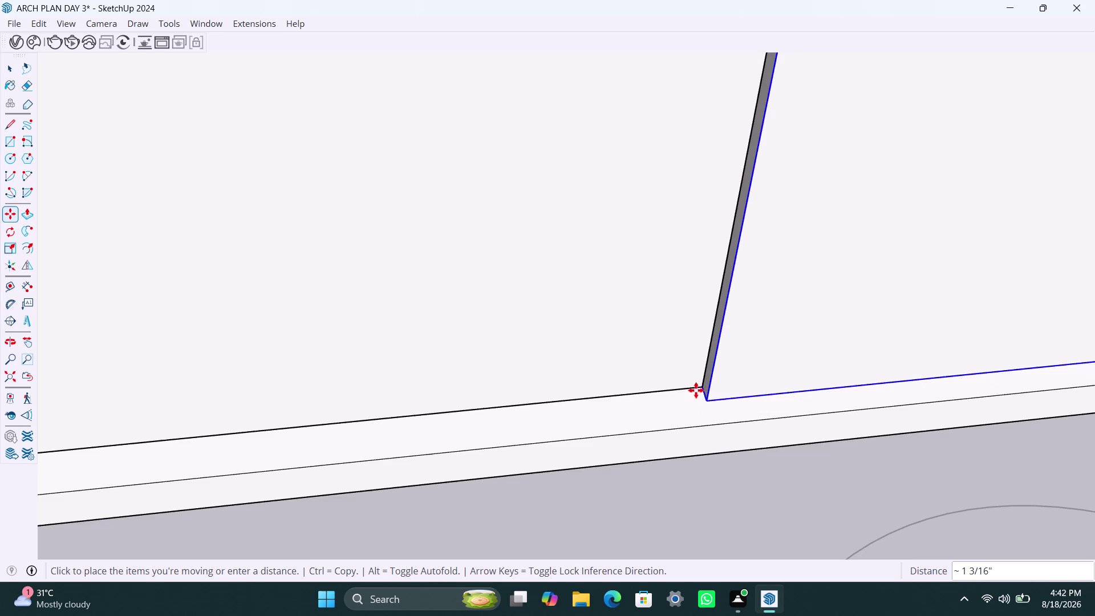
scroll(down, 3)
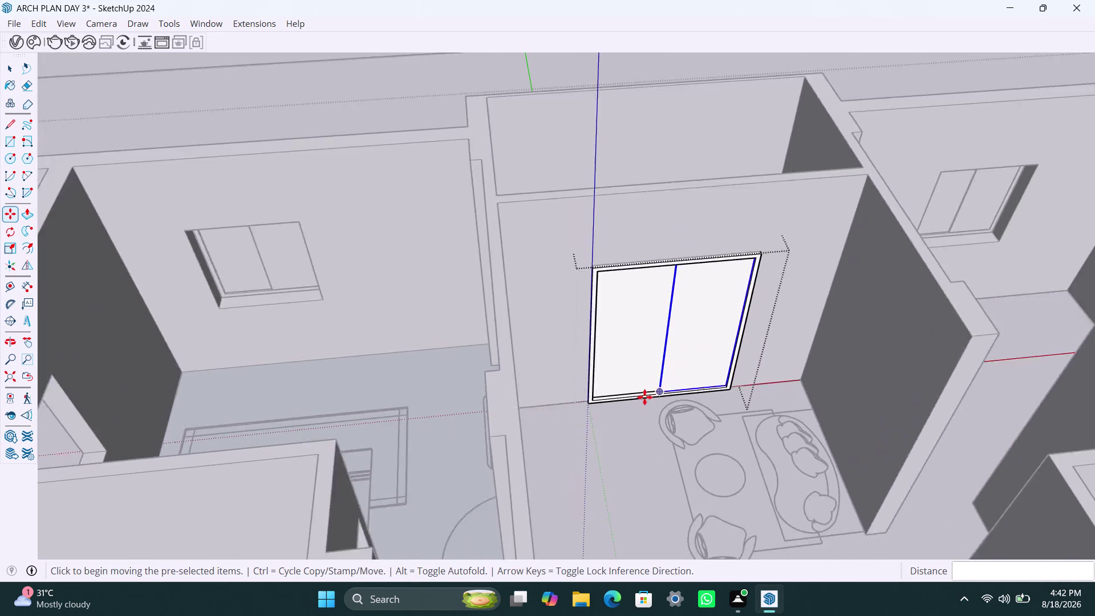
Orbit and zoom over the house to bring the bedroom-side wall opening into view.
scroll(down, 3)
key(space)
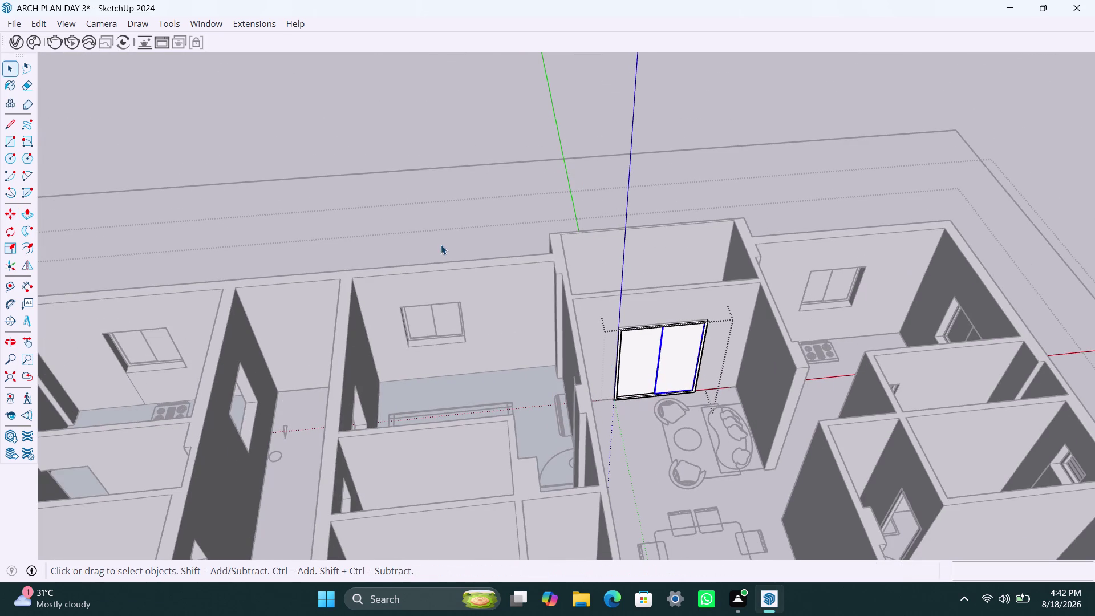
scroll(down, 3)
middle_drag(645, 469, 421, 446)
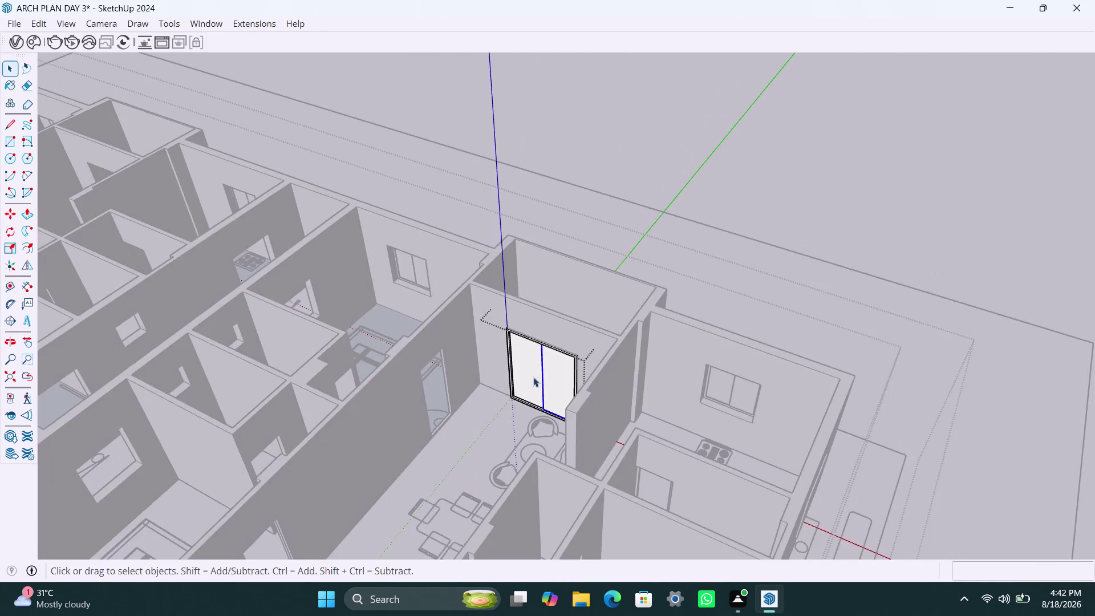
scroll(up, 3)
middle_drag(522, 372, 368, 422)
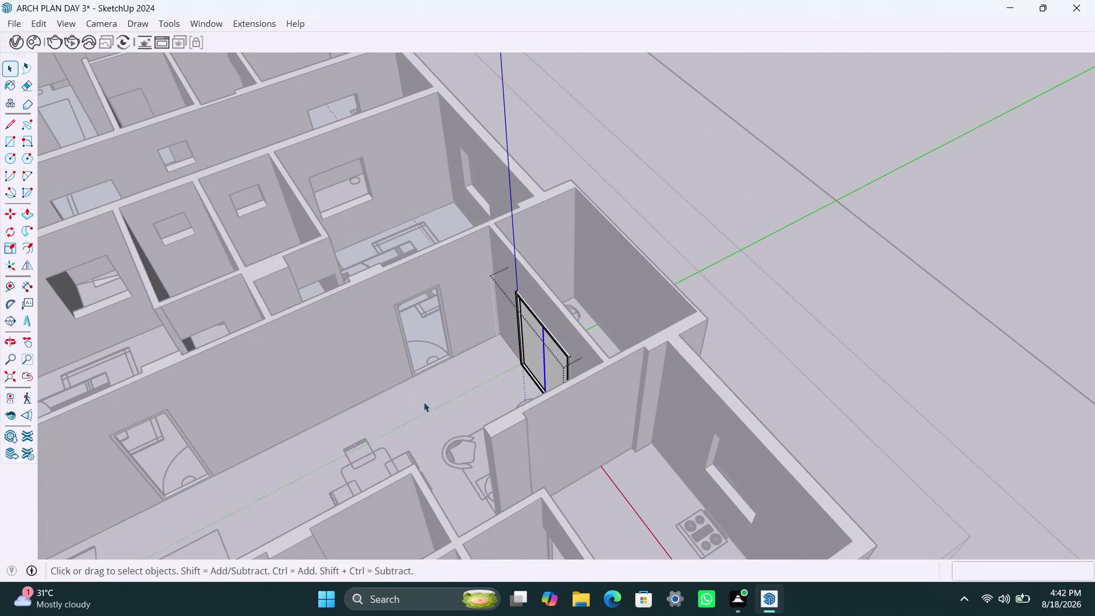
middle_drag(424, 401, 367, 417)
scroll(up, 3)
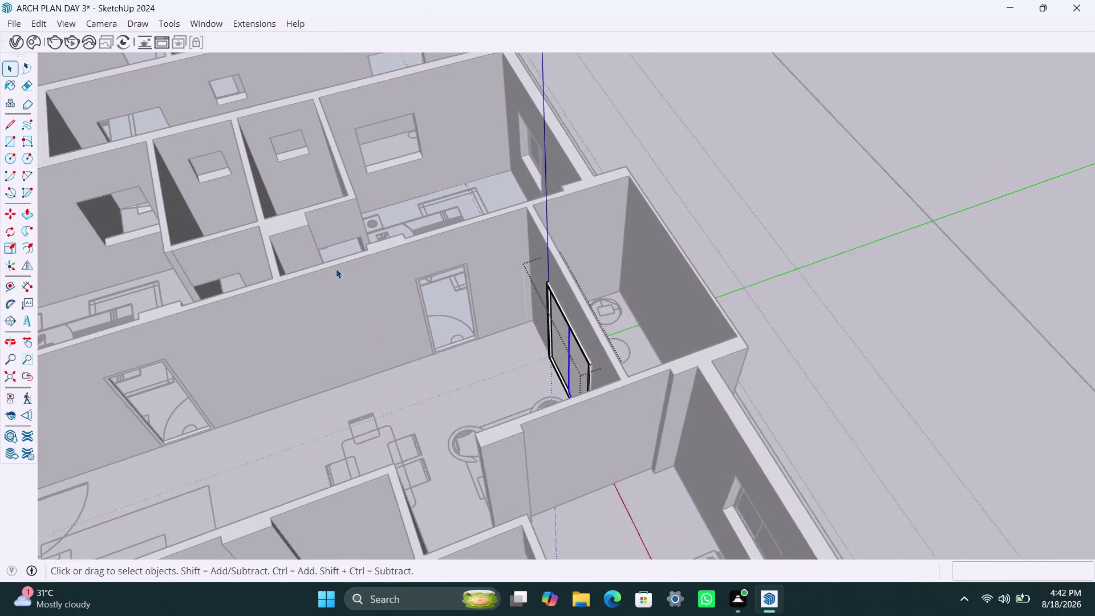
scroll(up, 3)
middle_drag(382, 303, 373, 340)
click(569, 131)
scroll(up, 3)
middle_drag(341, 236, 343, 239)
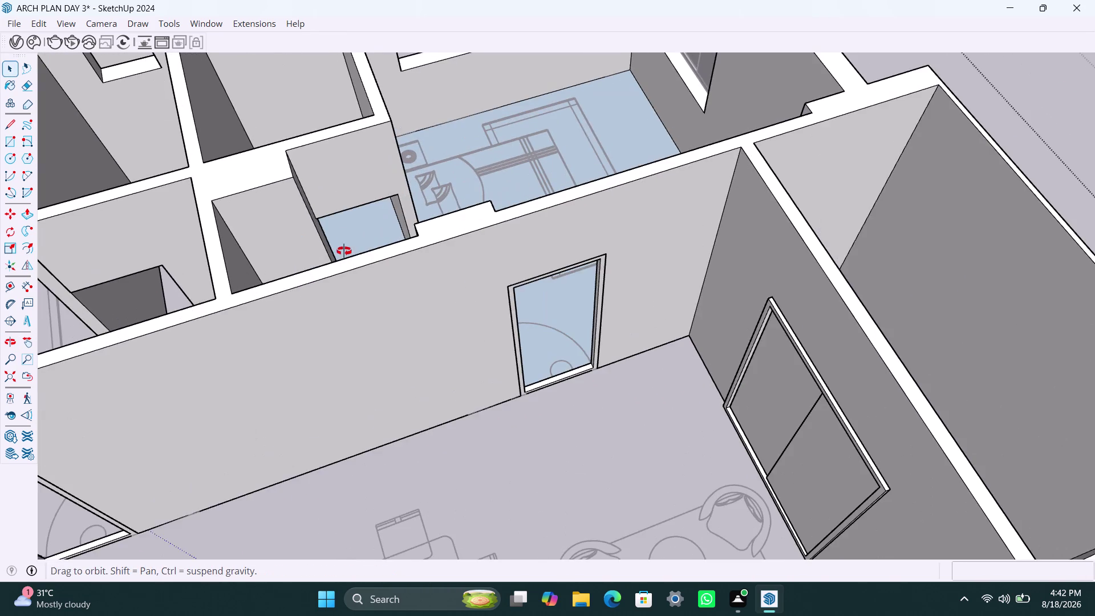
middle_drag(343, 240, 257, 328)
scroll(up, 3)
middle_drag(360, 238, 363, 237)
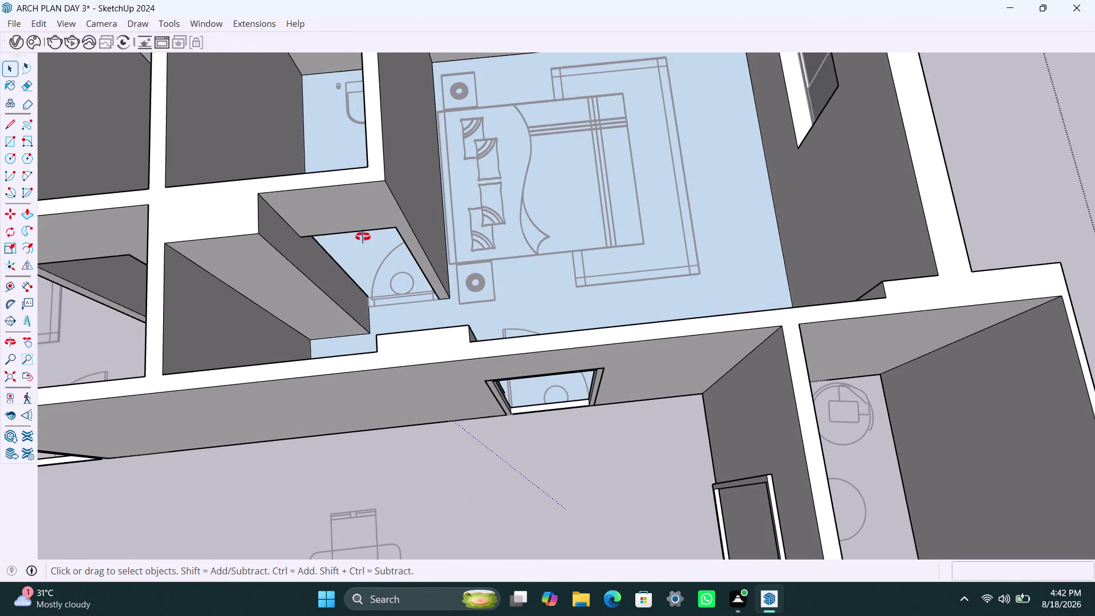
middle_drag(363, 237, 368, 231)
Draw a roughly 2½ × 7½ ft rectangle across the doorway and select the face.
key(r)
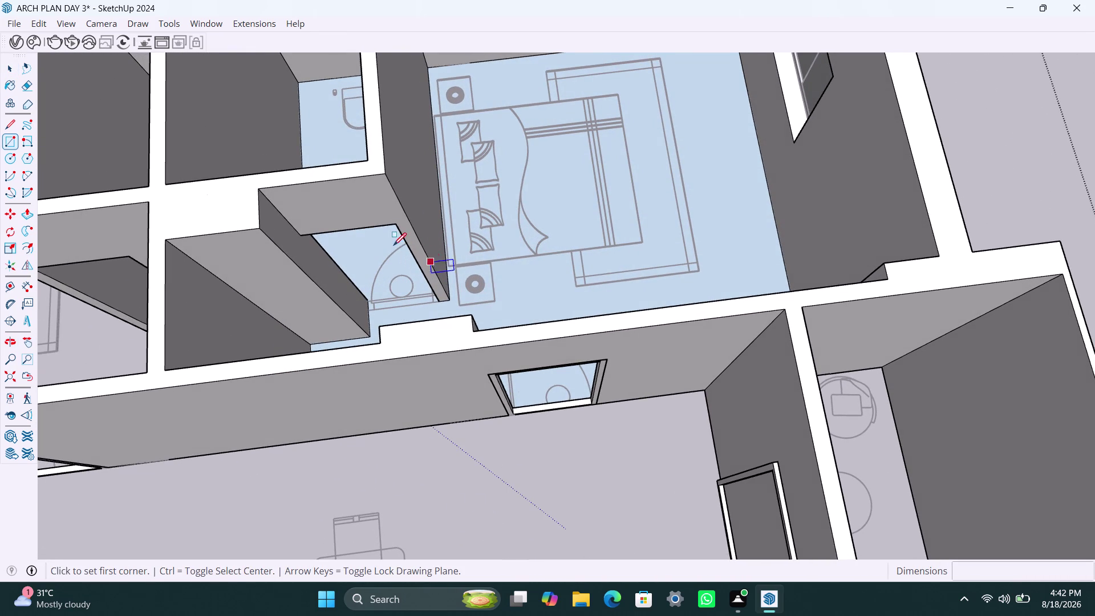
click(396, 226)
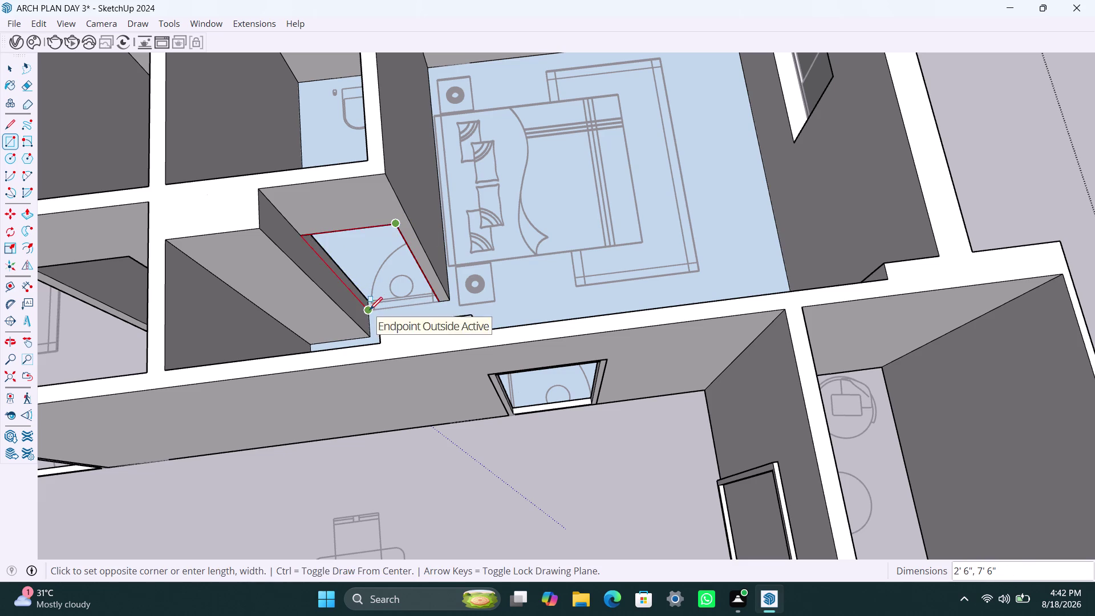
click(370, 309)
key(b)
key(space)
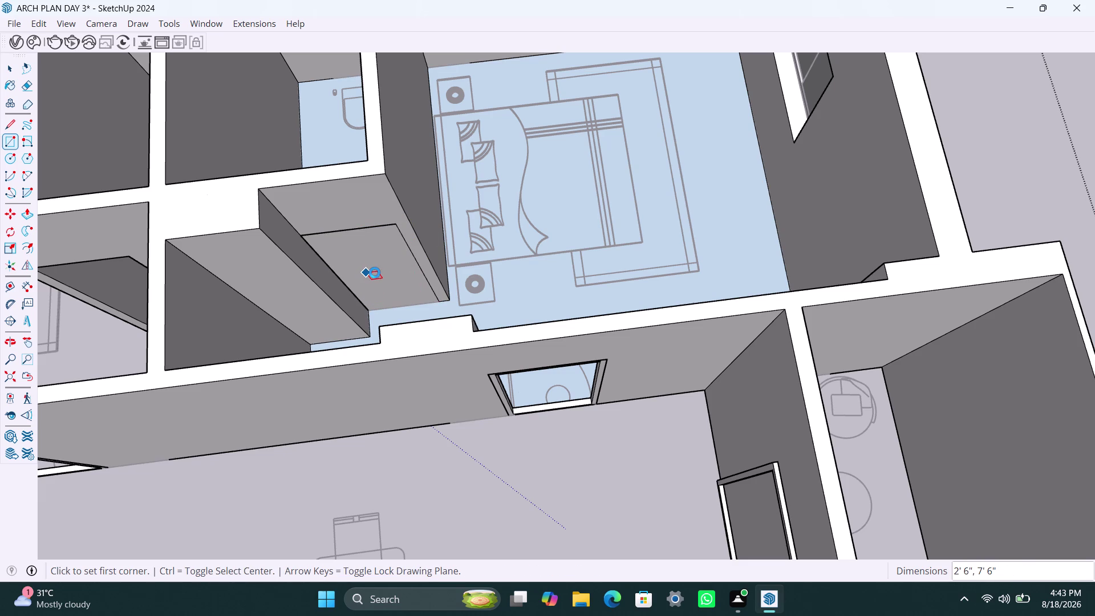
key(Escape)
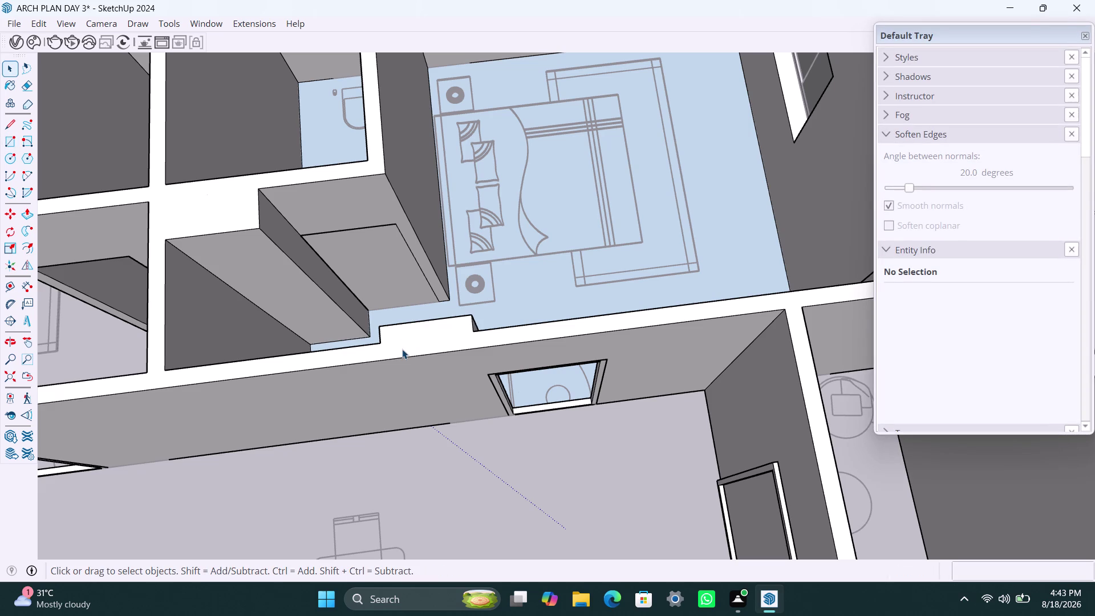
click(1087, 36)
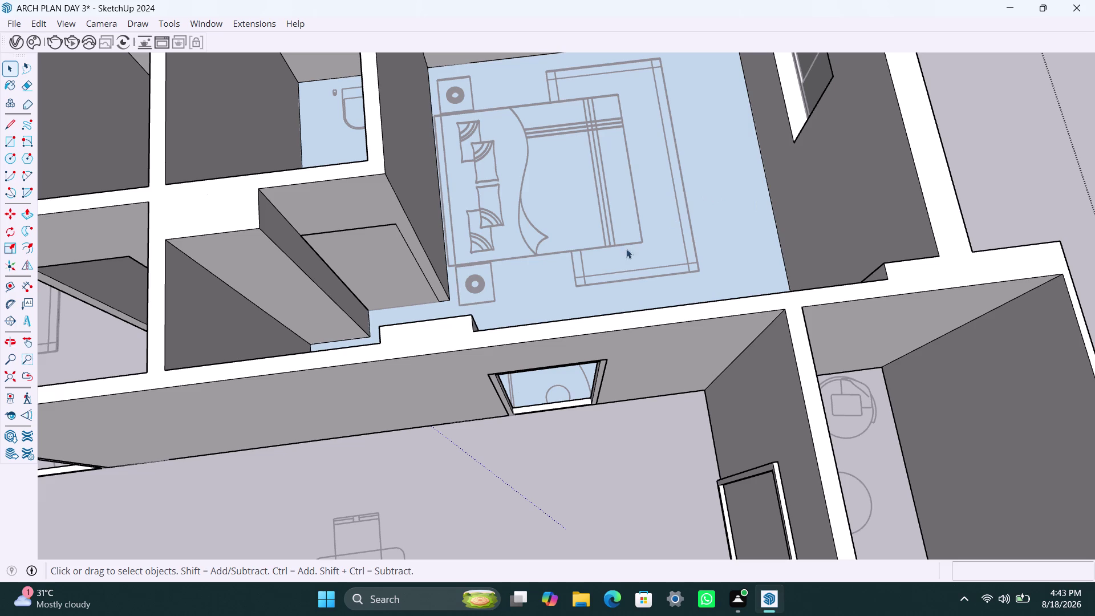
double_click(395, 262)
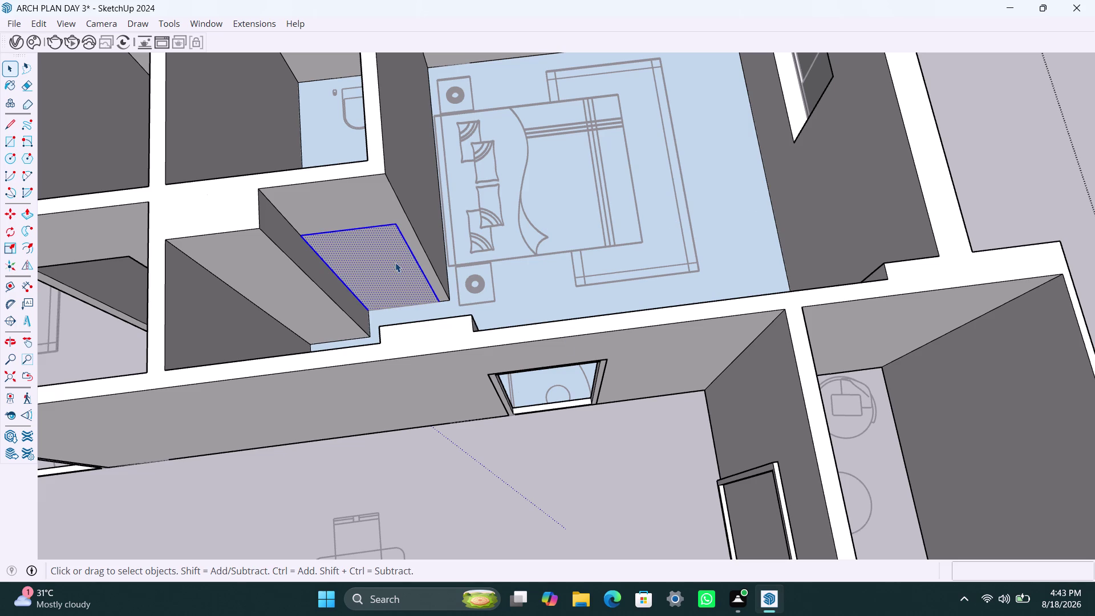
Erase a face in the opening and cancel the active tools.
key(f)
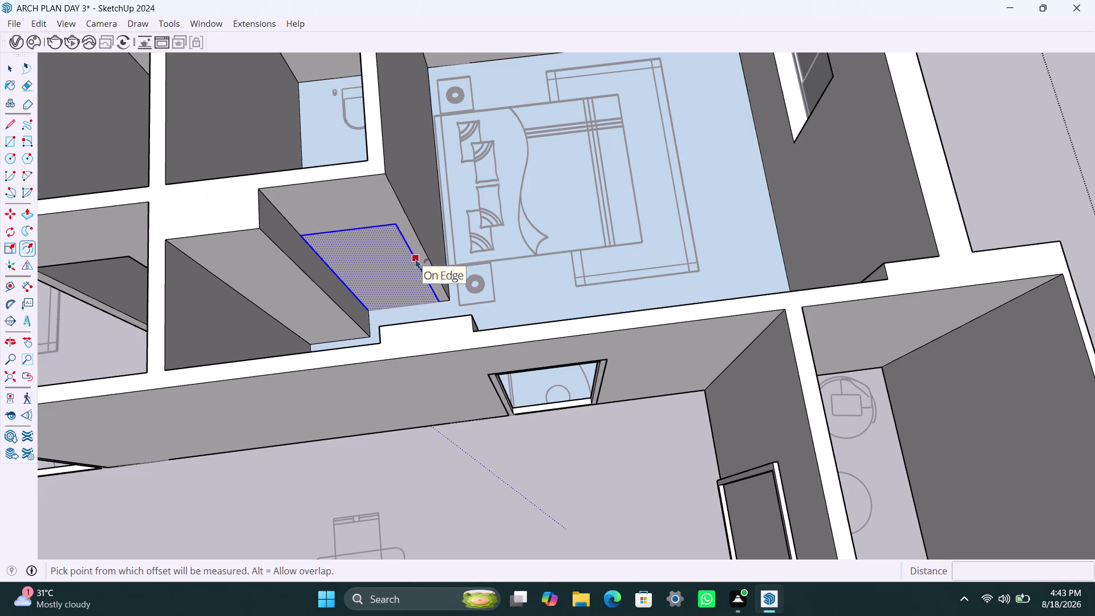
right_click(377, 261)
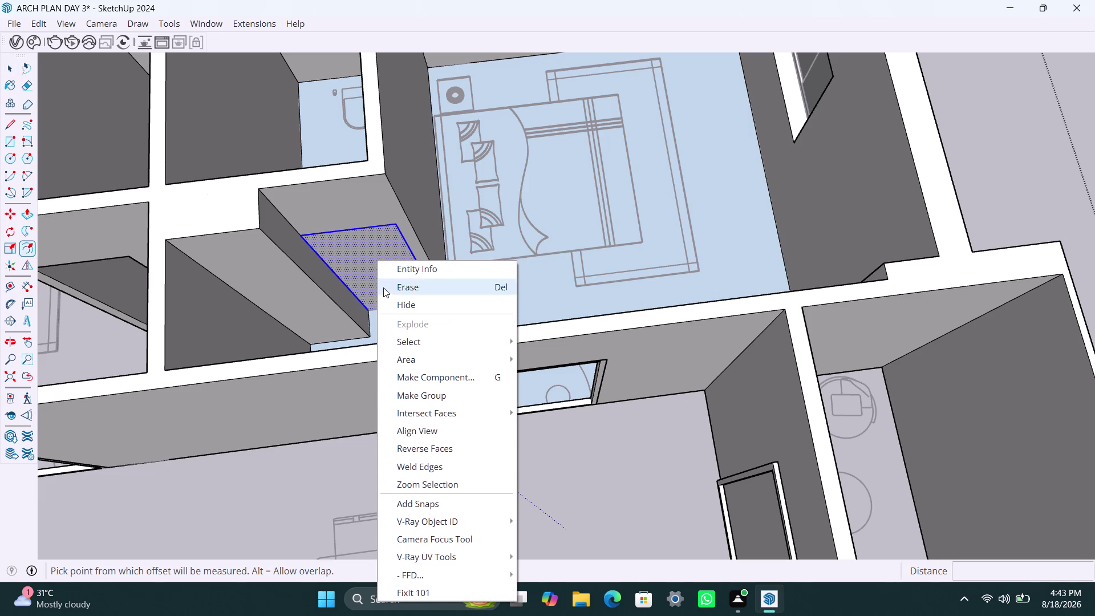
click(405, 402)
triple_click(368, 262)
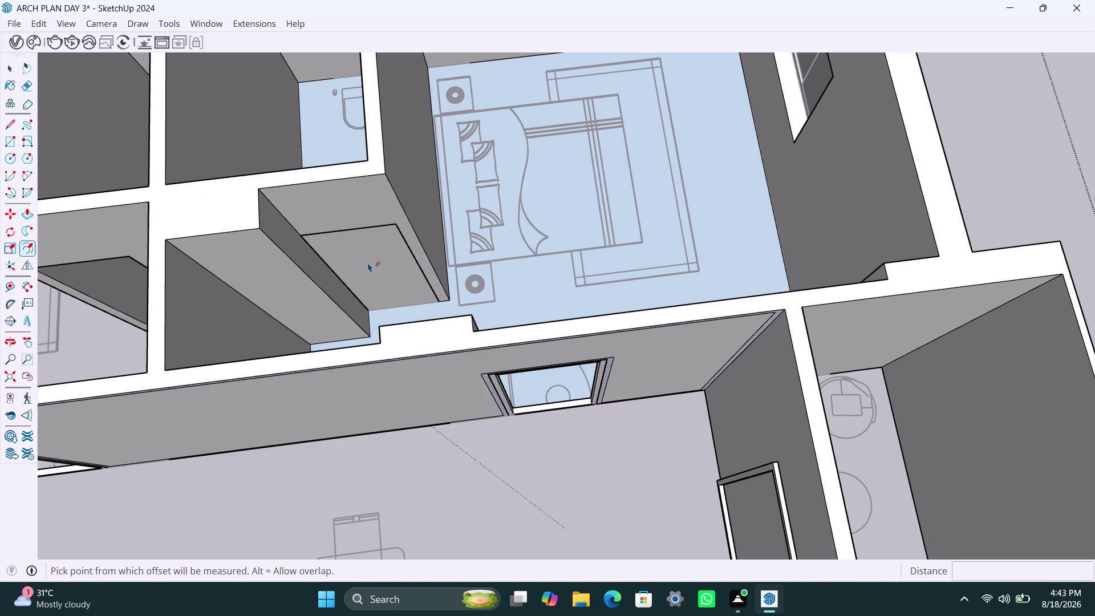
key(Escape)
key(Escape)
key(Escape)
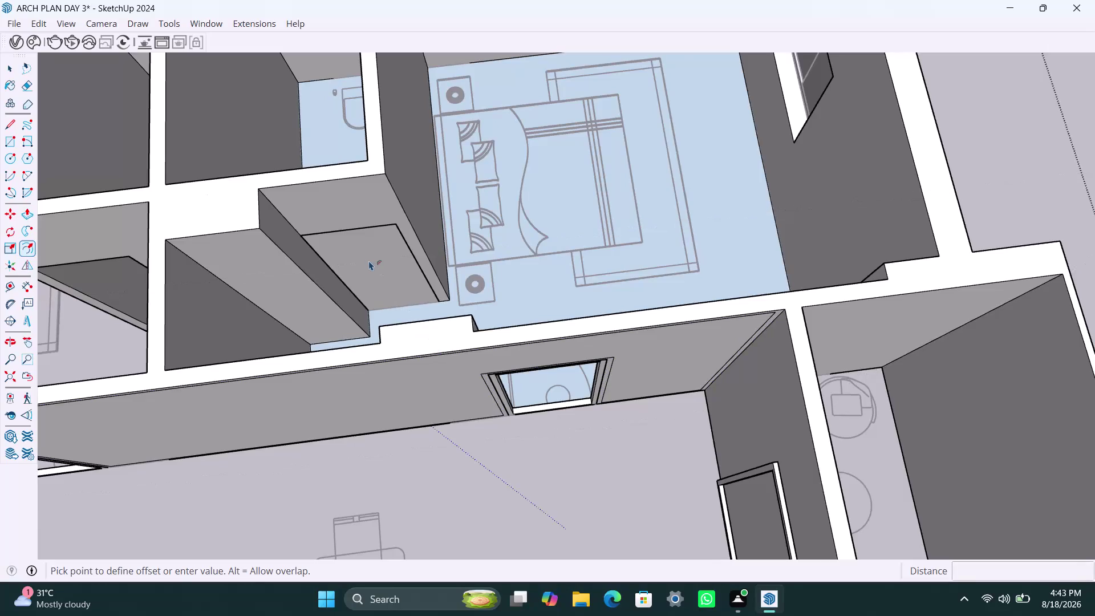
key(Escape)
key(Escape)
key(Escape)
Reselect the opening's face together with its edges.
triple_click(394, 272)
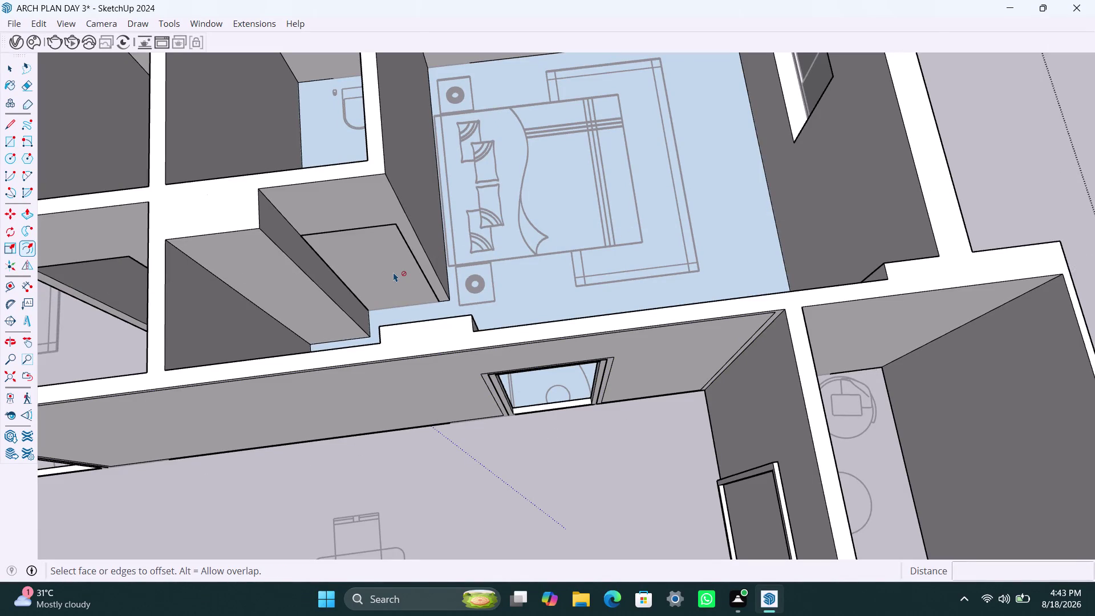
click(393, 272)
key(Escape)
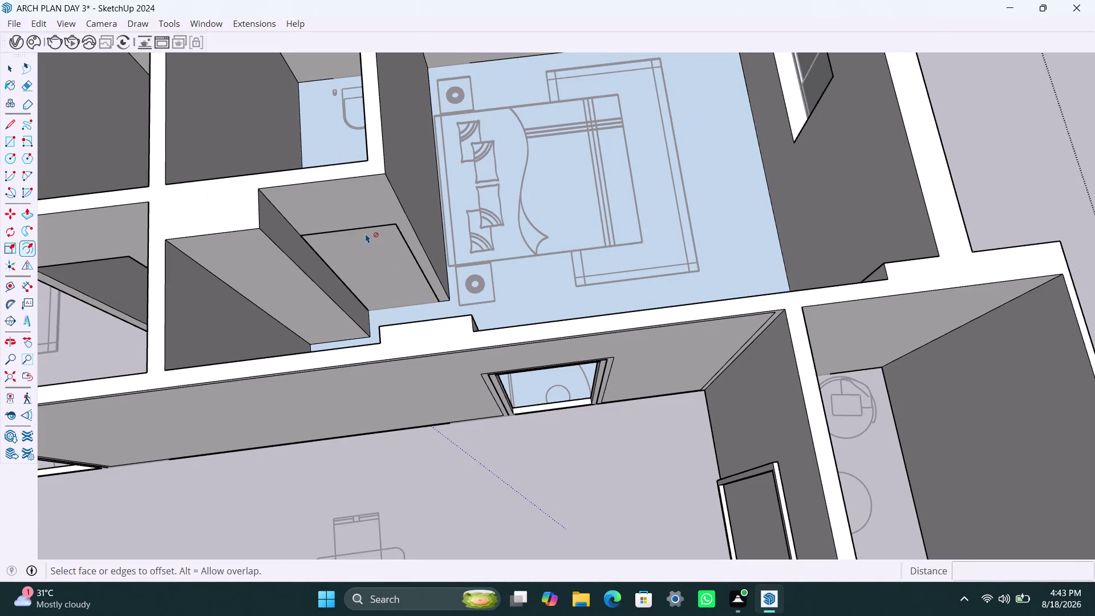
key(space)
double_click(366, 234)
click(374, 256)
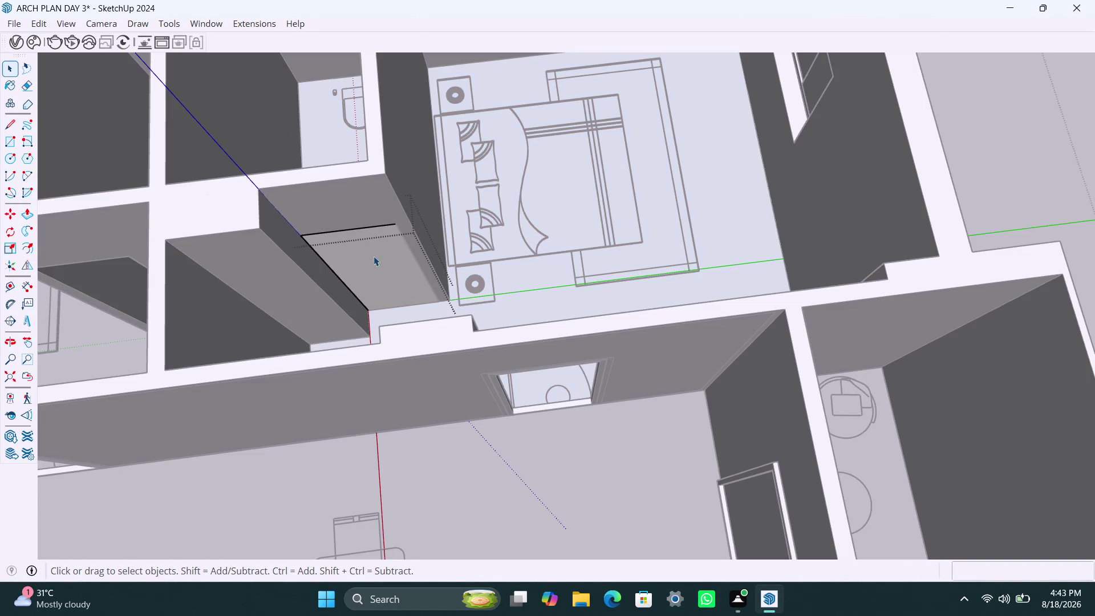
Offset the opening face 2 inches inward.
key(f)
click(371, 259)
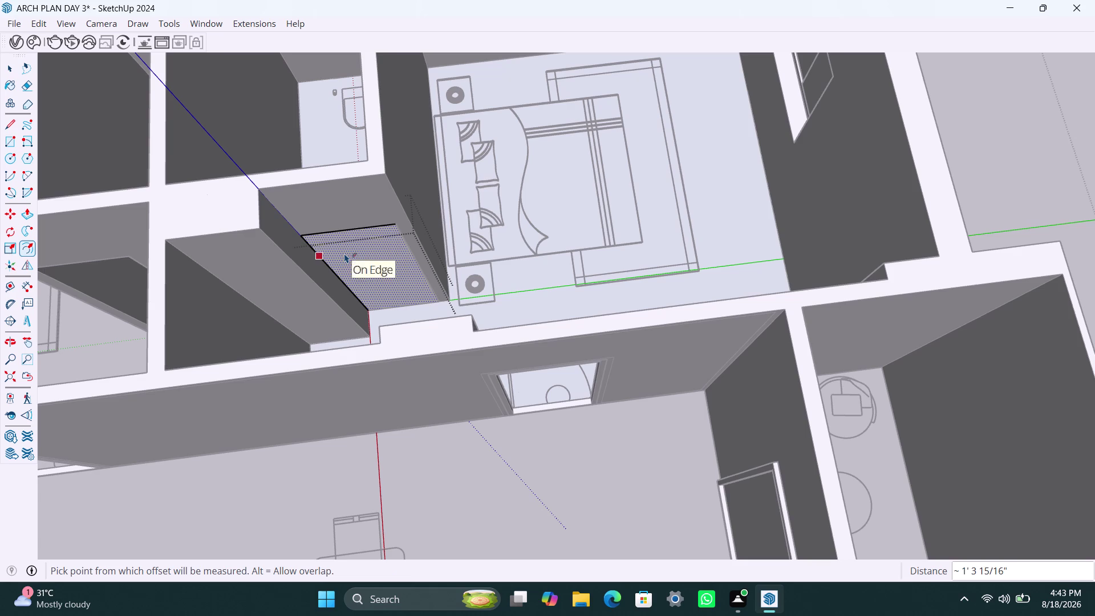
click(355, 268)
key(2)
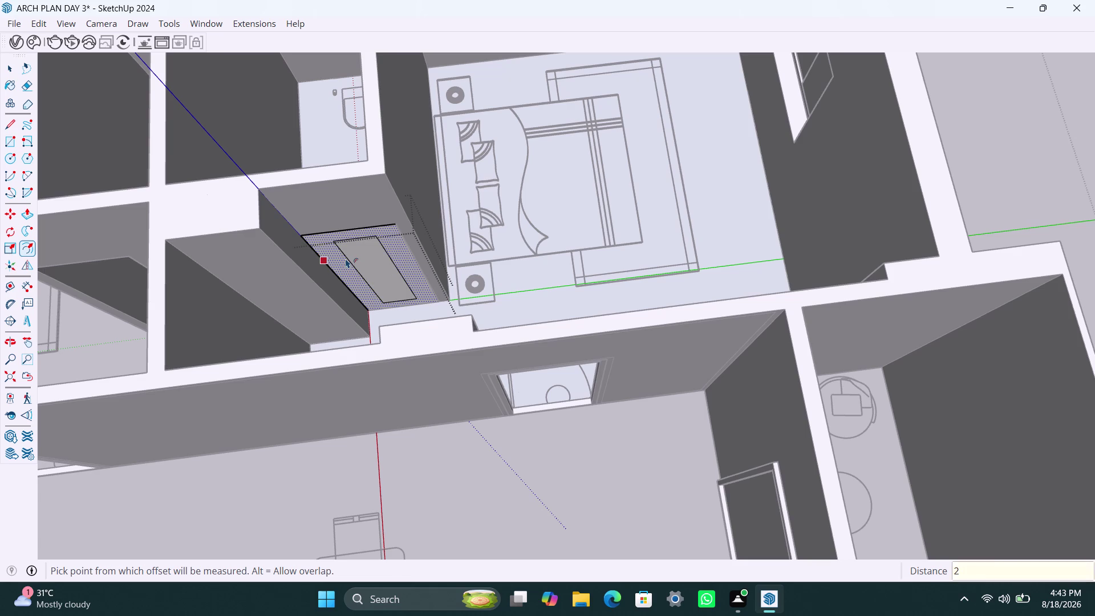
key(shift+quotedbl)
key(Return)
Delete the inner face to leave a hollow border.
key(space)
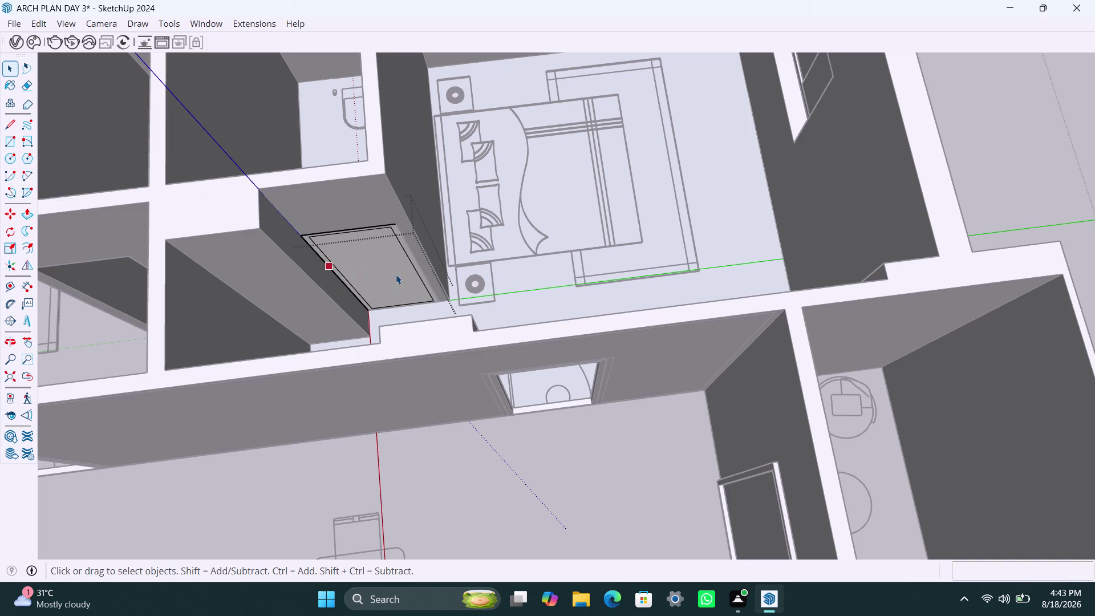
click(396, 274)
key(Delete)
scroll(up, 3)
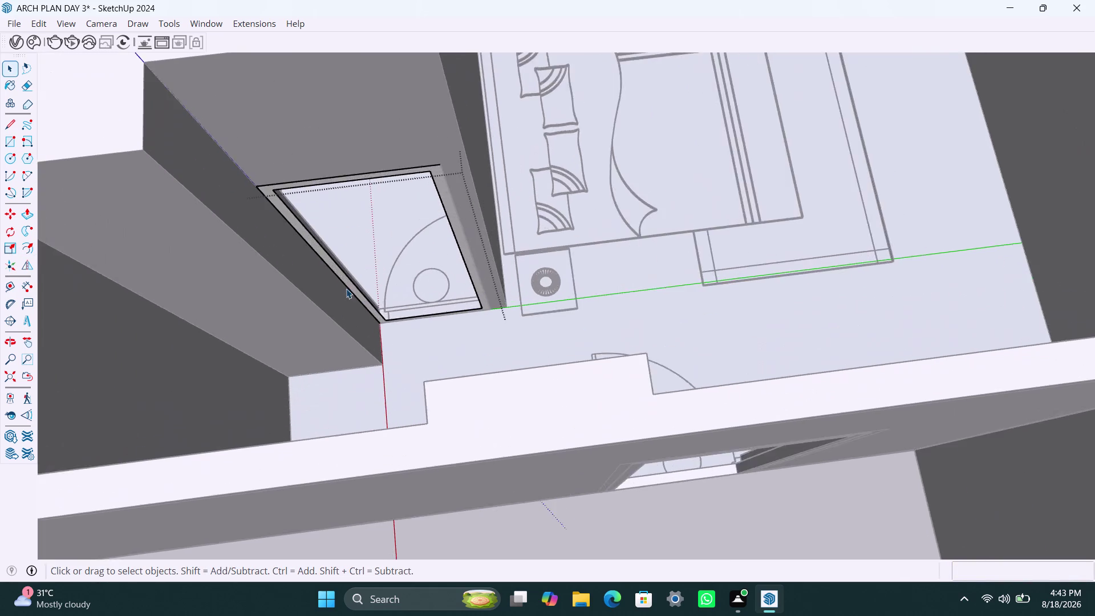
Push/Pull the doorway's border face out 2½ inches.
scroll(up, 3)
click(348, 285)
click(348, 284)
click(349, 282)
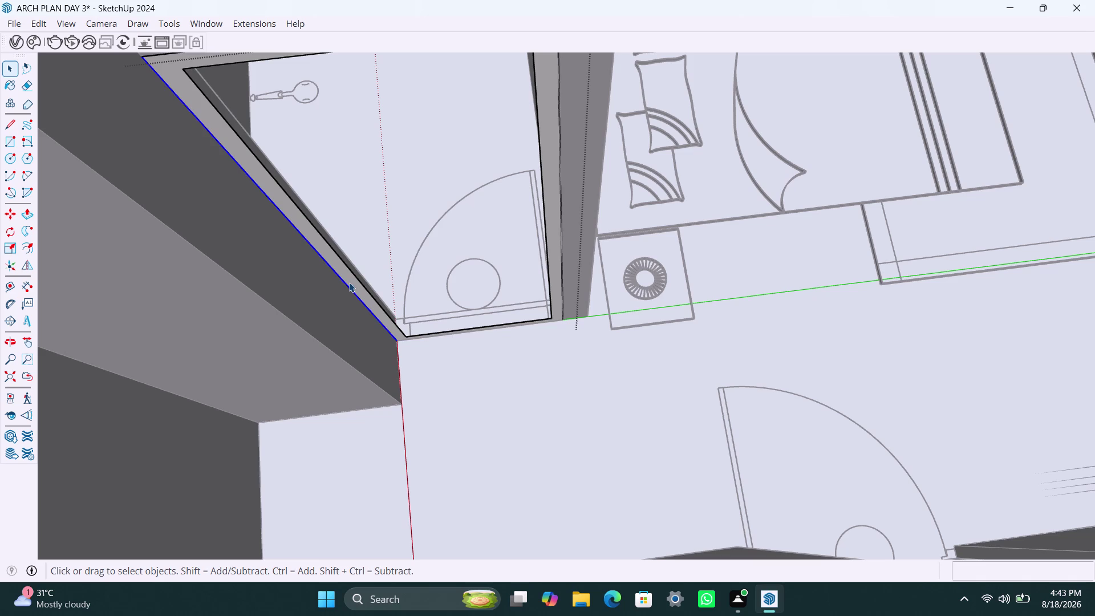
key(p)
click(351, 283)
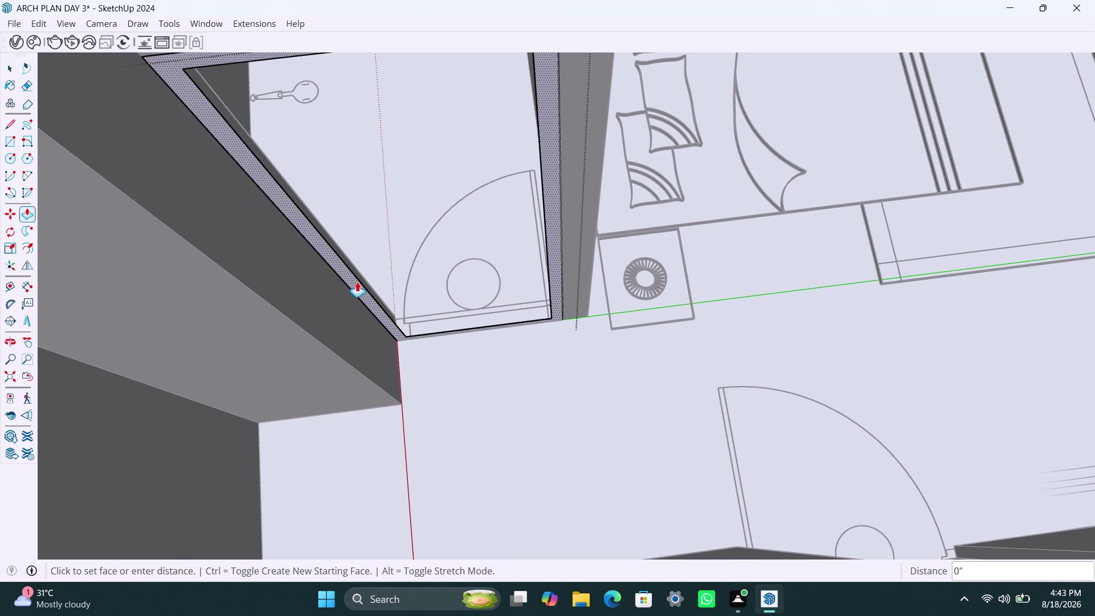
text(2)
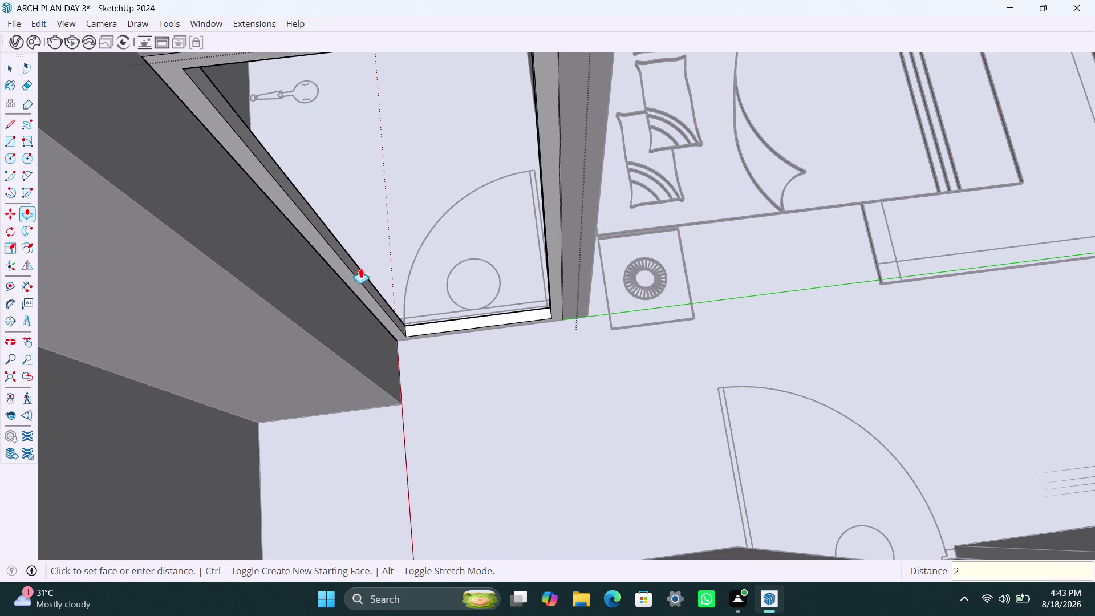
text(.5")
key(Return)
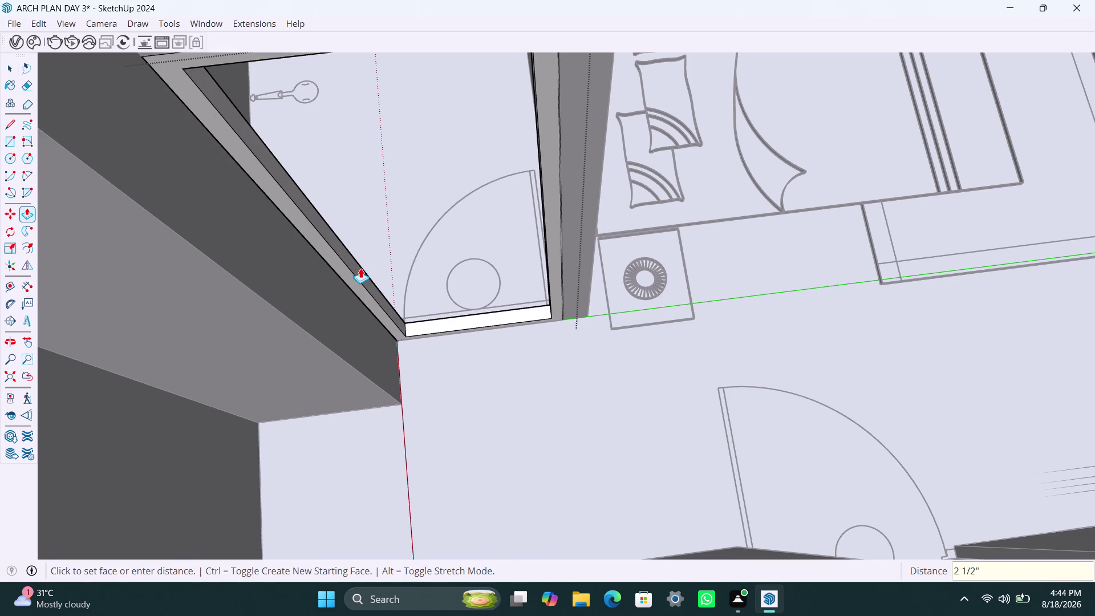
Orbit out from the framed doorway toward the neighbouring wall opening.
scroll(down, 3)
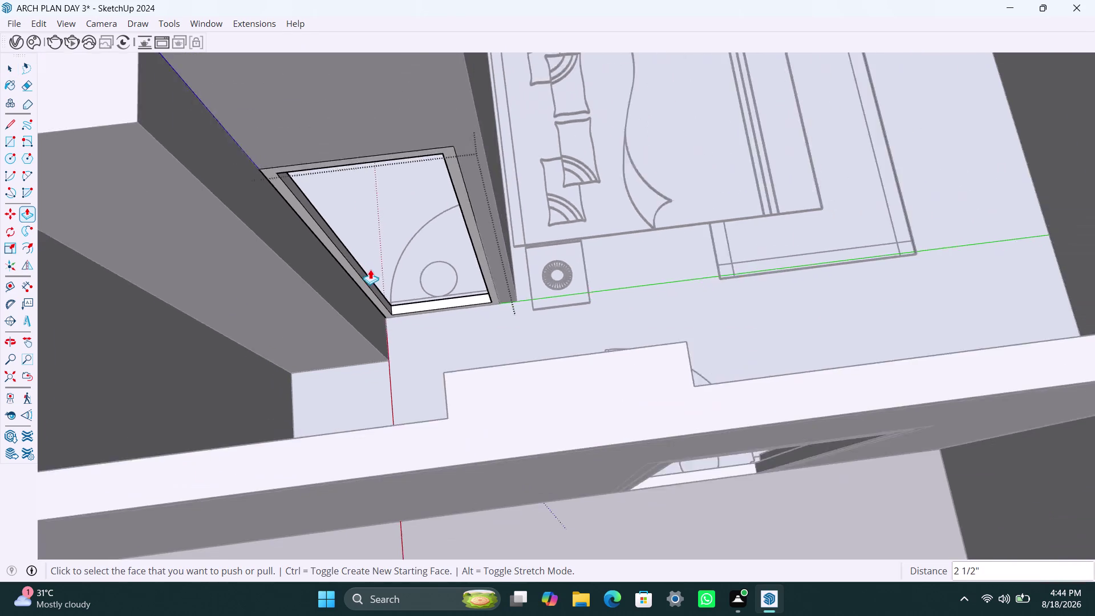
scroll(down, 3)
scroll(down, 3)
scroll(down, 3)
middle_drag(311, 275, 496, 265)
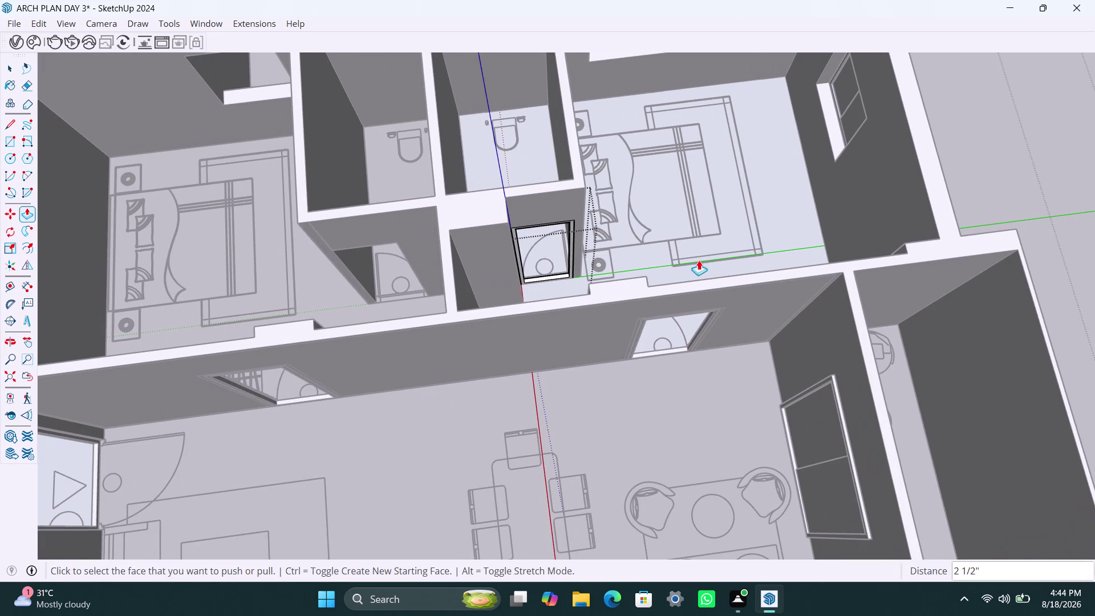
key(space)
click(953, 154)
scroll(down, 3)
middle_drag(362, 295, 438, 310)
scroll(up, 3)
click(434, 260)
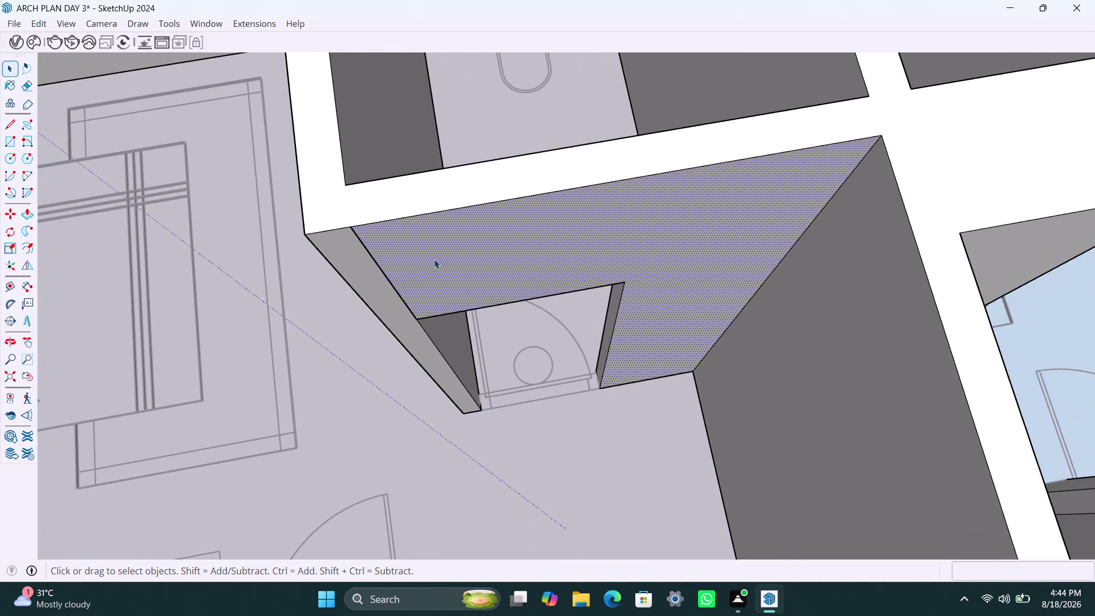
Select and delete a face around the second opening.
key(p)
click(434, 259)
click(351, 248)
key(space)
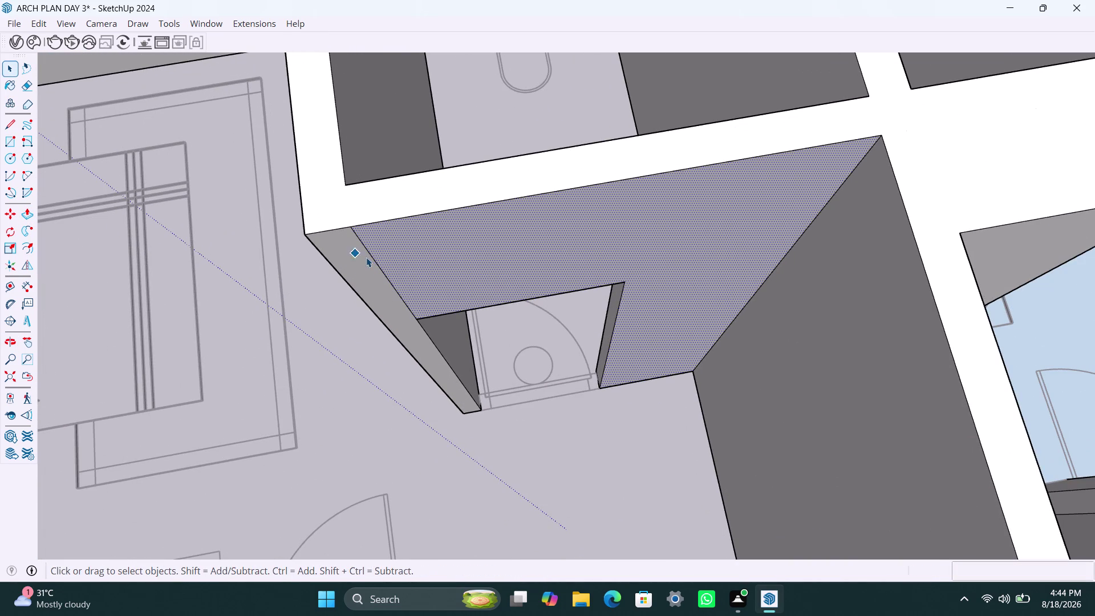
click(371, 253)
key(Delete)
Place a rectangle's first corner at the second opening's corner.
scroll(down, 3)
middle_drag(355, 333, 340, 317)
scroll(up, 3)
key(r)
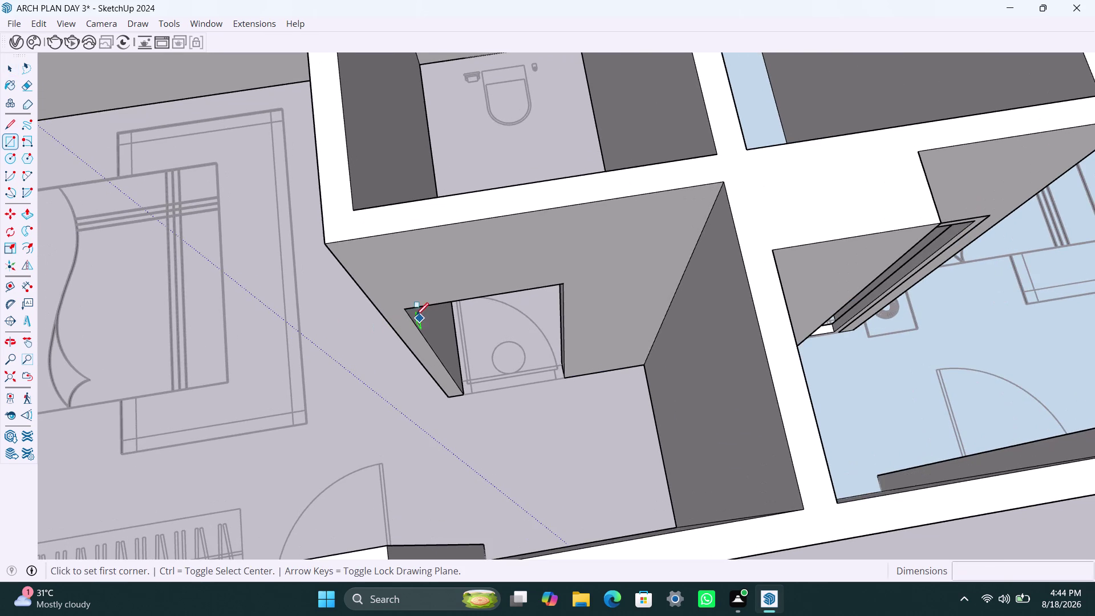
click(407, 311)
Finish the rectangle across the second opening and select its face.
click(564, 377)
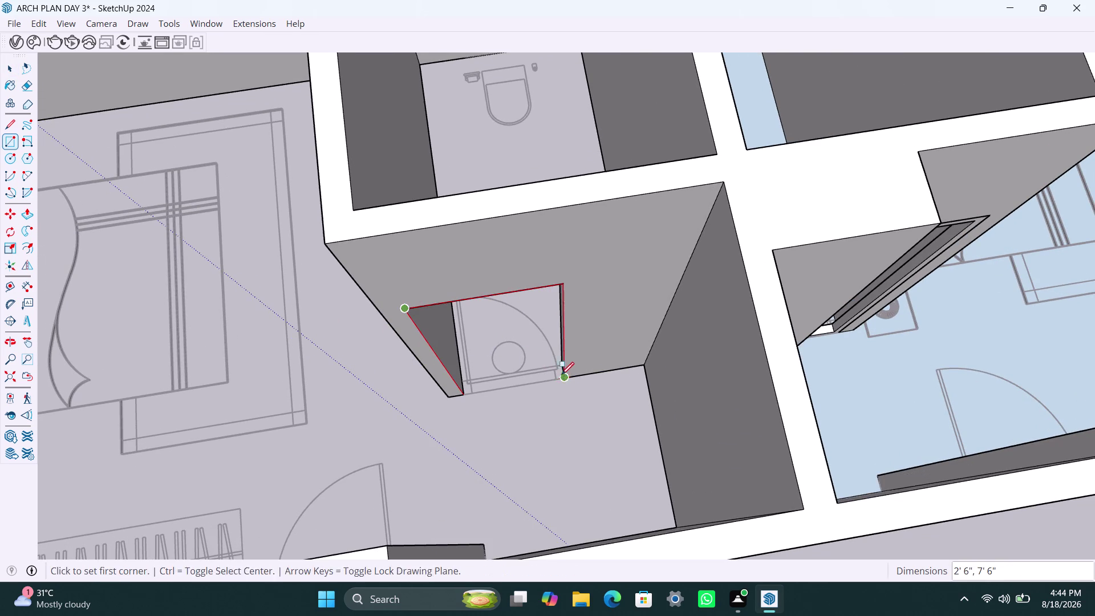
key(space)
double_click(532, 343)
right_click(531, 343)
click(609, 139)
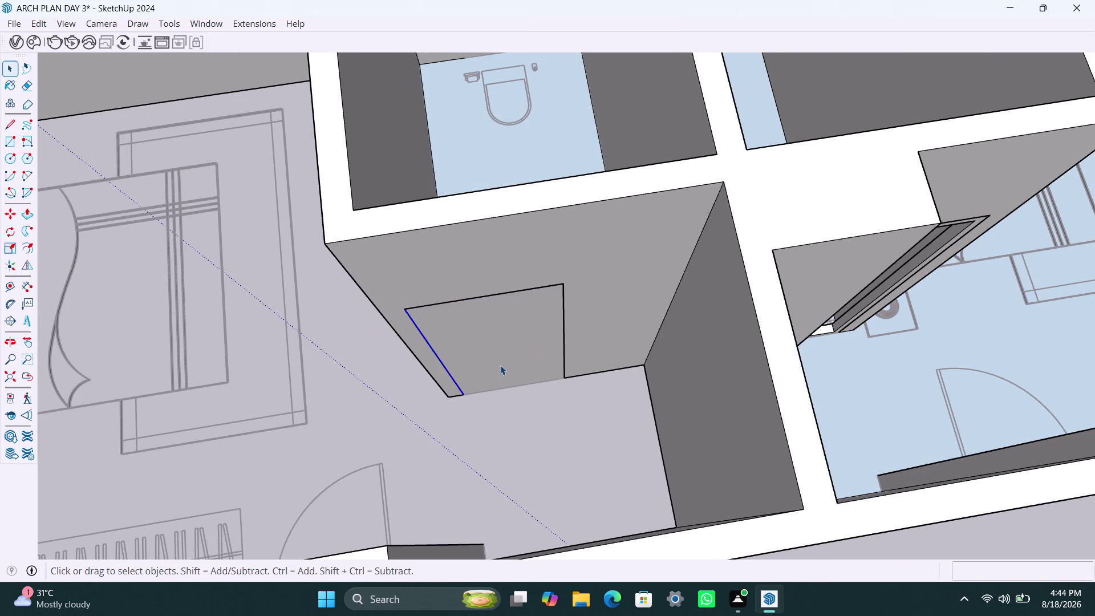
triple_click(499, 361)
Offset the face 2 inches inward and delete the inner face.
key(f)
click(483, 345)
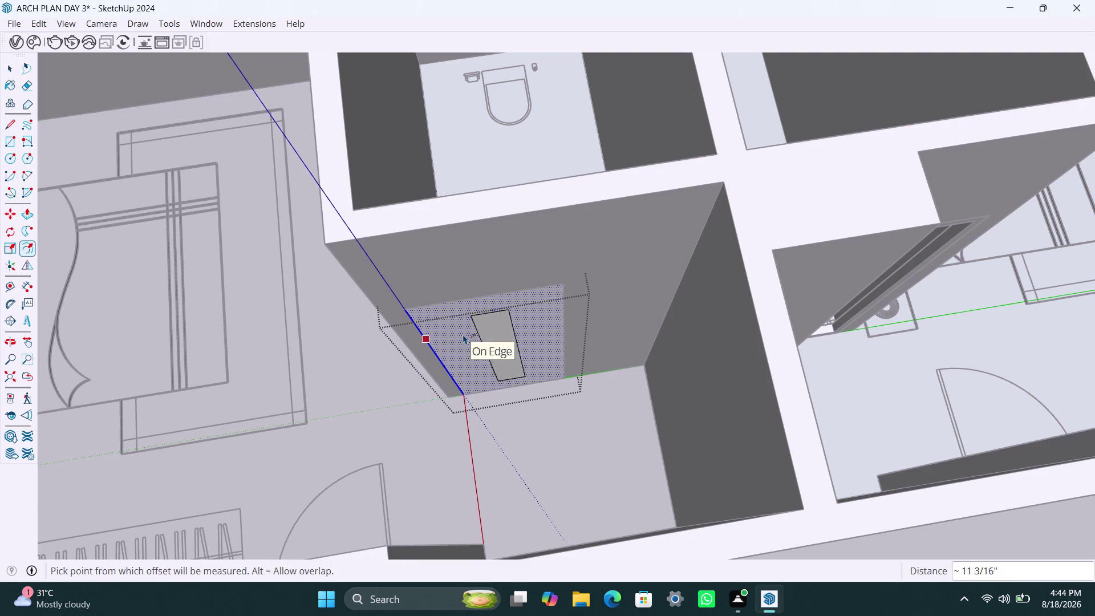
text(2")
key(Return)
click(488, 343)
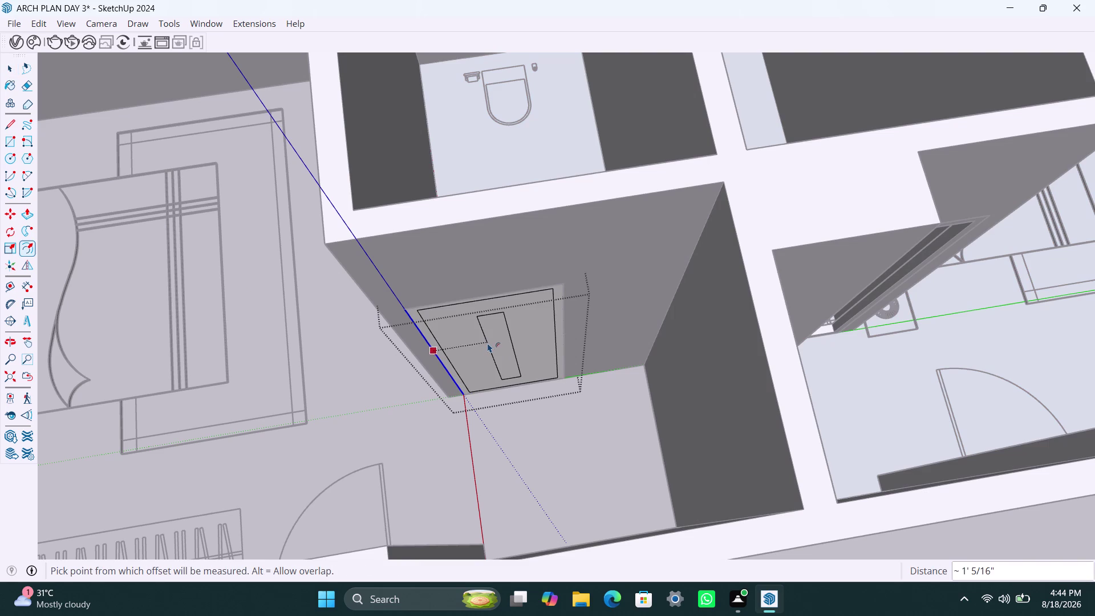
key(ctrl+z)
key(space)
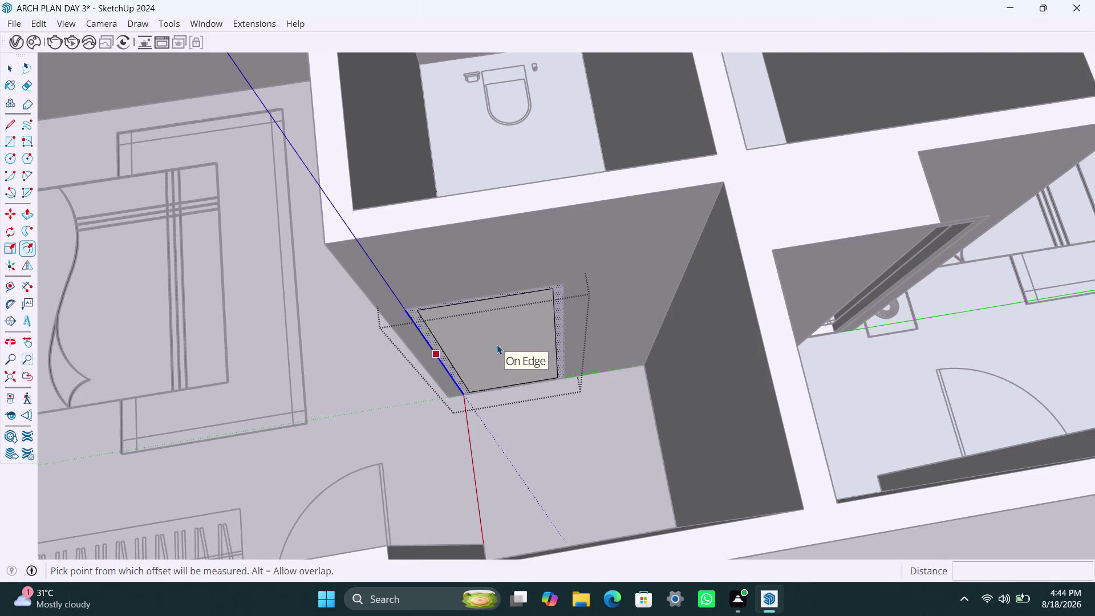
click(497, 345)
key(Delete)
Push/Pull the second border out 2½ inches.
scroll(up, 3)
click(442, 348)
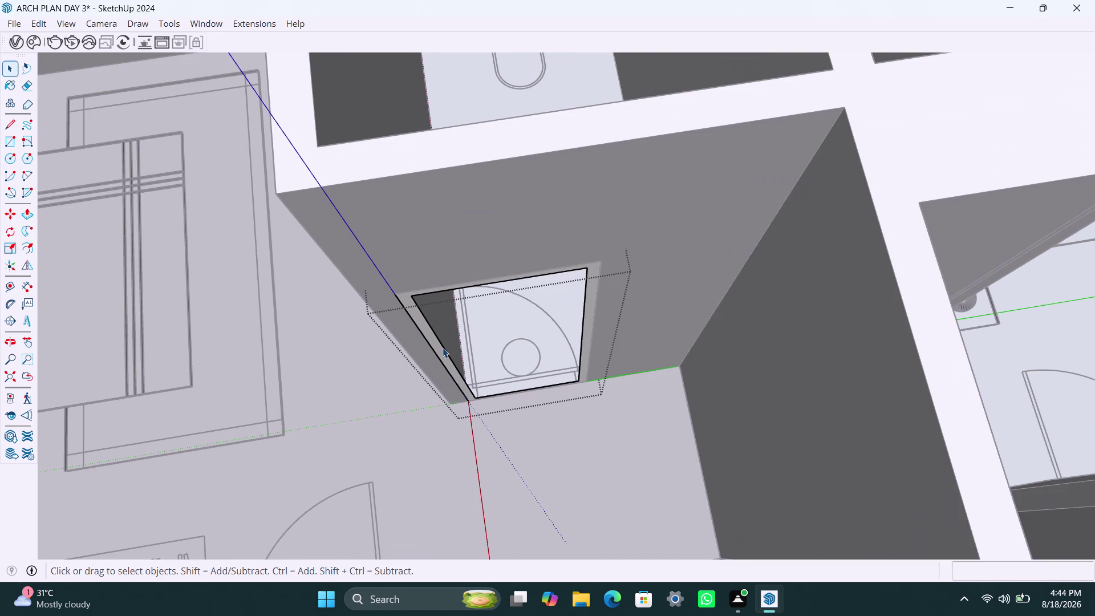
click(440, 353)
key(p)
click(442, 355)
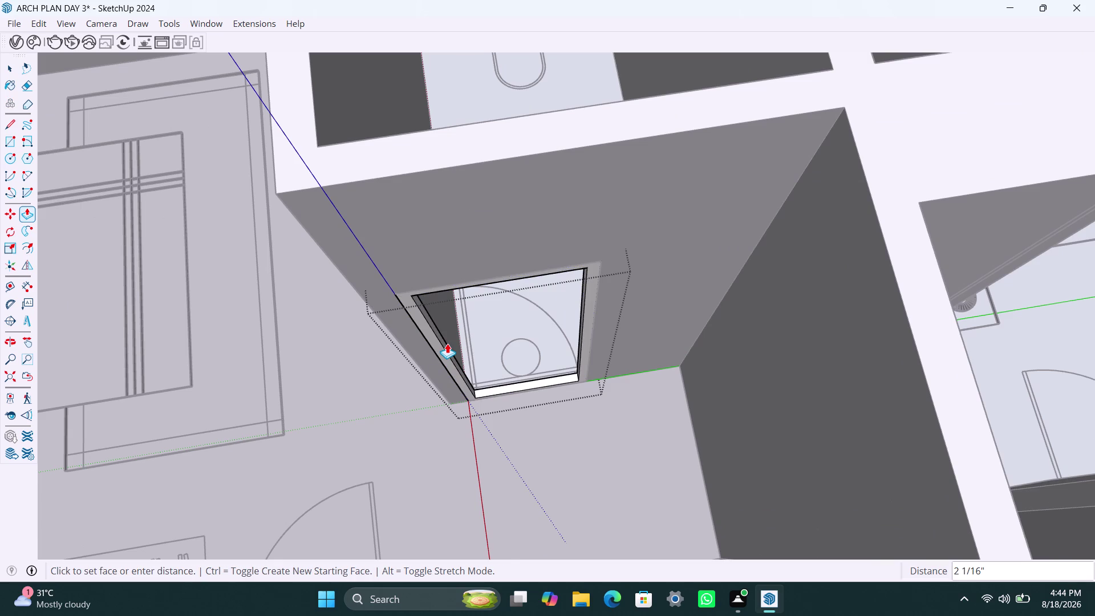
text(2.5")
key(Return)
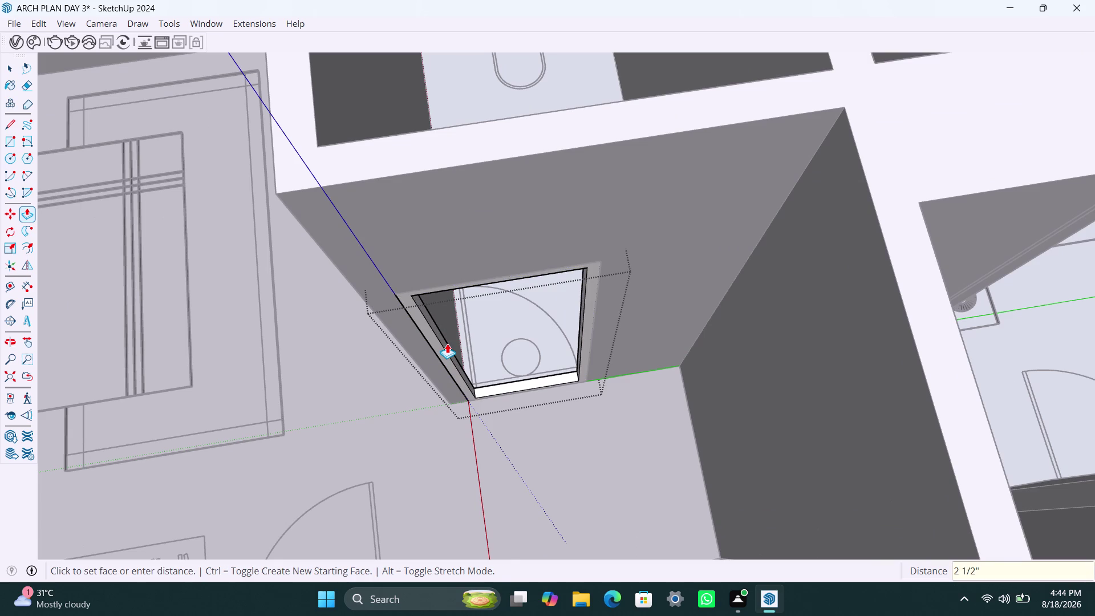
scroll(down, 3)
scroll(down, 3)
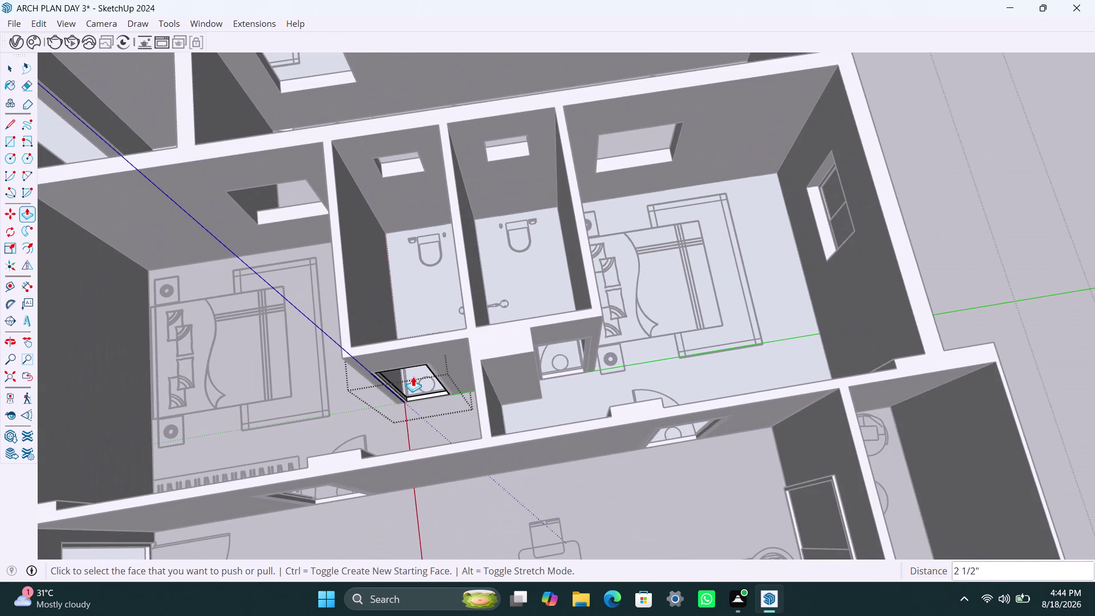
scroll(down, 3)
key(space)
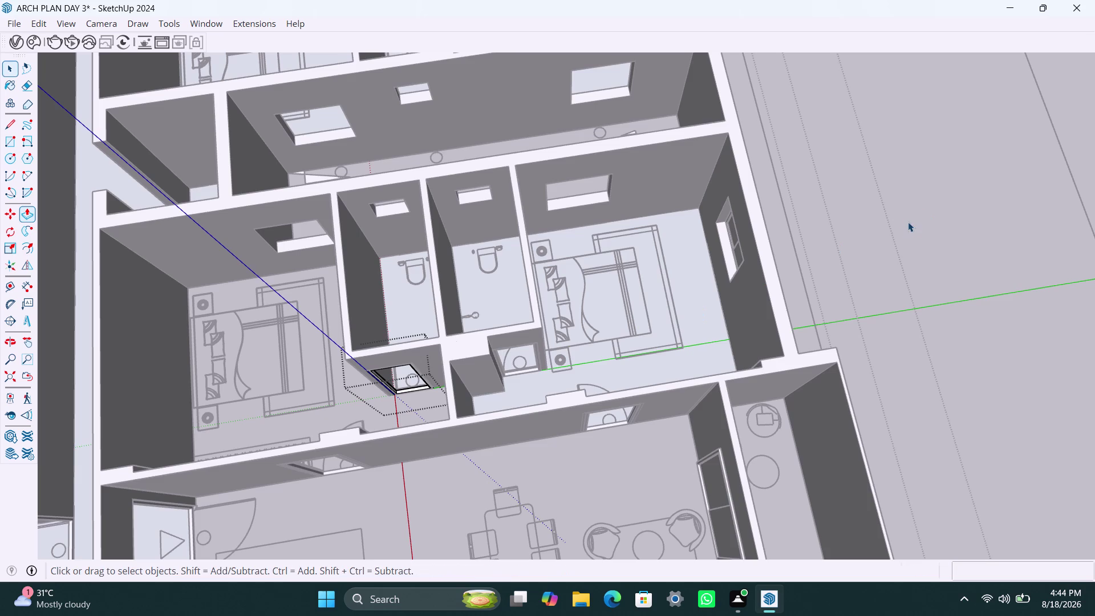
Orbit across the bedroom wing and zoom in on the unframed opening in the long interior wall.
click(906, 222)
scroll(down, 3)
middle_drag(548, 330, 660, 319)
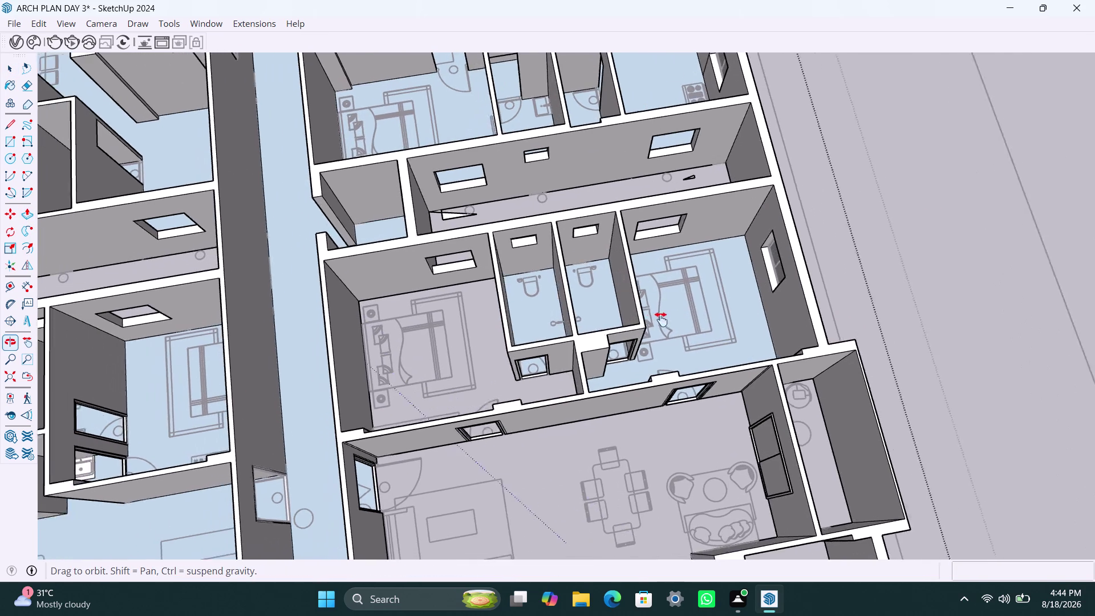
middle_drag(660, 319, 644, 325)
middle_drag(648, 330, 587, 335)
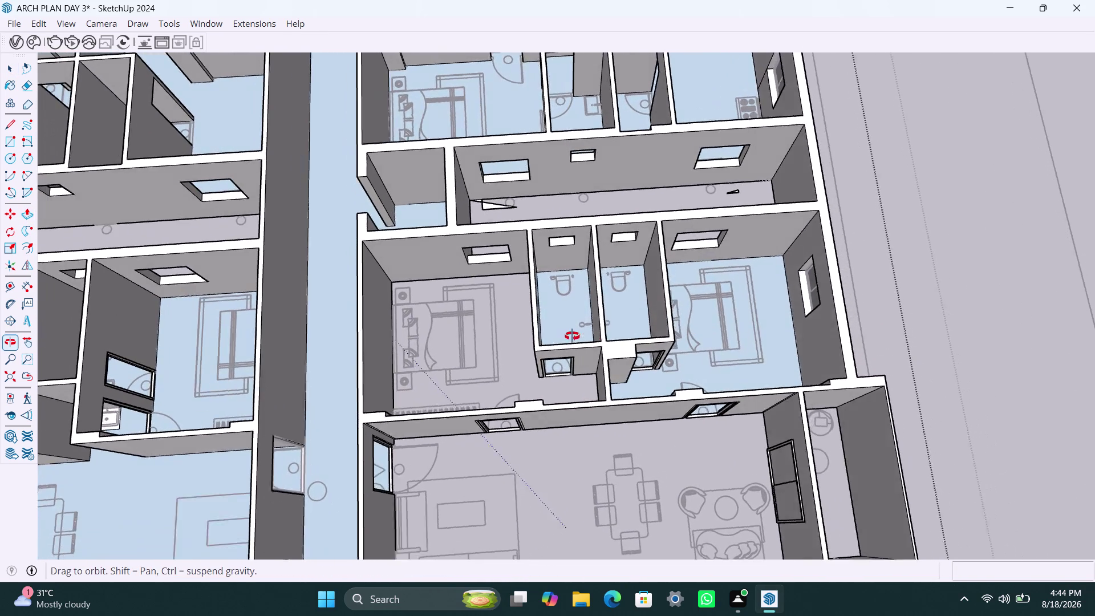
middle_drag(586, 335, 570, 336)
scroll(up, 3)
middle_drag(689, 271, 581, 296)
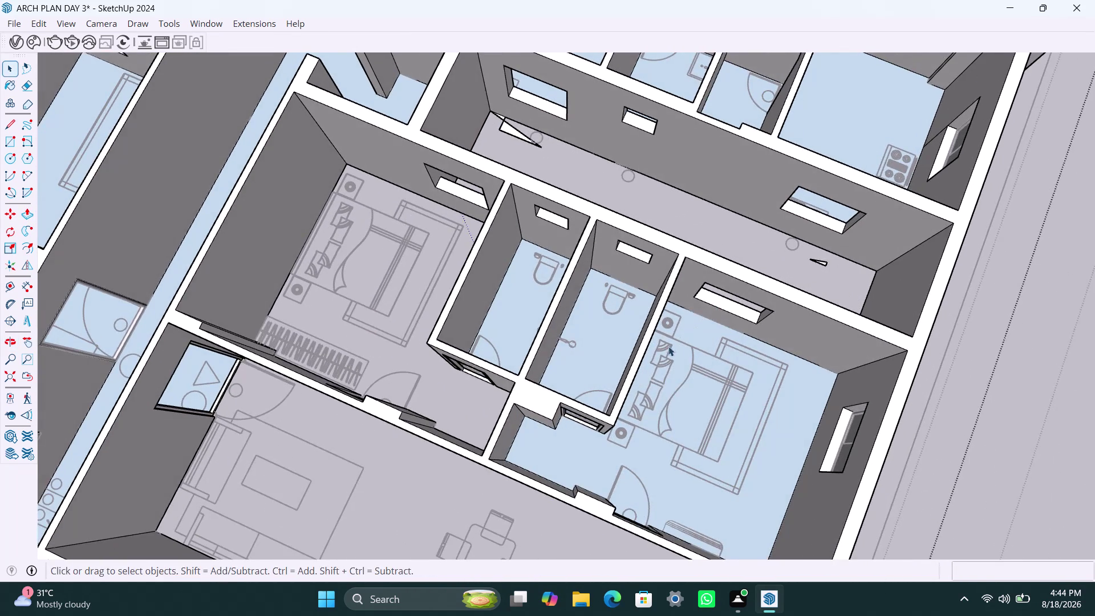
middle_drag(669, 346, 528, 345)
scroll(down, 3)
middle_drag(748, 366, 598, 330)
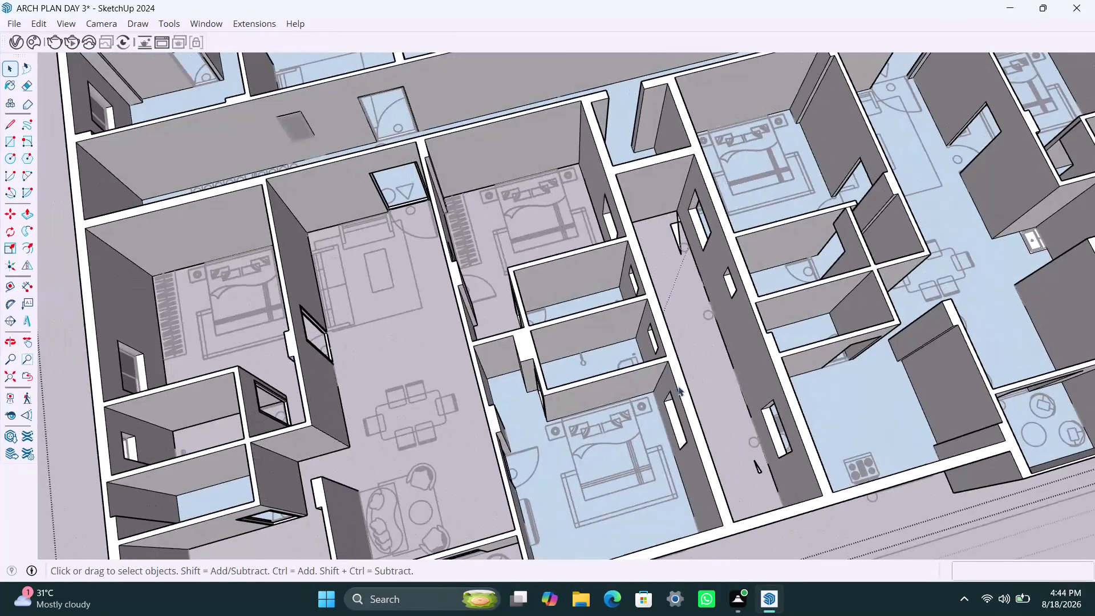
middle_drag(678, 386, 658, 388)
scroll(down, 3)
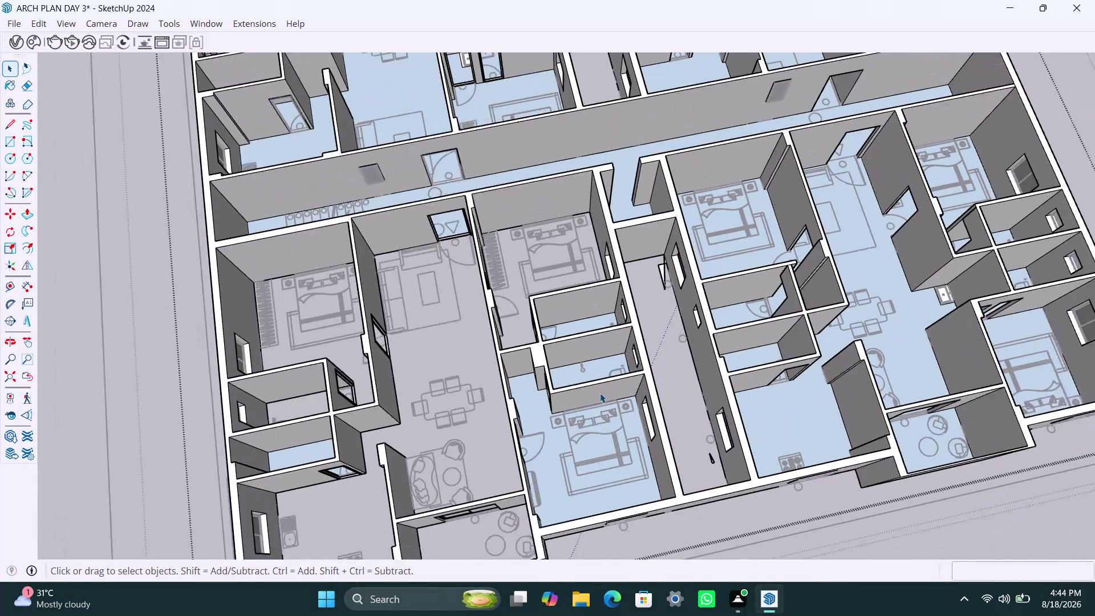
scroll(down, 3)
middle_drag(620, 396, 585, 395)
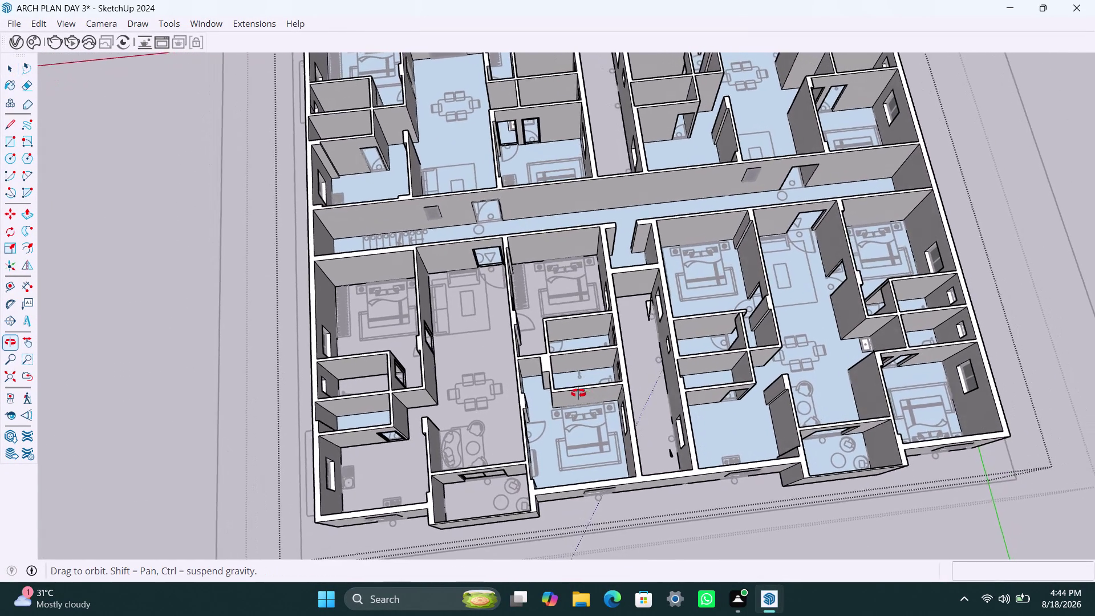
middle_drag(585, 394, 504, 386)
middle_drag(592, 393, 452, 387)
scroll(up, 3)
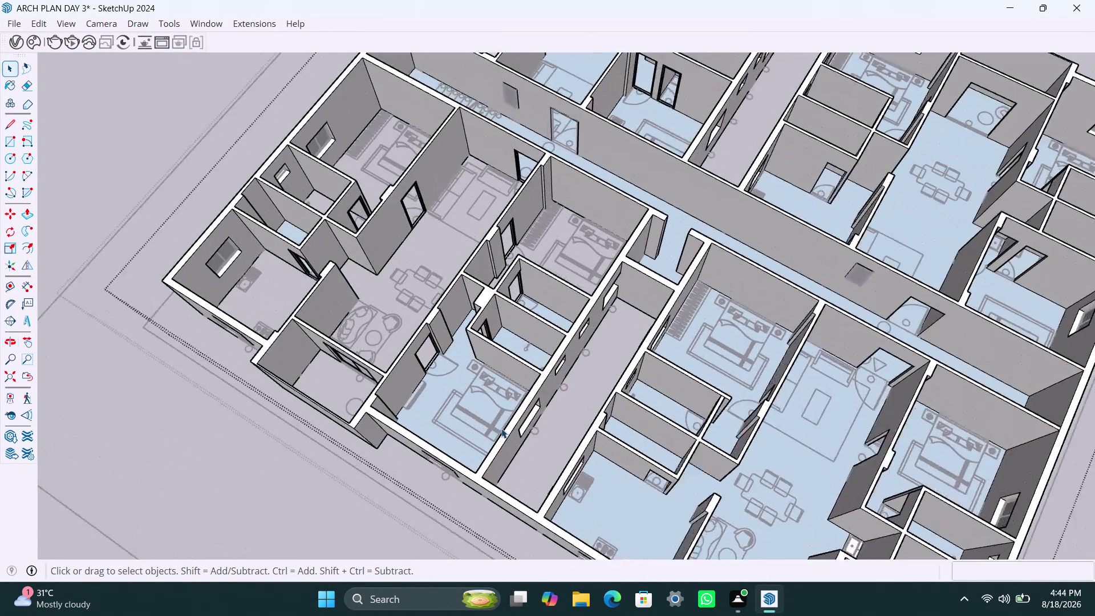
middle_drag(531, 443, 408, 404)
scroll(up, 3)
scroll(up, 3)
middle_drag(483, 403, 392, 375)
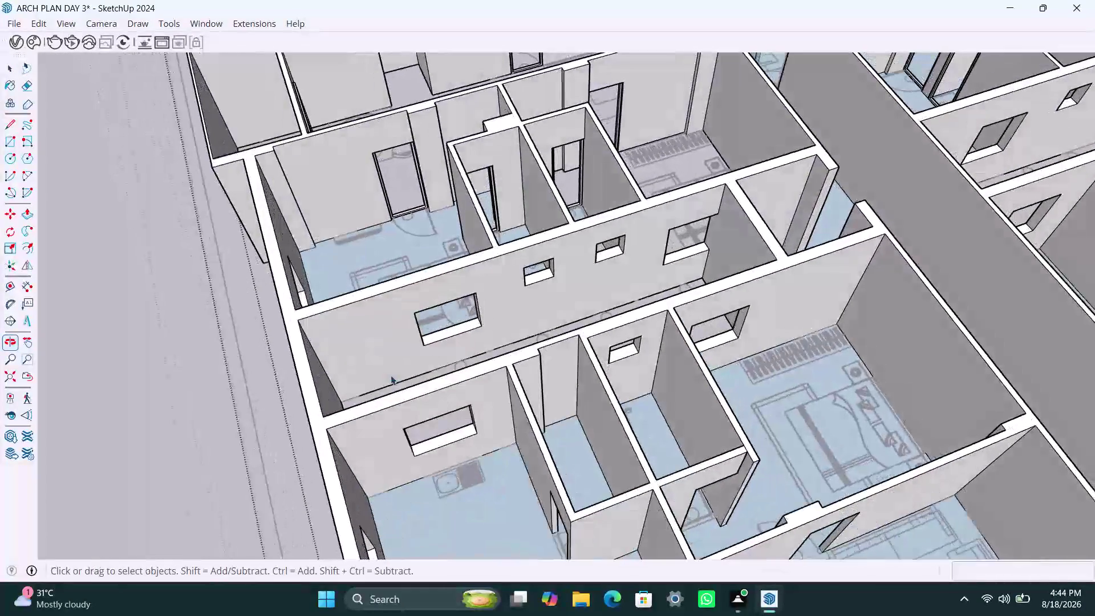
scroll(up, 3)
middle_drag(547, 350, 453, 346)
middle_drag(521, 318, 533, 325)
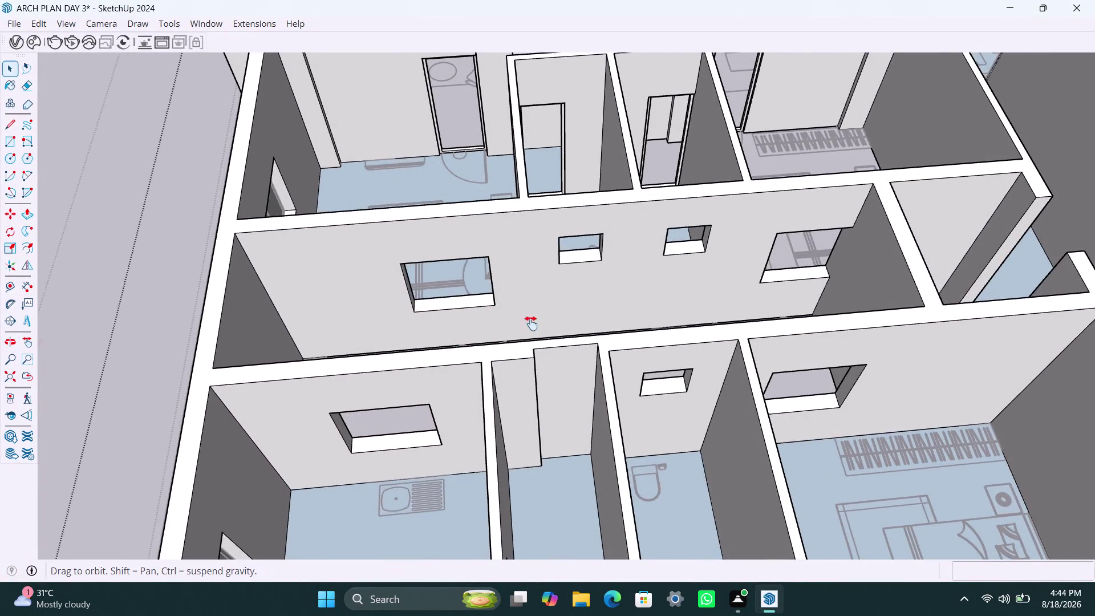
middle_drag(534, 326, 548, 348)
scroll(up, 3)
Draw a rectangle over the wall opening and make it a group.
key(r)
click(435, 291)
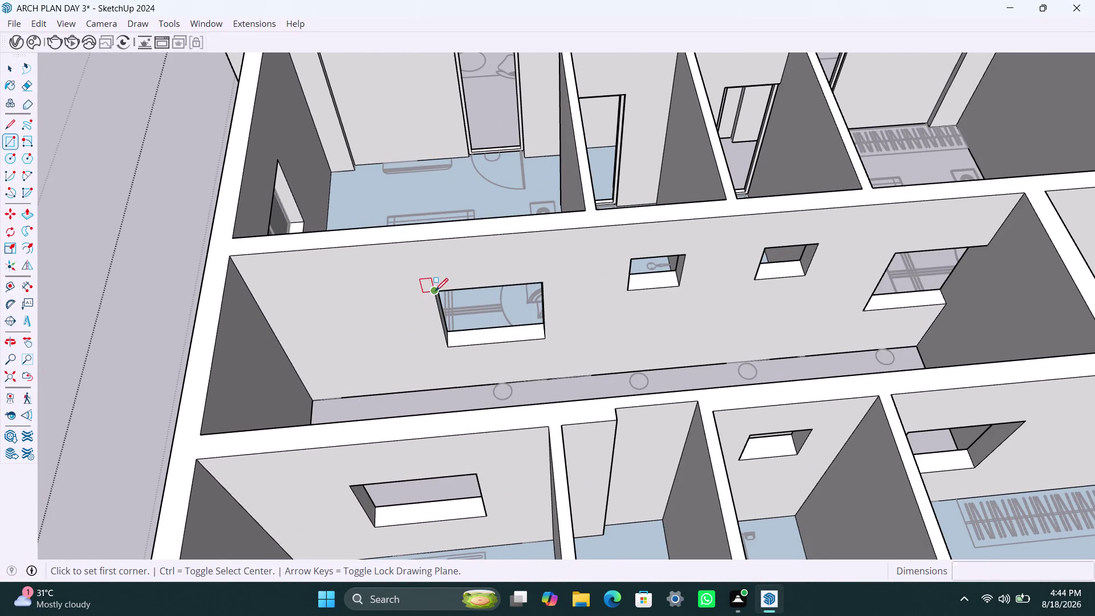
click(545, 340)
key(space)
double_click(531, 320)
right_click(529, 318)
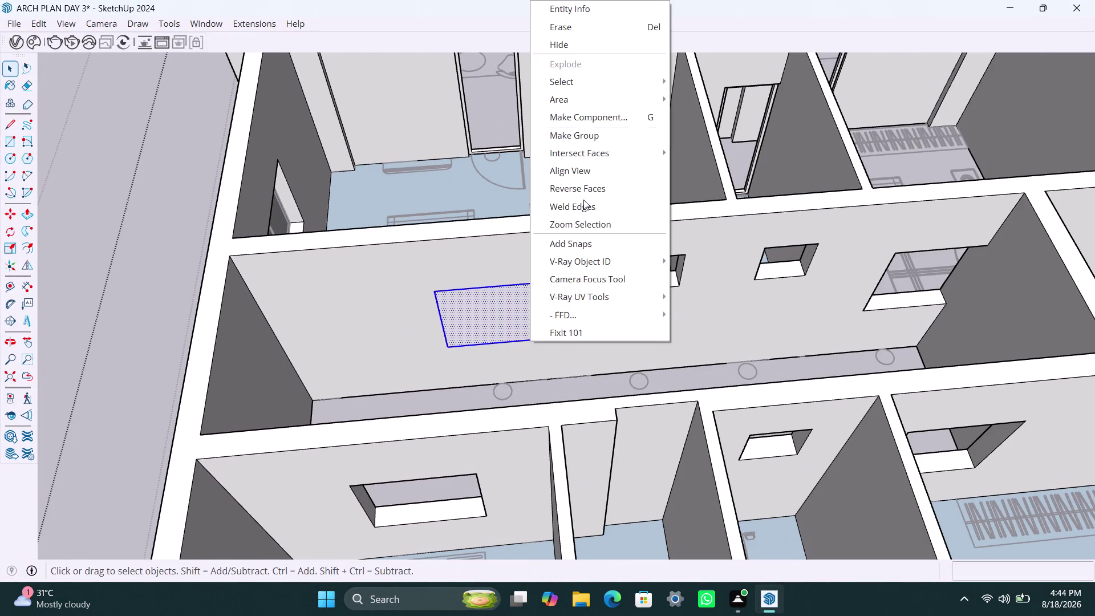
click(586, 132)
triple_click(499, 313)
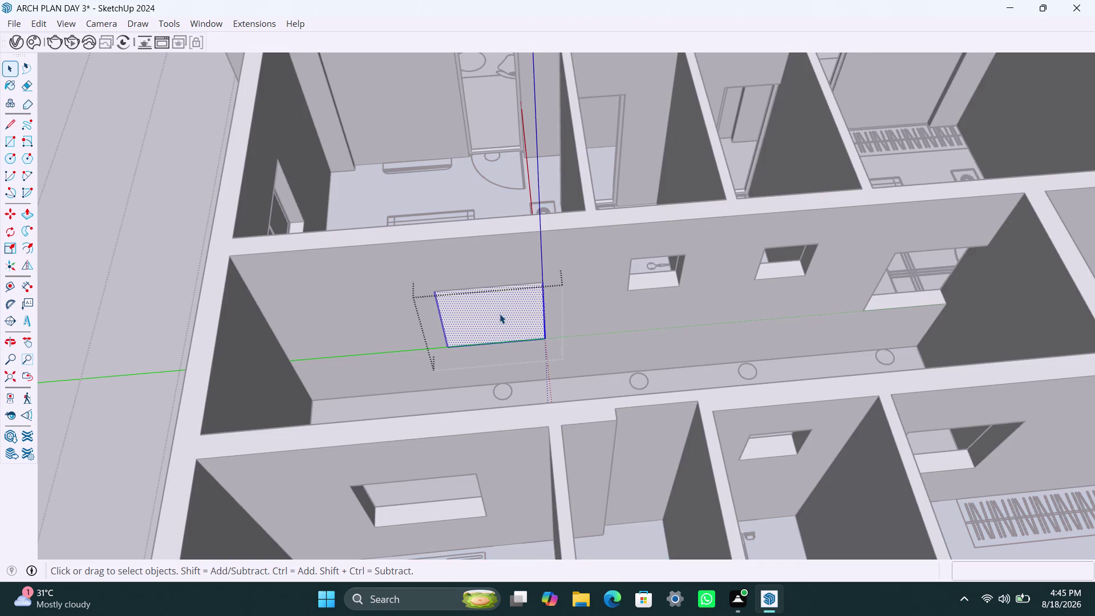
Offset the rectangle's outline 2 inches inward and delete the inner face.
key(f)
click(485, 313)
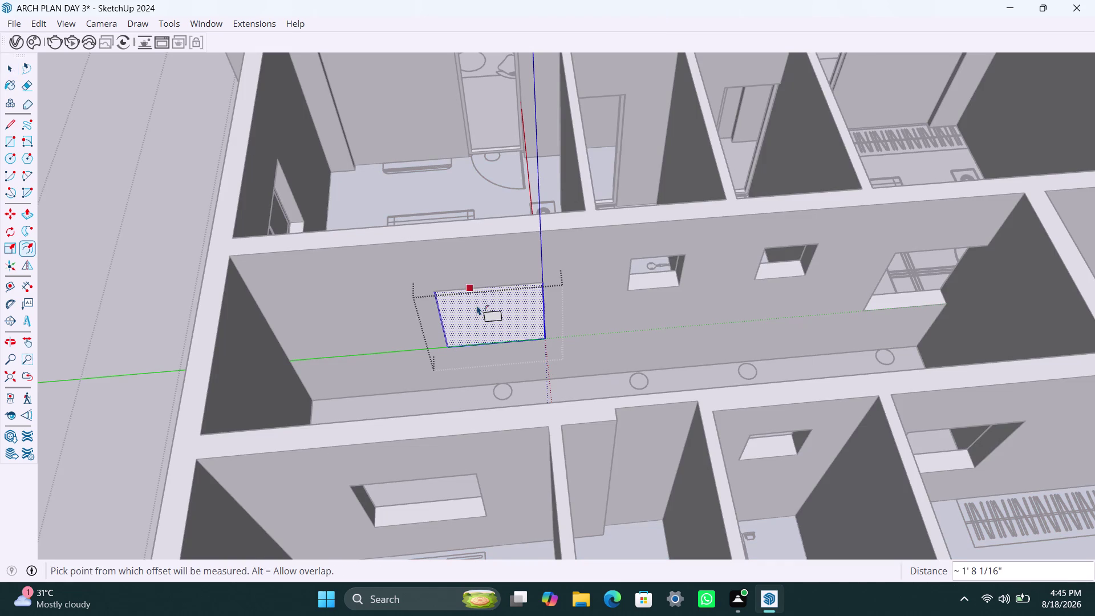
text(2")
key(Return)
key(space)
click(512, 338)
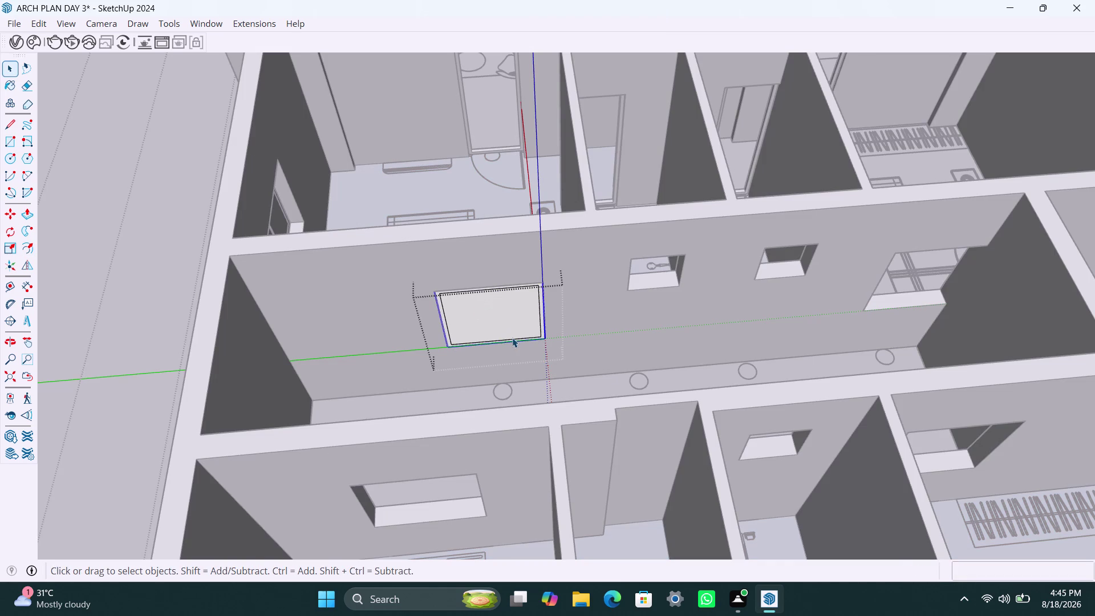
click(509, 329)
key(Delete)
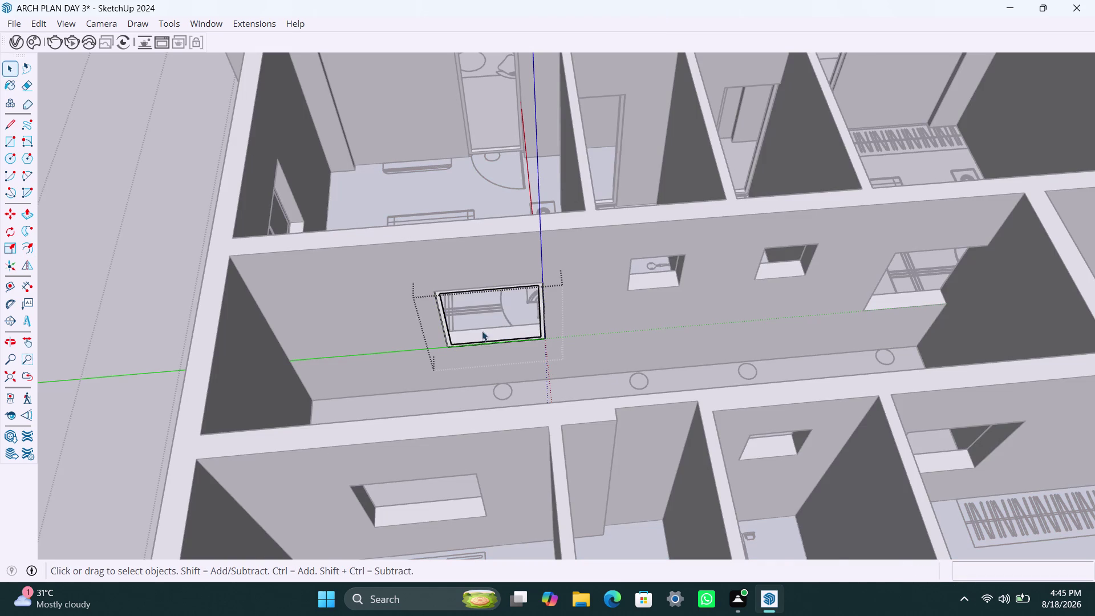
scroll(up, 3)
Push/pull the frame ring 1.5 inches on each side and close the group.
click(443, 327)
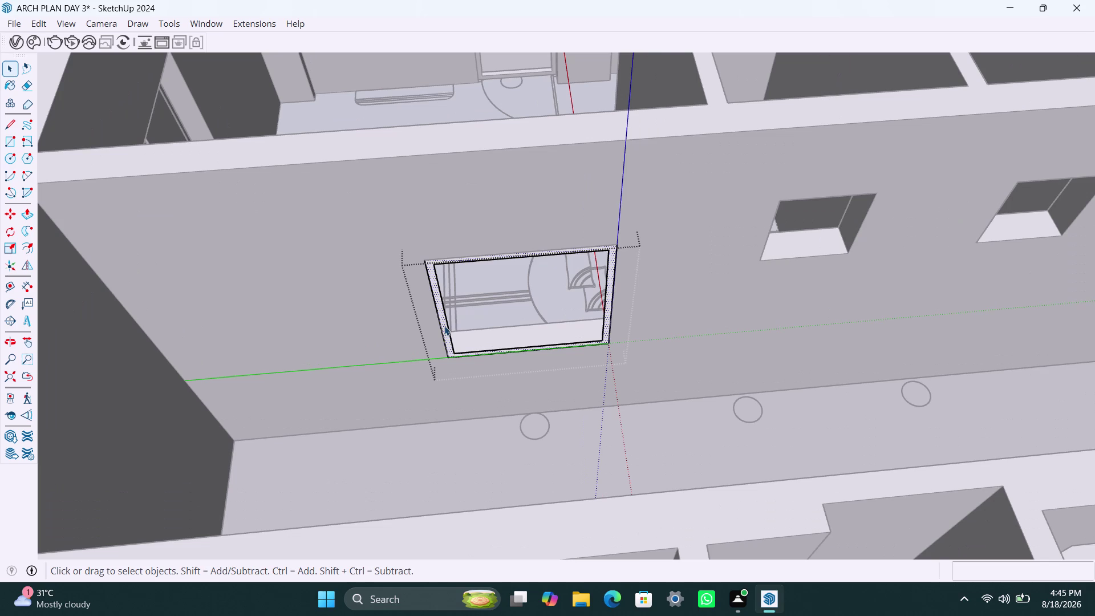
key(p)
click(444, 326)
text(1.5)
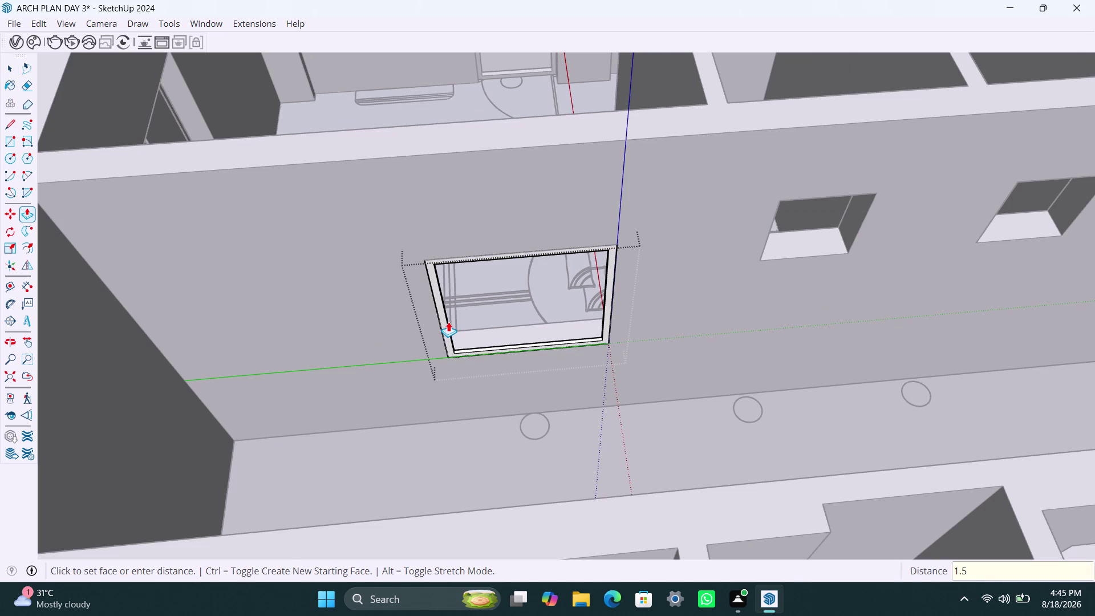
key(shift+quotedbl)
key(Return)
click(446, 328)
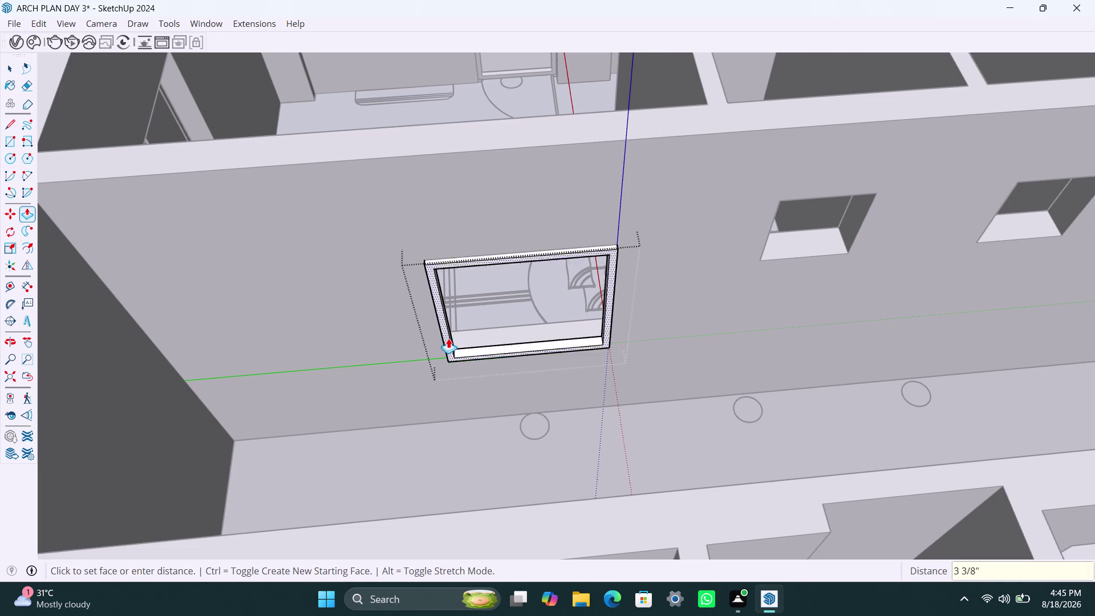
text(1.5)
key(shift+quotedbl)
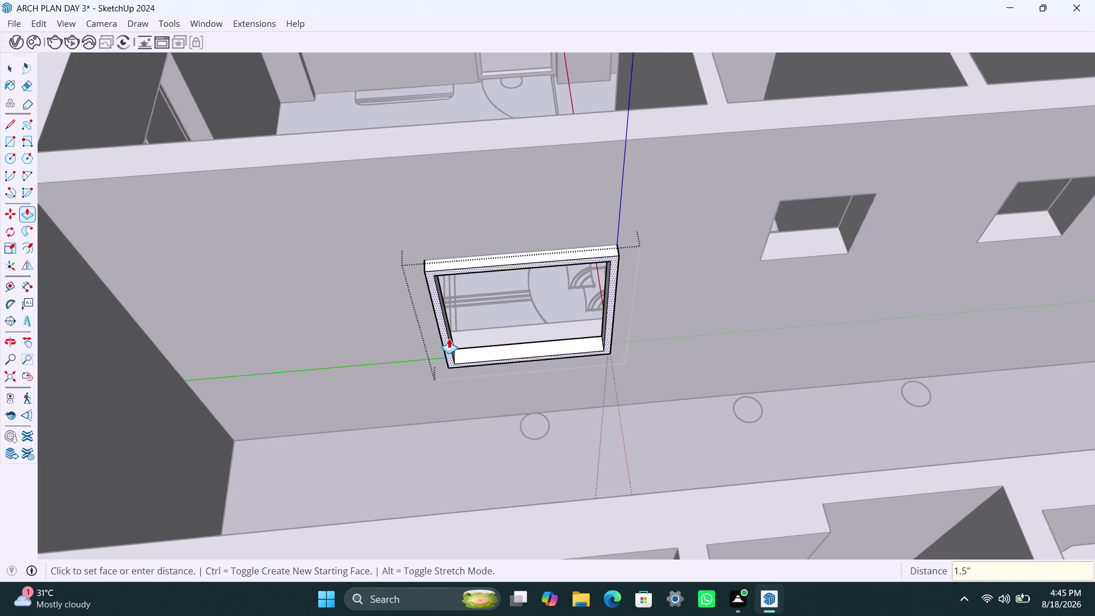
key(Return)
key(space)
click(687, 277)
middle_drag(512, 298, 492, 251)
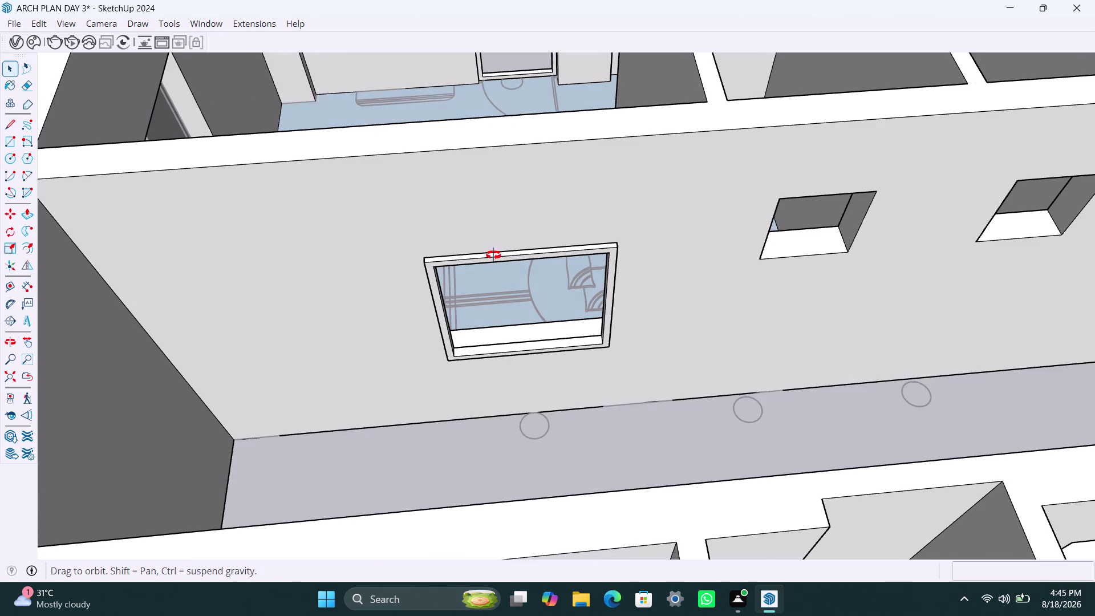
middle_drag(493, 251, 488, 245)
middle_drag(474, 301, 489, 316)
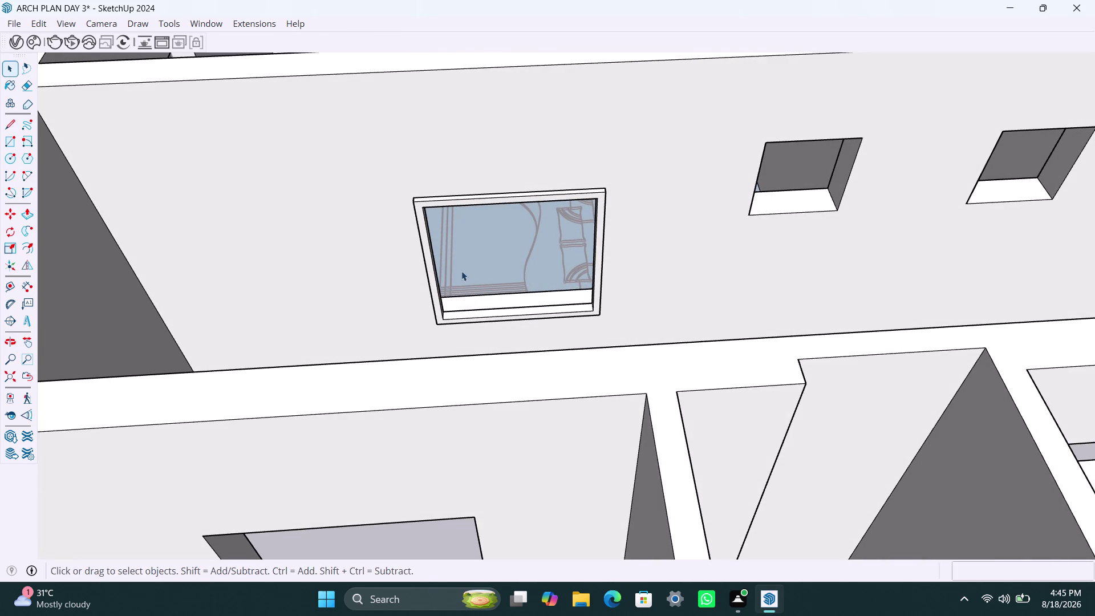
Draw a half-width panel rectangle inside the frame and group it.
key(r)
click(424, 208)
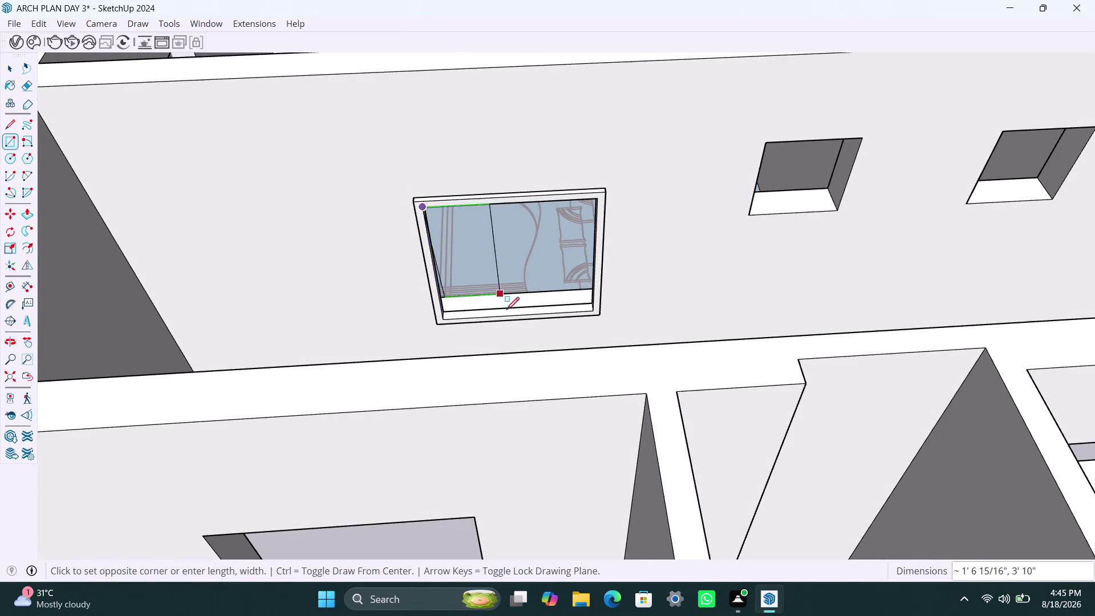
click(514, 316)
key(space)
double_click(491, 283)
right_click(491, 283)
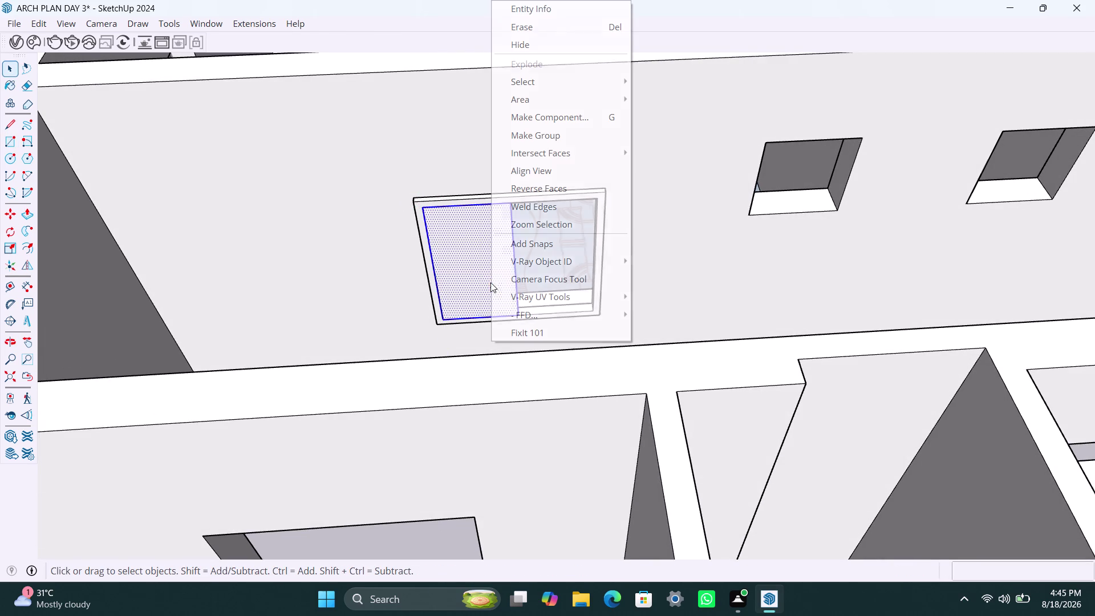
click(542, 141)
double_click(503, 243)
triple_click(499, 245)
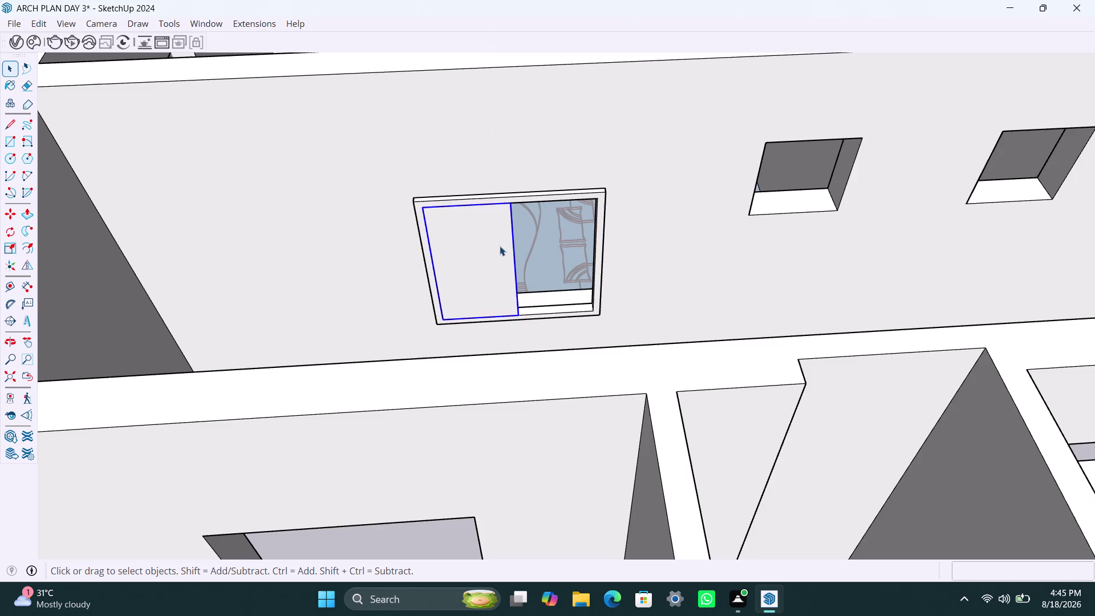
Thicken the panel 18 mm with Push/Pull and exit the group.
click(498, 262)
key(p)
click(497, 262)
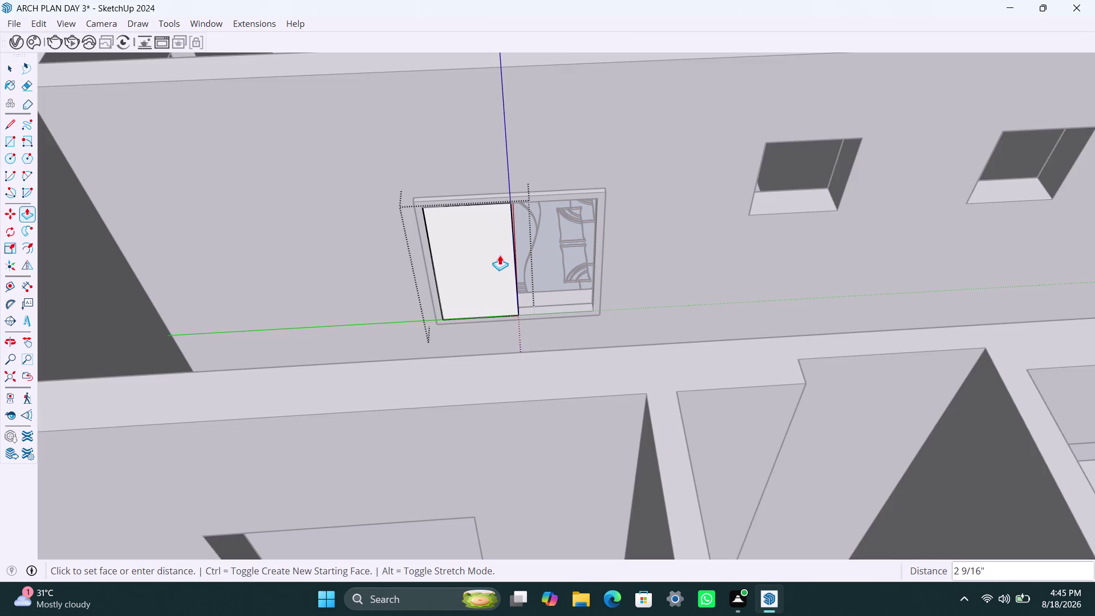
text(18mm)
key(Return)
key(space)
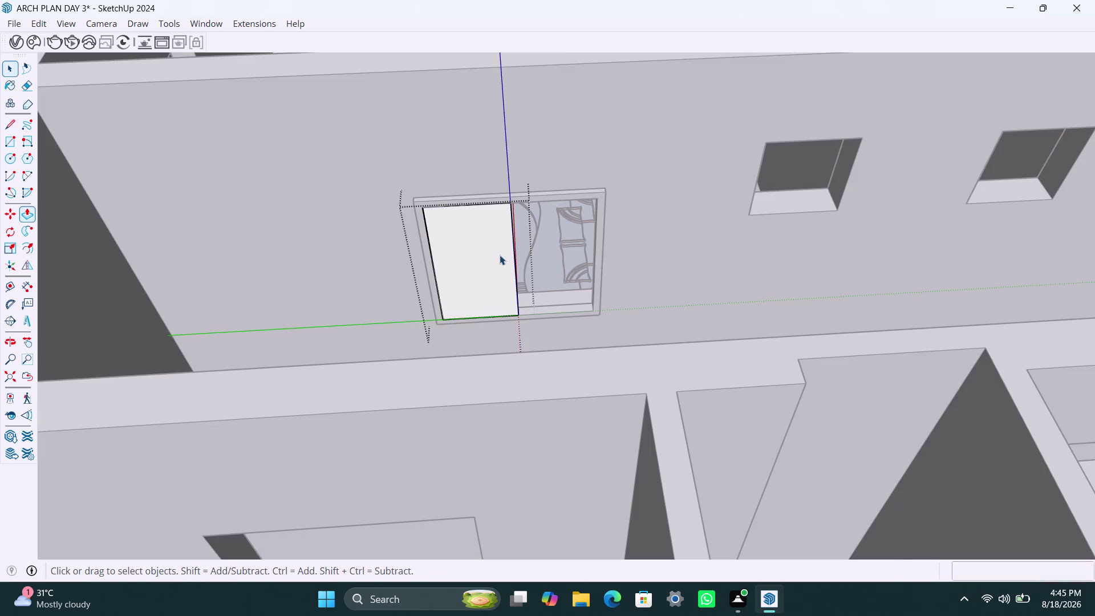
click(691, 274)
click(470, 298)
scroll(up, 3)
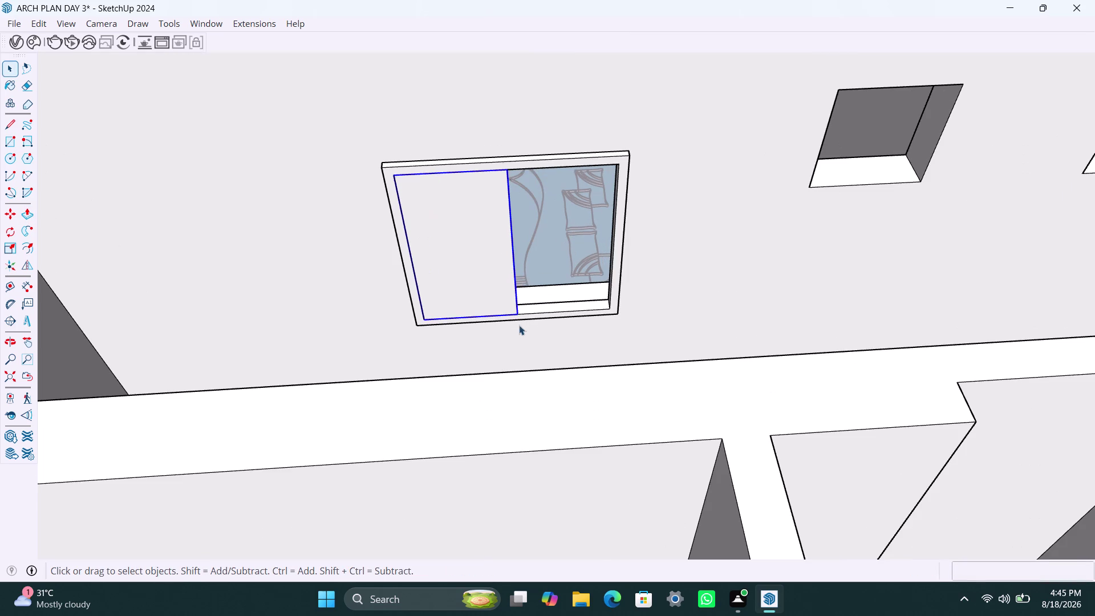
Position the panel along the frame and copy it beside the first.
key(m)
click(519, 315)
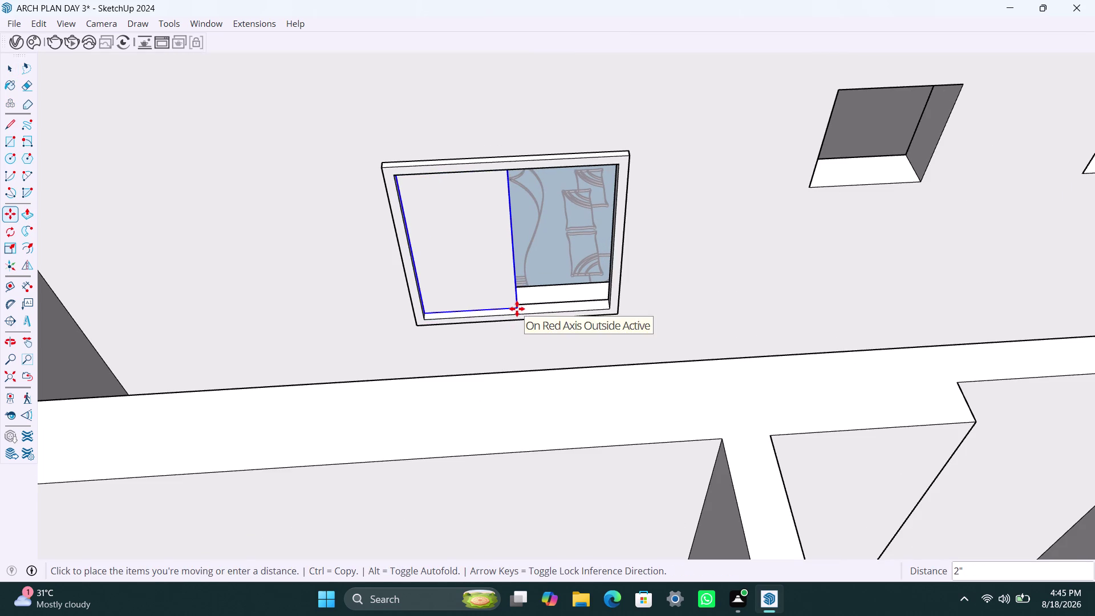
click(517, 308)
key(m)
click(516, 308)
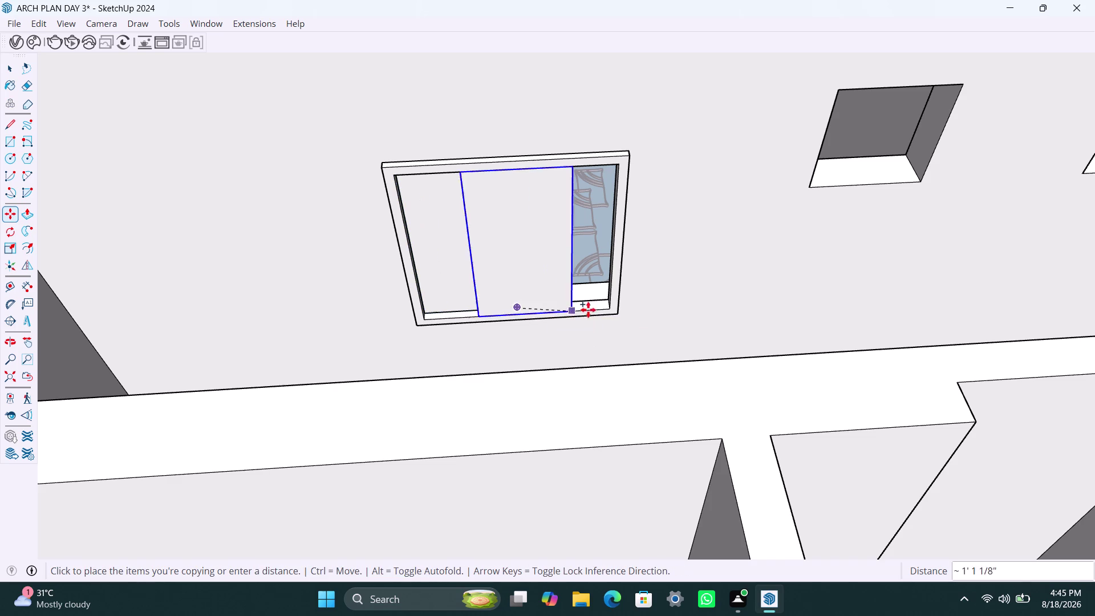
click(608, 307)
scroll(up, 3)
Snap the copied panel onto the frame's inner edge.
middle_drag(519, 321, 598, 370)
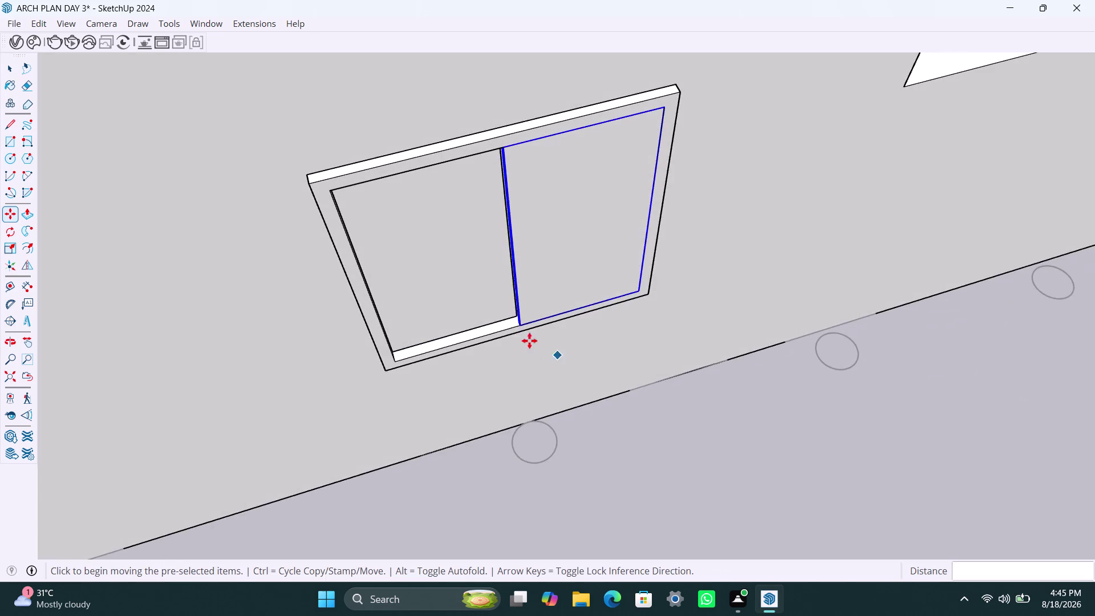
scroll(up, 3)
click(517, 310)
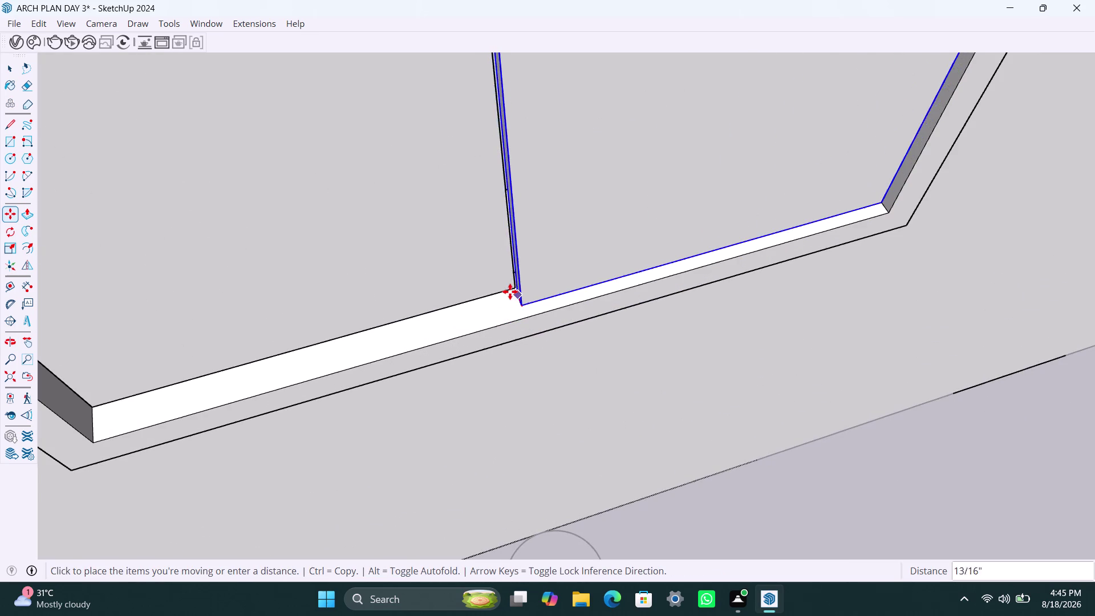
click(509, 291)
scroll(down, 3)
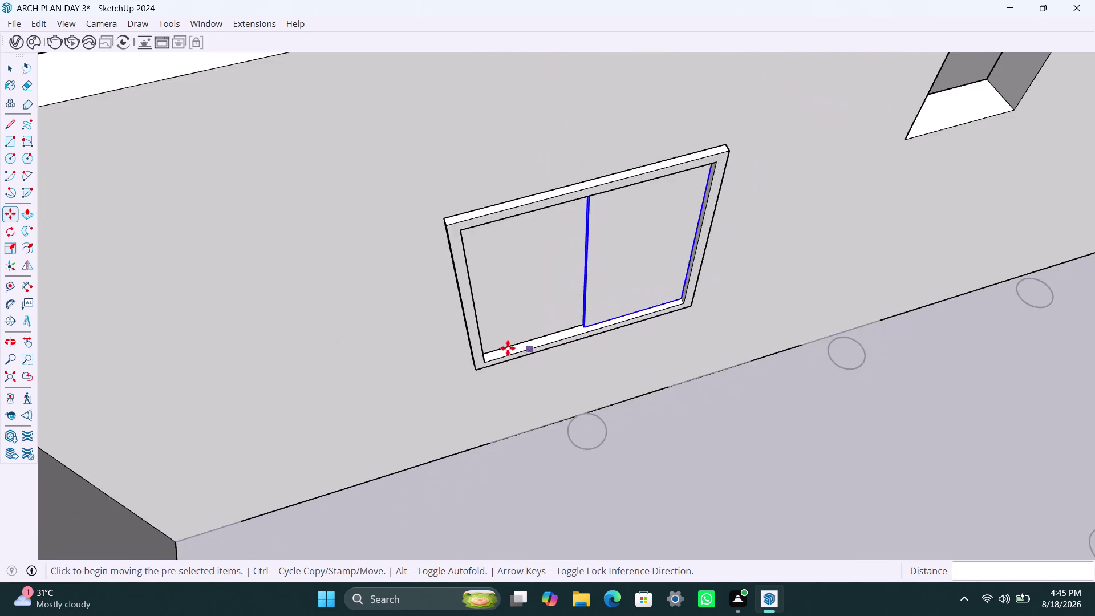
scroll(down, 3)
key(space)
click(687, 338)
scroll(down, 3)
middle_drag(605, 351, 512, 306)
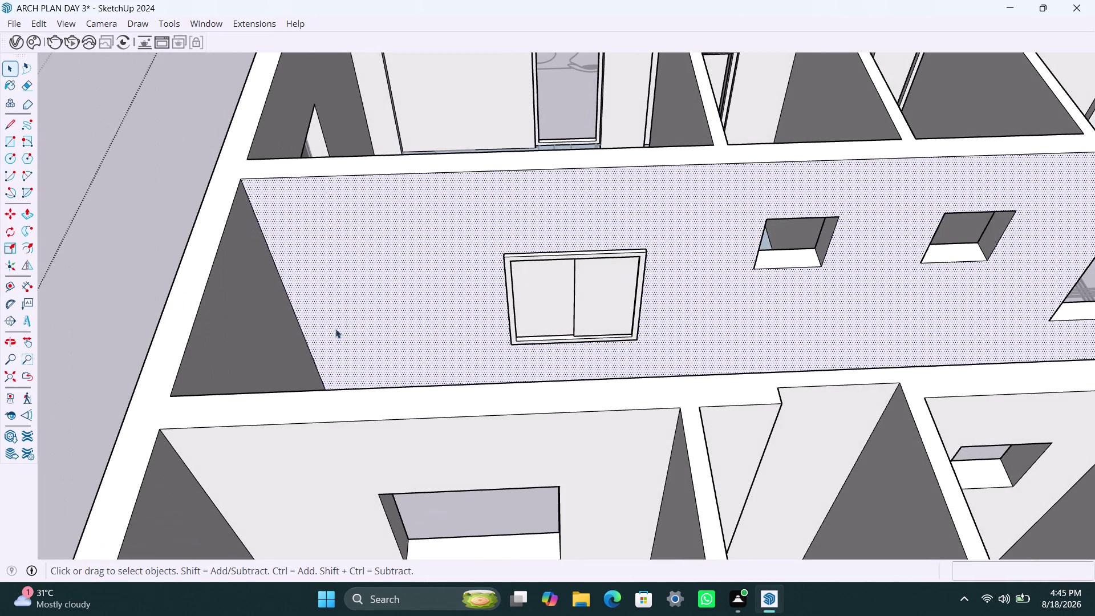
click(571, 258)
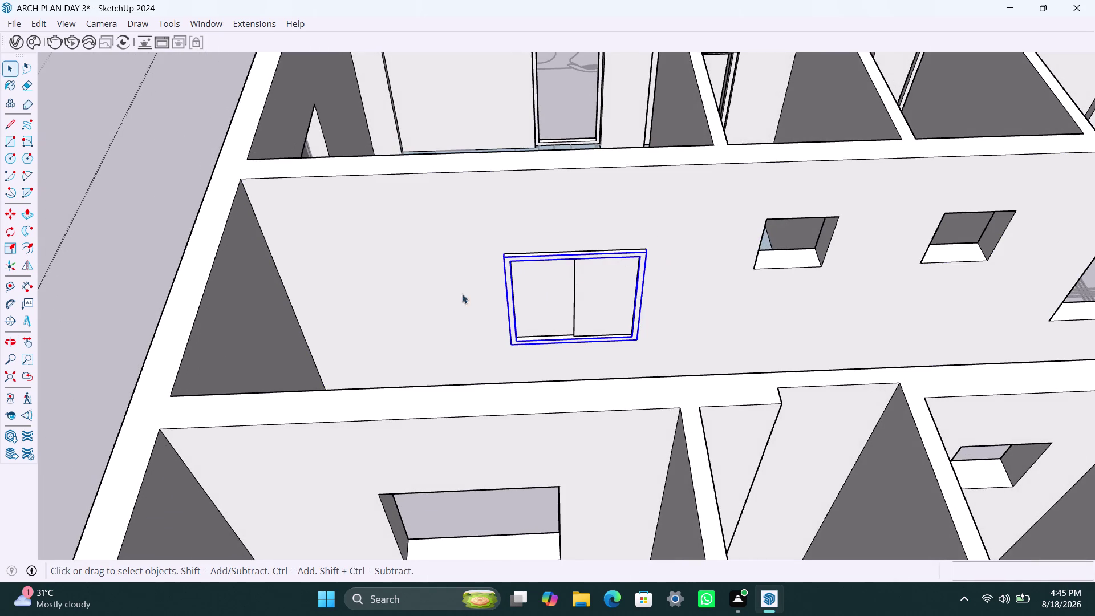
click(521, 267)
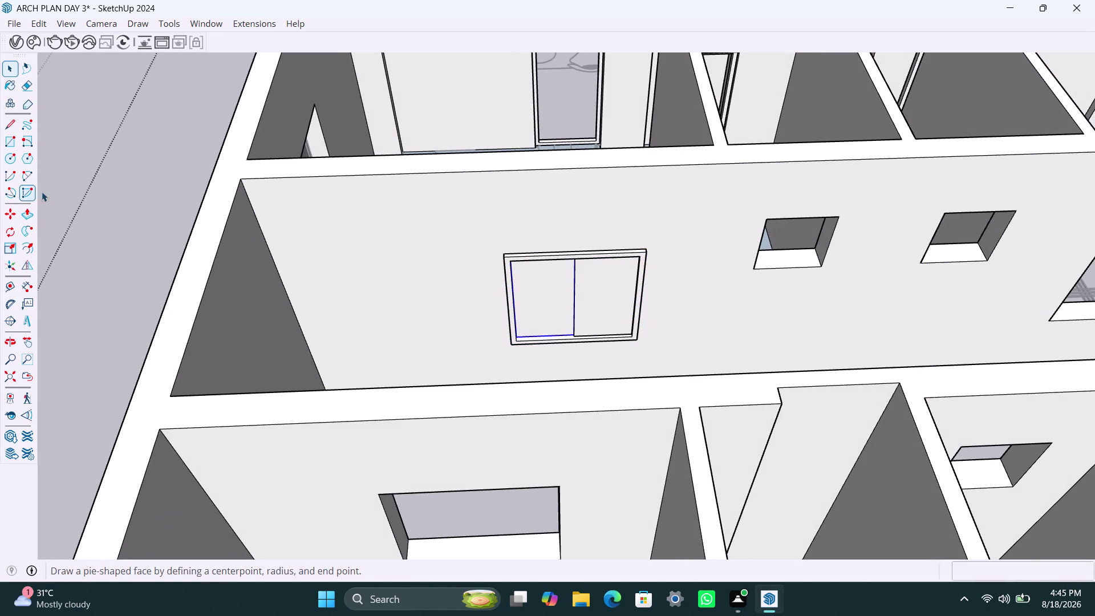
click(33, 182)
click(79, 161)
key(space)
click(82, 160)
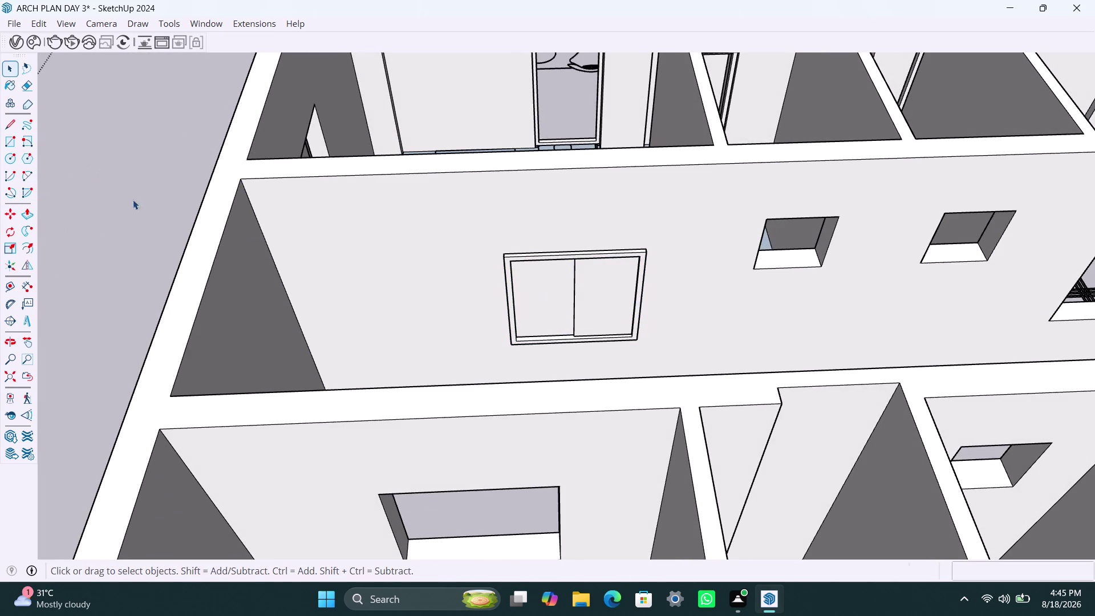
click(560, 286)
triple_click(545, 297)
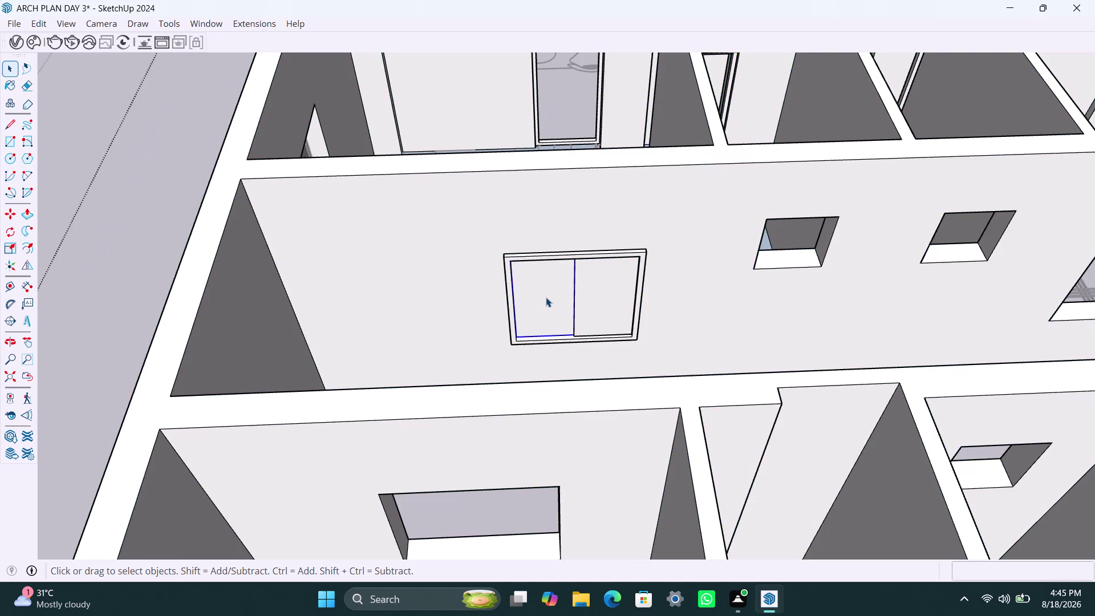
double_click(546, 297)
click(72, 203)
scroll(down, 3)
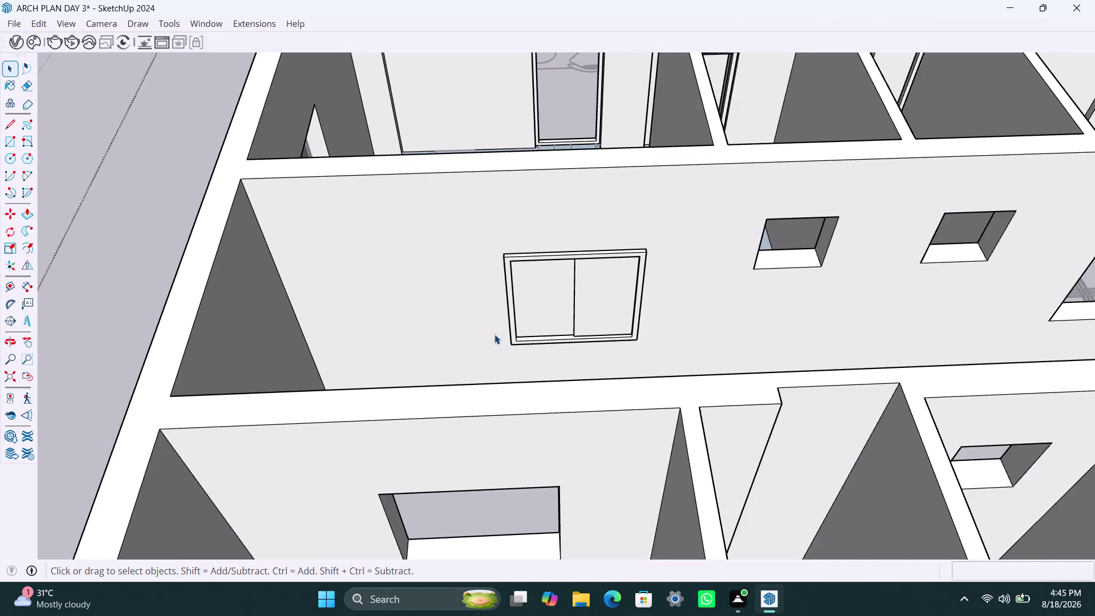
scroll(down, 3)
middle_drag(522, 313, 432, 329)
scroll(up, 3)
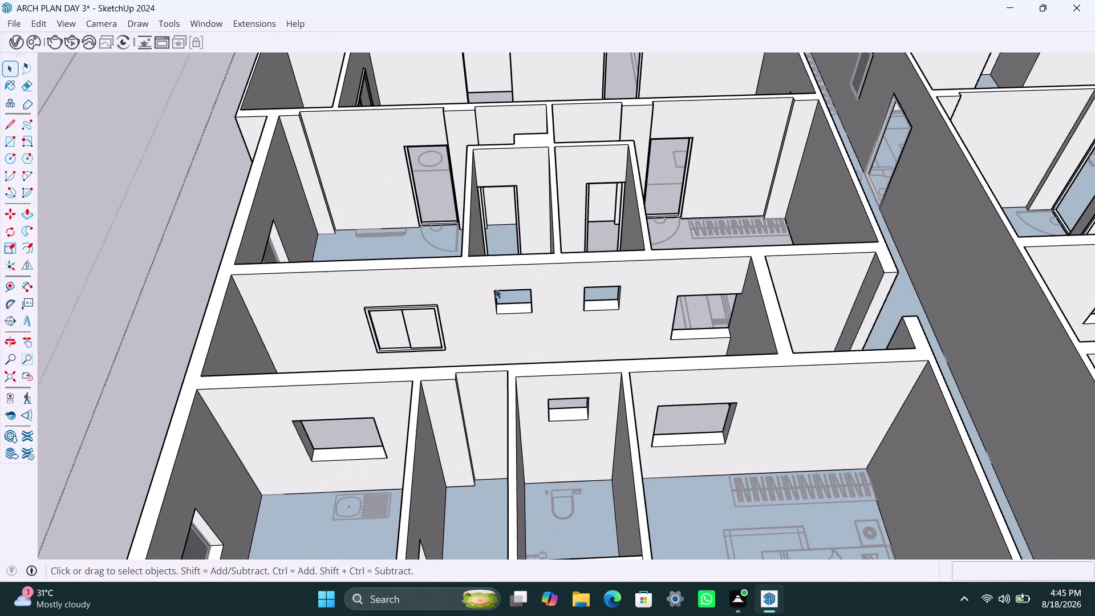
Draw a rectangle filling the small opening and group it.
key(r)
click(496, 291)
click(529, 313)
key(space)
double_click(515, 303)
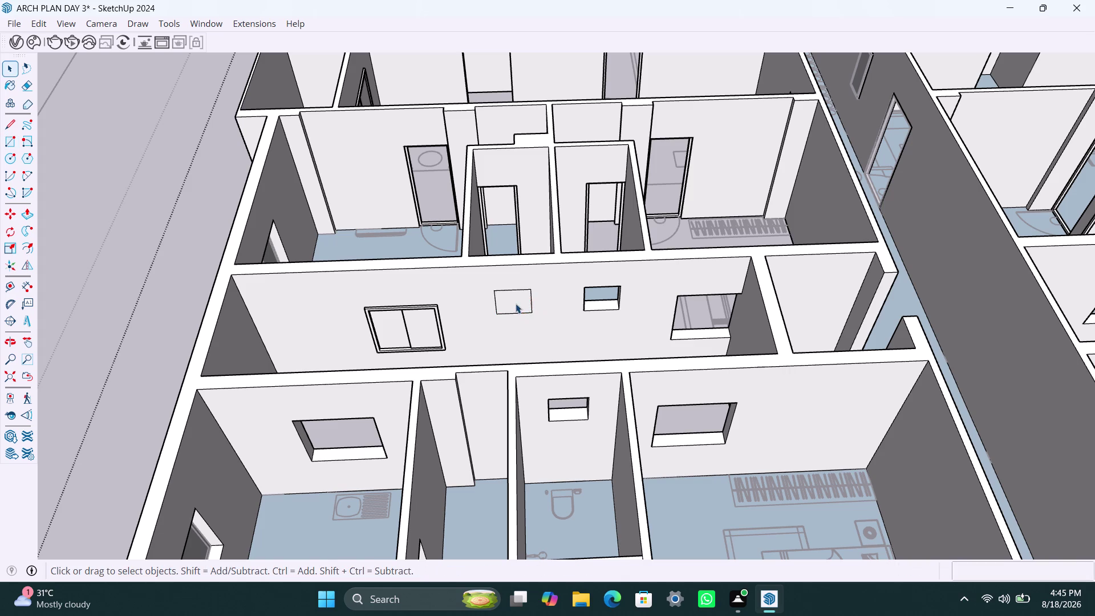
right_click(515, 303)
click(599, 135)
triple_click(519, 302)
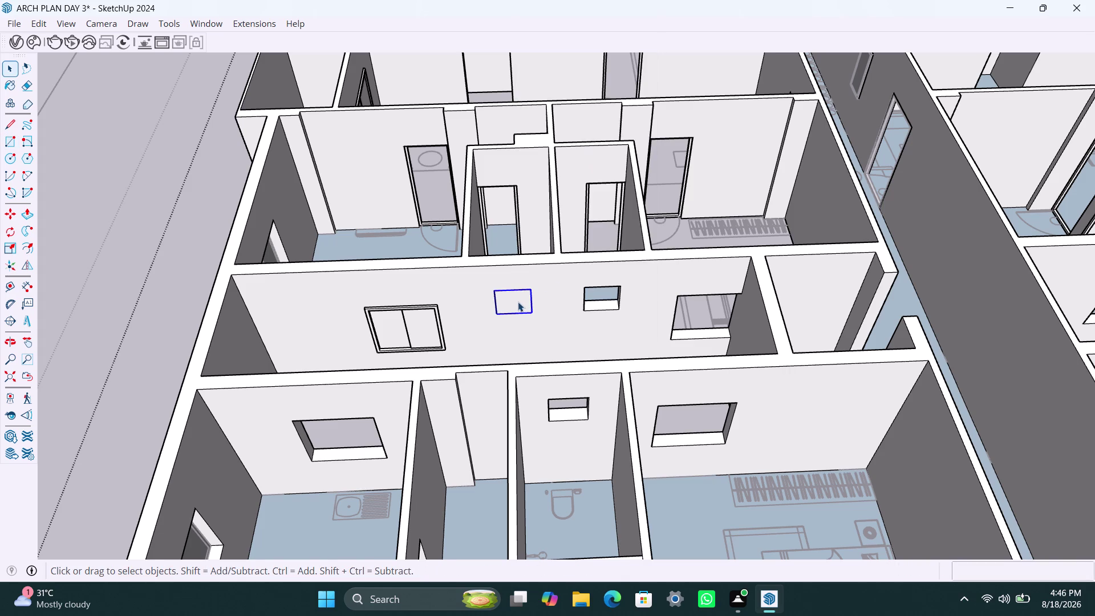
scroll(up, 3)
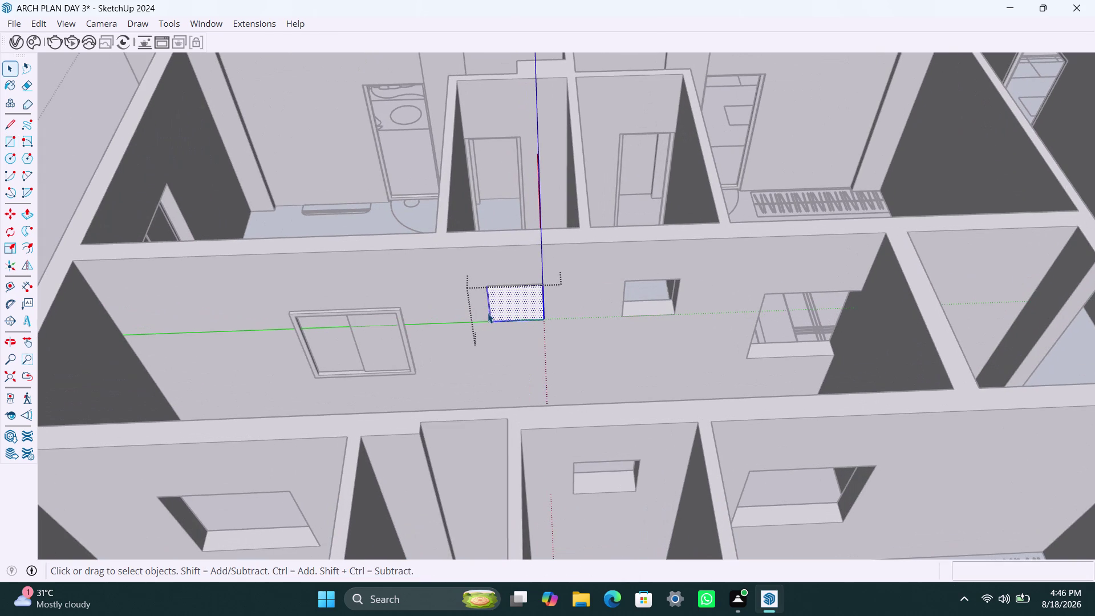
Offset the face 2 inches inward and delete the inner face.
key(f)
click(514, 300)
text(2)
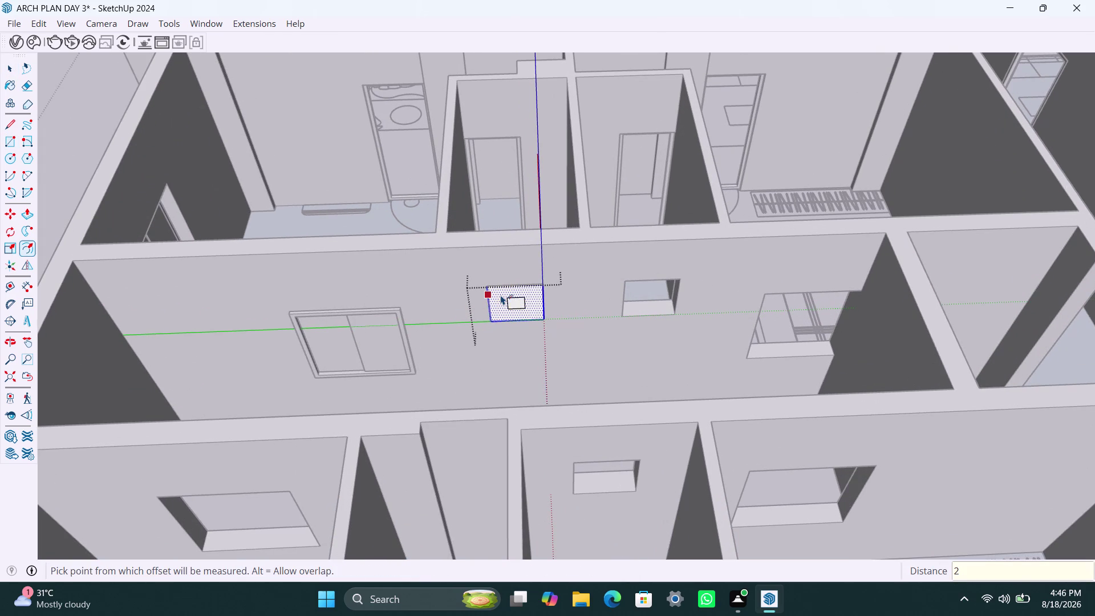
text(")
key(Return)
key(space)
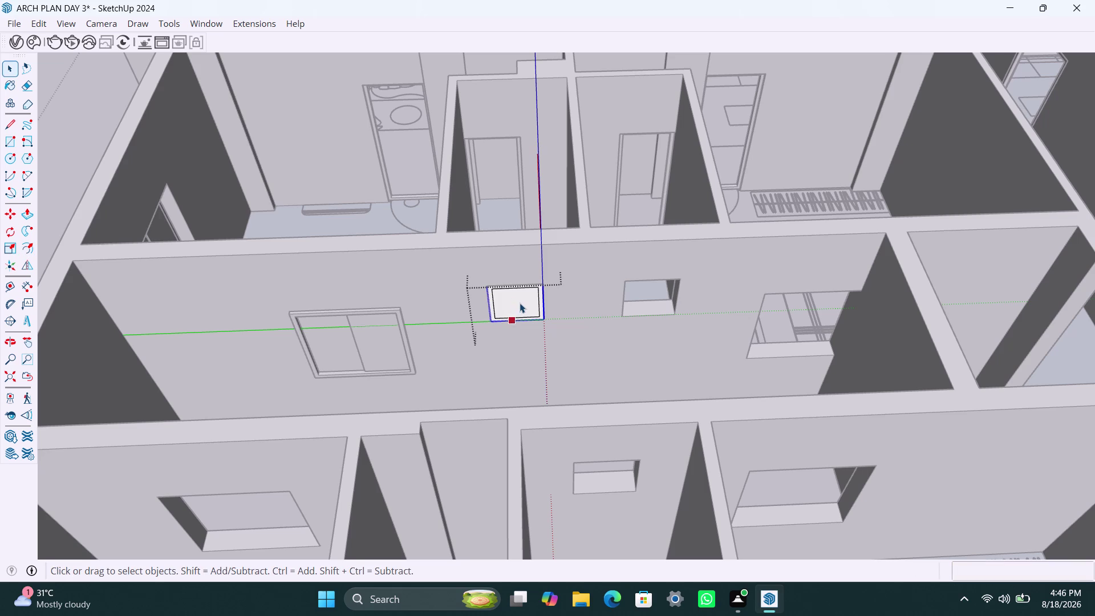
click(519, 303)
key(Delete)
scroll(up, 3)
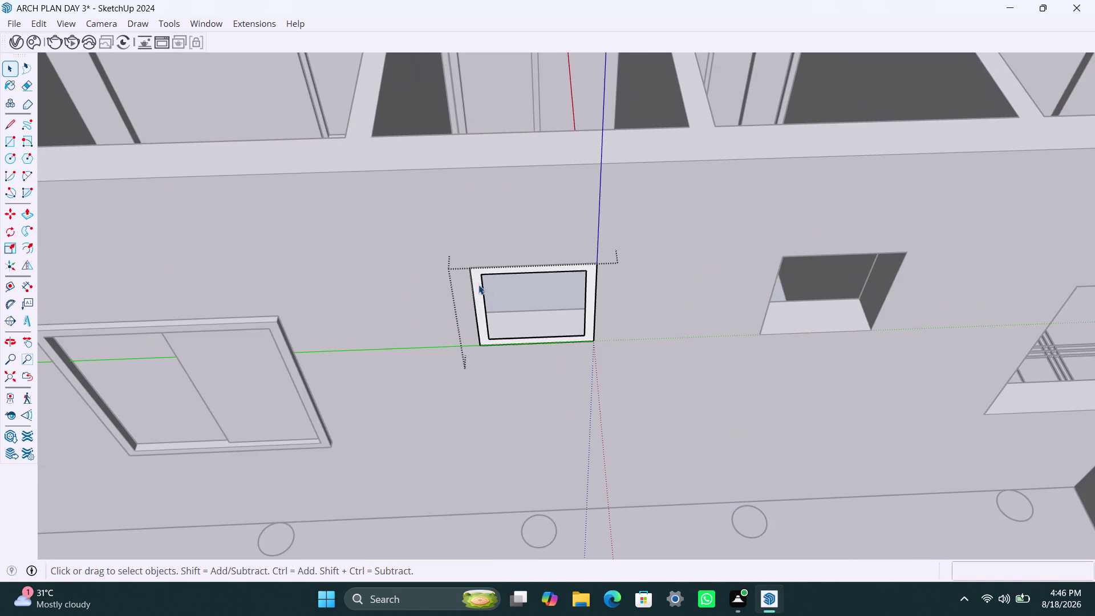
Extrude the border ring 1.5 inches in two Push/Pull passes.
click(482, 310)
key(p)
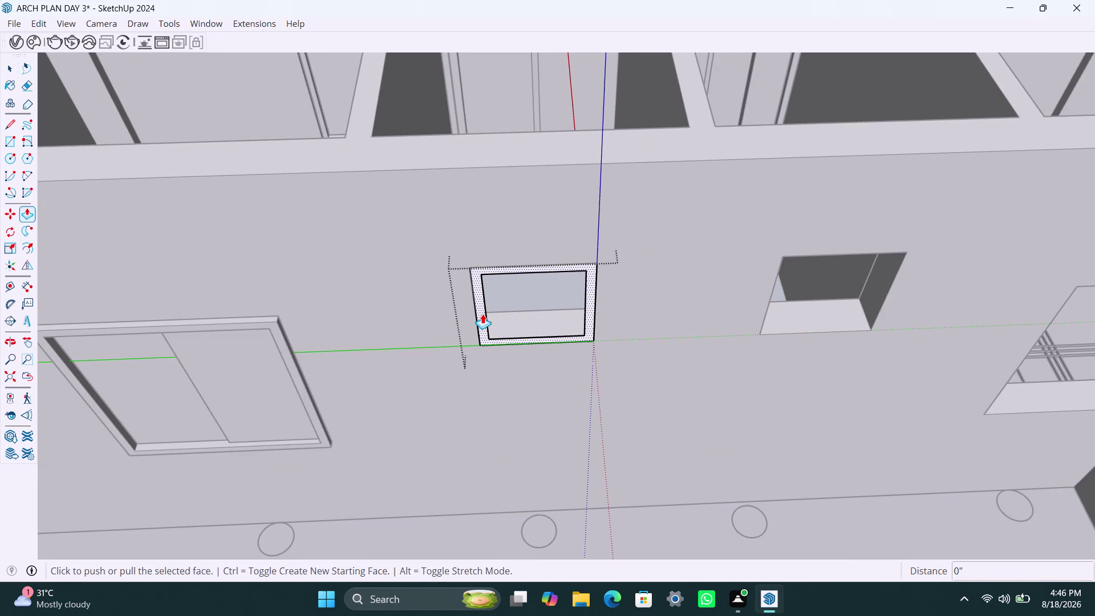
click(482, 314)
key(1)
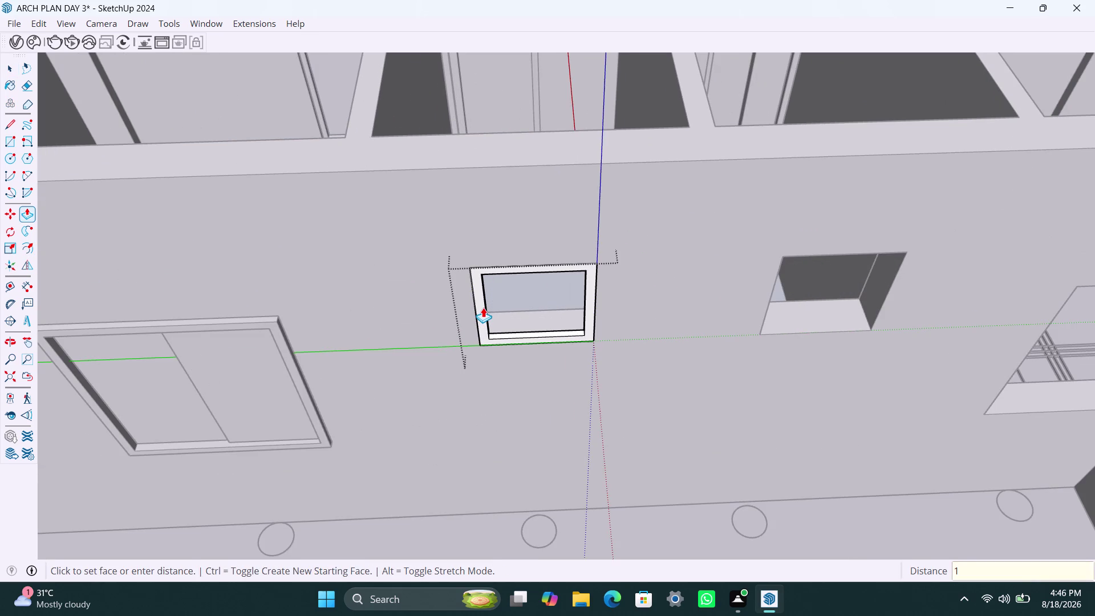
text(.5)
key(shift+quotedbl)
key(Return)
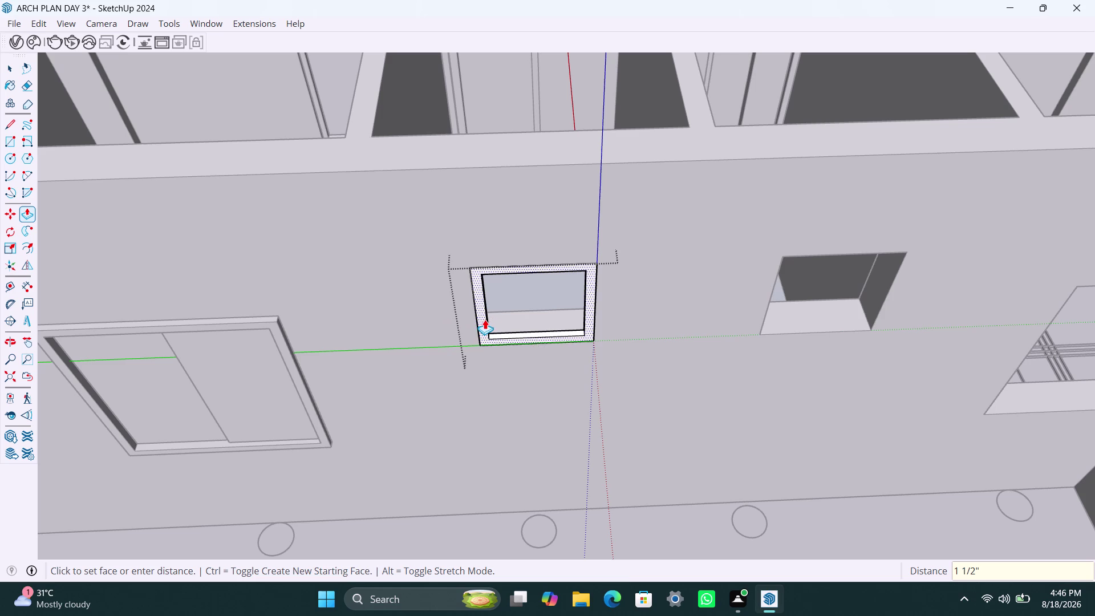
click(485, 319)
text(1.5)
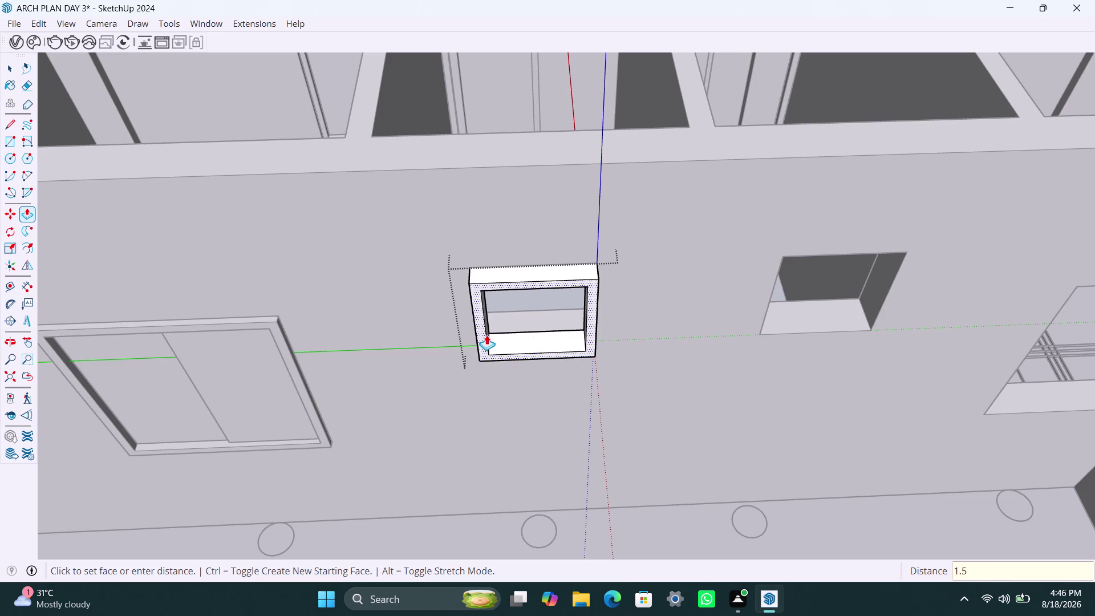
text(")
key(Return)
Draw a thin rectangular strip across the top inside the vent frame.
key(space)
key(r)
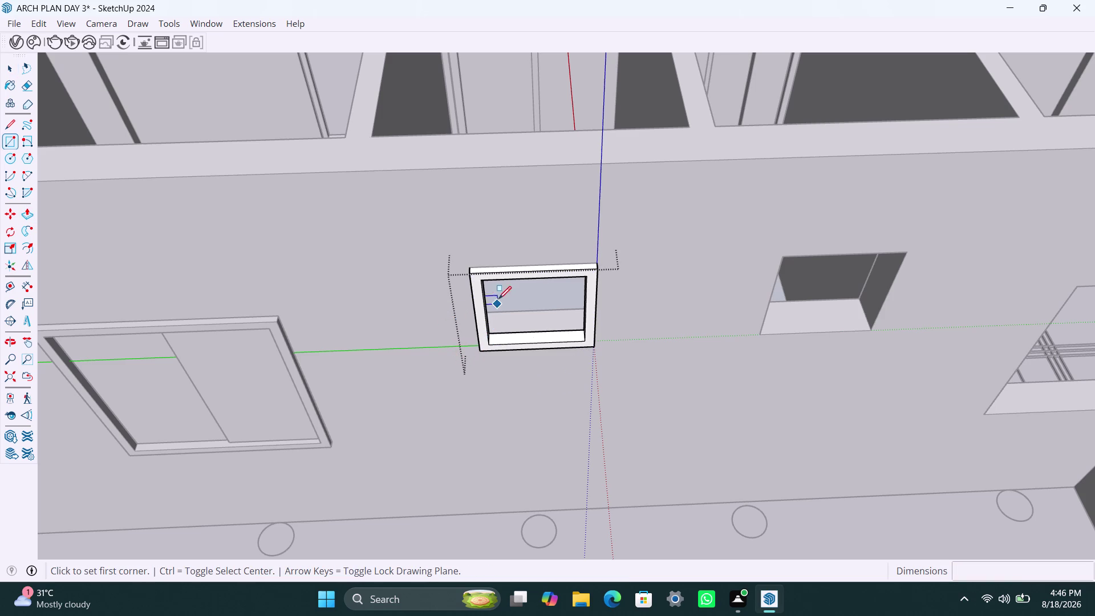
click(482, 283)
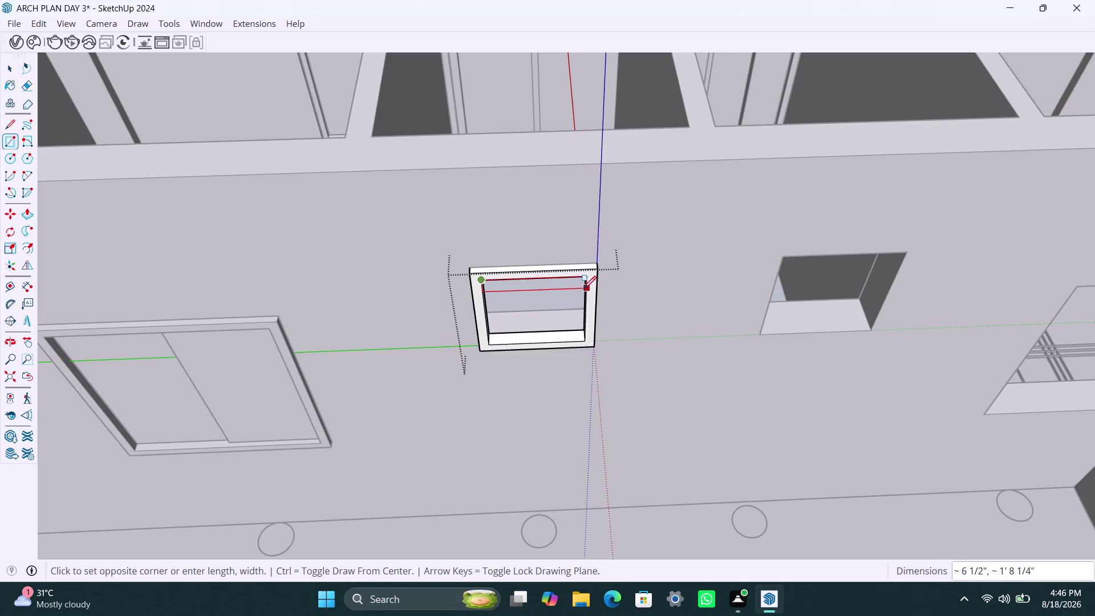
click(584, 290)
key(space)
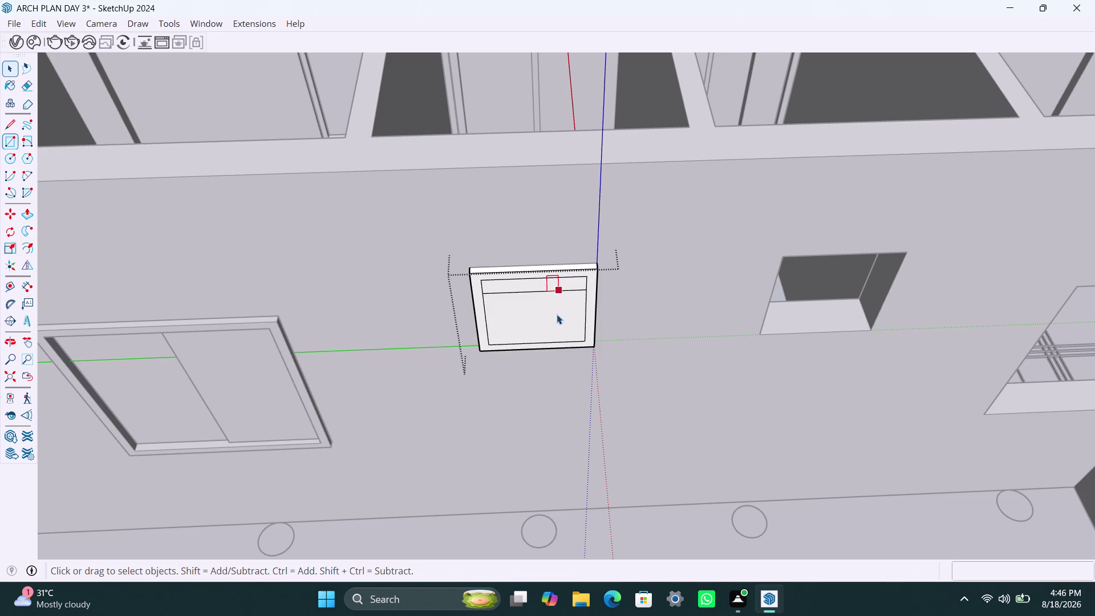
click(556, 315)
key(Delete)
scroll(up, 3)
double_click(515, 285)
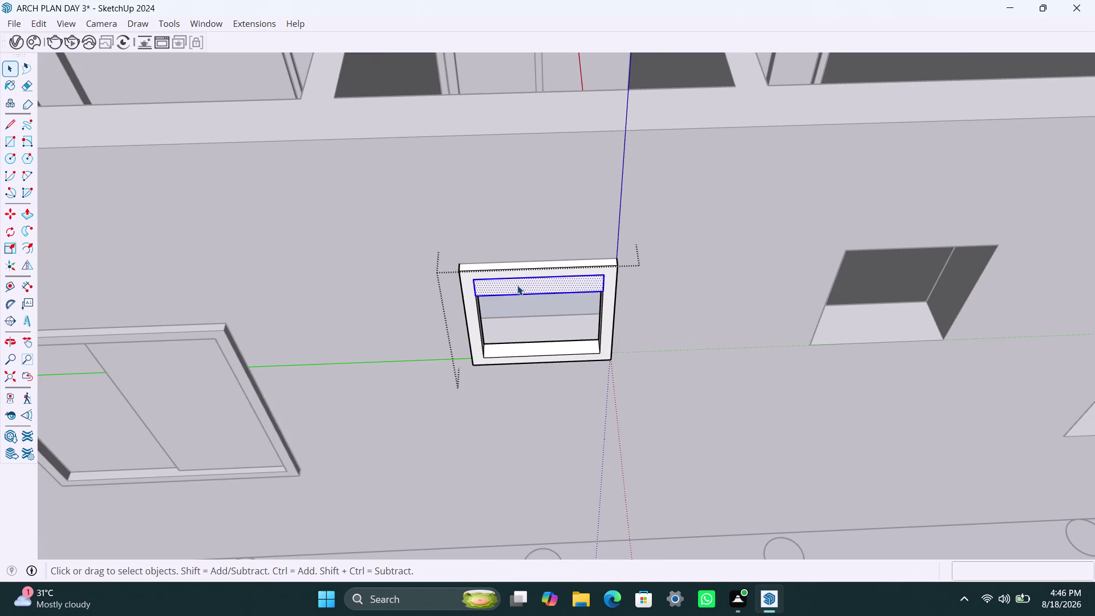
right_click(518, 285)
click(591, 141)
Push/Pull the top strip 0.2" to form the first louvre slat.
triple_click(562, 285)
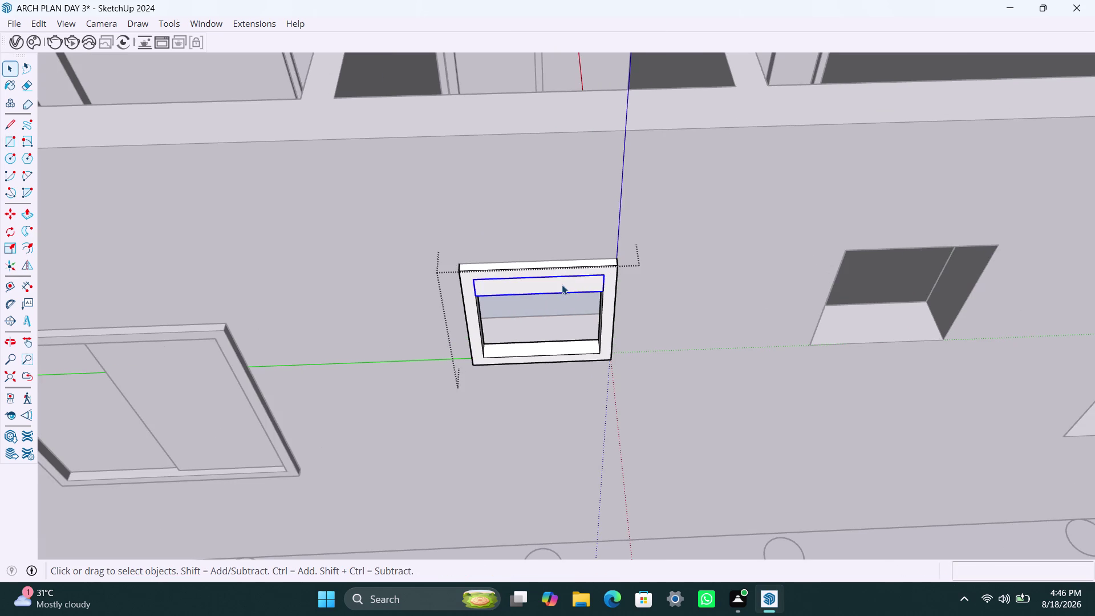
key(p)
click(561, 285)
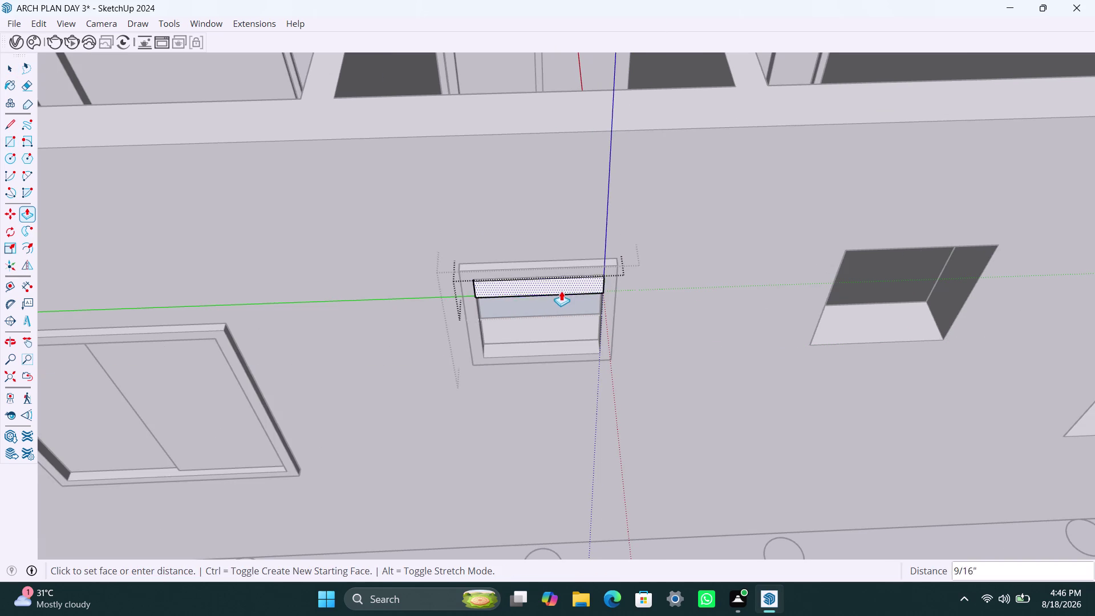
text(0.)
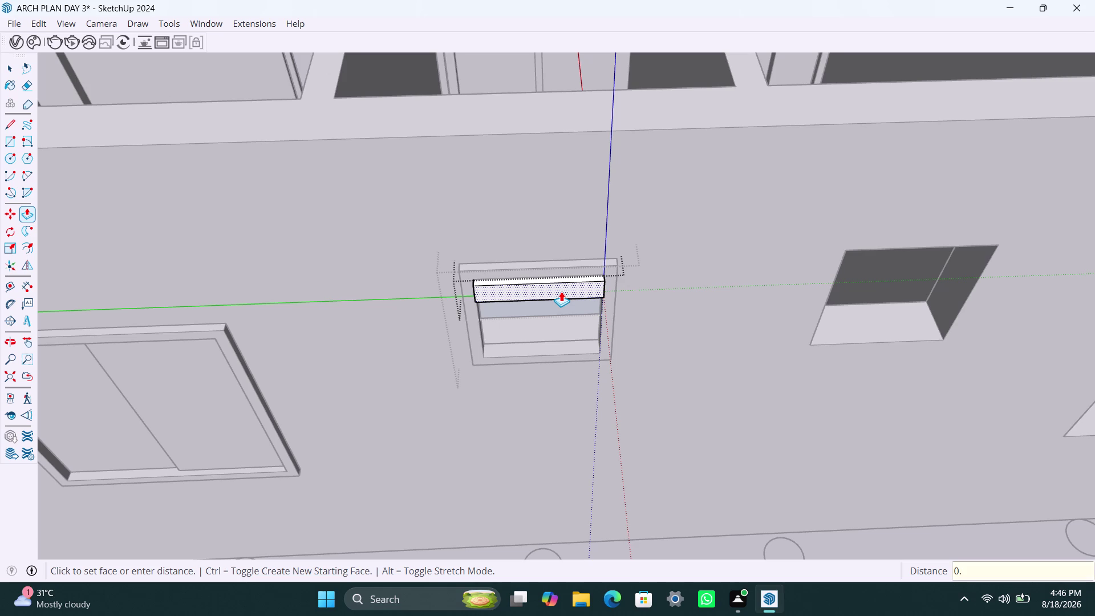
text(2")
key(Return)
key(c)
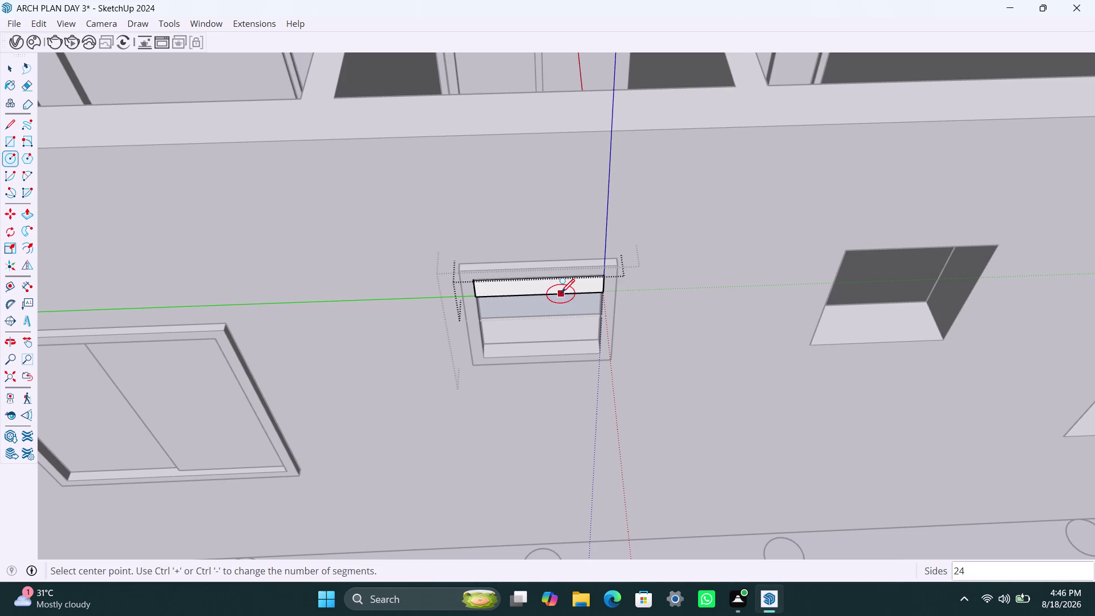
key(Escape)
key(space)
click(641, 310)
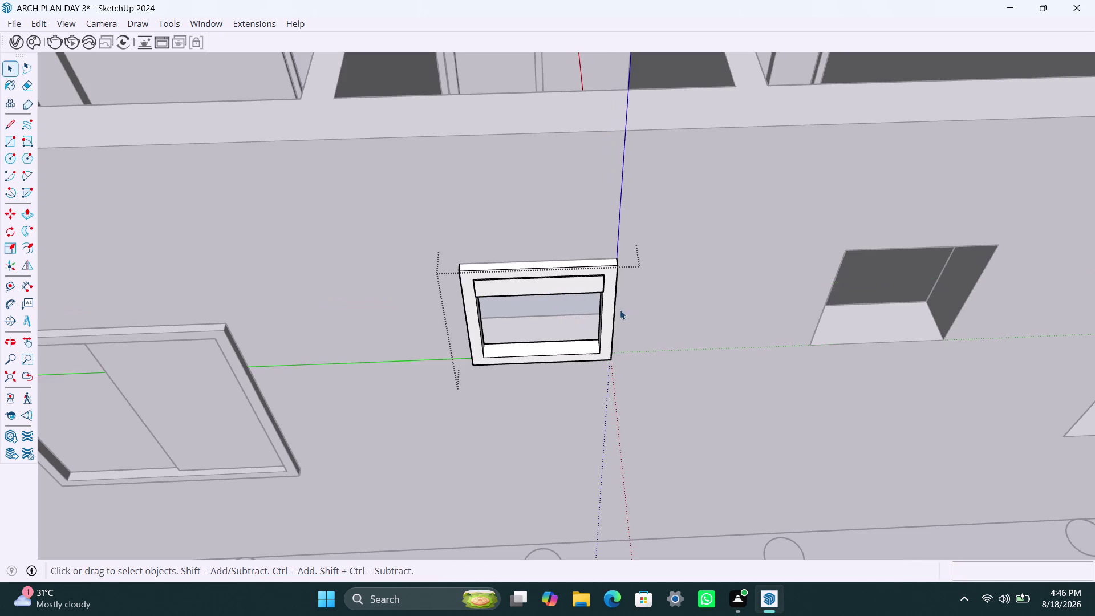
Copy the slat to the frame bottom and divide the gap by 4 for evenly spaced slats.
click(548, 288)
key(m)
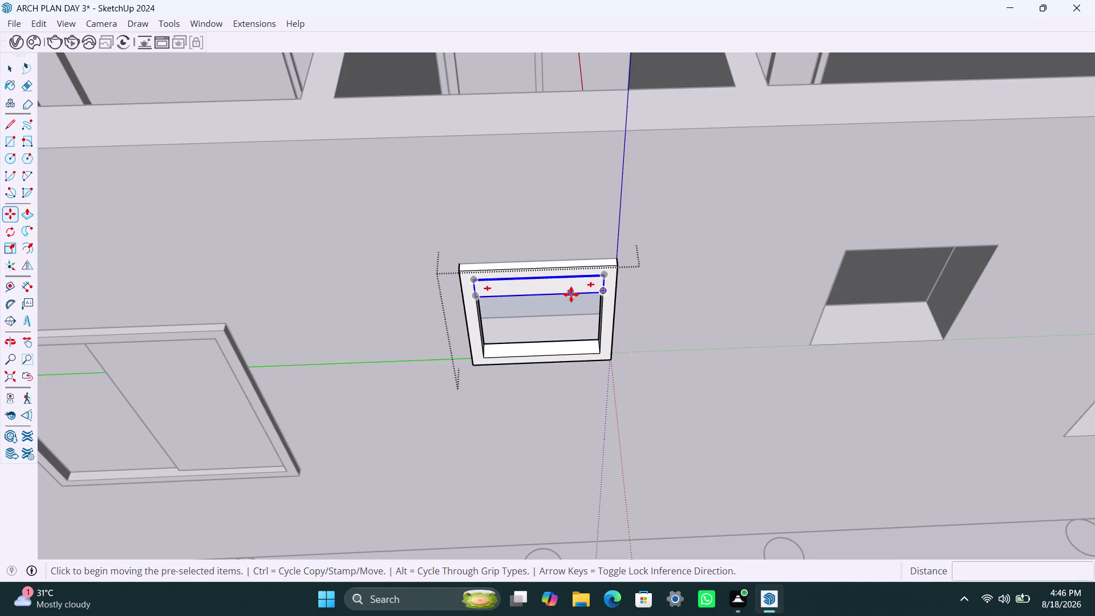
click(603, 292)
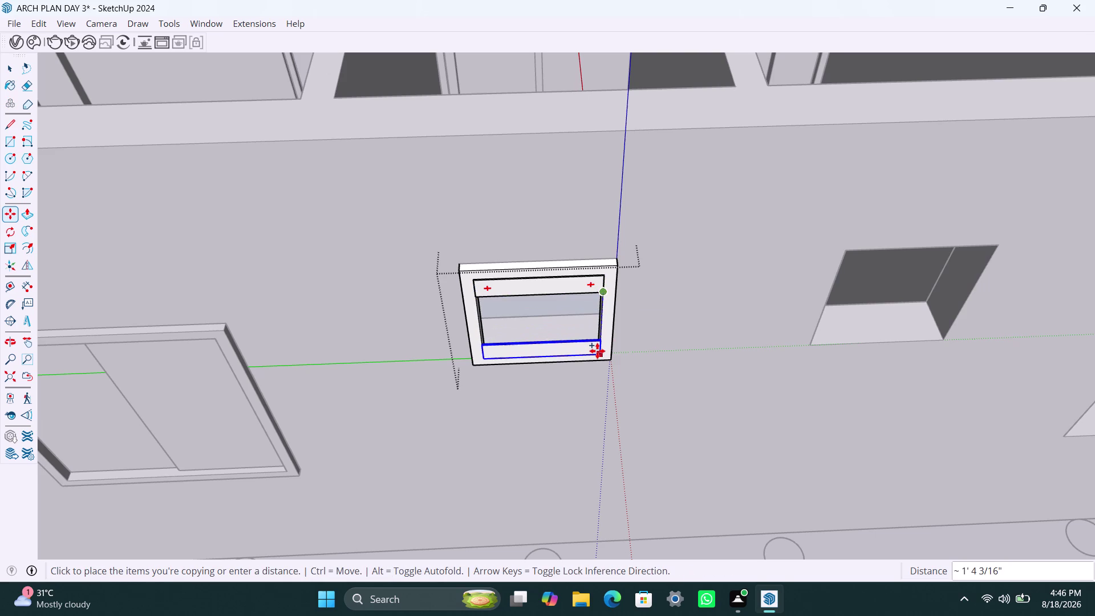
click(597, 350)
text(/)
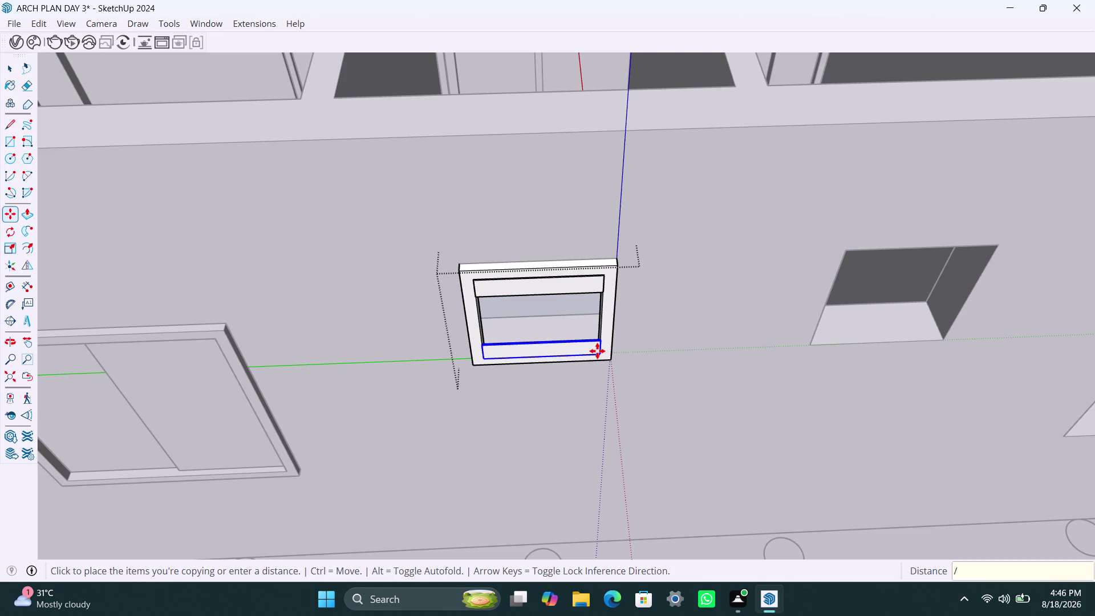
text(4)
key(Return)
key(space)
Orbit around the vent to inspect the finished louvres from several sides.
middle_drag(555, 401, 533, 337)
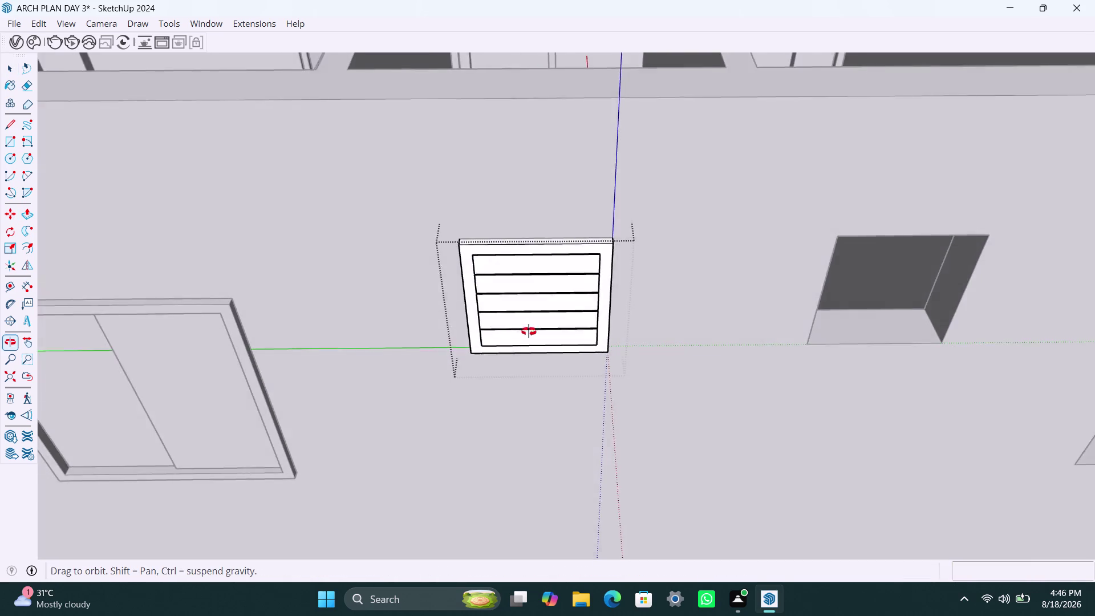
middle_drag(532, 337, 524, 321)
middle_drag(524, 288, 447, 214)
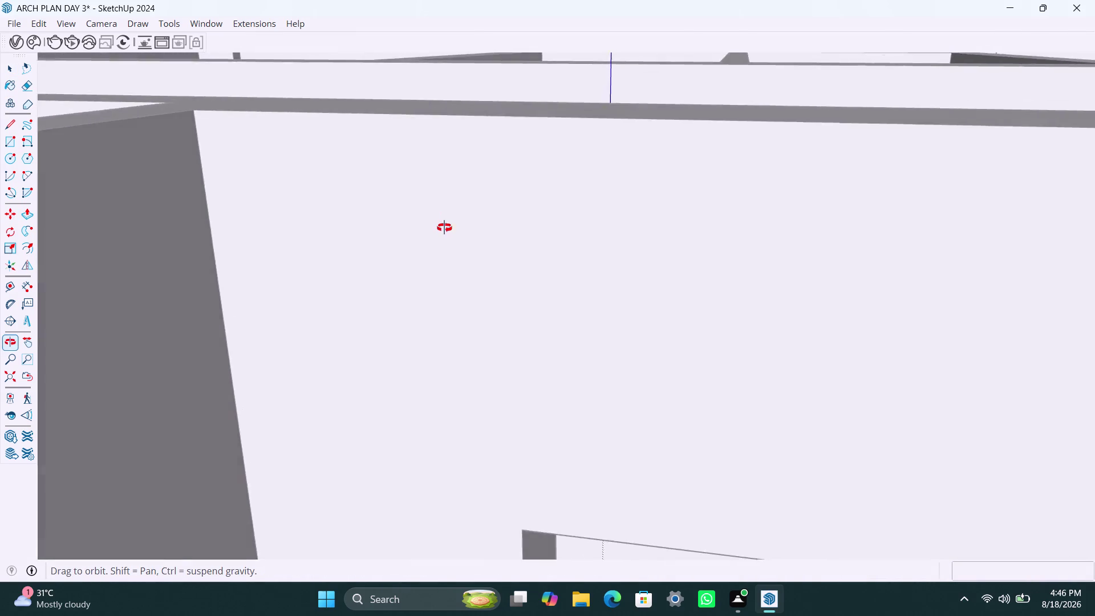
middle_drag(447, 214, 444, 242)
scroll(up, 3)
click(610, 314)
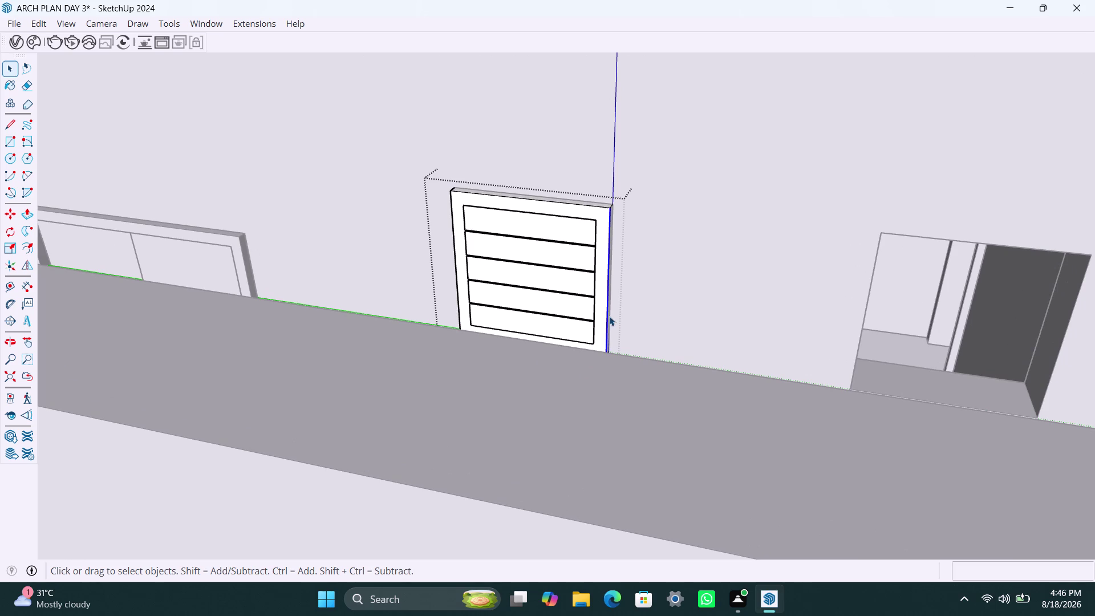
click(609, 316)
click(694, 289)
click(594, 261)
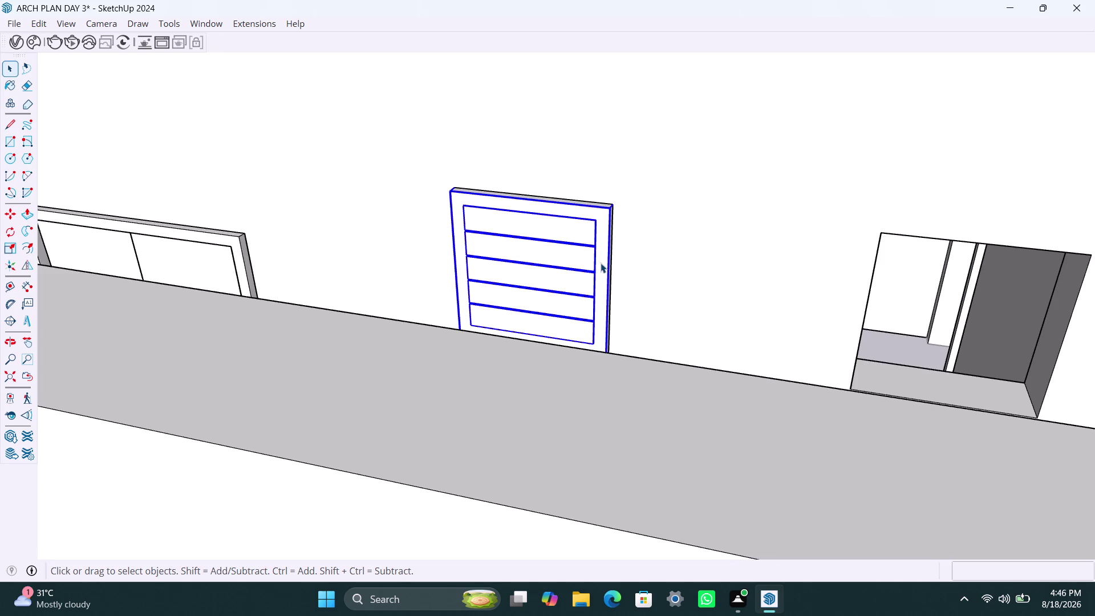
scroll(down, 3)
scroll(up, 3)
middle_drag(579, 329, 584, 365)
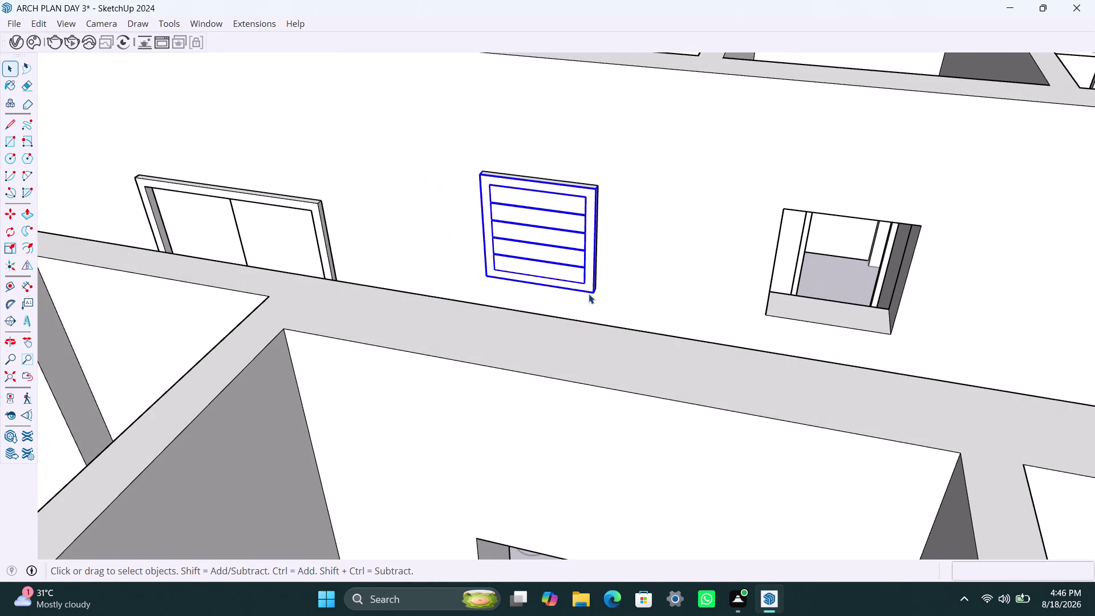
key(m)
click(596, 293)
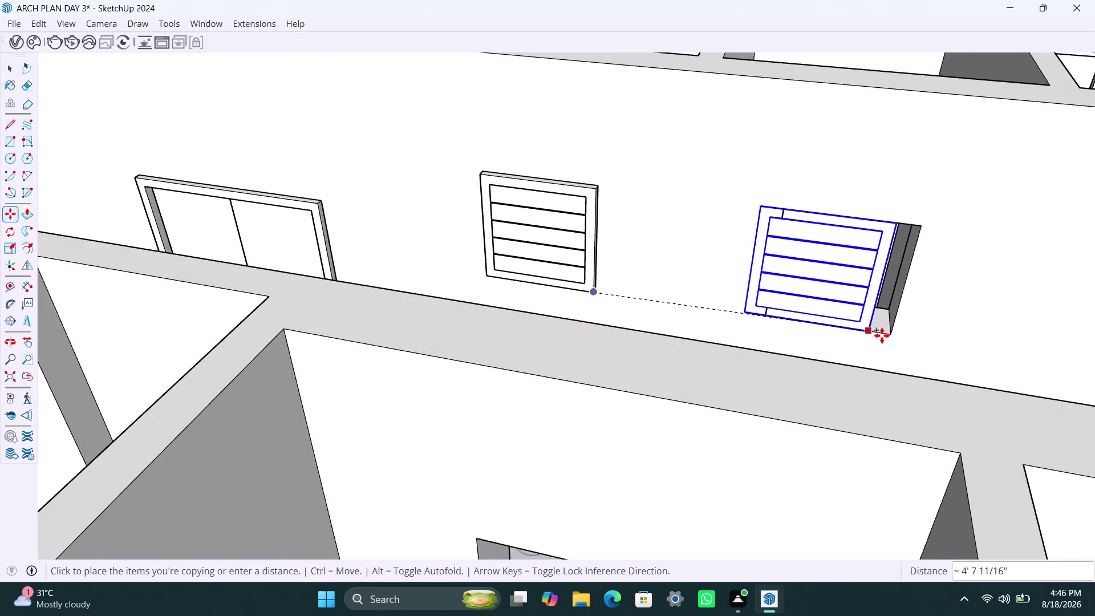
click(887, 334)
scroll(down, 3)
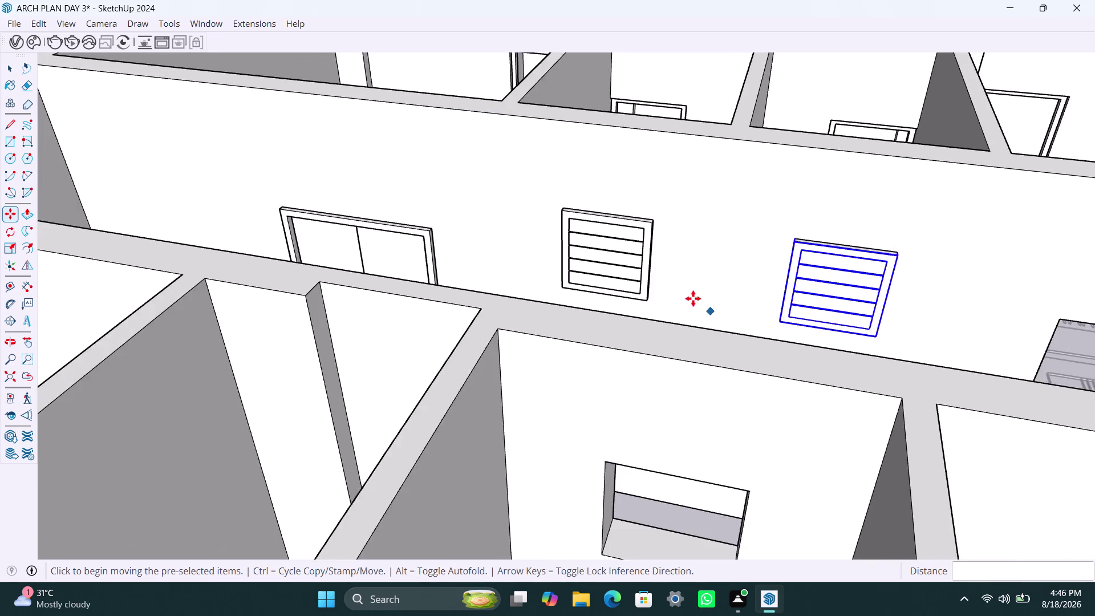
scroll(down, 3)
middle_drag(656, 269, 655, 319)
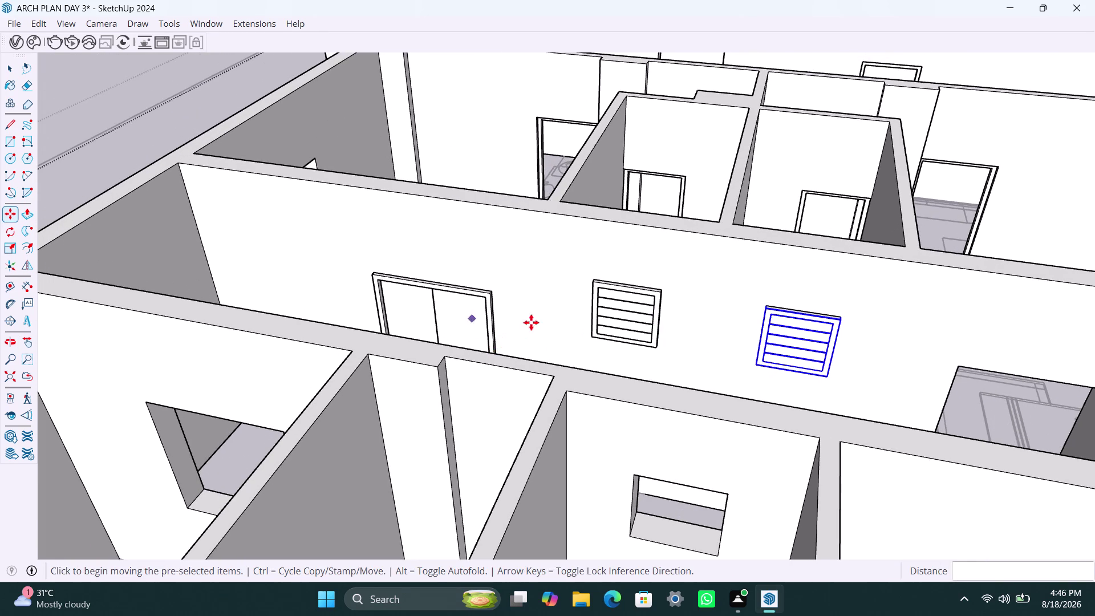
scroll(down, 3)
middle_drag(564, 348, 546, 344)
middle_drag(608, 368, 622, 484)
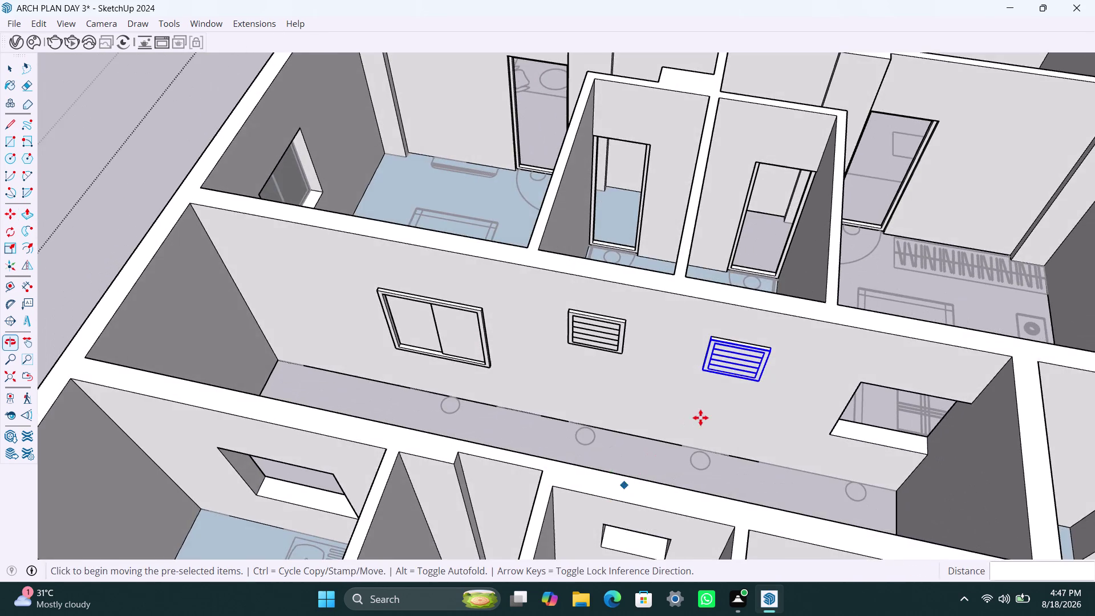
scroll(up, 3)
middle_drag(696, 411, 601, 392)
key(space)
click(646, 461)
scroll(down, 3)
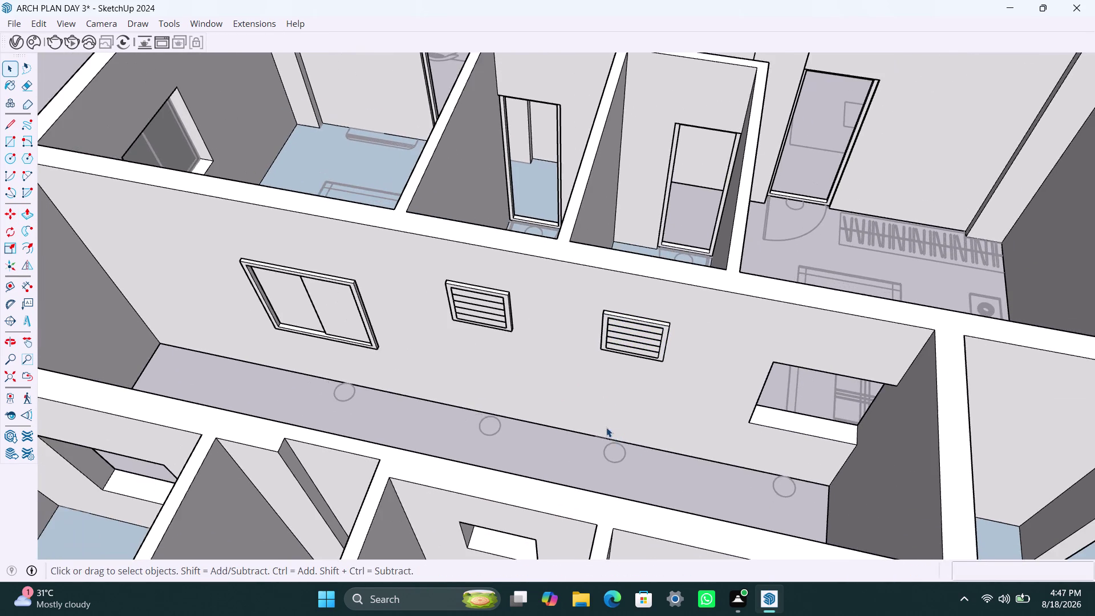
middle_drag(603, 424, 545, 407)
middle_drag(645, 467, 732, 466)
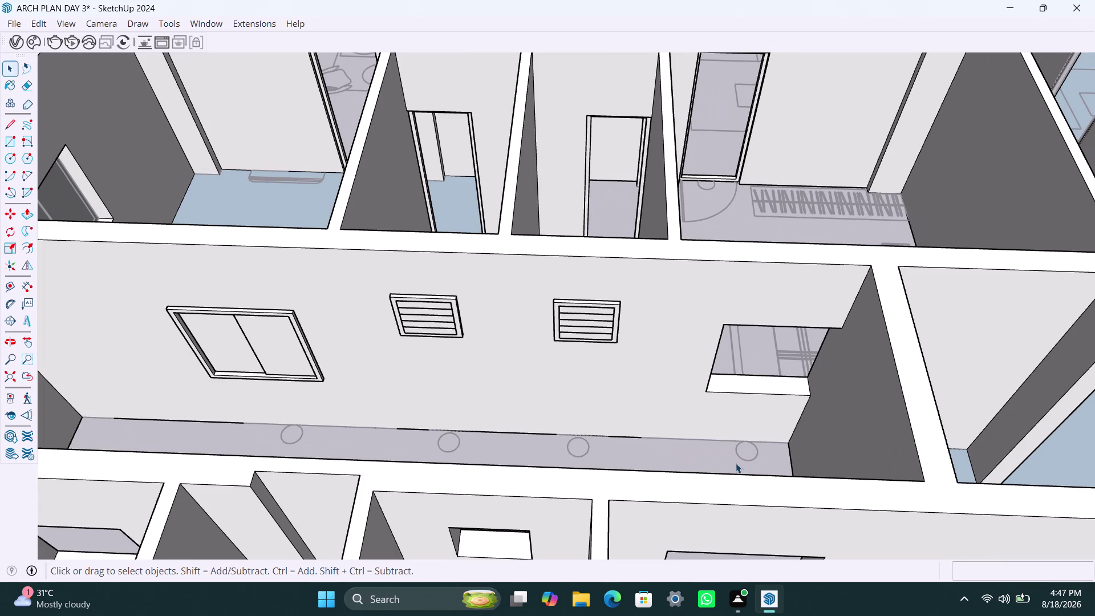
Draw a rectangle across the right-hand opening and make it a group.
key(r)
click(726, 326)
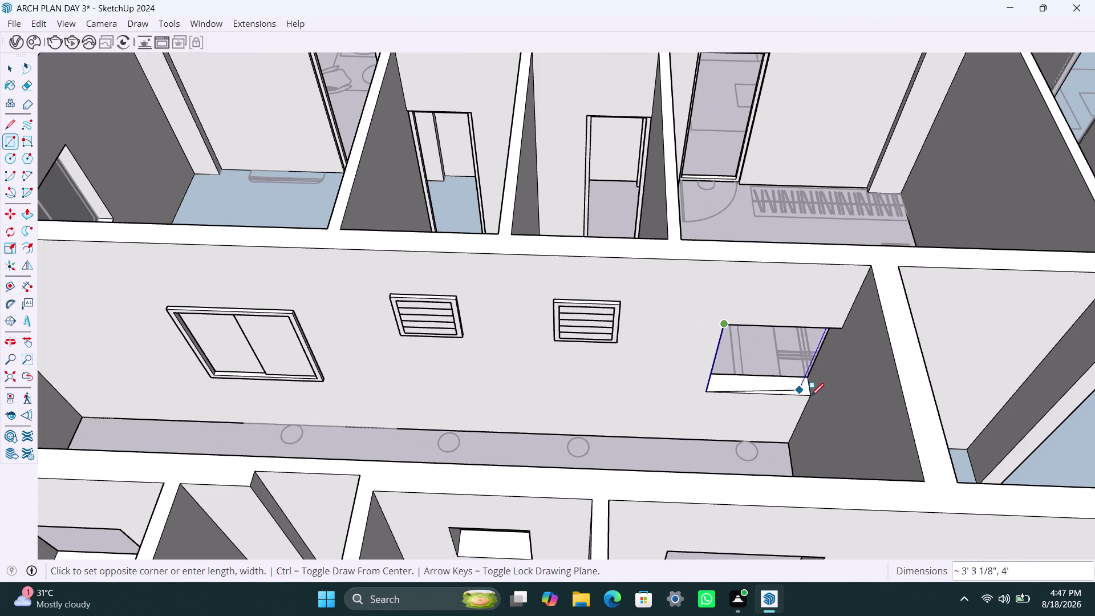
click(811, 395)
key(space)
double_click(789, 358)
right_click(791, 356)
click(842, 152)
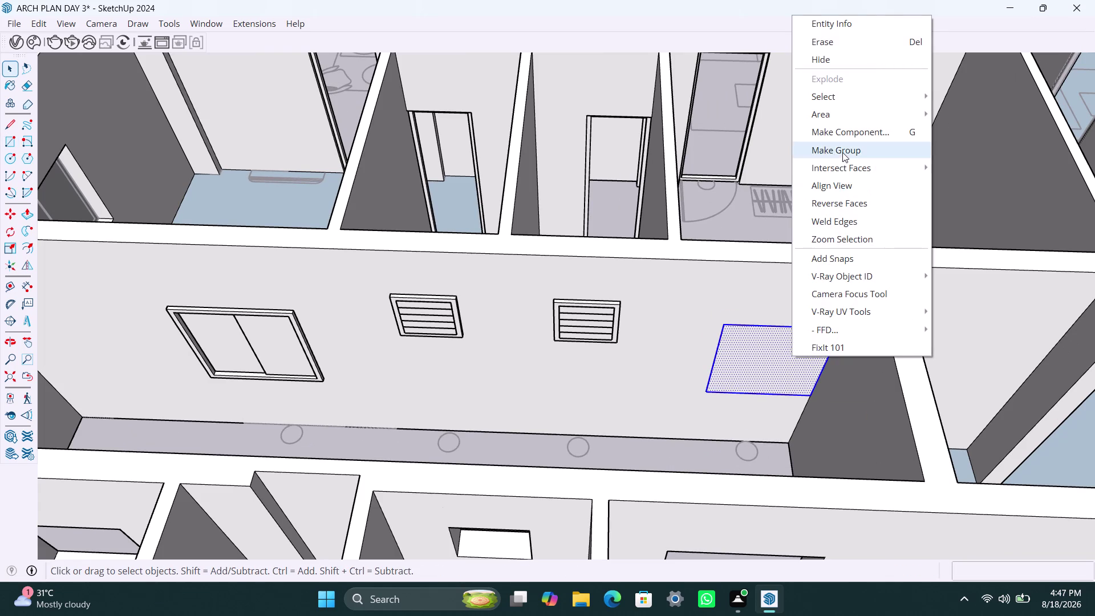
Inside the group, offset the outline 2" inward and delete the centre face.
double_click(757, 383)
click(755, 372)
key(f)
click(755, 369)
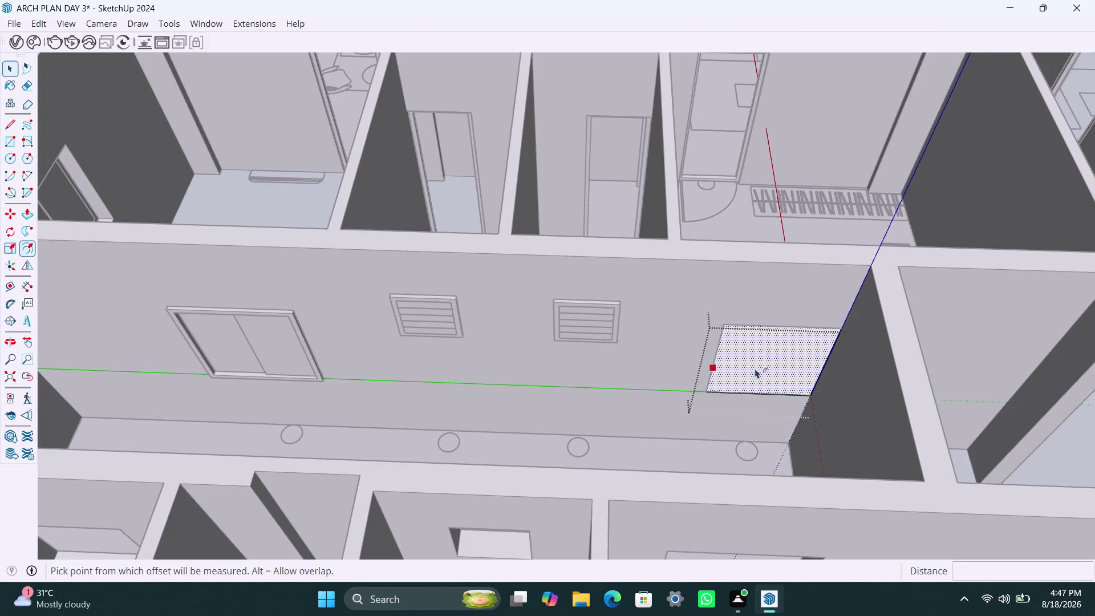
key(2)
key(shift+quotedbl)
key(Return)
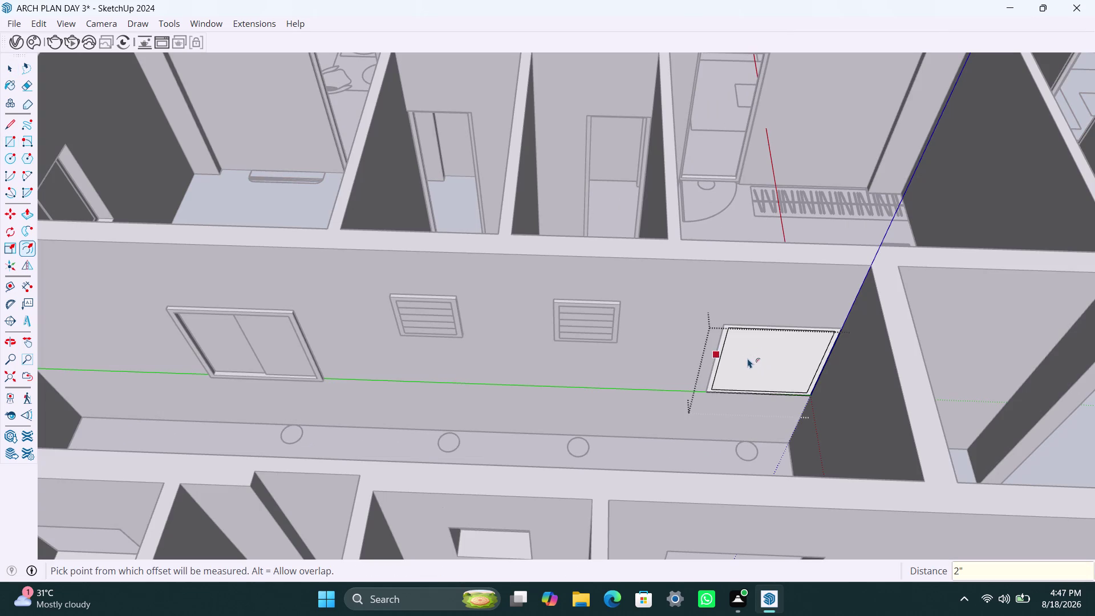
key(space)
click(755, 359)
key(Delete)
Push/Pull the window frame to a depth of 1.5".
scroll(up, 3)
click(713, 357)
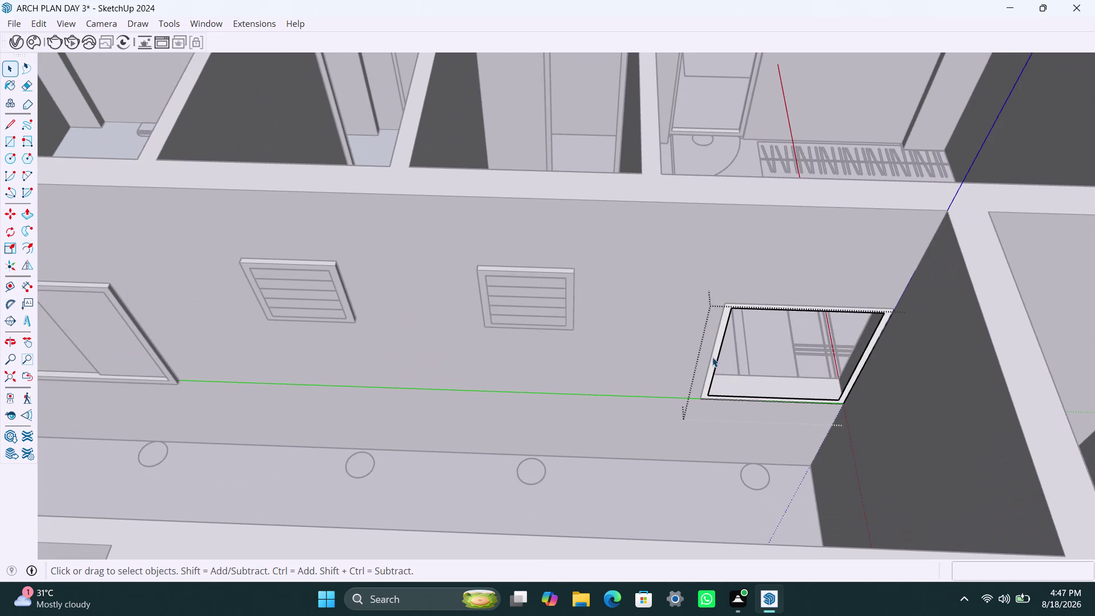
click(716, 353)
key(p)
click(715, 357)
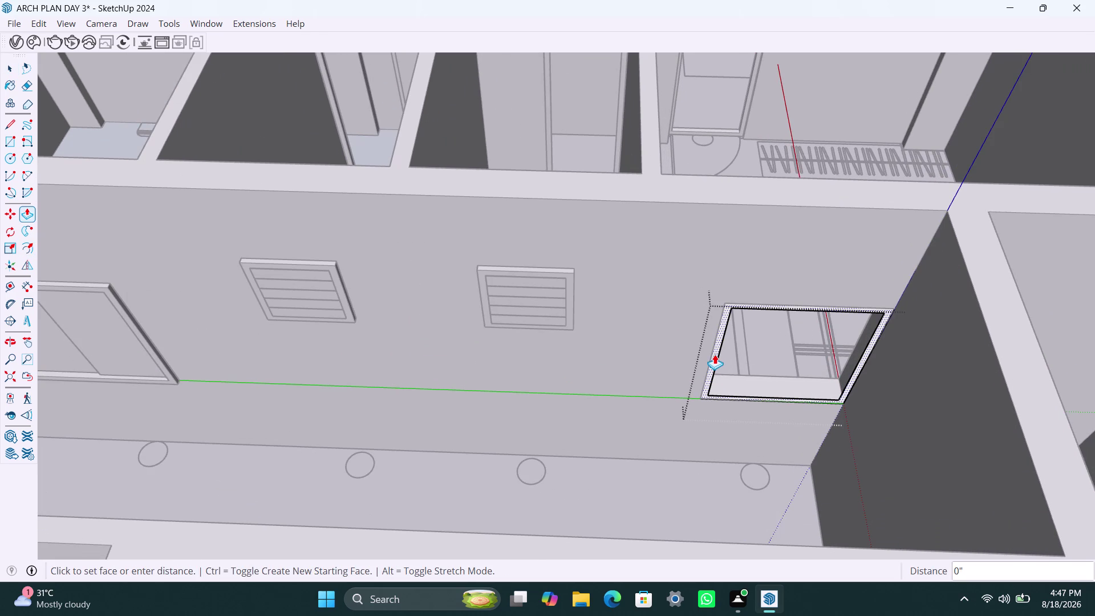
text(1.)
key(5)
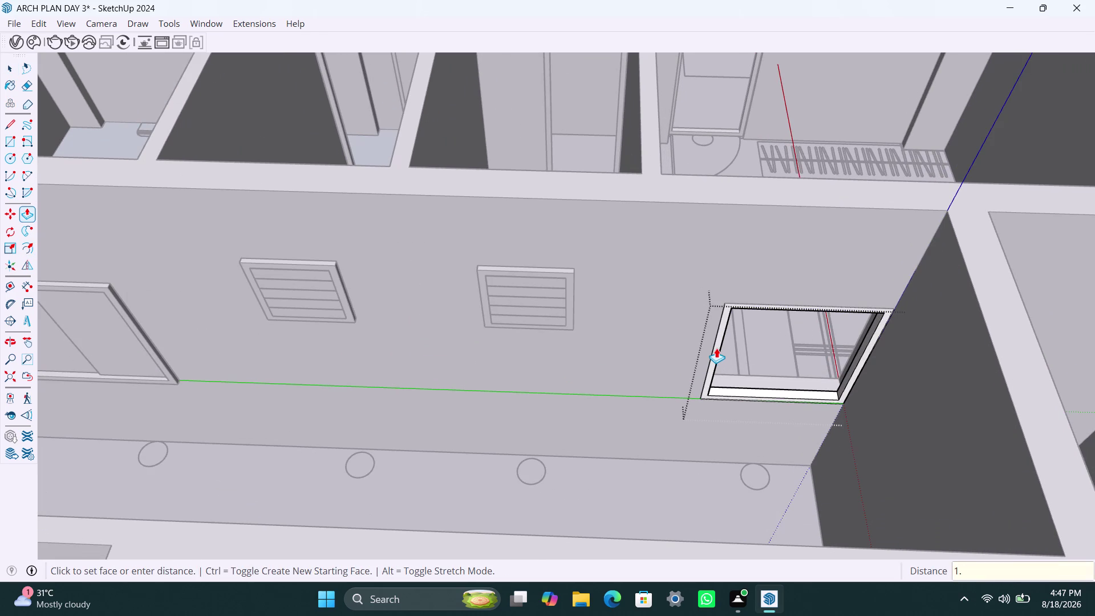
key(shift+quotedbl)
key(Return)
click(717, 360)
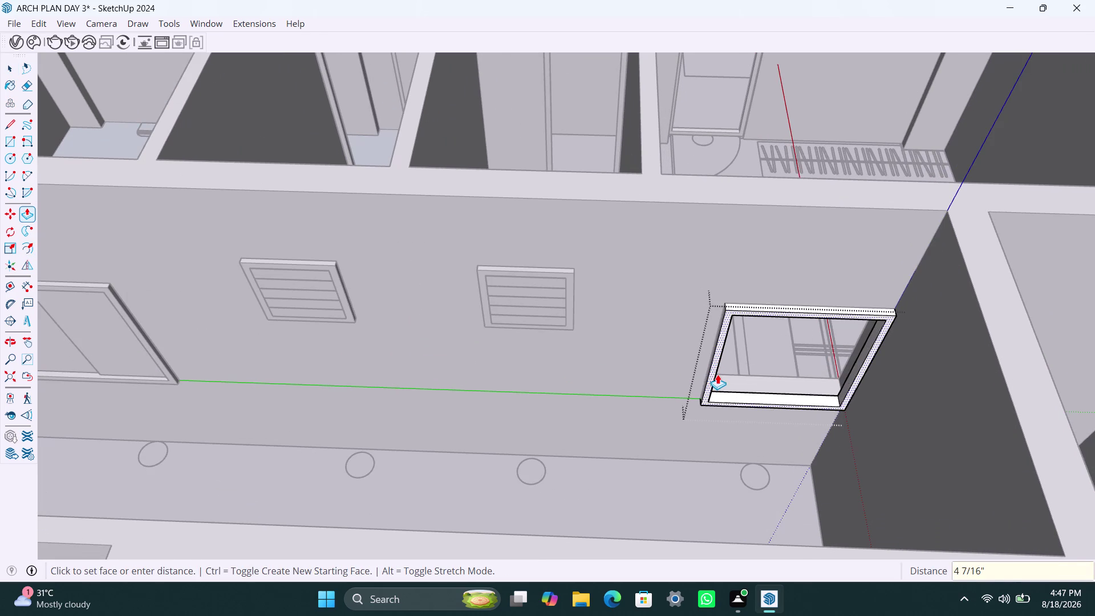
text(1.5)
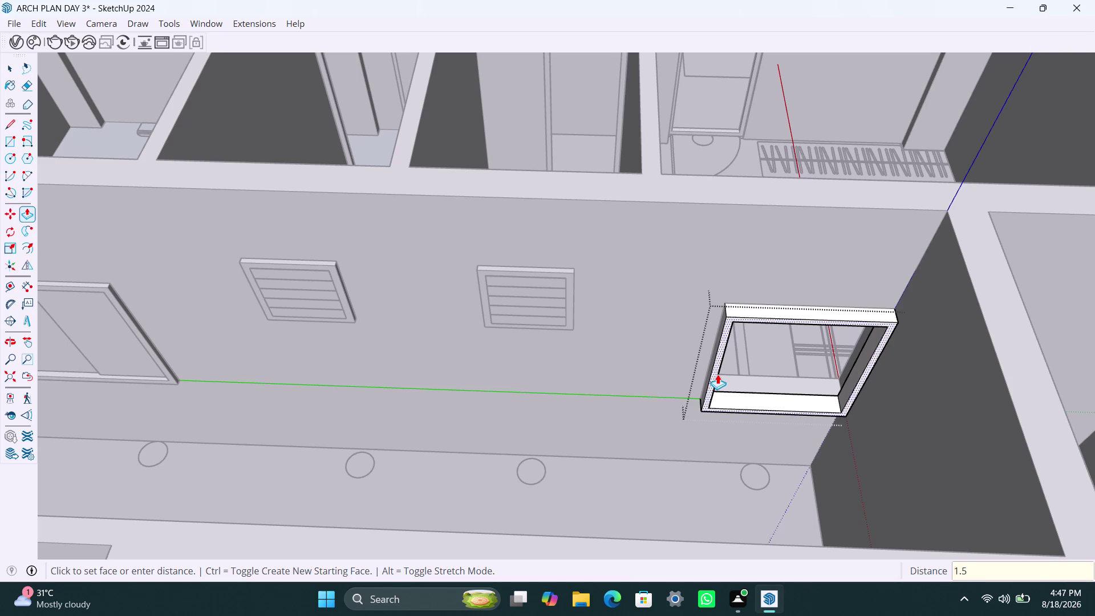
text(")
key(Return)
key(space)
Draw a panel rectangle across the left half of the frame and group it.
key(r)
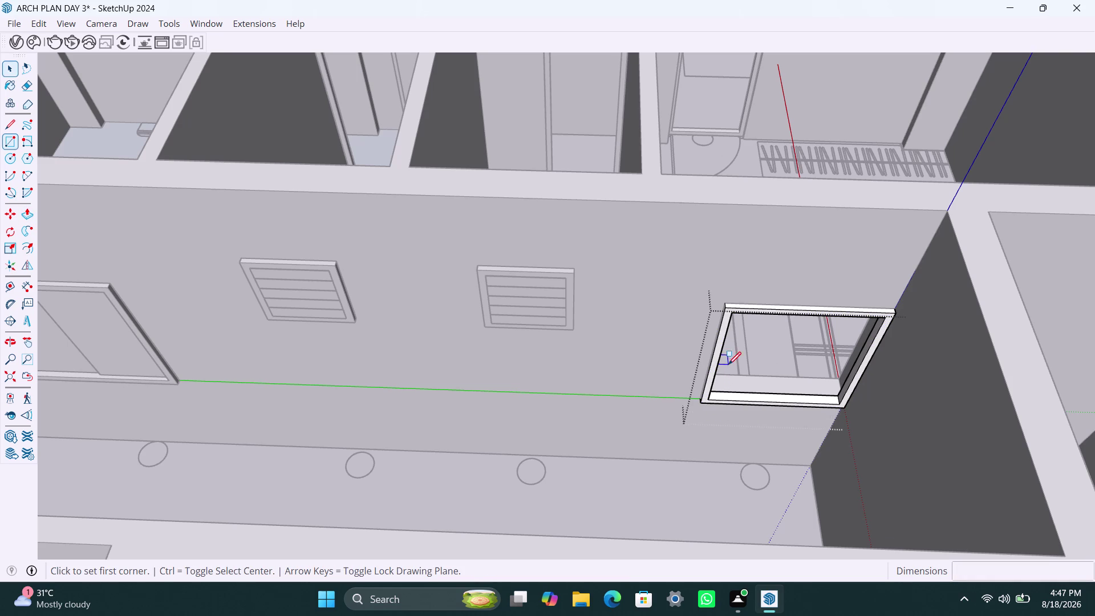
click(733, 314)
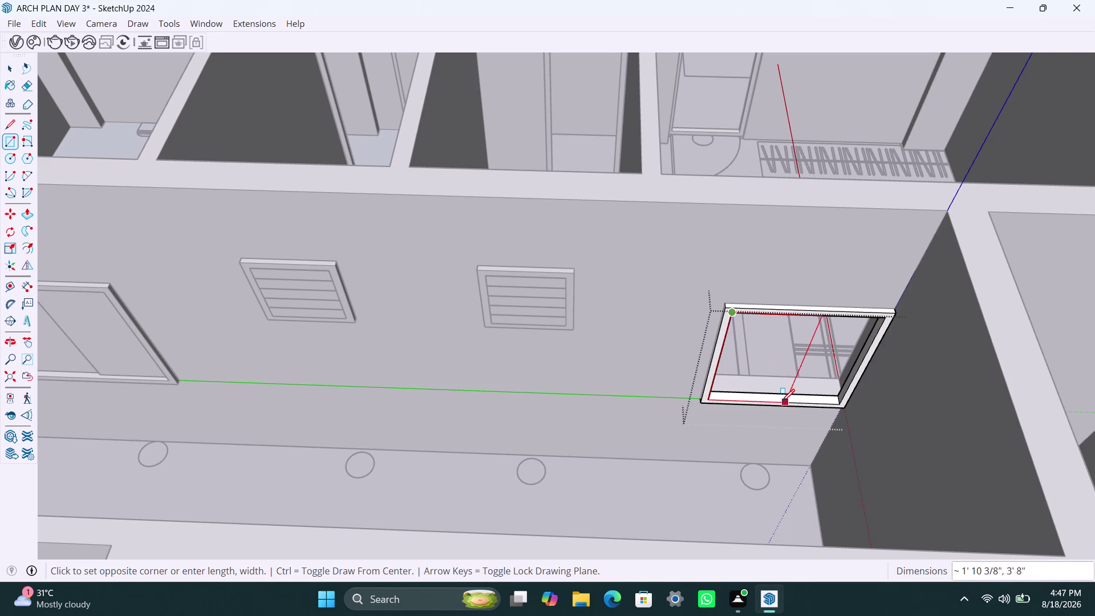
click(775, 401)
key(space)
click(822, 368)
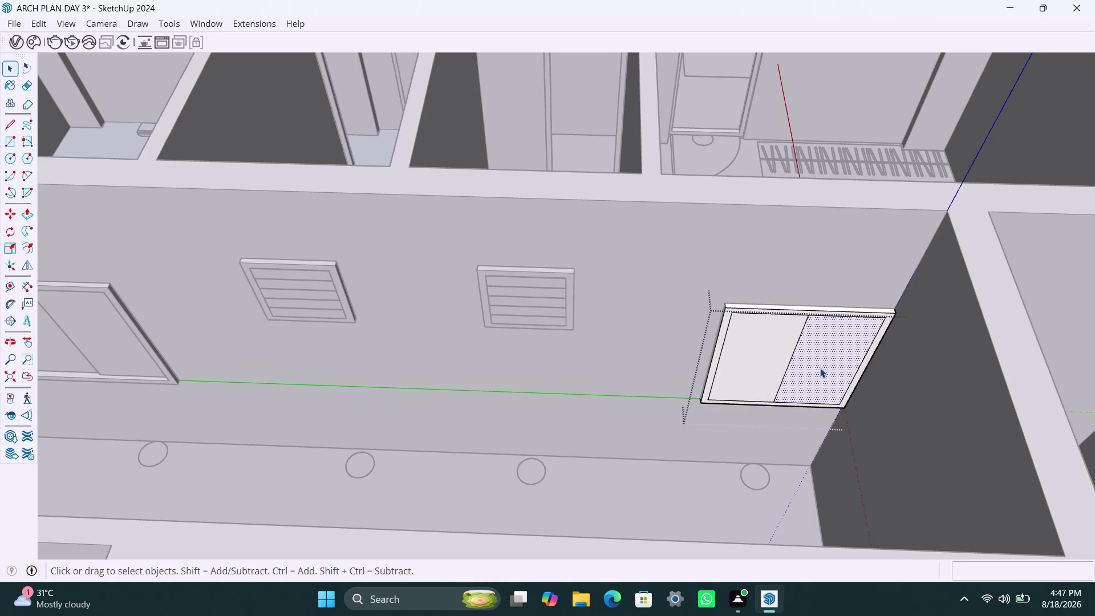
key(Delete)
double_click(766, 359)
right_click(767, 359)
drag(836, 155, 836, 157)
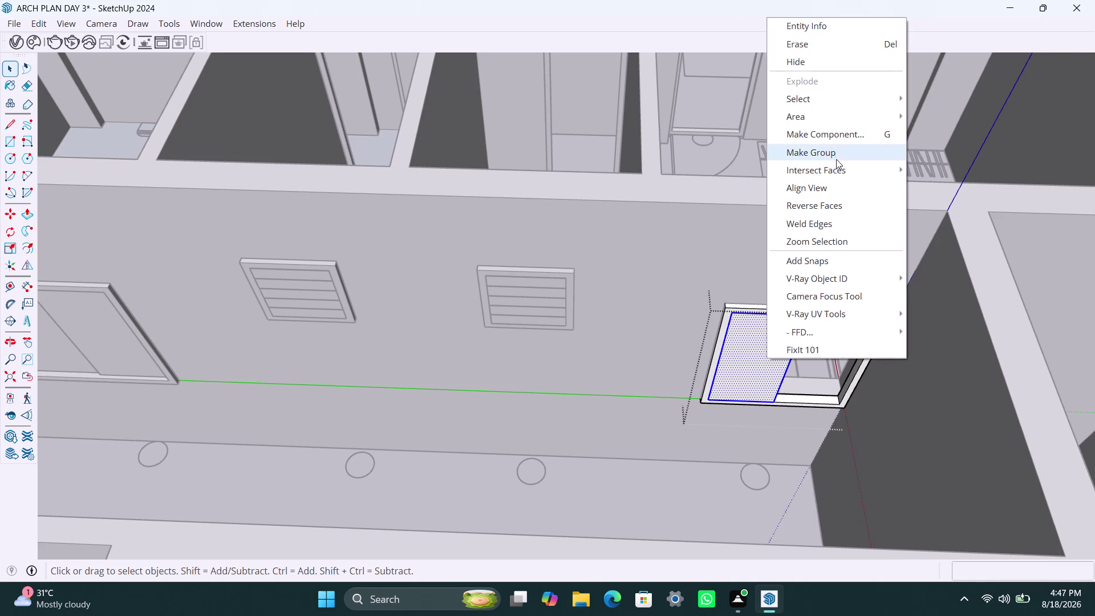
drag(836, 157, 836, 161)
click(825, 154)
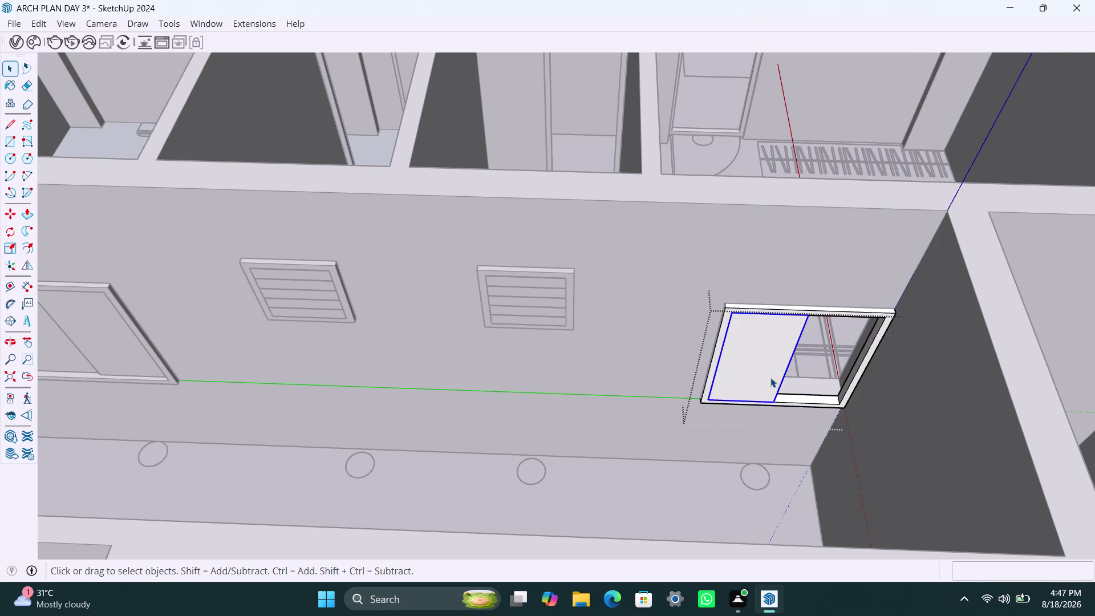
Push/Pull the left panel to an 18mm thickness.
triple_click(768, 380)
key(p)
click(768, 379)
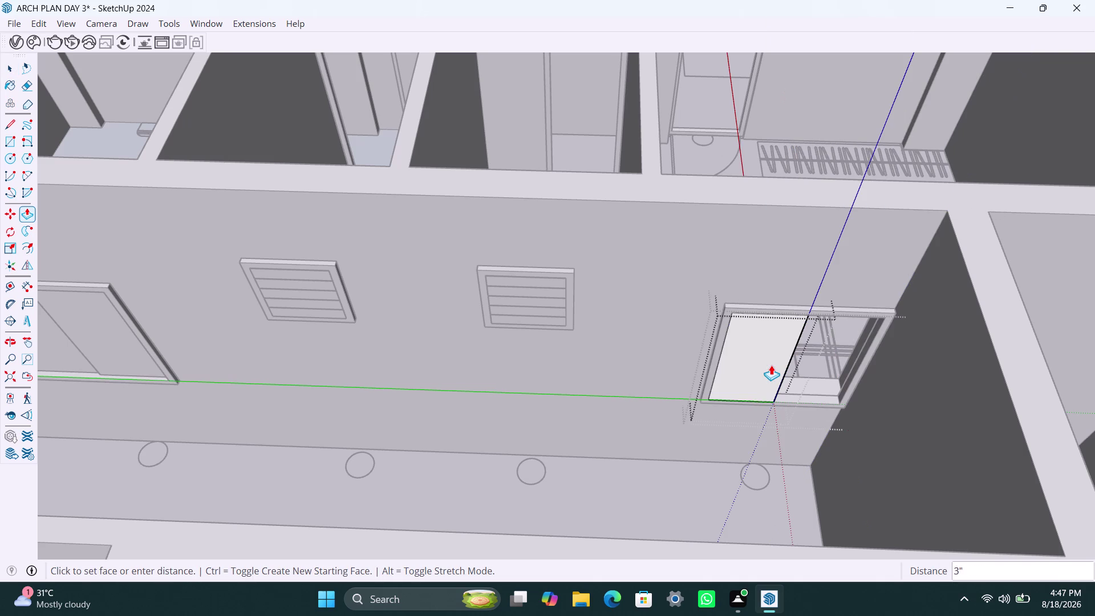
text(18mm)
key(Return)
key(space)
click(670, 510)
click(734, 395)
scroll(up, 3)
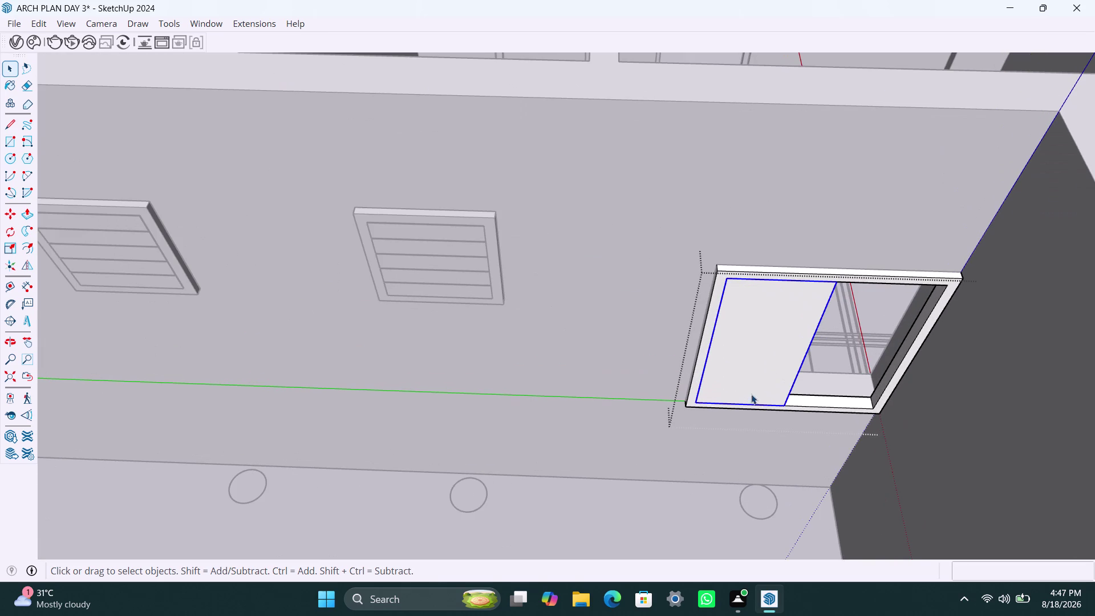
Move-copy the panel to the right side of the frame as the second pane.
key(m)
click(783, 407)
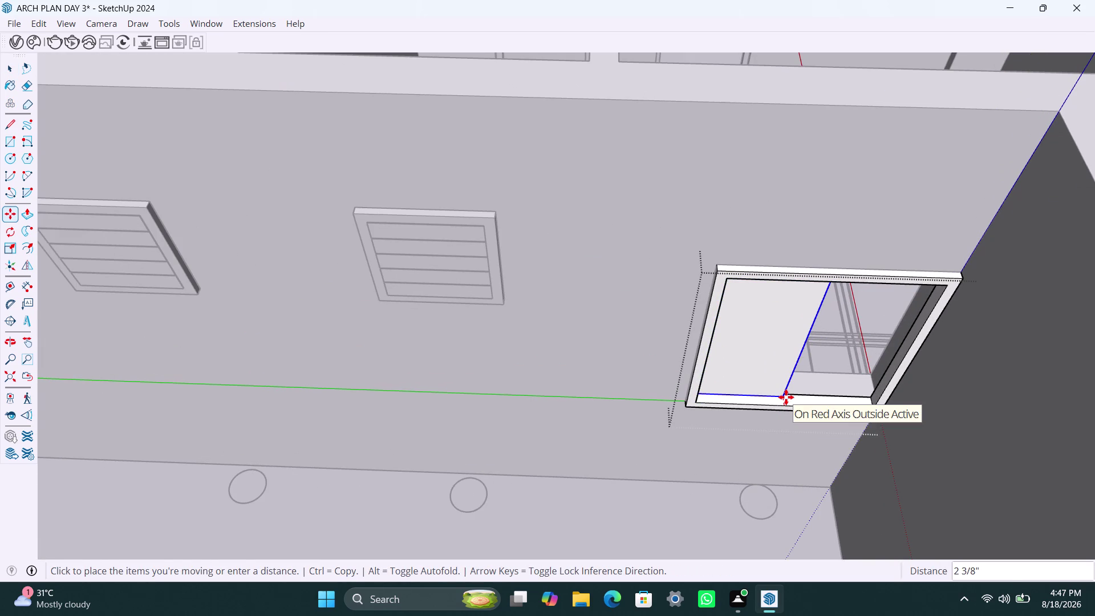
click(786, 398)
key(m)
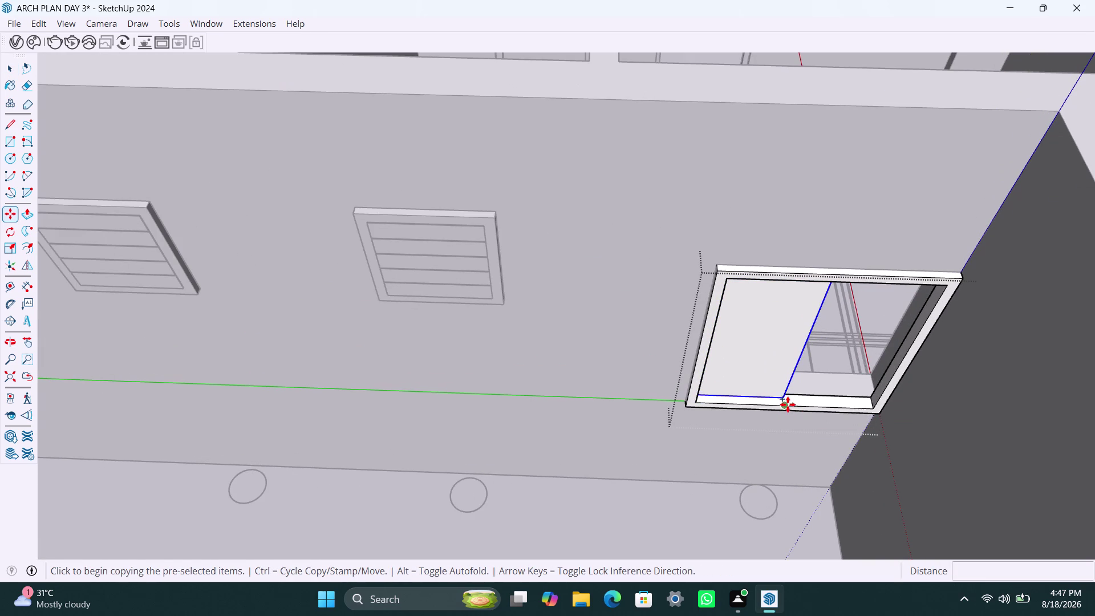
click(789, 403)
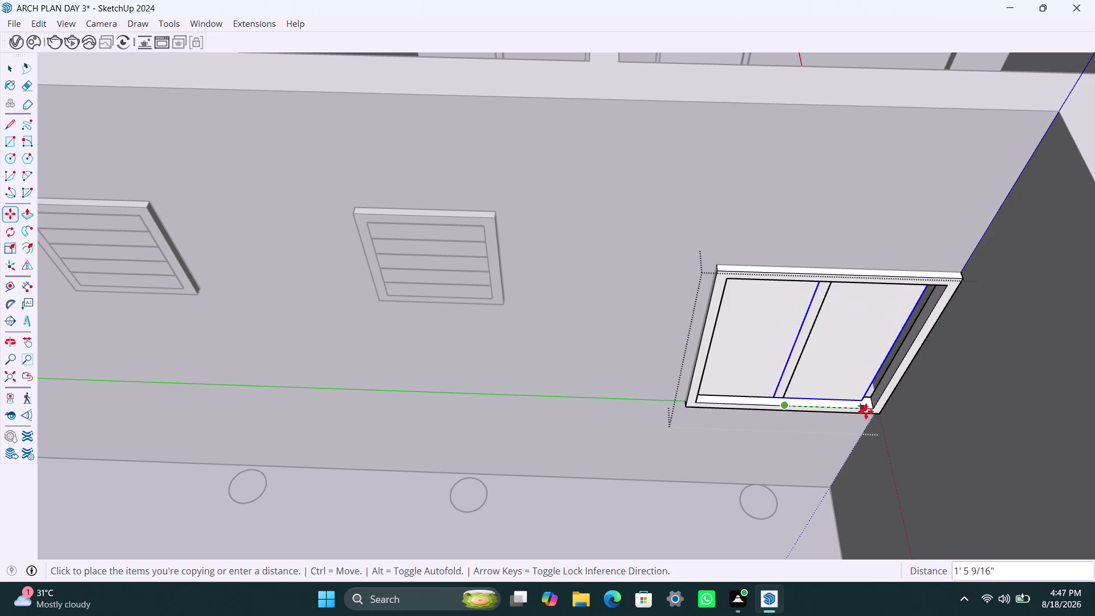
key(Escape)
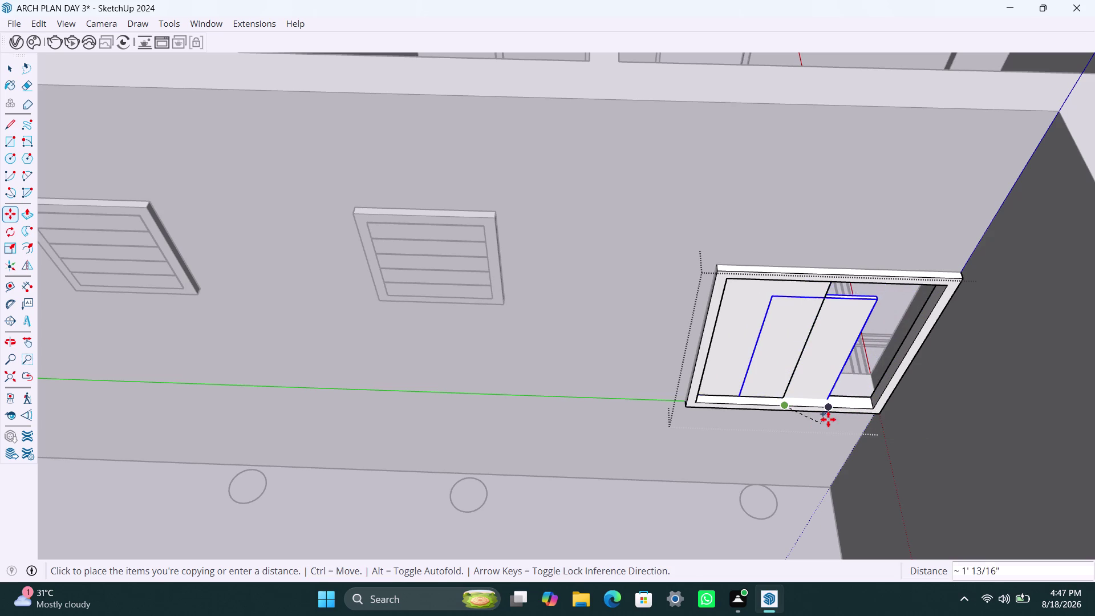
click(784, 397)
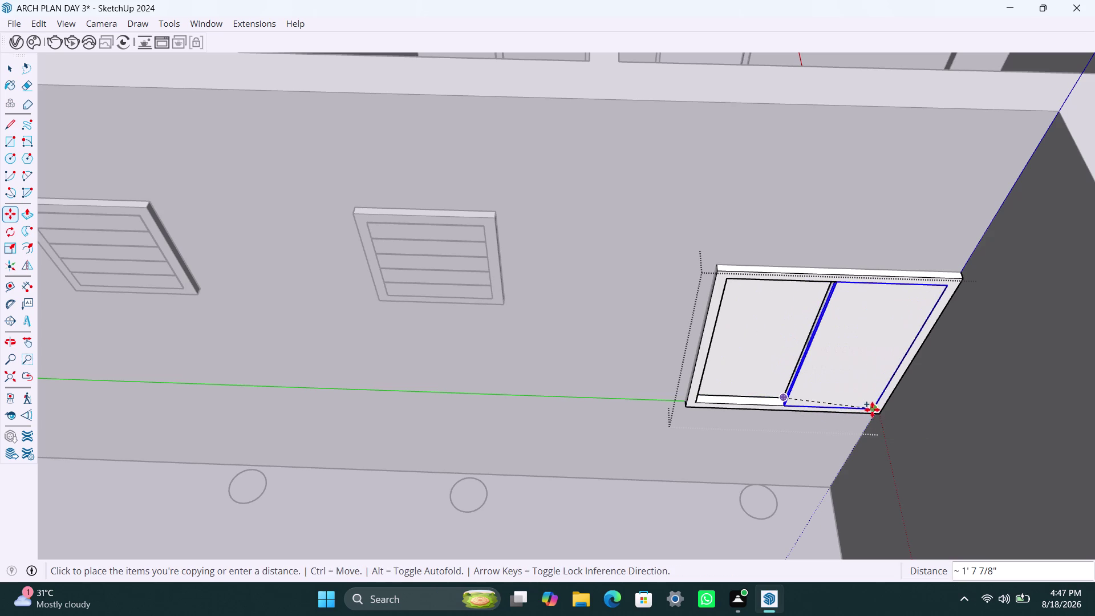
click(872, 409)
scroll(up, 3)
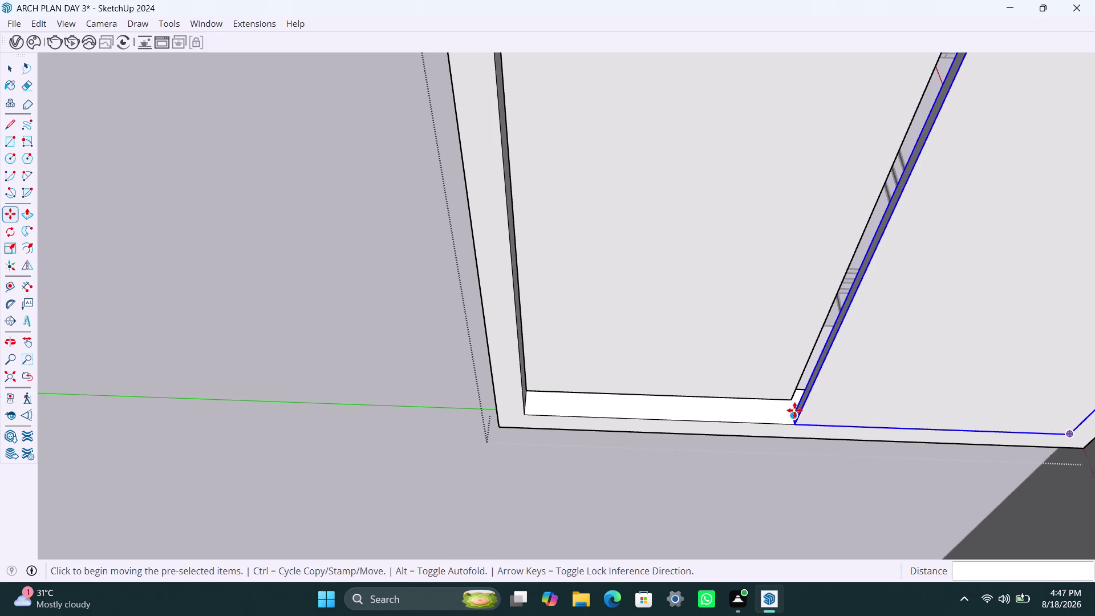
click(789, 412)
click(788, 396)
scroll(down, 3)
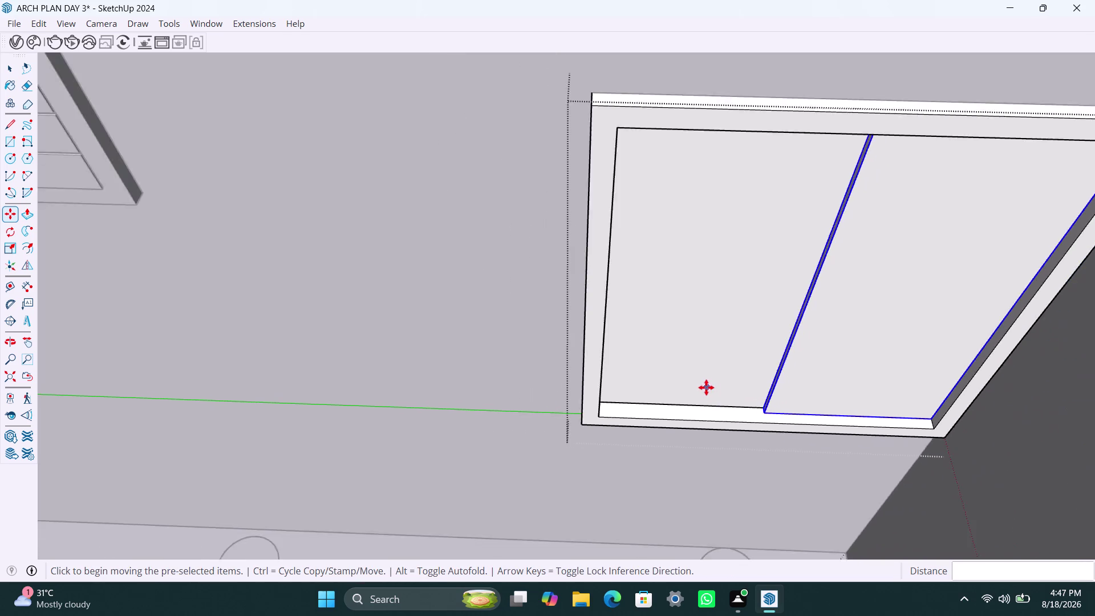
scroll(down, 3)
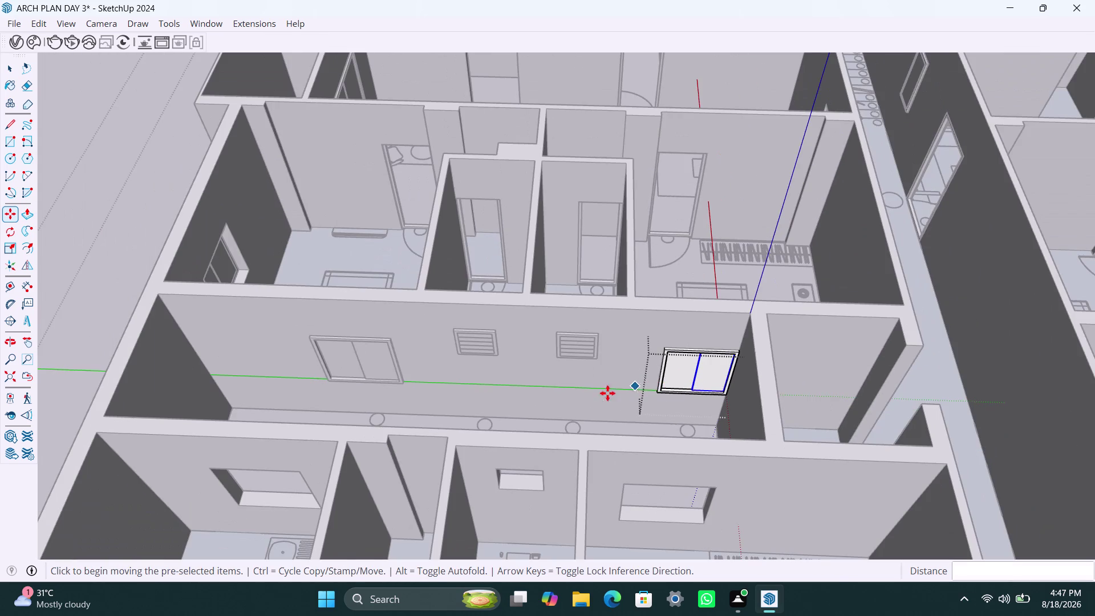
Zoom out and orbit over the whole floor plan toward the other apartment wing.
middle_drag(607, 393, 919, 408)
scroll(down, 3)
middle_drag(705, 412, 1029, 438)
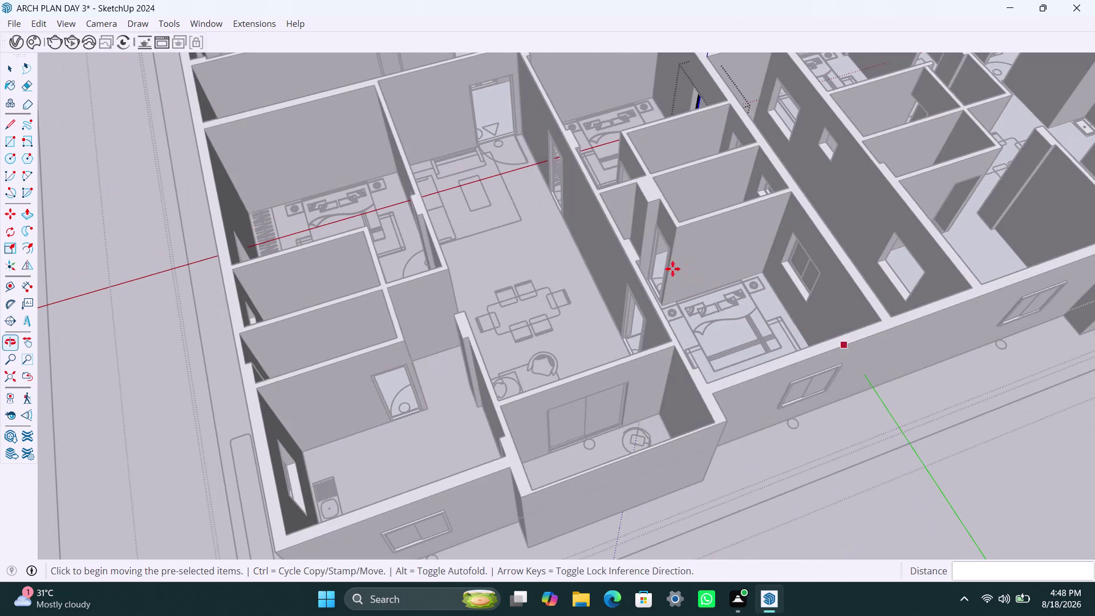
middle_drag(625, 279, 899, 303)
scroll(down, 3)
middle_drag(557, 266, 718, 343)
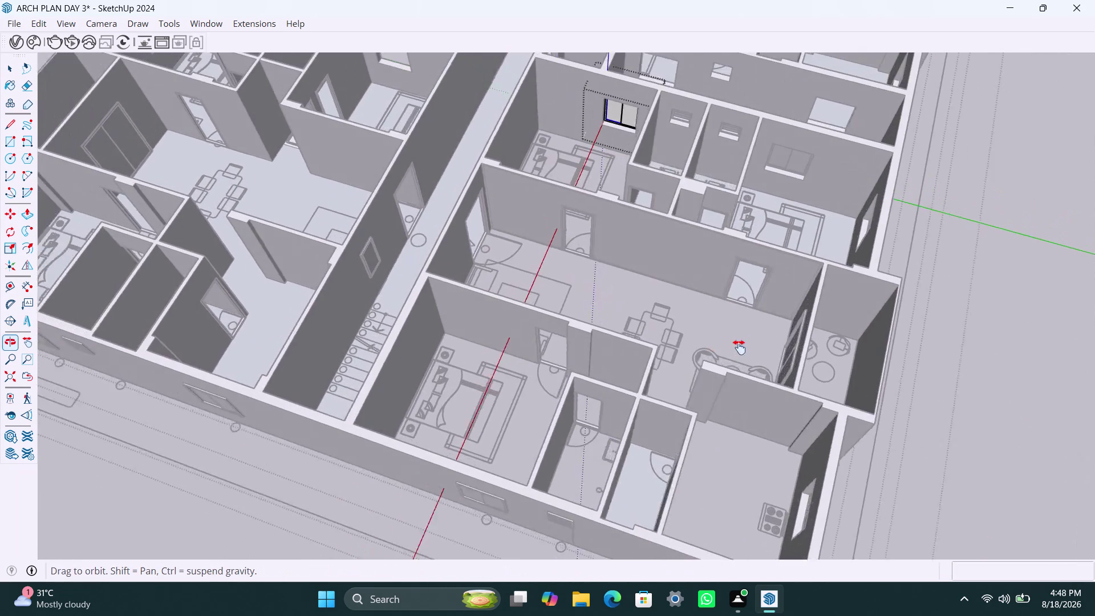
middle_drag(718, 343, 784, 363)
middle_drag(408, 166, 516, 170)
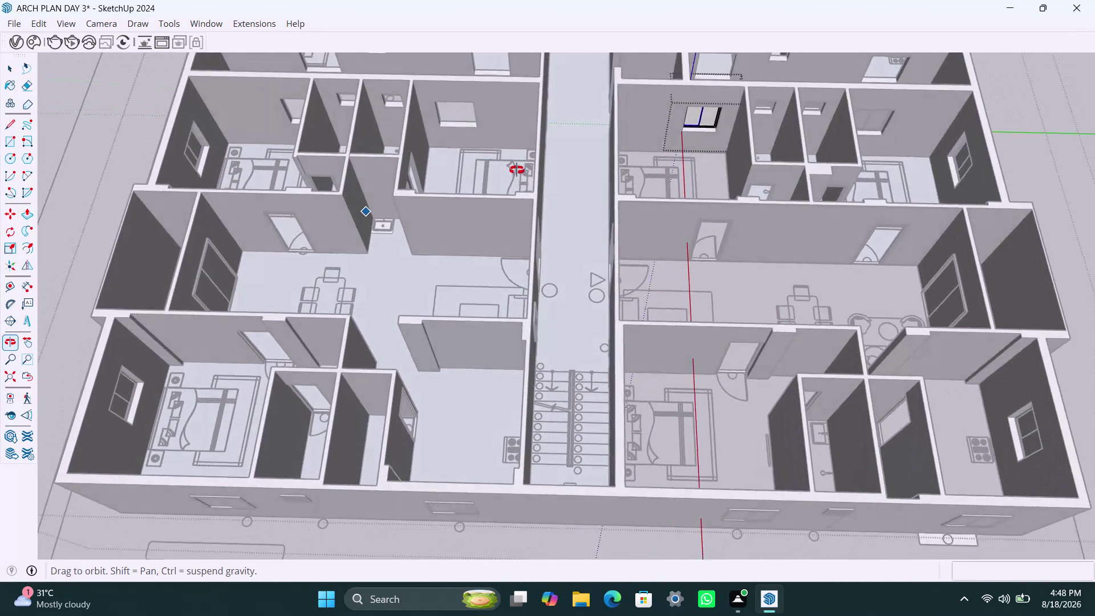
middle_drag(517, 170, 0, 231)
scroll(down, 3)
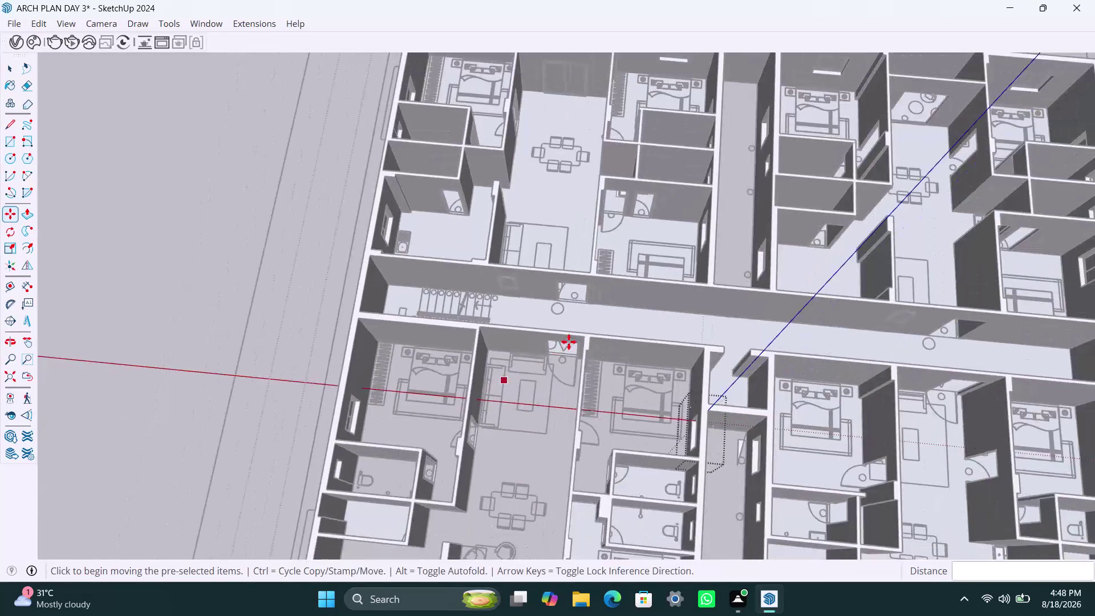
Orbit and zoom in to frame the long interior wall with four unfilled openings.
middle_drag(568, 341, 172, 268)
scroll(up, 3)
middle_drag(580, 410, 394, 411)
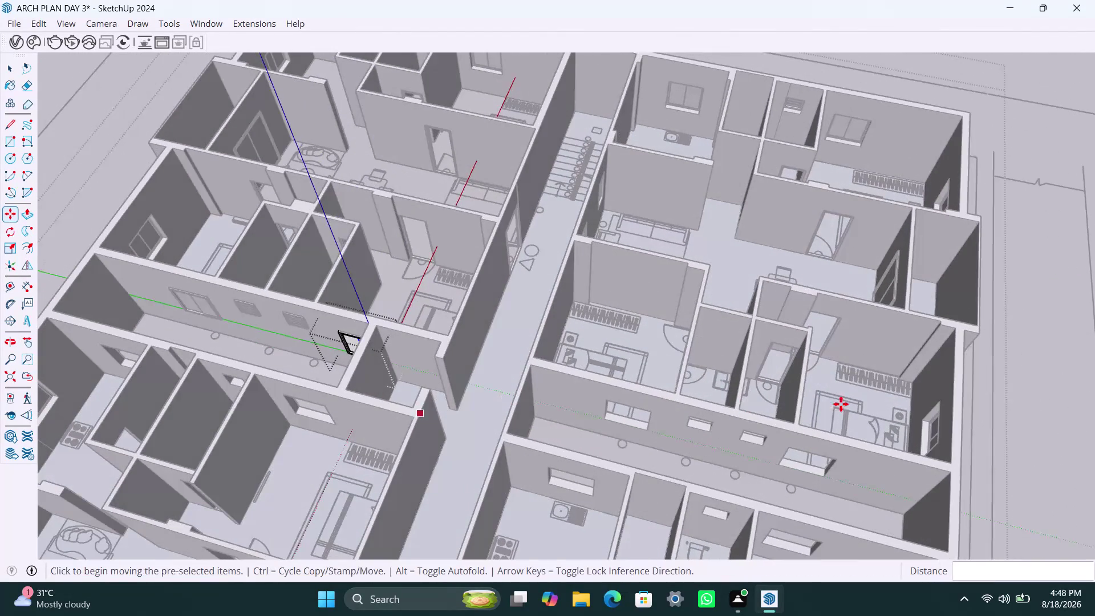
key(space)
click(1044, 388)
scroll(up, 3)
middle_drag(683, 460, 790, 438)
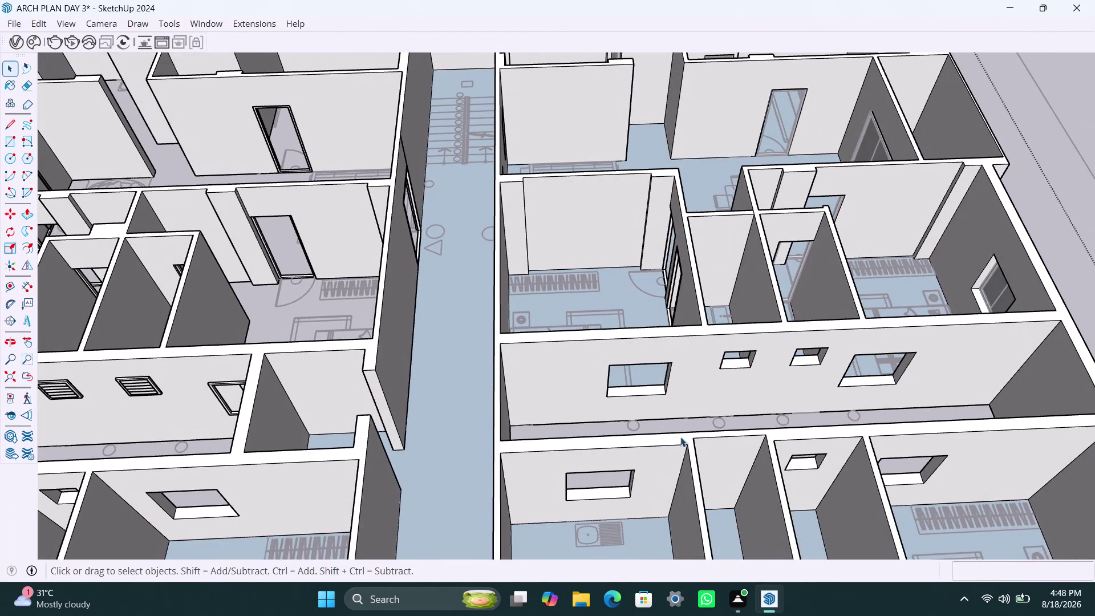
middle_drag(642, 431, 545, 425)
scroll(up, 3)
middle_drag(510, 374, 495, 352)
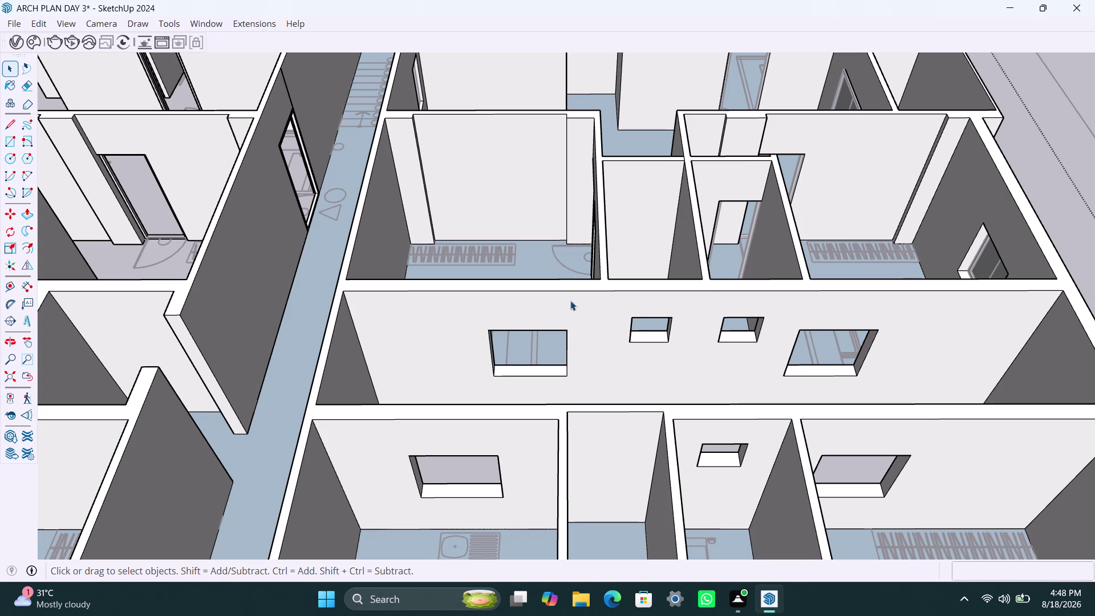
Draw a rectangle over the left wall opening and make it a group.
key(r)
click(489, 328)
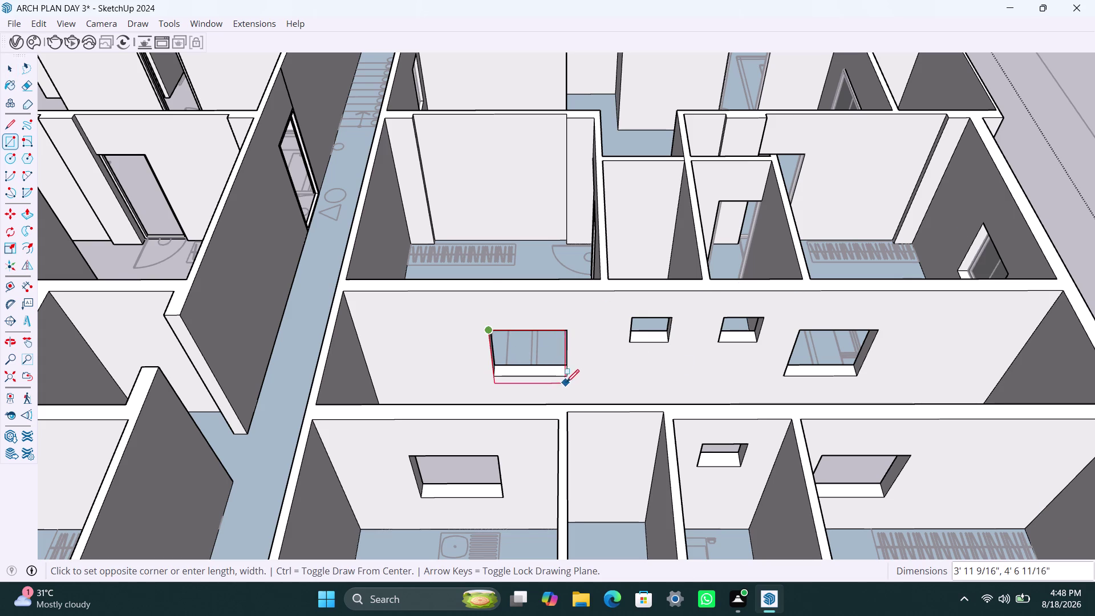
click(566, 377)
key(space)
double_click(549, 356)
right_click(549, 355)
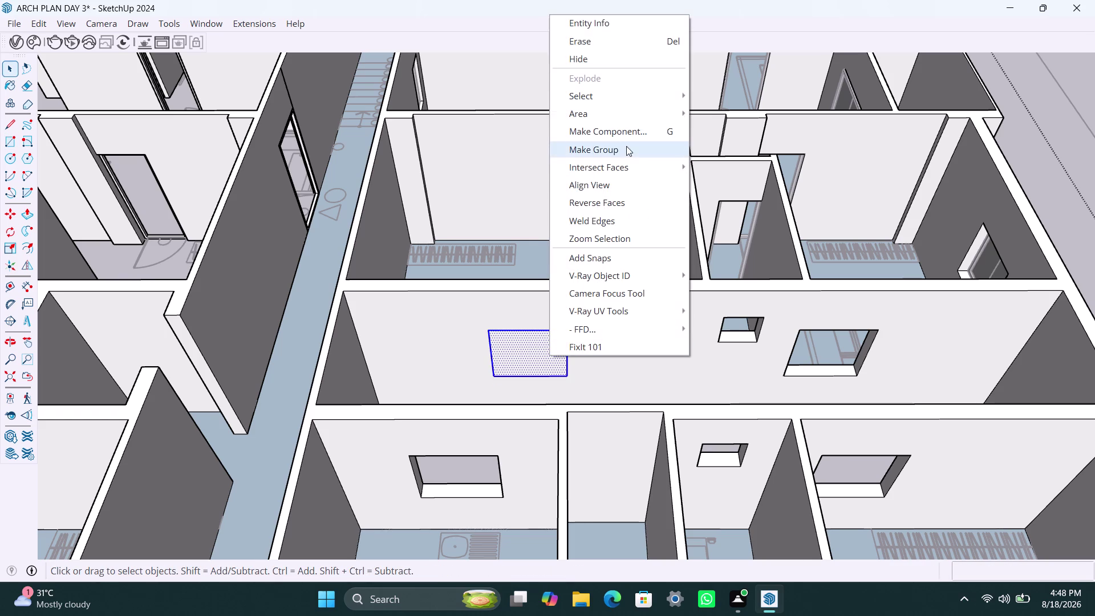
click(626, 146)
double_click(548, 350)
click(547, 350)
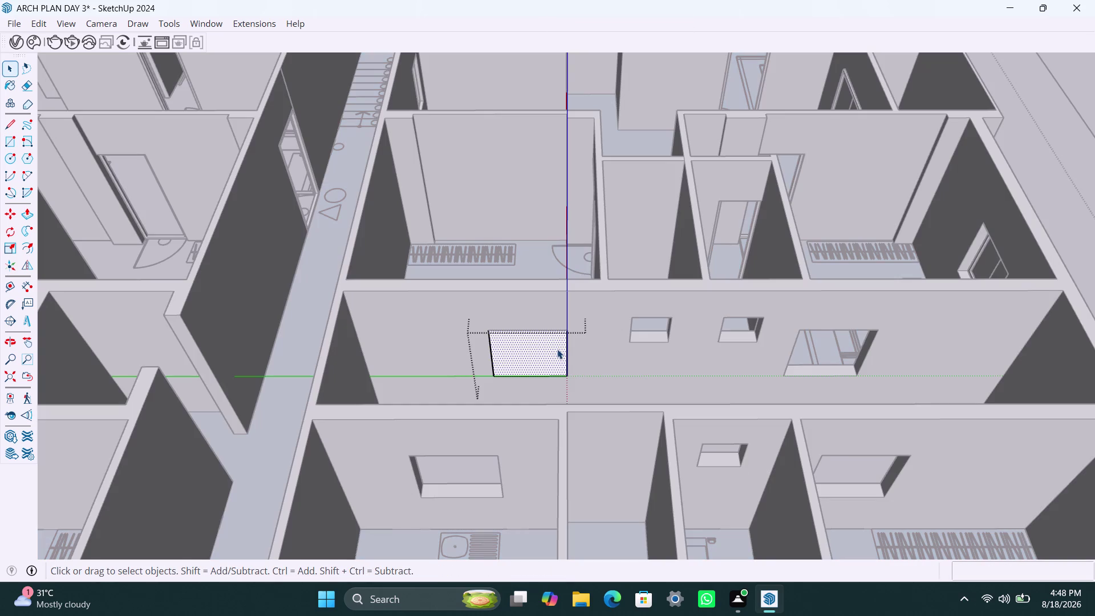
Offset the rectangle 2" inward and delete the centre, leaving a frame ring.
key(f)
click(527, 354)
text(2)
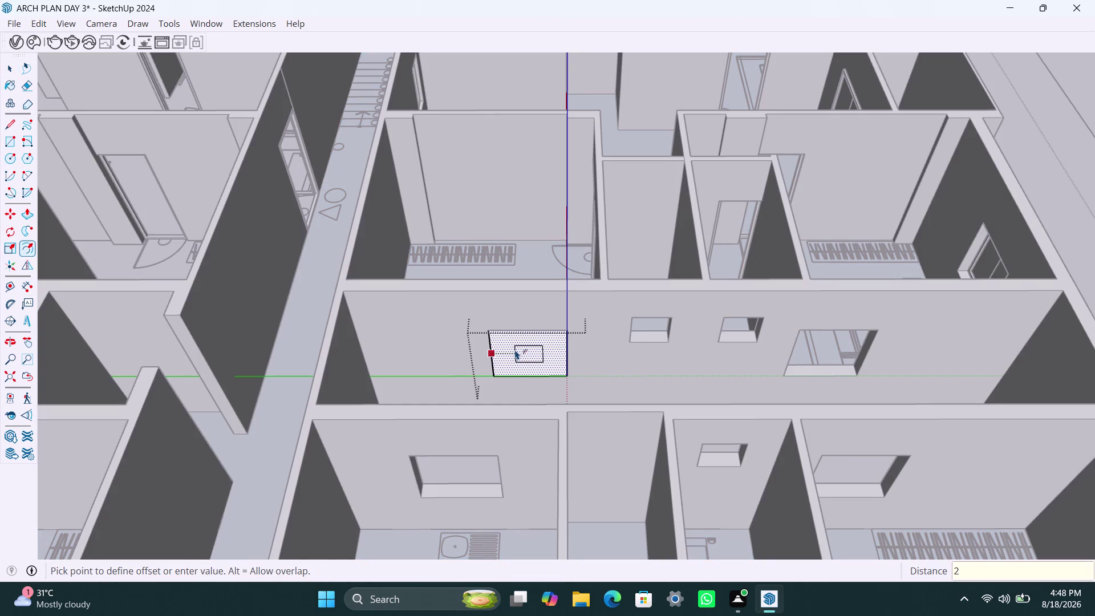
text(")
key(Return)
key(space)
click(530, 351)
key(Delete)
Push/Pull the frame ring to a depth of 1.5".
scroll(up, 3)
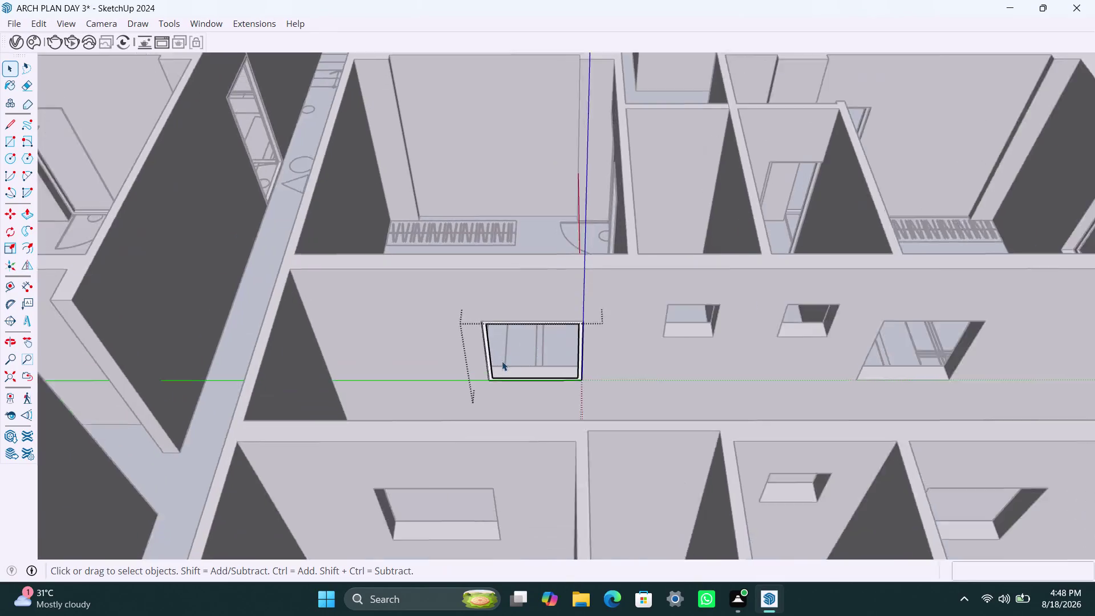
scroll(up, 3)
click(481, 361)
key(p)
click(480, 361)
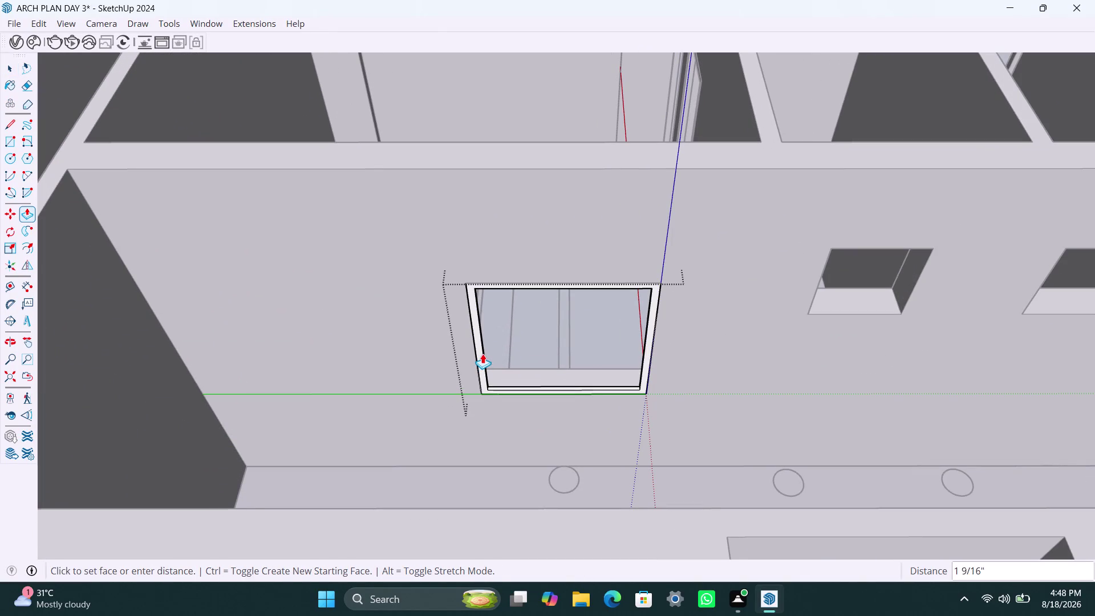
text(1,)
key(BackSpace)
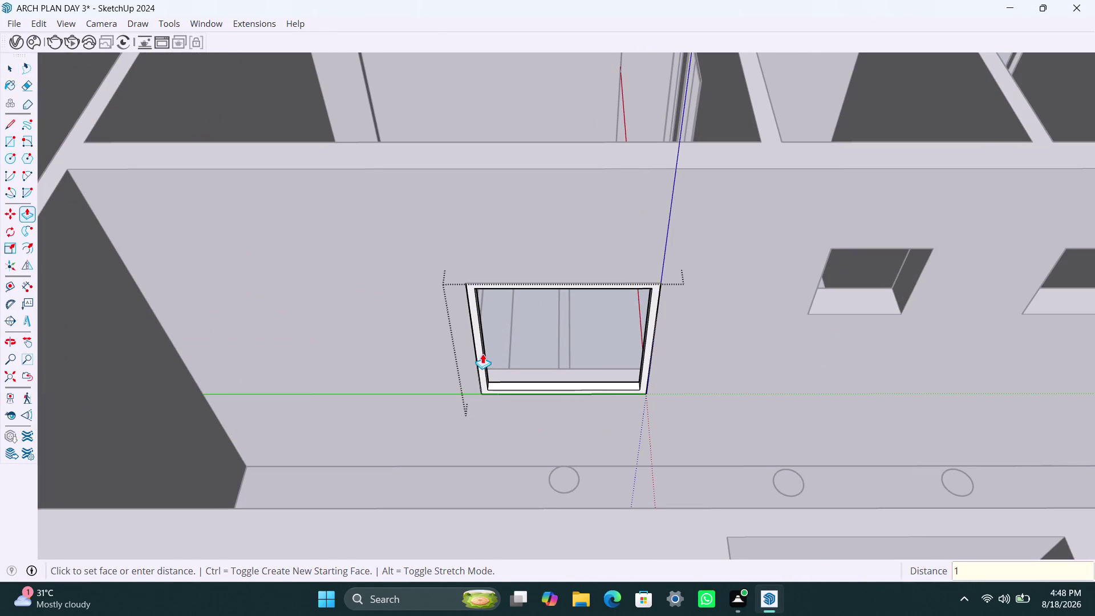
text(.5")
key(Return)
click(482, 354)
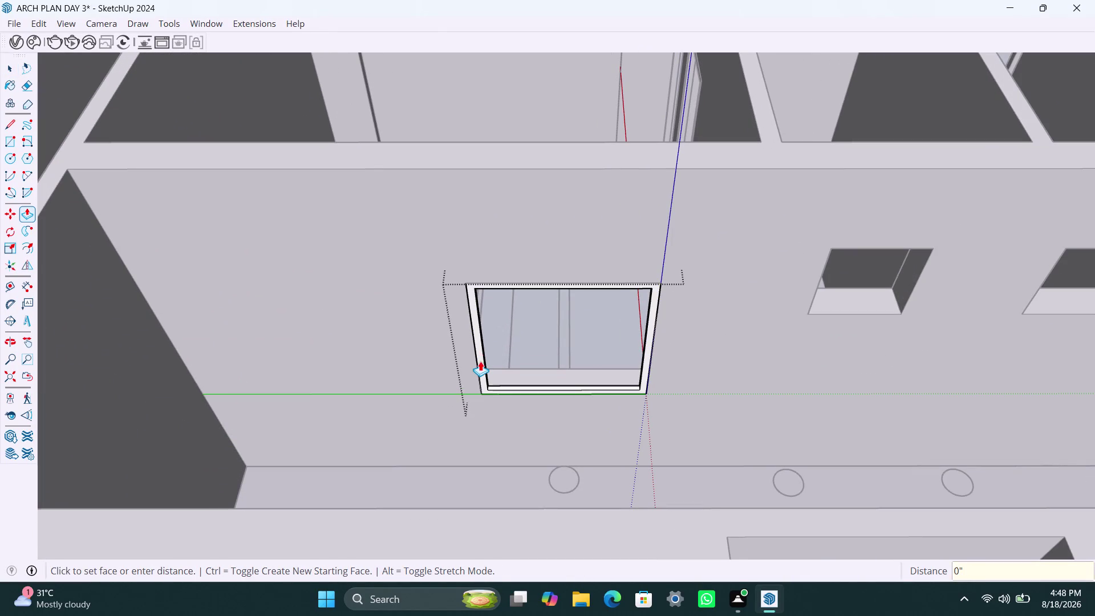
text(1.5)
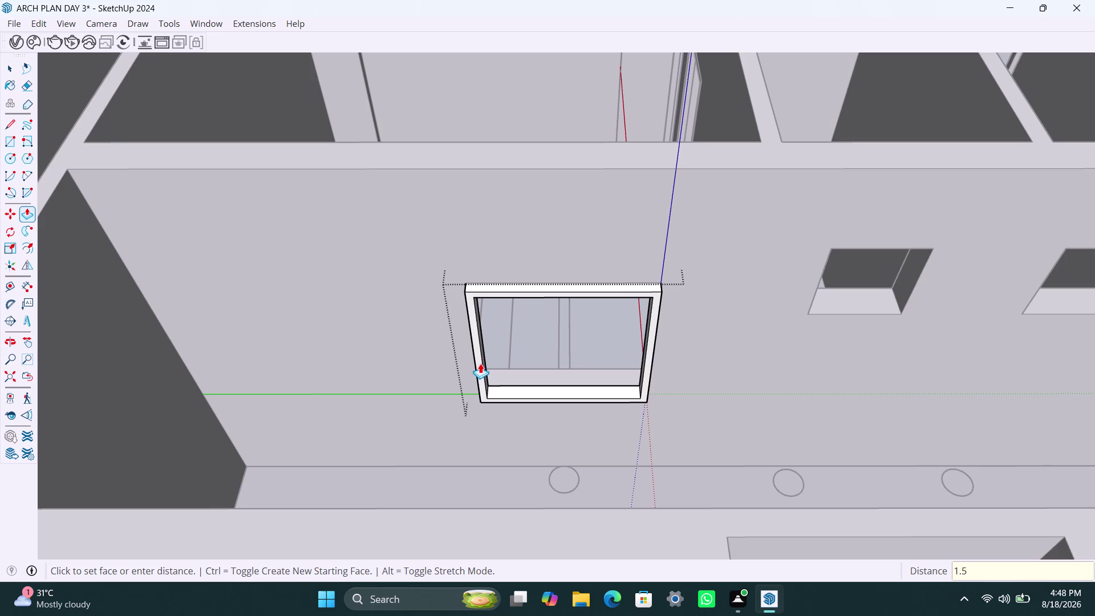
key(shift+quotedbl)
key(Return)
key(space)
Draw a half-width panel rectangle inside the frame and make it a group.
key(r)
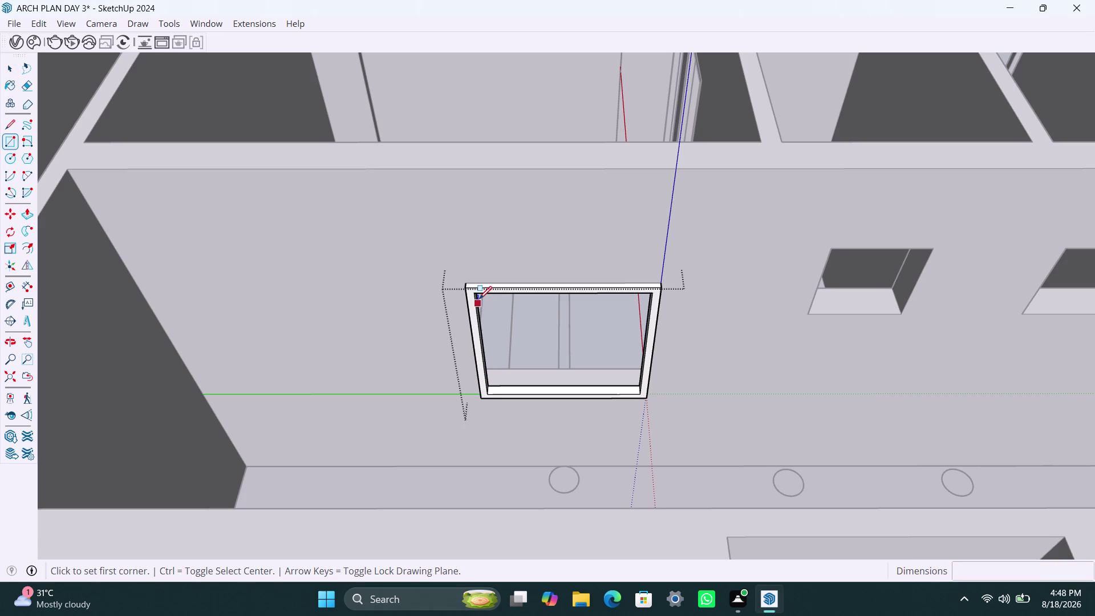
click(478, 296)
click(557, 397)
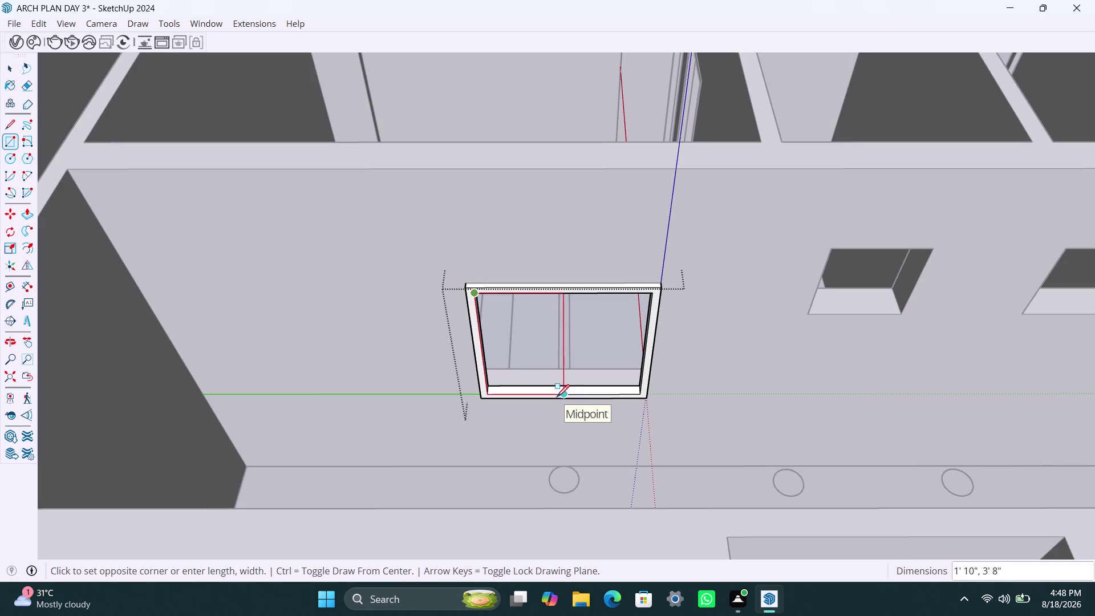
key(space)
click(576, 377)
key(Delete)
double_click(545, 364)
right_click(543, 362)
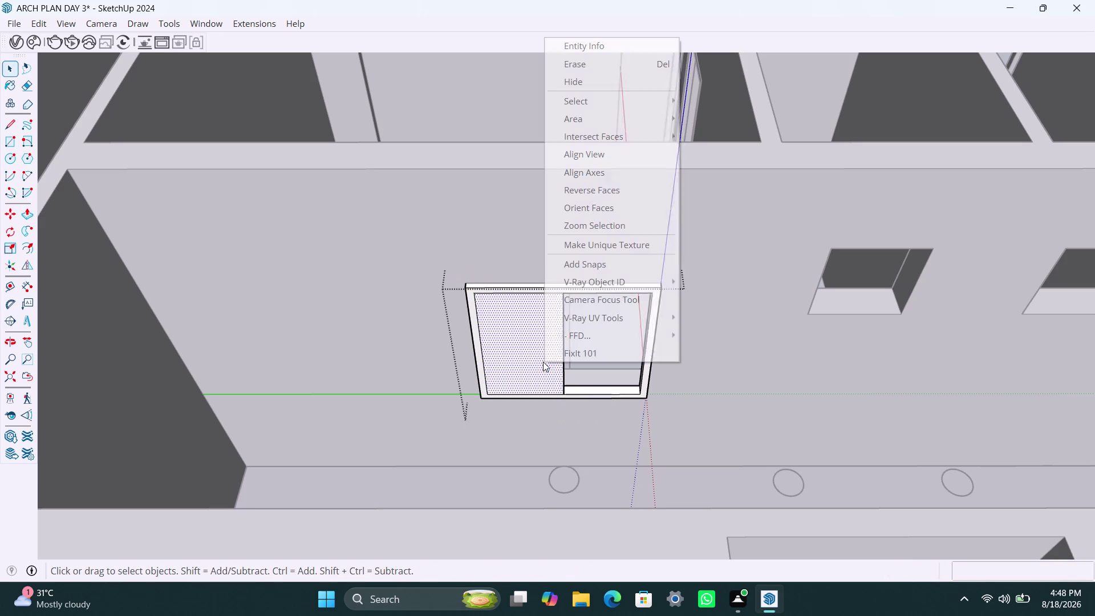
triple_click(528, 377)
right_click(527, 374)
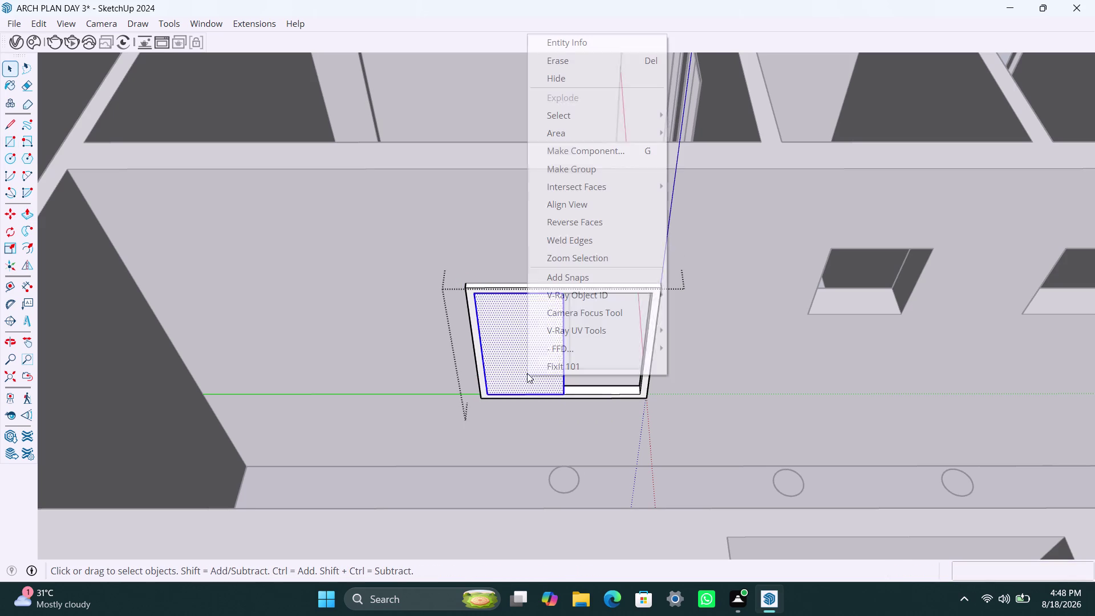
click(595, 167)
Push/Pull the left panel to an 18 mm thickness.
triple_click(535, 342)
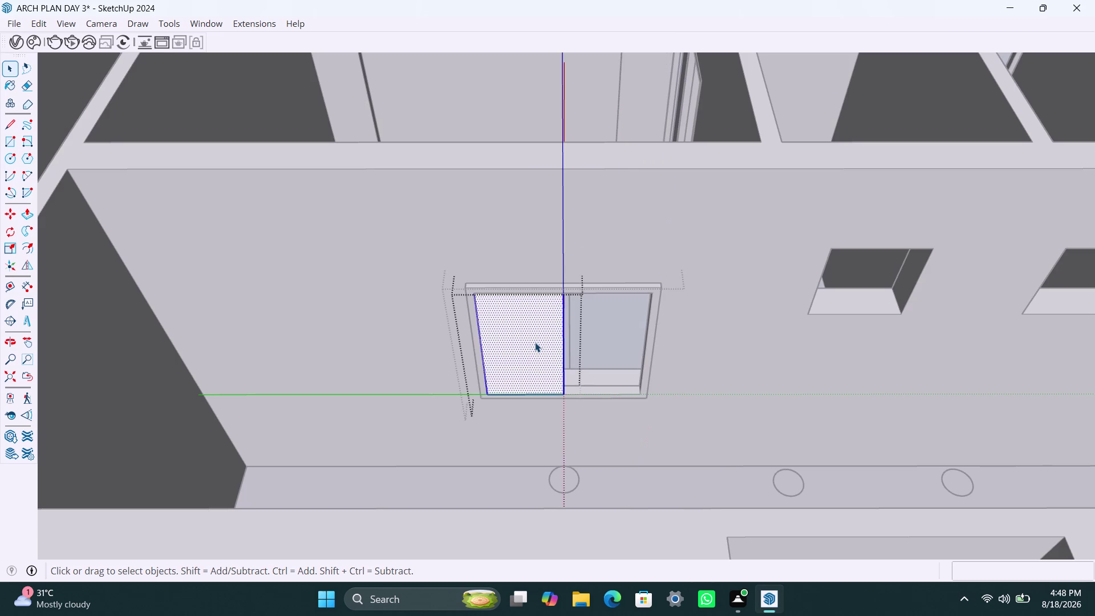
key(p)
click(535, 342)
text(18)
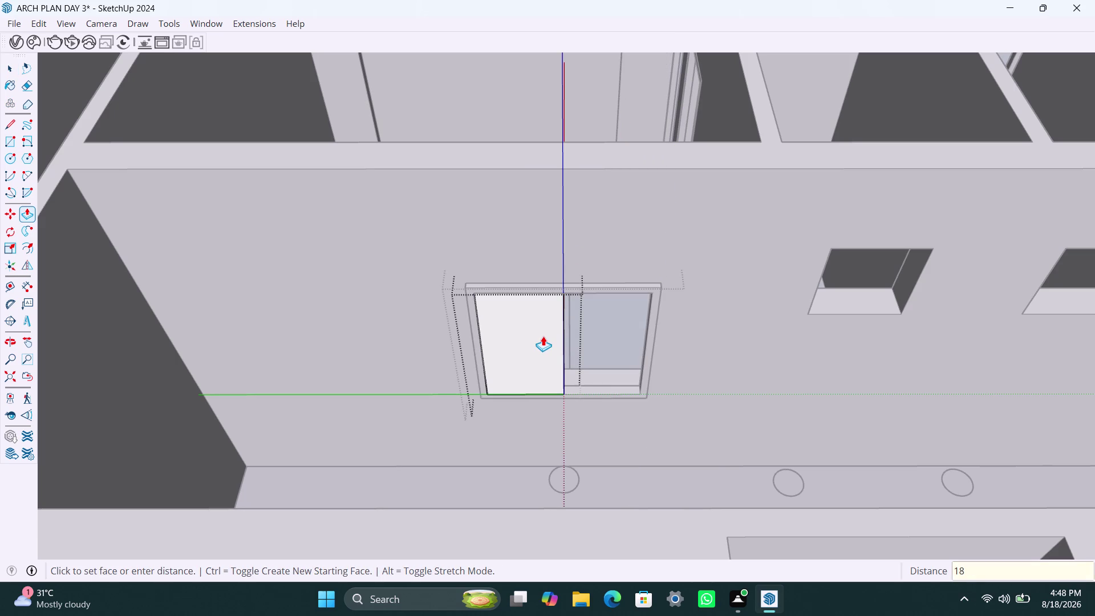
text(mm)
key(Return)
key(space)
click(730, 382)
scroll(up, 3)
click(549, 385)
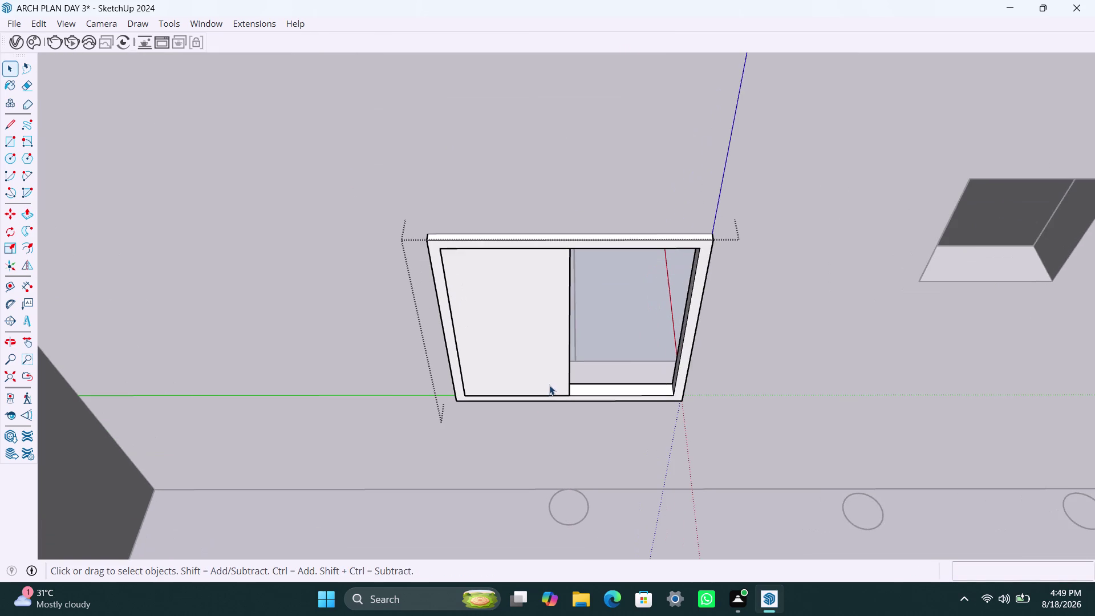
Copy the left sliding panel into the frame's right half.
key(m)
click(570, 390)
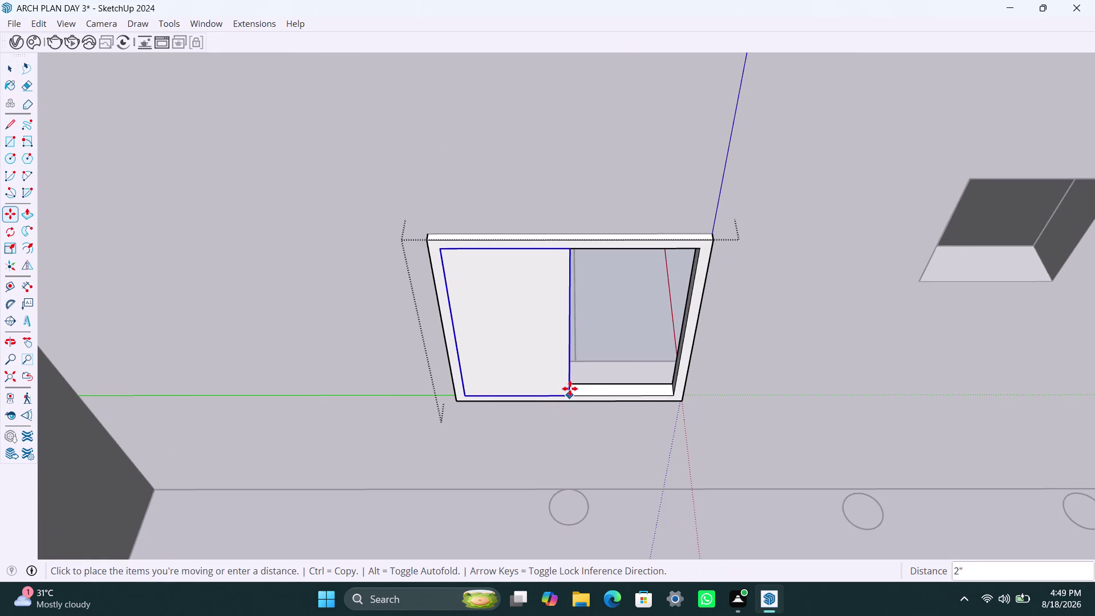
click(570, 387)
key(m)
click(573, 387)
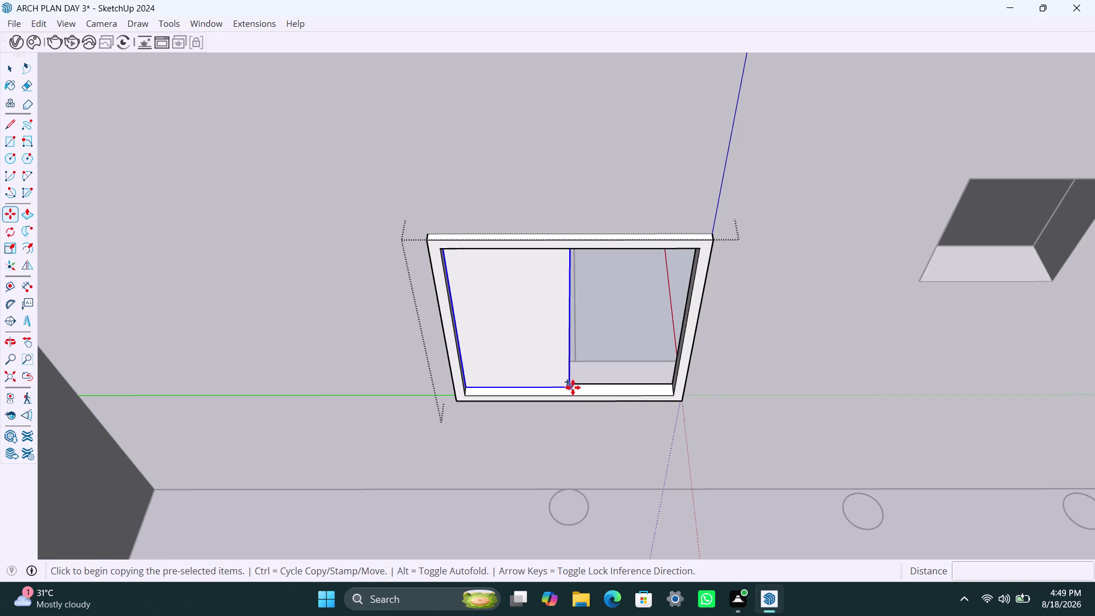
click(673, 395)
Move the right panel so its corner snaps onto the frame endpoint.
scroll(up, 3)
middle_drag(569, 396, 577, 402)
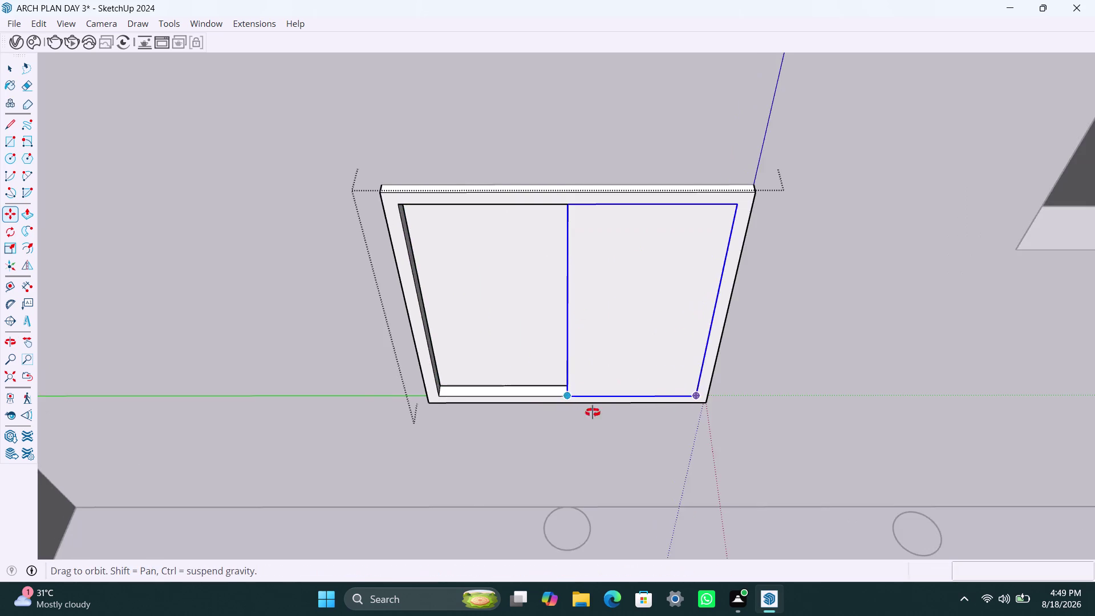
middle_drag(576, 401, 667, 434)
scroll(up, 3)
scroll(up, 3)
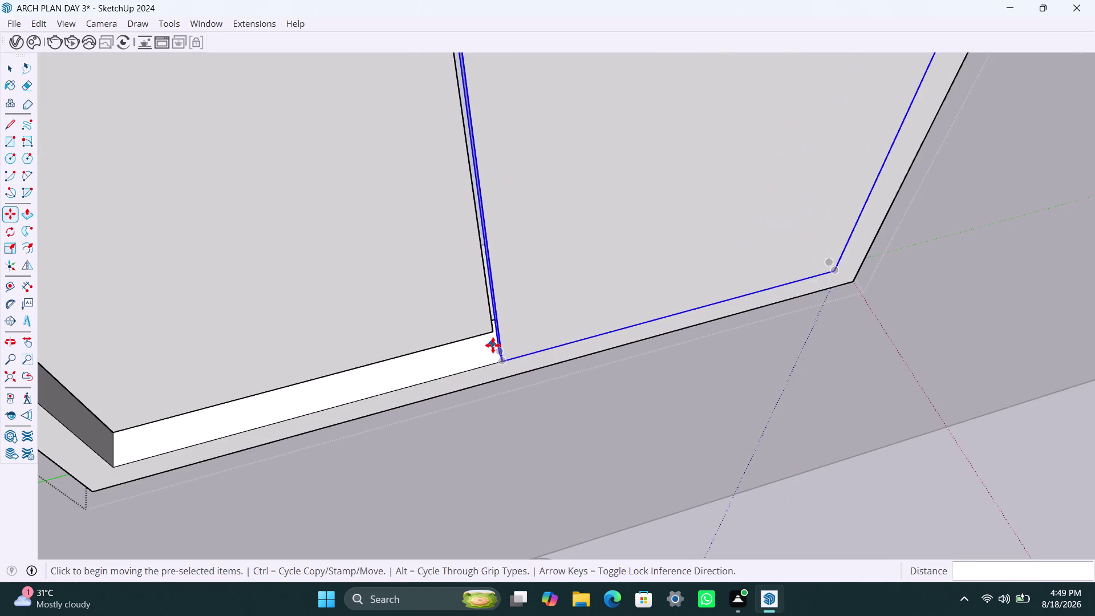
click(495, 346)
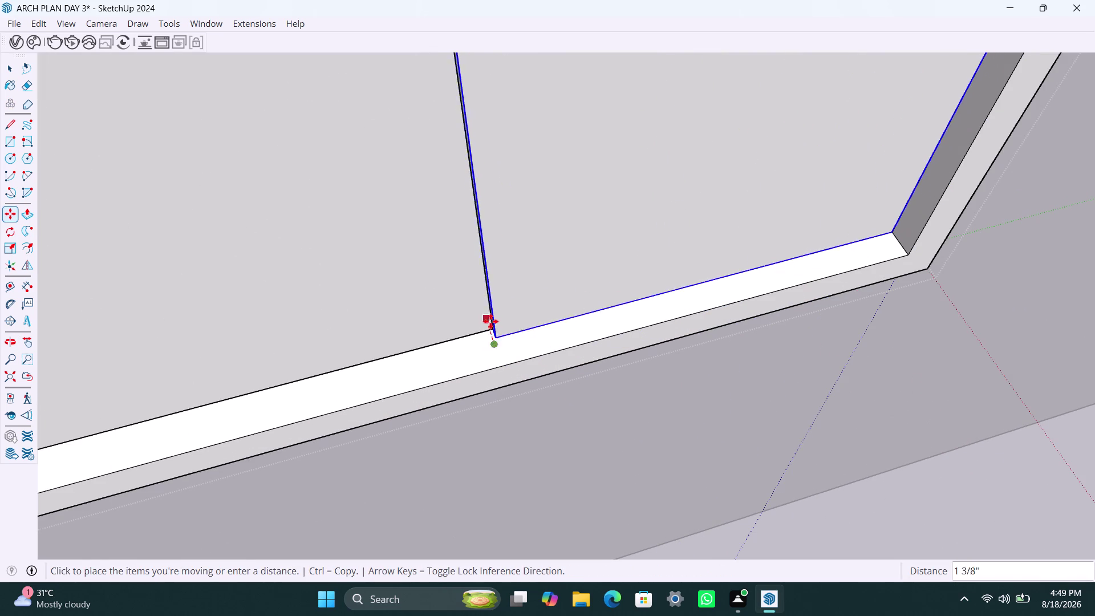
key(Escape)
scroll(up, 3)
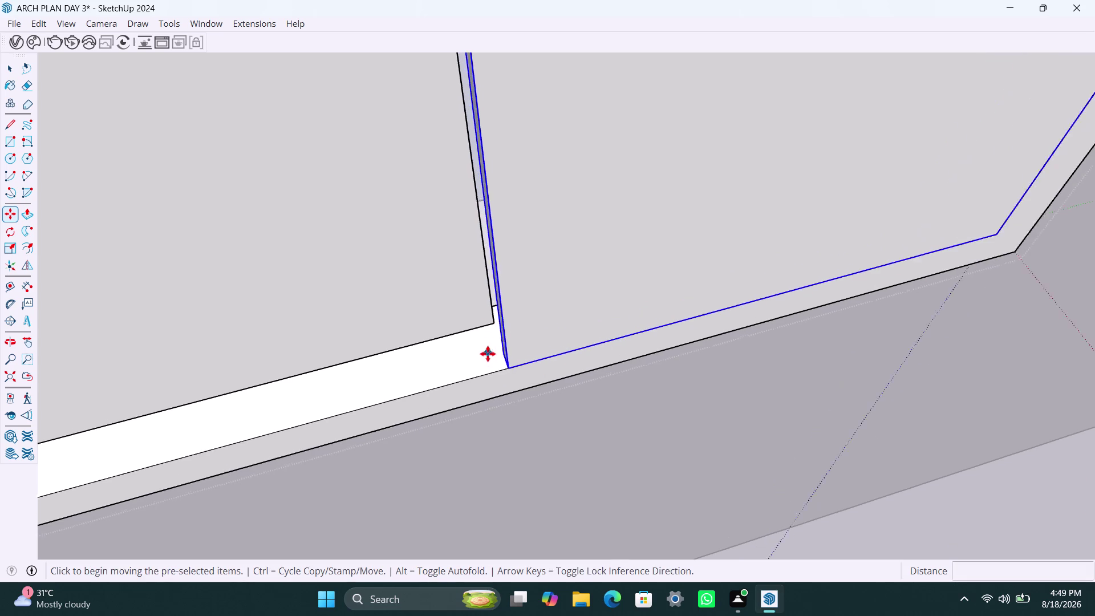
middle_drag(488, 355, 518, 364)
click(501, 358)
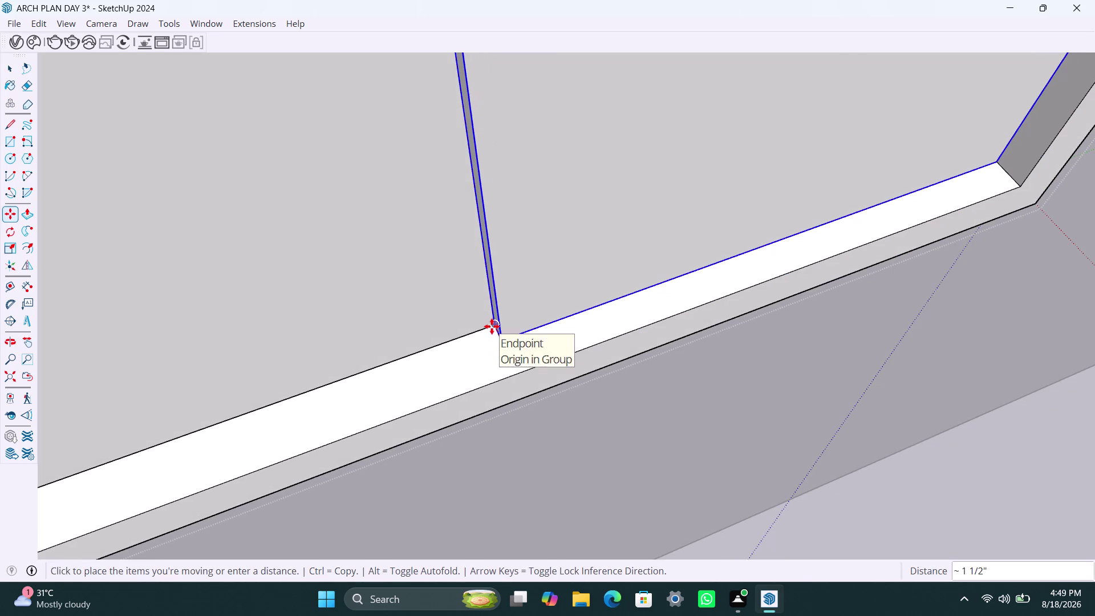
click(492, 326)
scroll(down, 3)
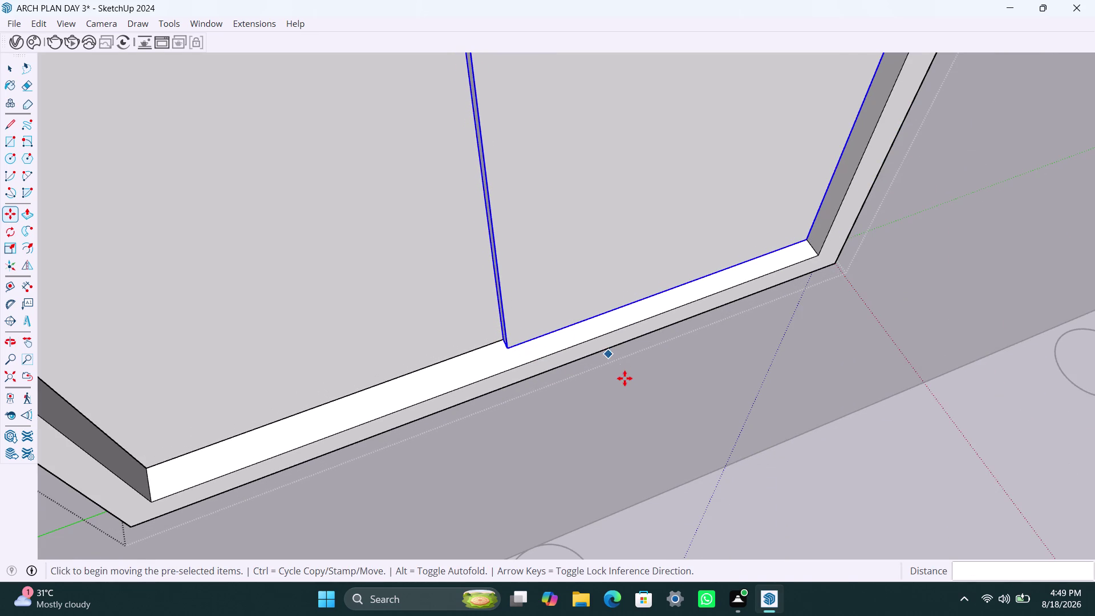
key(space)
scroll(down, 3)
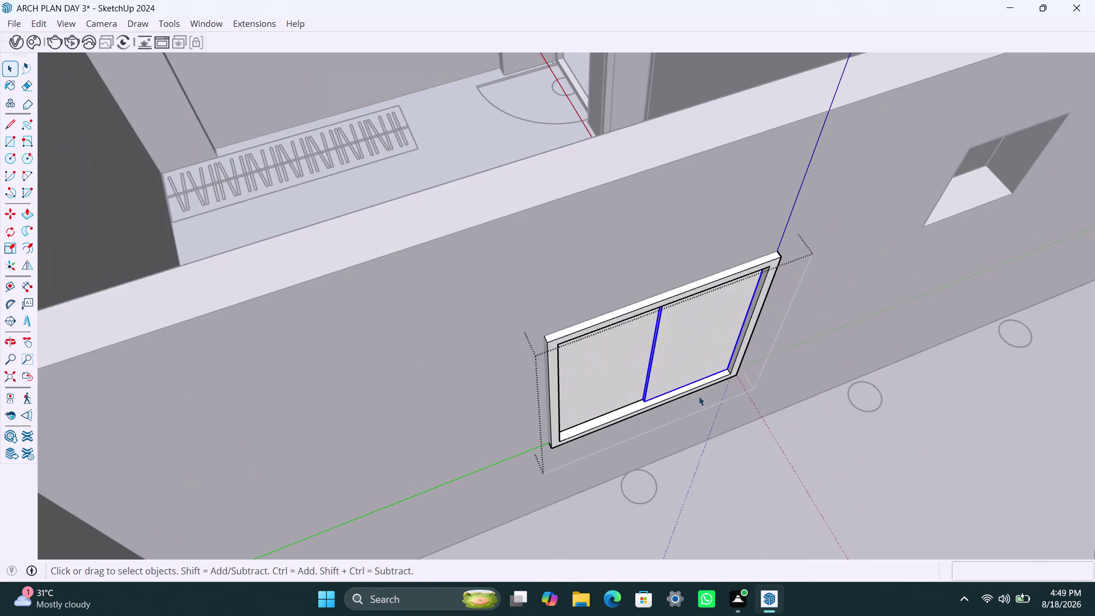
middle_drag(698, 396, 586, 365)
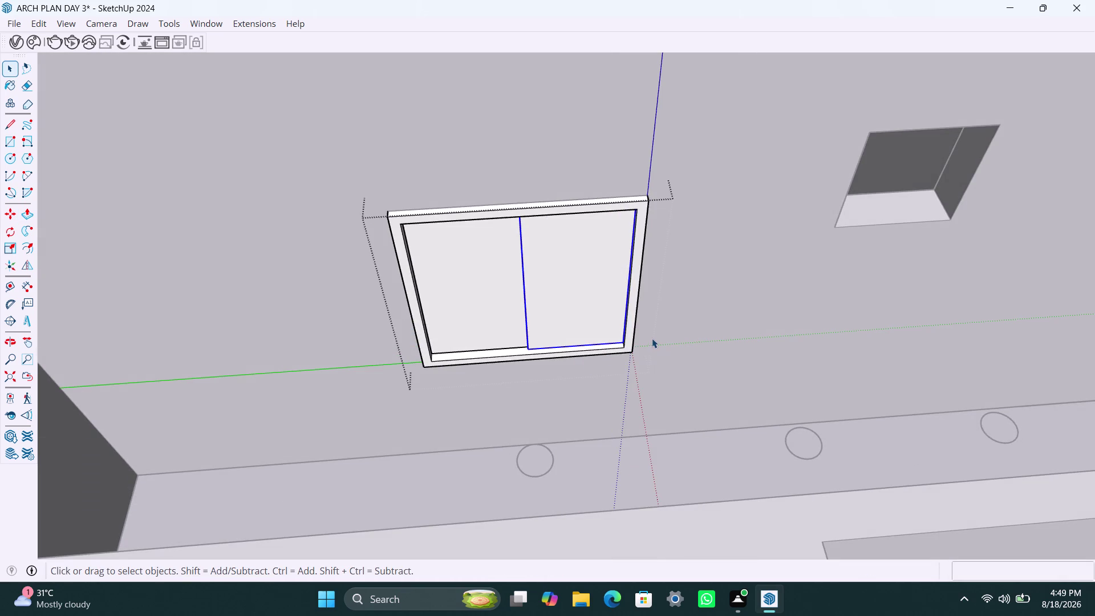
Select the finished window and copy it to another opening along the wall.
click(653, 338)
click(736, 259)
click(633, 313)
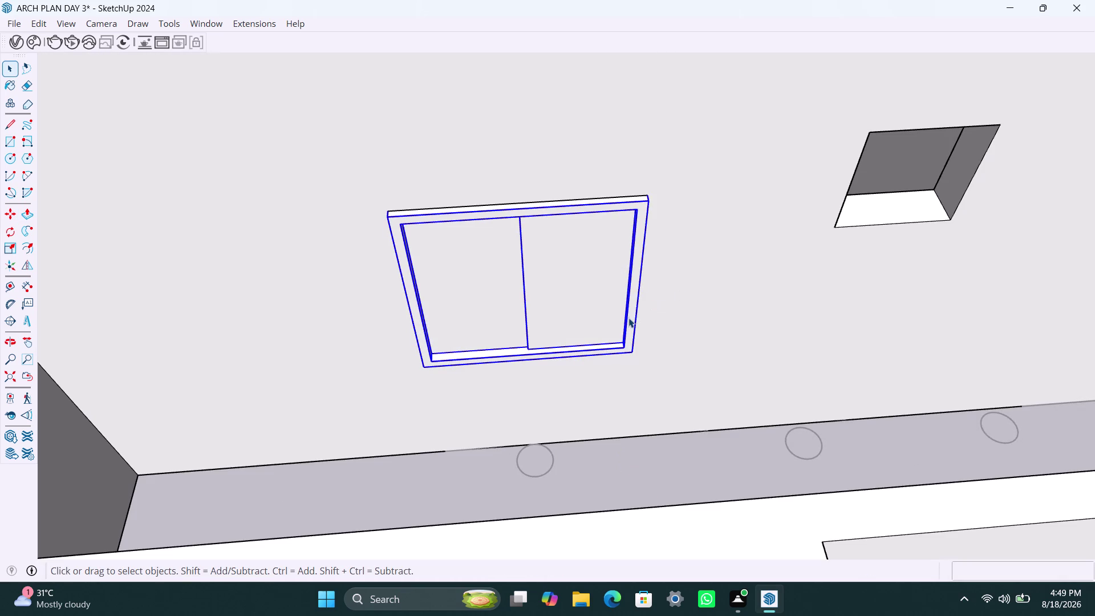
key(m)
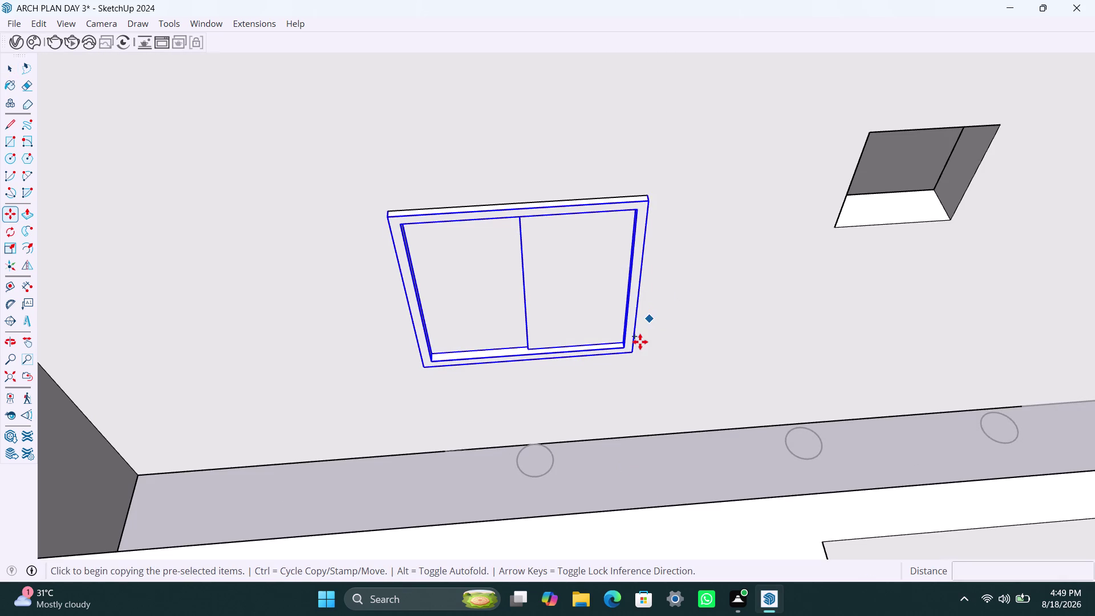
click(636, 353)
scroll(down, 3)
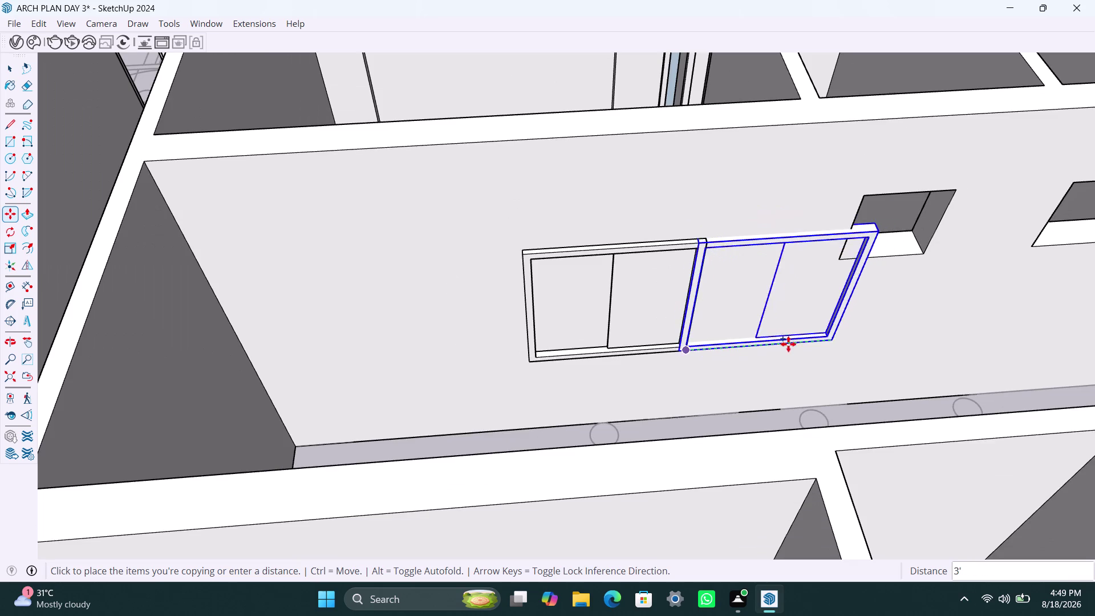
scroll(down, 3)
scroll(down, 3)
scroll(down, 3)
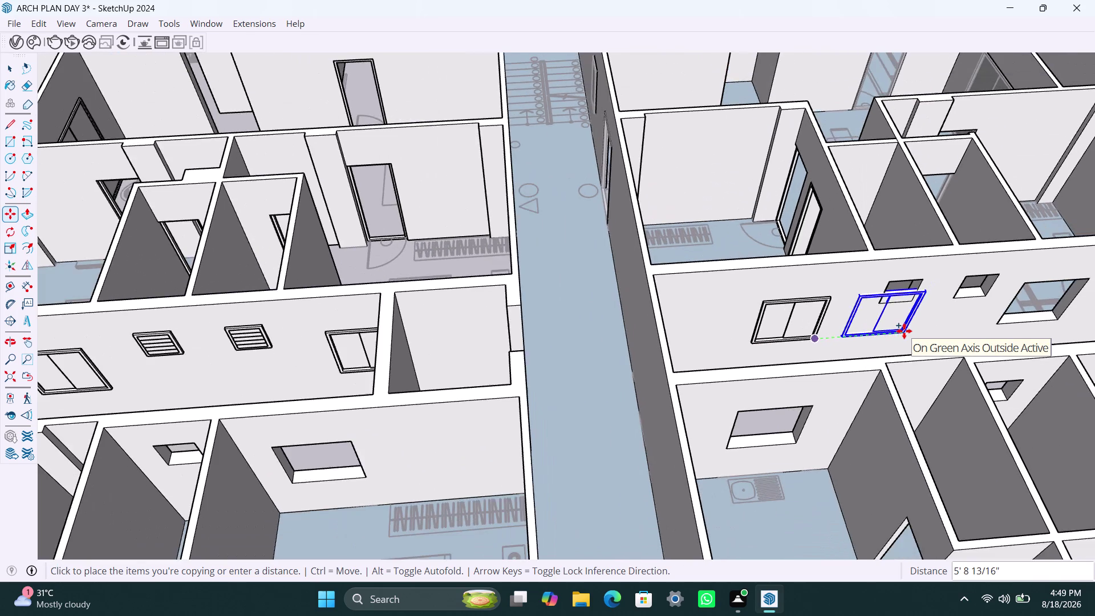
middle_drag(903, 331, 734, 343)
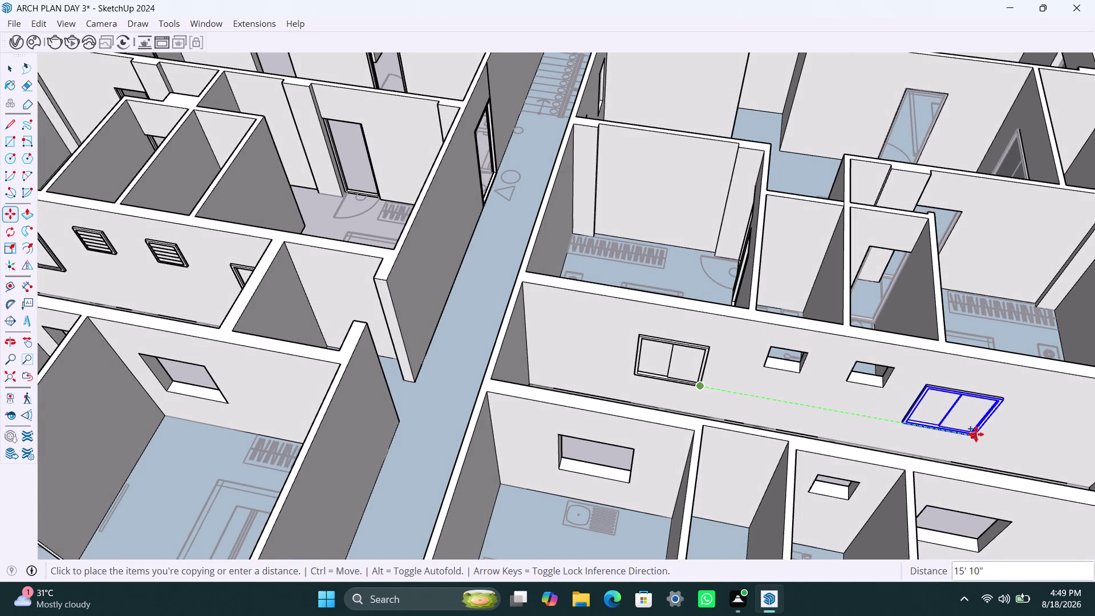
click(976, 434)
key(space)
Draw a rectangle over the empty small opening and group it.
scroll(down, 3)
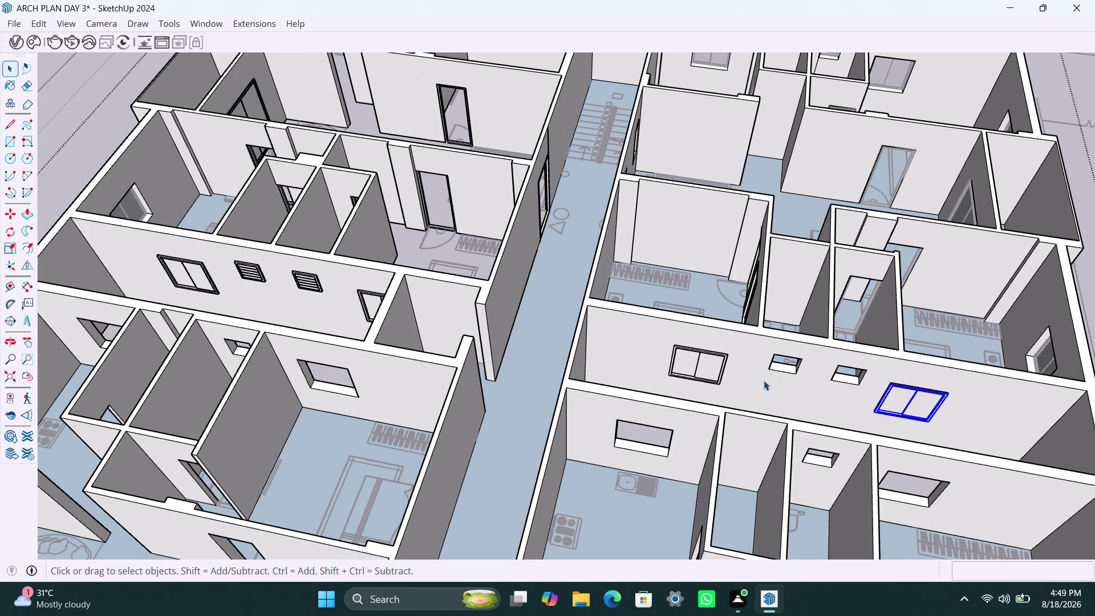
middle_drag(764, 381, 726, 405)
scroll(up, 3)
middle_drag(725, 414, 801, 411)
scroll(up, 3)
middle_drag(786, 370, 778, 342)
scroll(up, 3)
key(r)
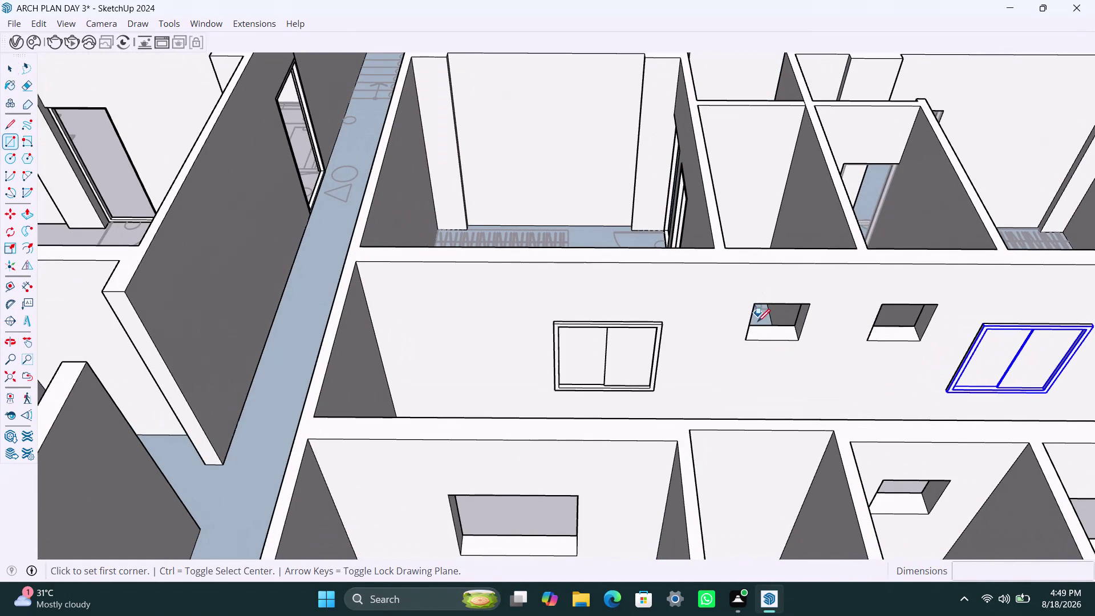
click(756, 304)
click(802, 341)
key(space)
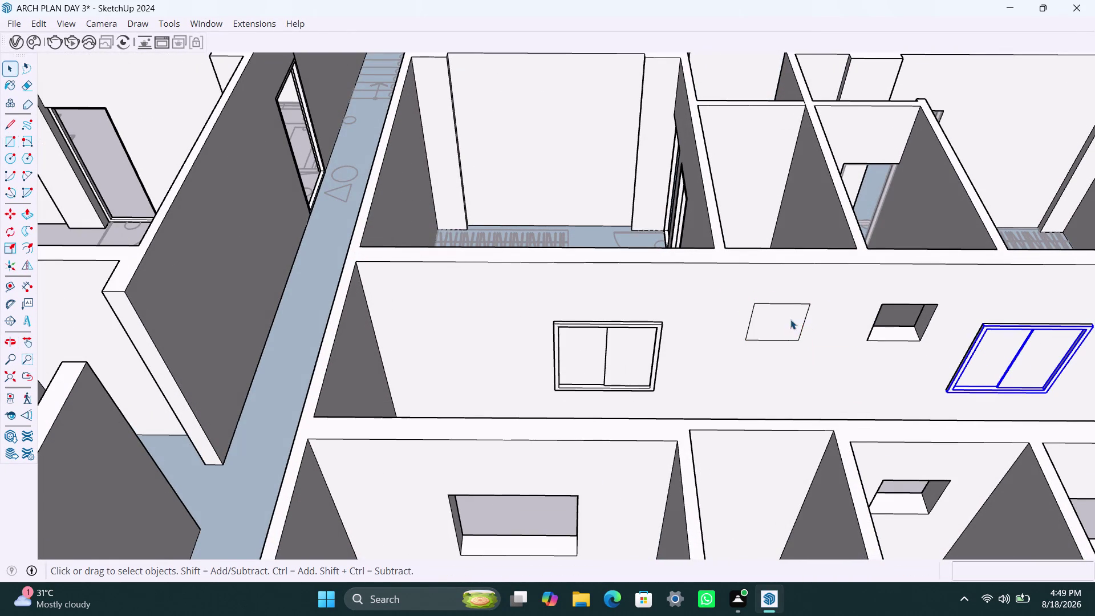
double_click(791, 320)
right_click(791, 319)
click(835, 134)
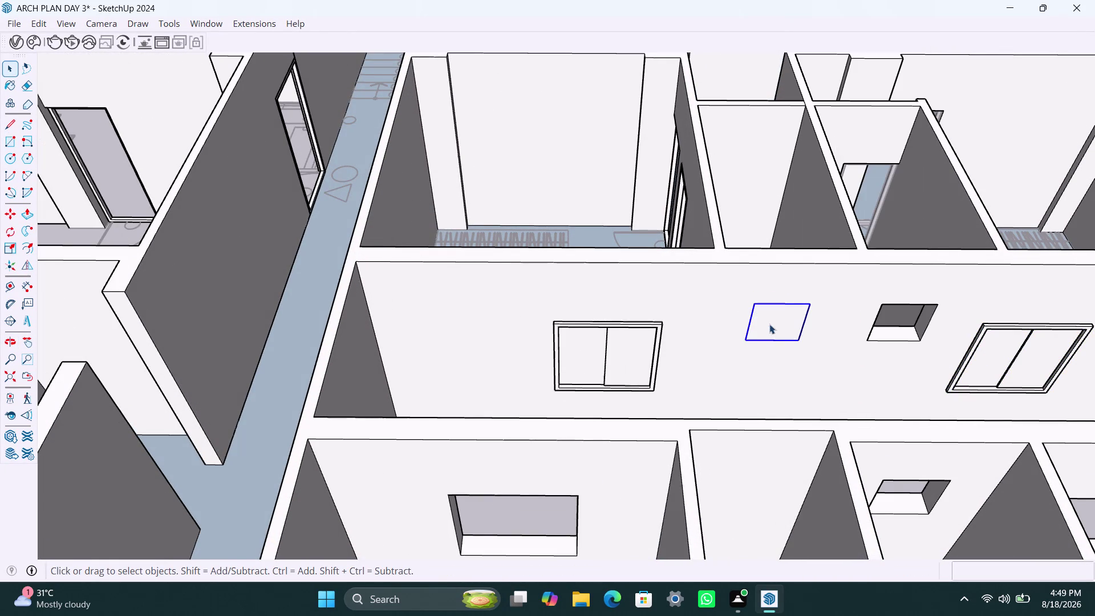
Offset the vent face 2" inward and delete the inner face to form a frame.
triple_click(769, 324)
key(f)
click(769, 324)
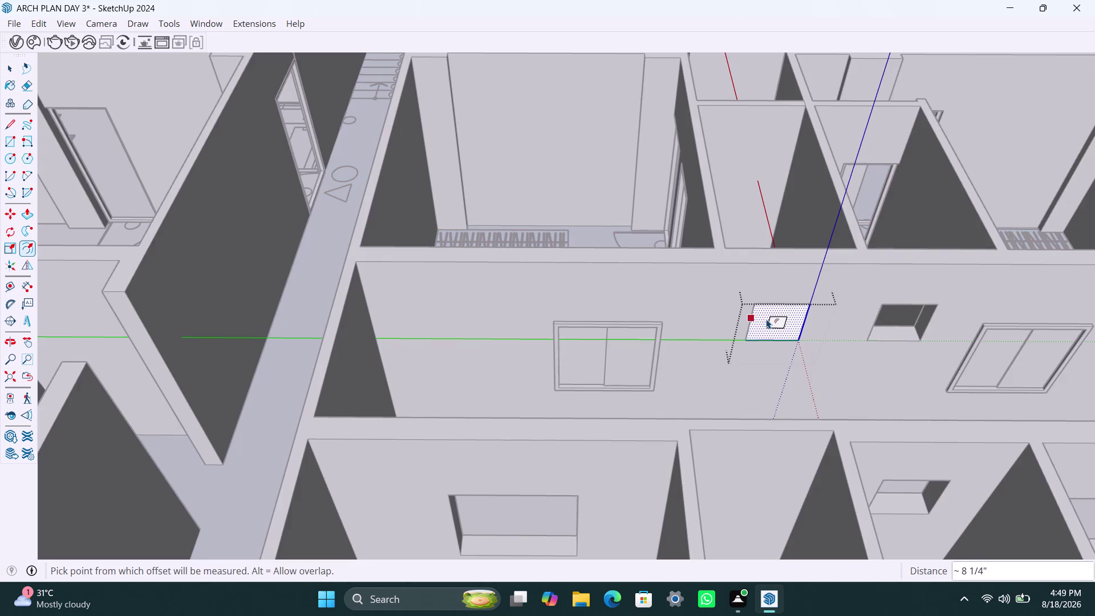
key(2)
key(shift+quotedbl)
key(Return)
key(space)
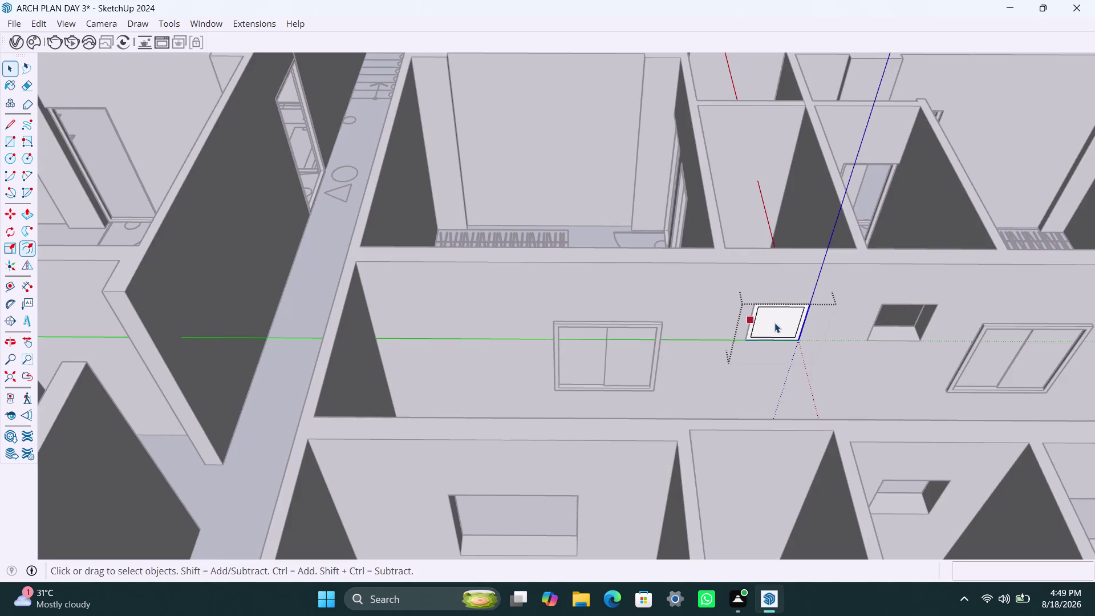
click(775, 323)
key(Delete)
scroll(up, 3)
middle_drag(762, 319, 773, 295)
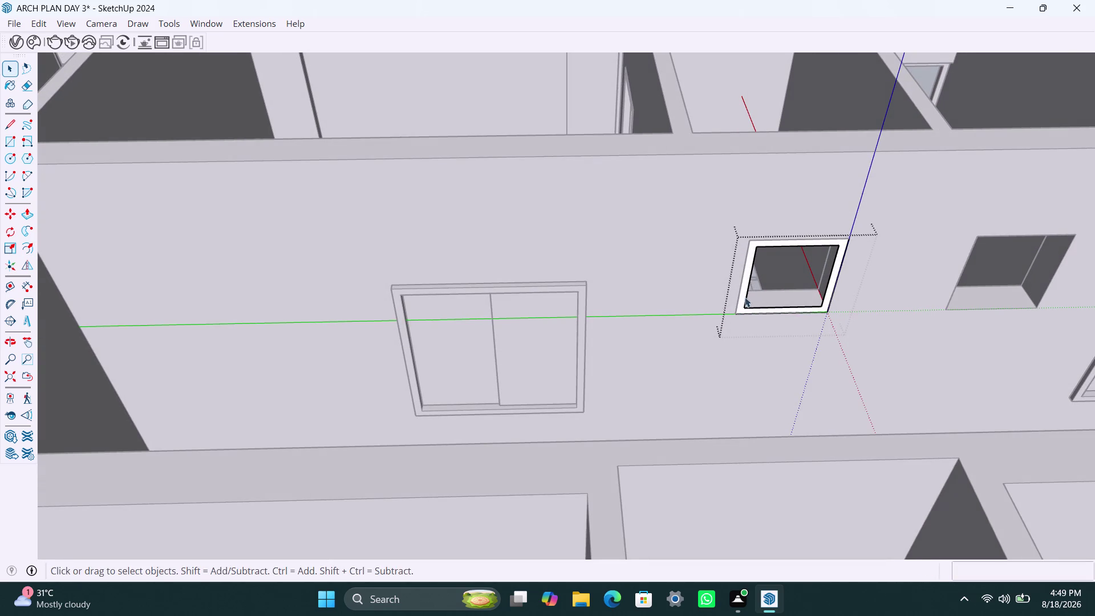
Draw a thin slat rectangle at the frame's inner top and remove the extra face.
key(r)
click(759, 250)
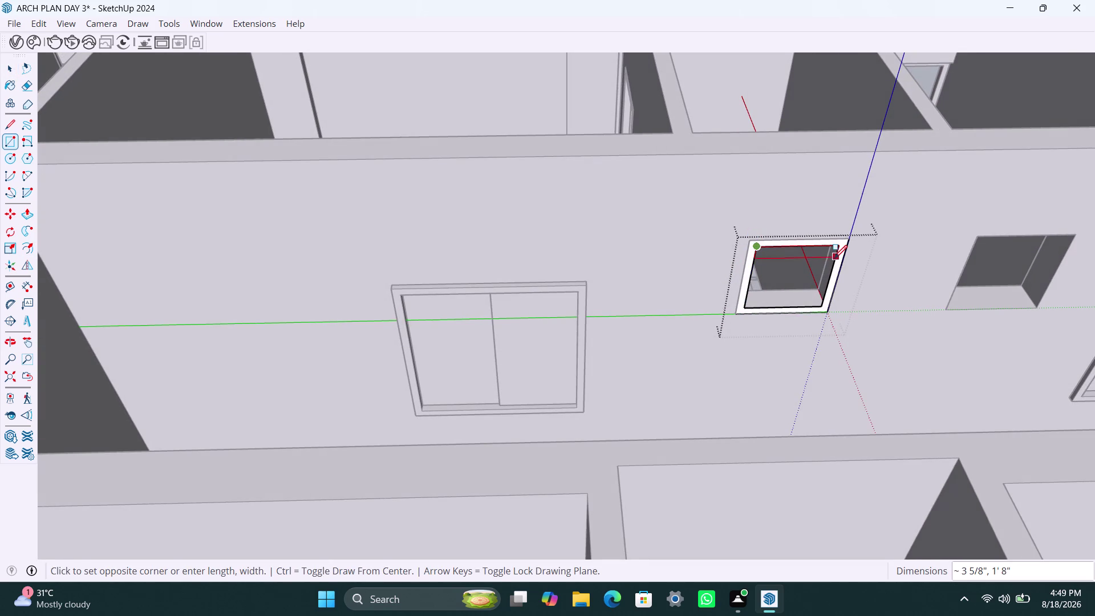
click(837, 256)
key(space)
click(802, 264)
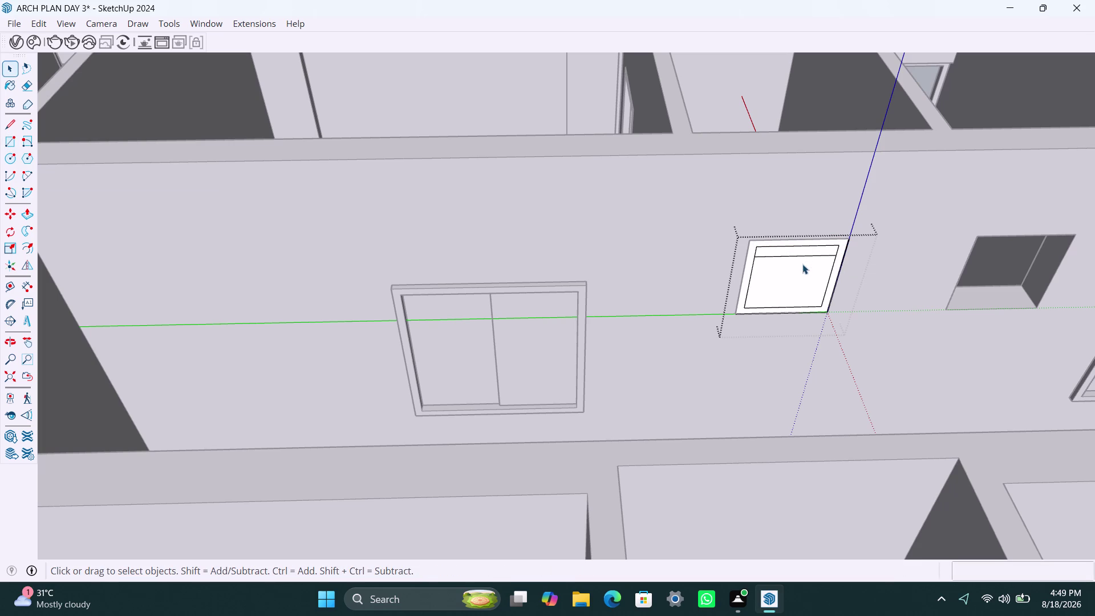
key(Delete)
scroll(up, 3)
double_click(781, 253)
right_click(783, 252)
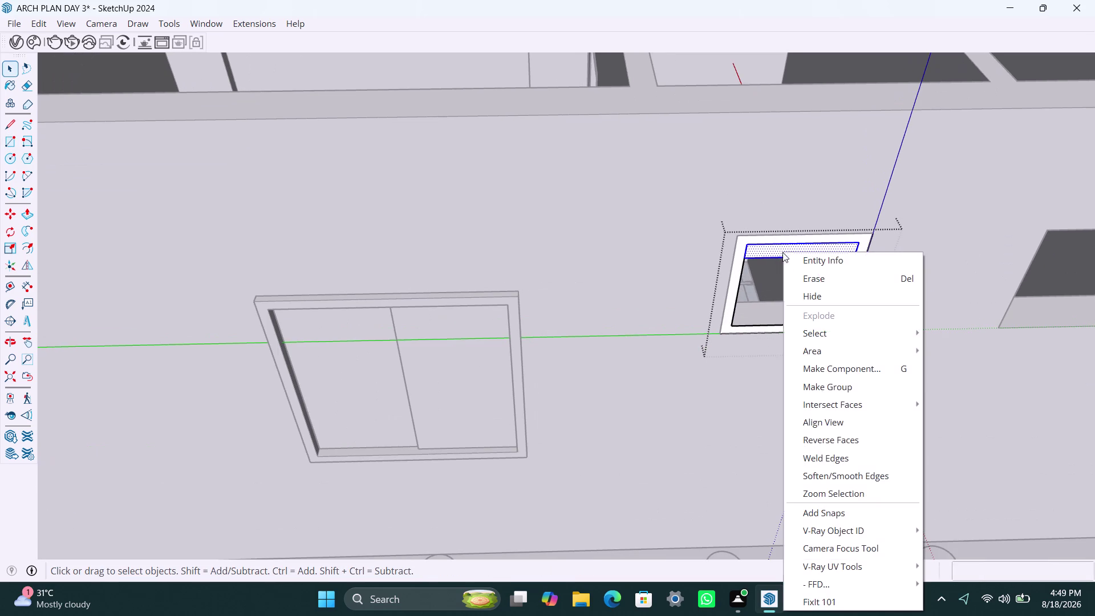
click(818, 385)
triple_click(784, 248)
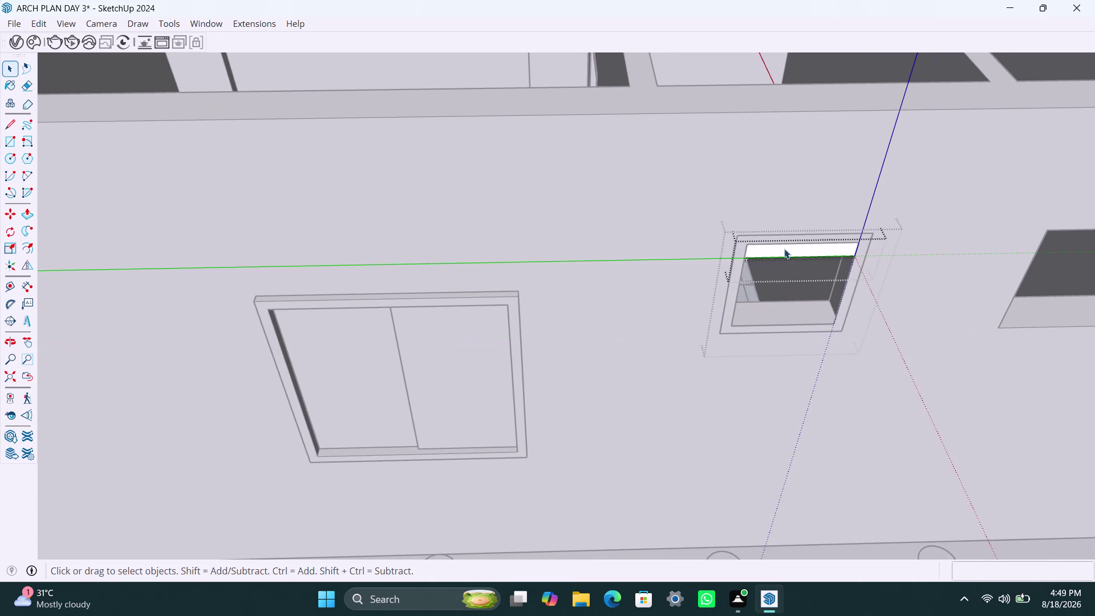
Push/Pull the slat to a thickness of 0.2".
key(p)
click(784, 250)
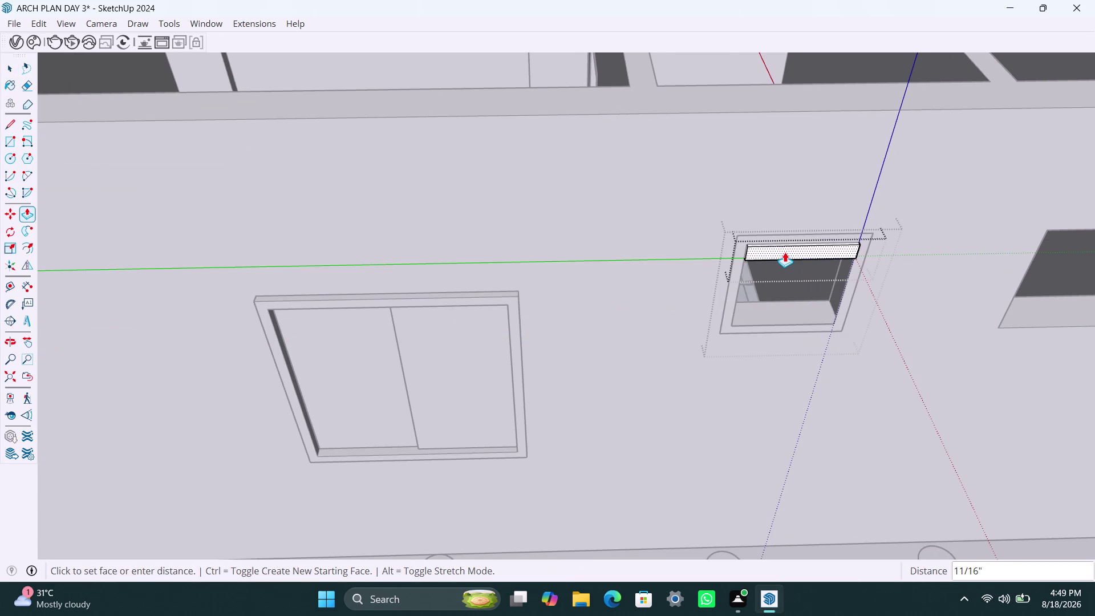
text(0.2")
key(Return)
key(space)
drag(991, 324, 978, 324)
click(872, 286)
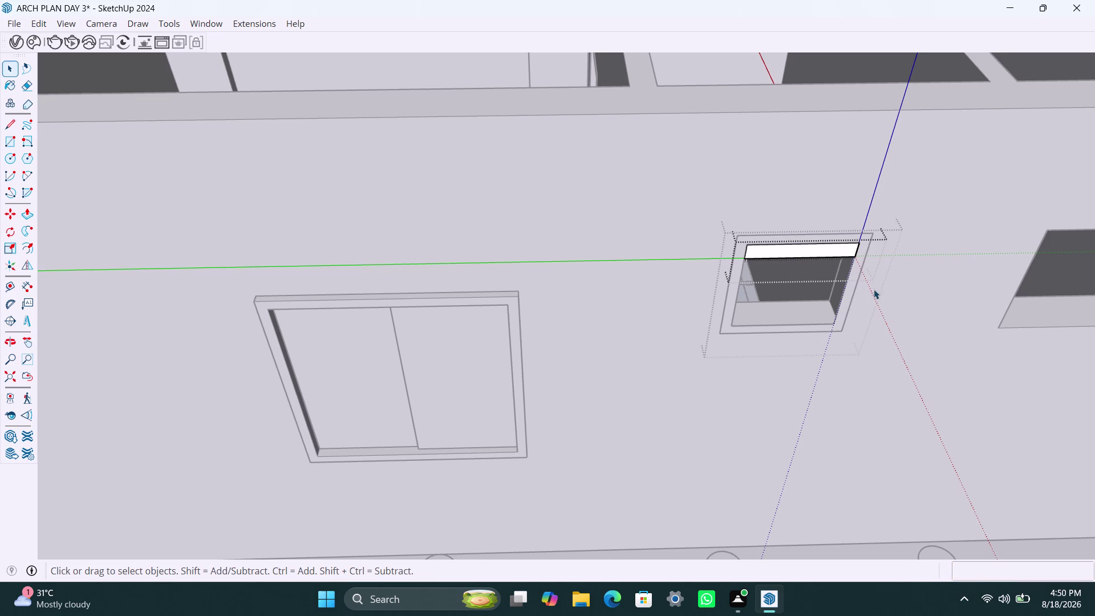
Copy the slat to the frame bottom with /4 for evenly spaced louvres, then select the vent.
click(852, 246)
click(950, 262)
click(834, 249)
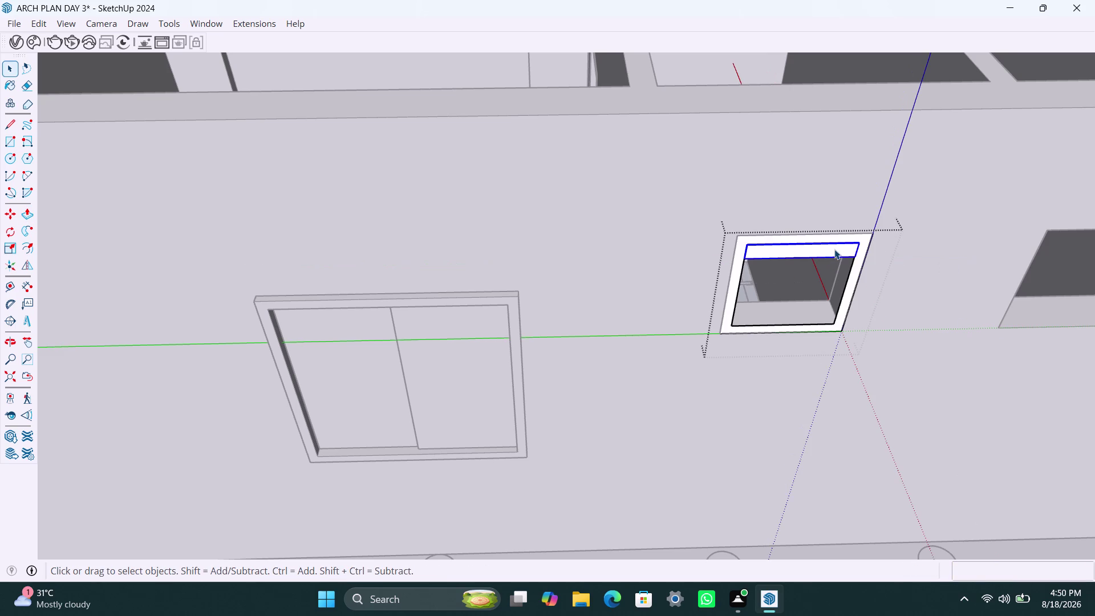
key(m)
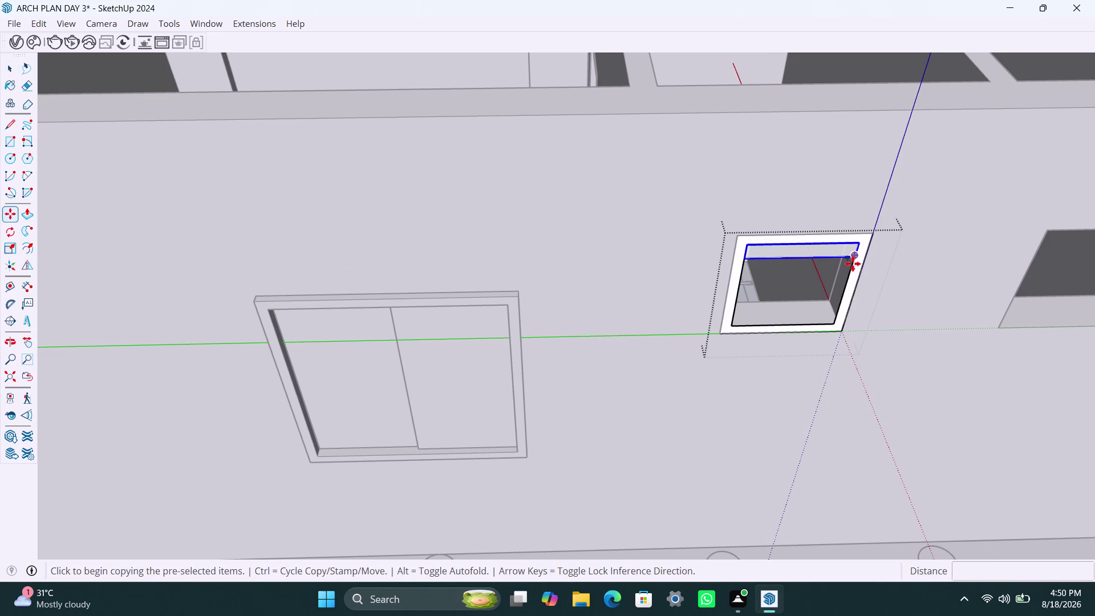
click(856, 261)
click(835, 318)
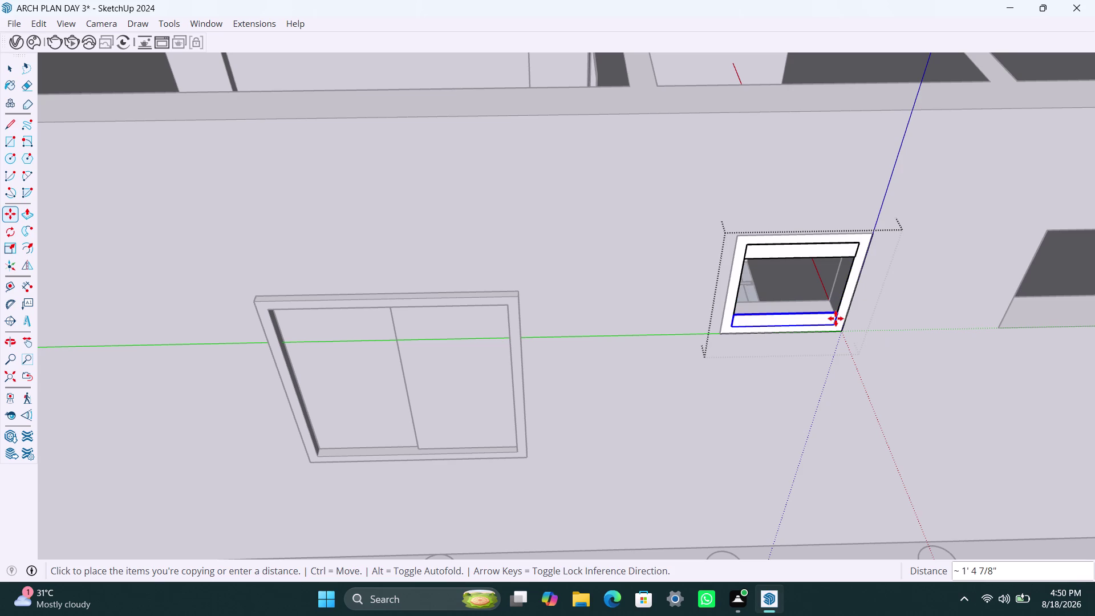
text(/4)
key(Return)
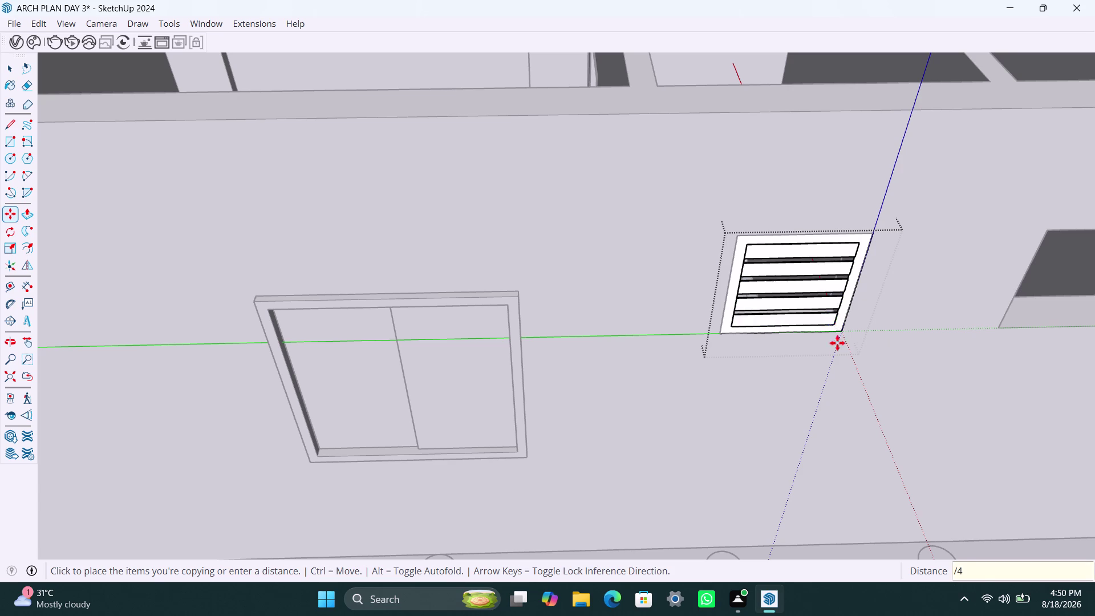
key(space)
click(812, 395)
click(839, 329)
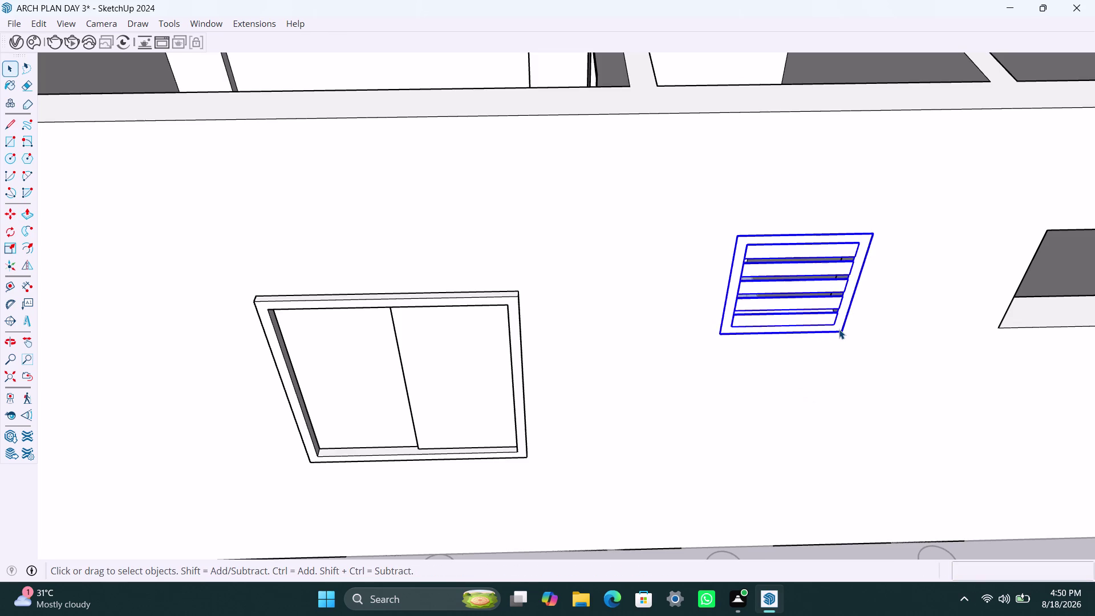
Copy the louvred vent into the neighbouring opening of the front wall.
key(m)
click(842, 333)
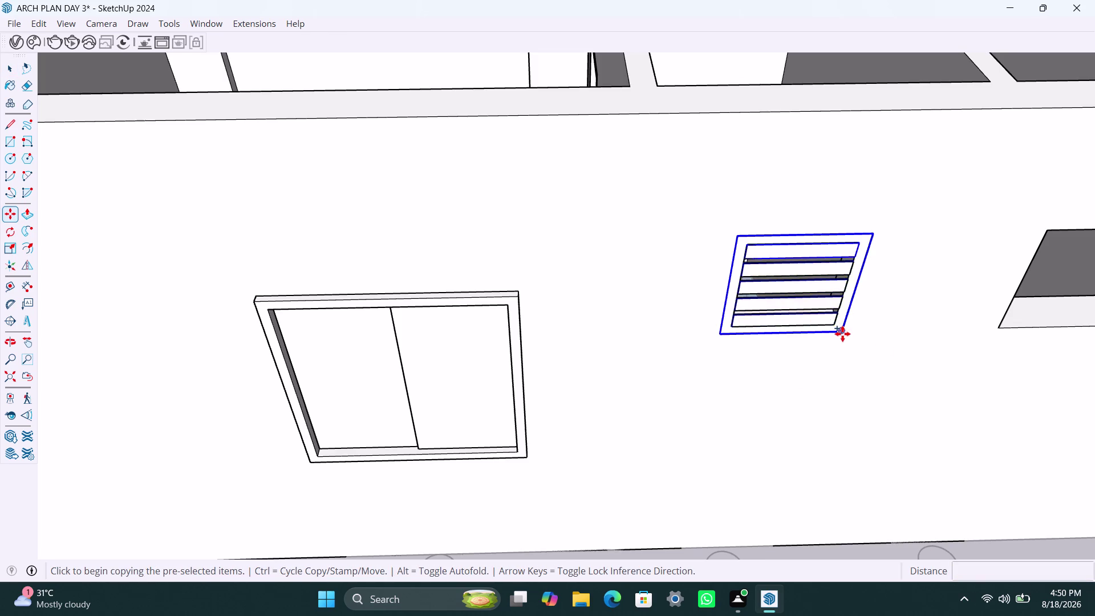
scroll(down, 3)
middle_drag(976, 340, 804, 348)
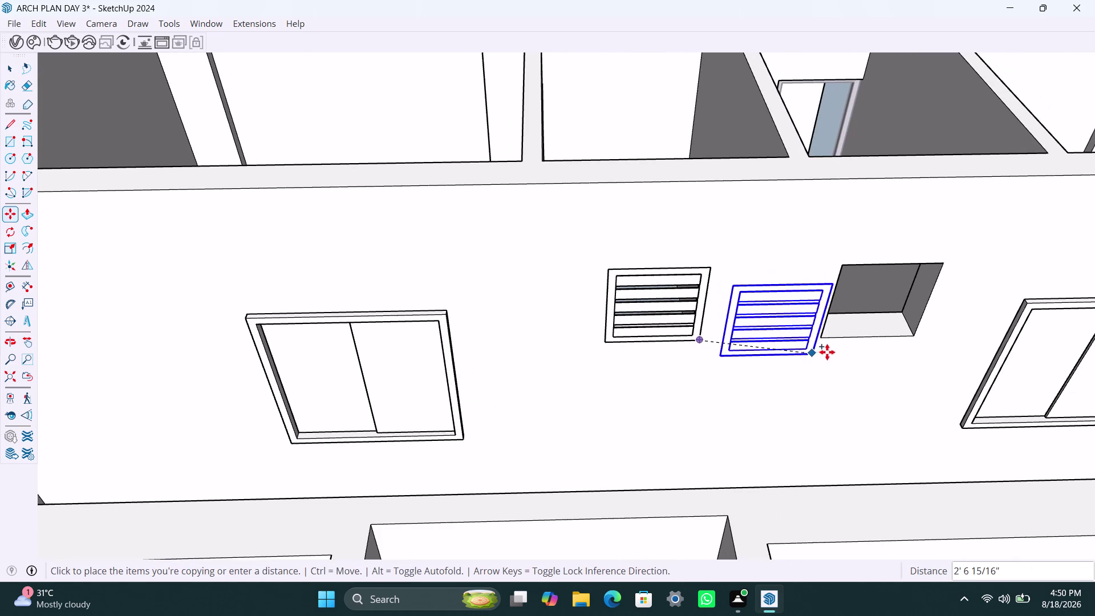
click(912, 333)
key(space)
middle_drag(705, 329, 704, 373)
scroll(up, 3)
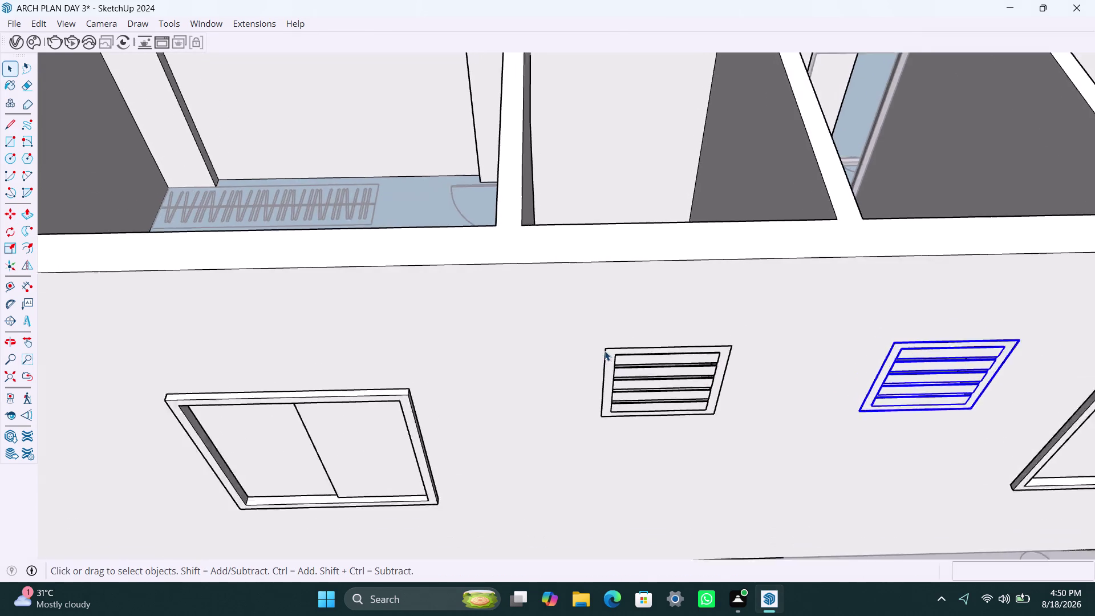
scroll(up, 3)
Inside the first vent, push its frame face out 1.5 inches twice.
triple_click(613, 357)
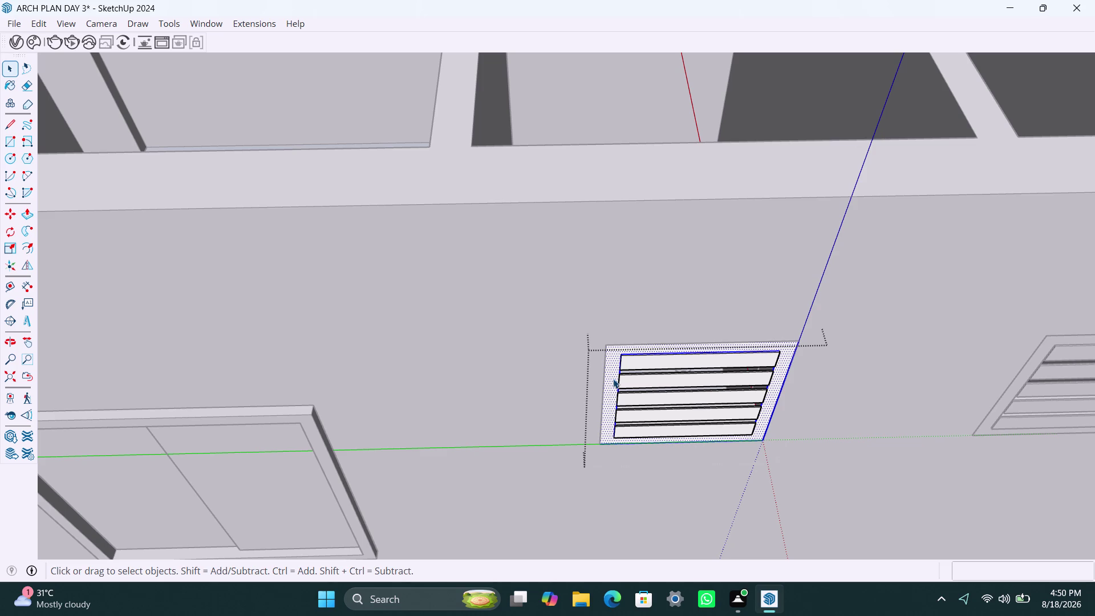
key(p)
click(613, 378)
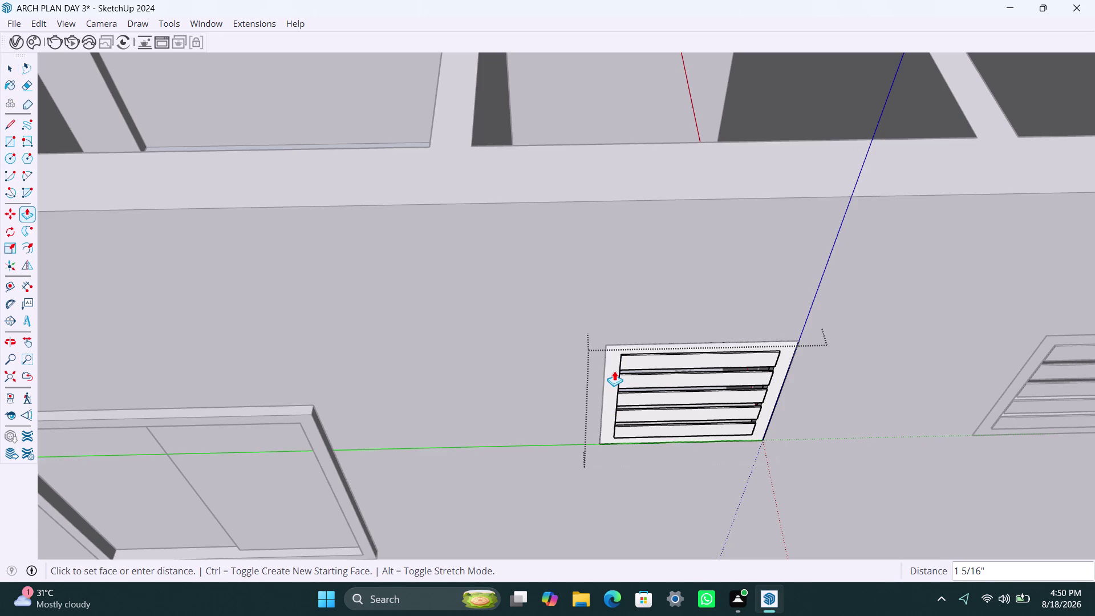
text(1.5")
key(Return)
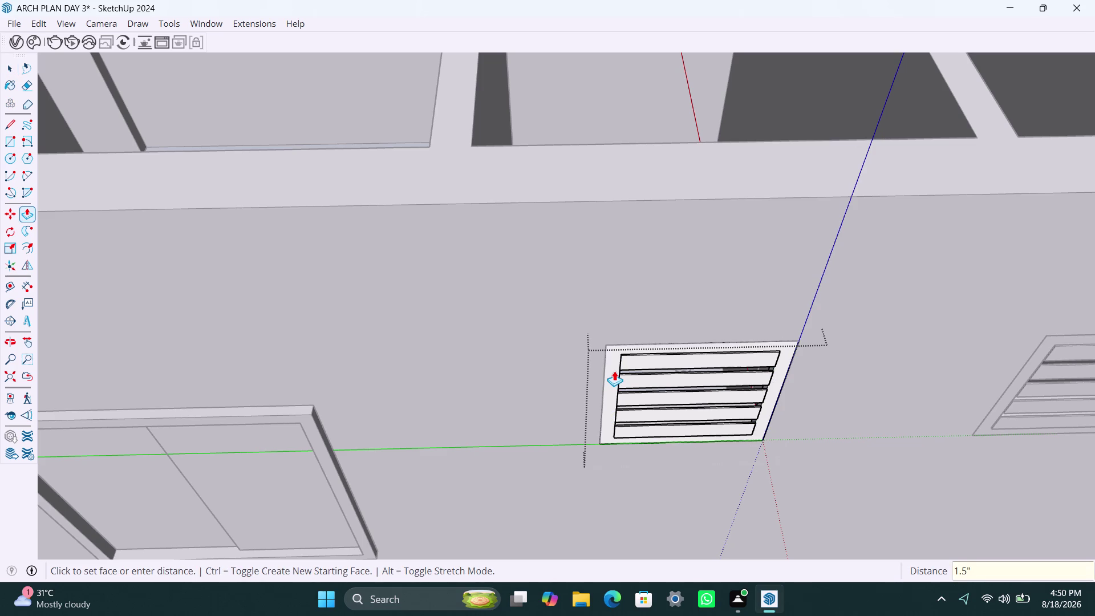
click(614, 377)
text(1)
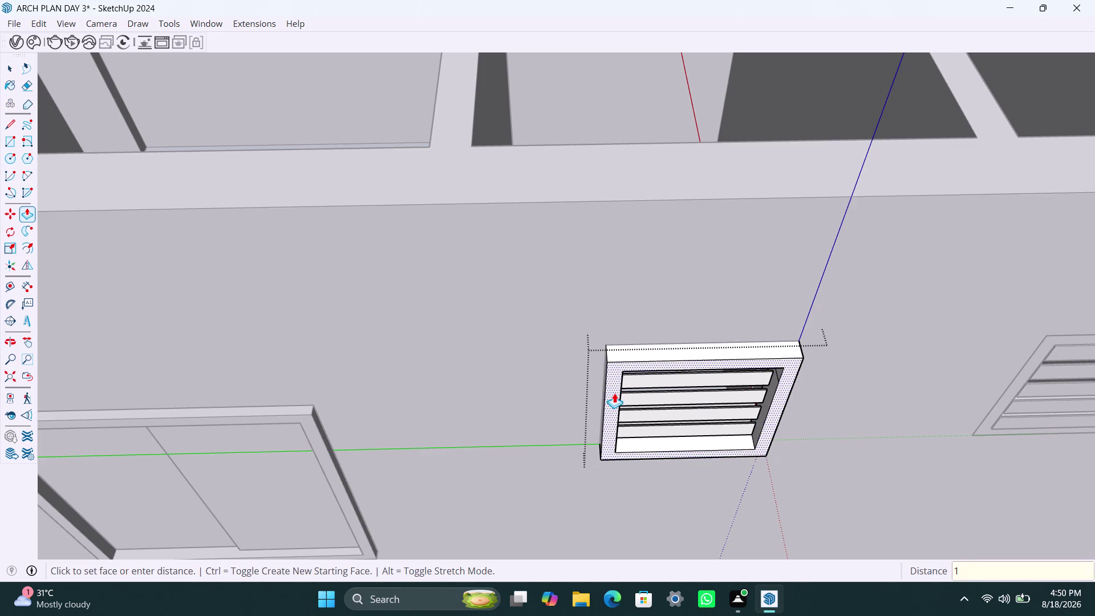
text(.5")
key(Return)
key(space)
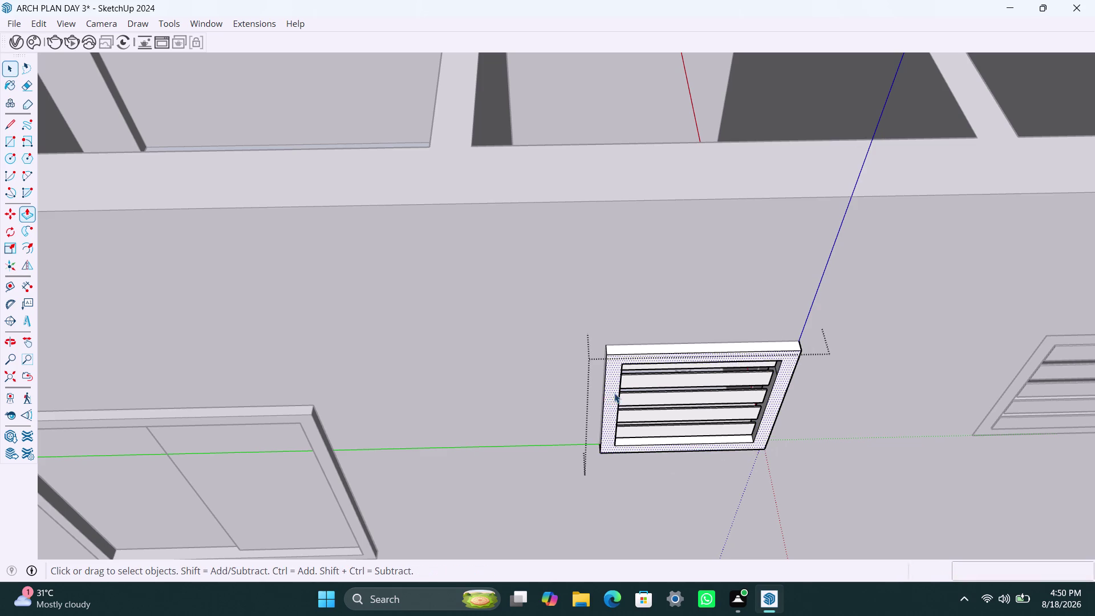
click(864, 497)
Inside the second vent, push its frame face out 1.5 inches twice.
scroll(down, 3)
scroll(down, 3)
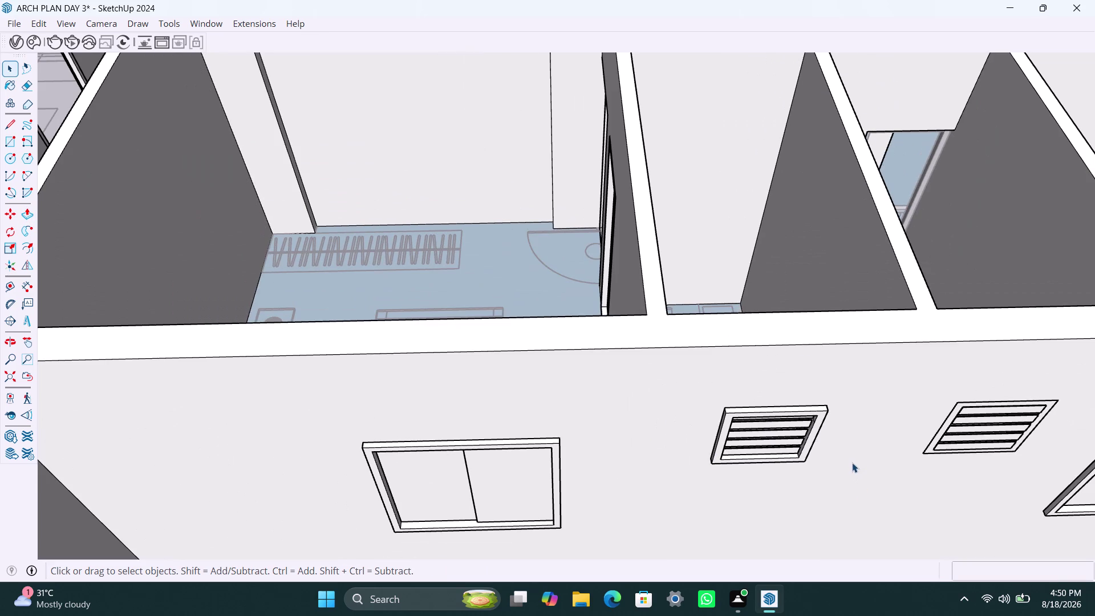
middle_drag(852, 462, 720, 453)
scroll(up, 3)
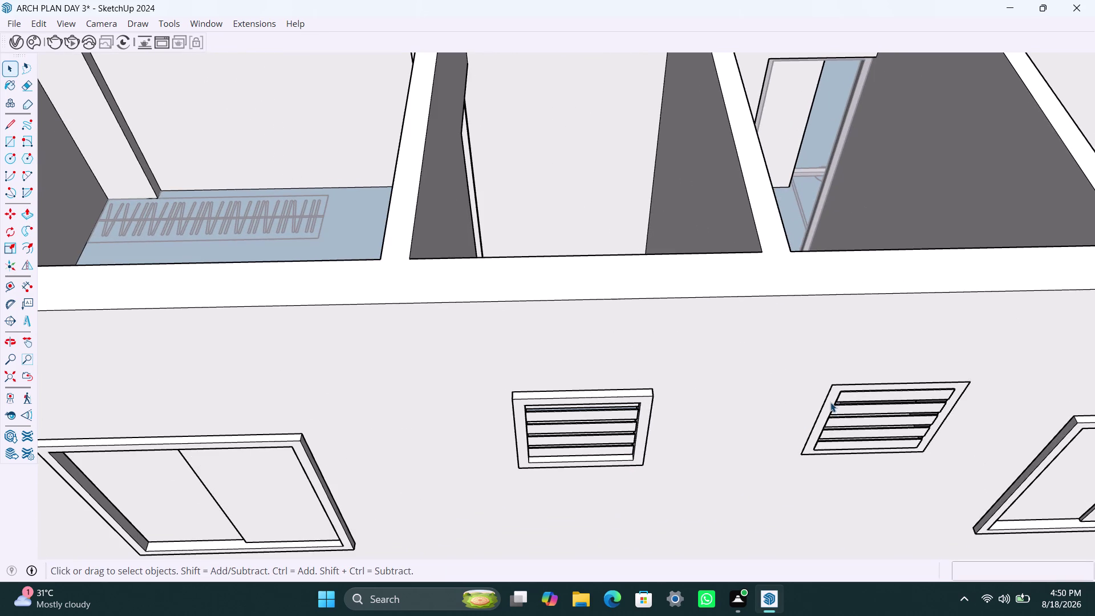
triple_click(829, 402)
key(p)
click(830, 402)
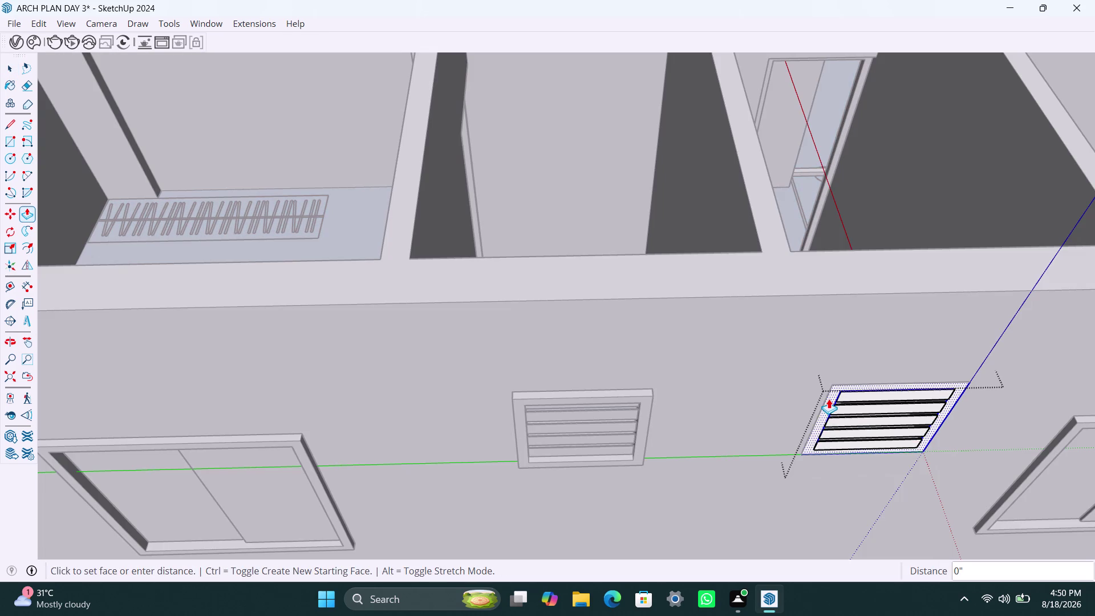
text(1.5)
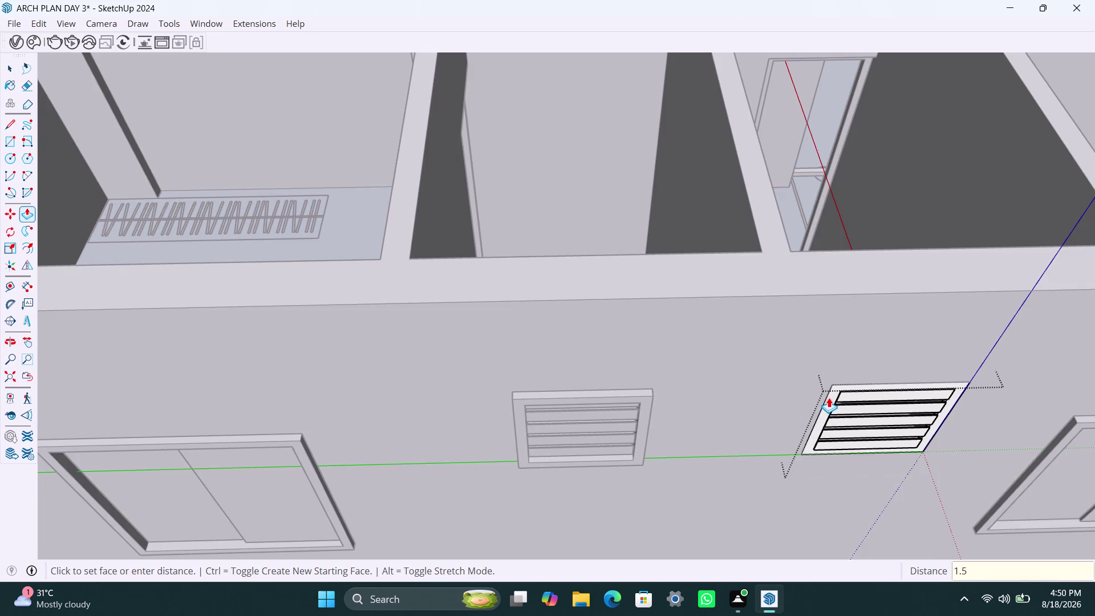
text(")
key(Return)
click(829, 404)
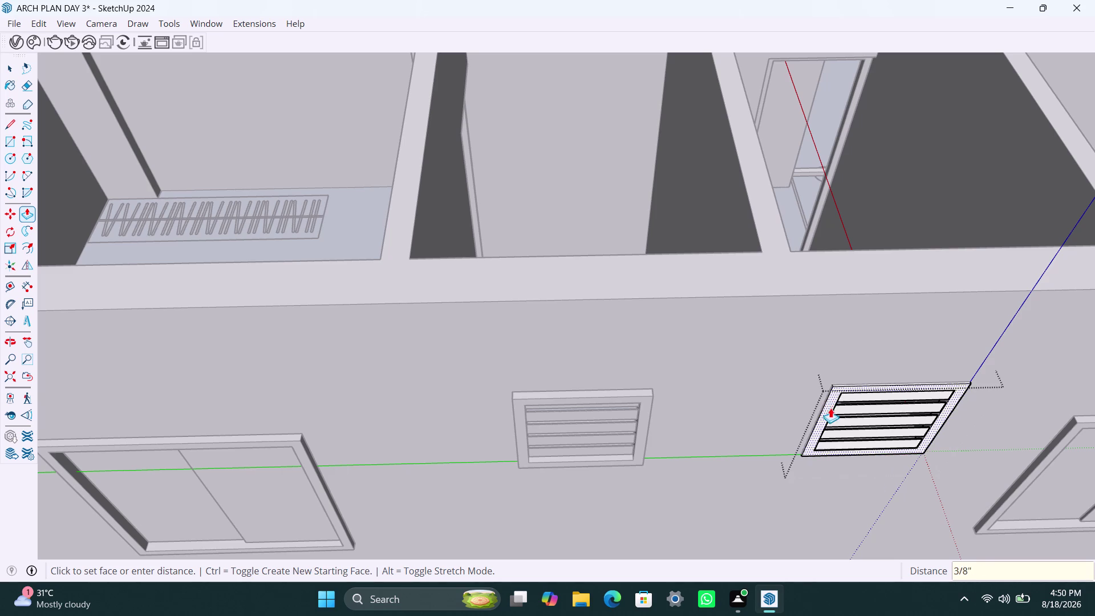
text(1.5")
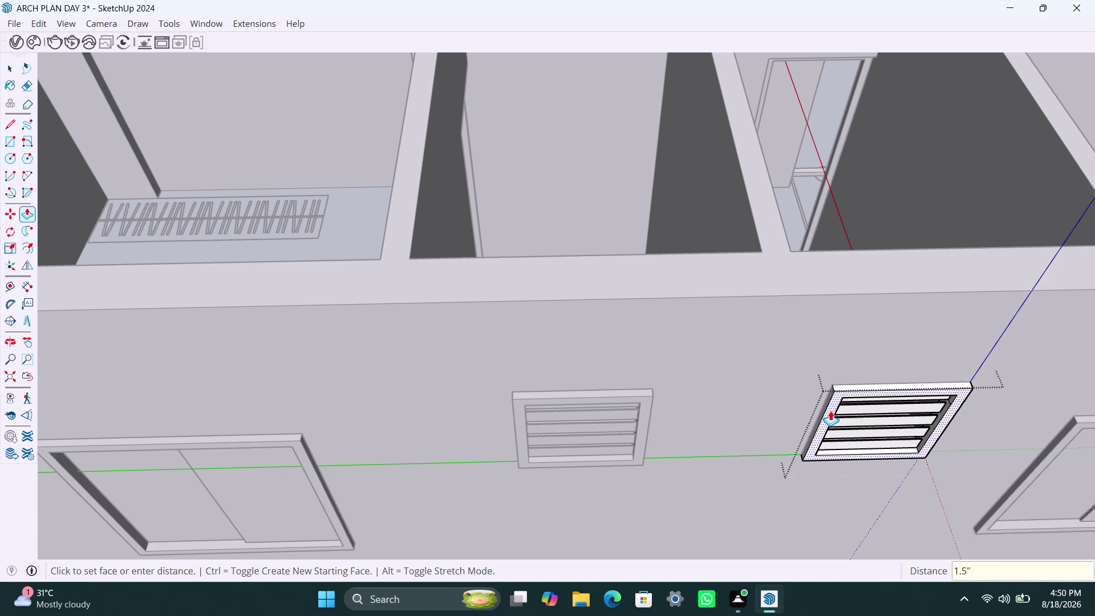
key(Return)
key(space)
scroll(down, 3)
click(877, 303)
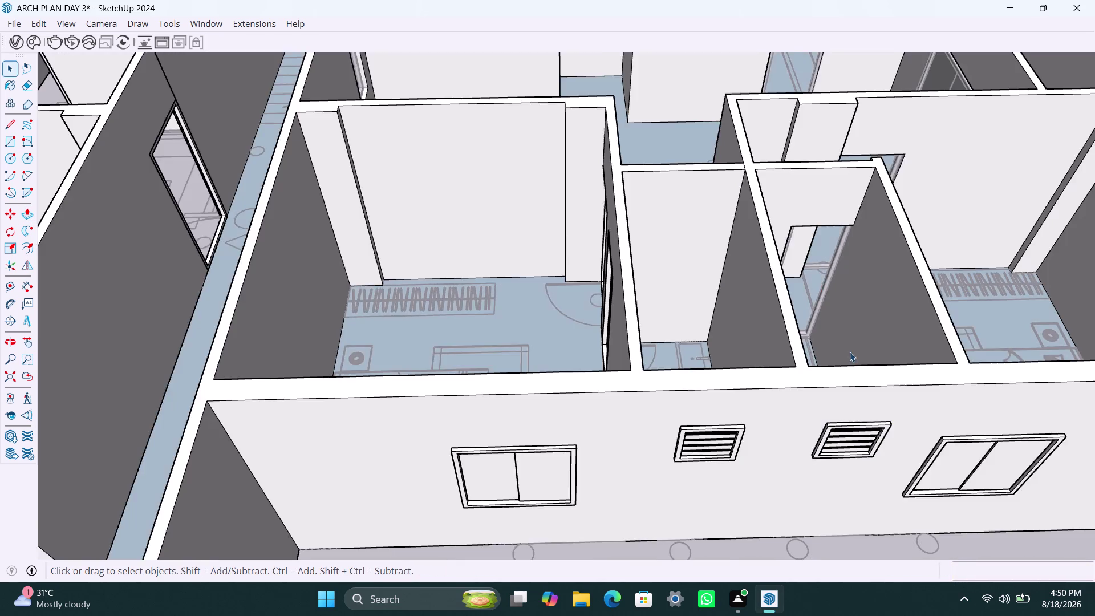
Draw a rectangle over the left opening of the interior wall with three openings.
scroll(down, 3)
middle_drag(787, 425, 1023, 449)
scroll(down, 3)
middle_drag(744, 403, 785, 415)
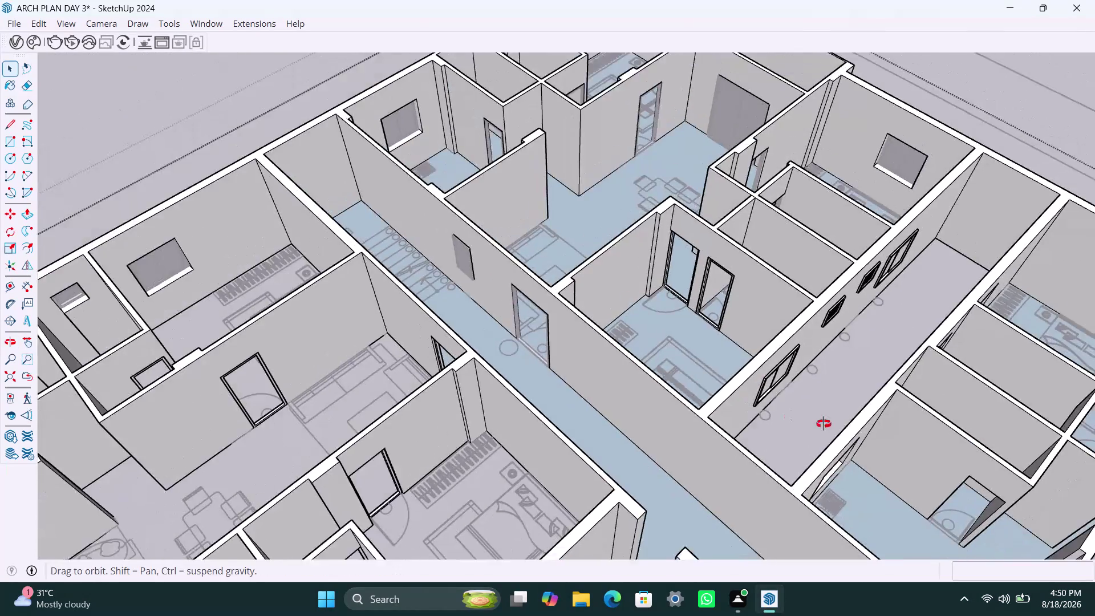
middle_drag(784, 415, 1094, 436)
scroll(down, 3)
middle_drag(498, 264, 888, 297)
scroll(down, 3)
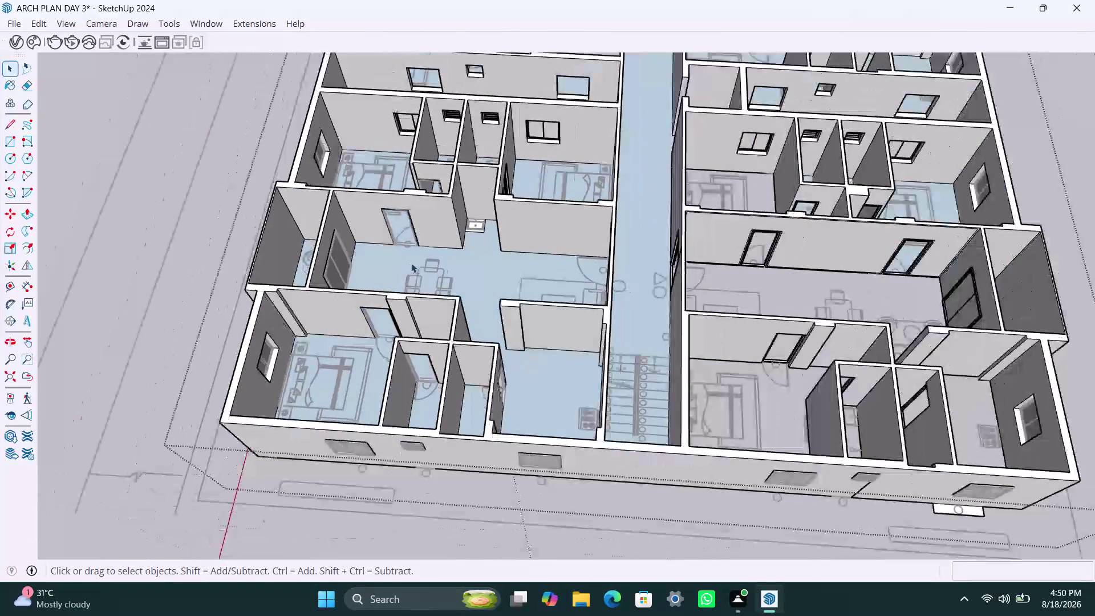
middle_drag(425, 261, 452, 392)
middle_drag(411, 234, 443, 345)
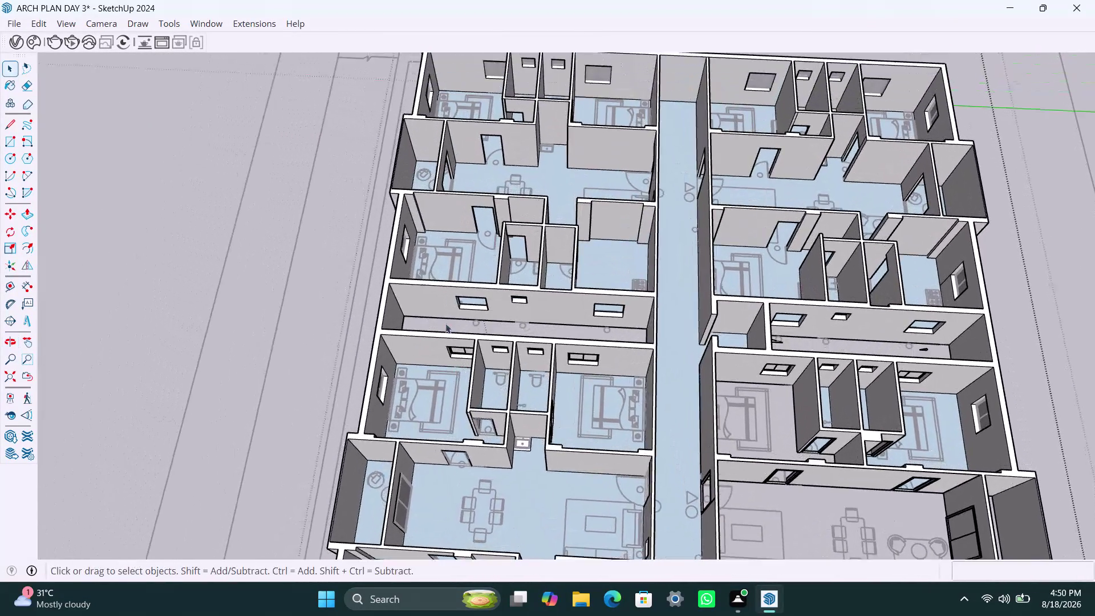
scroll(up, 3)
middle_drag(465, 296, 479, 254)
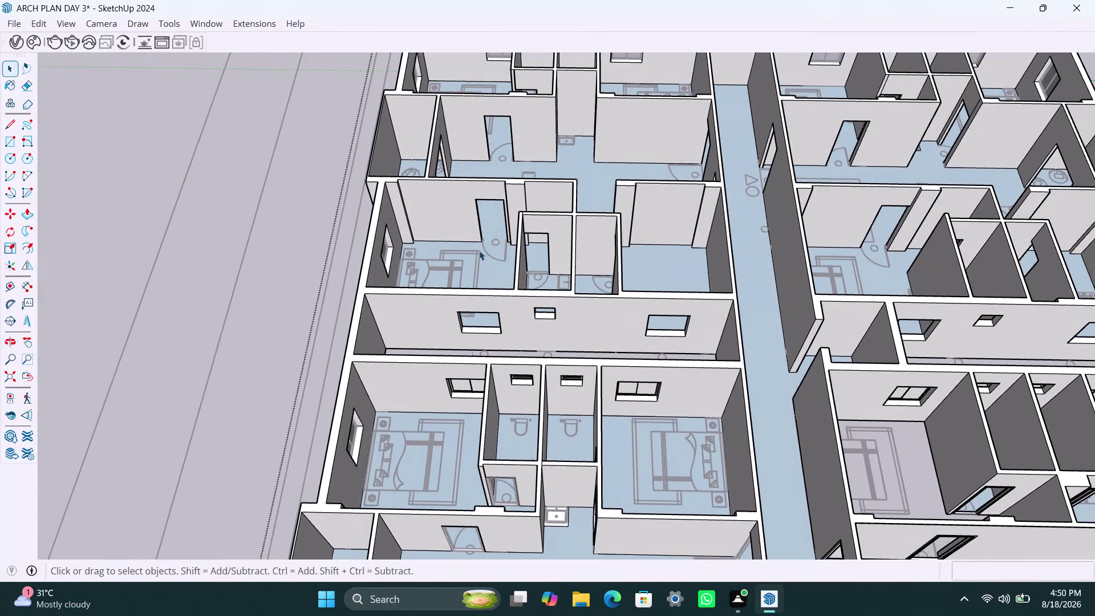
scroll(up, 3)
middle_drag(464, 320, 472, 300)
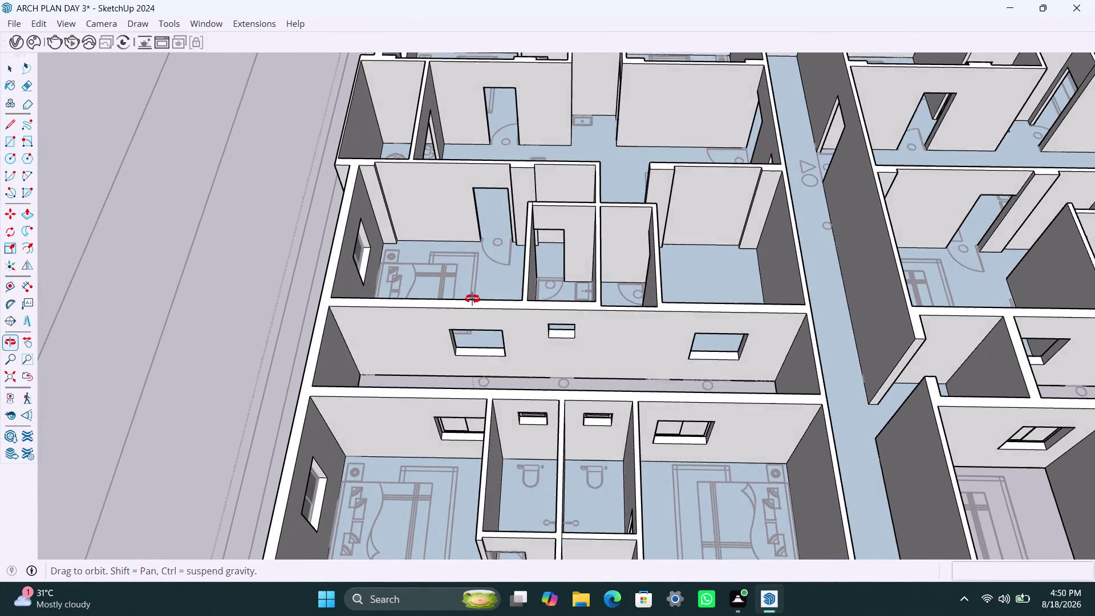
middle_drag(472, 299, 472, 299)
scroll(up, 3)
middle_drag(456, 340, 456, 331)
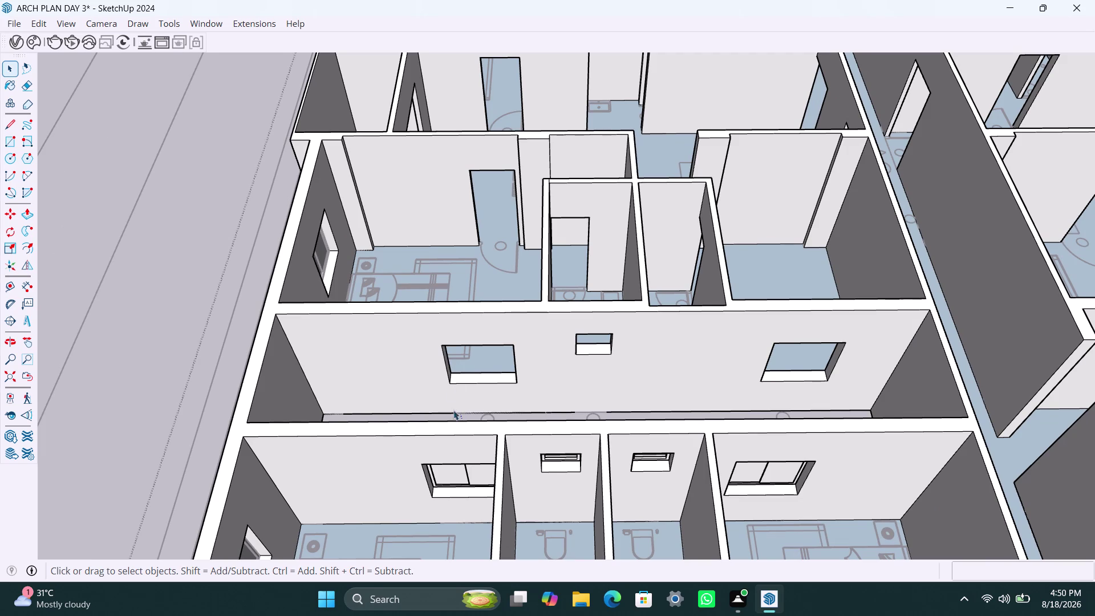
key(r)
click(449, 346)
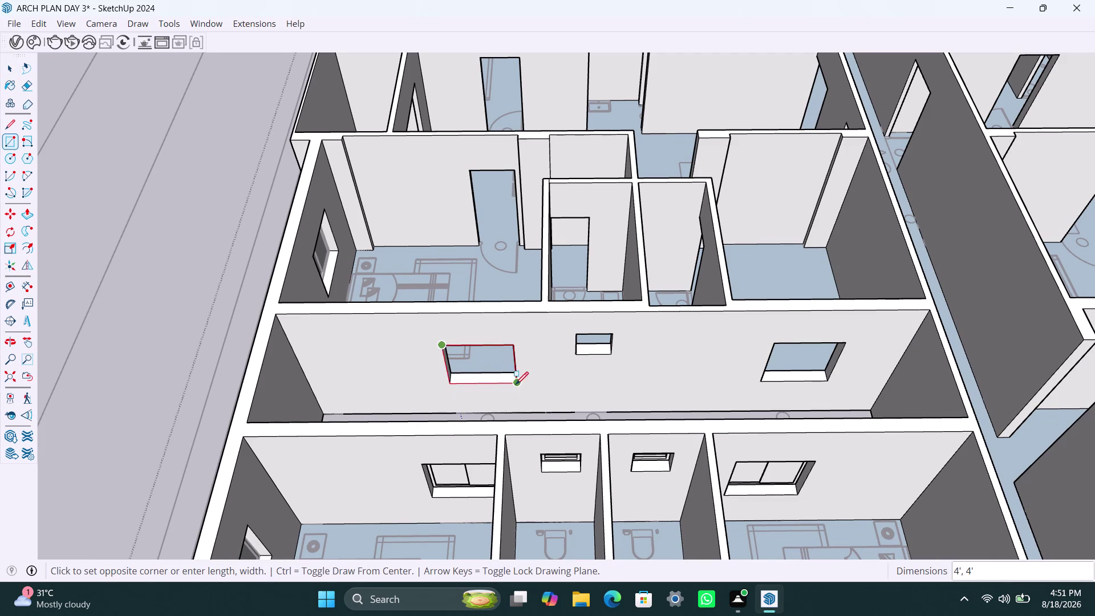
click(516, 384)
key(space)
Offset the rectangle 2 inches inward and delete the inner face, leaving a frame ring.
double_click(503, 370)
right_click(504, 371)
click(571, 164)
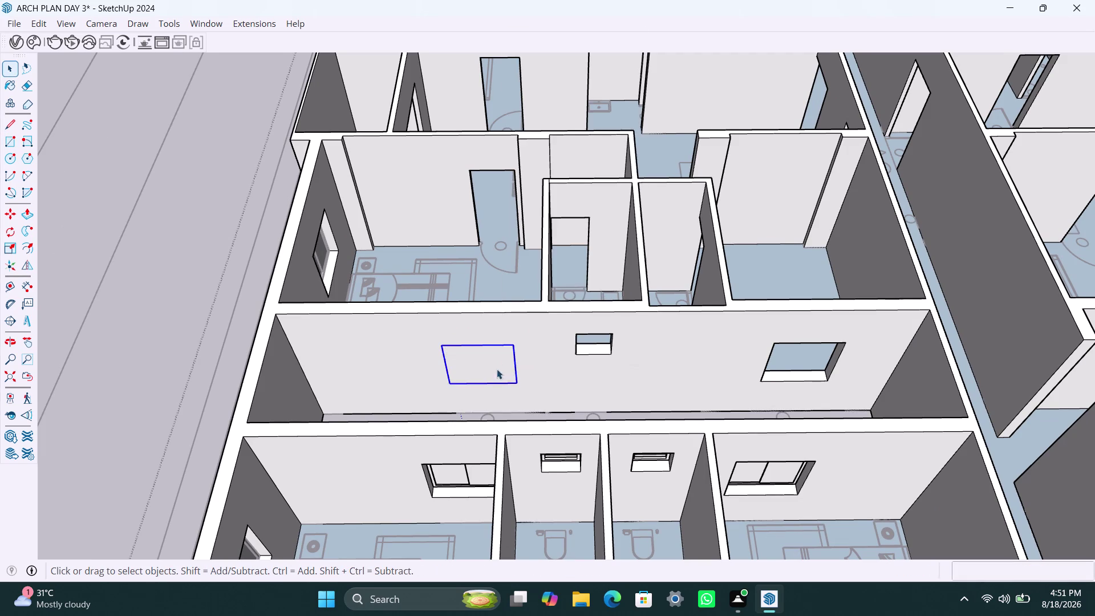
triple_click(485, 368)
key(f)
double_click(482, 364)
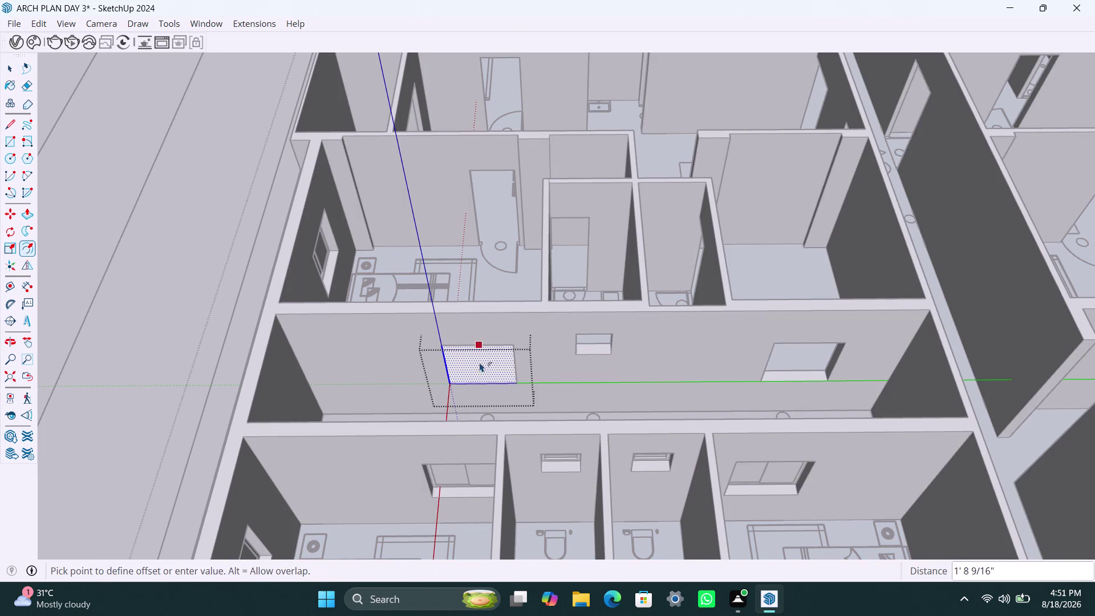
text(2")
key(Return)
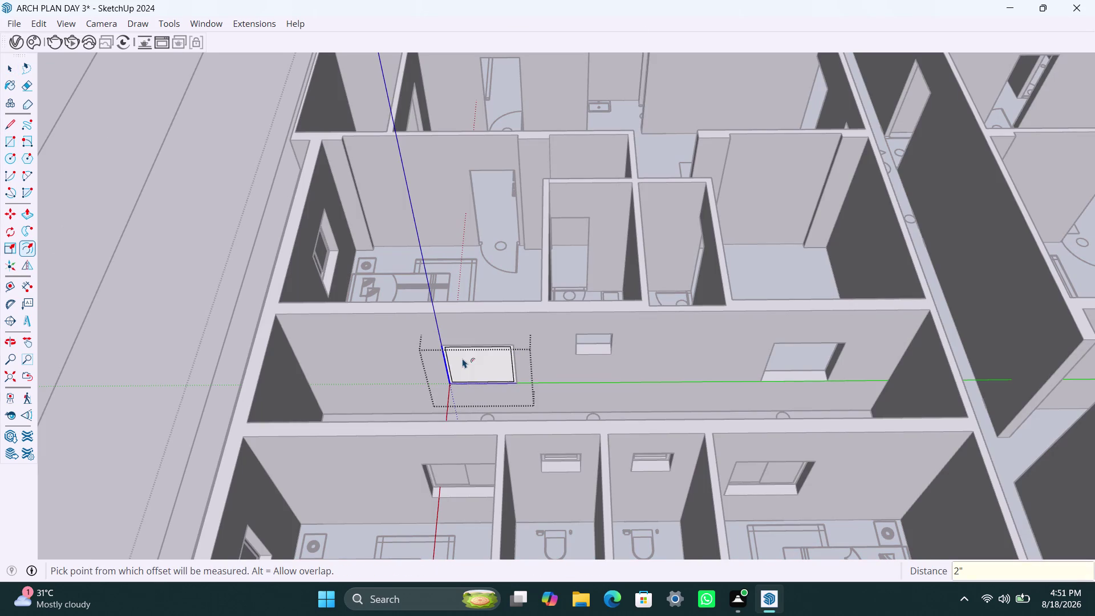
key(space)
click(470, 362)
key(Delete)
Push/Pull the 2-inch frame ring out 1.5 inches.
scroll(up, 3)
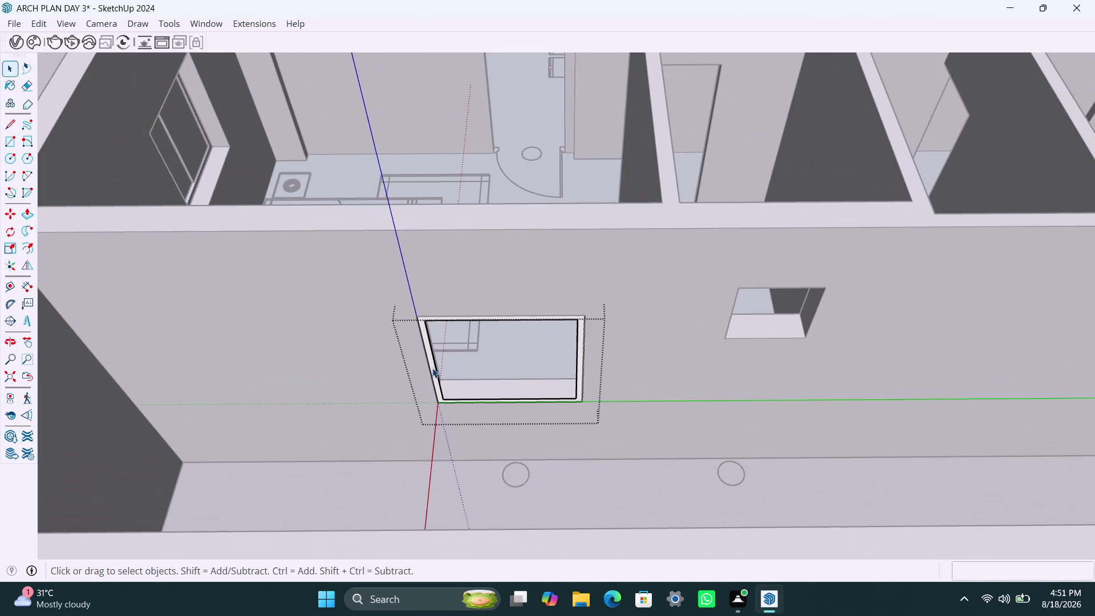
click(433, 363)
scroll(up, 3)
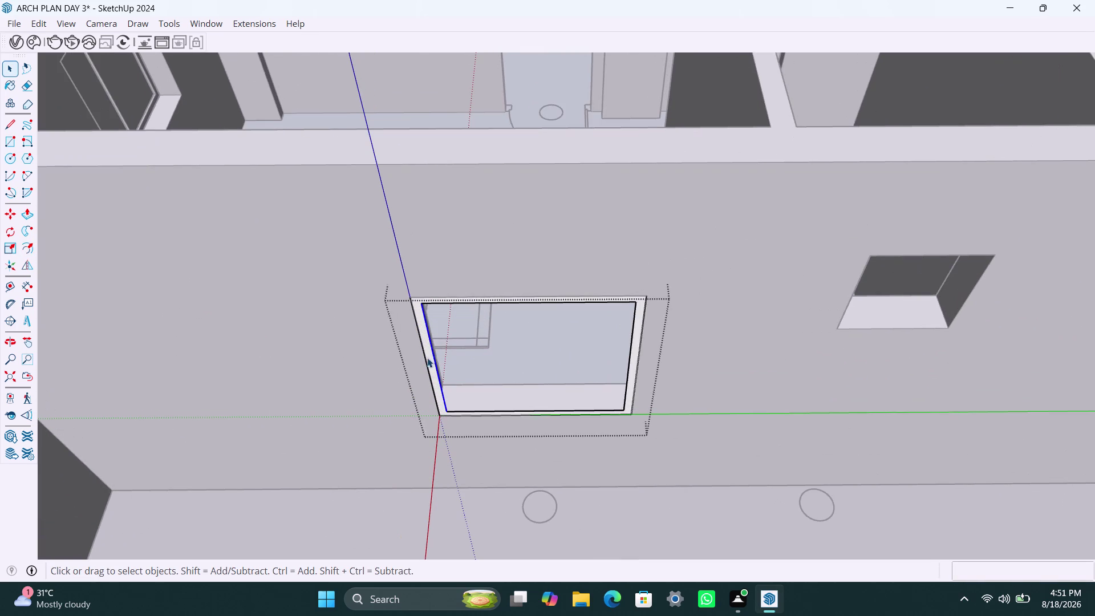
click(428, 353)
key(p)
click(429, 358)
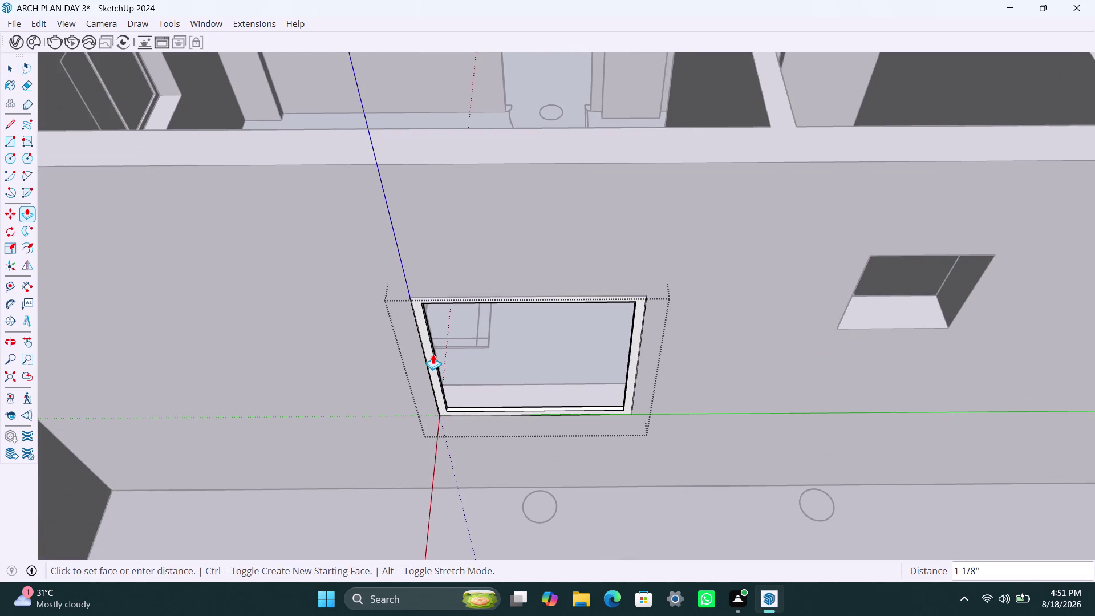
text(1.5")
key(Return)
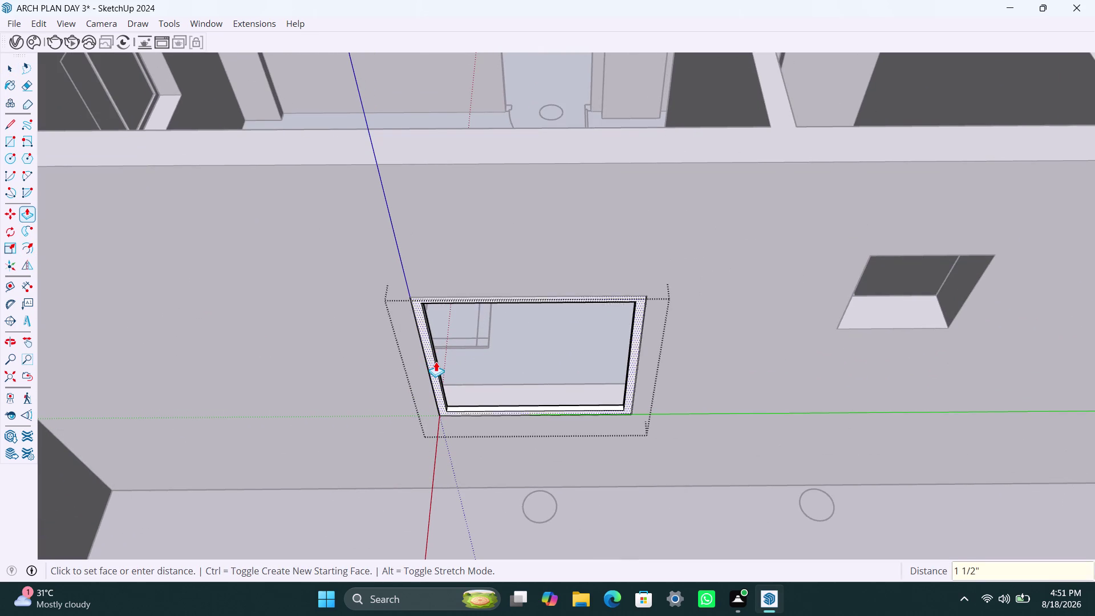
click(435, 362)
text(1.4)
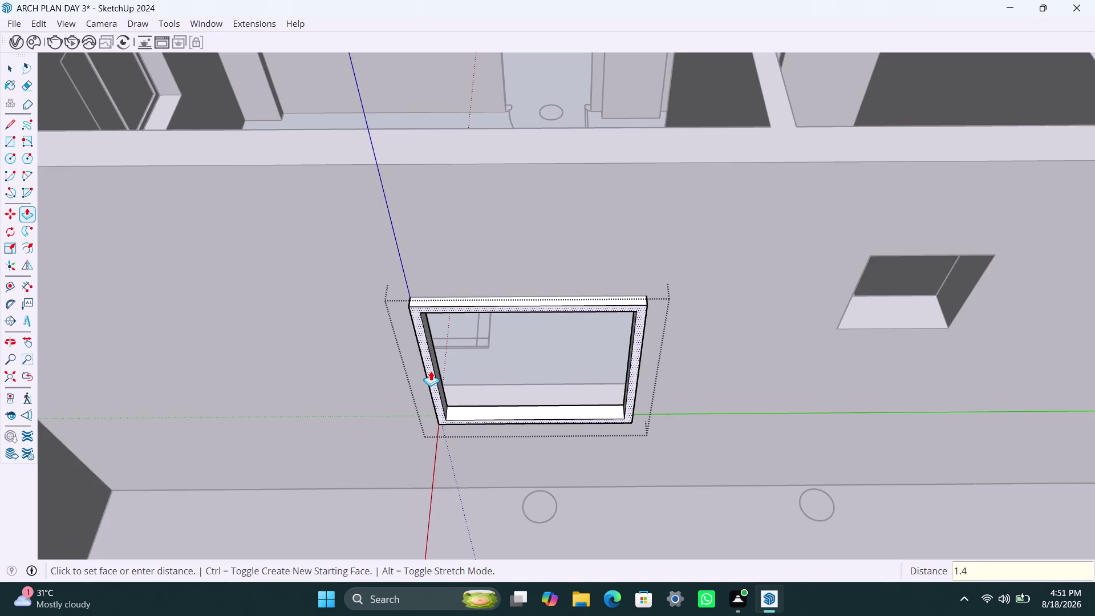
key(BackSpace)
Extrude the frame 5 inches, then draw a half-opening rectangle and delete the right half.
text(5")
key(Return)
key(space)
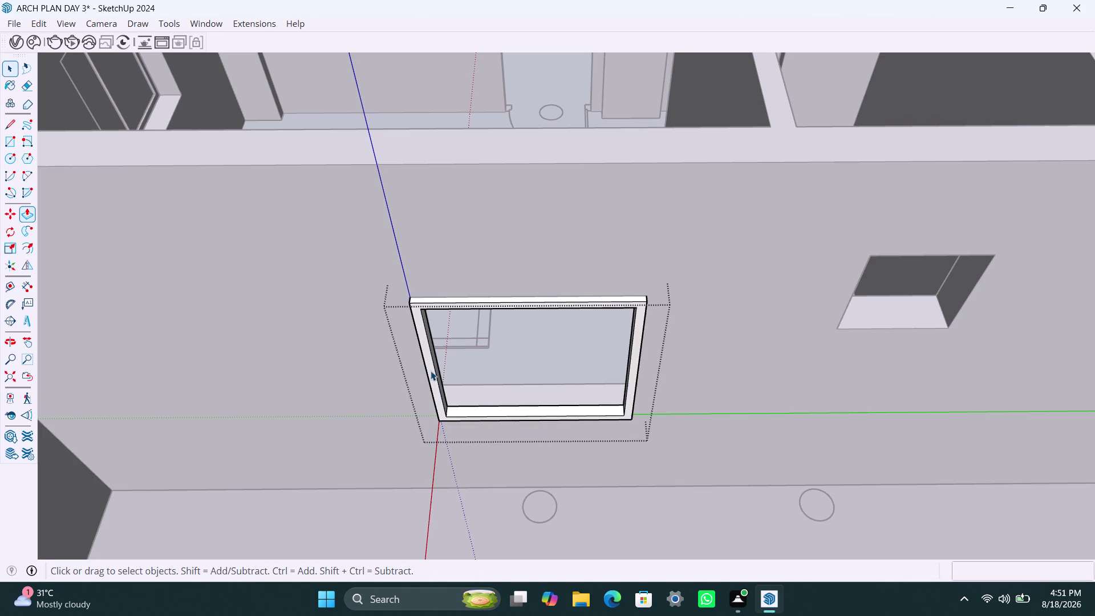
key(r)
click(422, 310)
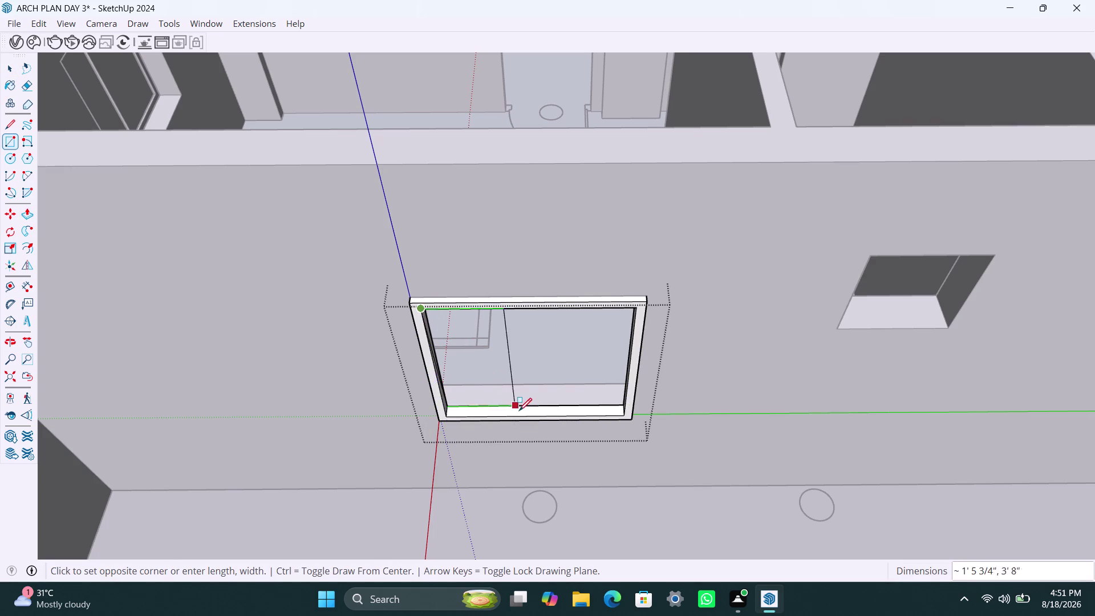
click(529, 415)
key(space)
click(568, 386)
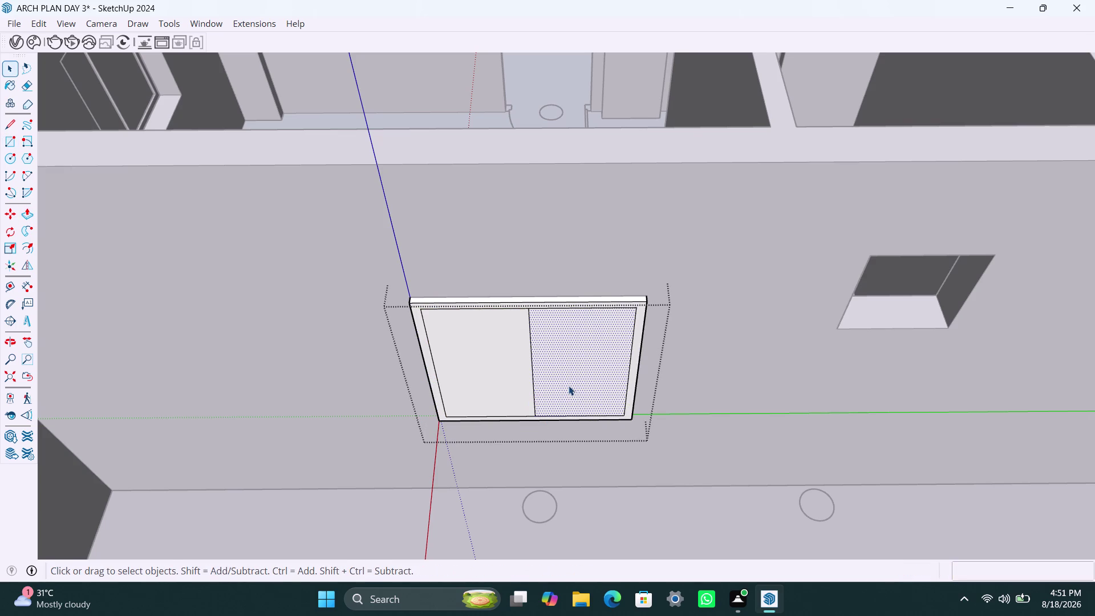
key(Delete)
Make the left sliding pane its own group and thicken it to 18mm.
double_click(510, 376)
right_click(510, 375)
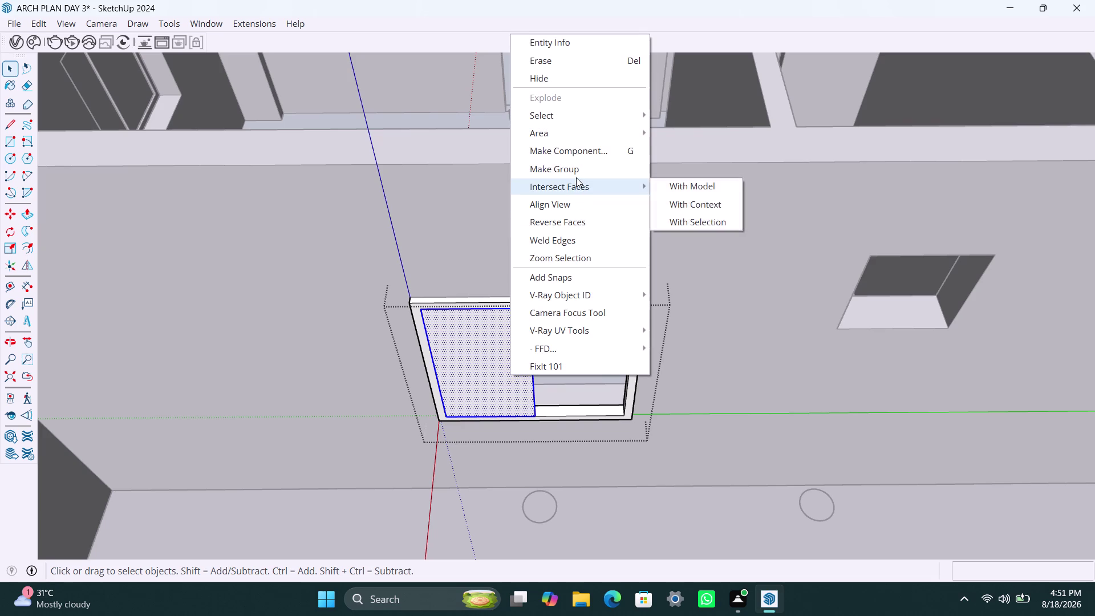
click(576, 176)
triple_click(478, 388)
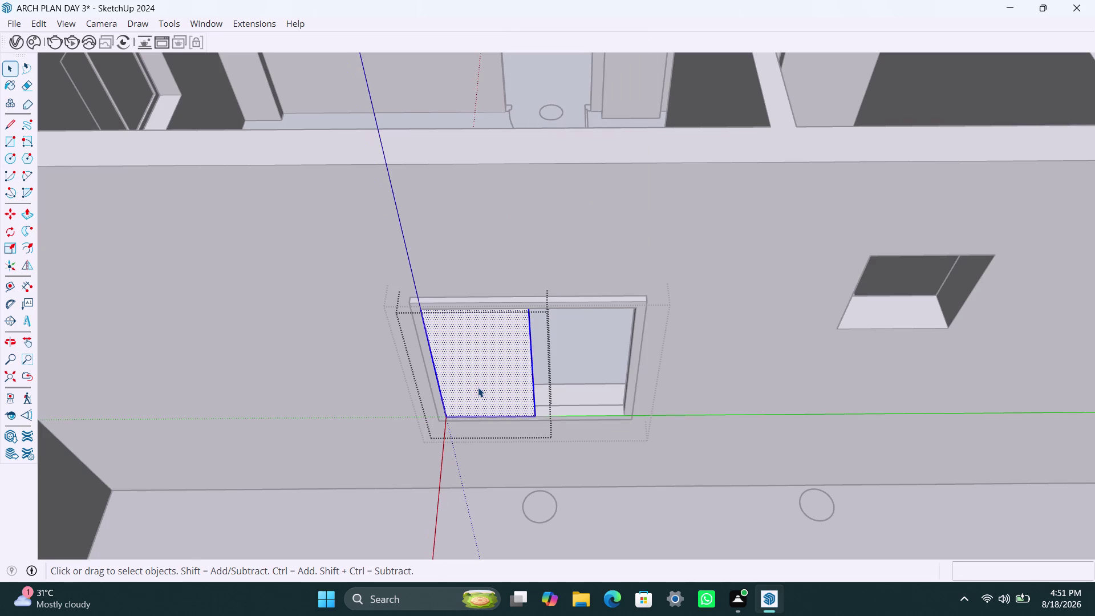
key(p)
click(477, 384)
text(18mm)
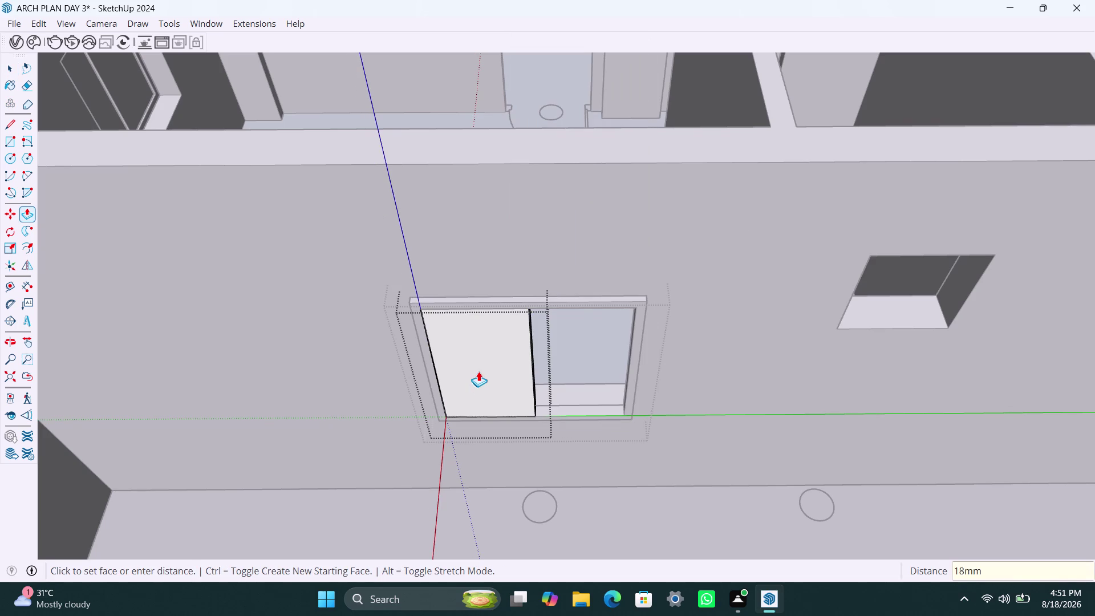
key(Return)
key(space)
click(638, 492)
scroll(up, 3)
click(513, 406)
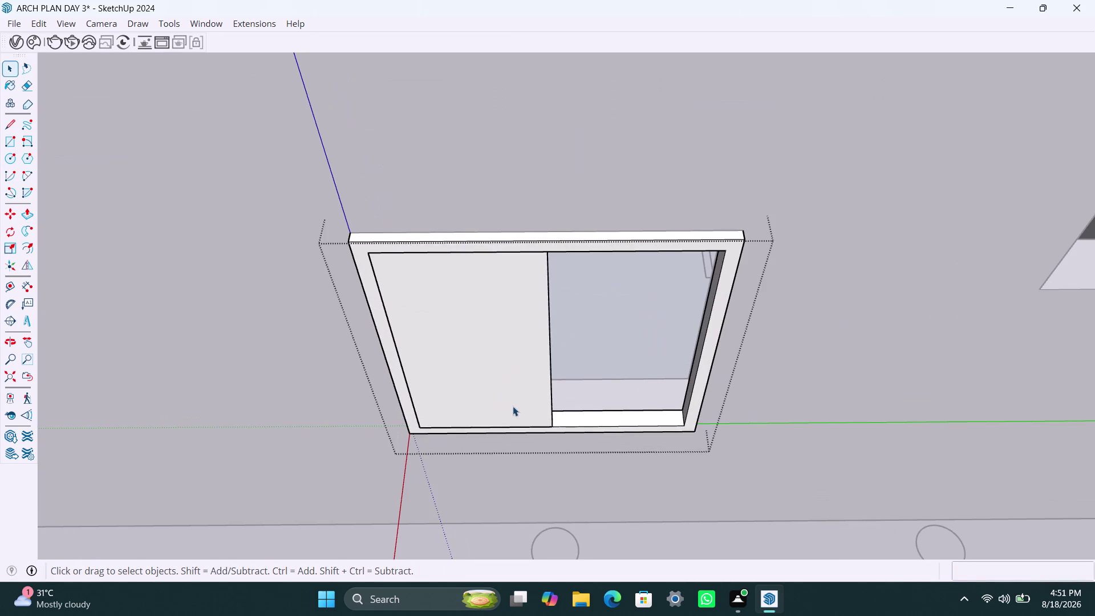
Copy the 18mm pane into the right half, aligned with the bottom rail.
key(m)
click(557, 427)
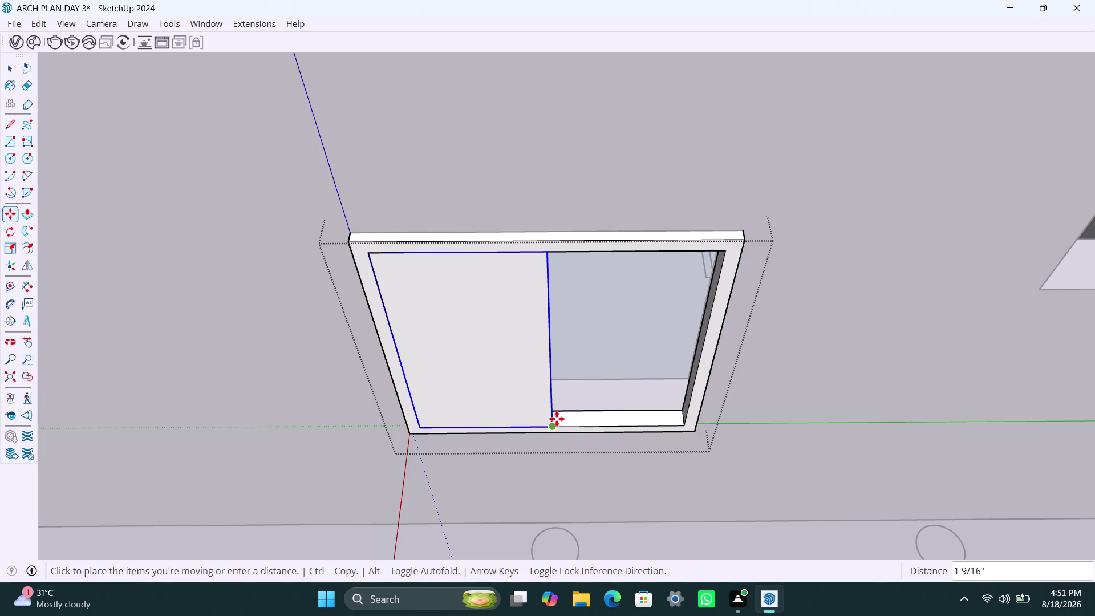
click(556, 417)
key(m)
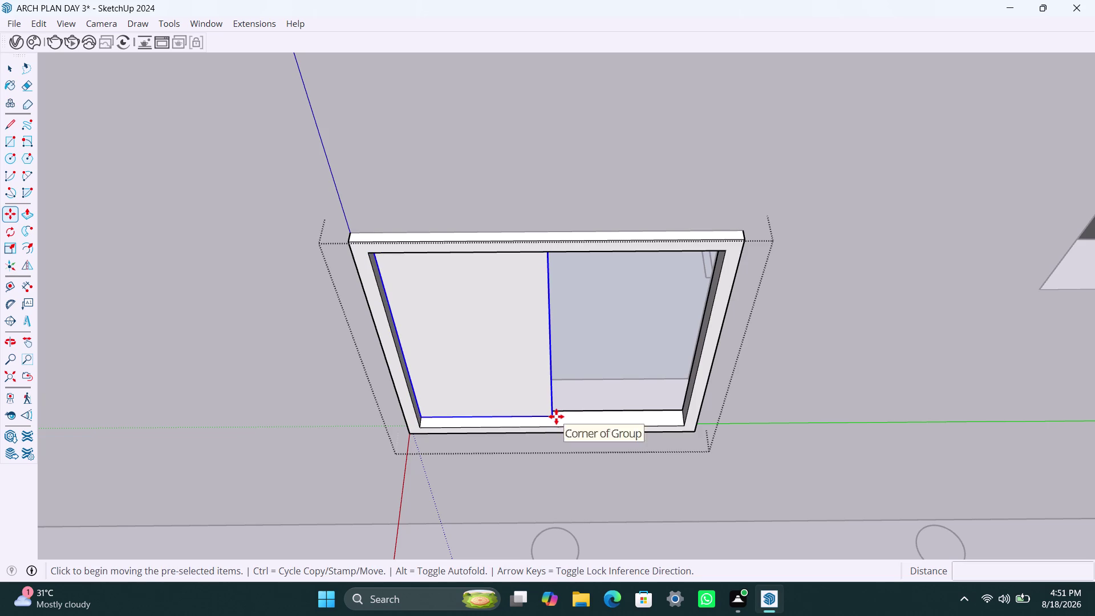
click(555, 417)
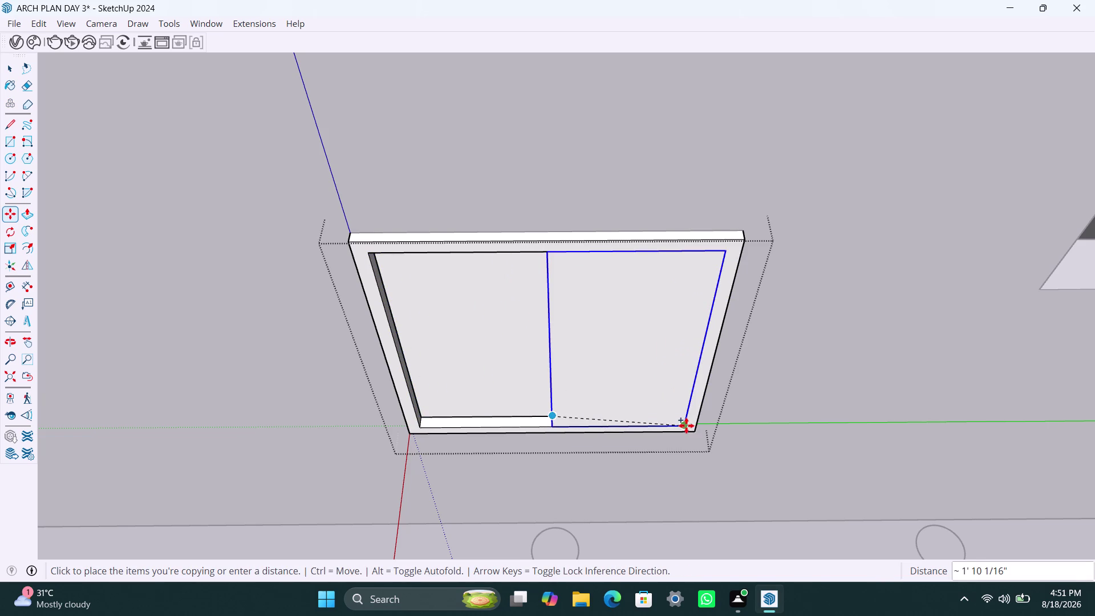
click(686, 426)
scroll(up, 3)
middle_drag(531, 428, 616, 444)
scroll(up, 3)
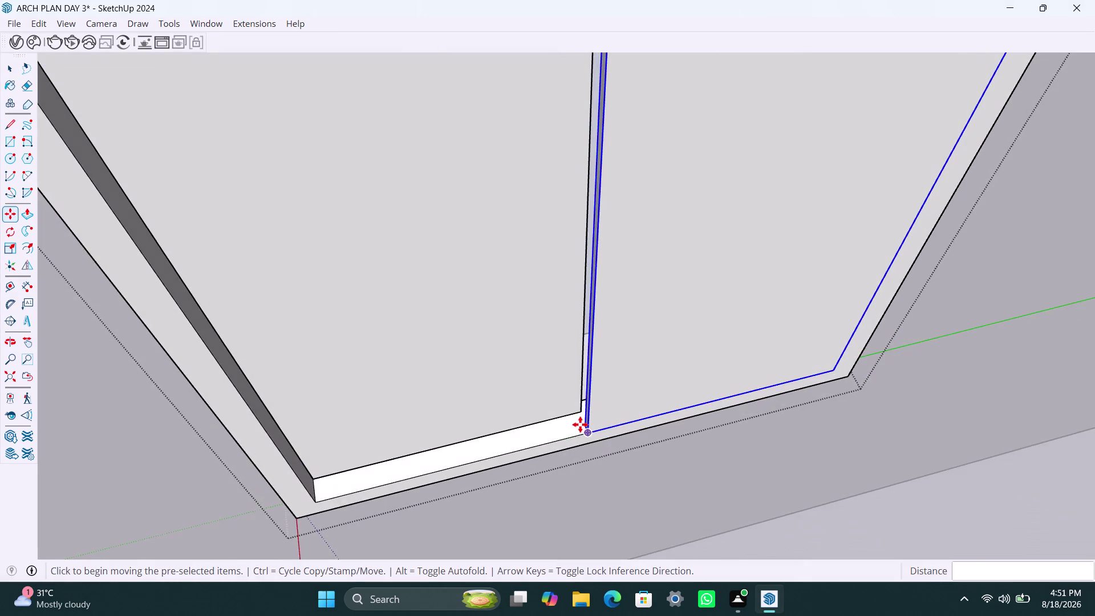
scroll(up, 3)
click(582, 422)
click(576, 406)
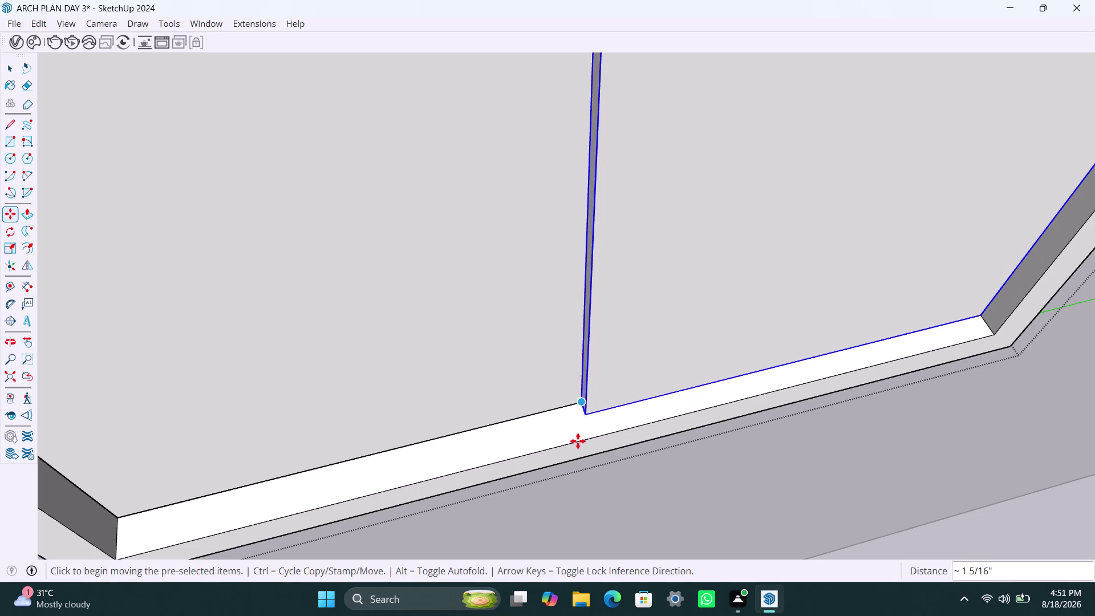
scroll(down, 3)
middle_drag(565, 436, 491, 386)
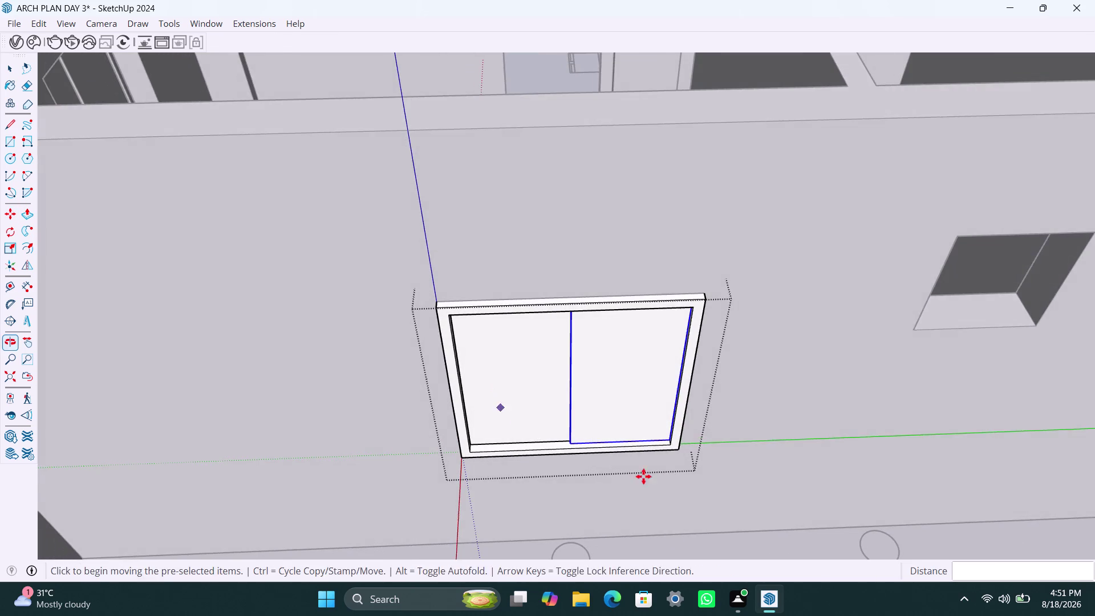
key(space)
Copy the whole sliding window with its panes into the opening farther along the wall.
click(687, 507)
click(629, 436)
key(m)
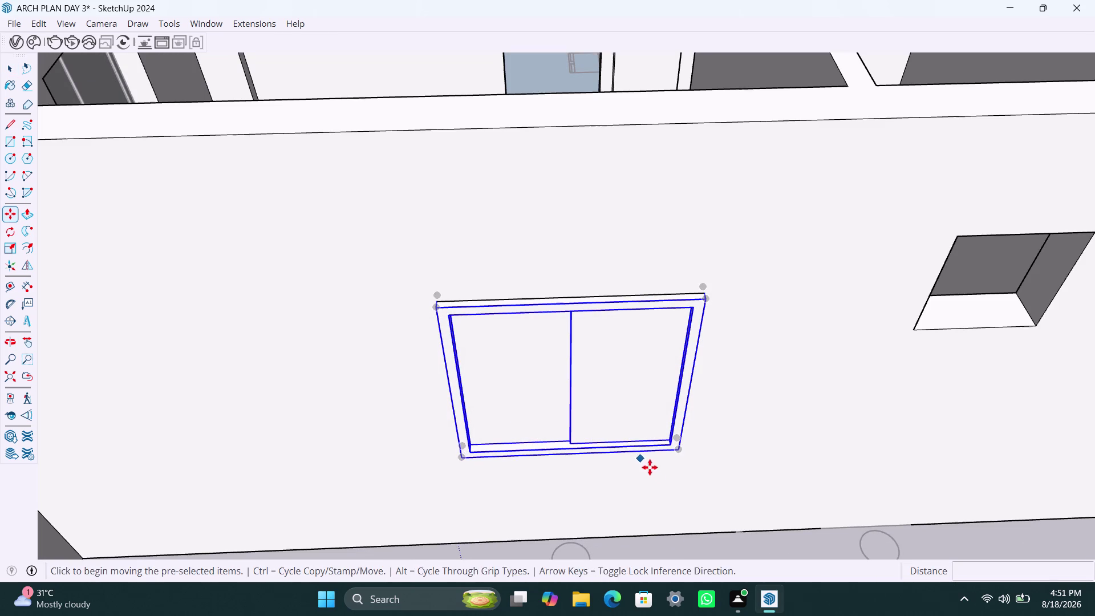
click(684, 454)
scroll(down, 3)
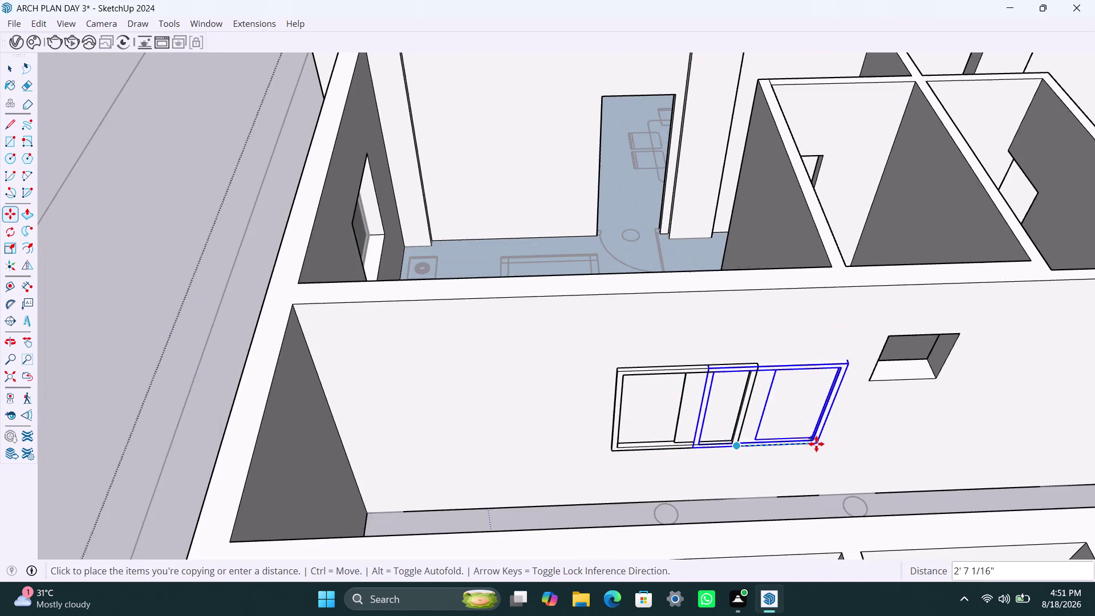
middle_drag(815, 445, 533, 401)
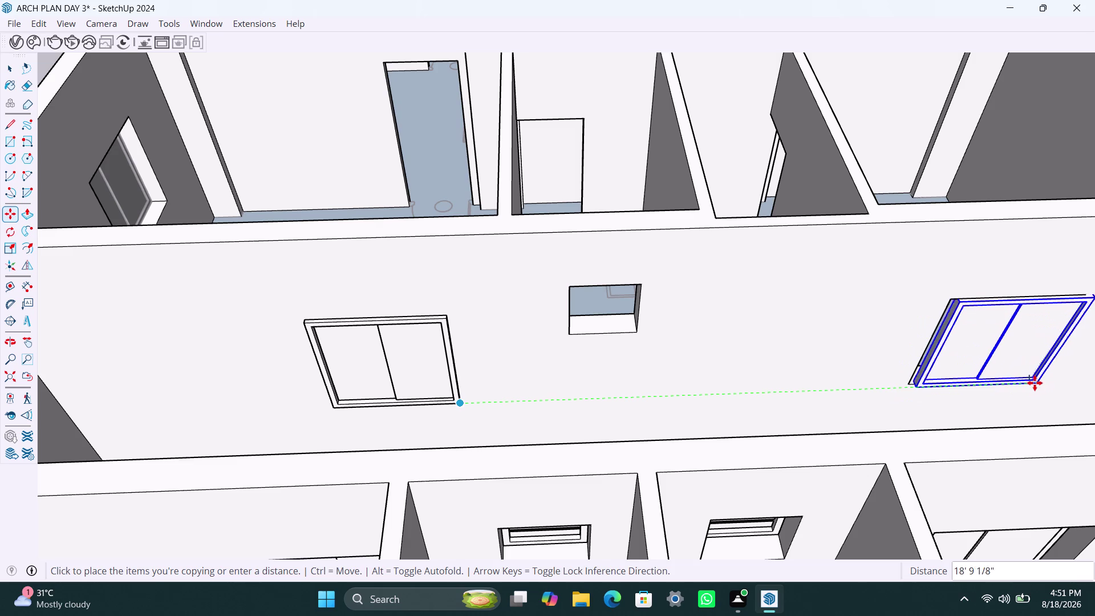
click(1032, 383)
key(space)
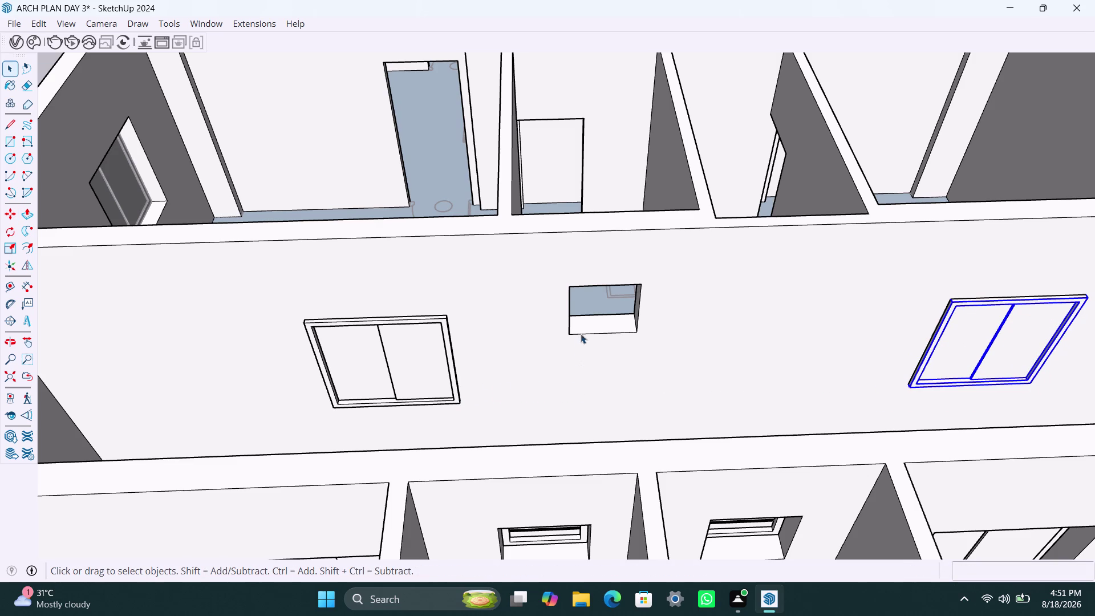
Draw a rectangle over the small wall opening and make it a component.
key(r)
click(572, 283)
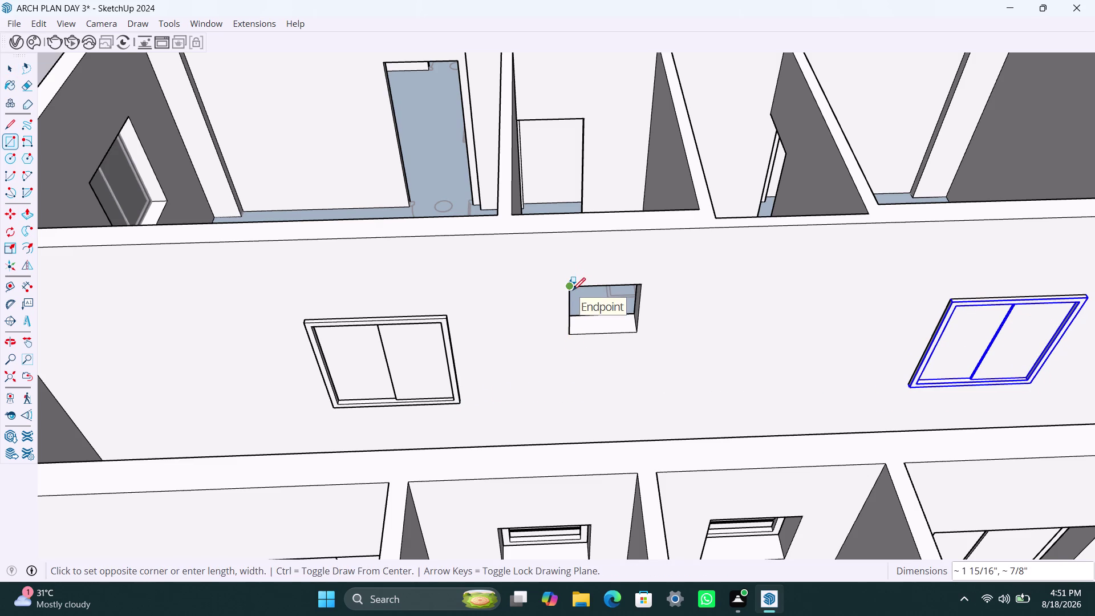
key(Escape)
click(572, 287)
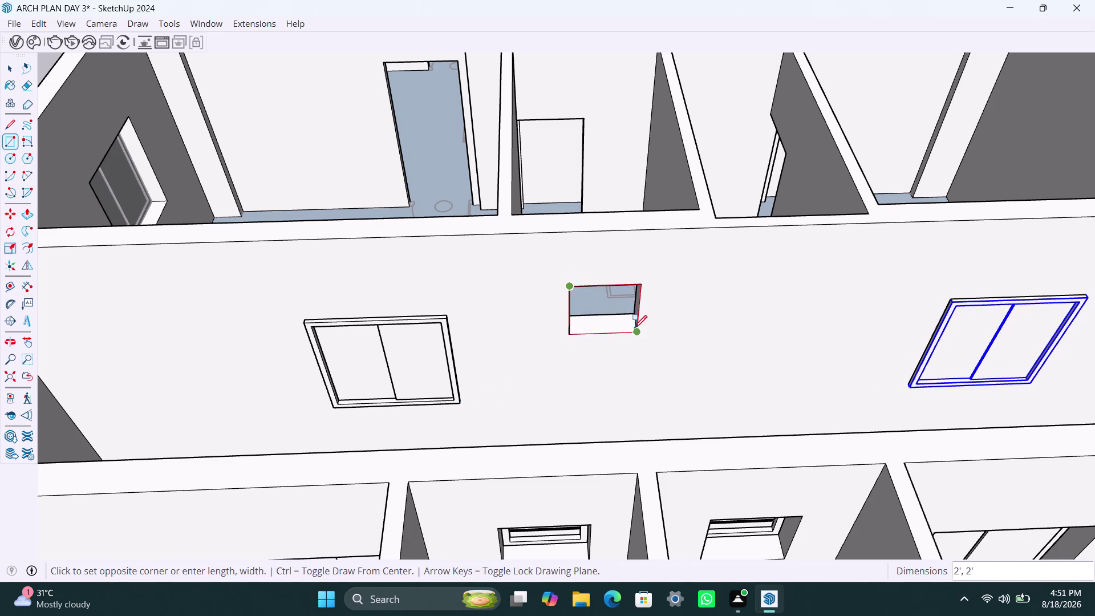
click(634, 328)
key(space)
double_click(610, 310)
right_click(610, 308)
click(666, 139)
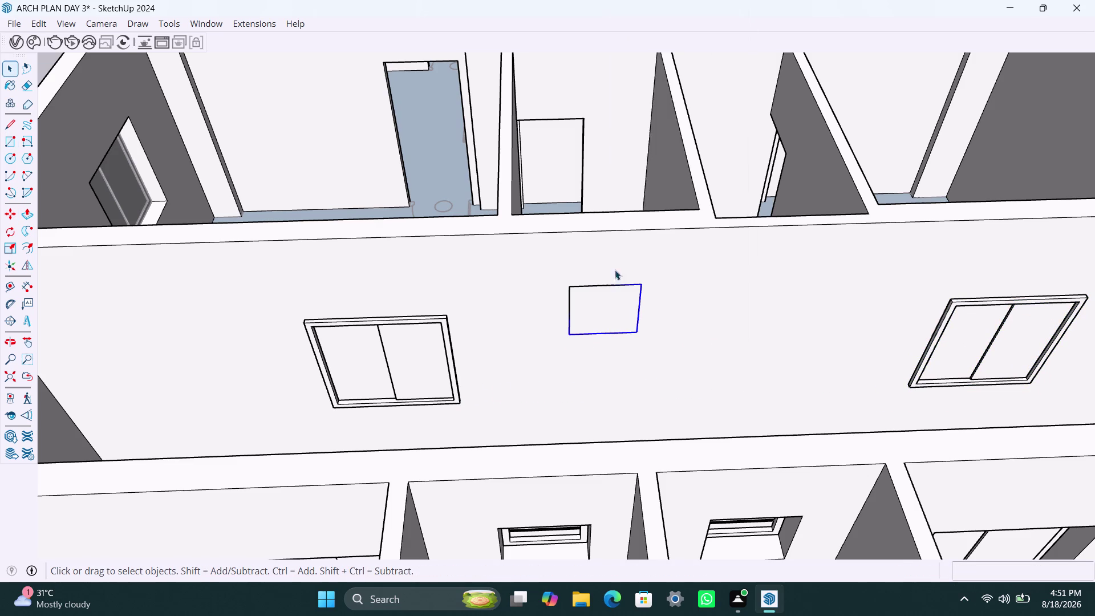
triple_click(605, 299)
Offset the rectangle 2" inward and delete the centre face to leave a frame.
key(f)
click(590, 302)
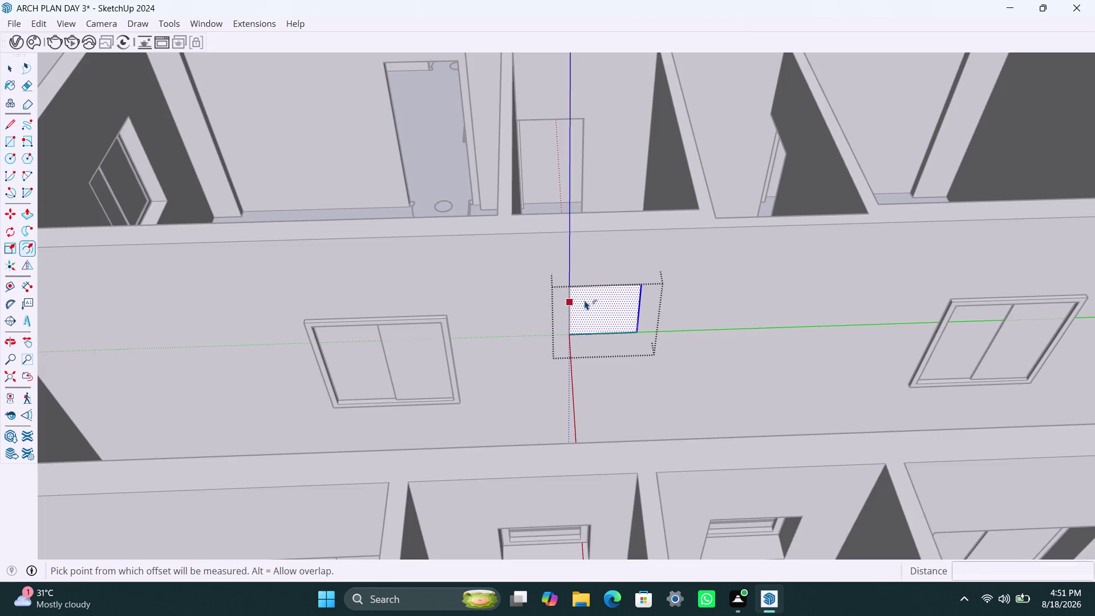
text(2")
key(Return)
key(space)
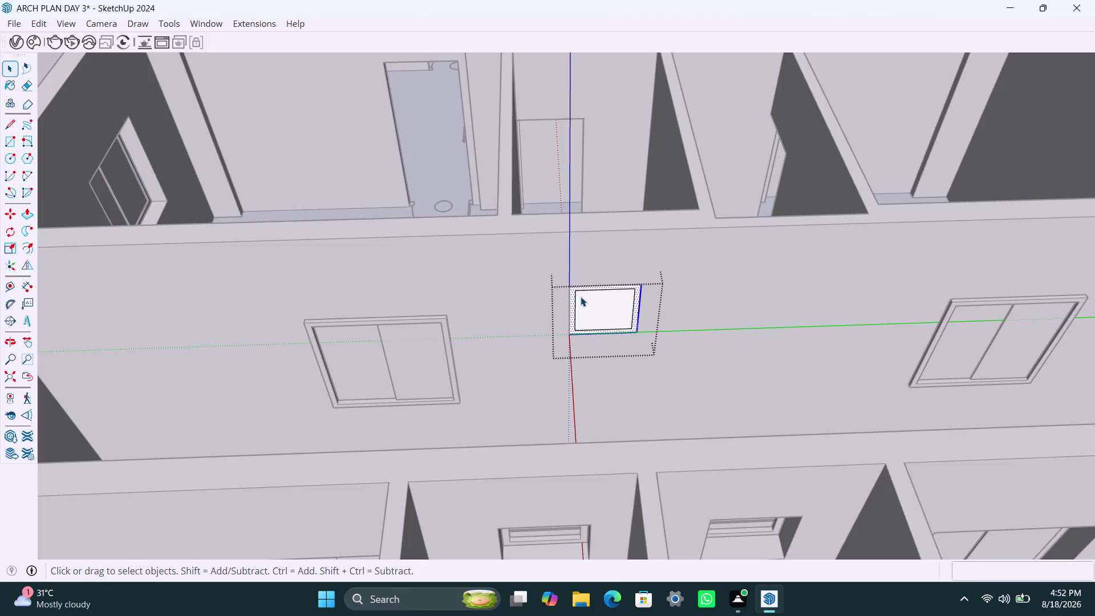
click(598, 306)
key(Delete)
Push/Pull the vent frame to a 1.5" depth.
scroll(up, 3)
click(575, 306)
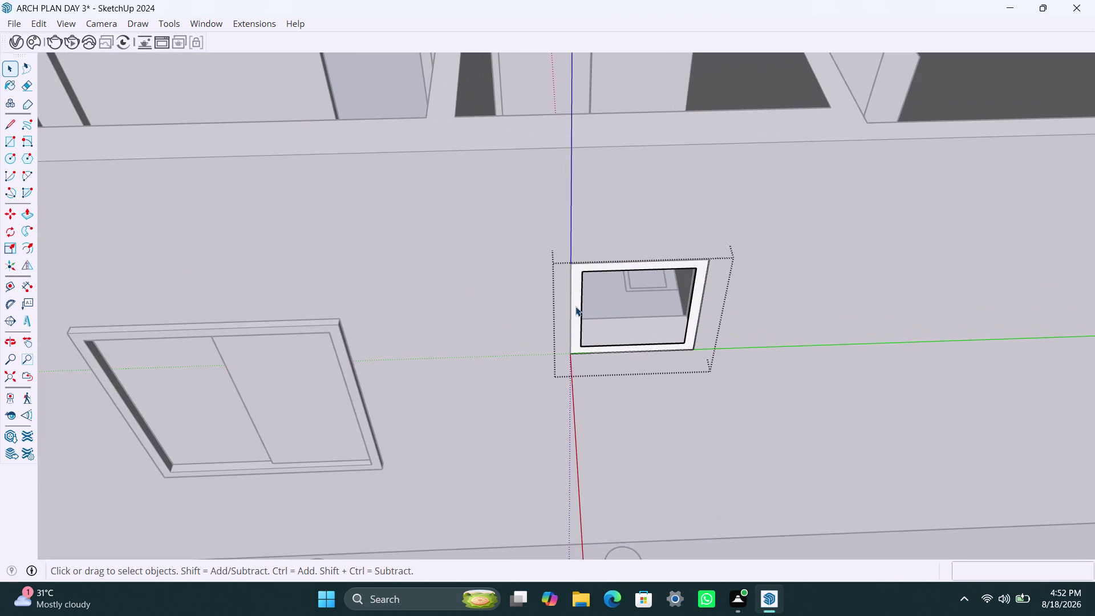
key(p)
click(576, 306)
text(1)
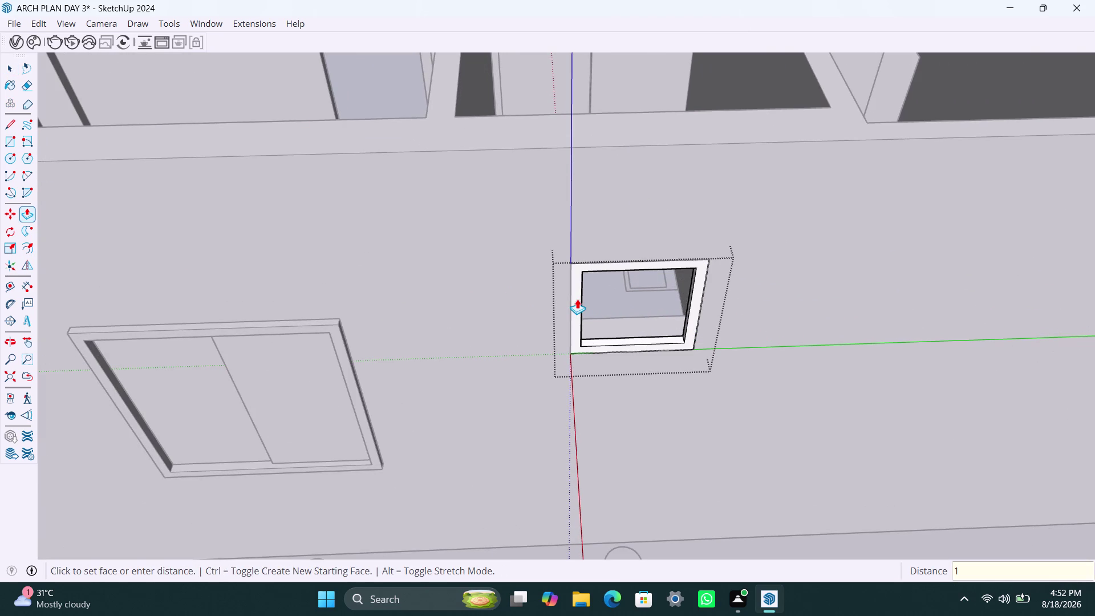
text(.5")
key(Return)
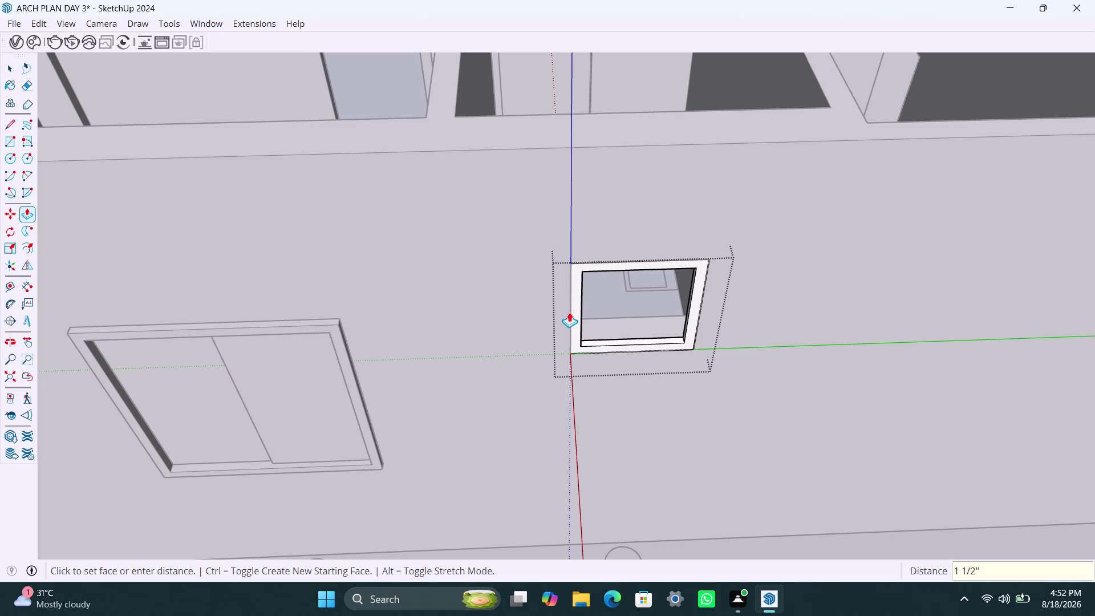
click(573, 310)
text(1.5)
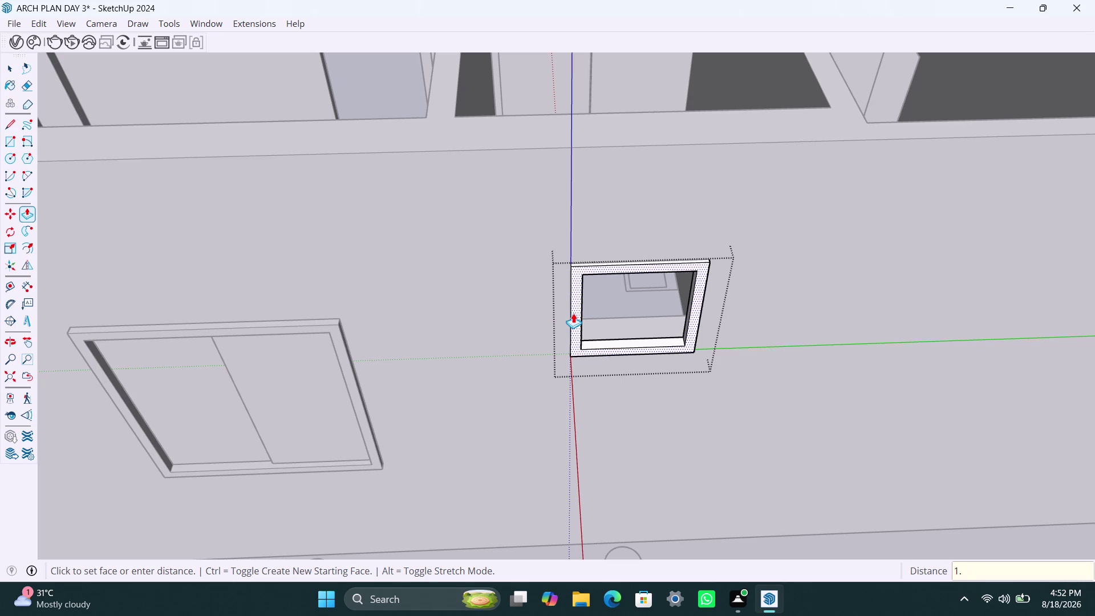
text(")
key(Return)
key(space)
Draw a slat rectangle across the frame's inner top edge and delete the leftover piece.
key(r)
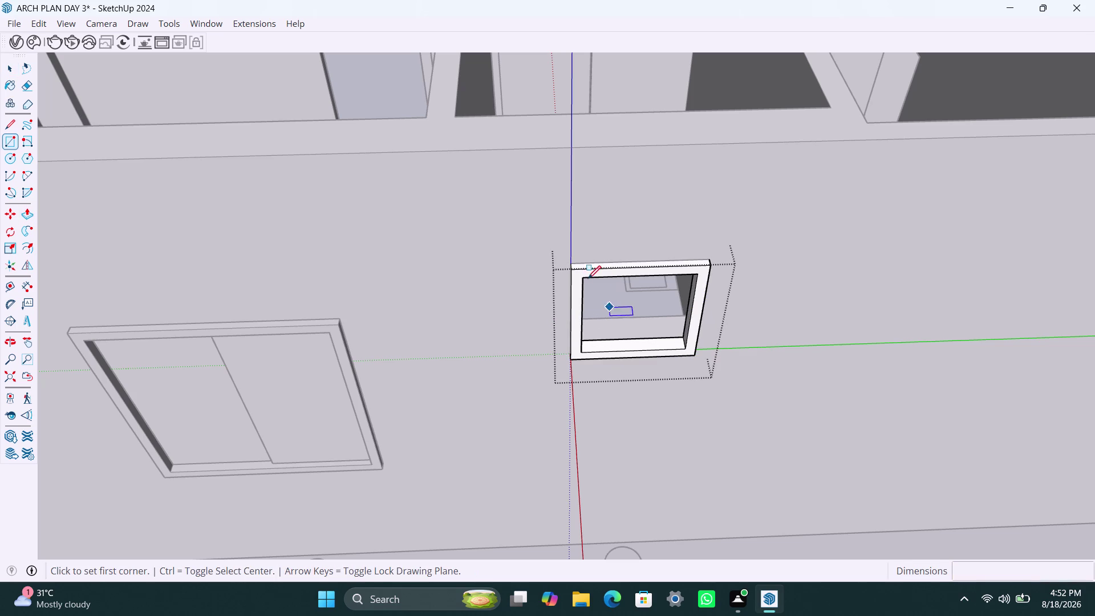
click(583, 277)
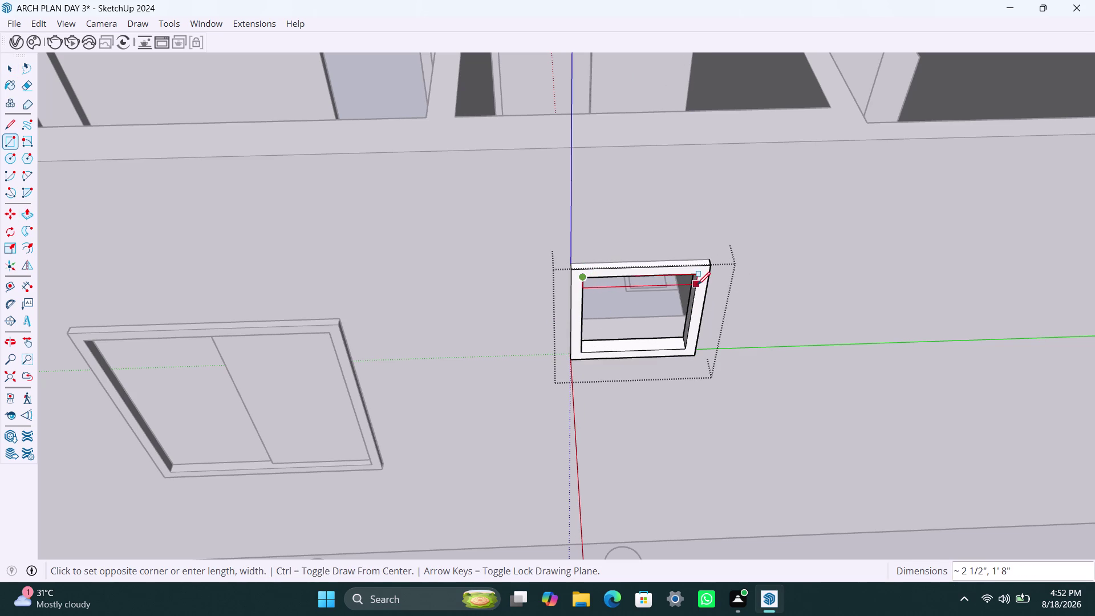
click(696, 288)
key(space)
click(667, 293)
key(Delete)
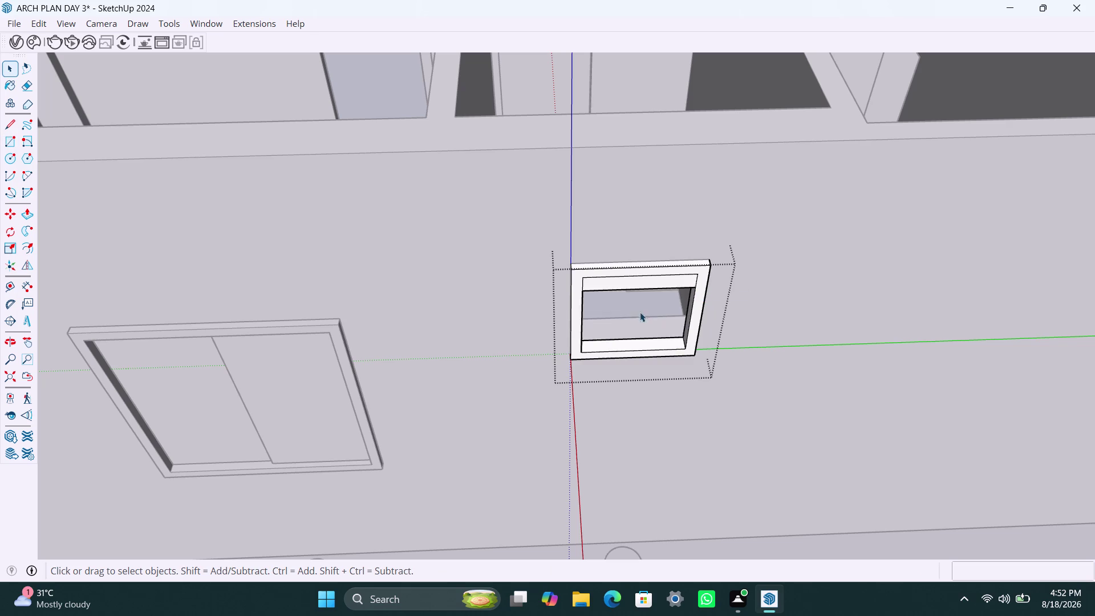
scroll(up, 3)
Make the slat a component and give it 0.2" thickness.
double_click(627, 260)
right_click(626, 259)
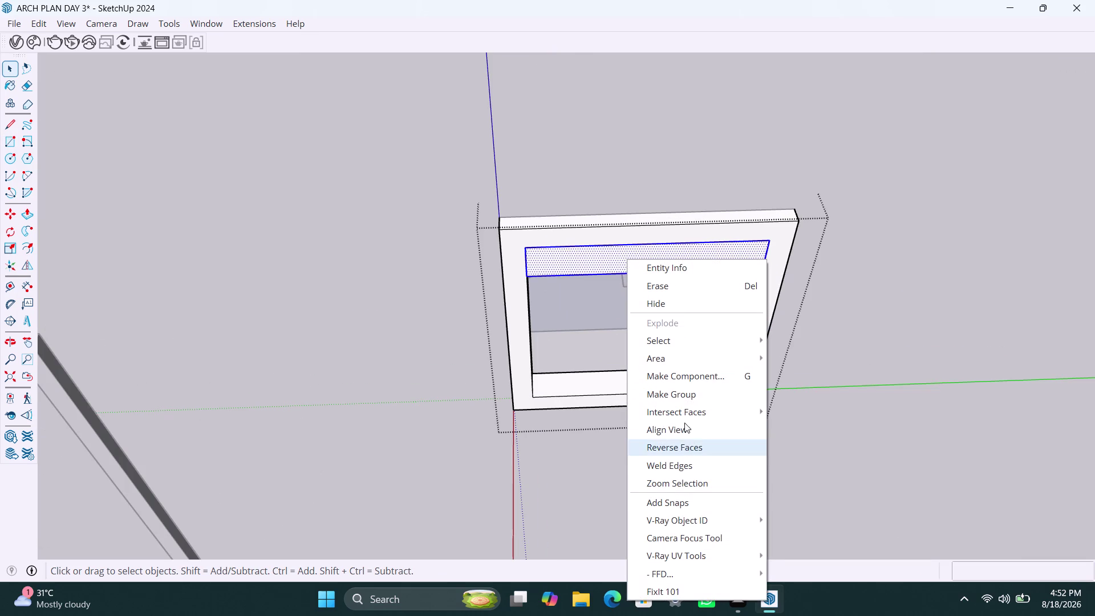
click(688, 396)
triple_click(625, 258)
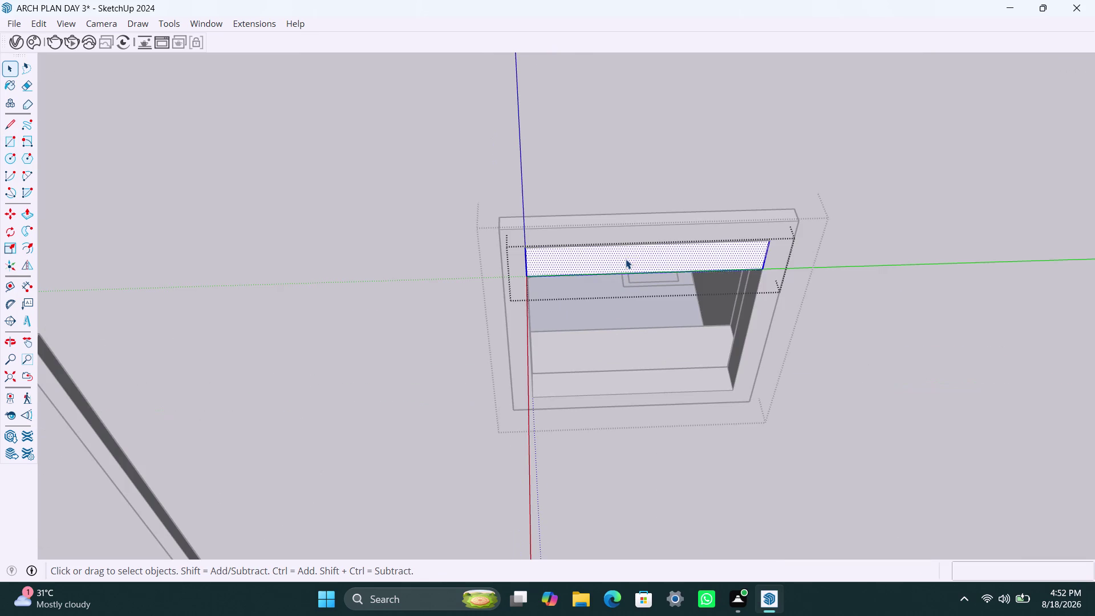
key(p)
click(626, 259)
text(0.)
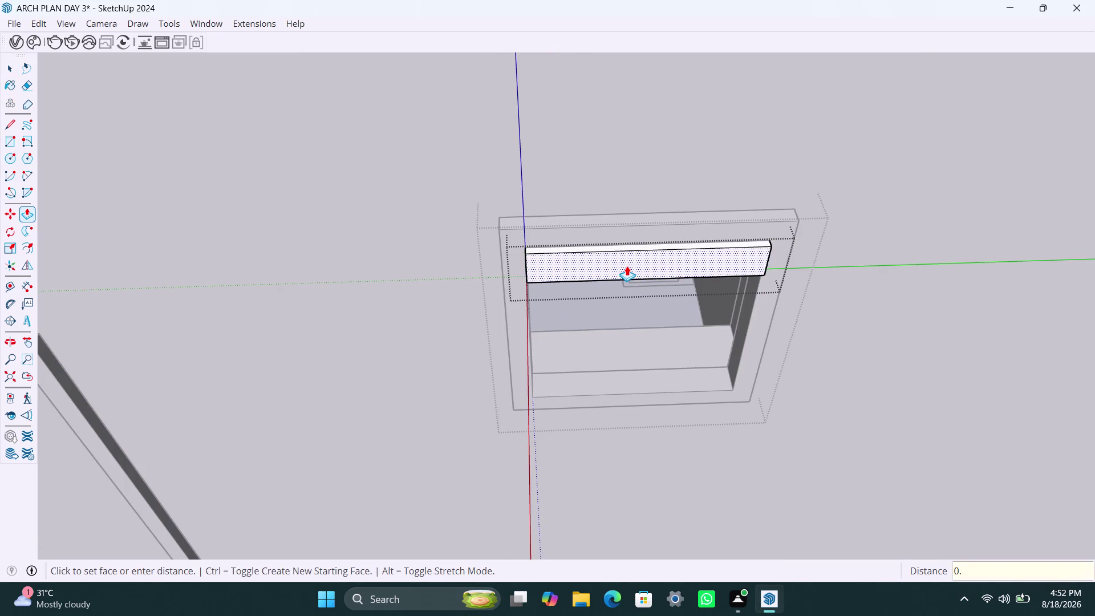
text(2")
key(Return)
key(space)
click(778, 354)
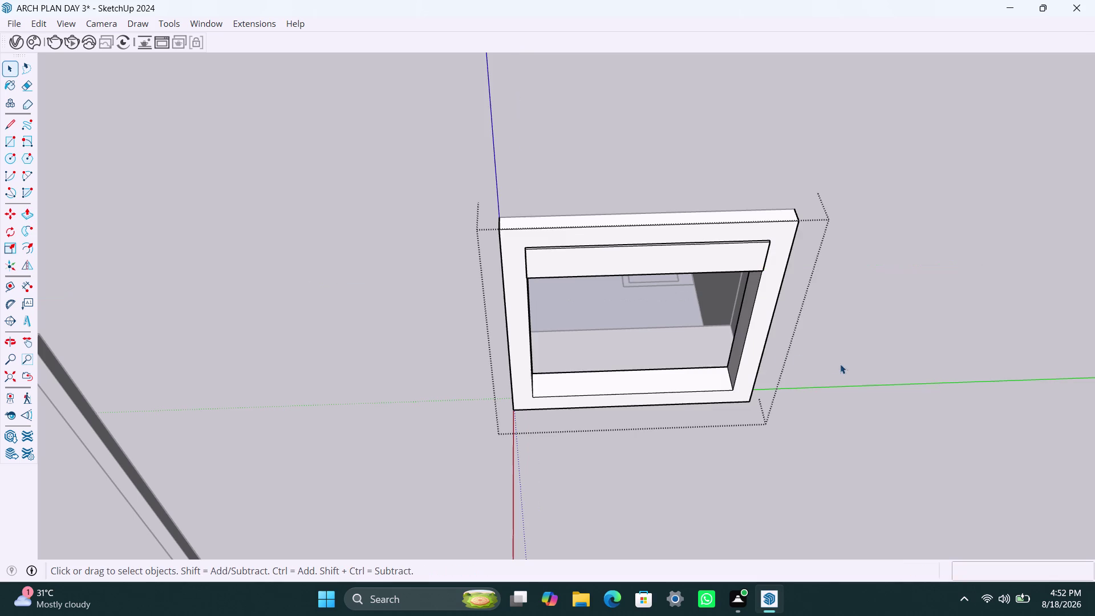
Copy the slat to the opening's bottom and array it /4 for evenly spaced slats.
click(688, 259)
key(m)
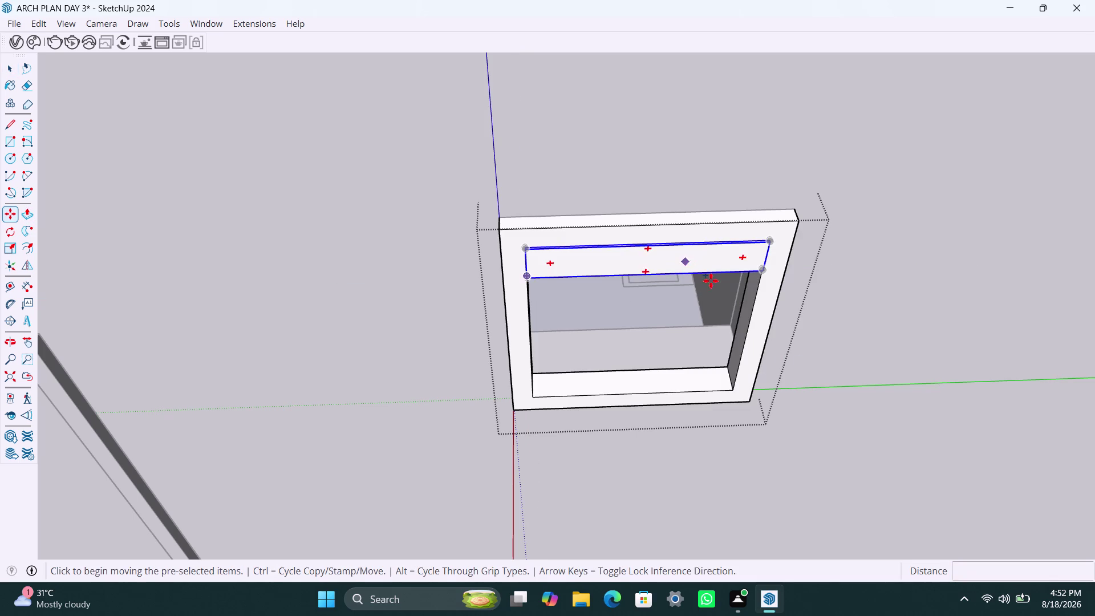
click(764, 270)
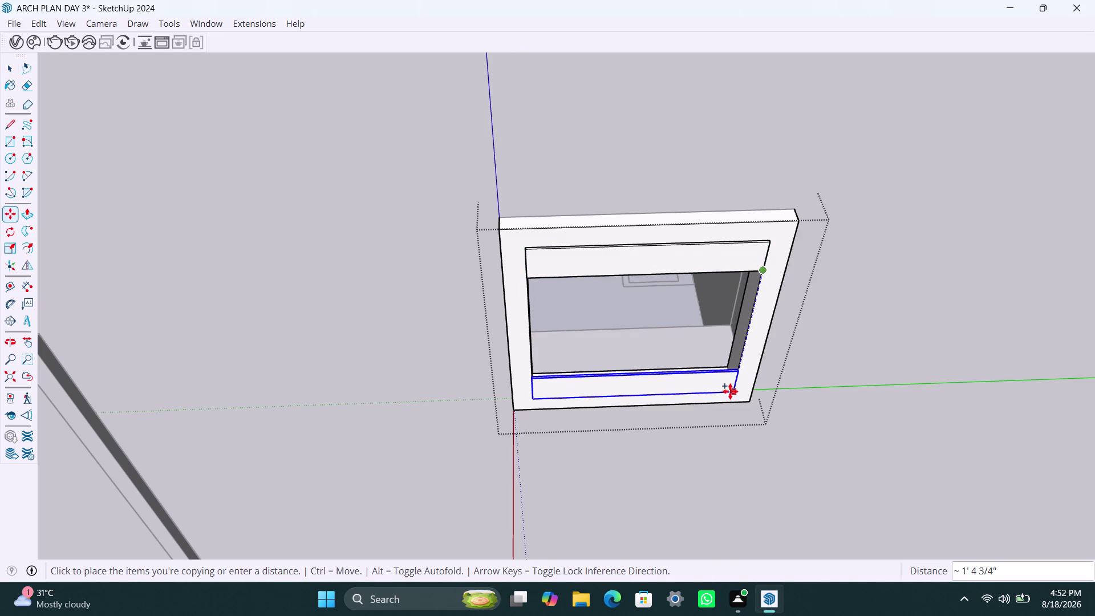
click(730, 390)
text(/4)
key(Return)
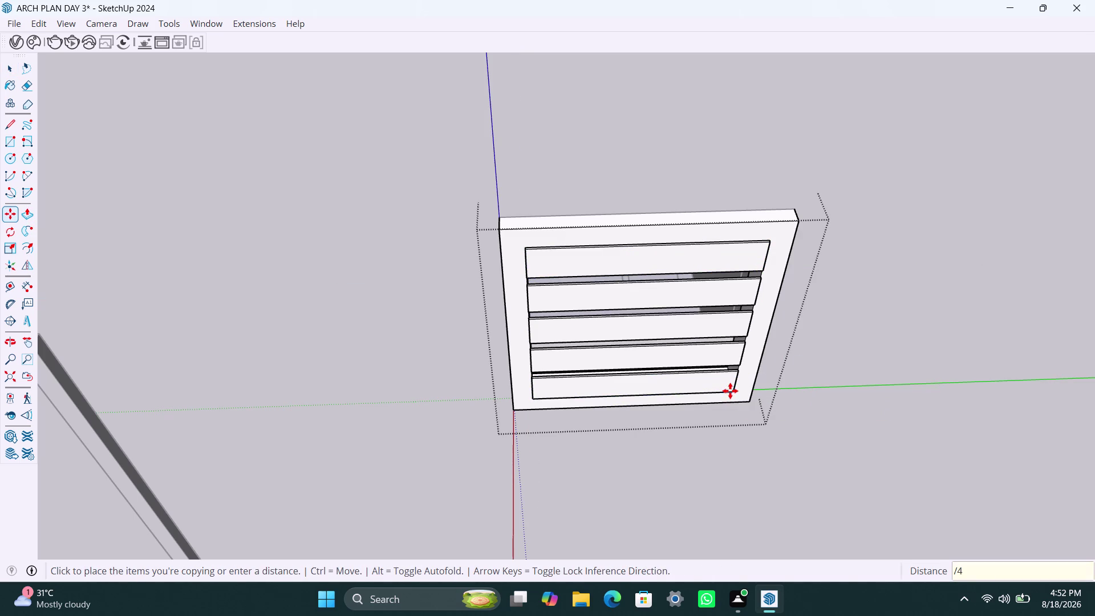
key(space)
click(866, 374)
Cover the larger wall opening with a rectangle and make it a component.
scroll(down, 3)
middle_drag(794, 388, 722, 247)
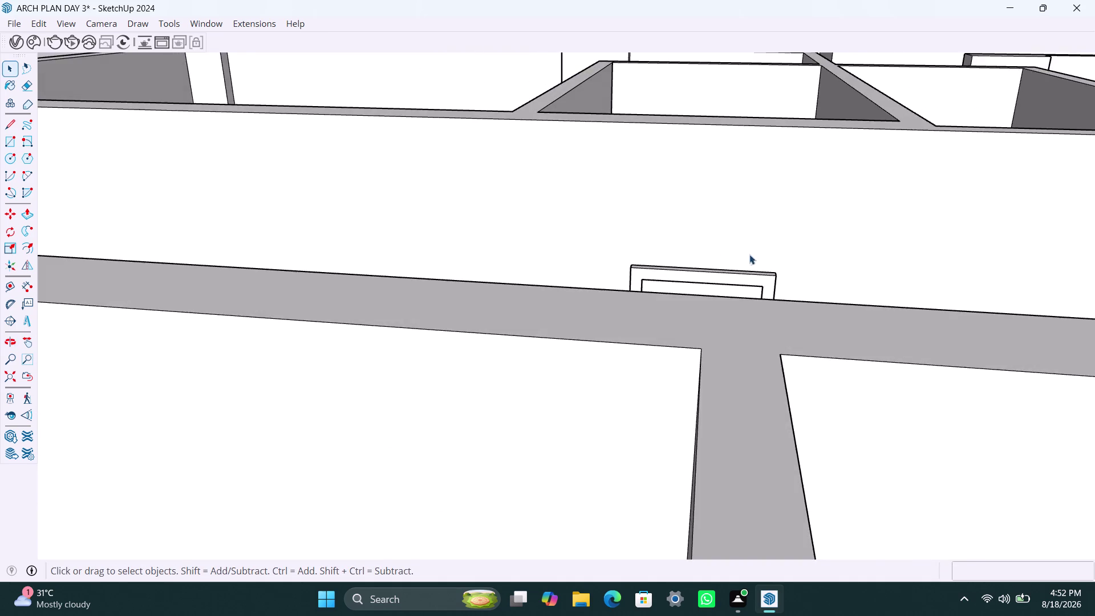
scroll(down, 3)
middle_drag(764, 290, 802, 403)
scroll(down, 3)
scroll(down, 3)
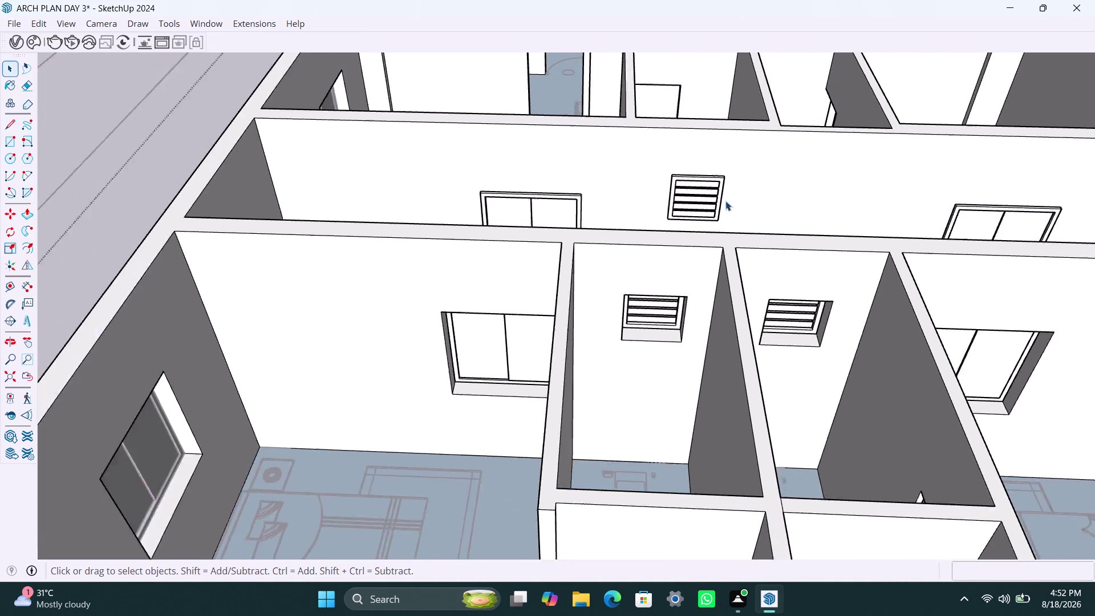
middle_drag(740, 201, 465, 203)
scroll(down, 3)
middle_drag(867, 214, 546, 239)
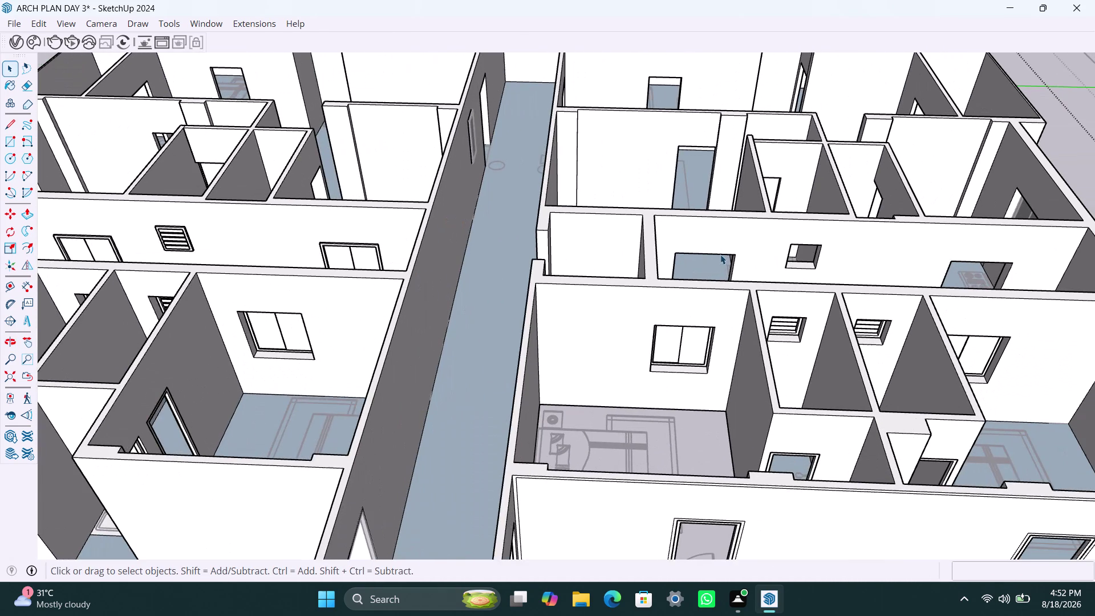
middle_drag(743, 268, 737, 279)
scroll(up, 3)
middle_drag(711, 320, 768, 332)
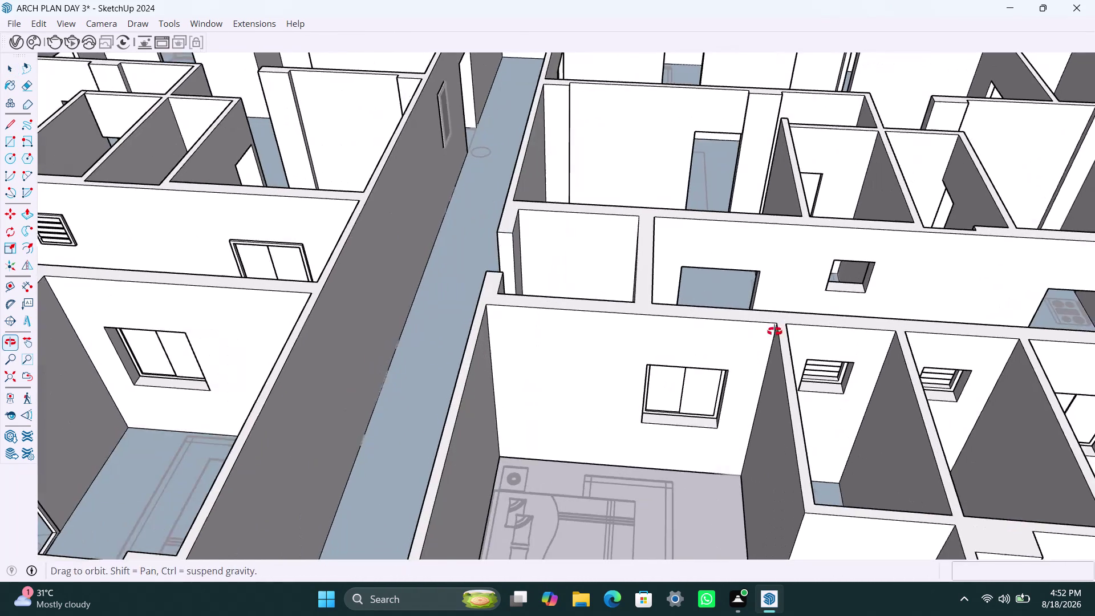
middle_drag(768, 331, 775, 331)
scroll(up, 3)
middle_drag(697, 265, 634, 264)
middle_drag(672, 290, 670, 328)
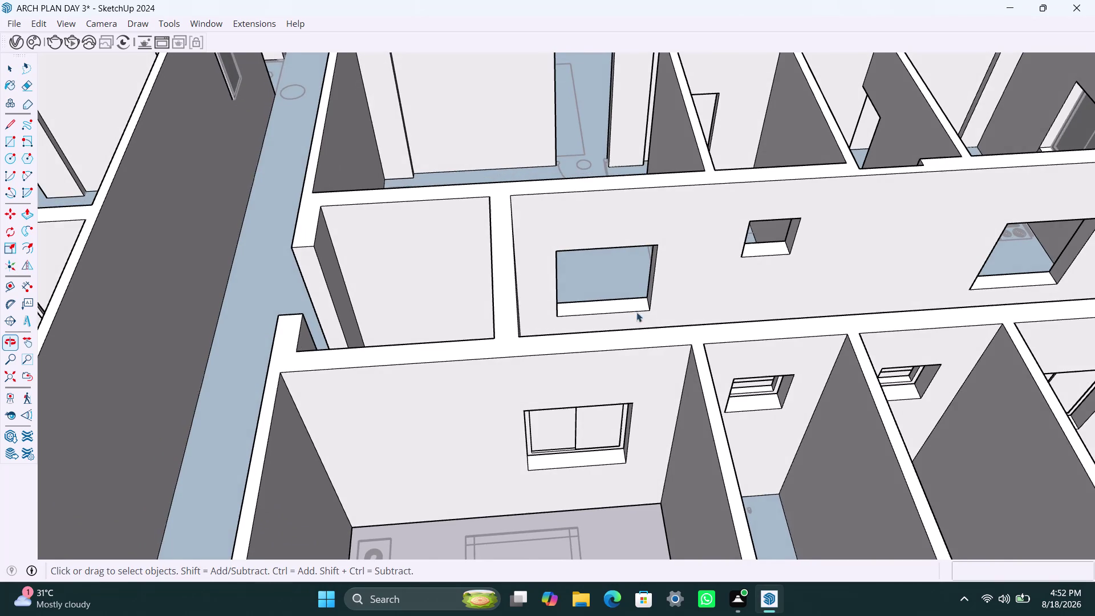
scroll(up, 3)
key(r)
click(552, 246)
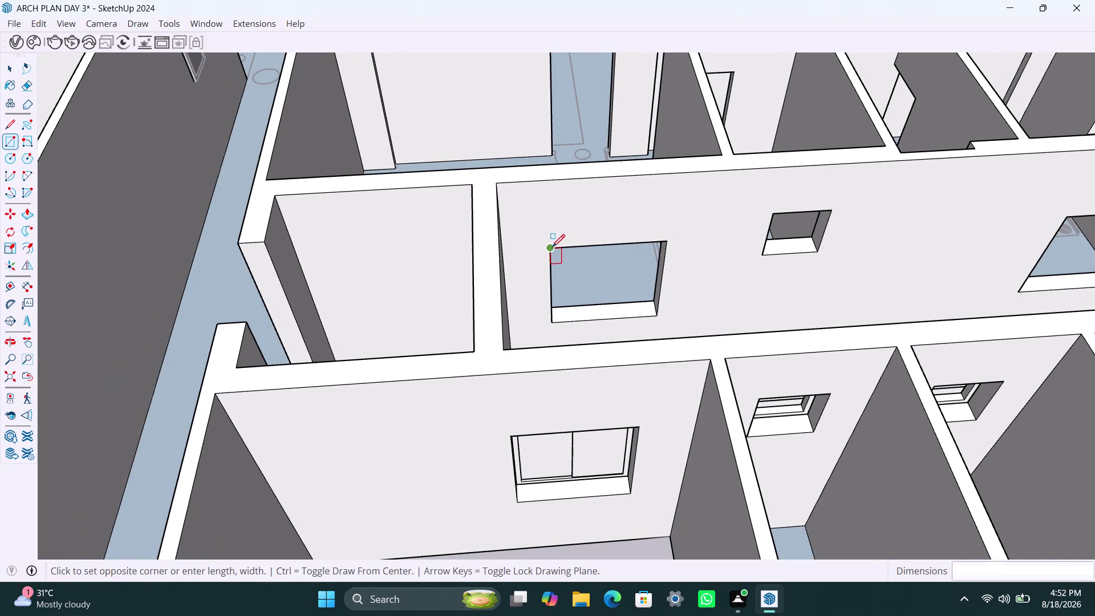
click(654, 311)
key(space)
double_click(615, 277)
right_click(616, 276)
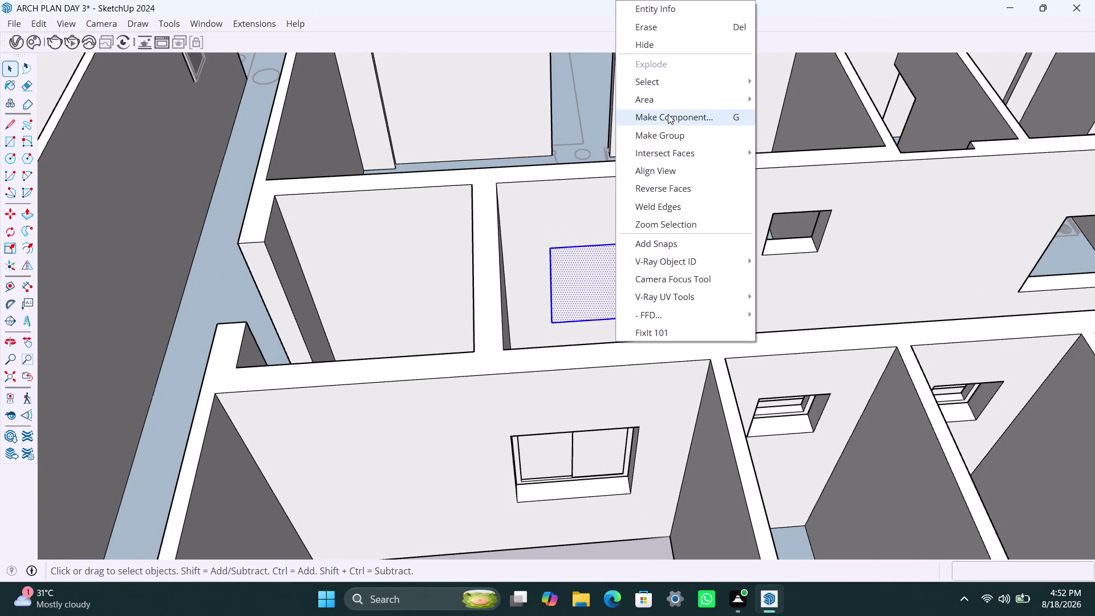
click(667, 132)
triple_click(628, 289)
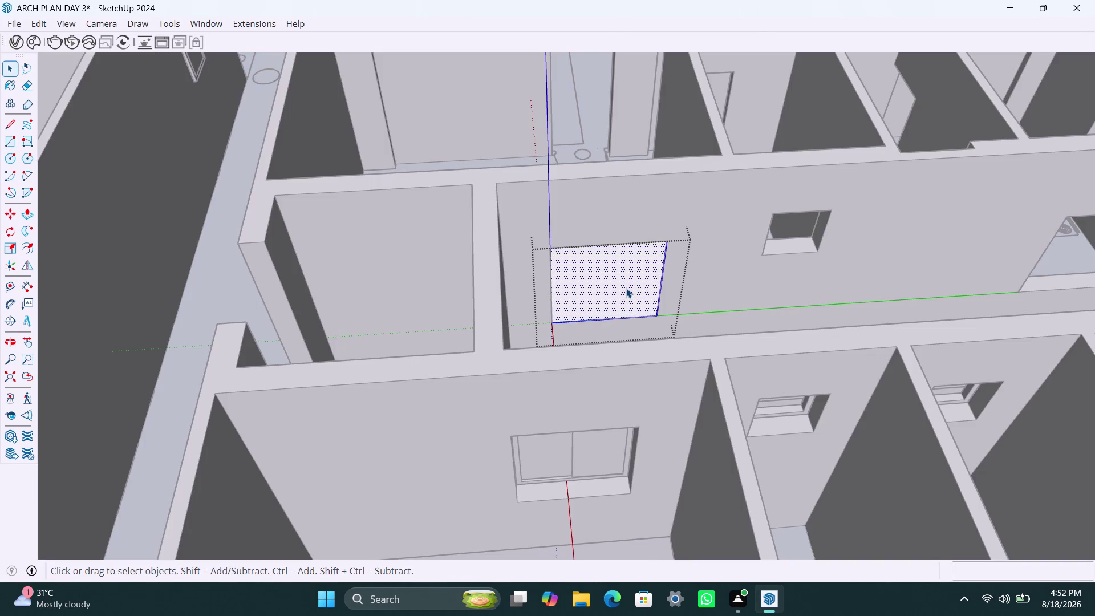
Offset the rectangle 2" inward and delete the centre face to form the window frame.
key(f)
click(588, 272)
text(2")
key(Return)
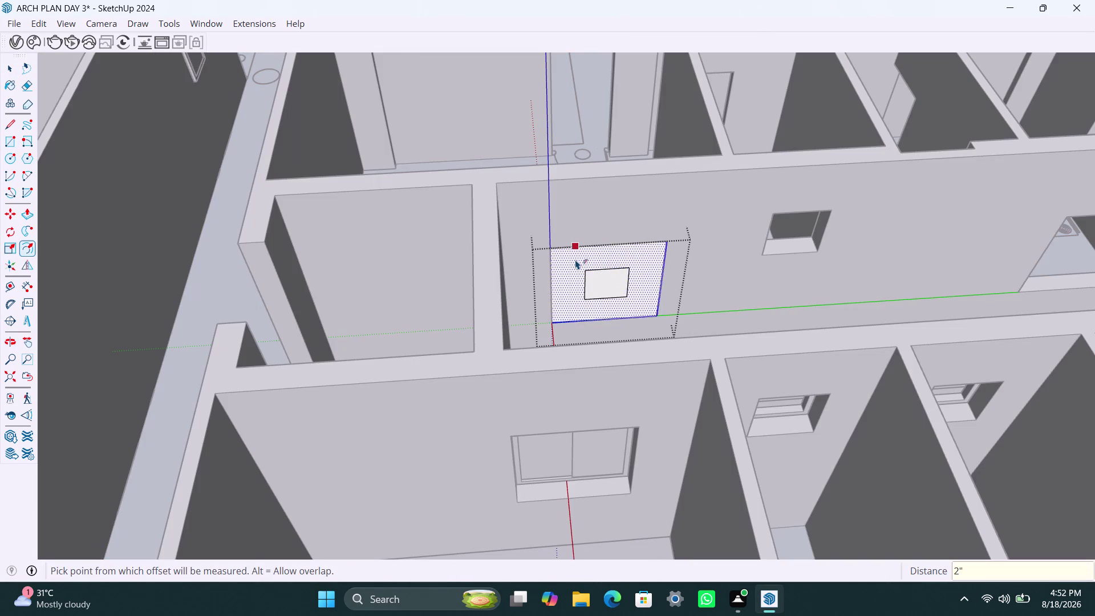
key(space)
click(594, 282)
key(Delete)
Push/Pull the window frame to a 1.5" depth.
scroll(up, 3)
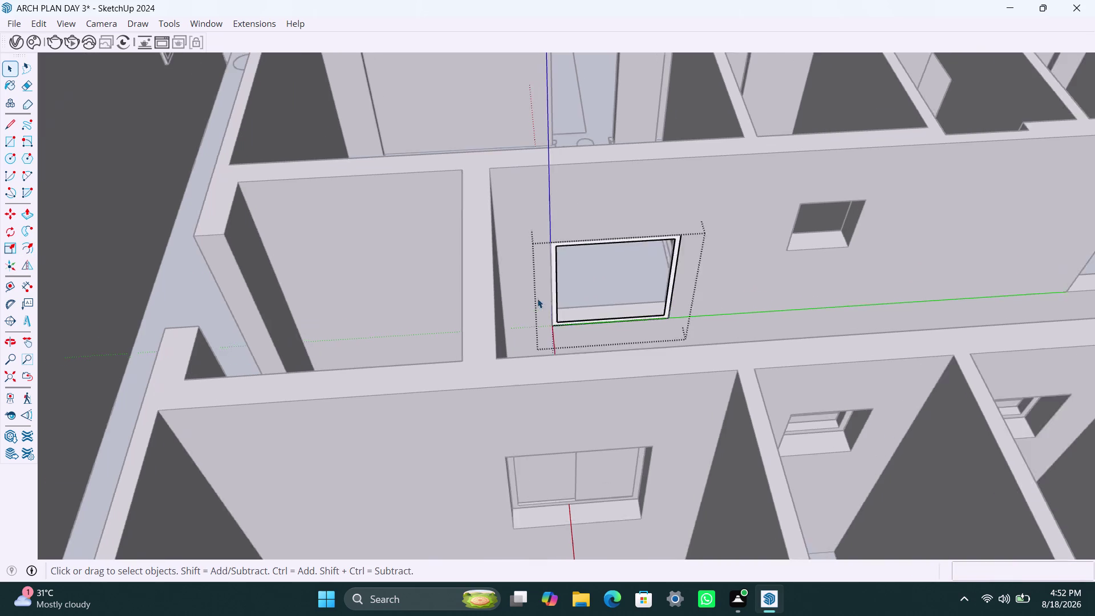
scroll(up, 3)
click(558, 275)
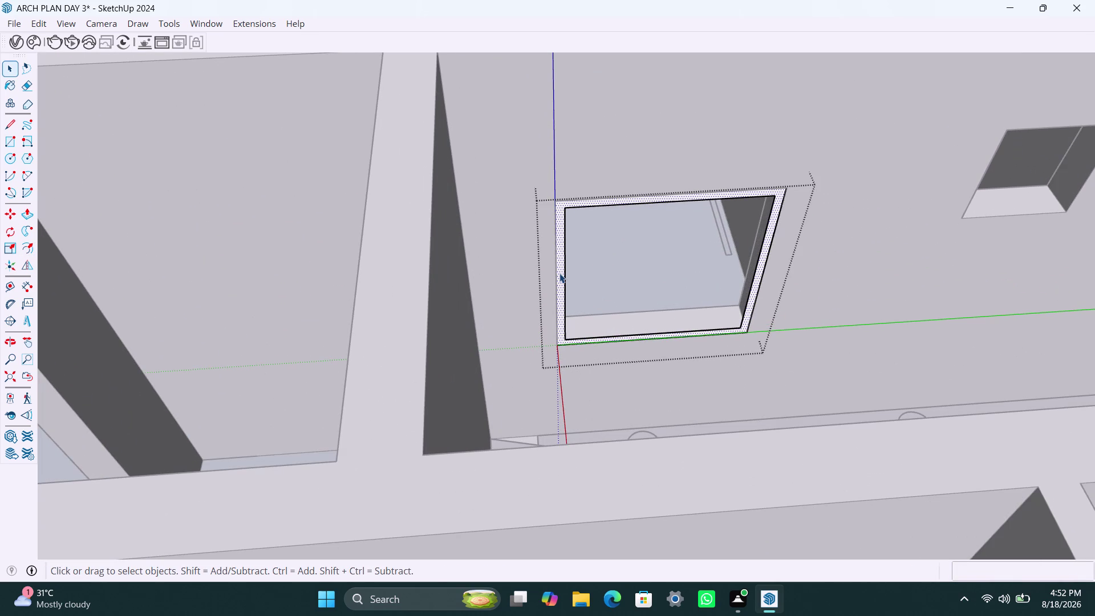
key(p)
click(560, 273)
text(1.5)
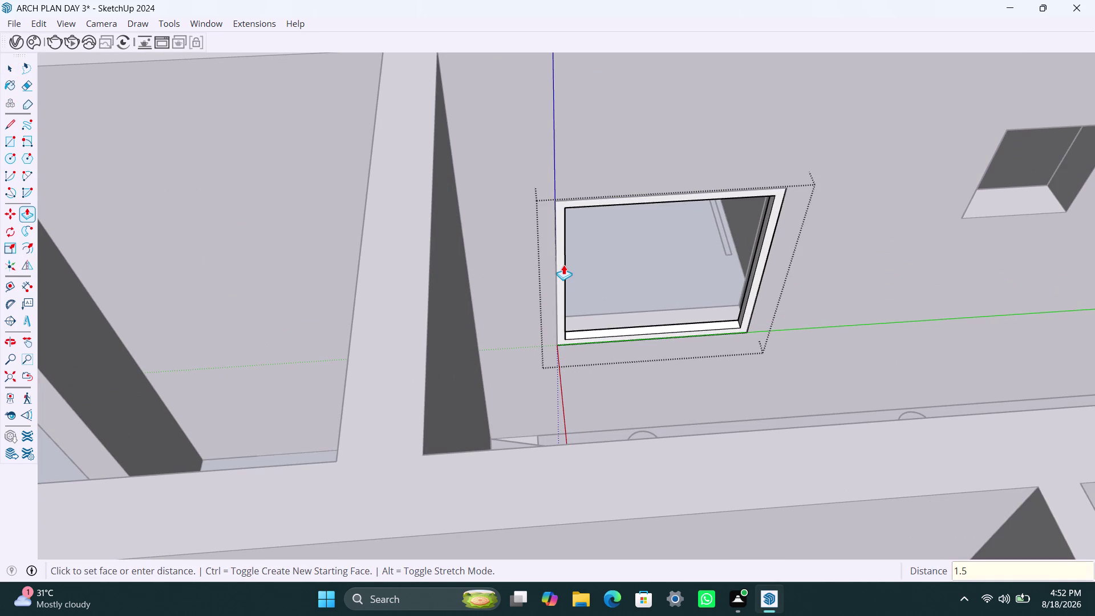
text(")
key(Return)
click(564, 274)
text(1)
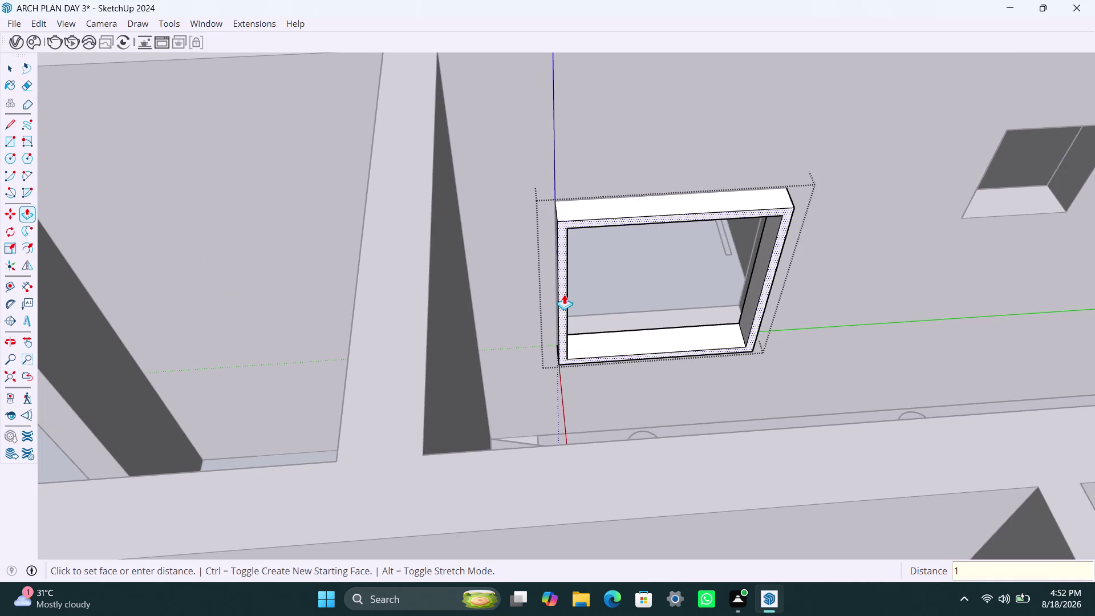
text(.5")
key(Return)
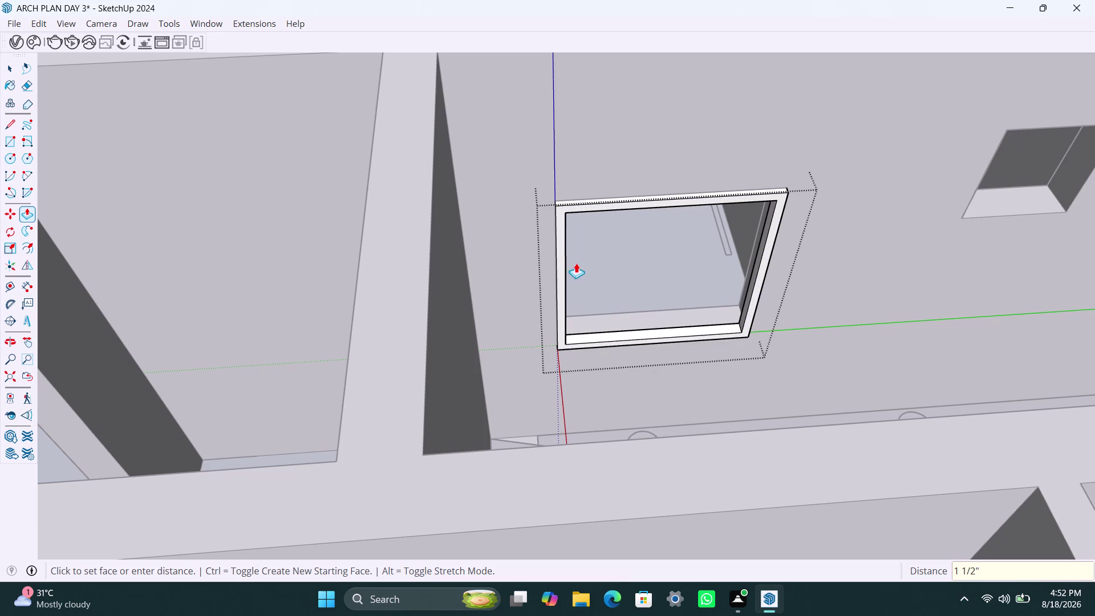
Draw a rectangle over the left half of the opening and delete the right half.
key(r)
click(567, 211)
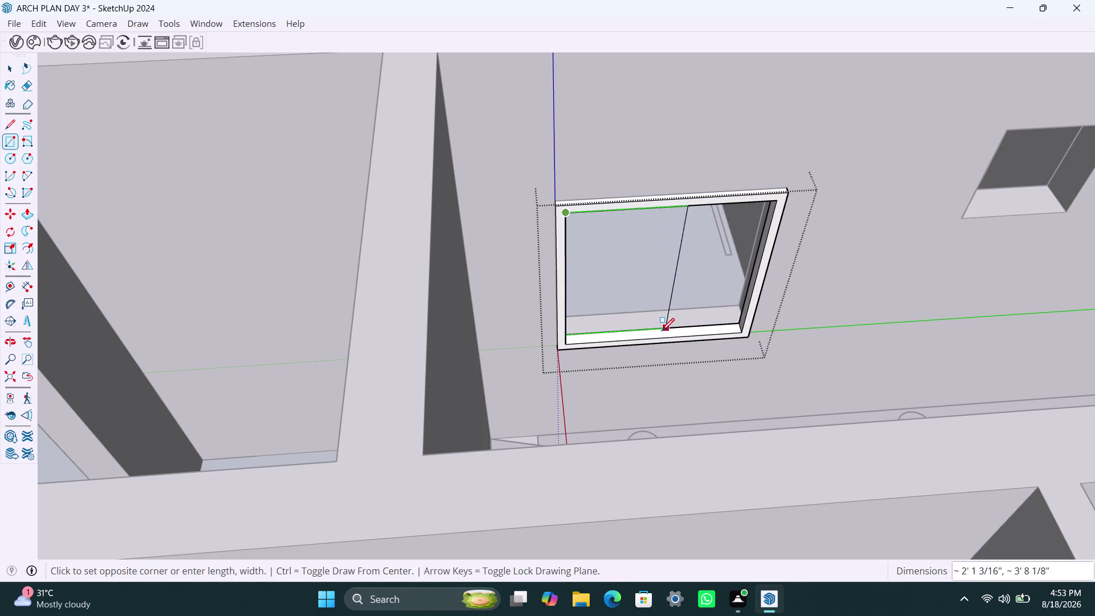
click(652, 336)
key(space)
click(698, 306)
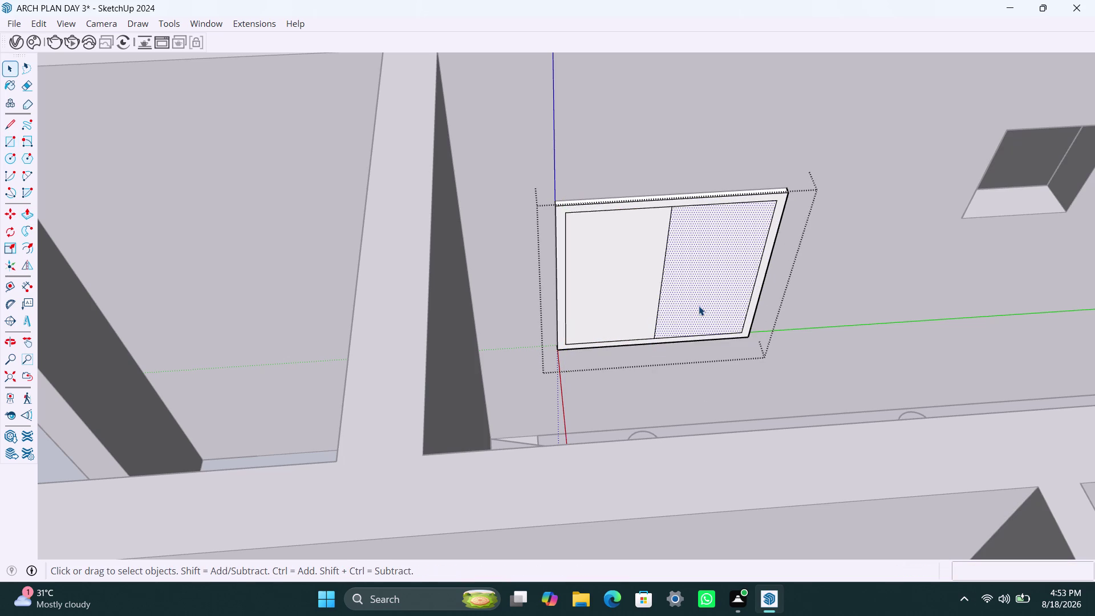
key(Delete)
Group the left pane and push it to 18mm thickness.
double_click(623, 288)
right_click(624, 288)
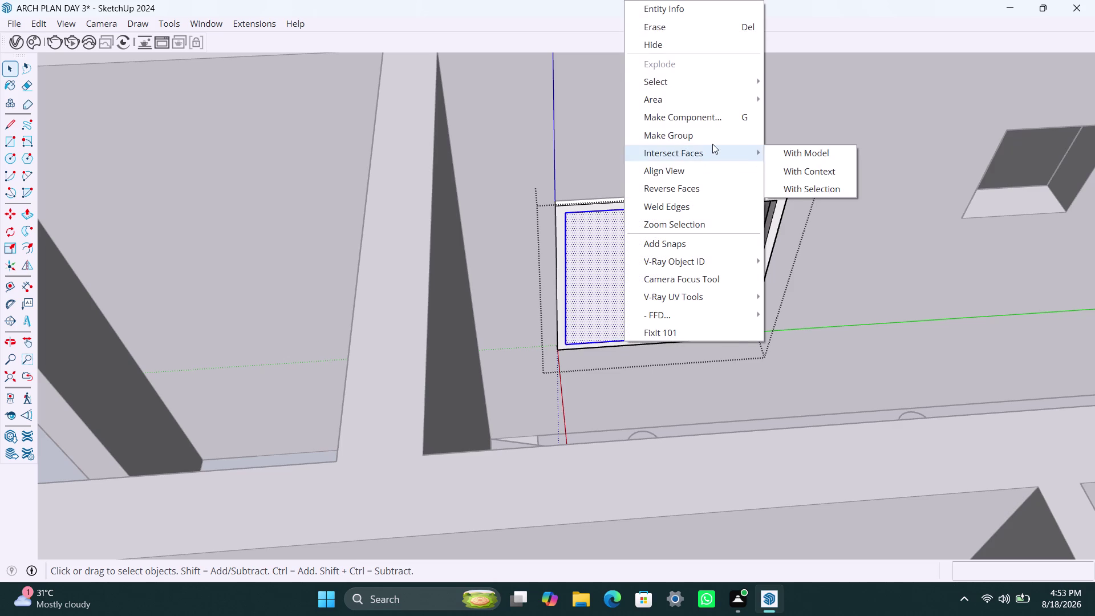
click(703, 140)
triple_click(634, 280)
key(p)
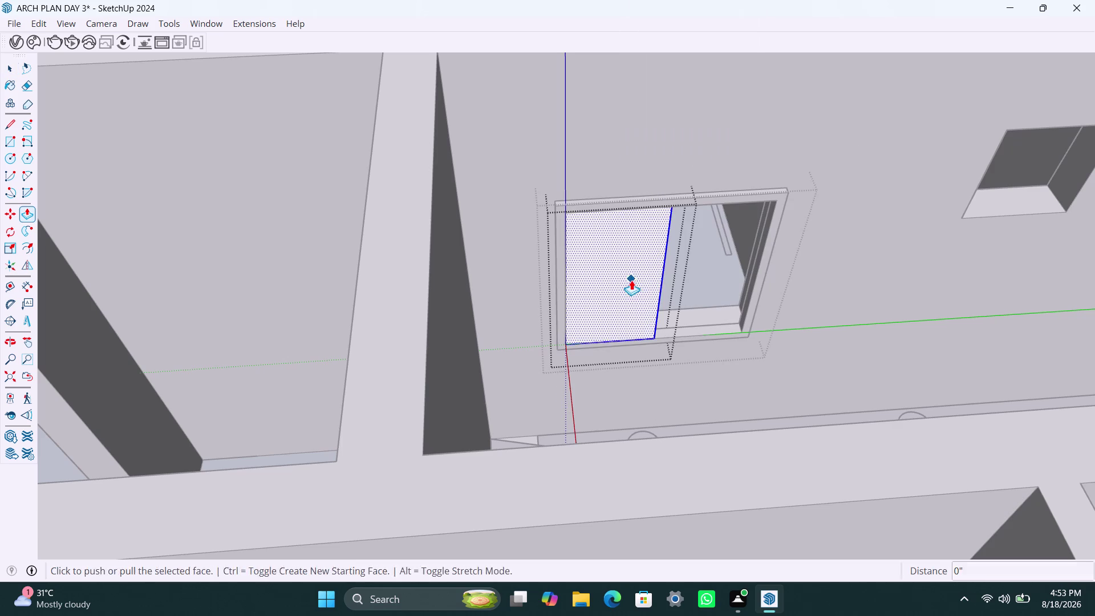
click(631, 280)
text(18mm)
key(Return)
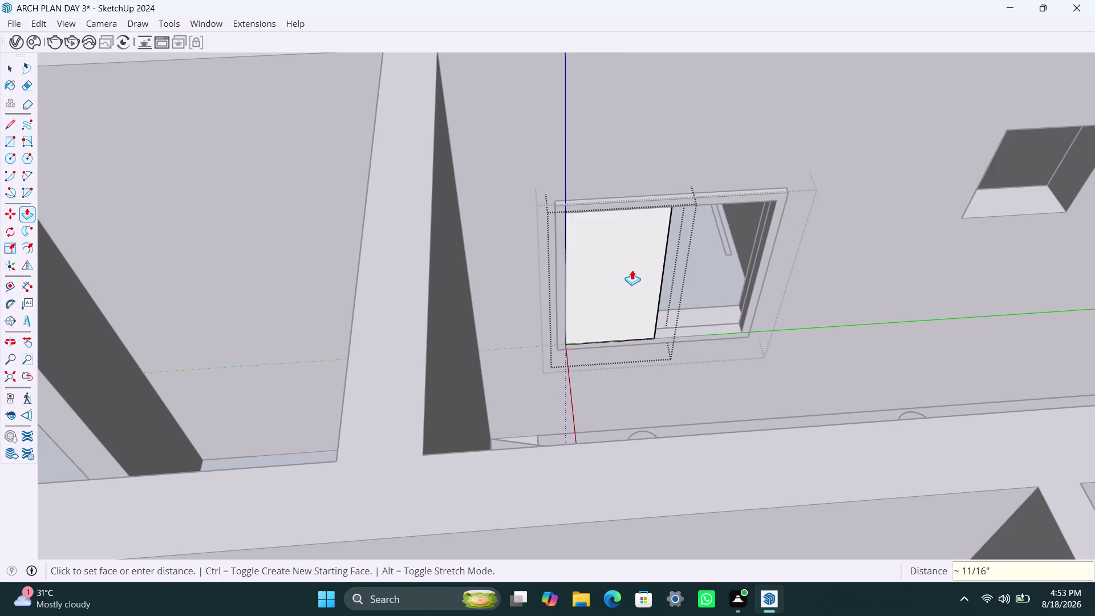
key(space)
click(864, 385)
Offset the pane slightly and copy it to the right side of the opening.
scroll(up, 3)
click(637, 303)
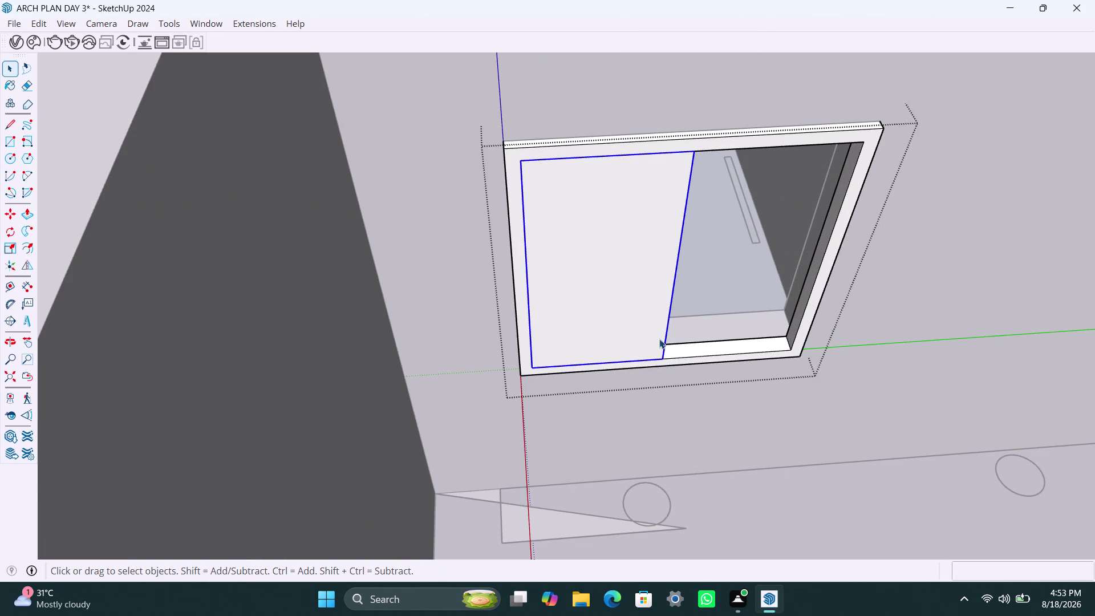
key(m)
click(665, 356)
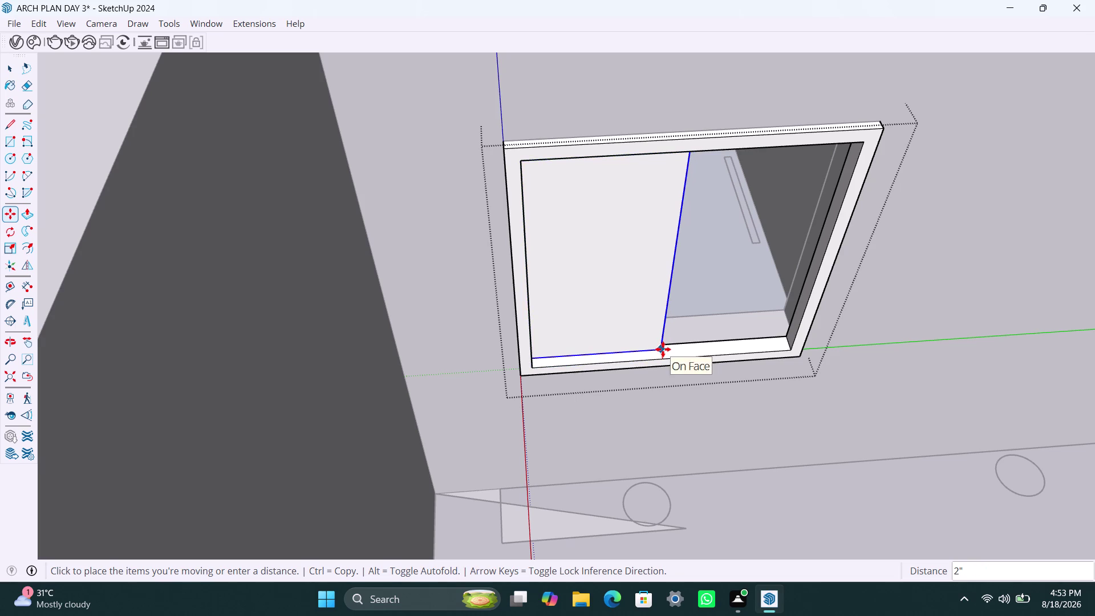
click(662, 349)
key(m)
click(663, 353)
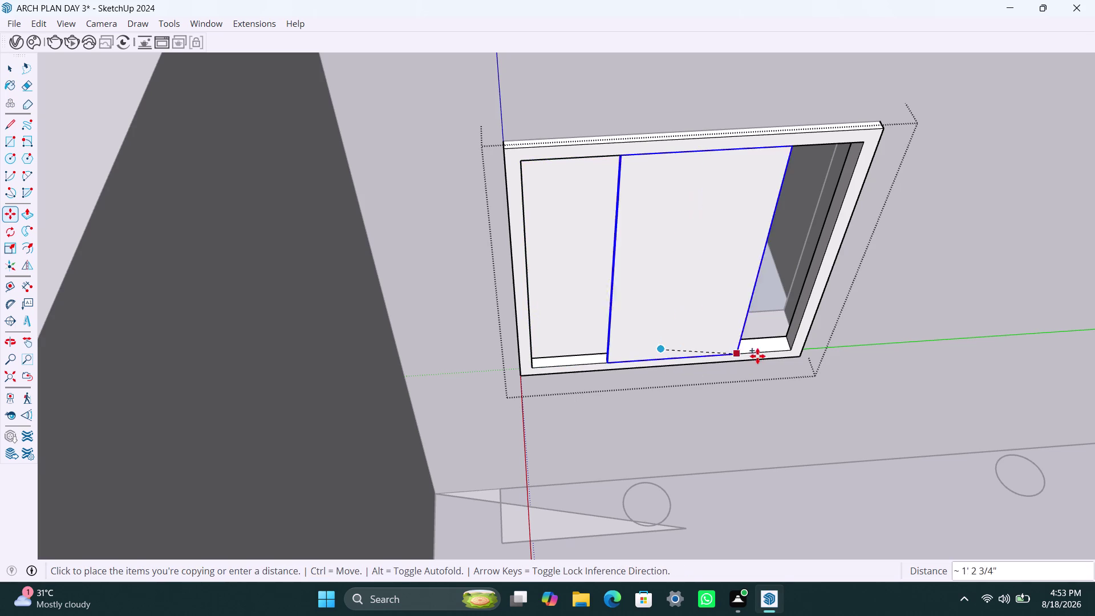
click(789, 354)
Snap the copied pane against the first pane and select the finished window.
scroll(up, 3)
middle_drag(662, 355, 689, 364)
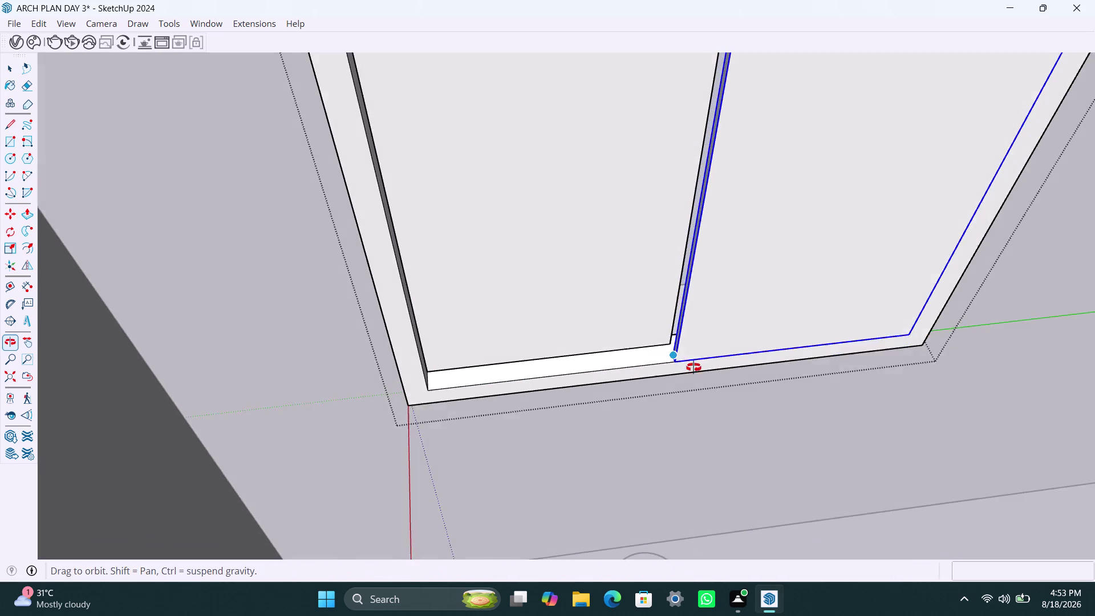
middle_drag(689, 365, 693, 367)
scroll(up, 3)
click(673, 349)
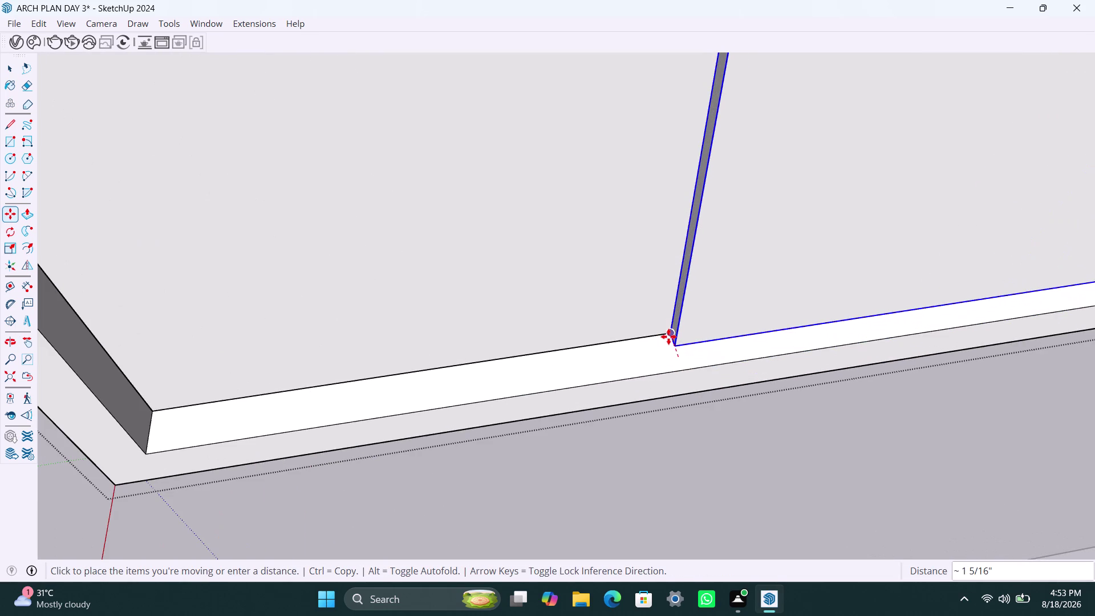
click(669, 337)
scroll(down, 3)
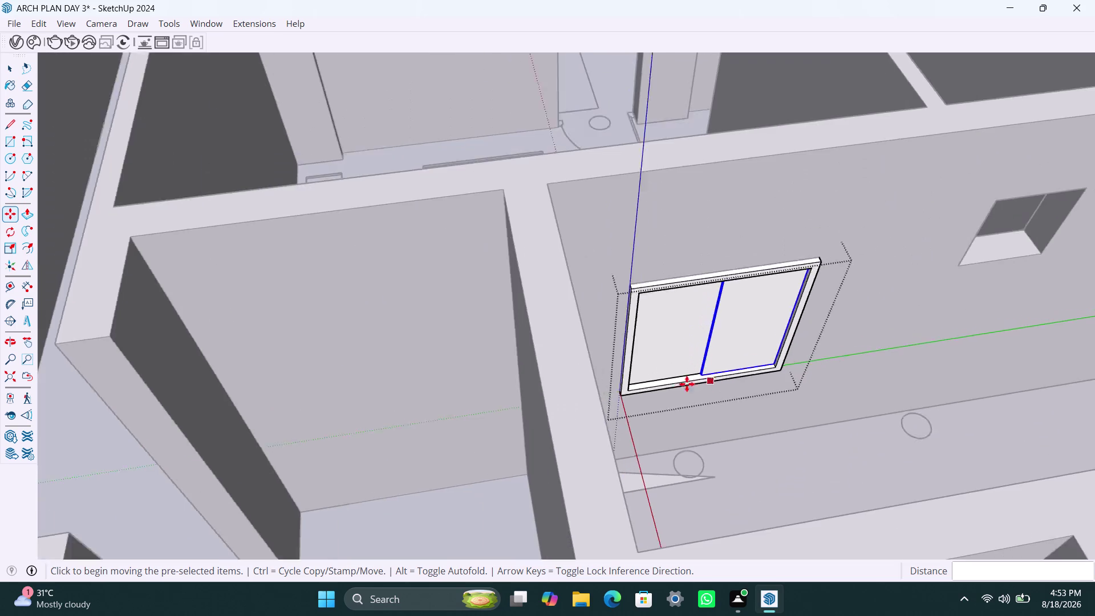
middle_drag(686, 384, 651, 367)
key(space)
click(855, 405)
click(746, 377)
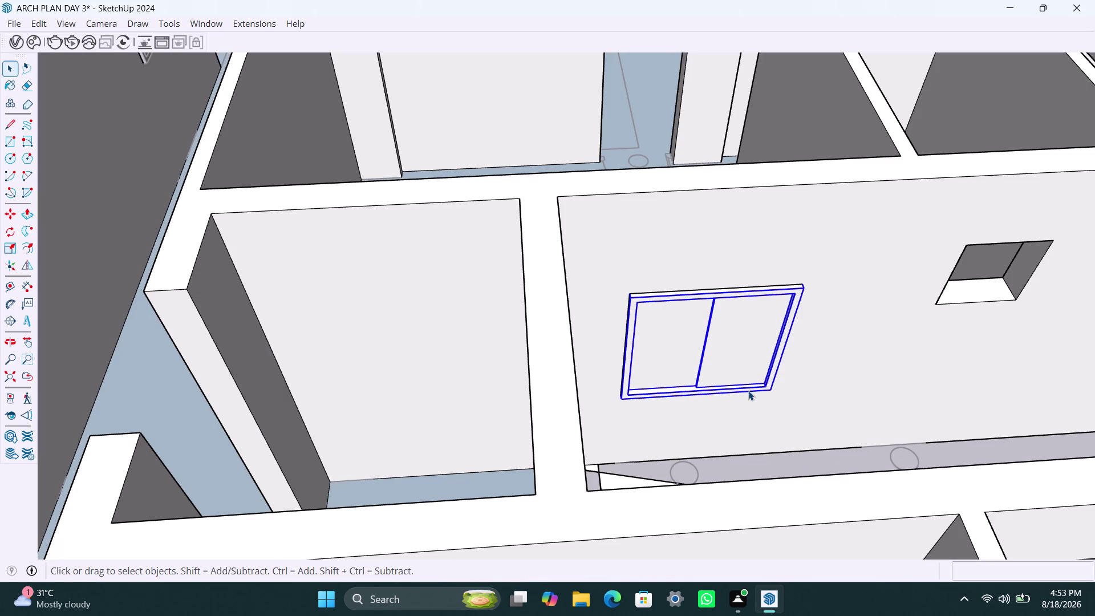
Copy the sliding window group into the opening further right along the wall.
key(m)
click(774, 396)
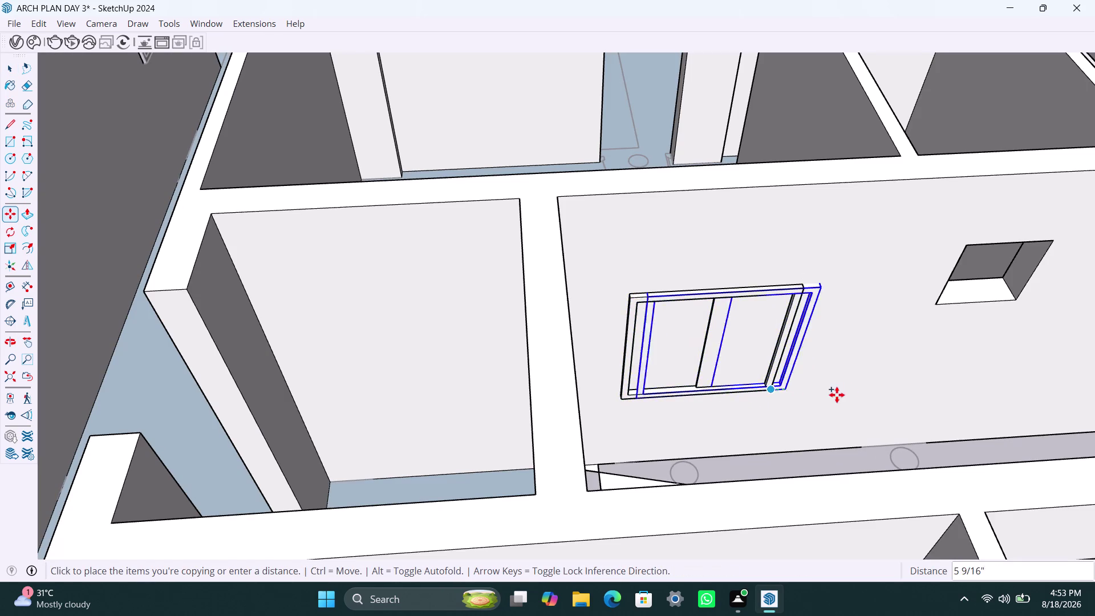
scroll(down, 3)
scroll(down, 3)
middle_drag(851, 381, 596, 373)
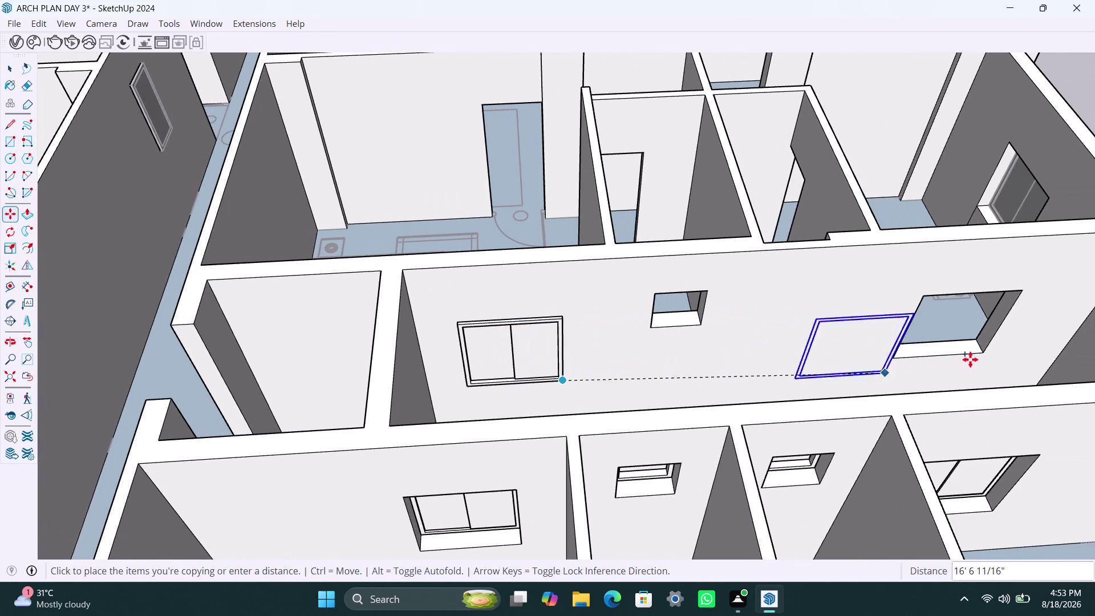
click(984, 355)
key(space)
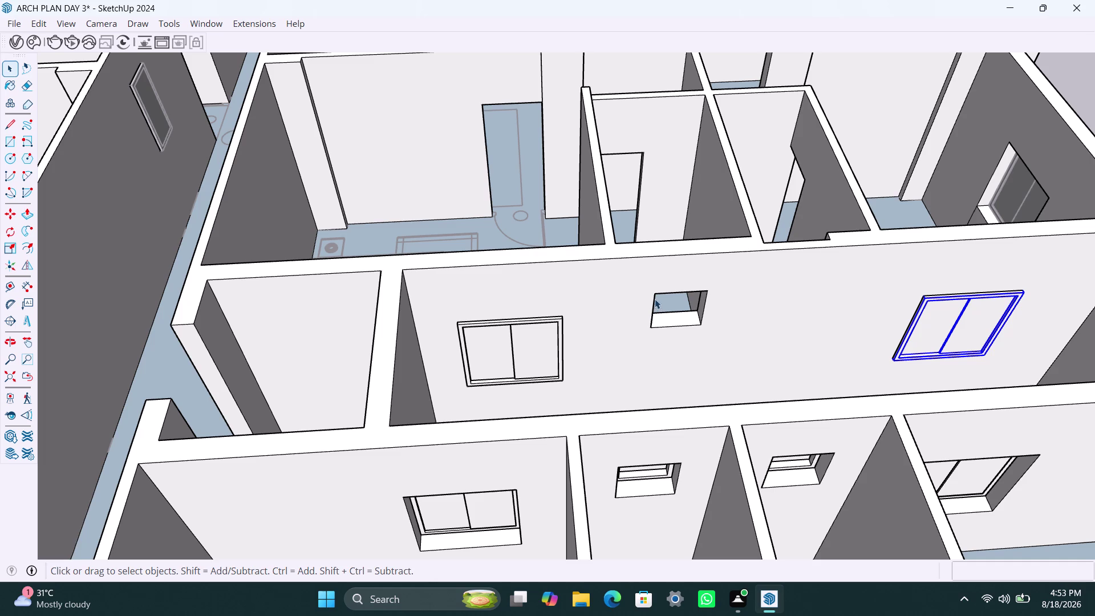
Cover the small vent opening with a rectangle face, make it a group and open it.
key(r)
click(658, 293)
click(702, 321)
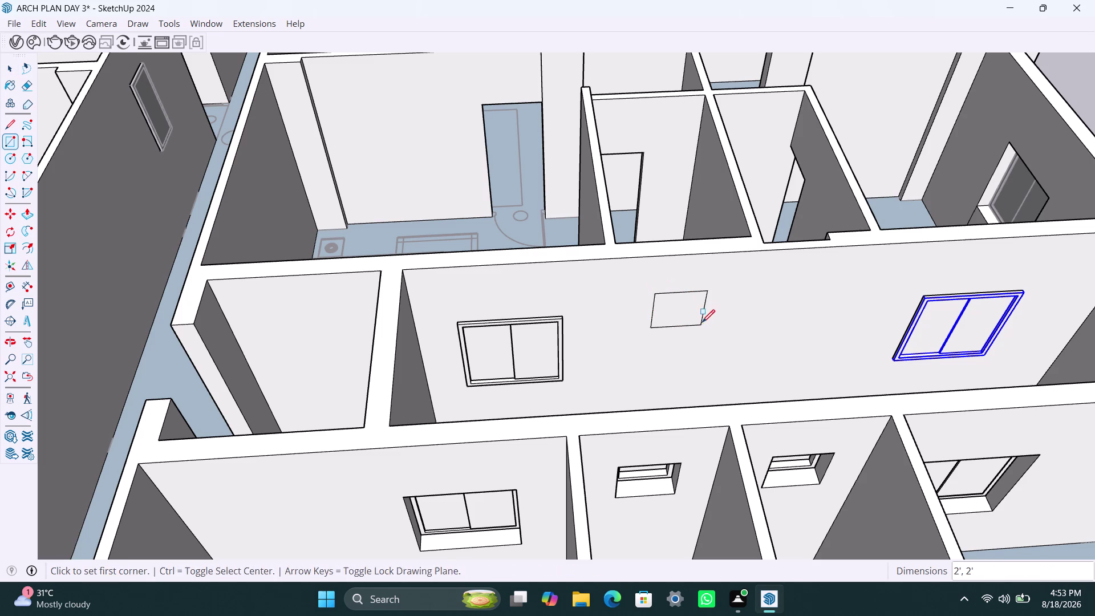
key(space)
double_click(686, 310)
right_click(685, 307)
triple_click(671, 308)
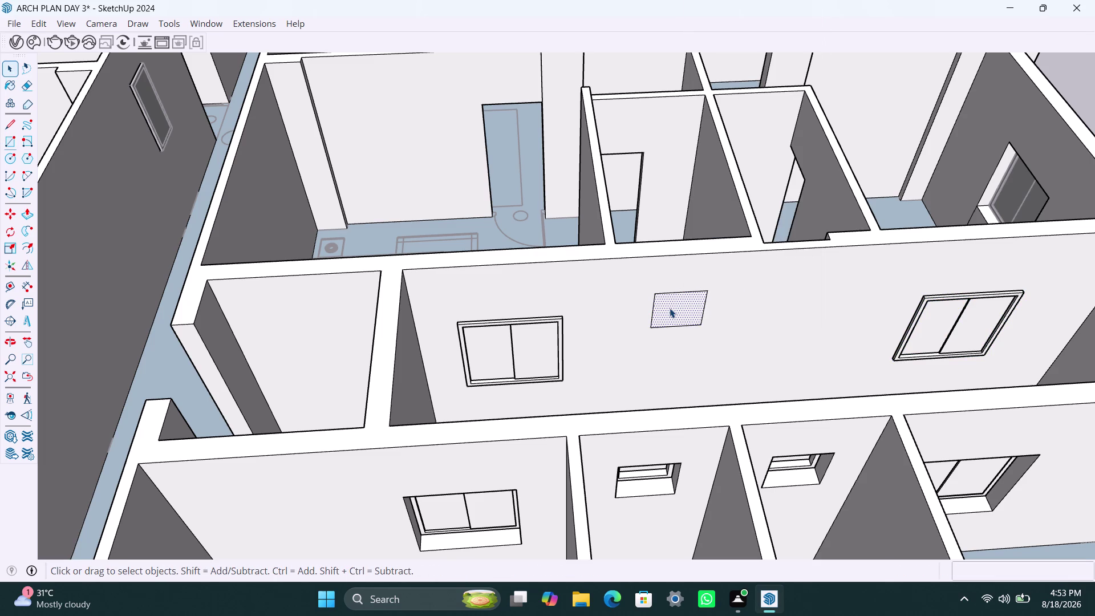
right_click(669, 306)
click(716, 136)
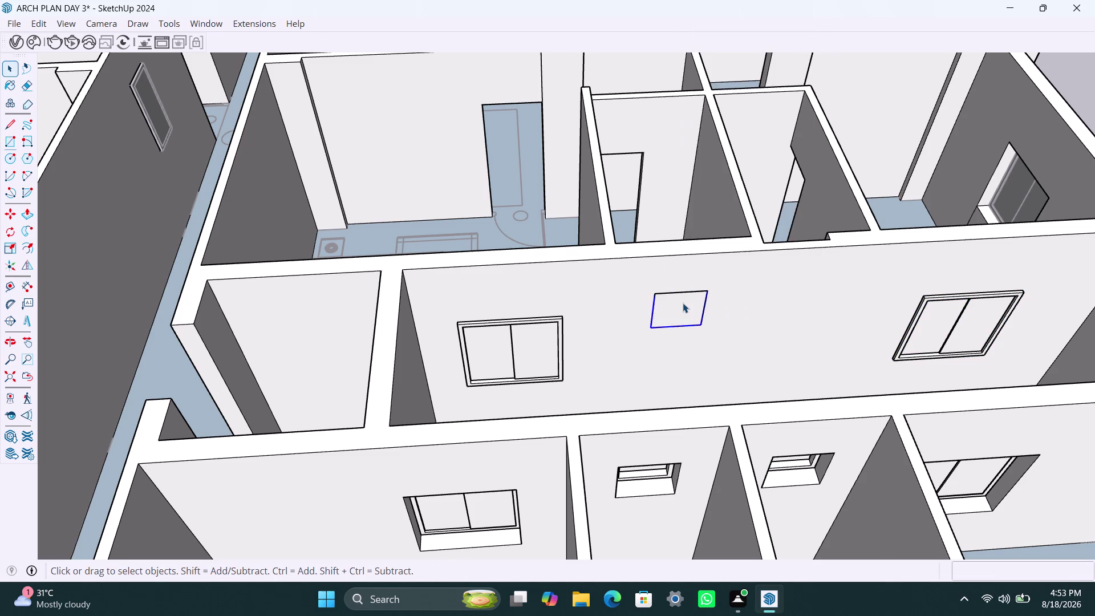
triple_click(682, 303)
Offset the vent outline 2" inward and delete the inner face.
key(f)
click(664, 309)
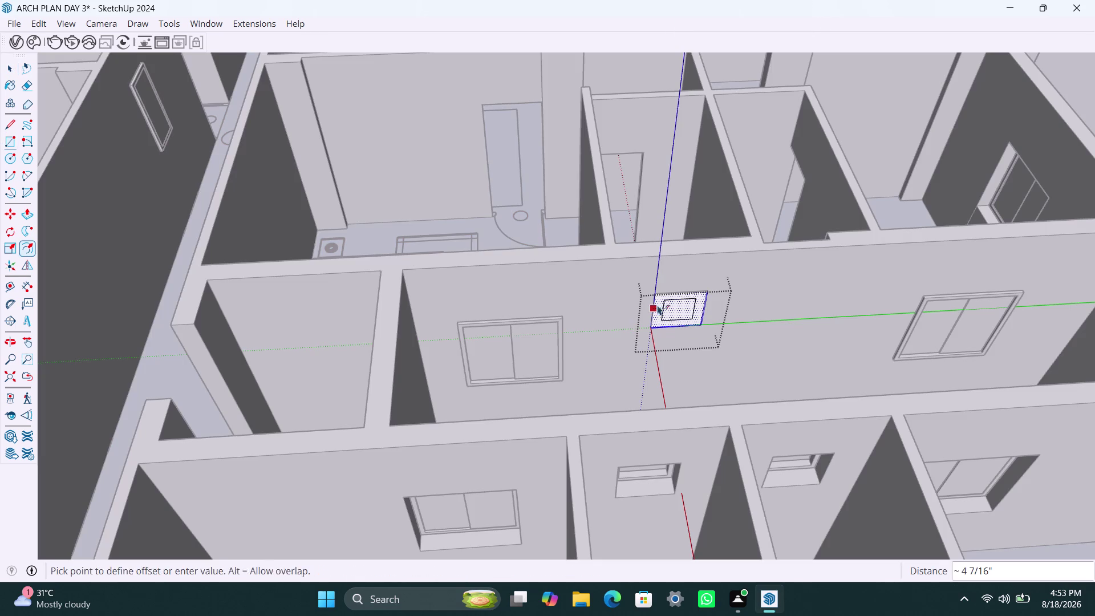
text(2")
key(Return)
key(space)
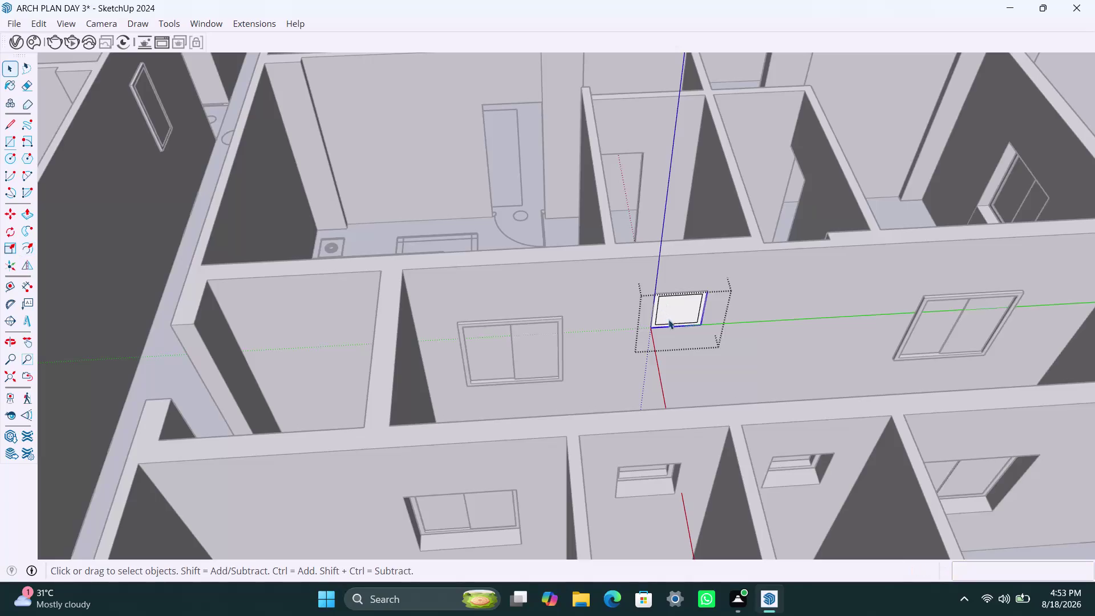
click(674, 316)
key(Delete)
Push/Pull the vent frame rim 1.5", then extrude it another 1.5".
scroll(up, 3)
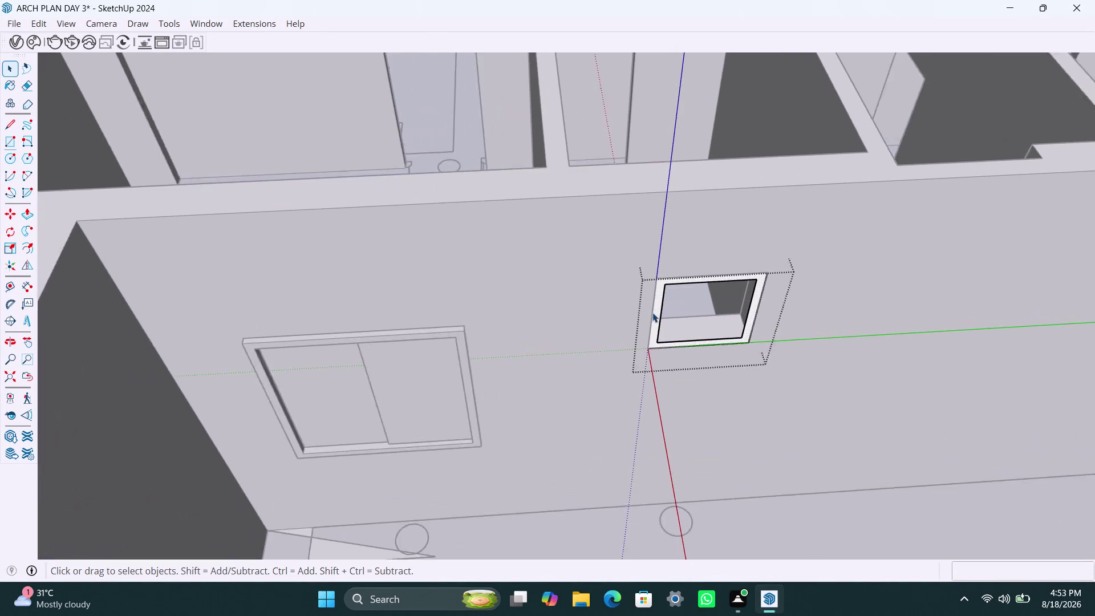
click(657, 305)
key(p)
click(657, 305)
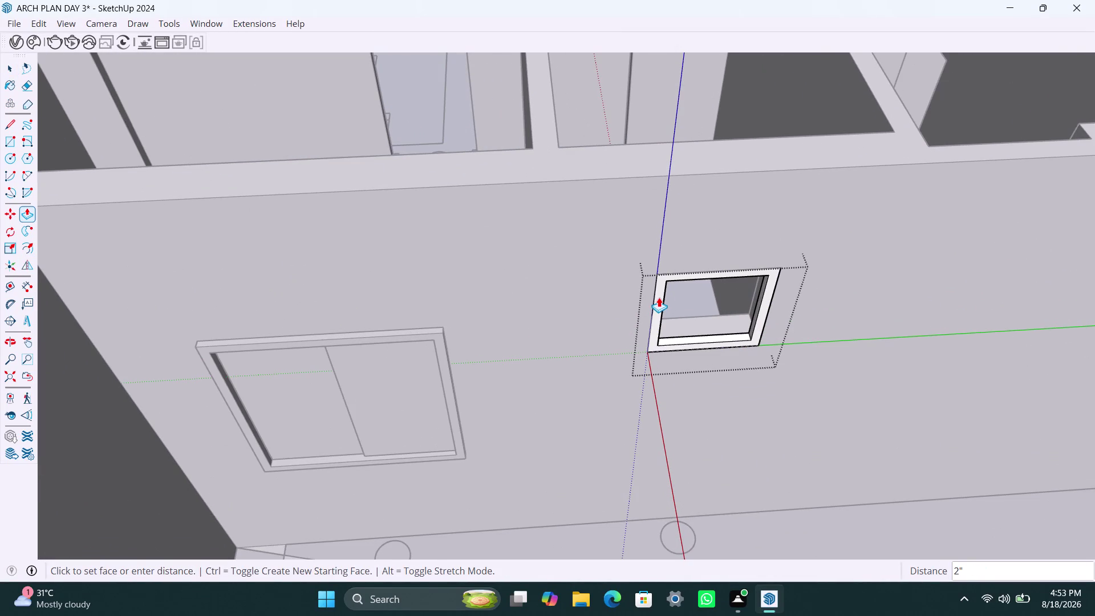
text(1.5")
key(Return)
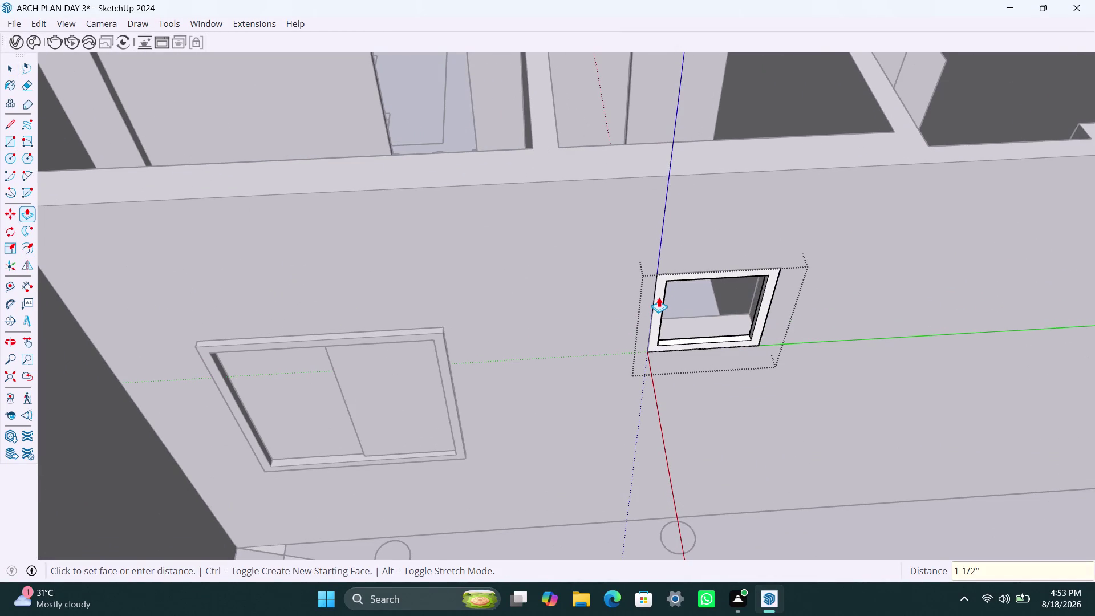
click(658, 297)
text(1.)
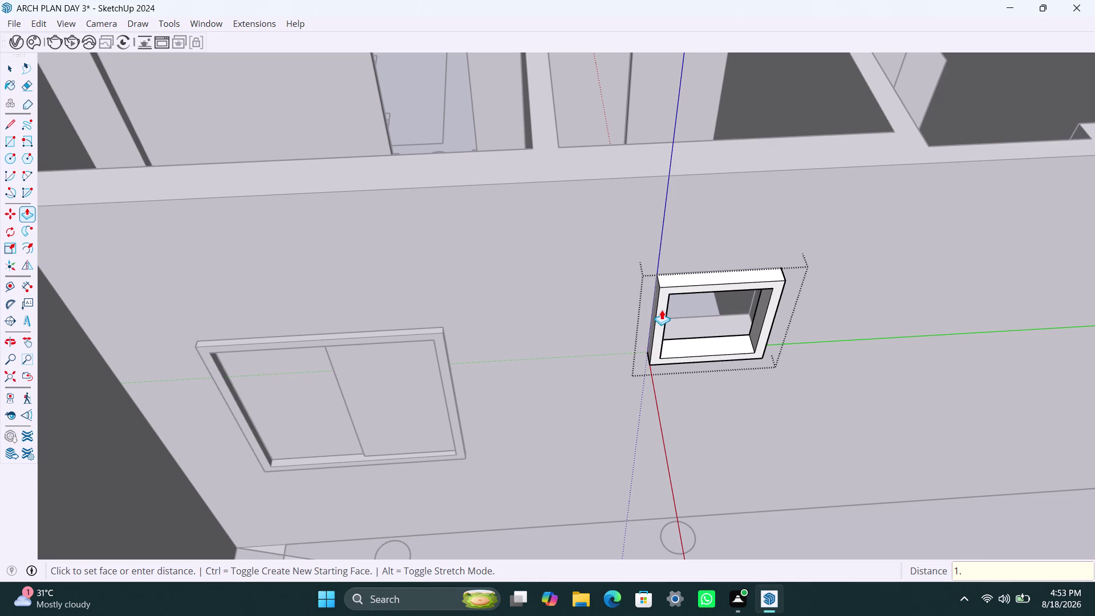
text(4)
key(BackSpace)
text(5")
key(Return)
key(space)
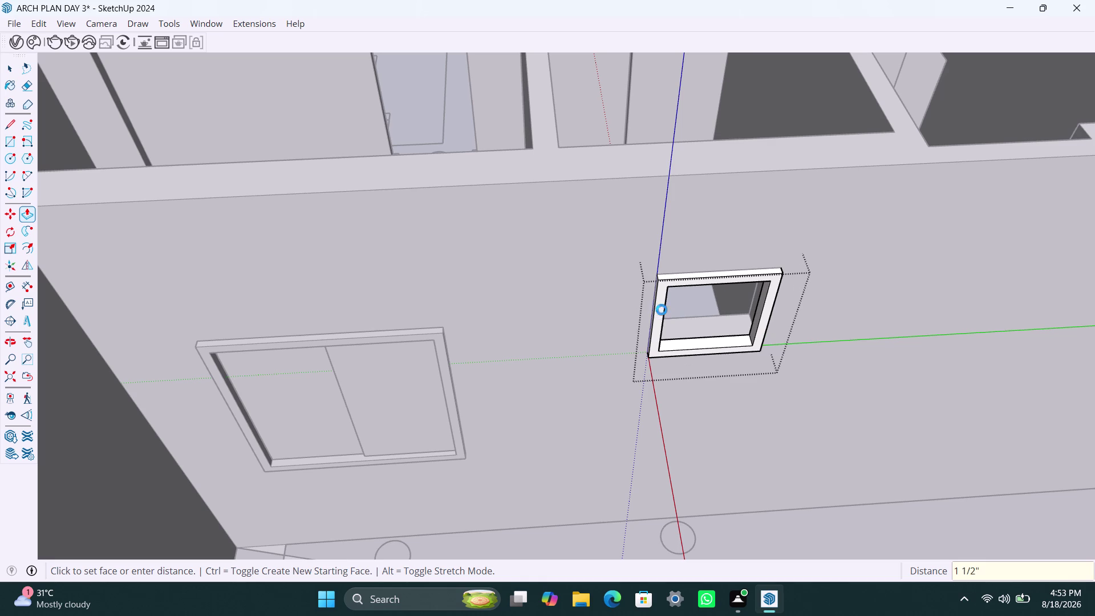
Draw a thin slat rectangle across the inside top of the vent frame.
middle_drag(663, 317, 637, 298)
key(r)
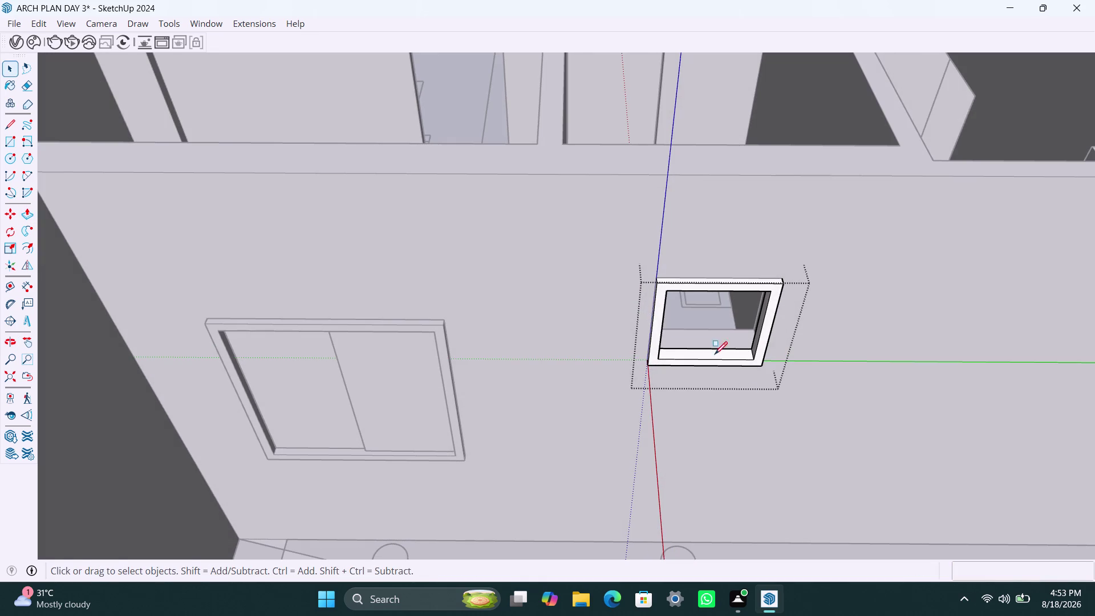
click(669, 292)
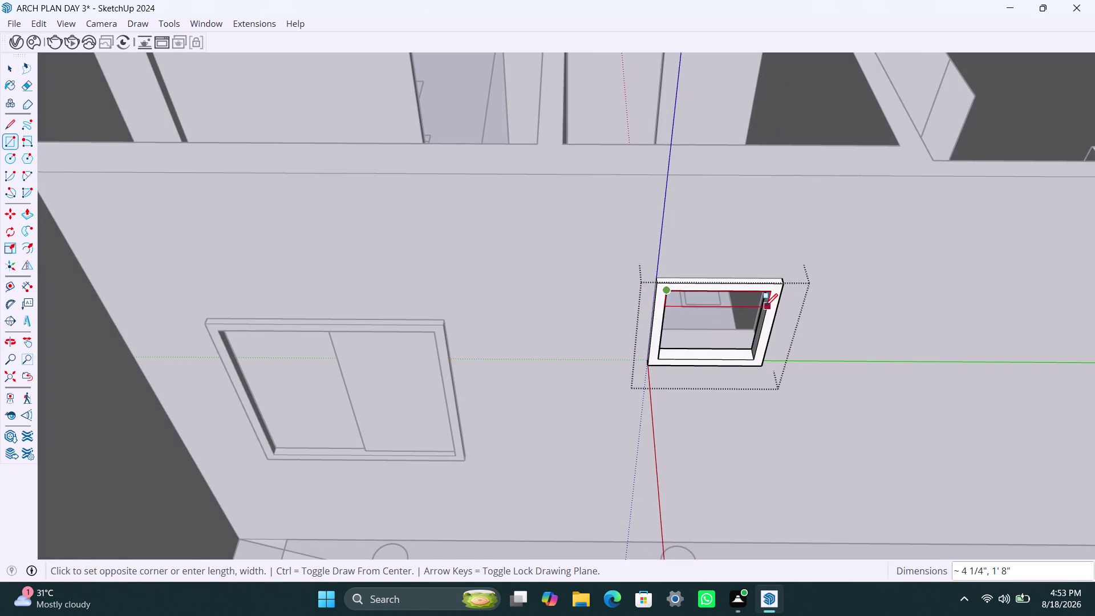
click(765, 306)
key(space)
click(727, 312)
key(Delete)
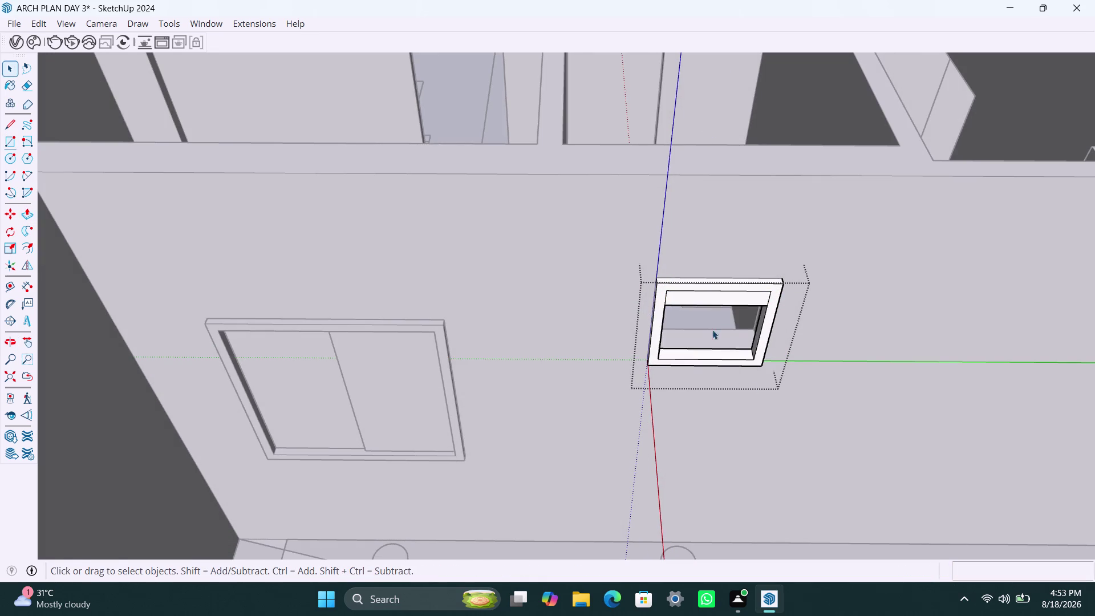
scroll(up, 3)
middle_drag(709, 321, 705, 299)
Undo the earlier strip and redraw a thin slat rectangle across the frame top.
scroll(down, 3)
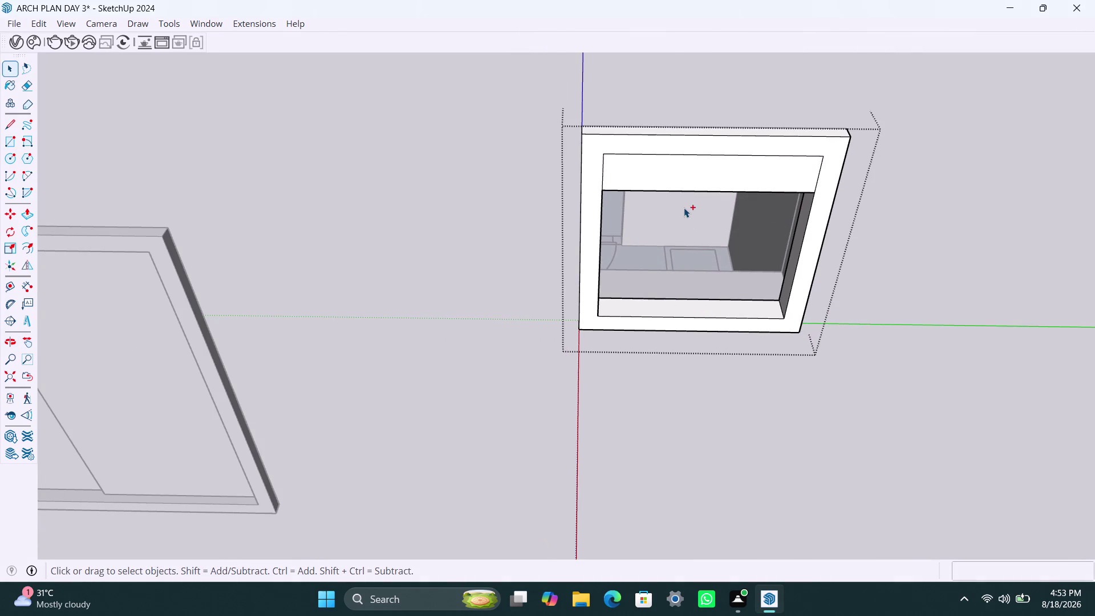
key(ctrl+z)
key(ctrl+z)
key(r)
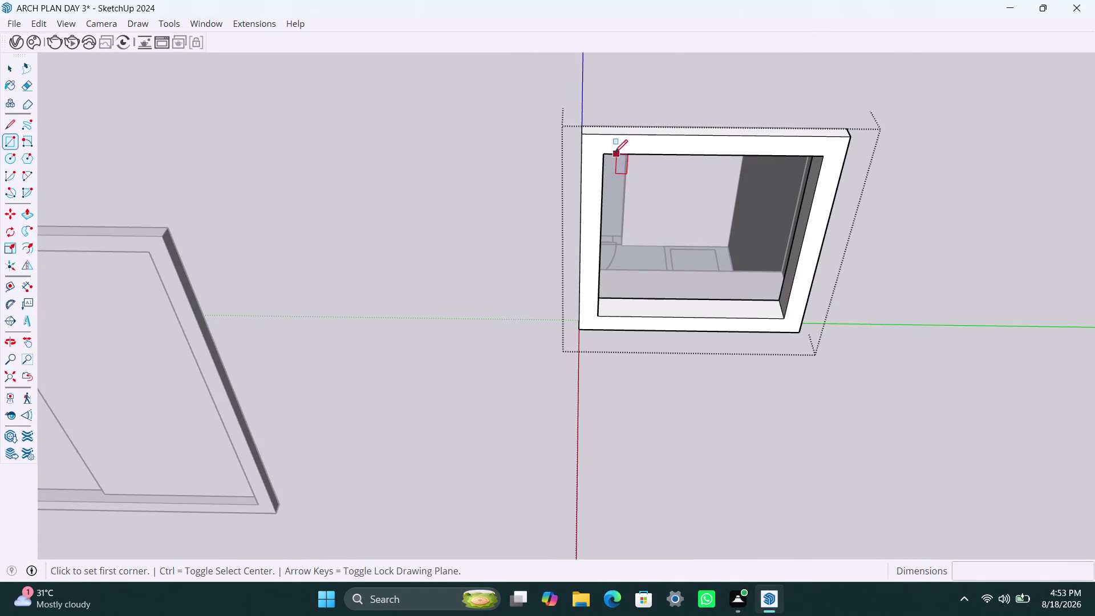
click(605, 153)
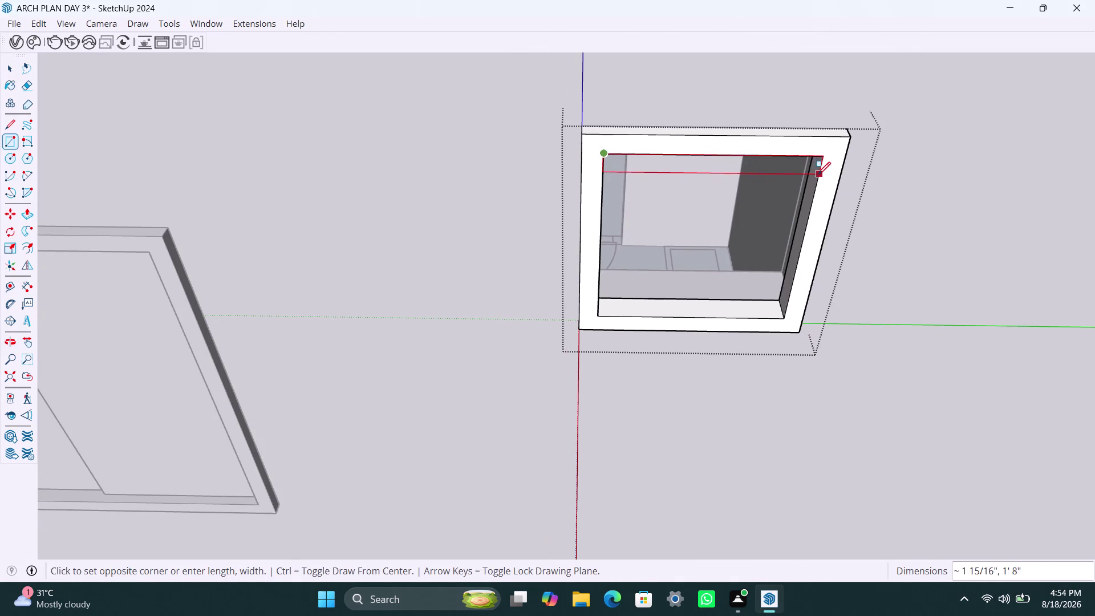
click(817, 178)
key(space)
click(755, 196)
key(Delete)
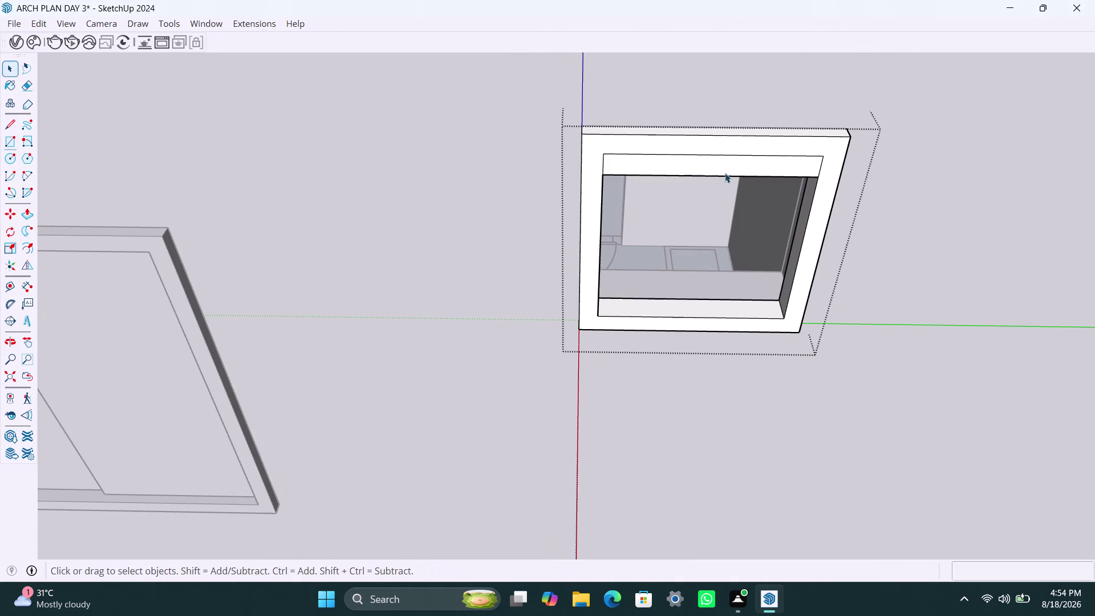
Push/Pull the slat face to a 0.2" thickness.
double_click(724, 167)
right_click(726, 168)
click(789, 304)
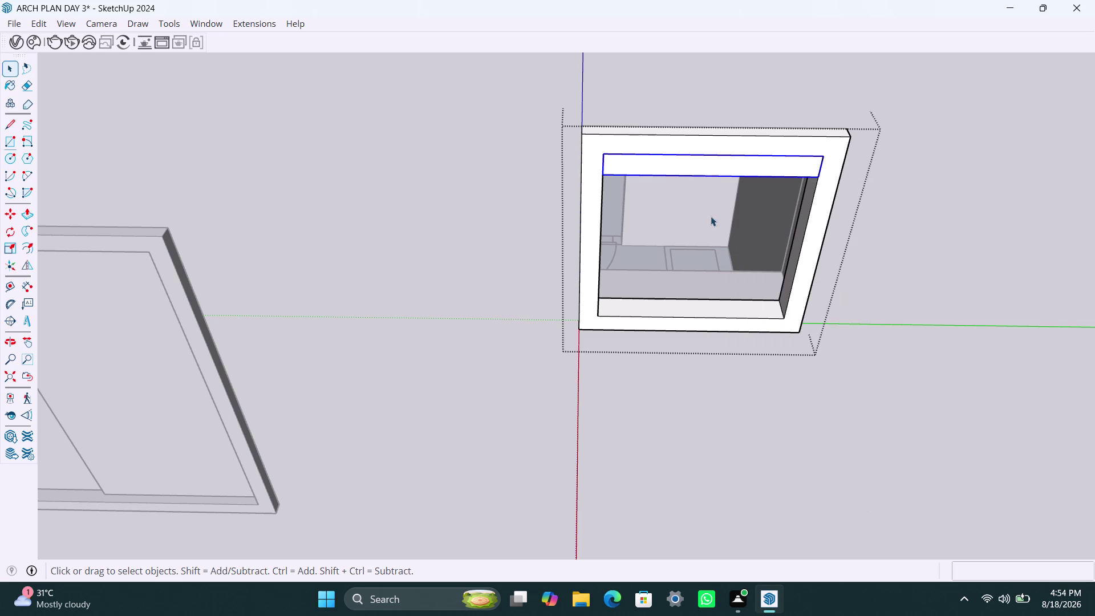
triple_click(709, 165)
key(p)
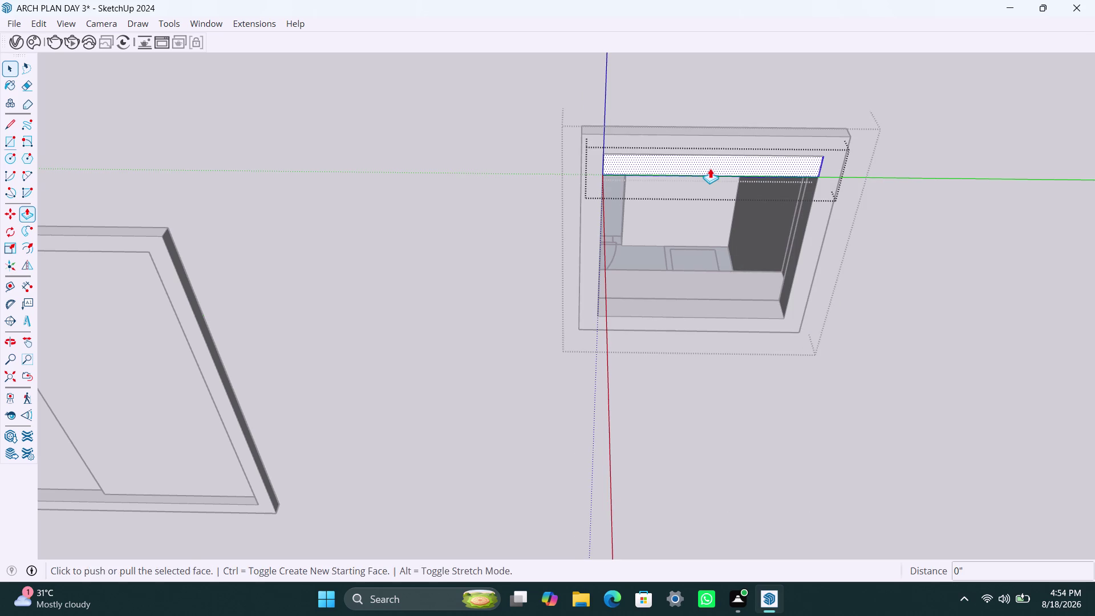
click(710, 168)
text(0.)
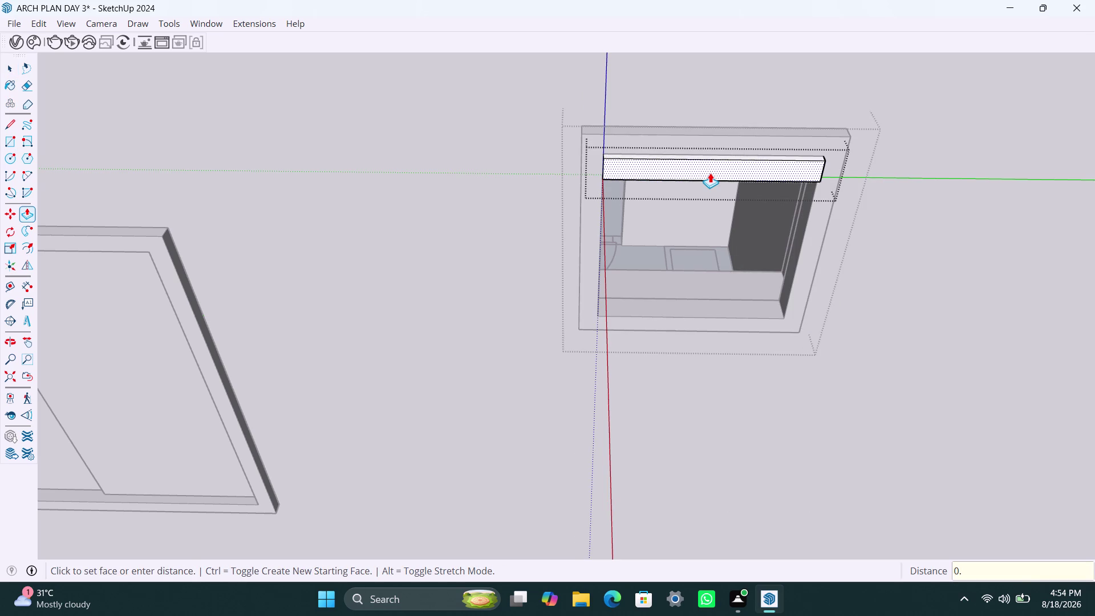
text(2")
key(Return)
key(space)
click(905, 297)
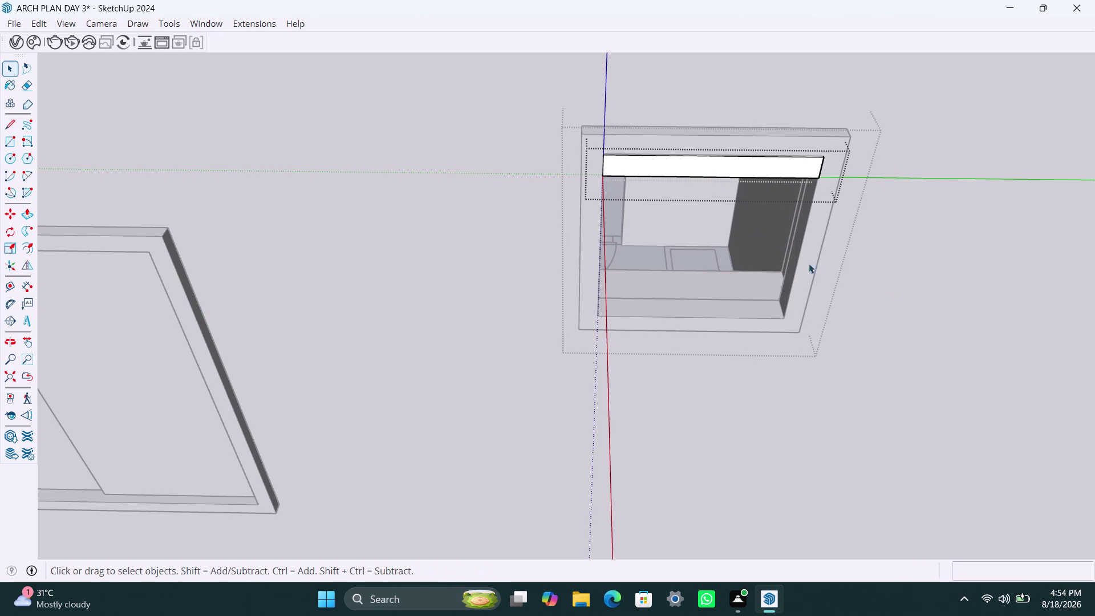
click(727, 171)
Copy the slat to the frame bottom and array it into five equal spacings (/5).
key(m)
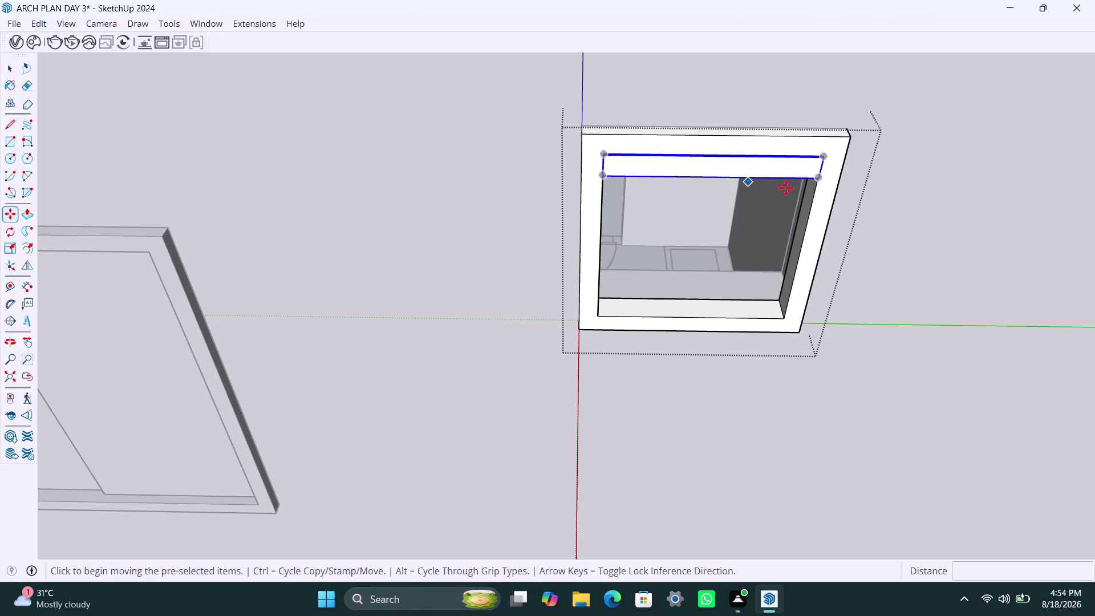
click(821, 180)
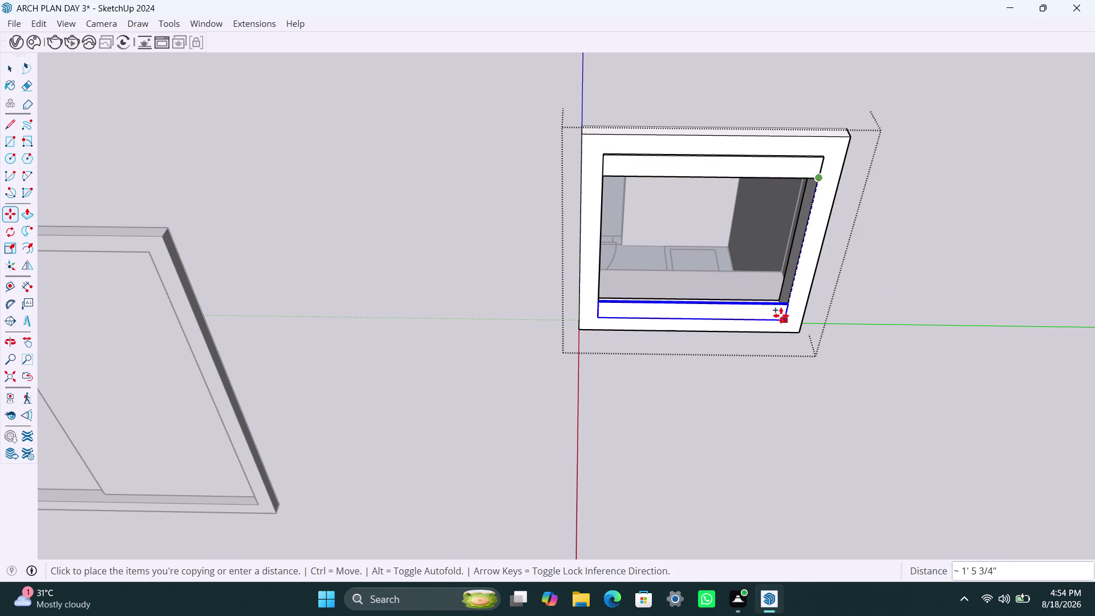
click(781, 316)
key(slash)
key(5)
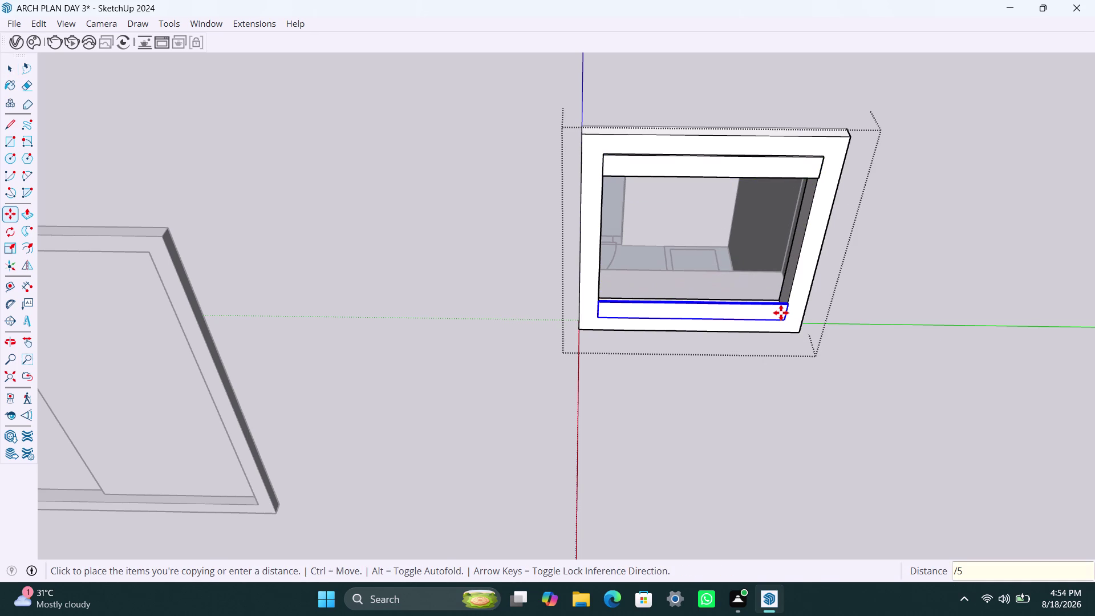
key(Return)
Exit the vent group, view the vent in its wall, and save the model.
key(space)
click(896, 261)
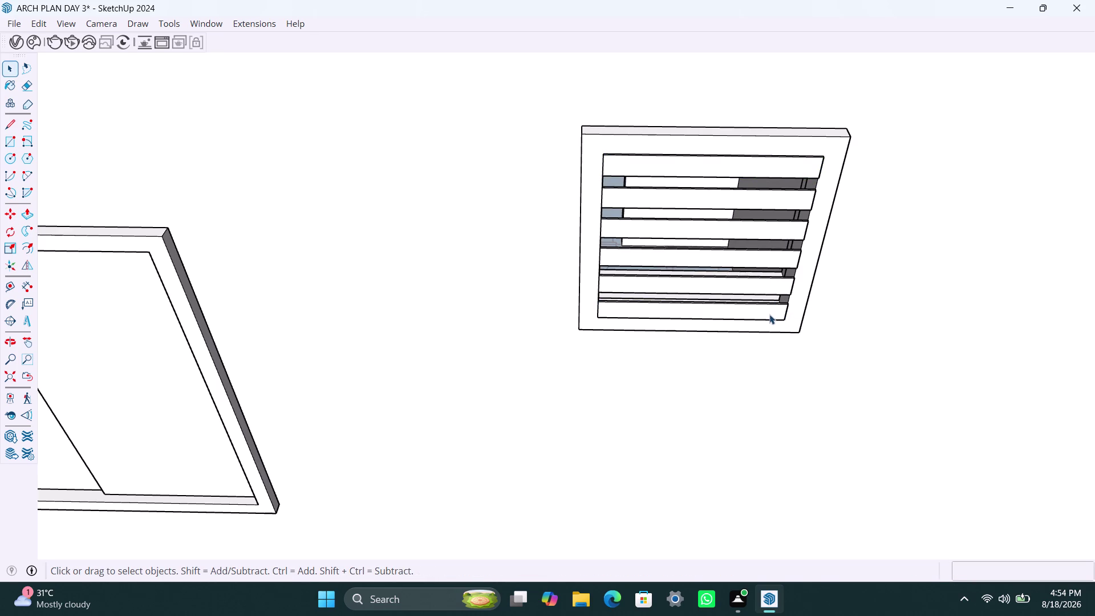
scroll(down, 3)
scroll(down, 3)
drag(677, 304, 717, 302)
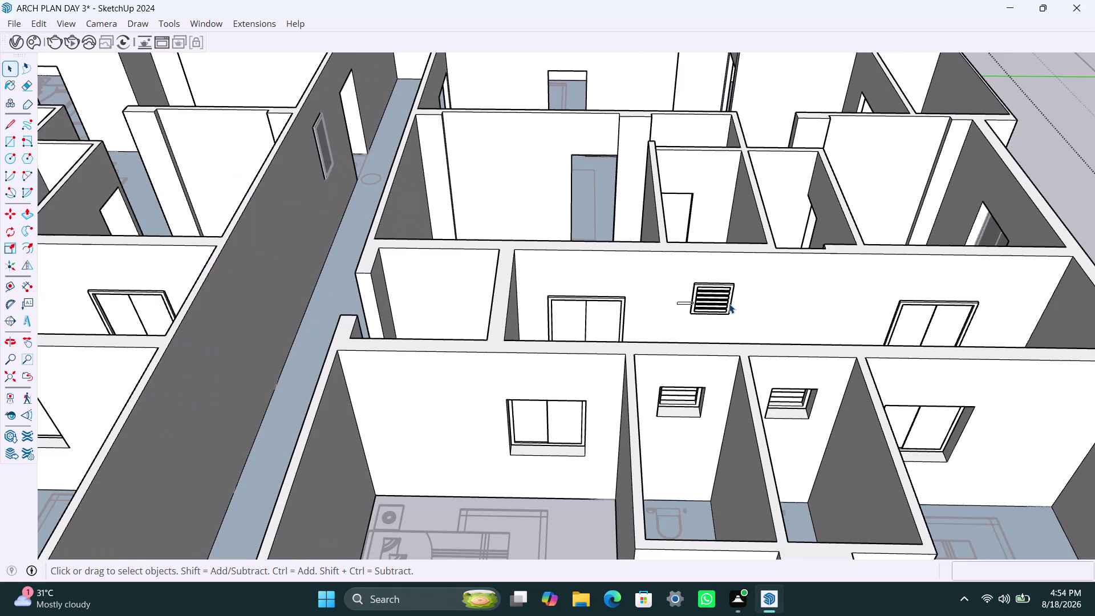
drag(717, 302, 736, 307)
middle_drag(741, 307, 760, 305)
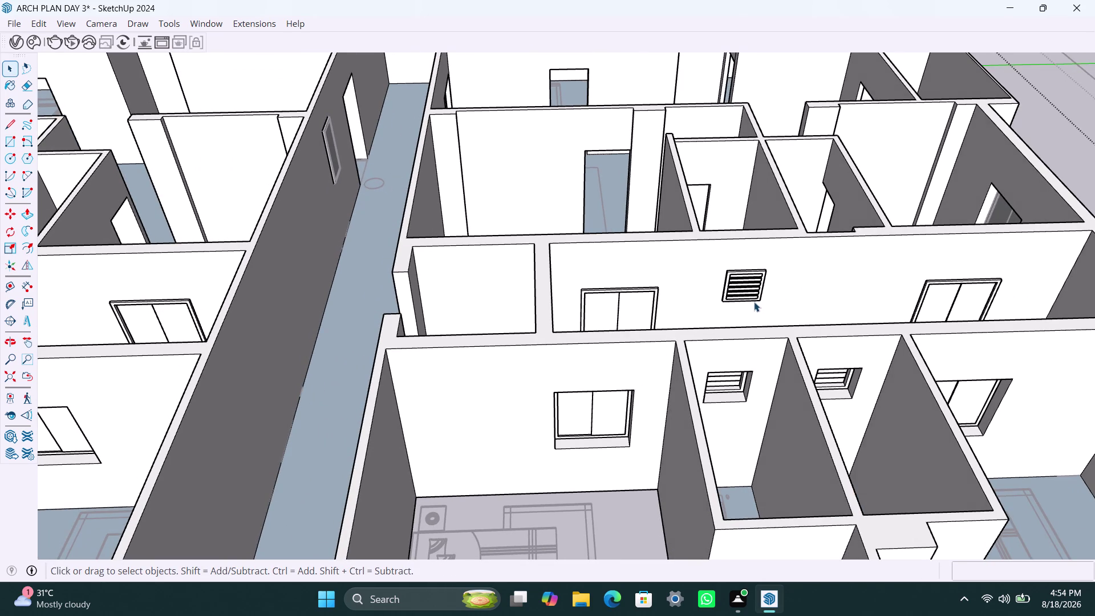
key(ctrl+s)
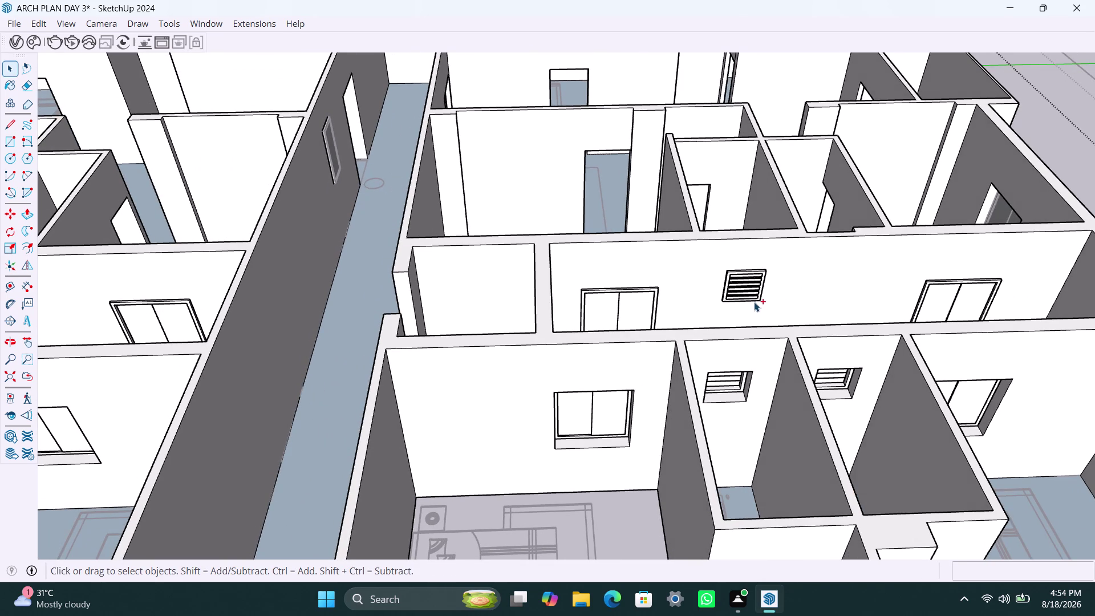